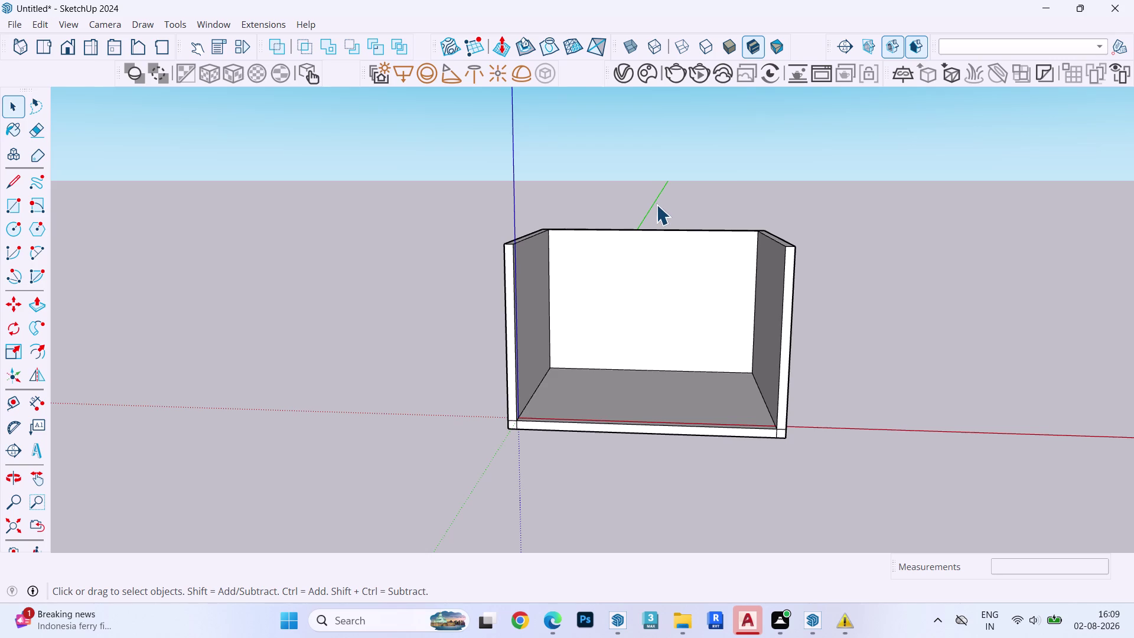
Zoom in and out repeatedly on the room box to frame the area.
scroll(down, 3)
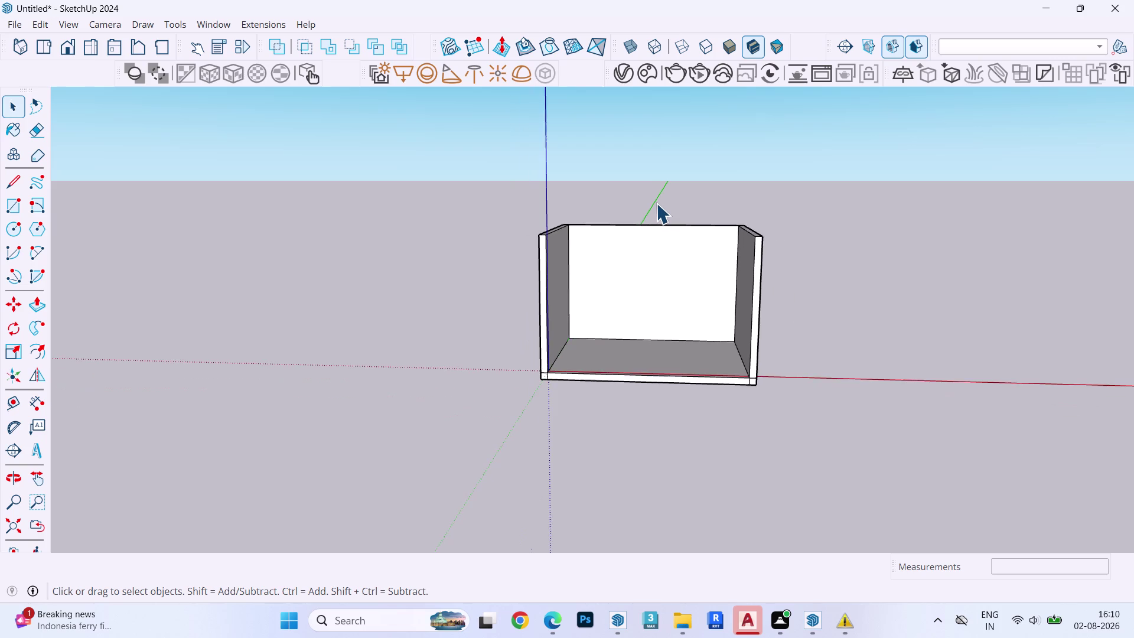
scroll(down, 3)
scroll(up, 3)
scroll(down, 3)
scroll(up, 3)
scroll(up, 3)
scroll(down, 3)
scroll(up, 3)
scroll(down, 3)
scroll(up, 3)
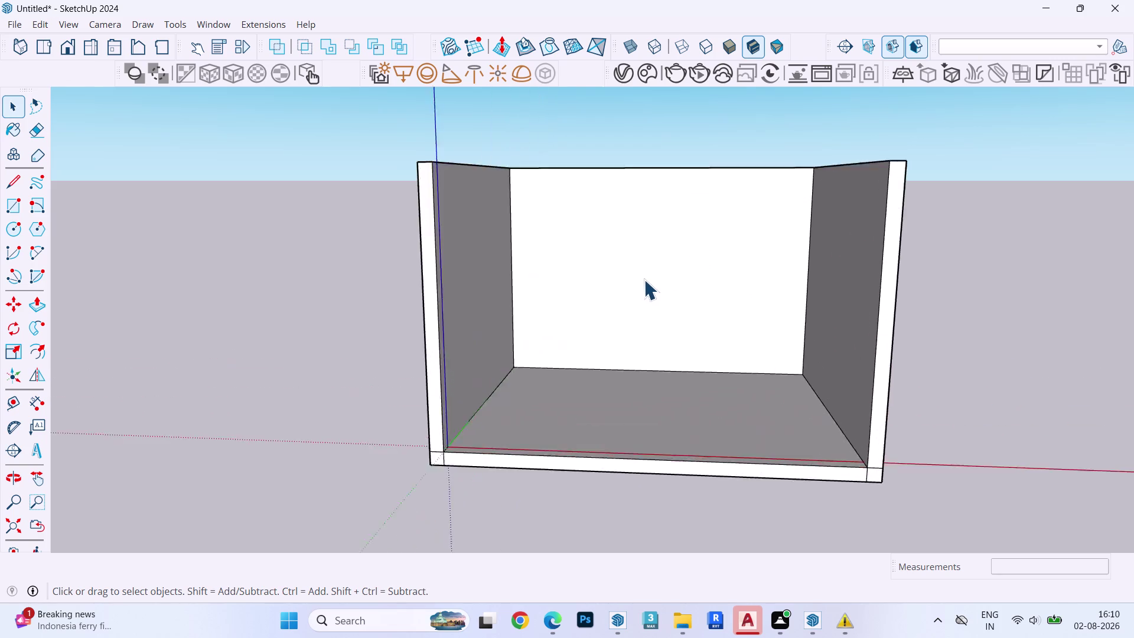
scroll(down, 3)
scroll(up, 3)
scroll(down, 3)
scroll(up, 3)
scroll(up, 3)
scroll(up, 3)
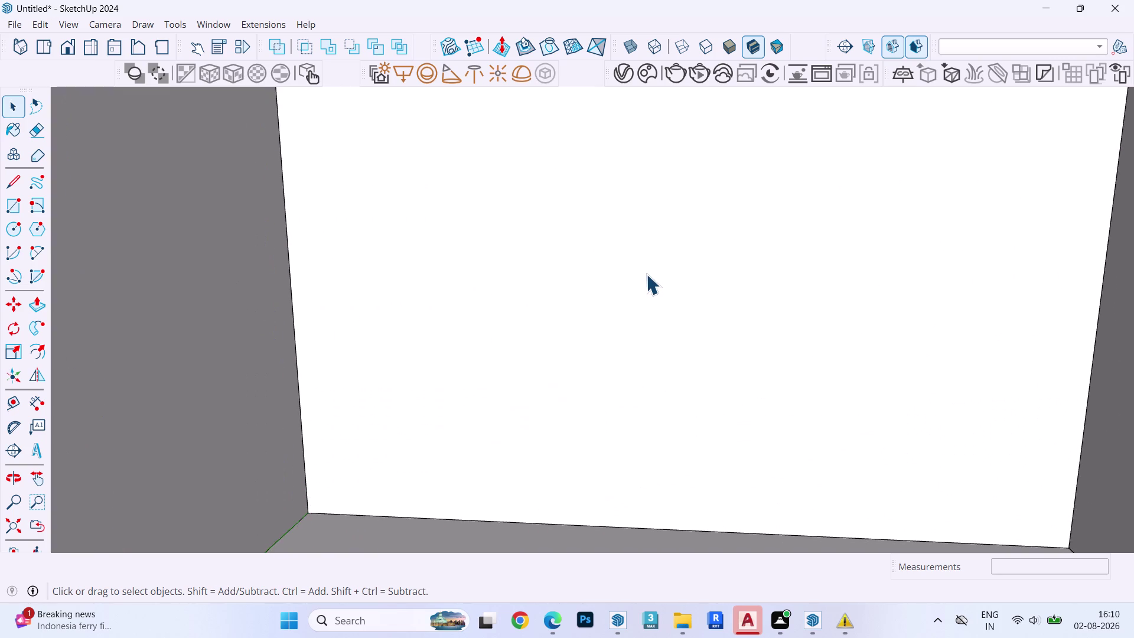
scroll(down, 3)
scroll(down, 3)
scroll(down, 3)
scroll(up, 3)
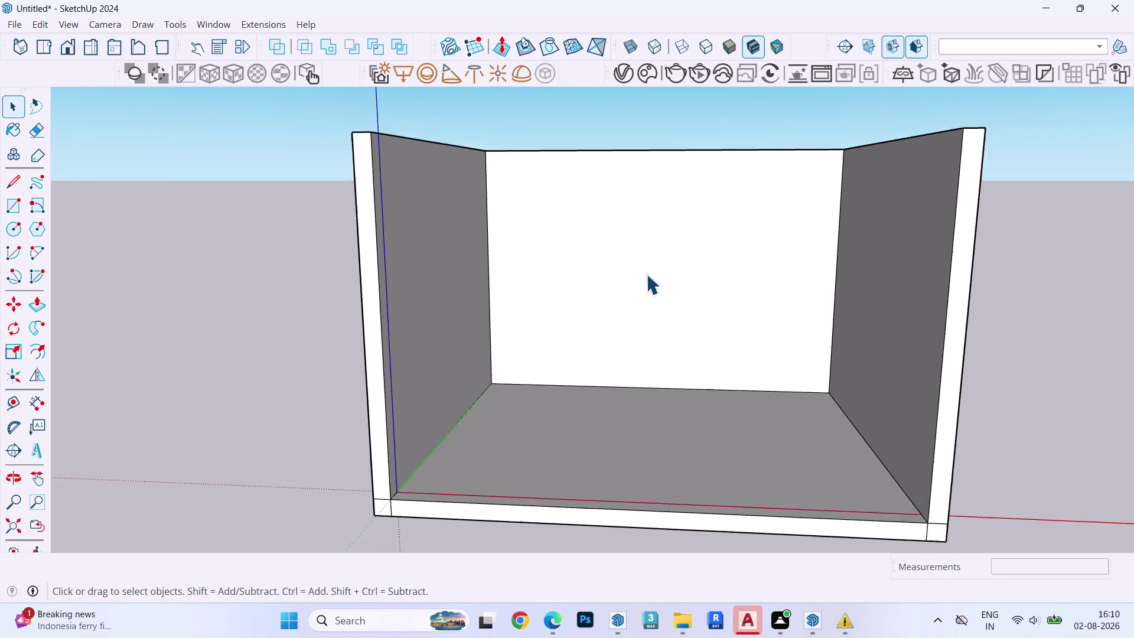
scroll(up, 3)
scroll(up, 3)
scroll(down, 3)
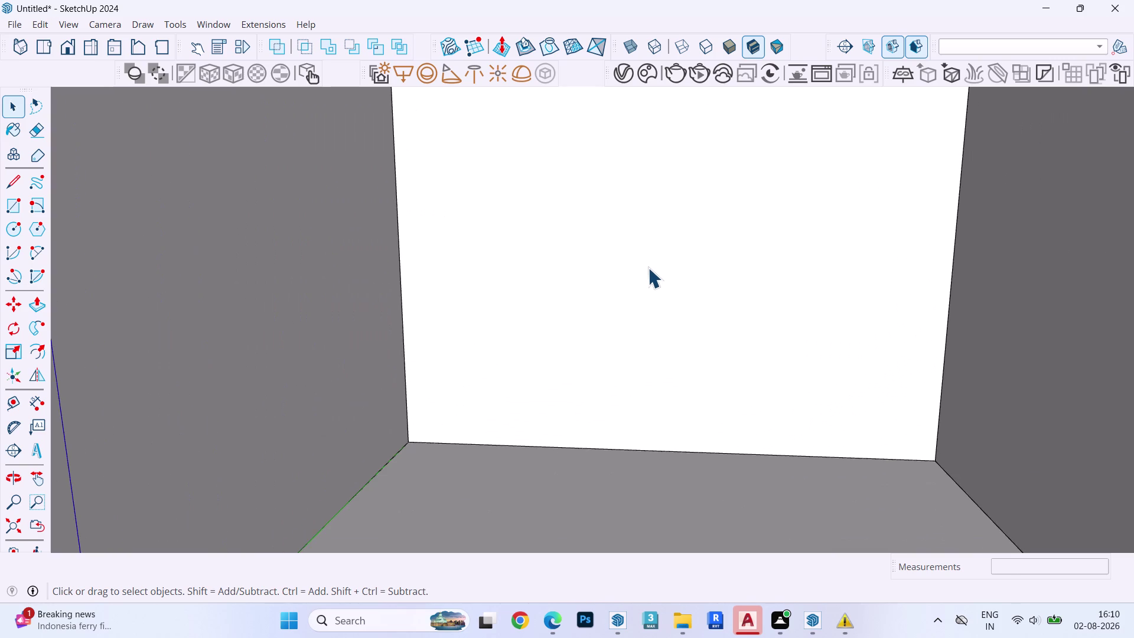
scroll(down, 3)
scroll(down, 3)
scroll(down, 3)
scroll(down, 3)
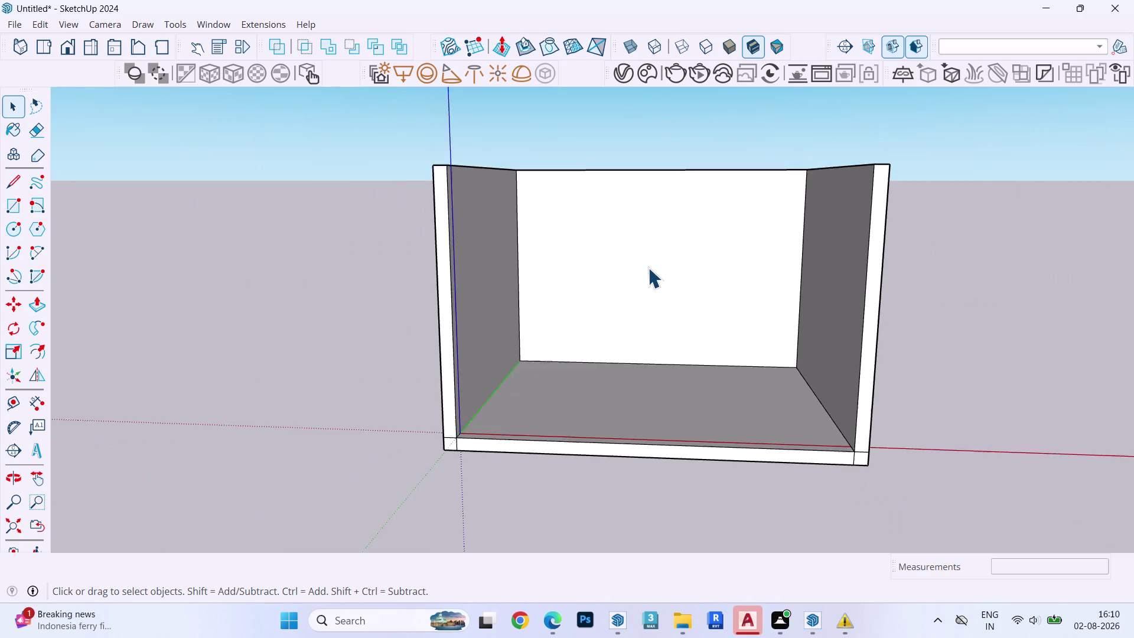
scroll(down, 3)
scroll(down, 3)
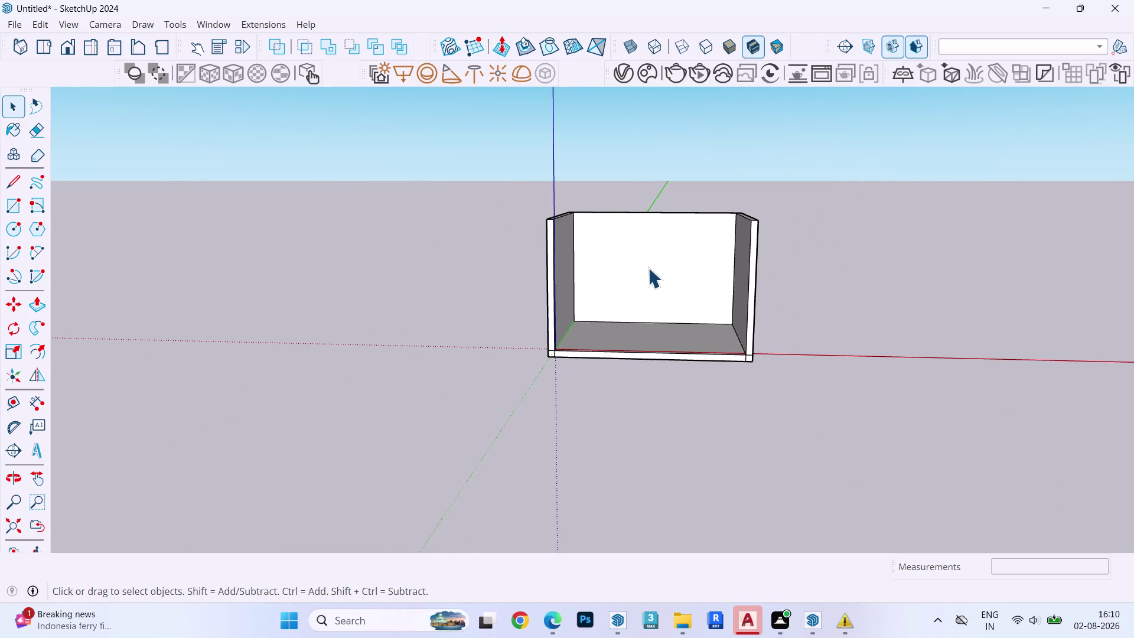
scroll(down, 3)
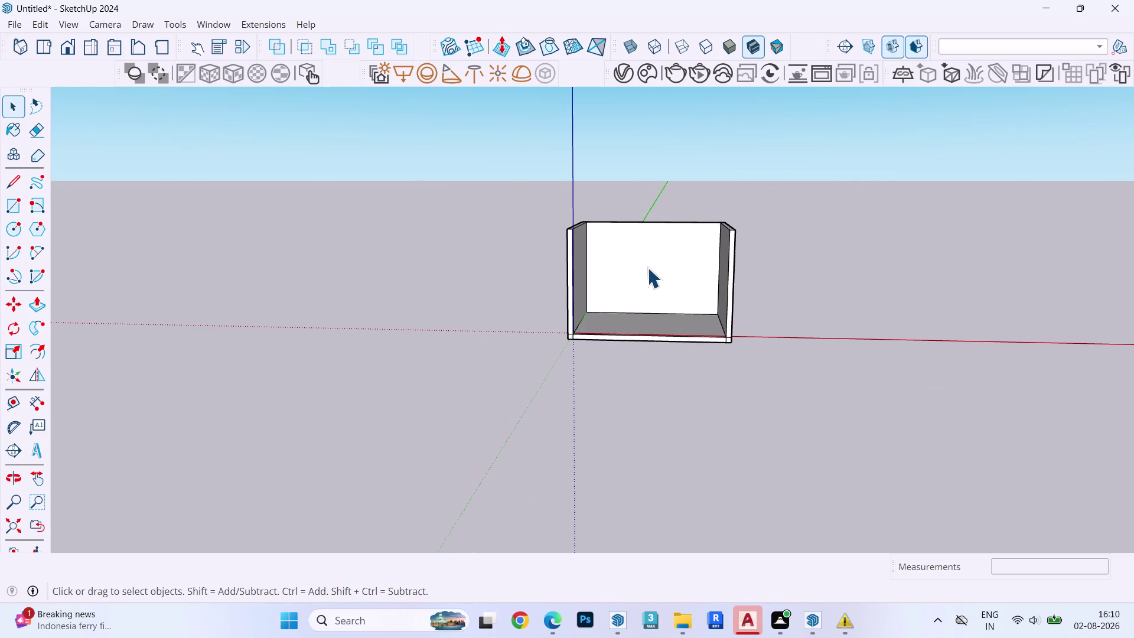
scroll(down, 3)
scroll(down, 3)
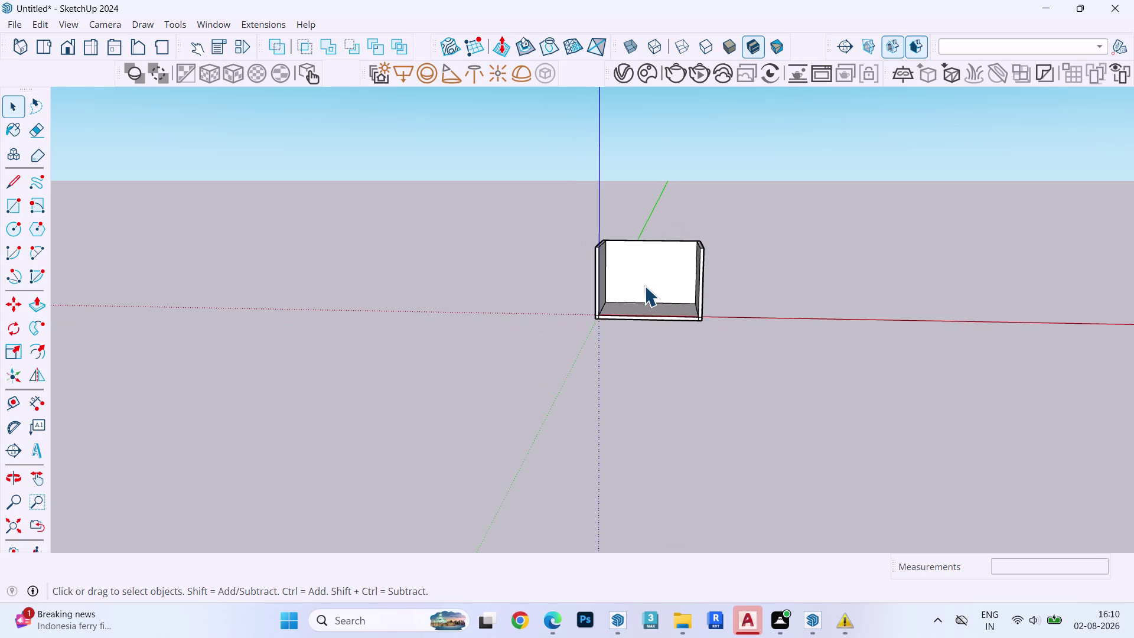
scroll(down, 3)
scroll(down, 3)
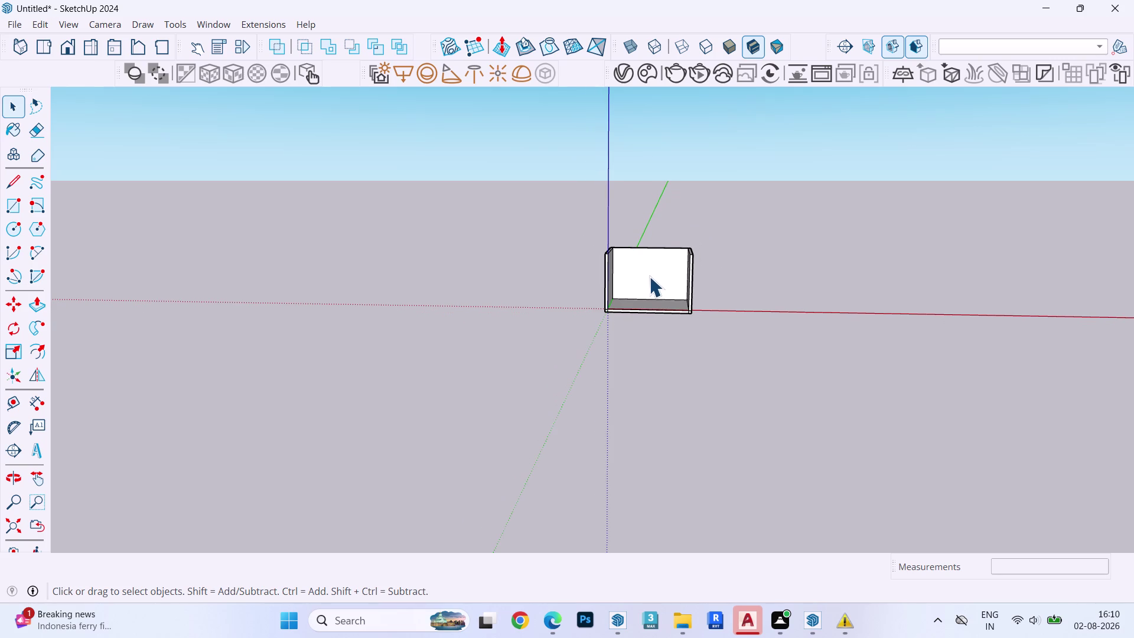
scroll(down, 3)
scroll(up, 3)
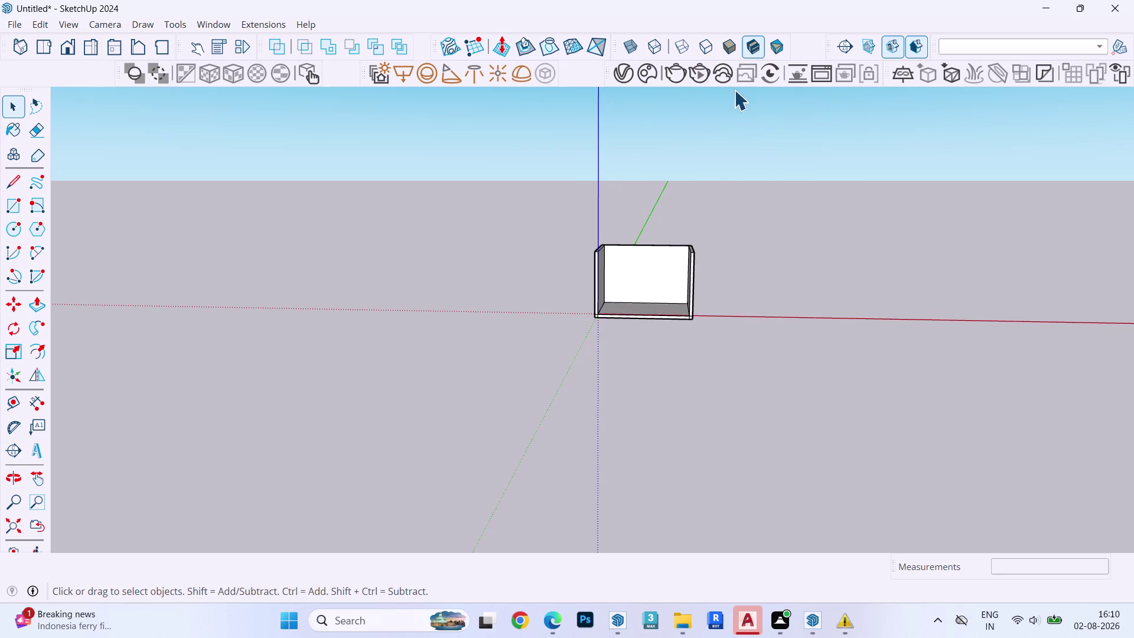
scroll(down, 3)
scroll(up, 3)
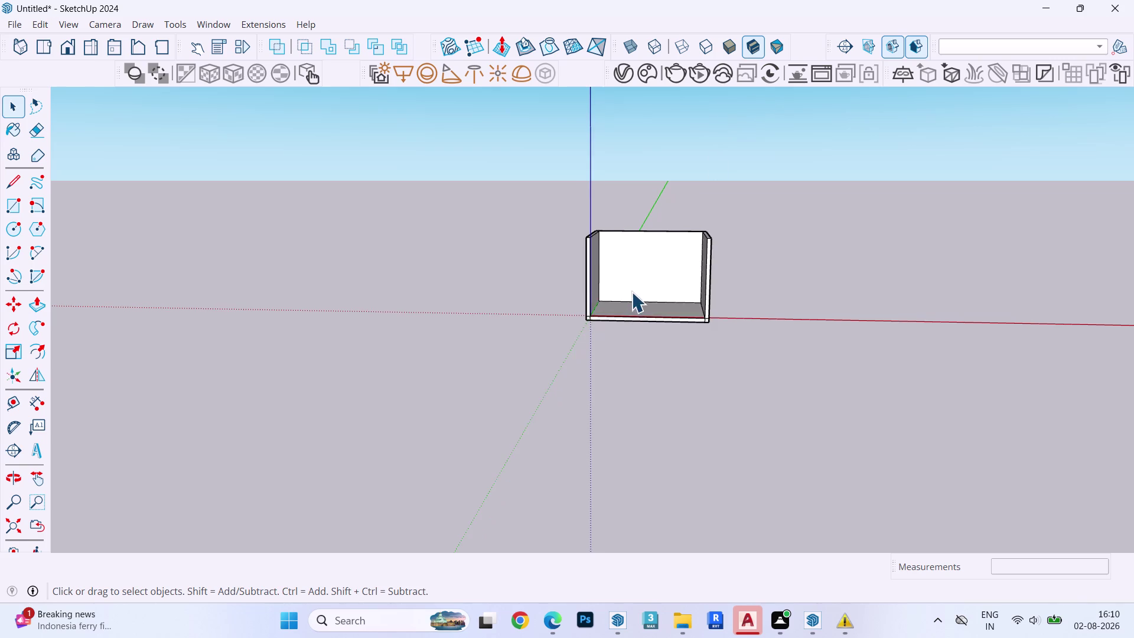
scroll(up, 3)
scroll(down, 3)
scroll(up, 3)
Orbit beneath the room box and line up on the floor slab's bottom corner.
middle_drag(627, 280, 1005, 362)
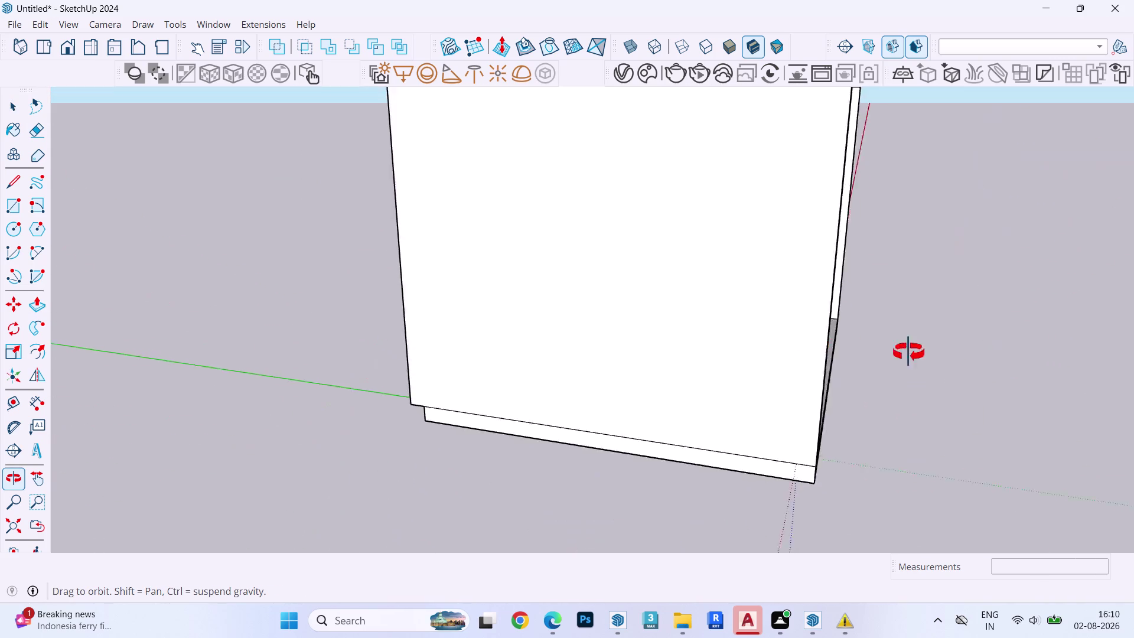
middle_drag(1005, 362, 801, 342)
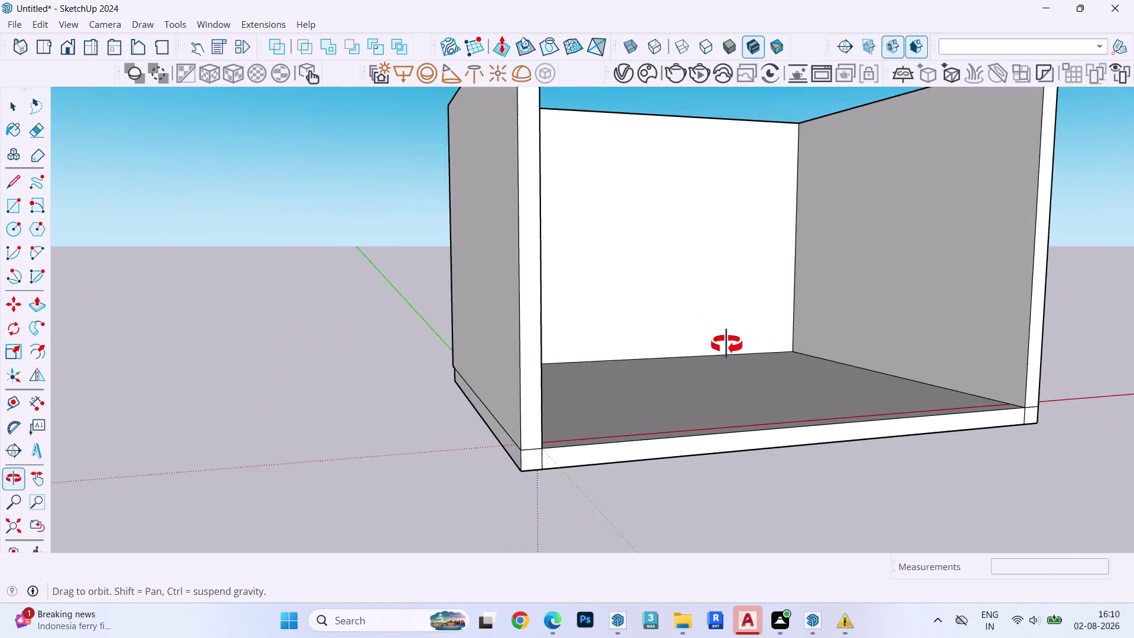
middle_drag(802, 342, 801, 325)
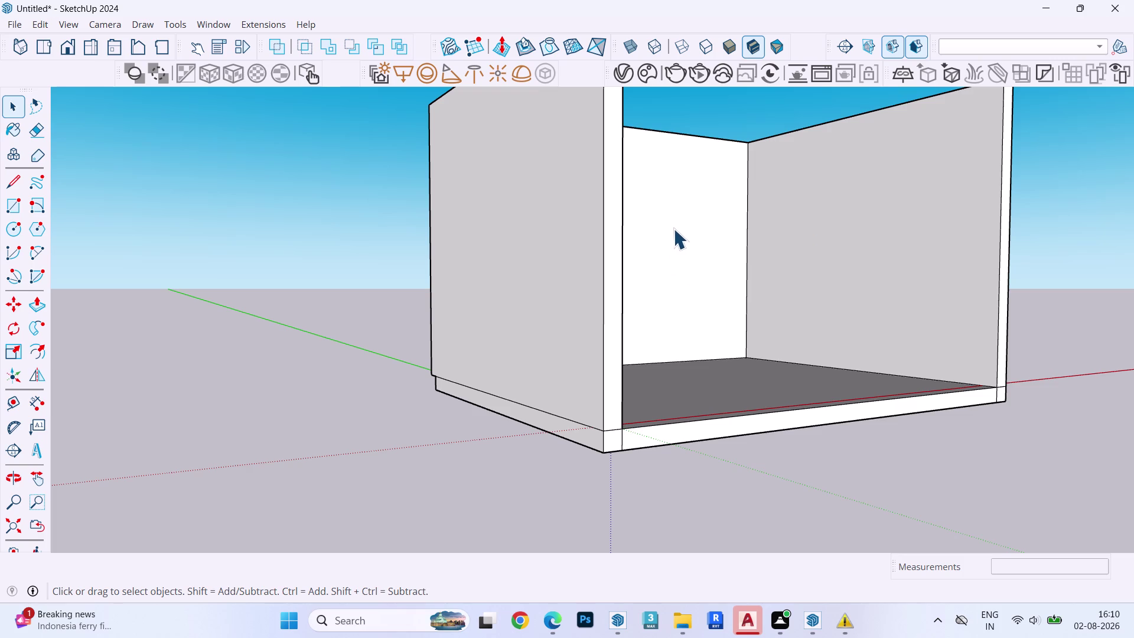
scroll(down, 3)
middle_drag(709, 207, 549, 238)
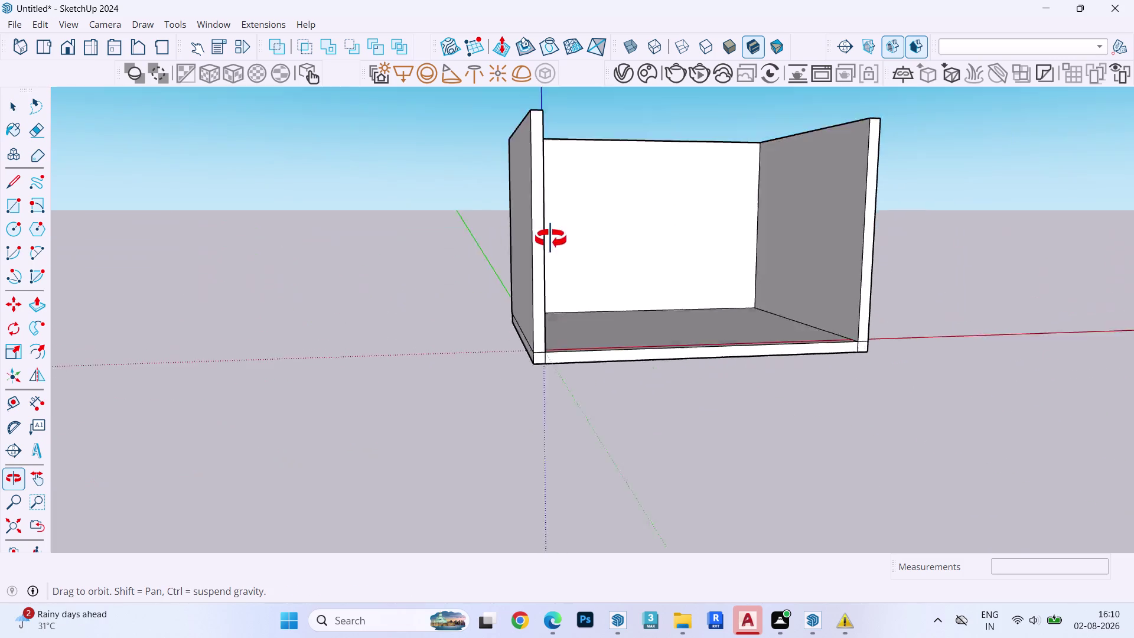
middle_drag(549, 238, 658, 114)
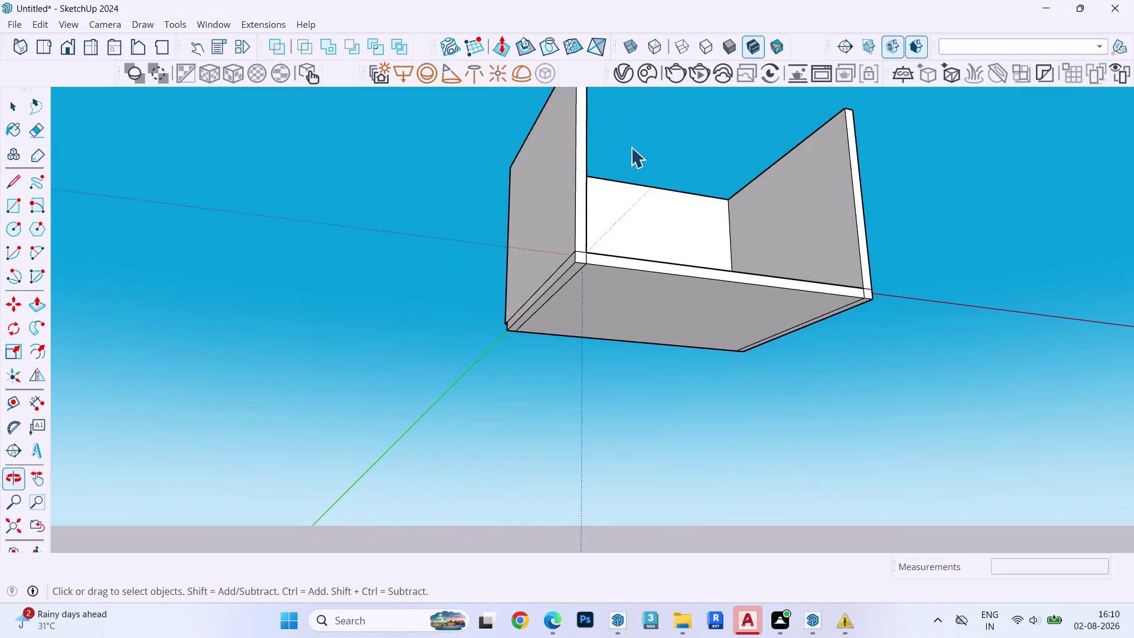
scroll(up, 3)
scroll(up, 3)
scroll(down, 3)
scroll(up, 3)
middle_drag(522, 354, 941, 340)
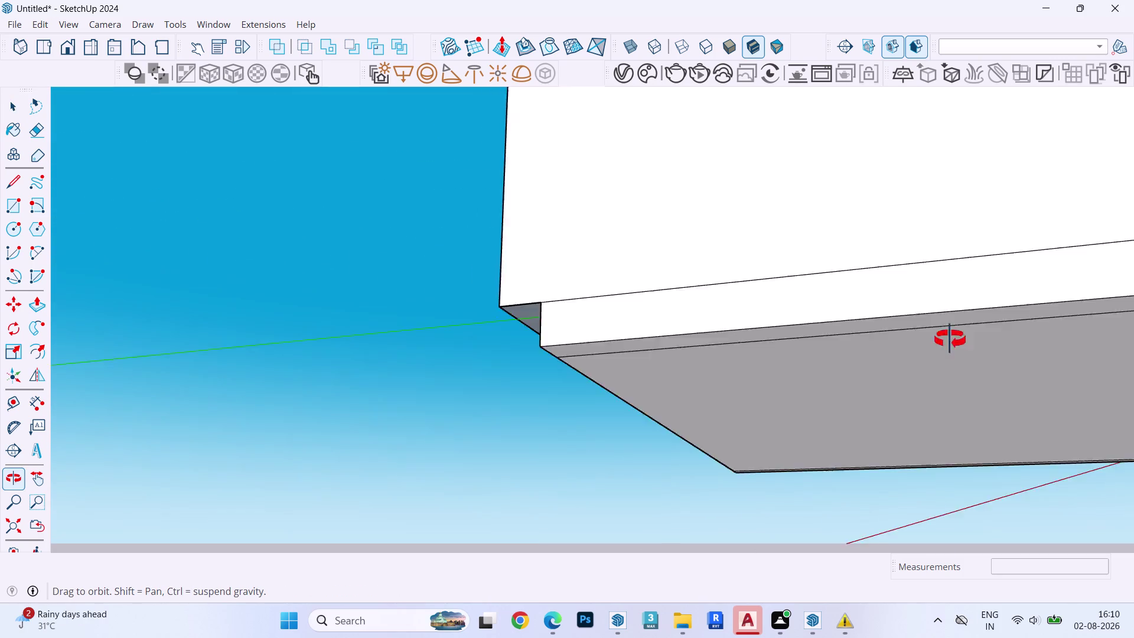
middle_drag(941, 340, 888, 339)
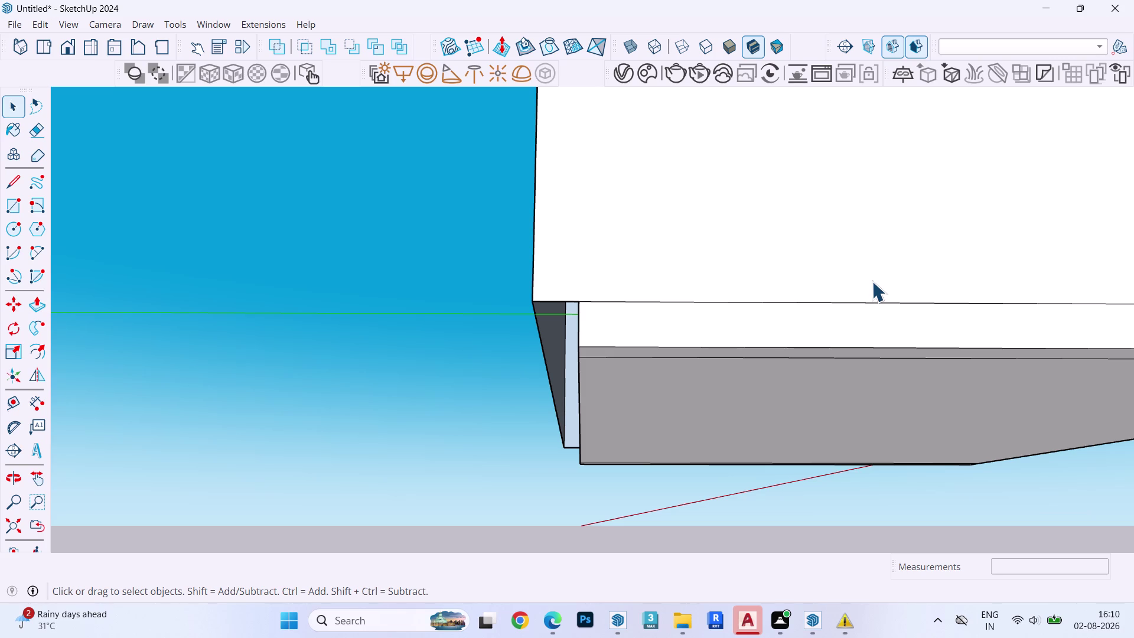
scroll(up, 3)
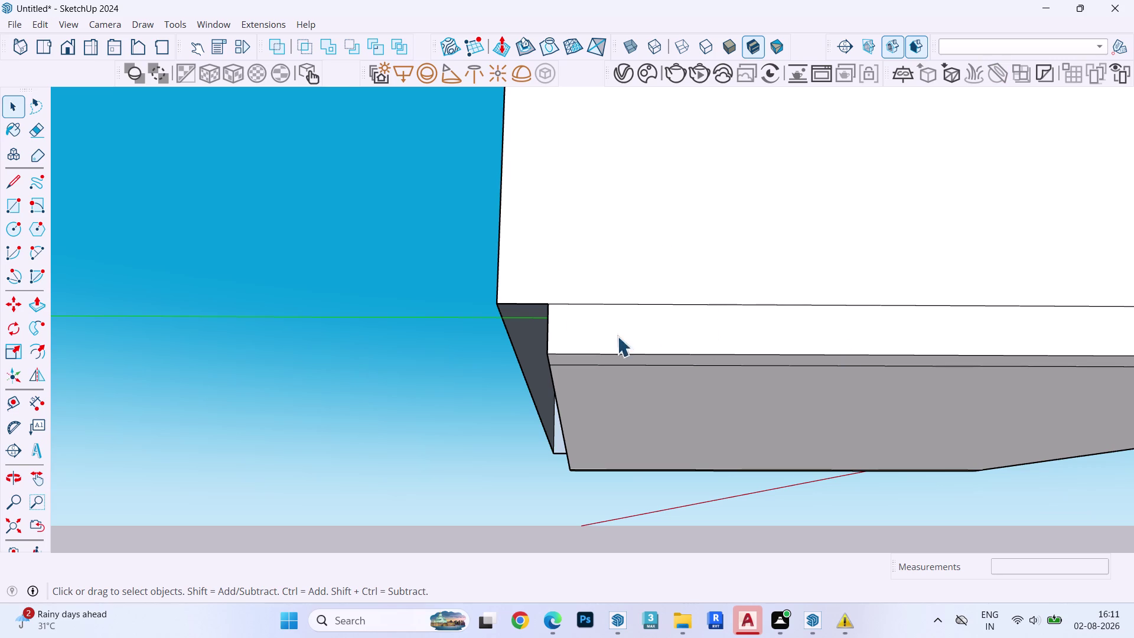
Enter the room box group and select the sloped wall-floor corner face.
middle_drag(565, 311, 645, 310)
double_click(494, 362)
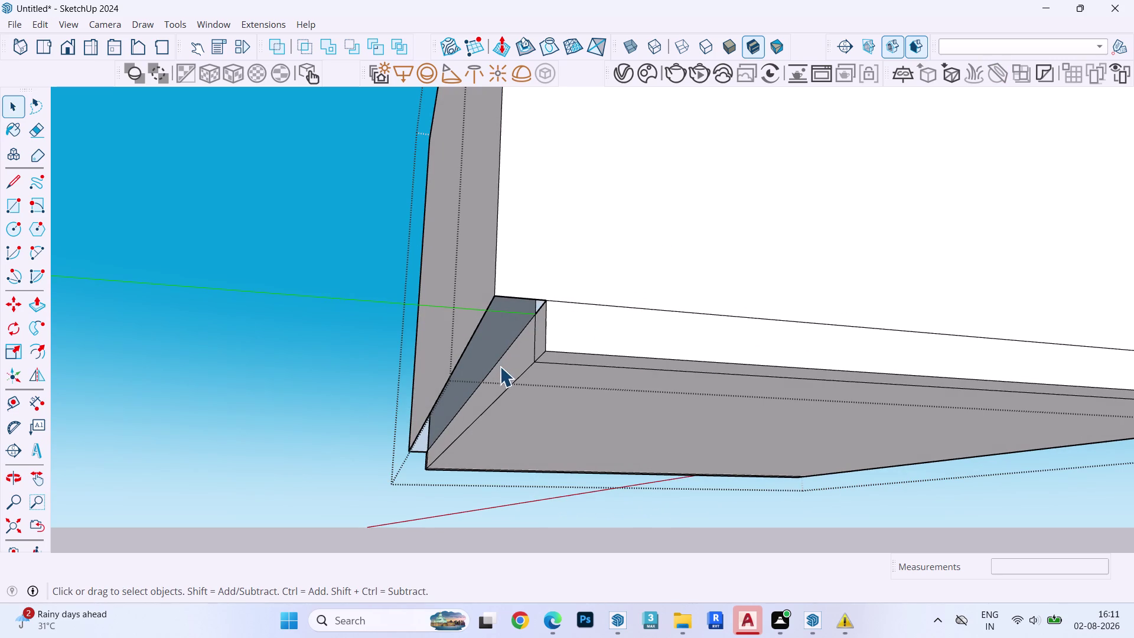
drag(500, 369, 495, 374)
key(p)
click(499, 358)
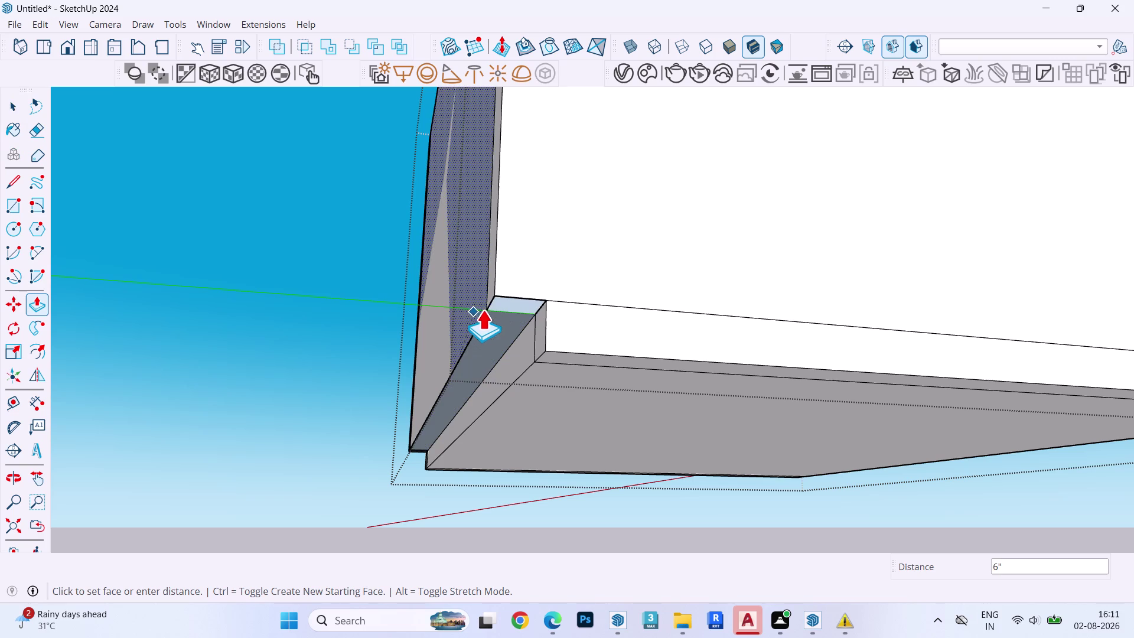
key(space)
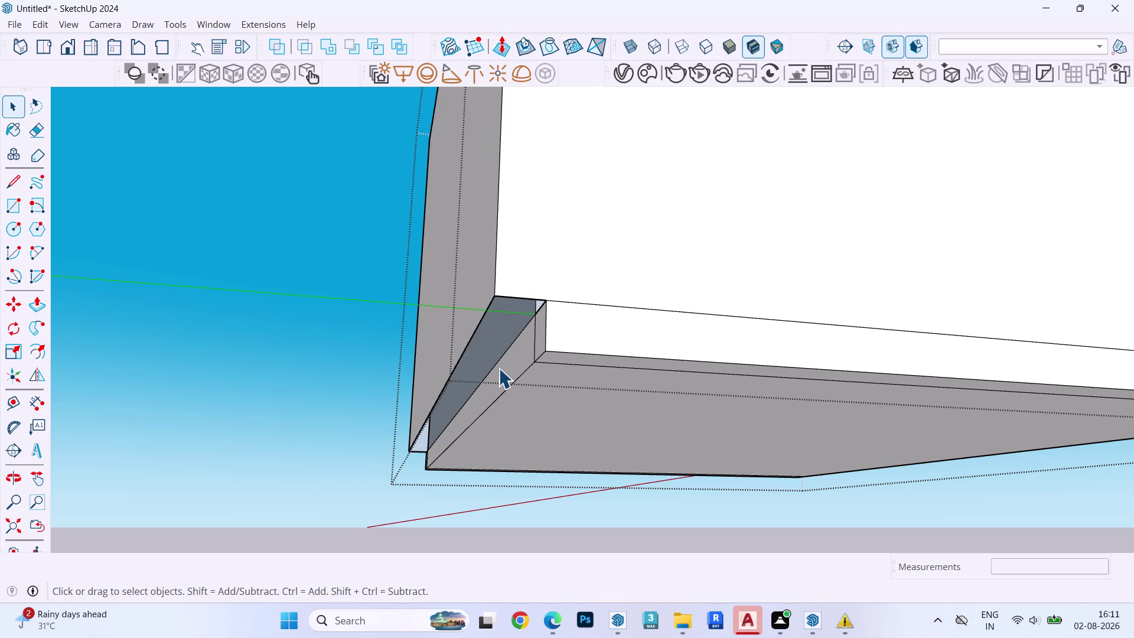
click(499, 367)
Push/Pull the small corner face and the remaining notch face flush with the wall.
key(p)
click(499, 368)
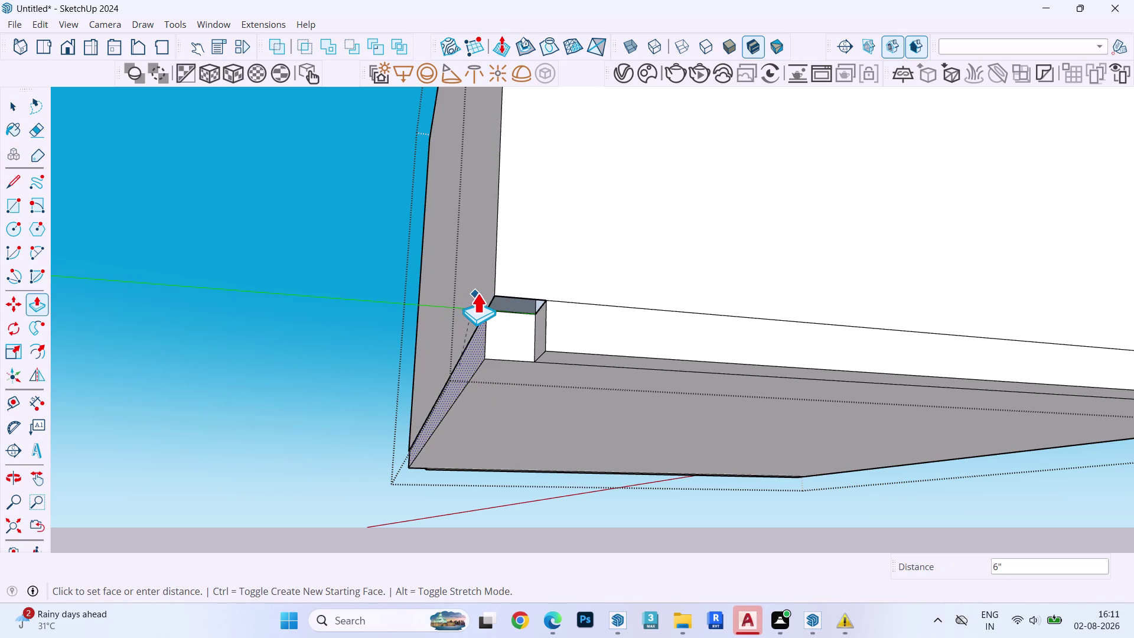
click(478, 293)
key(Escape)
click(516, 329)
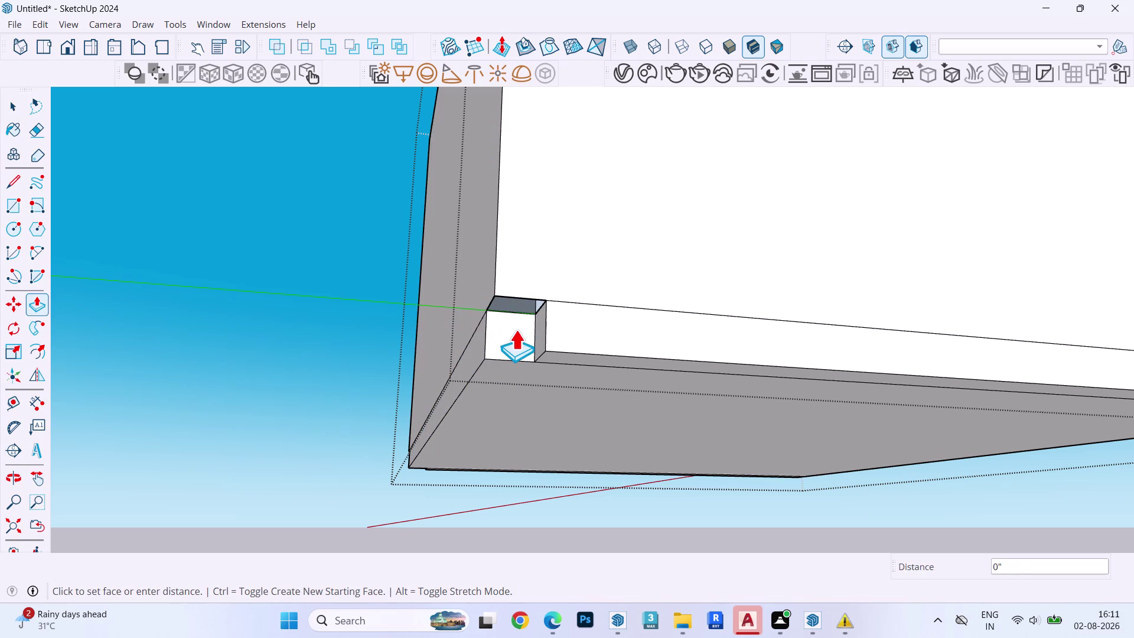
click(542, 331)
Orbit under the room box to bring the opposite lower corner notch into view.
middle_drag(490, 399, 519, 380)
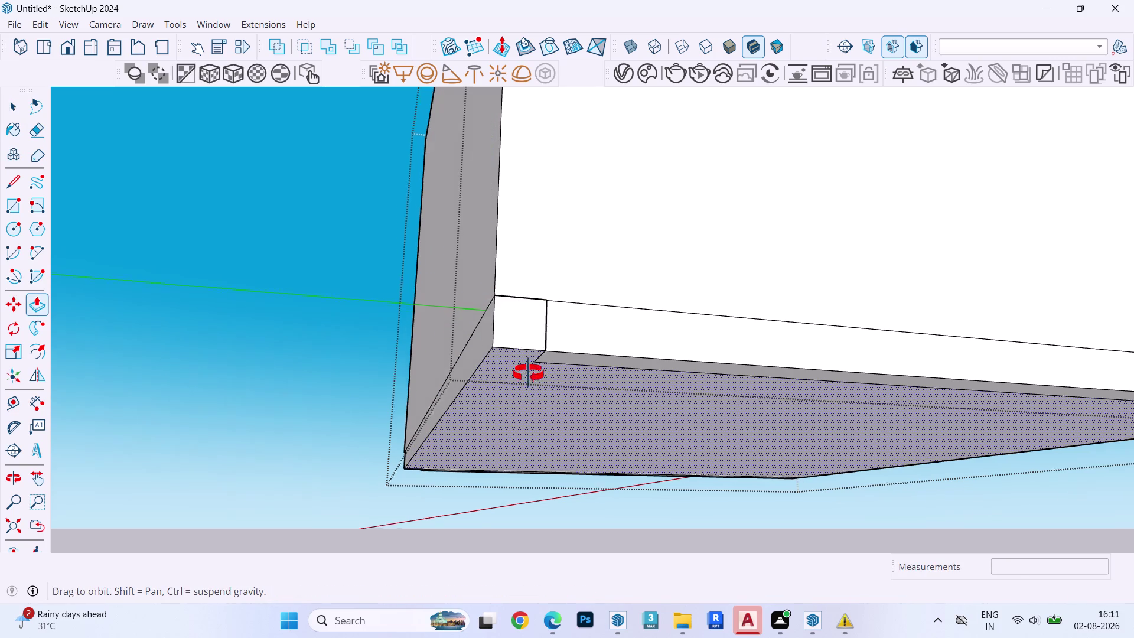
middle_drag(519, 379, 979, 173)
scroll(down, 3)
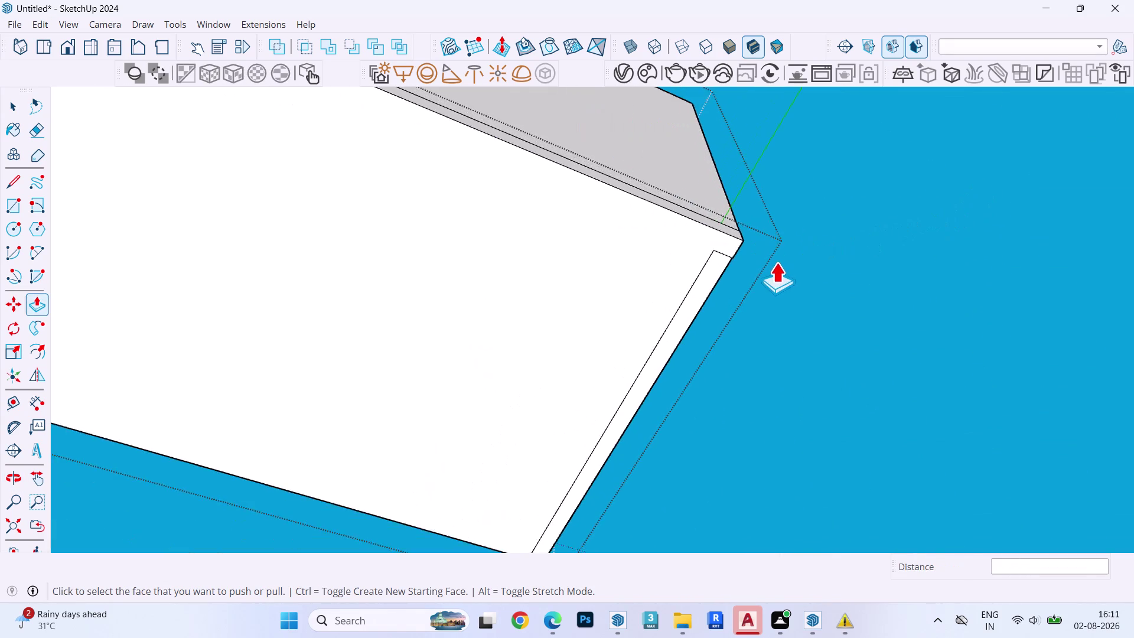
scroll(down, 3)
middle_drag(464, 291, 743, 475)
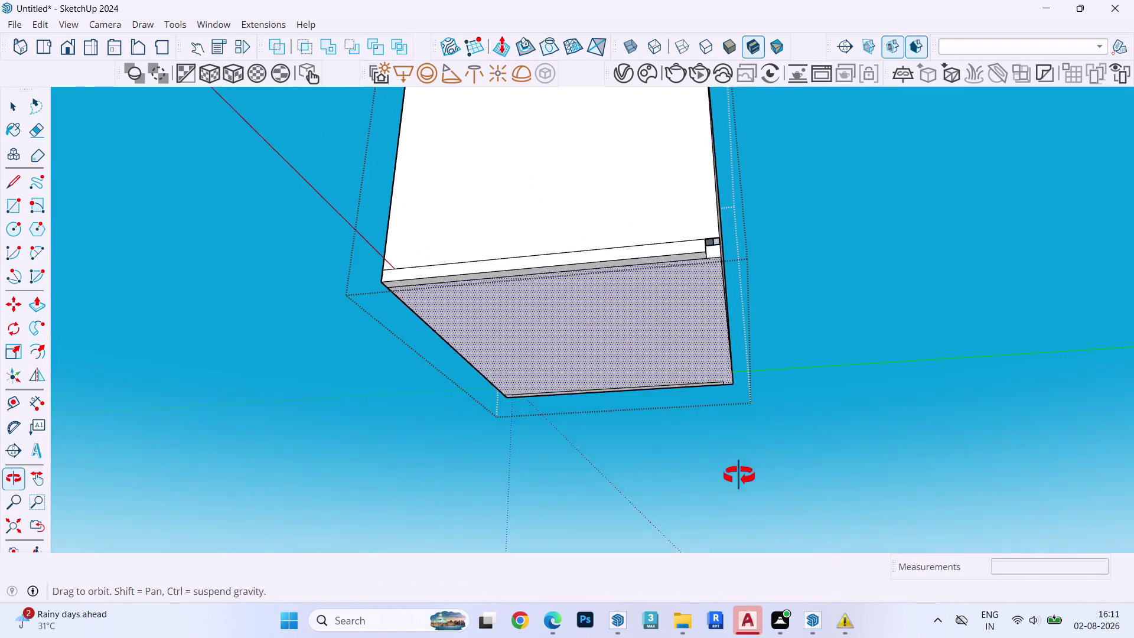
middle_drag(742, 475, 697, 463)
scroll(up, 3)
scroll(up, 3)
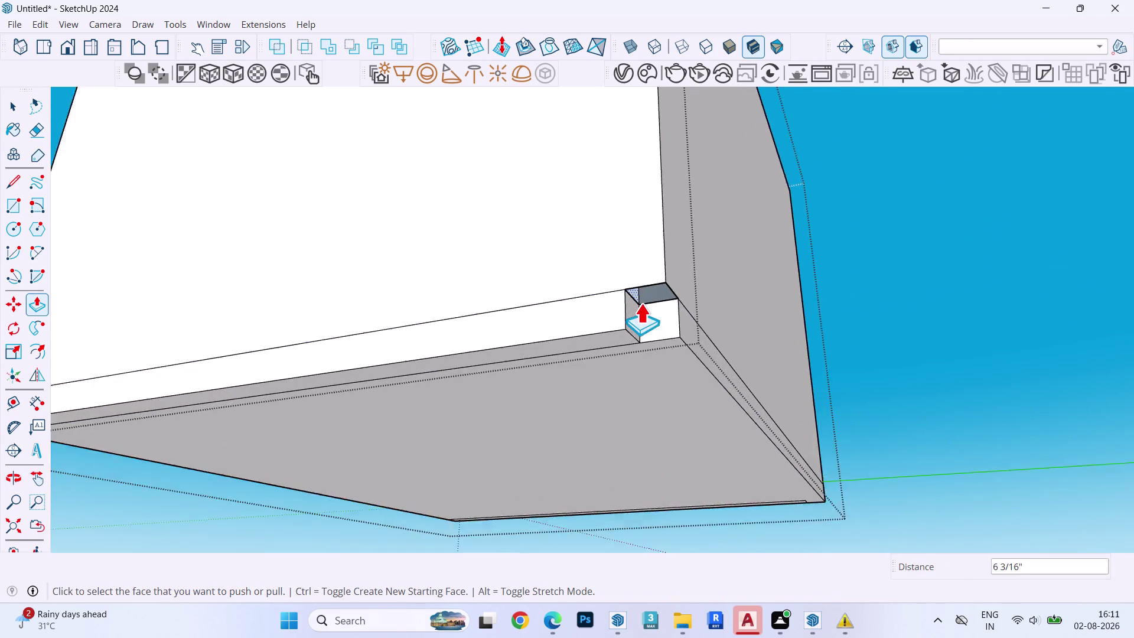
Fill the opposite corner notch flush by repeating the last Push/Pull.
scroll(up, 3)
double_click(655, 328)
key(space)
key(Escape)
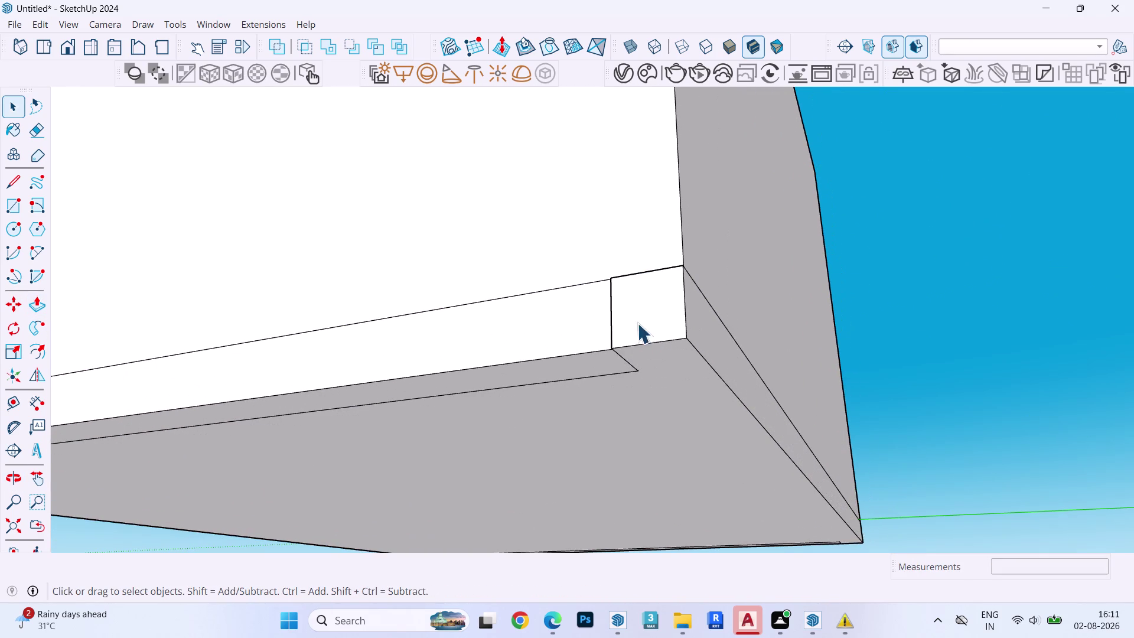
middle_drag(615, 311, 1013, 310)
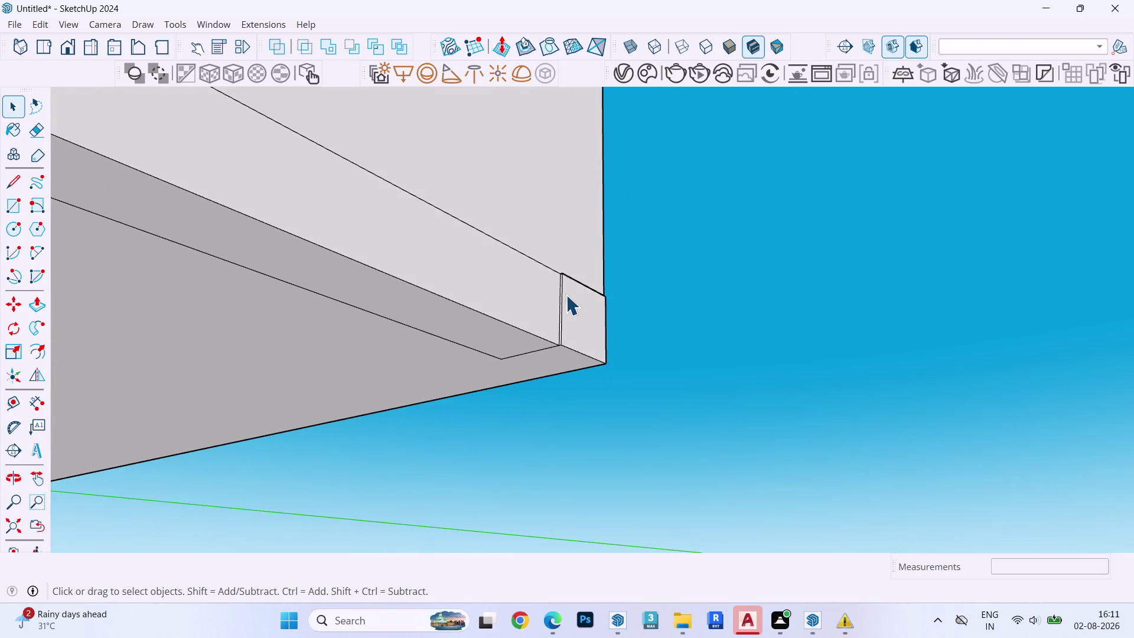
scroll(up, 3)
scroll(down, 3)
scroll(up, 3)
Select the thin strip's end face and Push/Pull it to a new length.
click(569, 303)
double_click(569, 303)
click(570, 306)
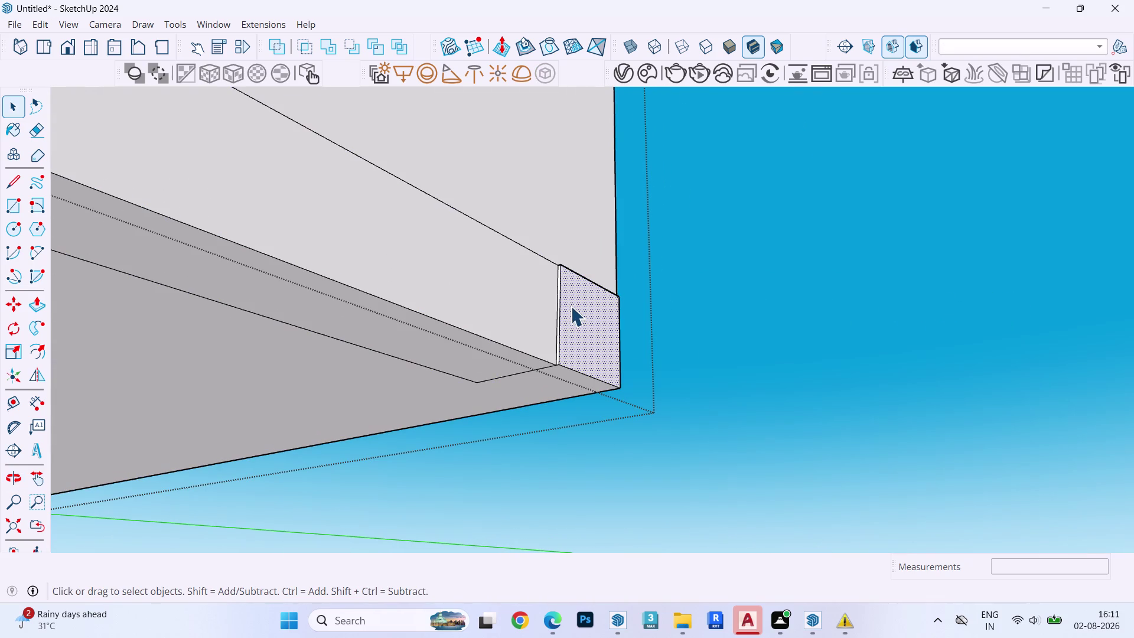
key(p)
click(572, 305)
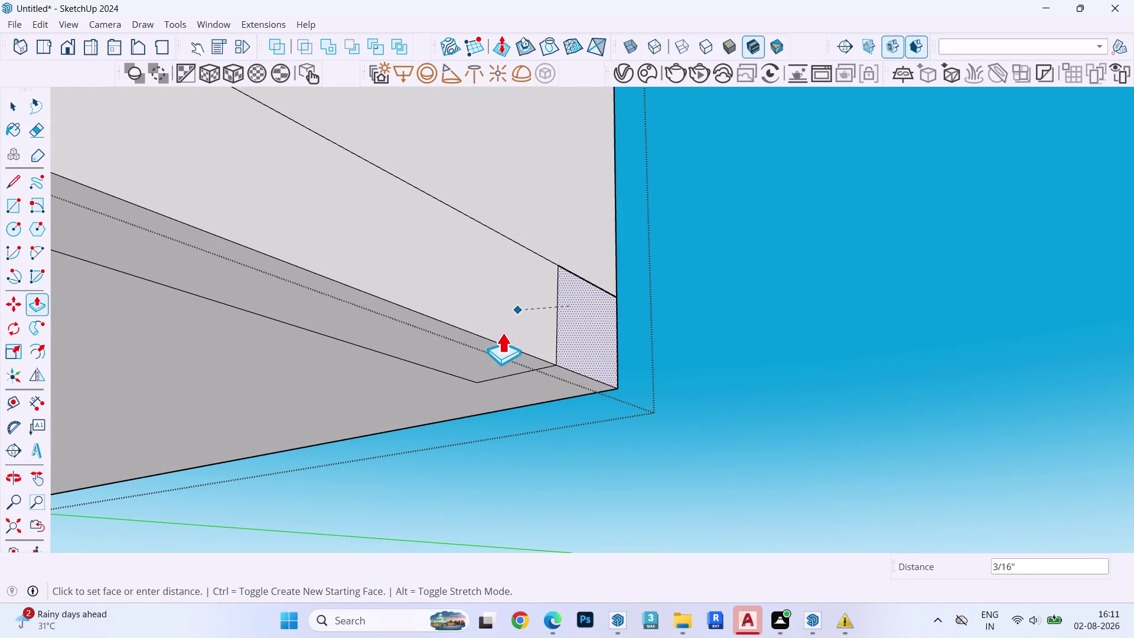
click(493, 343)
scroll(down, 3)
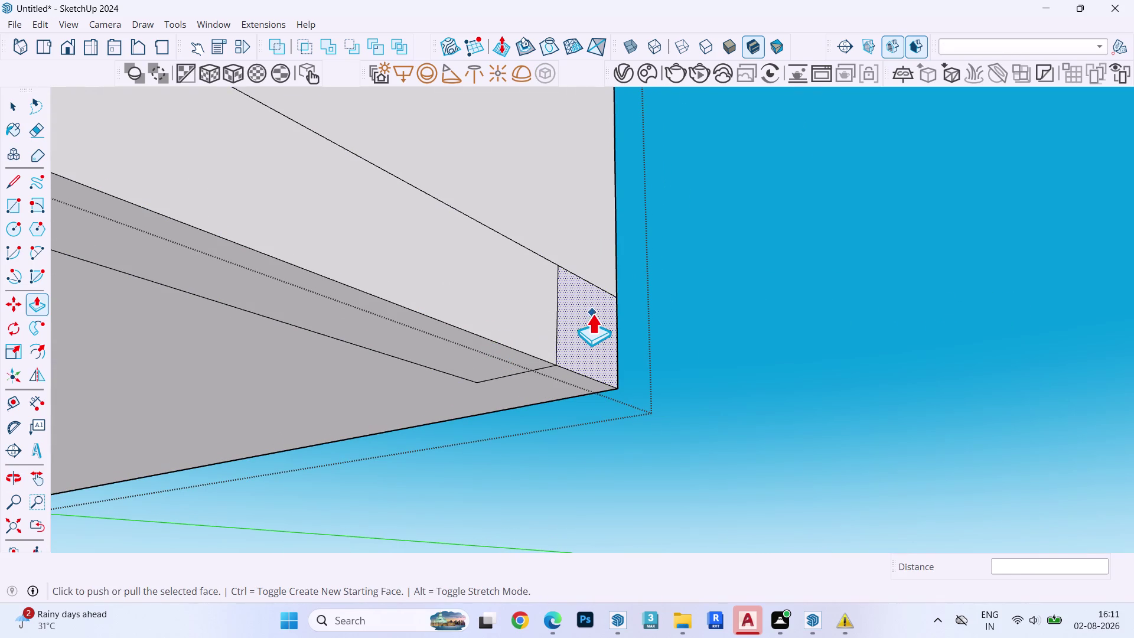
key(space)
scroll(down, 3)
scroll(up, 3)
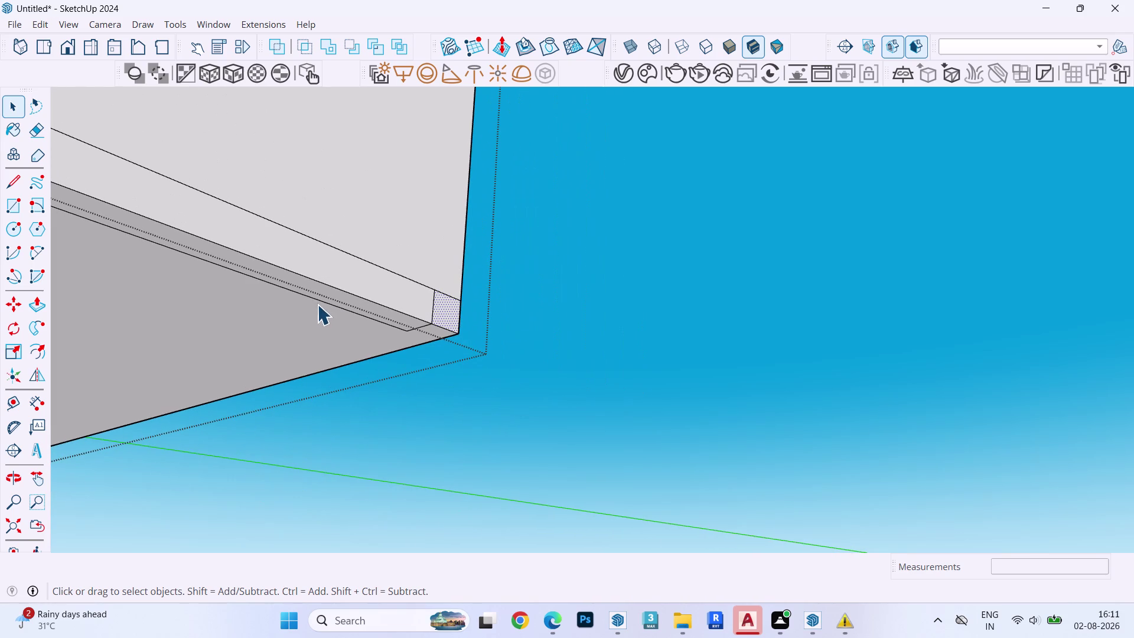
middle_drag(348, 293, 982, 286)
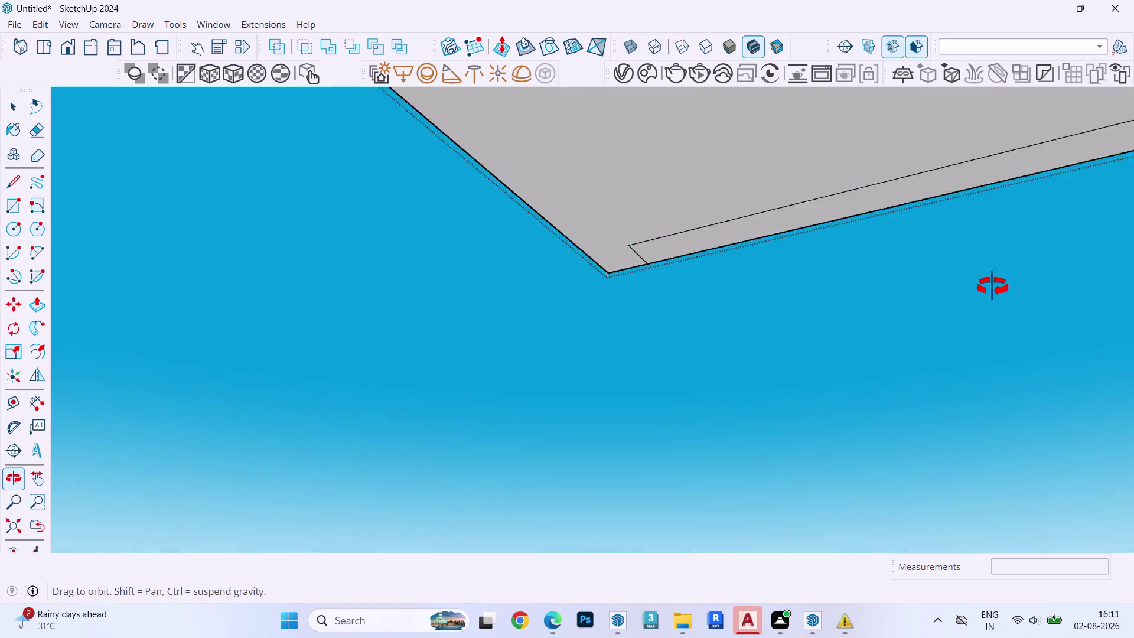
middle_drag(983, 286, 929, 409)
scroll(down, 3)
scroll(up, 3)
scroll(down, 3)
scroll(up, 3)
scroll(down, 3)
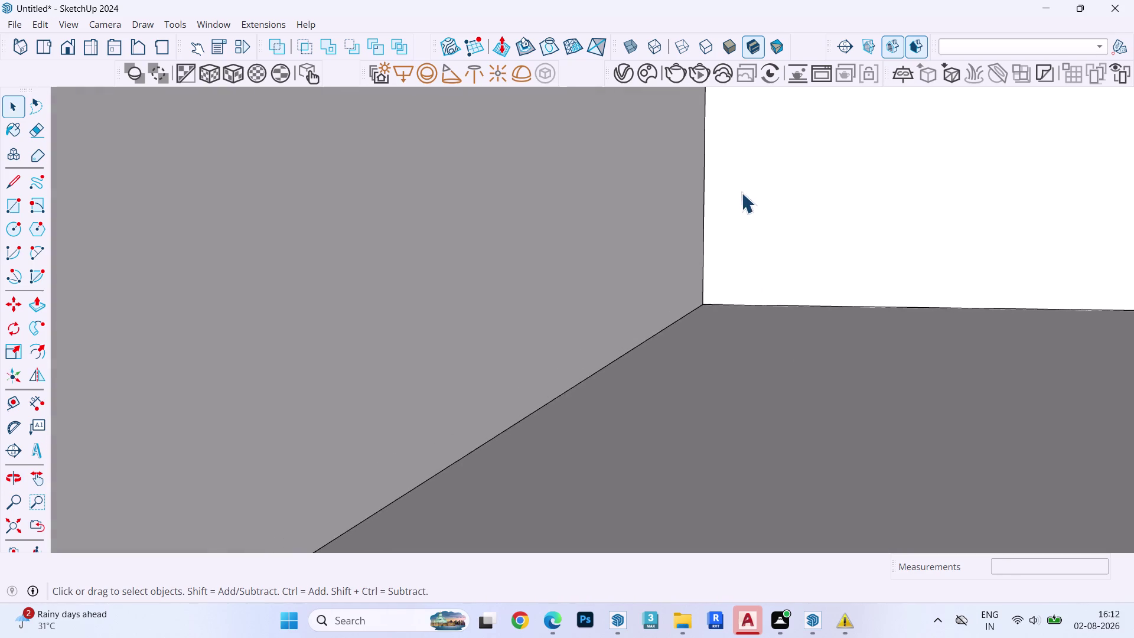
scroll(down, 3)
scroll(up, 3)
scroll(down, 3)
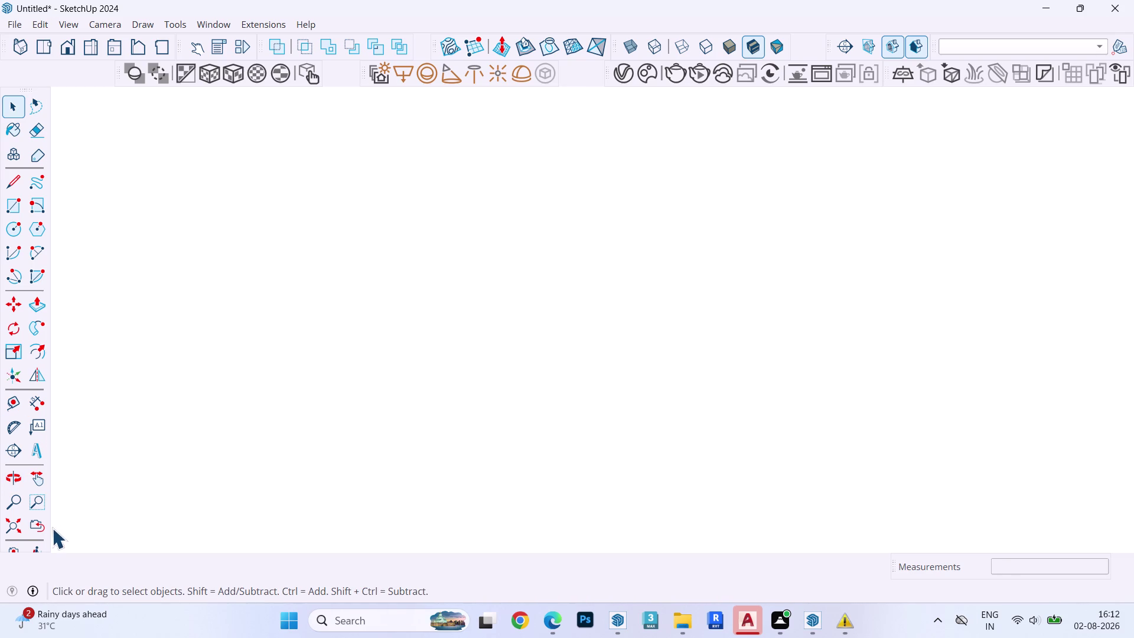
click(38, 520)
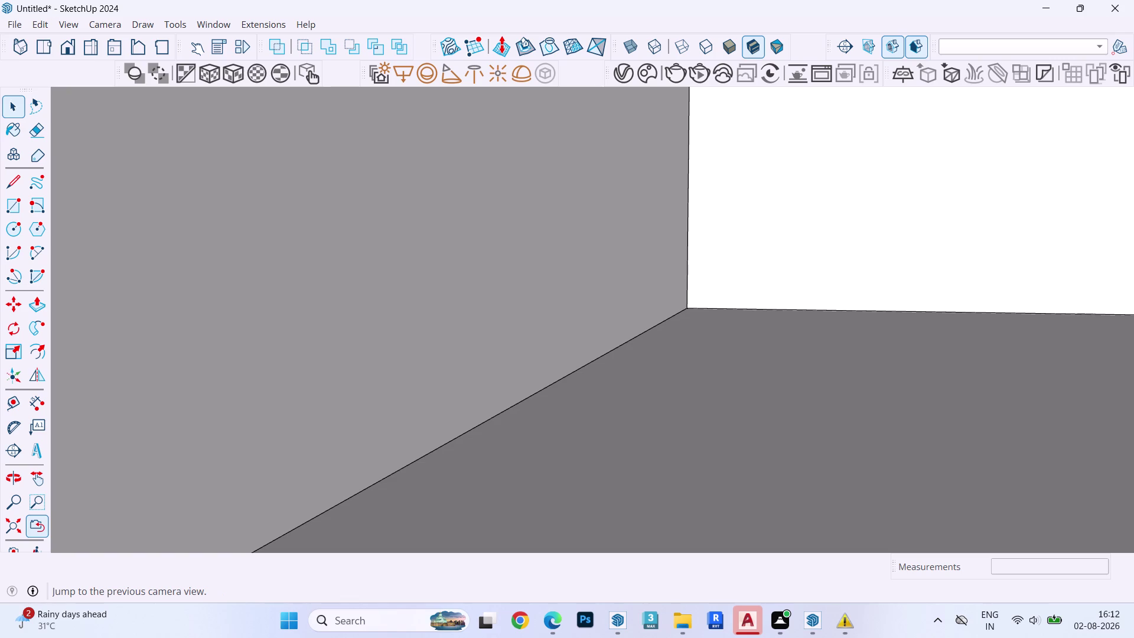
scroll(down, 3)
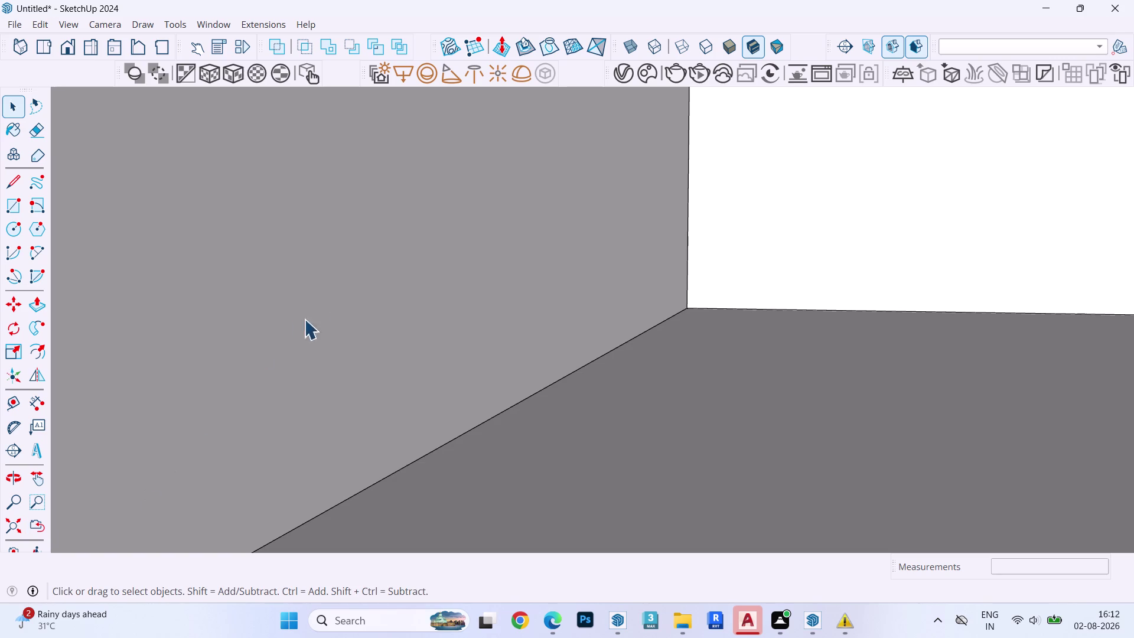
scroll(down, 3)
scroll(up, 3)
scroll(down, 3)
scroll(up, 3)
scroll(down, 3)
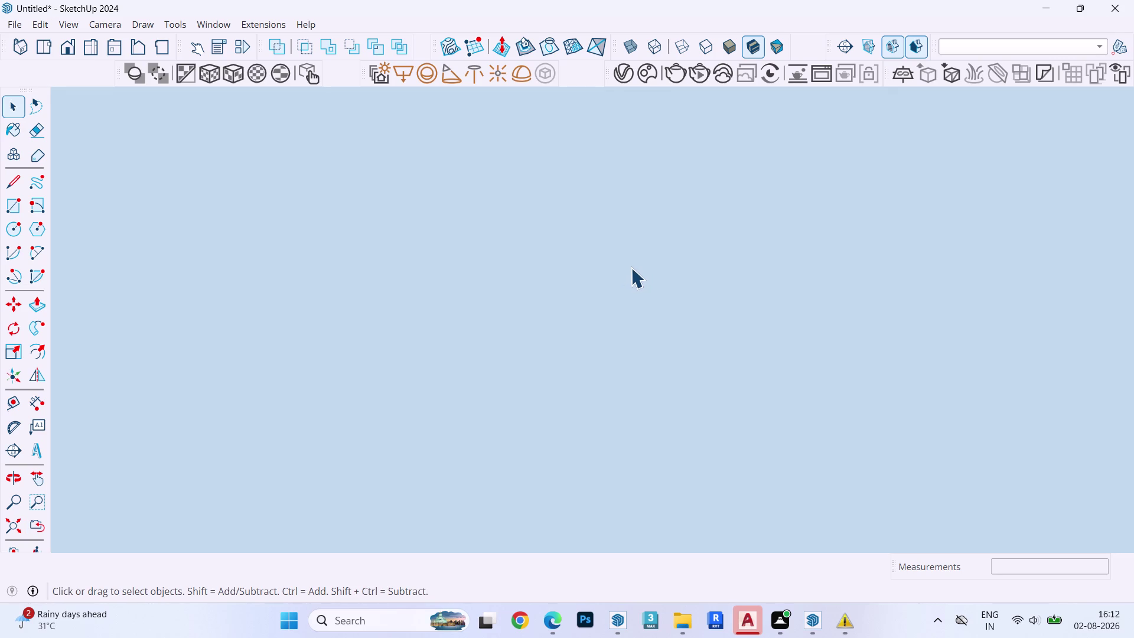
scroll(down, 3)
scroll(up, 3)
scroll(down, 3)
scroll(down, 3)
scroll(up, 3)
scroll(down, 3)
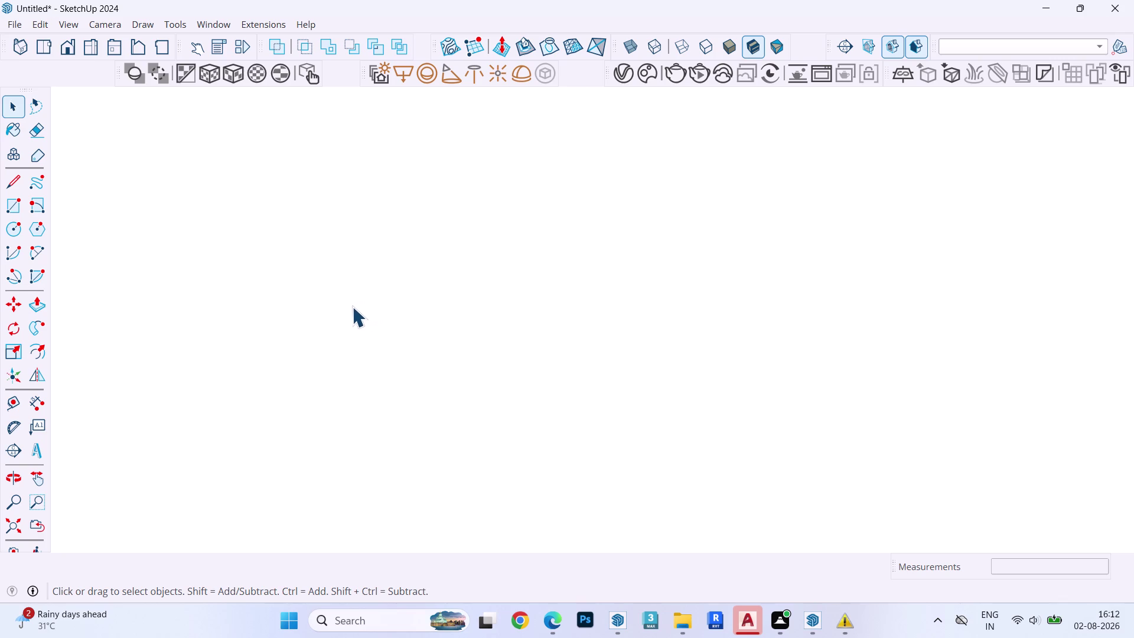
scroll(down, 3)
scroll(up, 3)
scroll(down, 3)
scroll(up, 3)
scroll(down, 3)
scroll(up, 3)
scroll(down, 3)
scroll(down, 3)
scroll(up, 3)
scroll(down, 3)
scroll(up, 3)
scroll(down, 3)
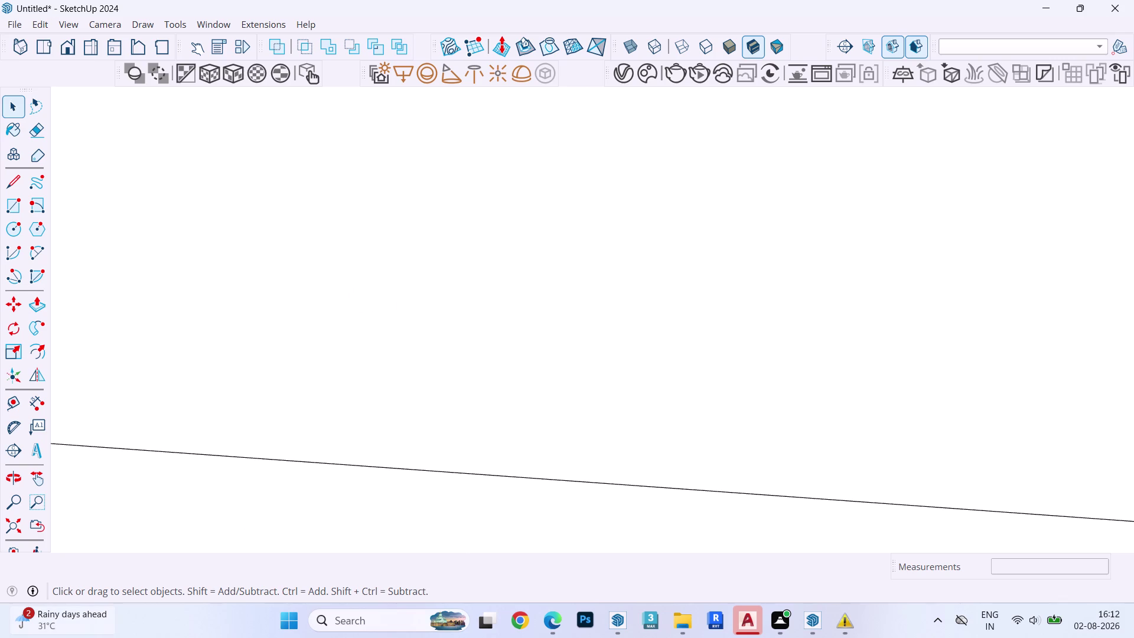
click(33, 524)
scroll(down, 3)
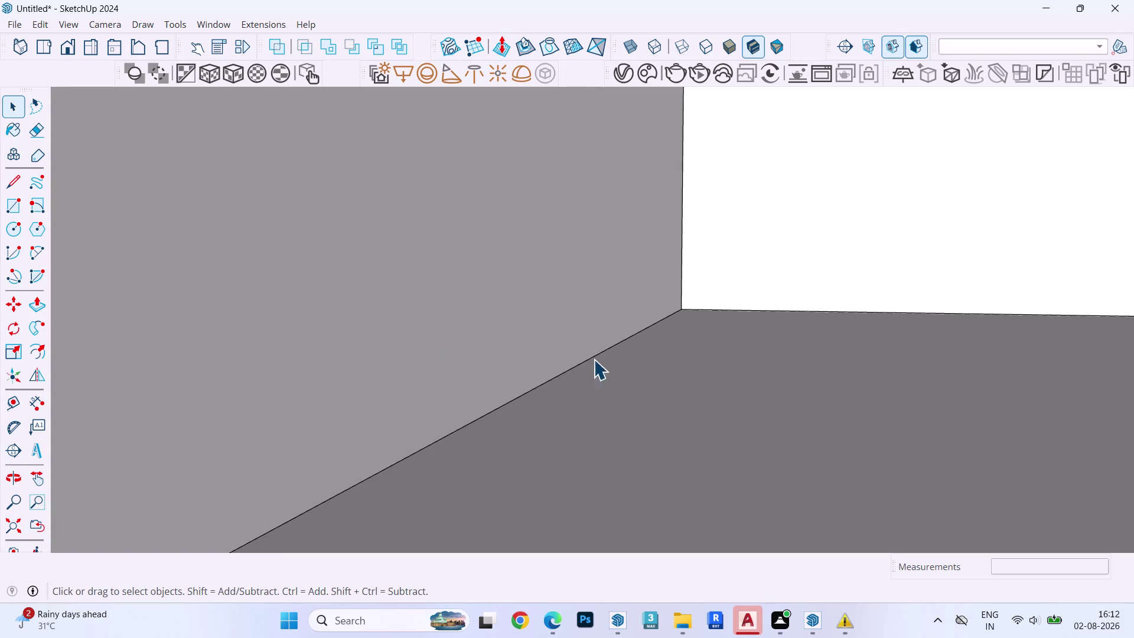
middle_drag(600, 359, 287, 399)
scroll(down, 3)
scroll(up, 3)
scroll(down, 3)
scroll(up, 3)
scroll(down, 3)
scroll(up, 3)
scroll(down, 3)
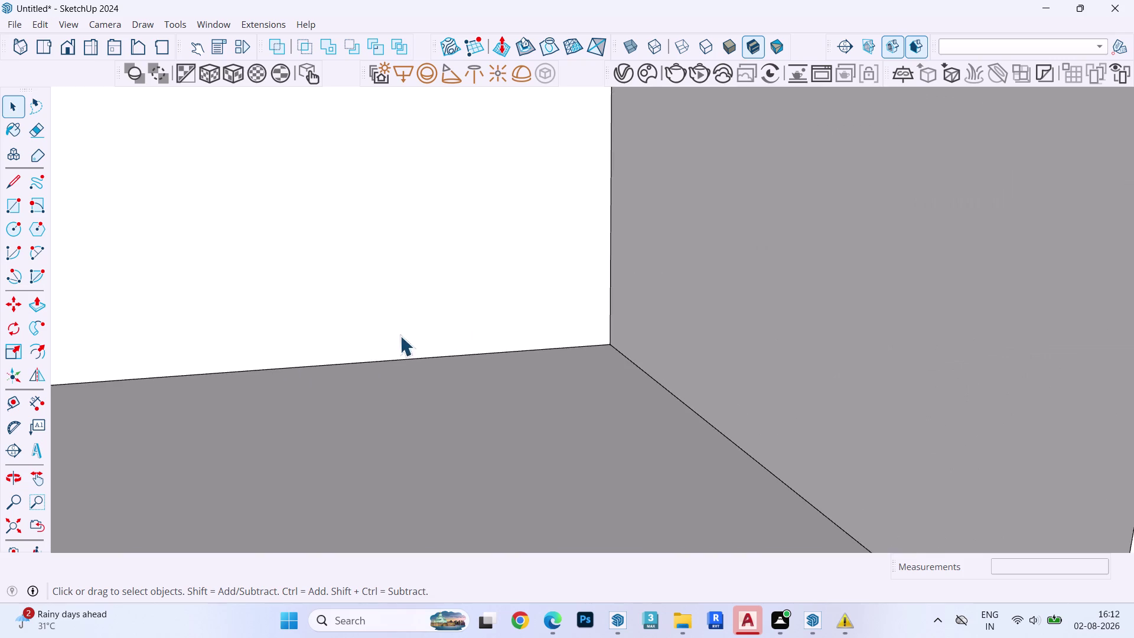
scroll(down, 3)
scroll(up, 3)
scroll(down, 3)
scroll(up, 3)
scroll(down, 3)
scroll(down, 3)
middle_drag(798, 389, 549, 316)
scroll(down, 3)
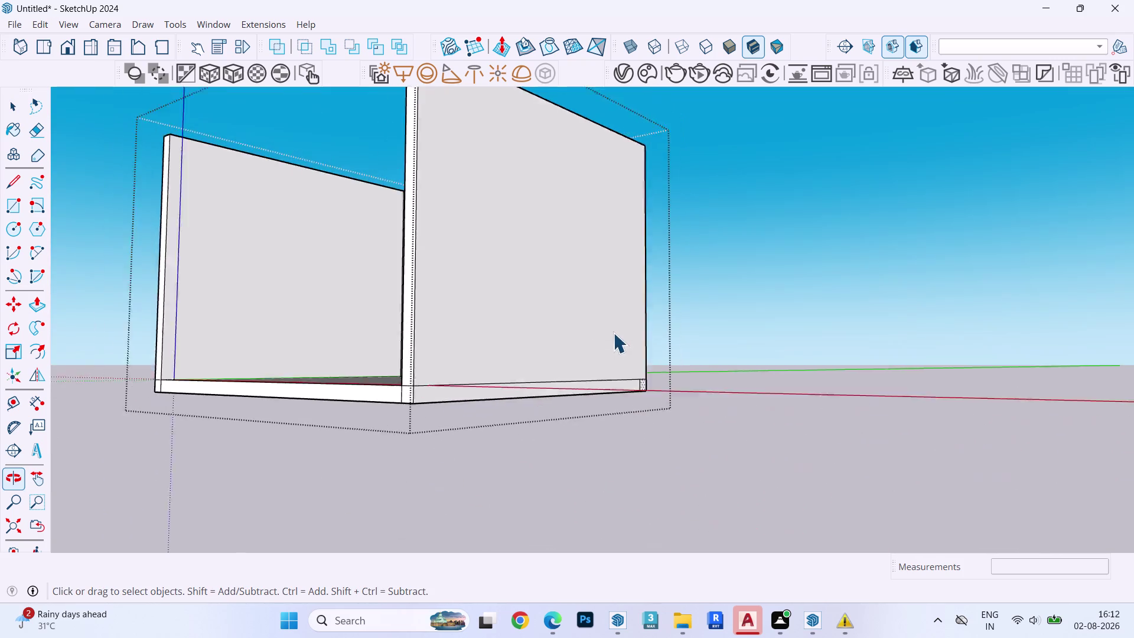
scroll(down, 3)
click(758, 353)
key(Escape)
Draw a rectangle on the room floor and select it with its edges.
middle_drag(557, 352, 733, 415)
scroll(up, 3)
key(r)
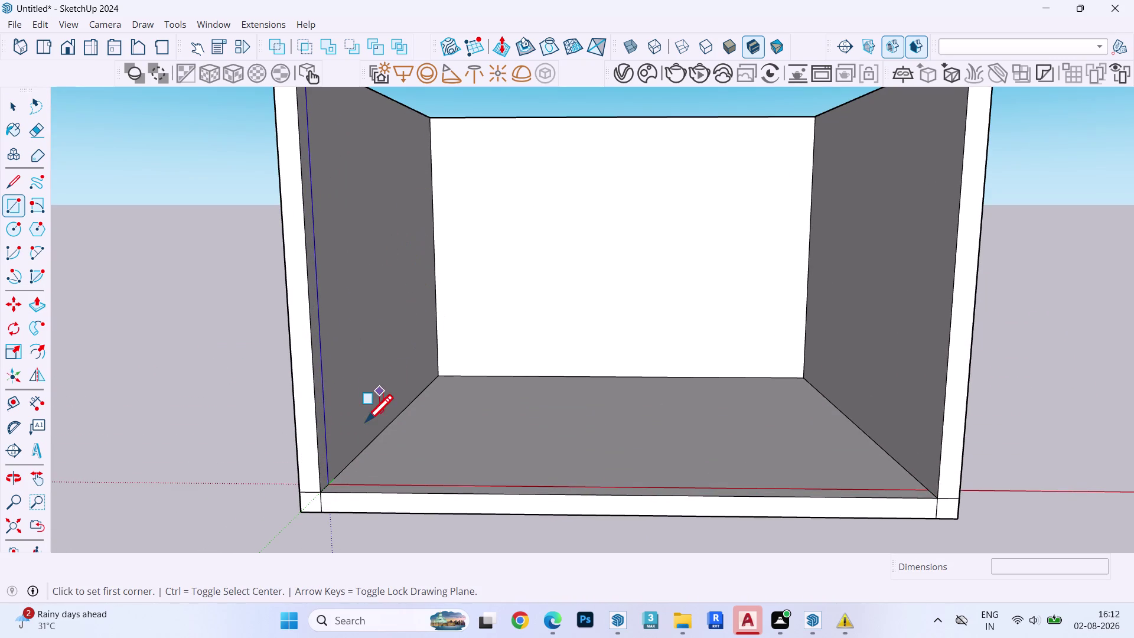
click(367, 447)
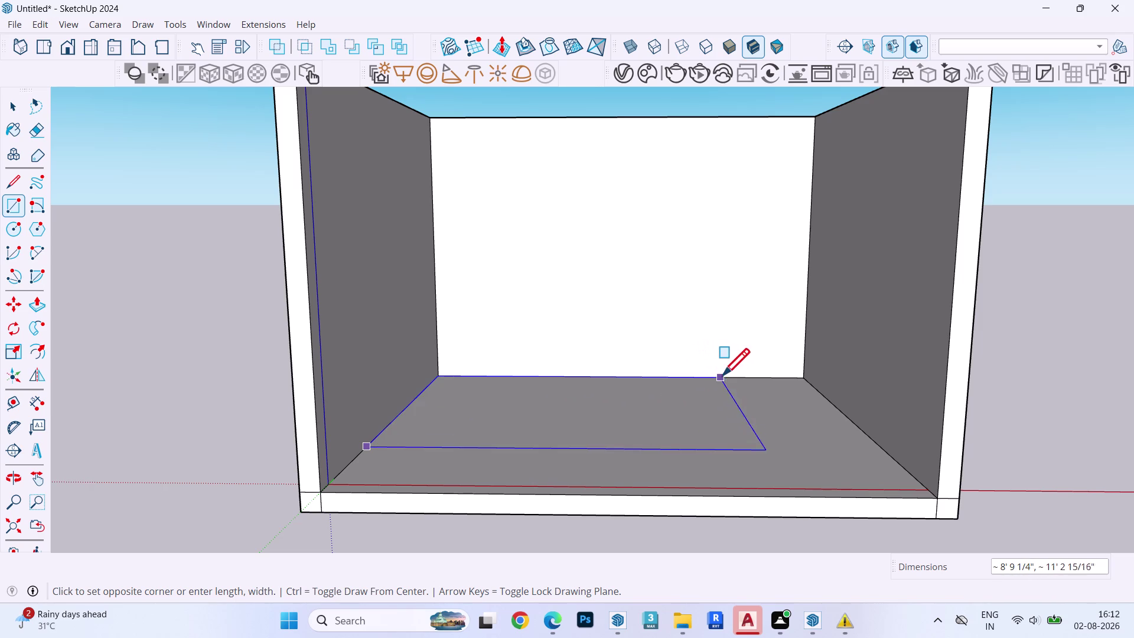
click(727, 378)
key(space)
double_click(725, 407)
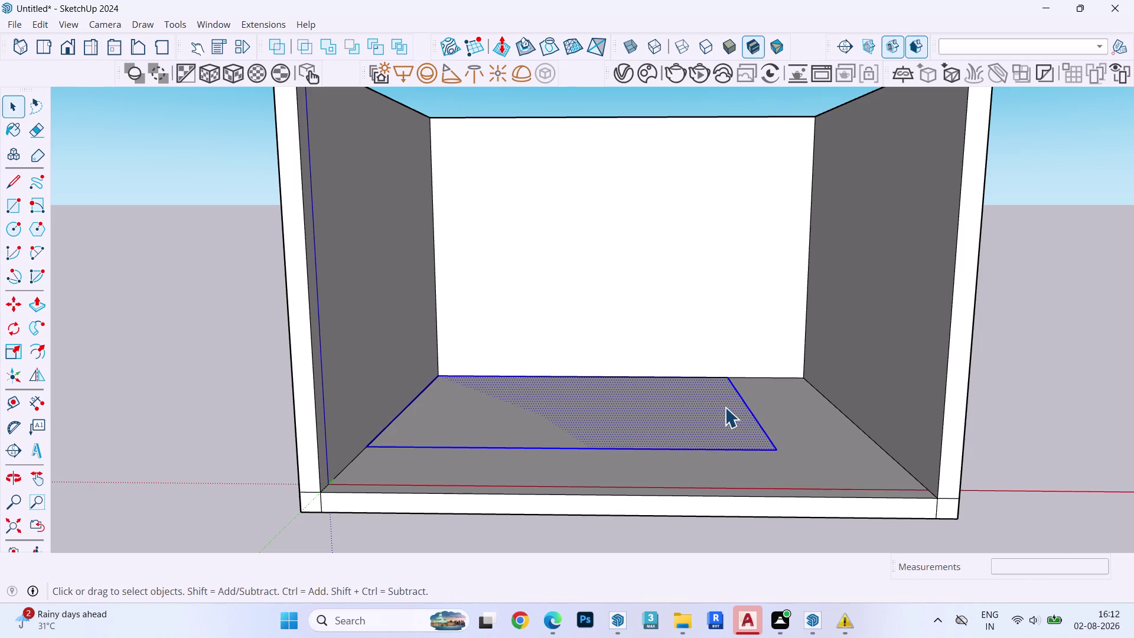
Scale the rectangle down into a thin strip along the base of the left wall.
key(s)
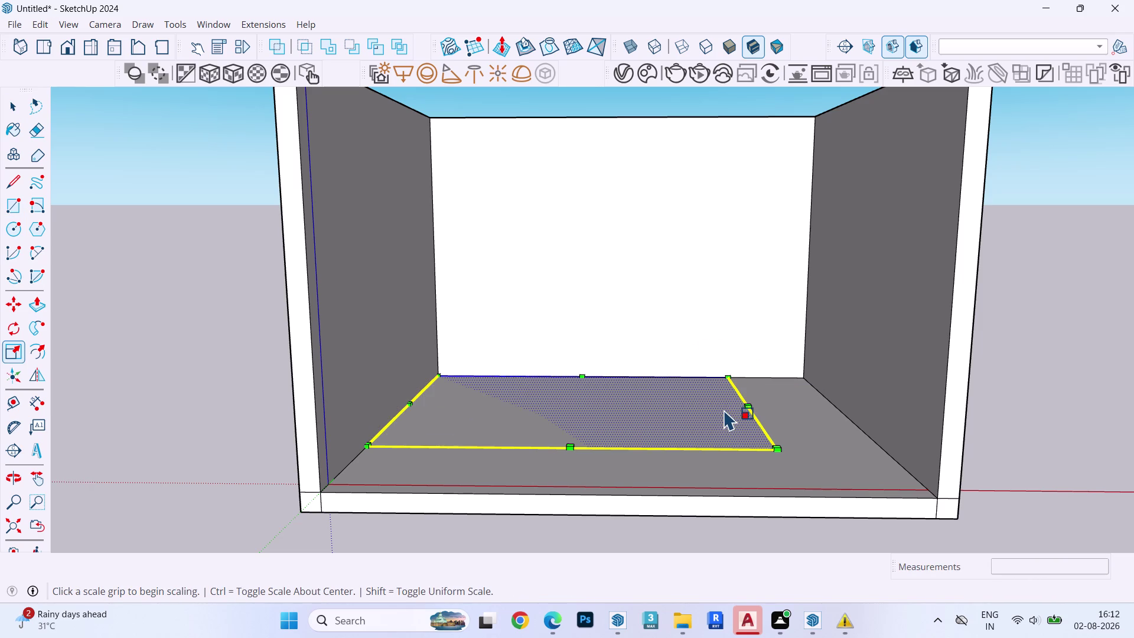
drag(780, 452, 566, 434)
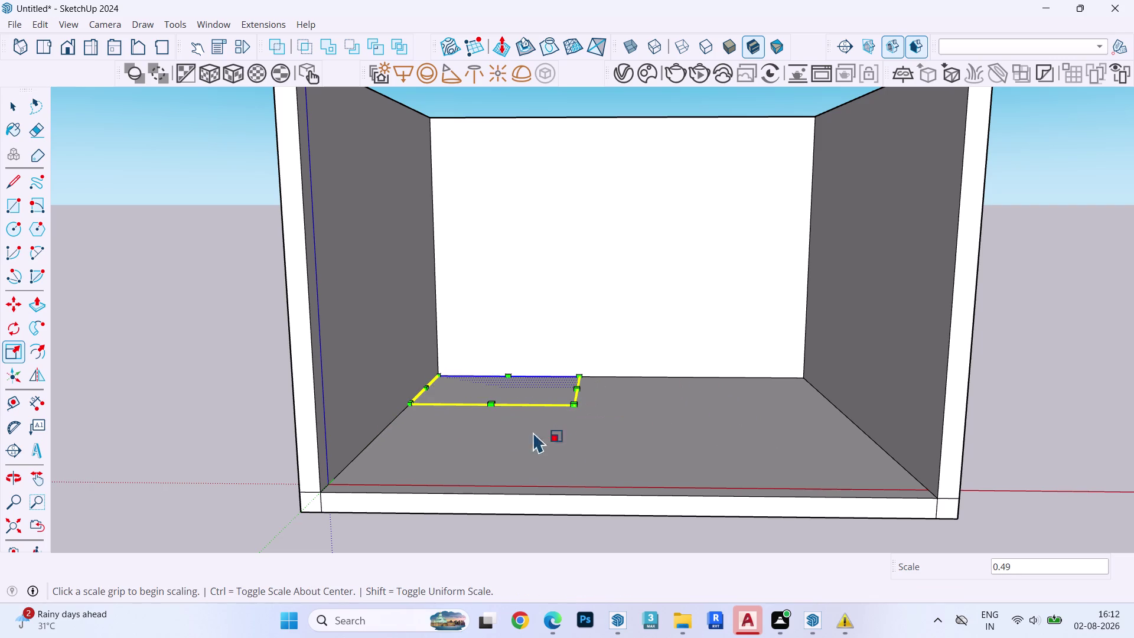
drag(489, 404, 450, 454)
drag(570, 404, 528, 407)
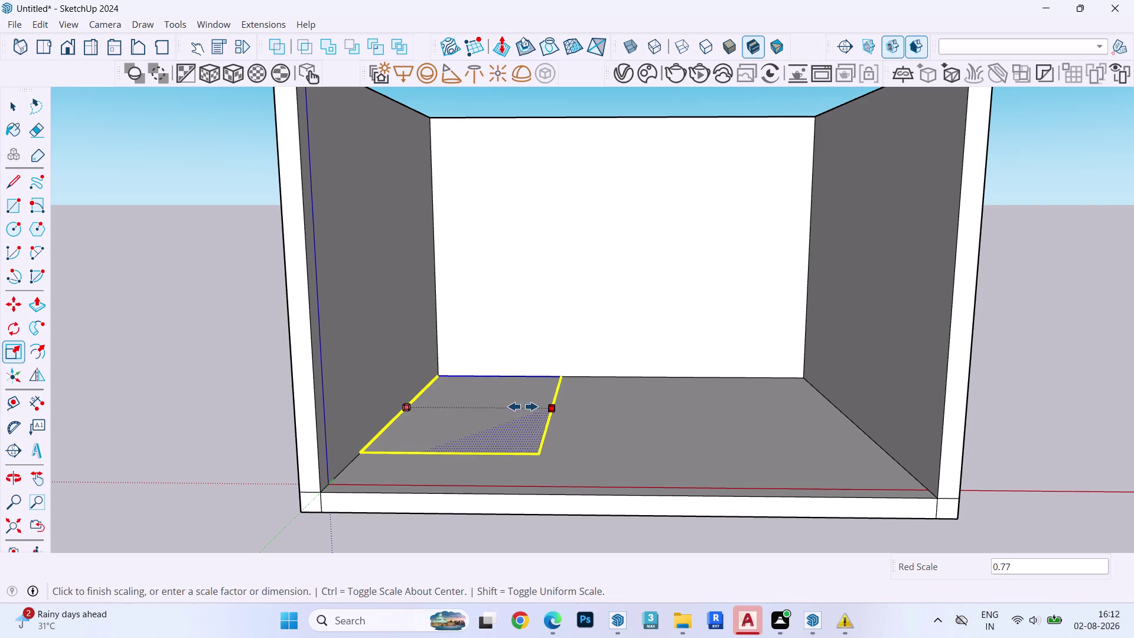
drag(527, 407, 403, 422)
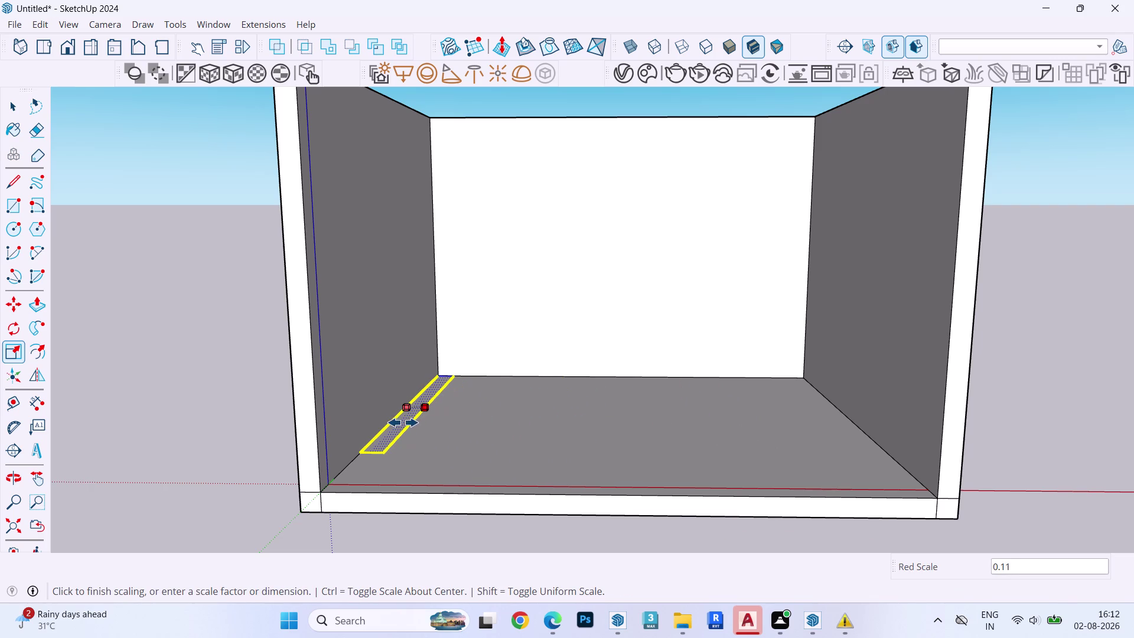
drag(403, 422, 402, 424)
scroll(up, 3)
scroll(down, 3)
scroll(up, 3)
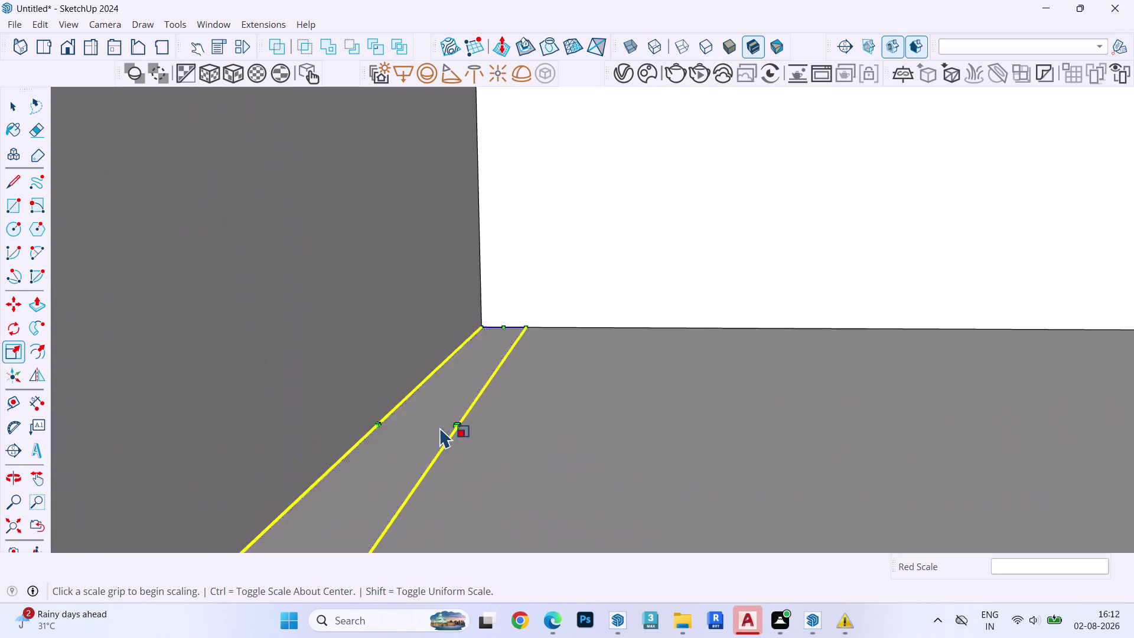
drag(462, 427, 360, 443)
key(space)
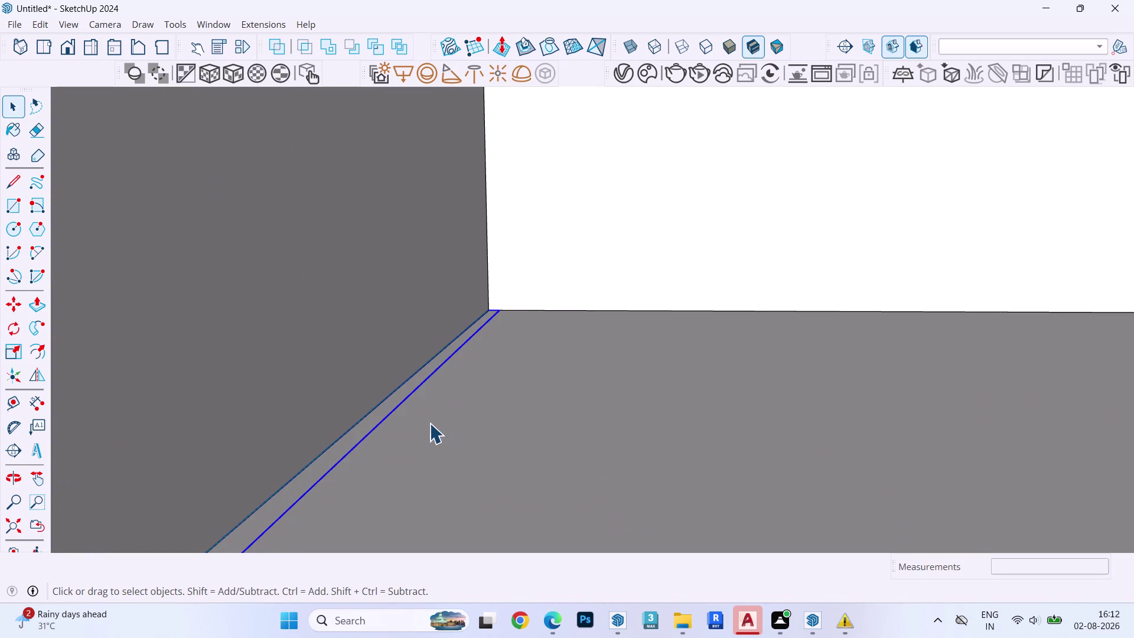
Narrow the strip's width with Scale, checking it against Tape Measure readings.
key(Escape)
key(t)
click(357, 419)
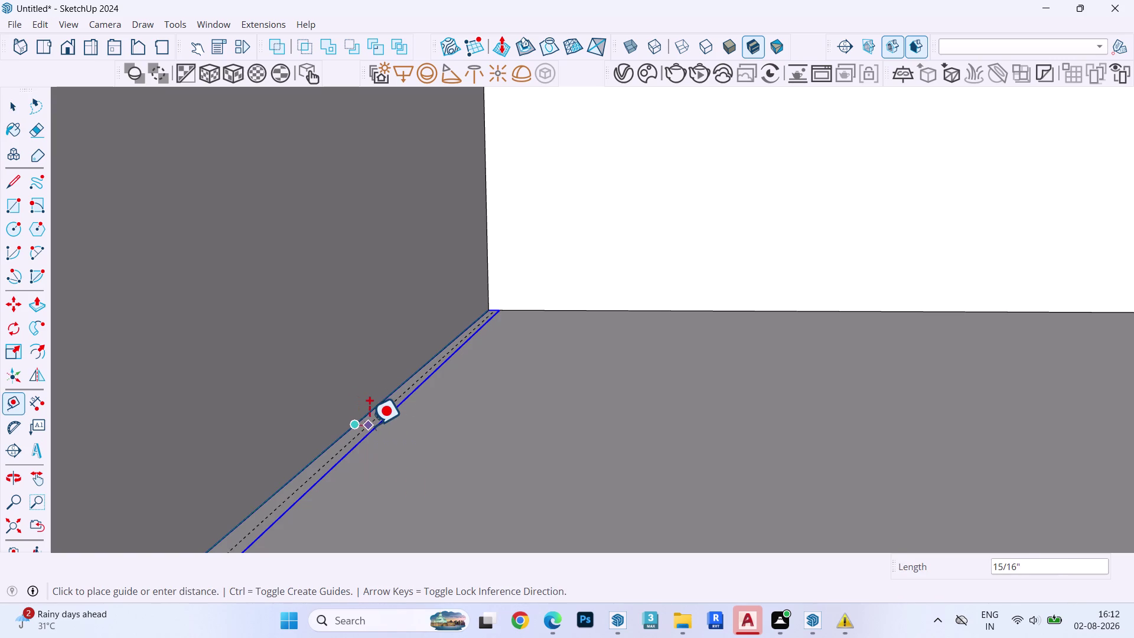
key(space)
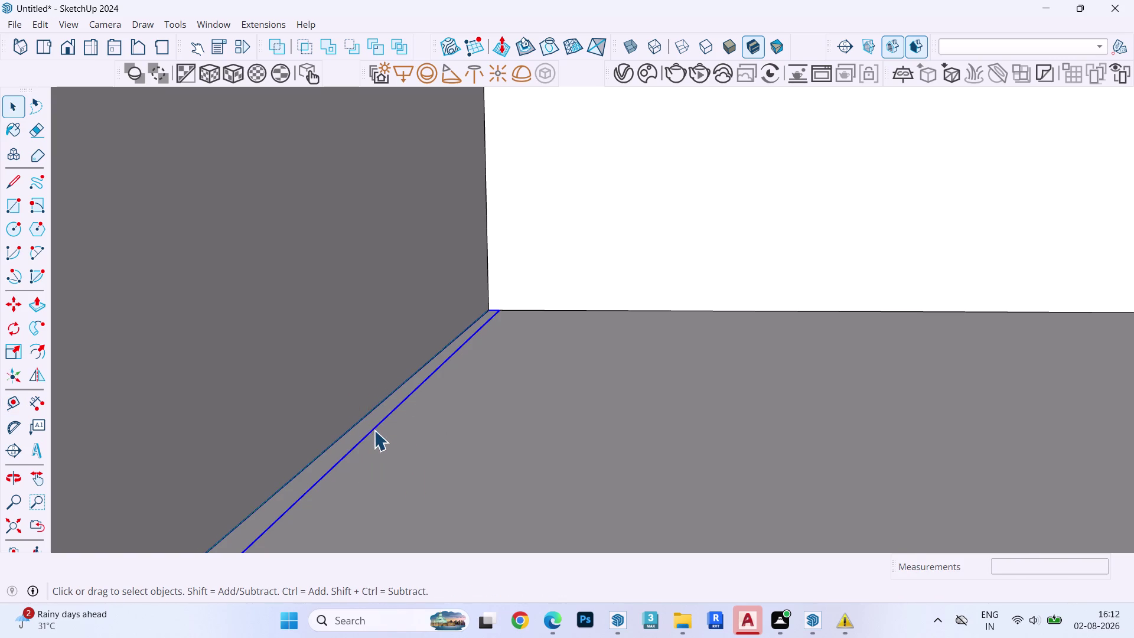
scroll(up, 3)
key(s)
drag(378, 424, 365, 434)
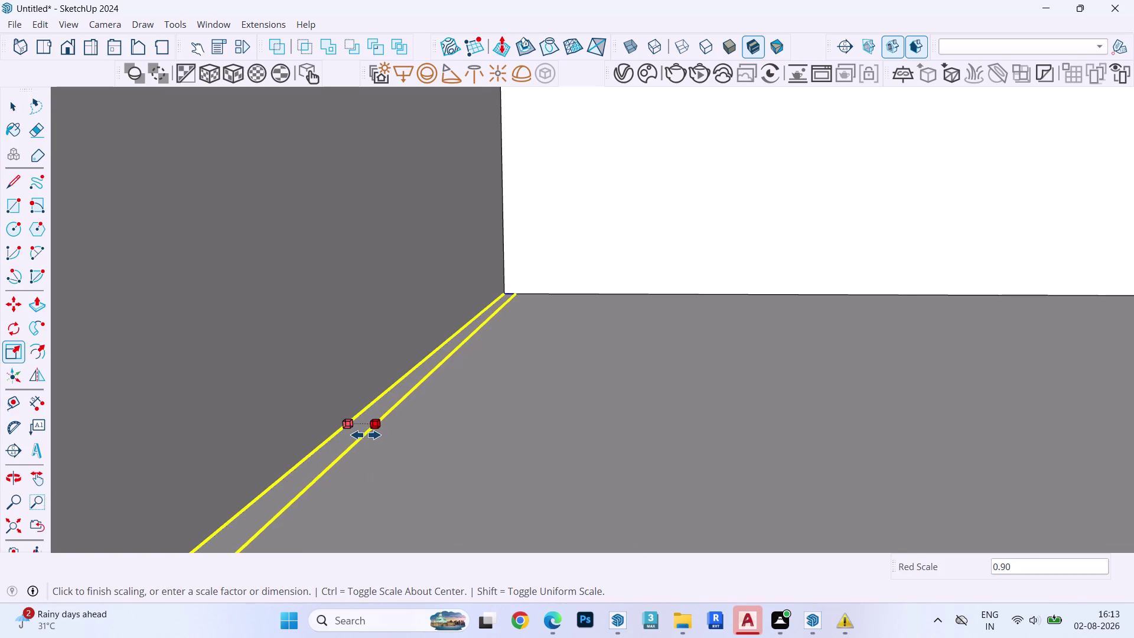
drag(365, 435, 352, 441)
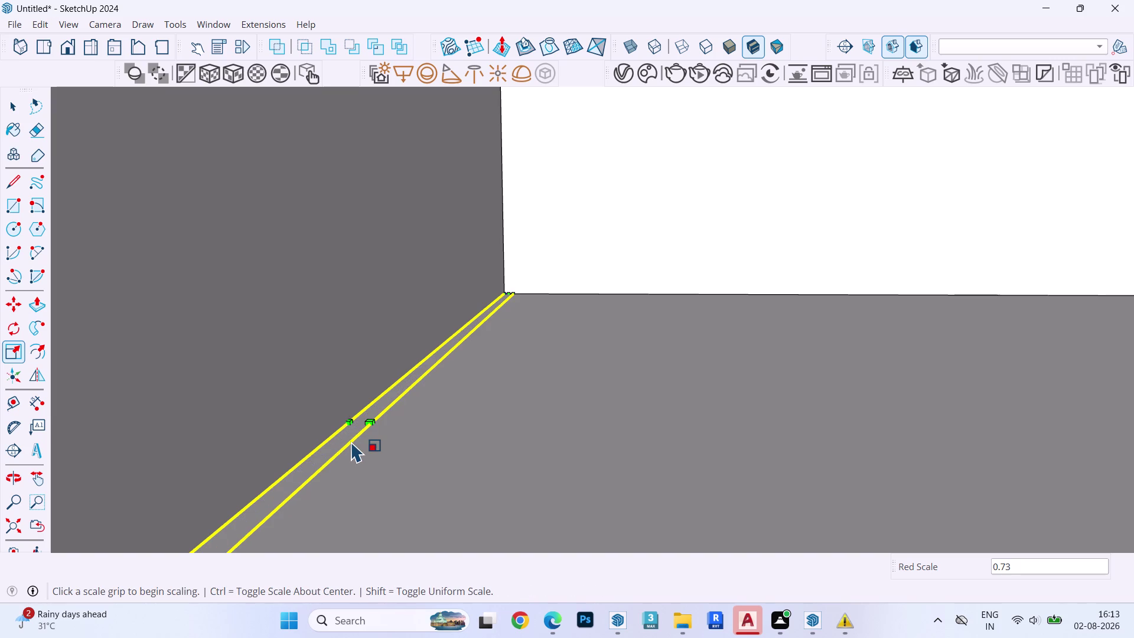
key(space)
key(t)
click(347, 428)
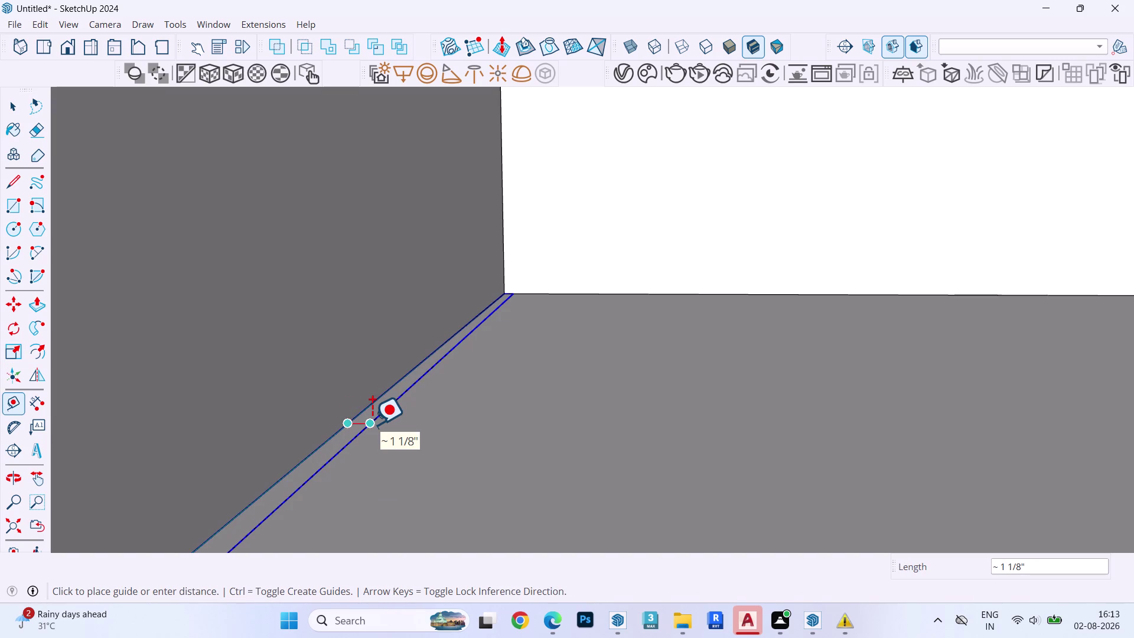
key(space)
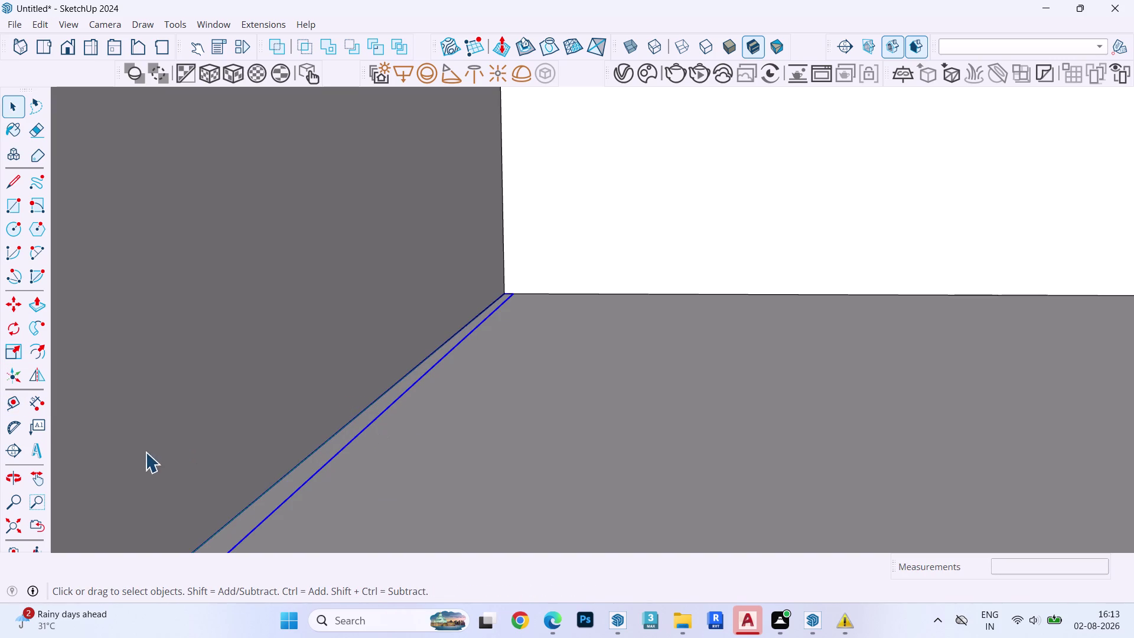
Add a Tape Measure guide 1.6" from the left wall's base edge.
key(t)
click(274, 485)
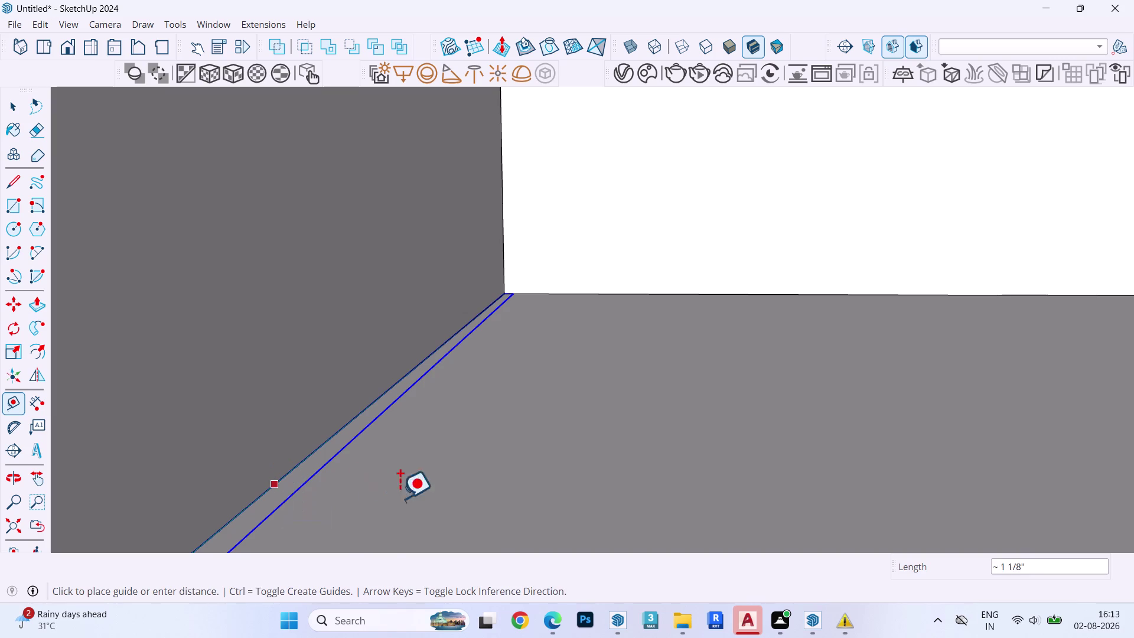
key(1)
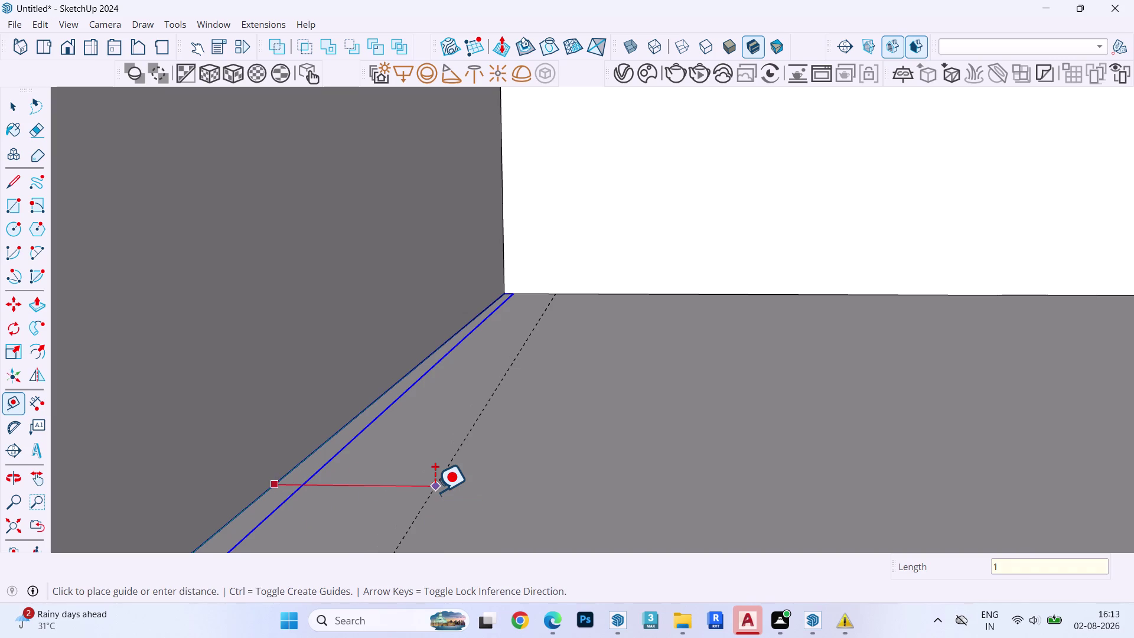
key(period)
text(6)
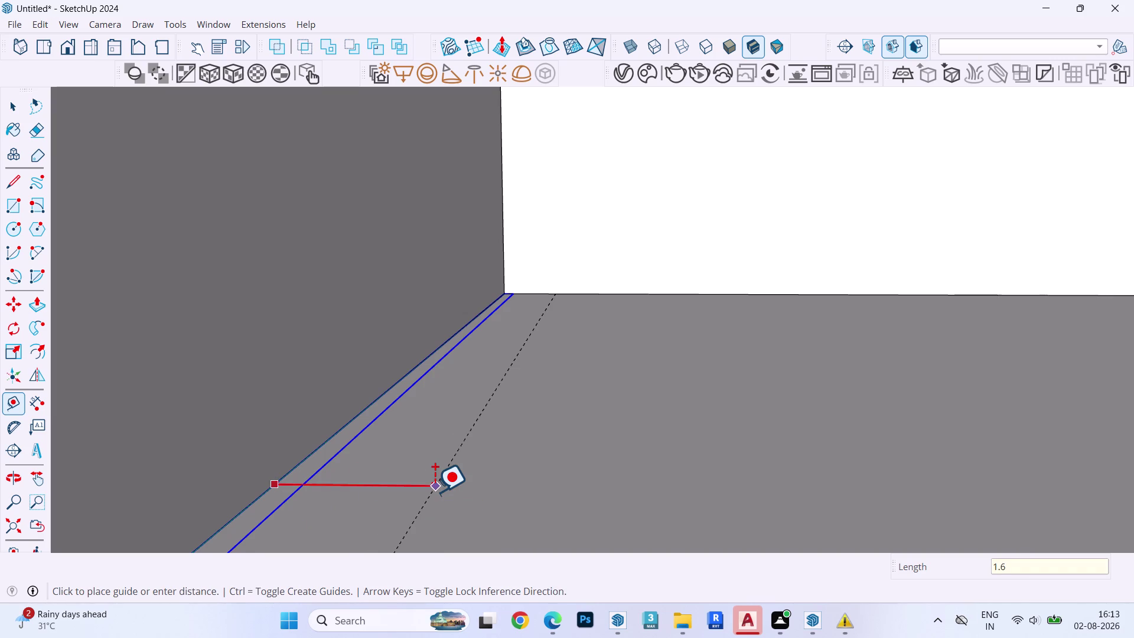
text(")
key(Return)
key(space)
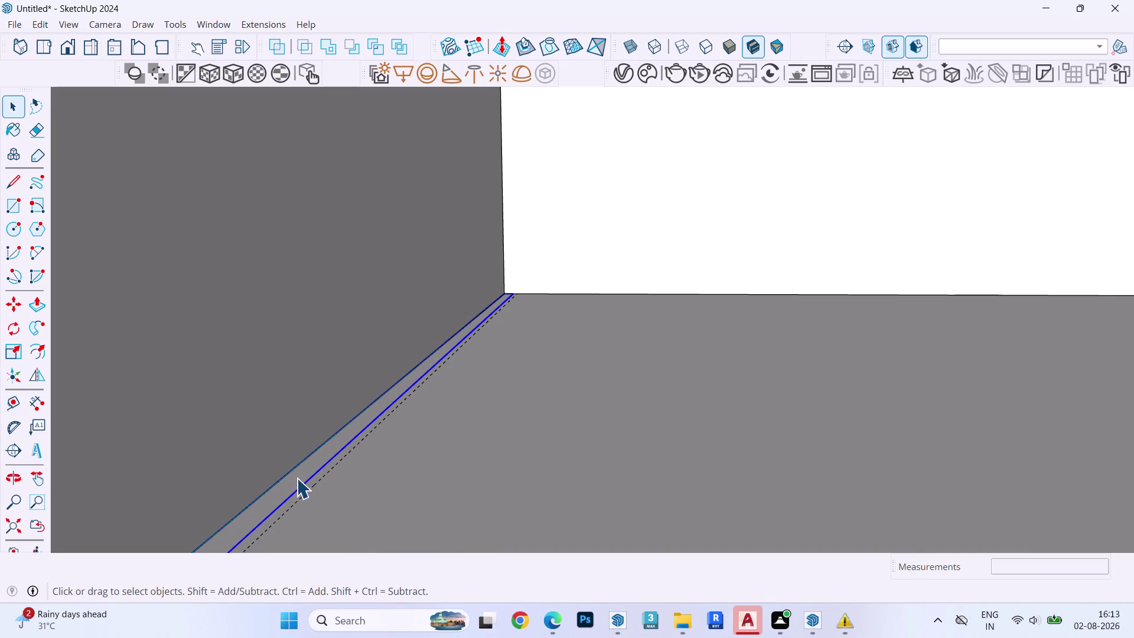
Try moving the strip's line next to the guide, then undo the move.
key(m)
click(304, 485)
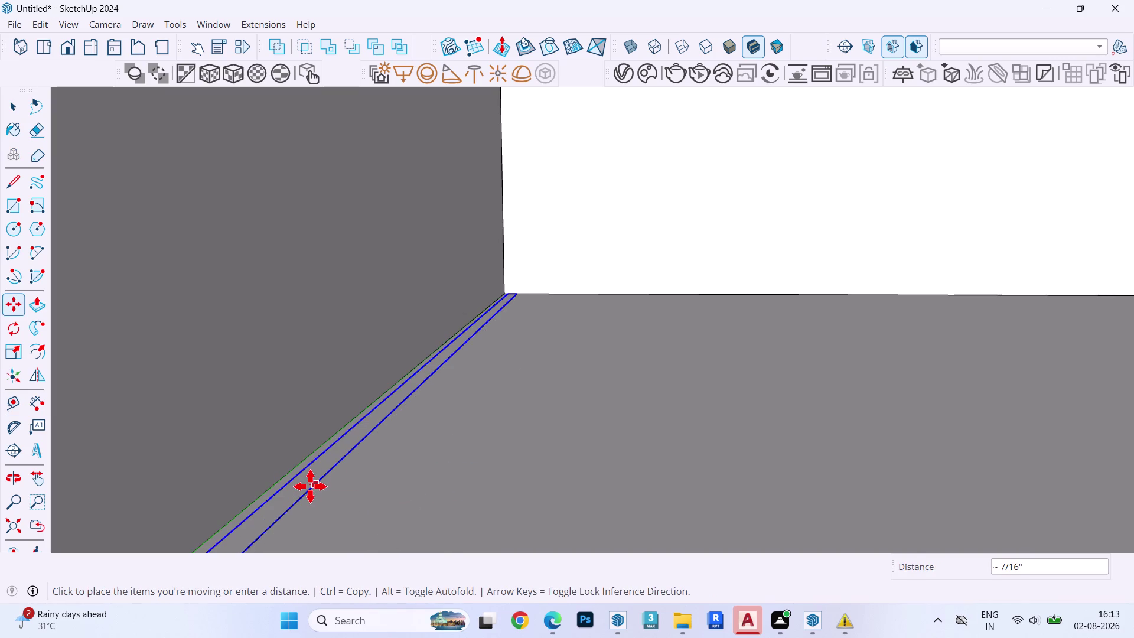
click(311, 486)
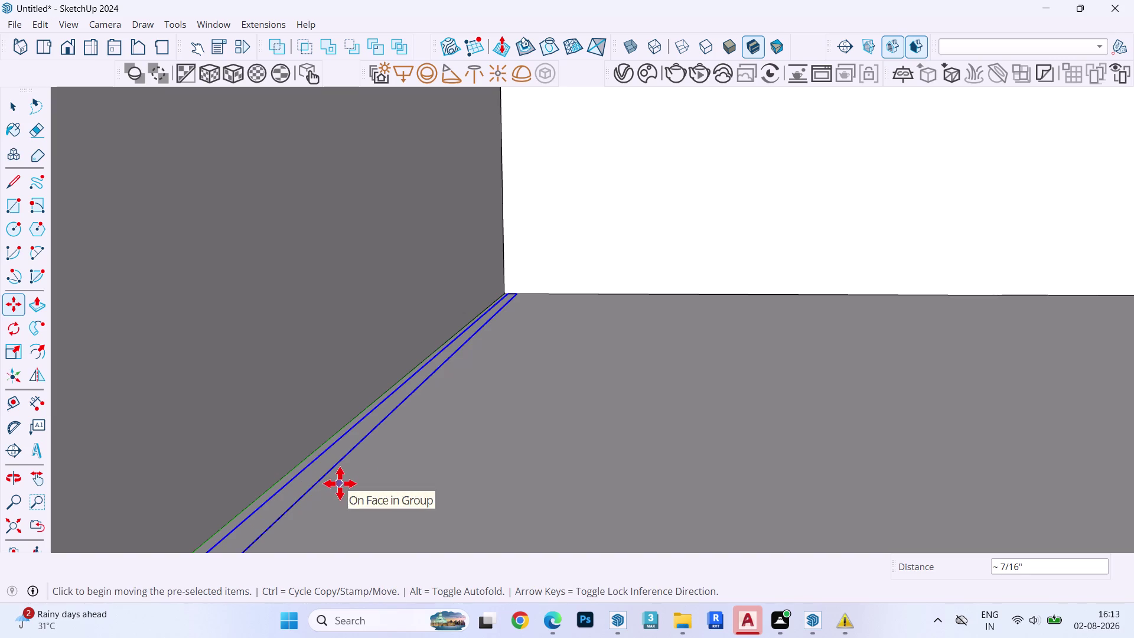
key(ctrl+z)
key(space)
click(315, 478)
click(313, 476)
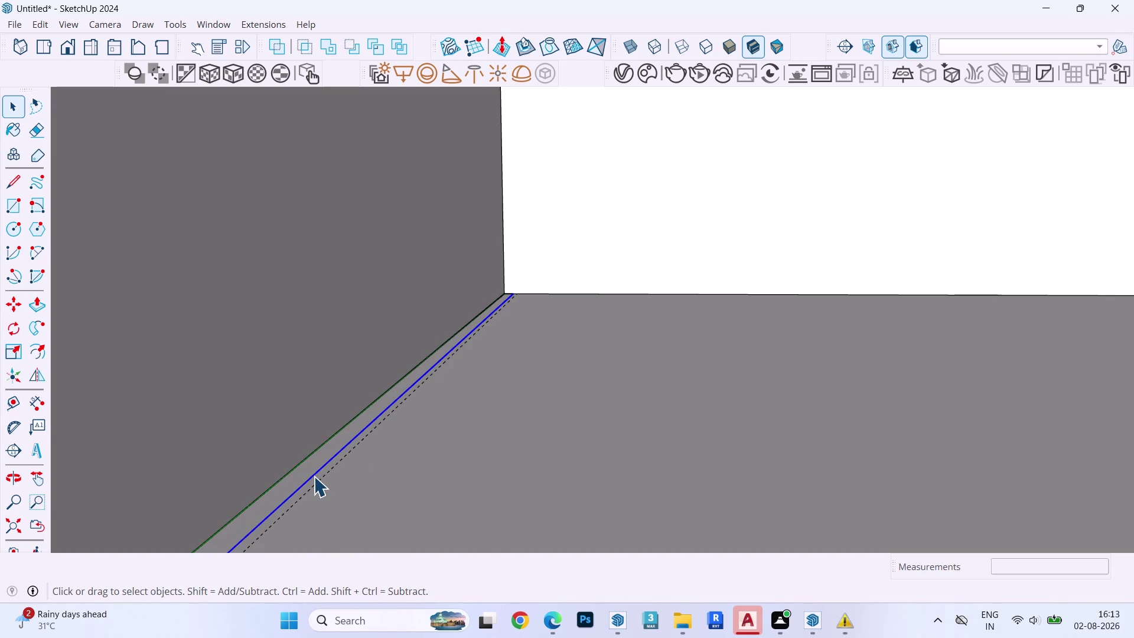
key(m)
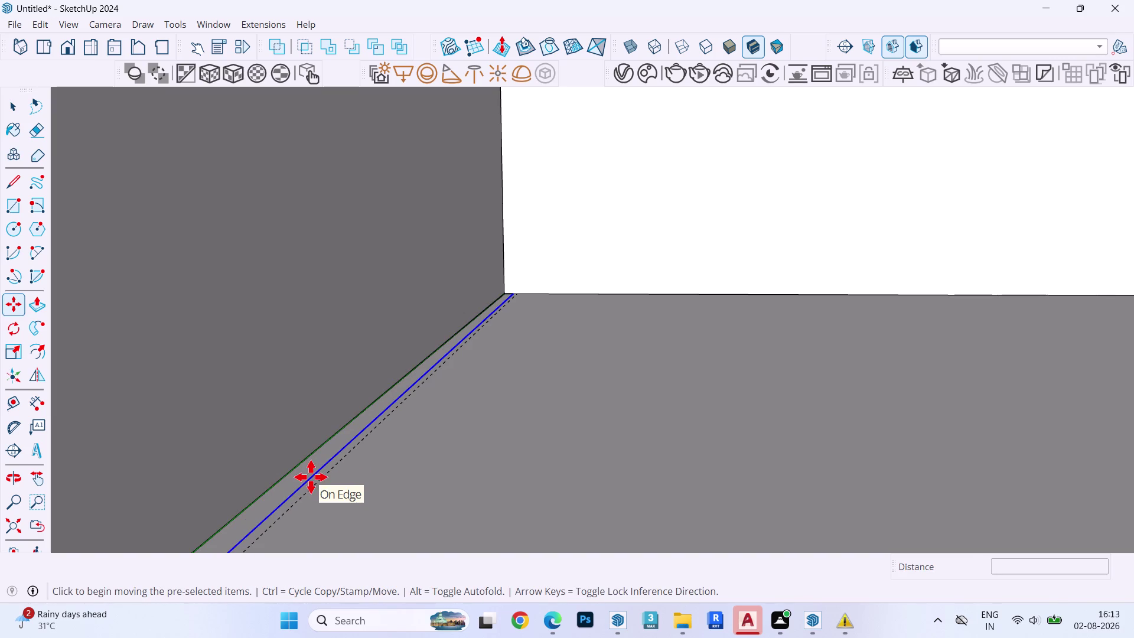
key(space)
Scale the strip along its length so it extends only partway forward from the back corner.
double_click(304, 474)
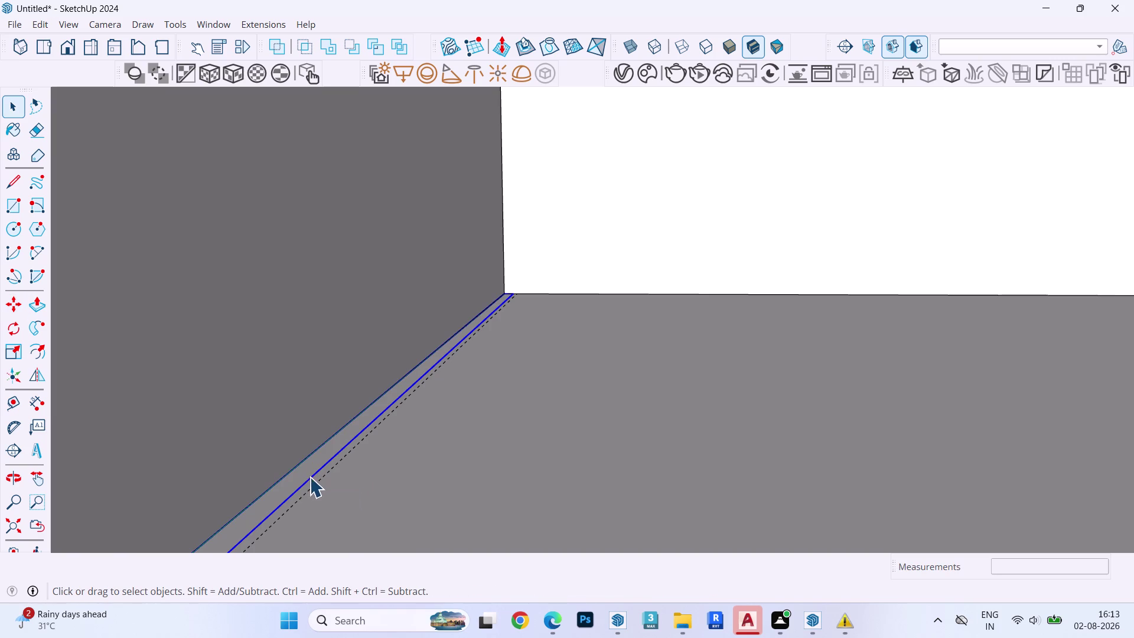
key(s)
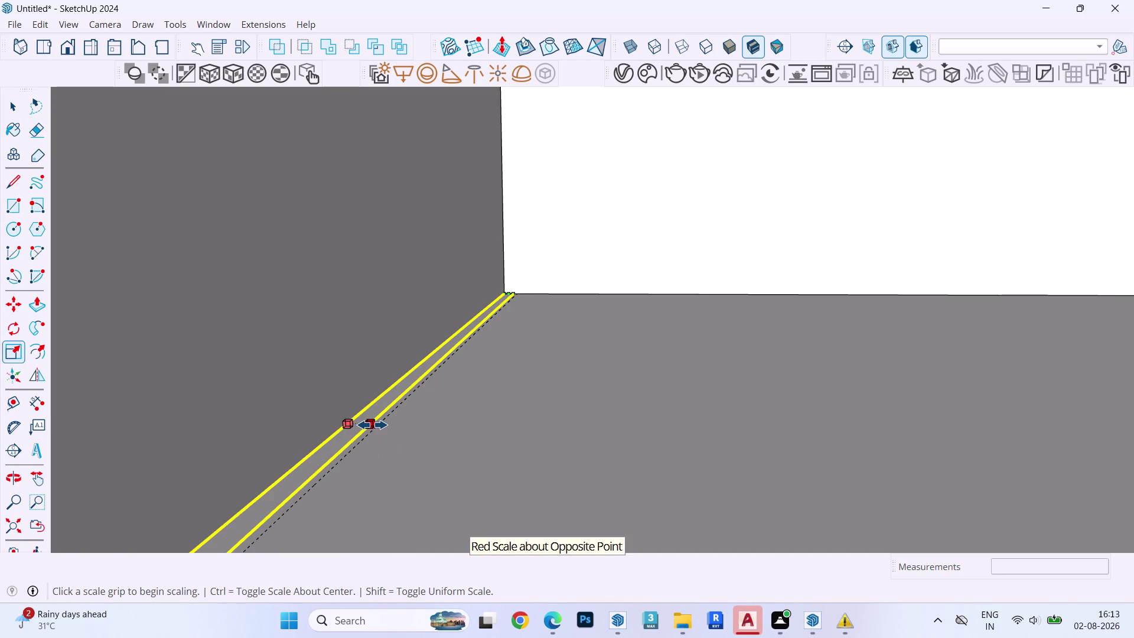
click(372, 424)
scroll(down, 3)
scroll(down, 3)
scroll(up, 3)
scroll(down, 3)
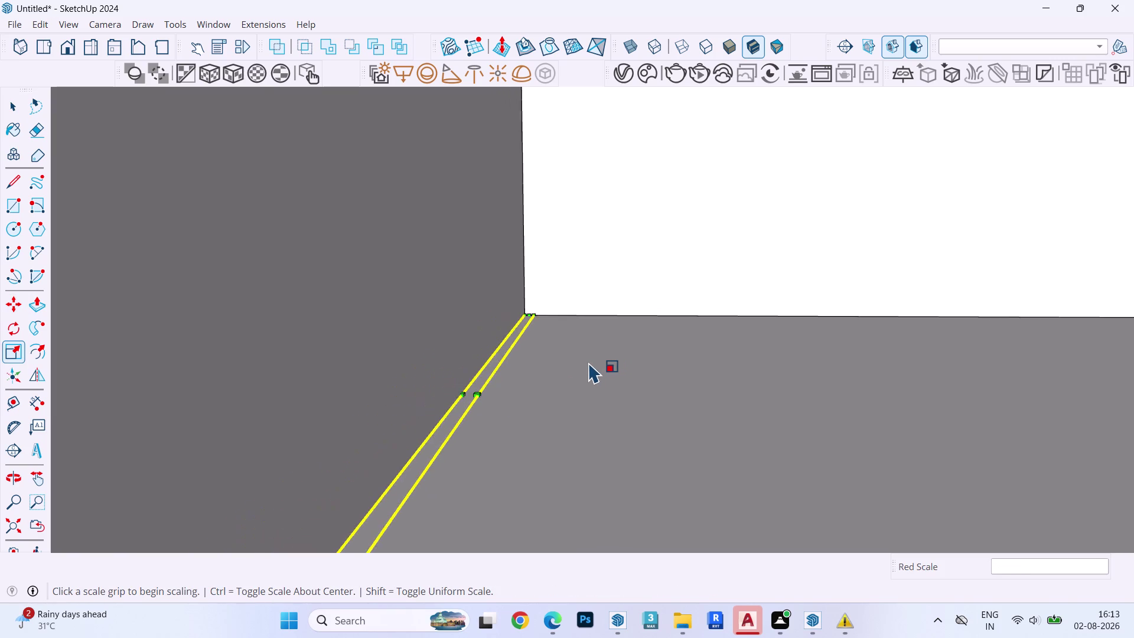
scroll(down, 3)
scroll(up, 3)
scroll(down, 3)
scroll(up, 3)
scroll(down, 3)
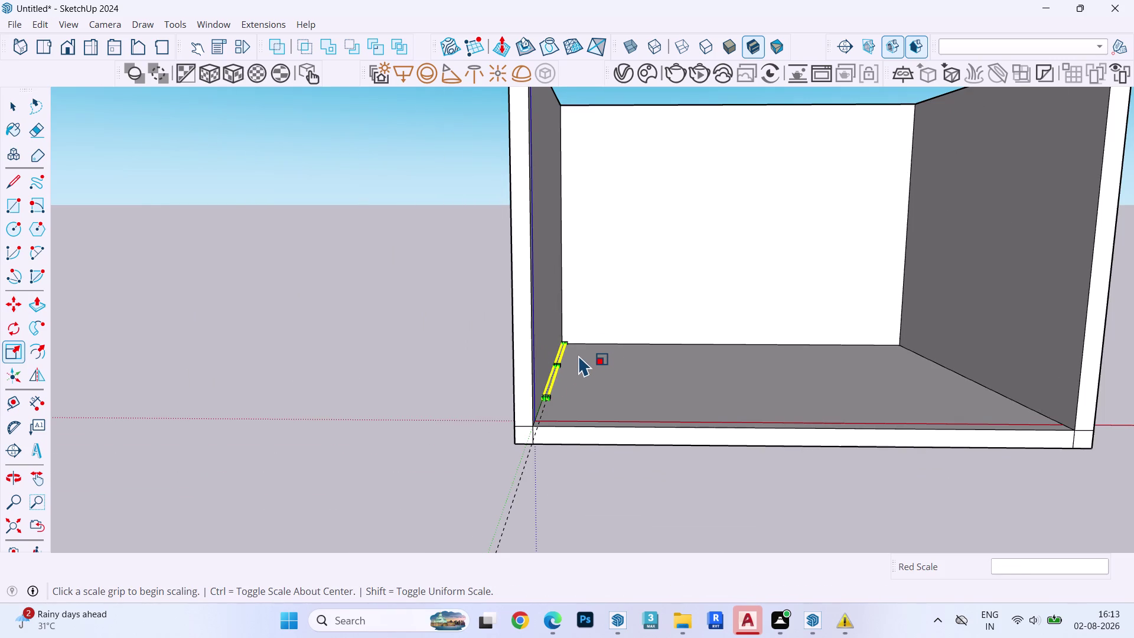
key(Escape)
scroll(up, 3)
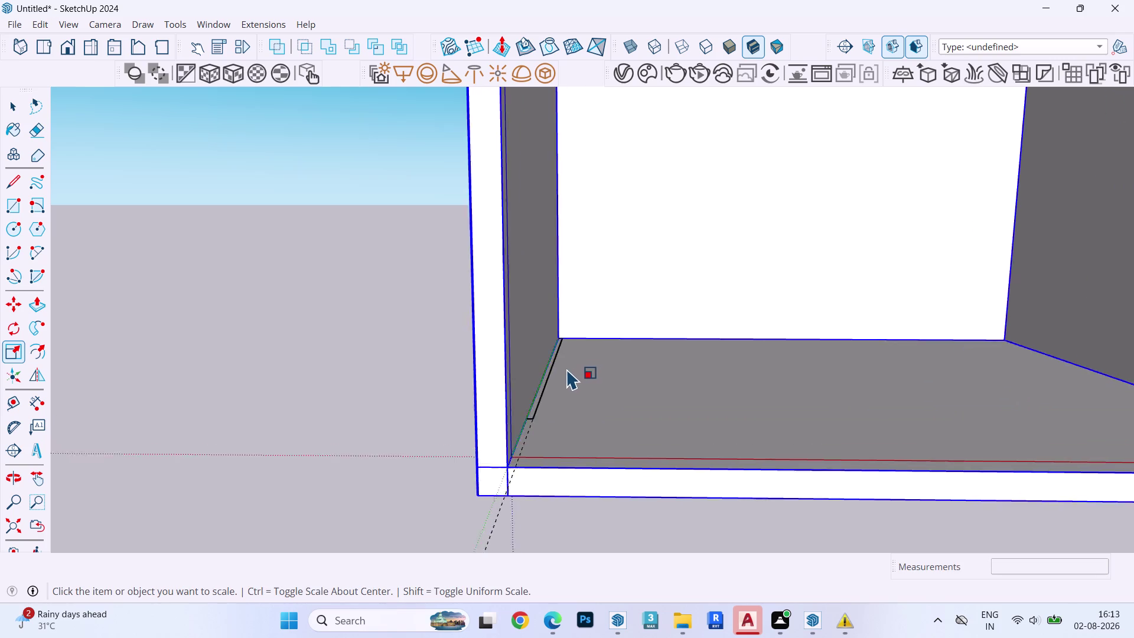
key(space)
scroll(up, 3)
click(529, 394)
scroll(up, 3)
scroll(down, 3)
scroll(up, 3)
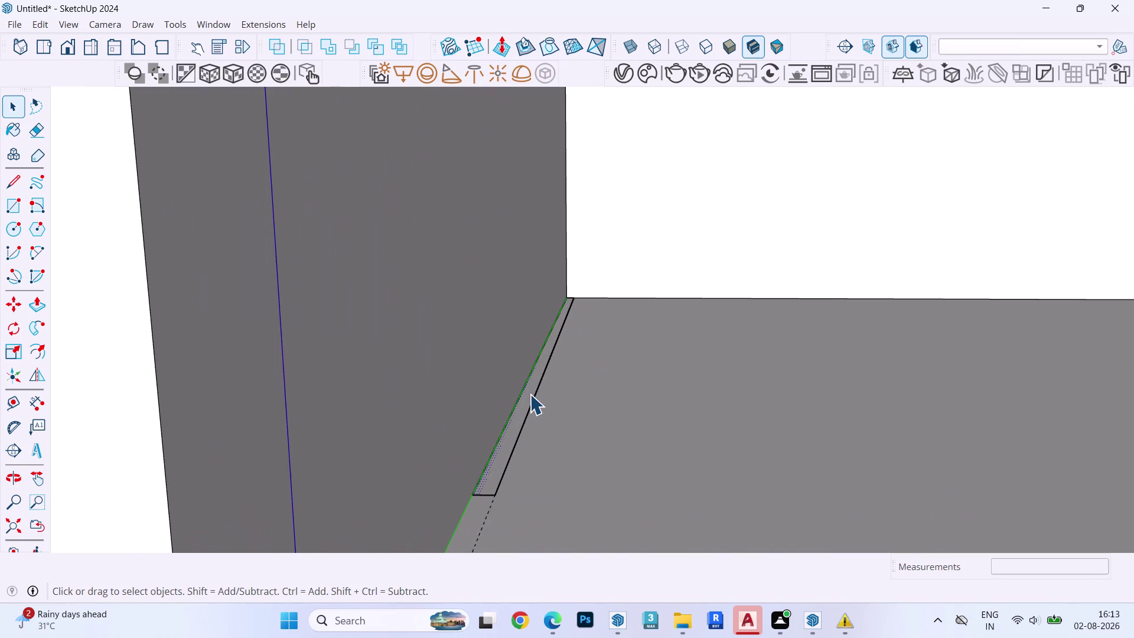
Rotate a copy of the strip 90° about the room corner onto the back wall.
scroll(up, 3)
triple_click(534, 394)
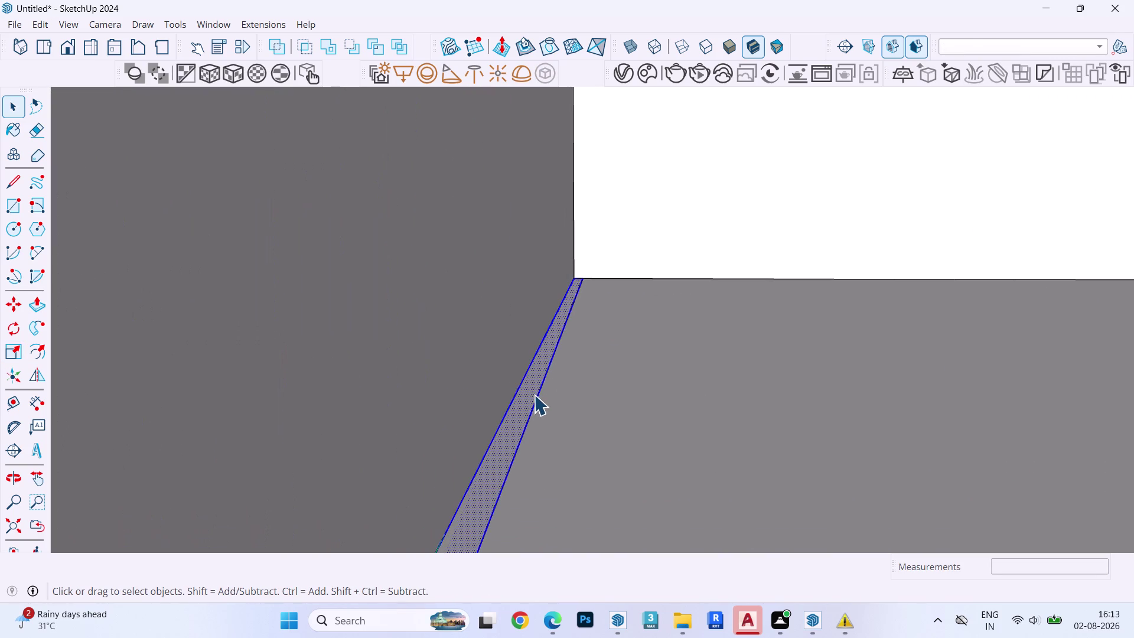
key(n)
click(534, 398)
key(q)
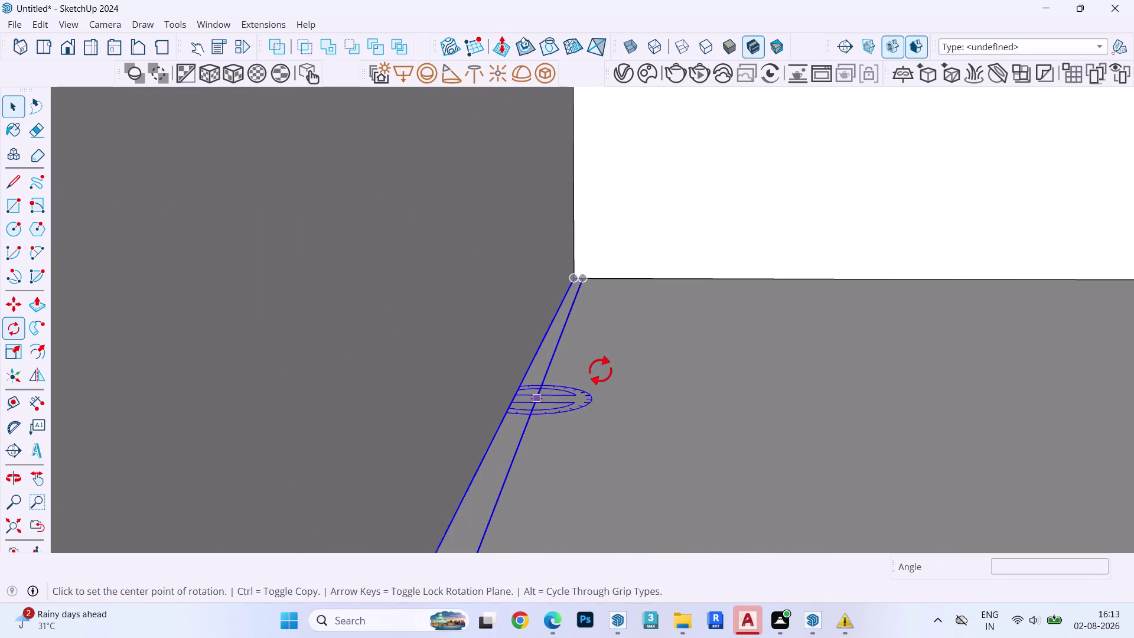
click(586, 282)
scroll(down, 3)
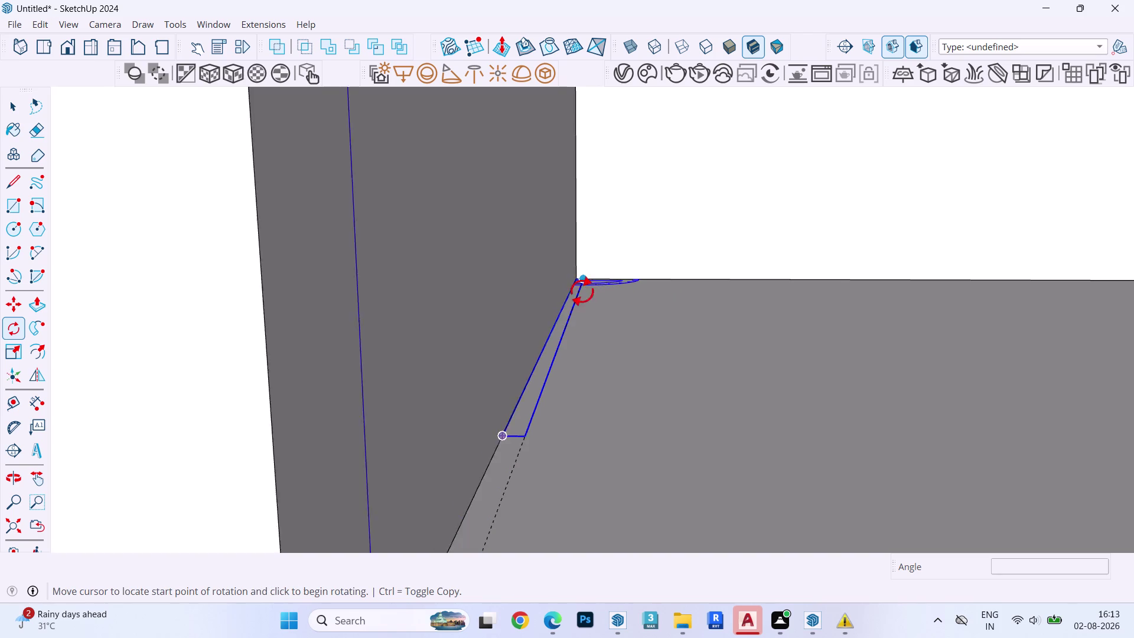
click(571, 319)
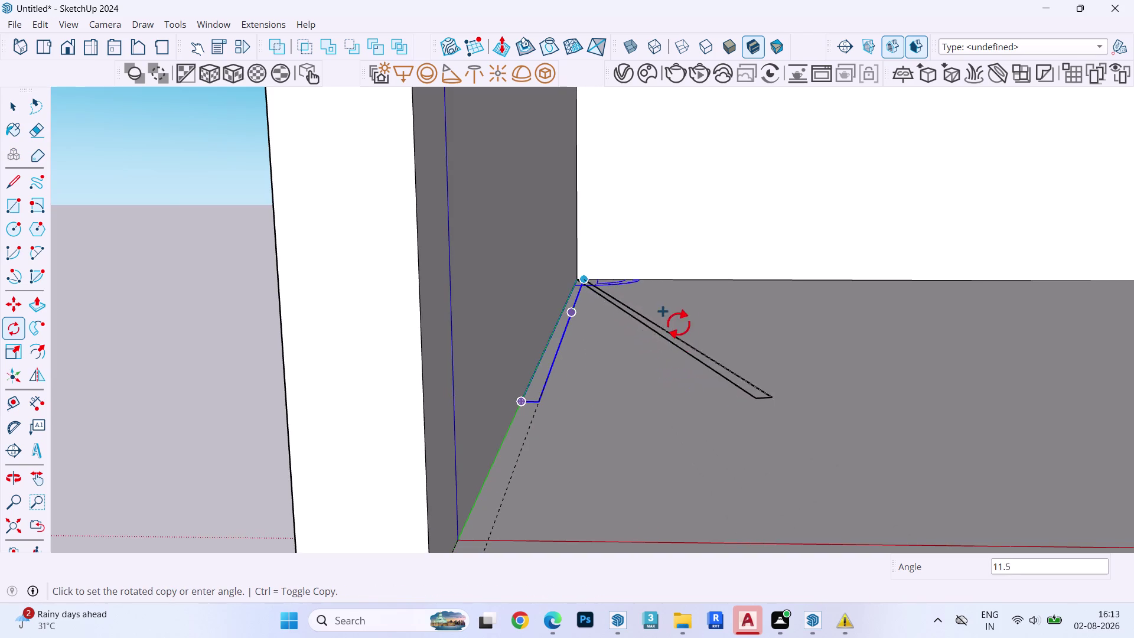
click(886, 277)
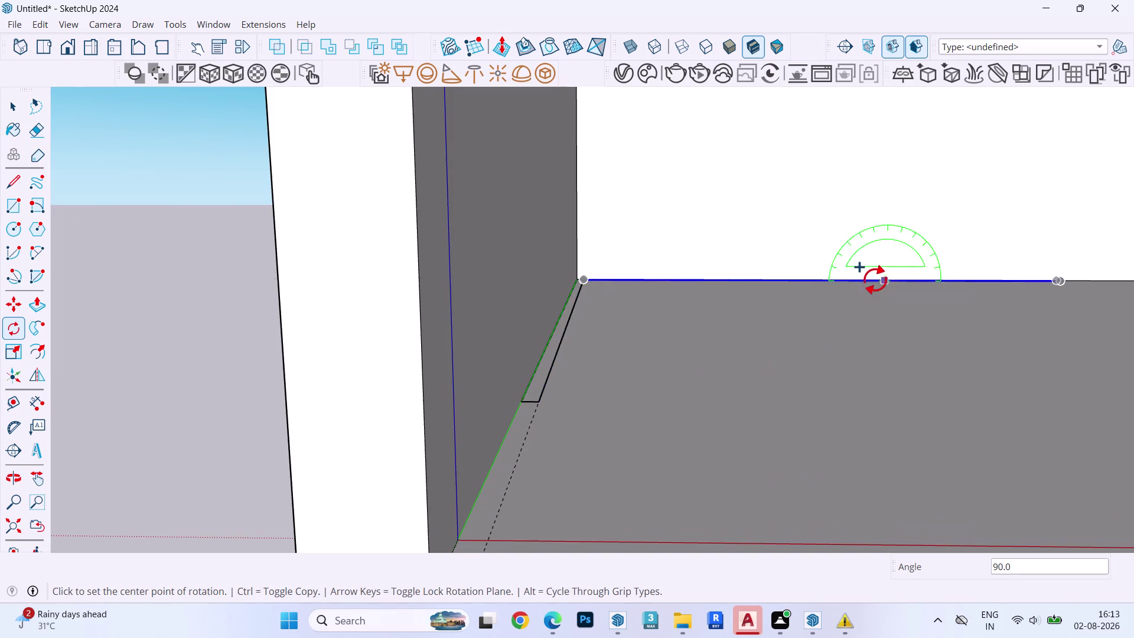
Orbit to look along the back wall and select the copied strip.
middle_drag(753, 297, 742, 421)
scroll(up, 3)
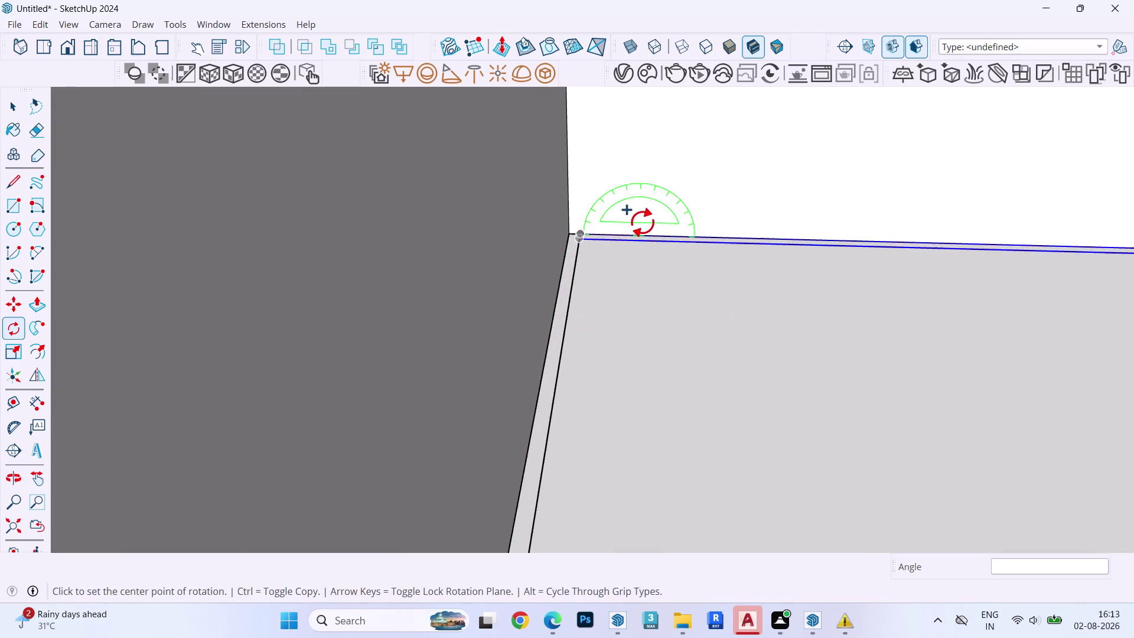
scroll(up, 3)
middle_drag(621, 235, 484, 289)
key(space)
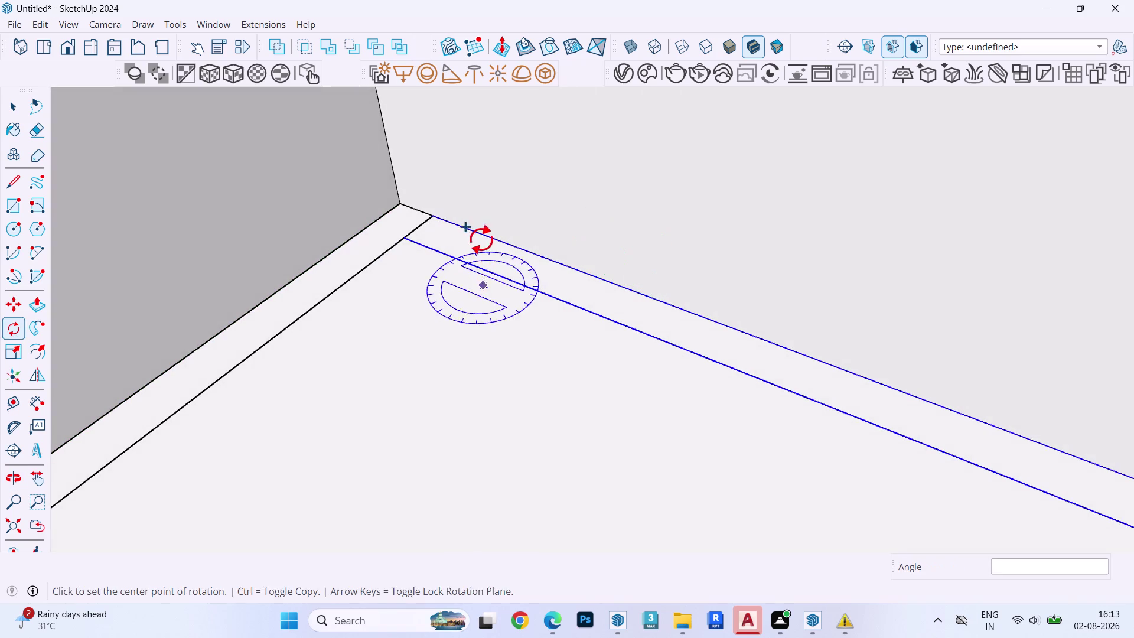
triple_click(467, 263)
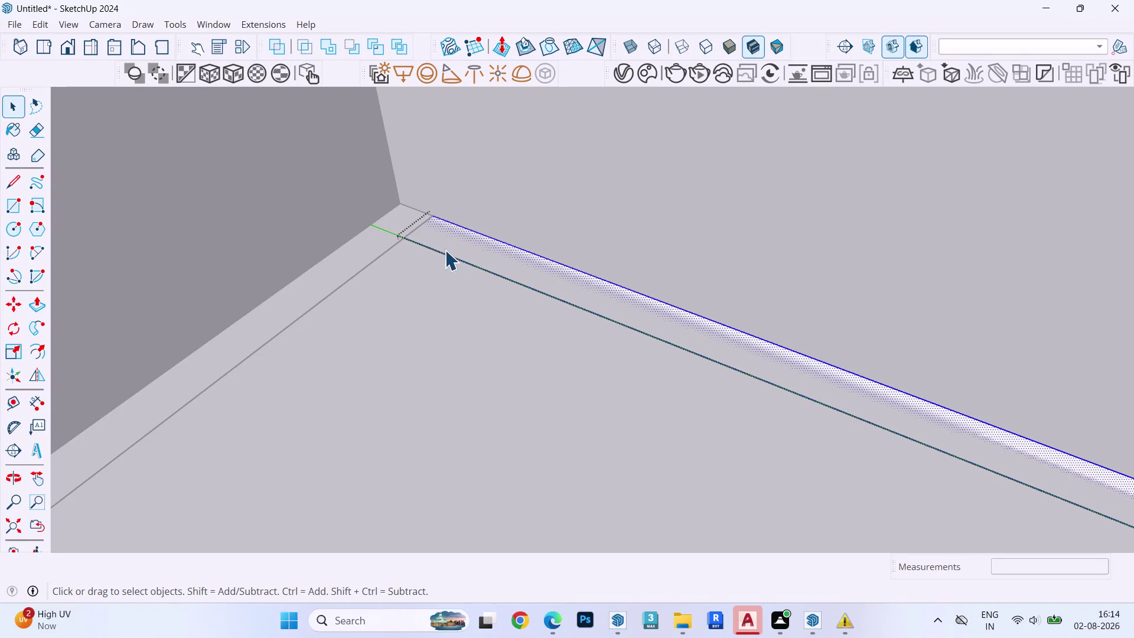
Select the copied strip along the back wall and delete it.
scroll(down, 3)
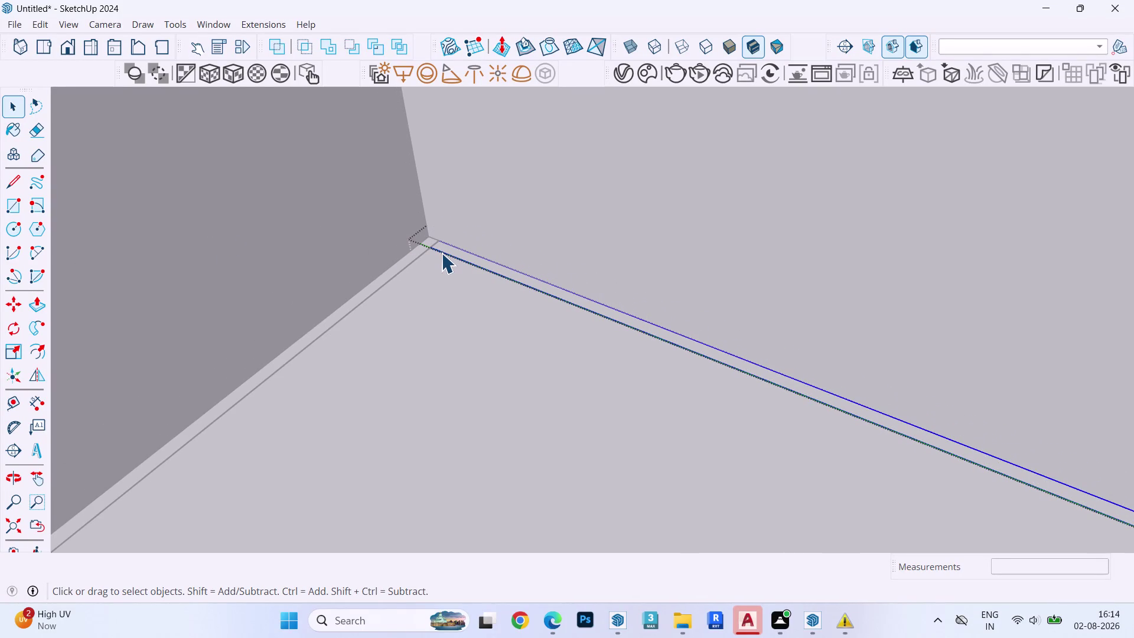
key(Escape)
click(439, 254)
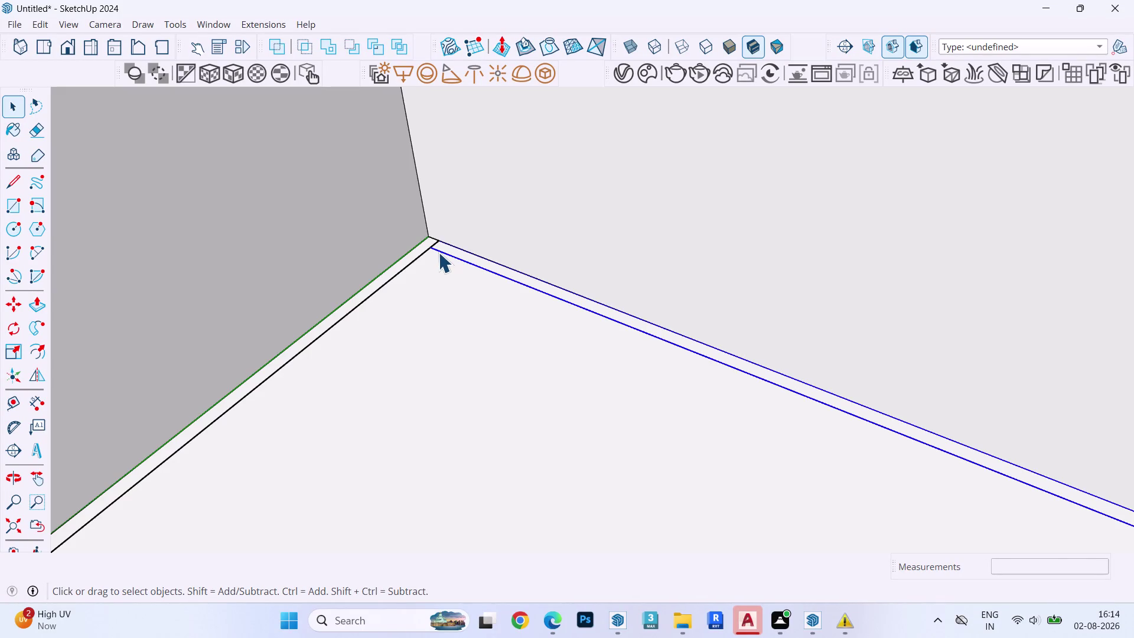
key(Delete)
click(390, 272)
key(Delete)
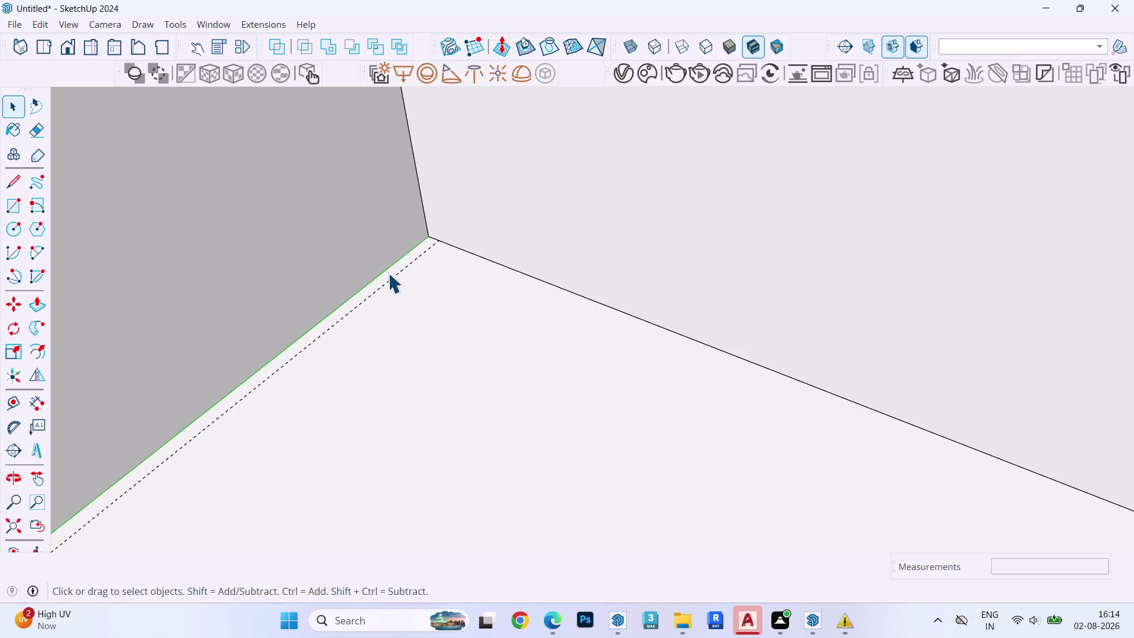
scroll(down, 3)
scroll(down, 3)
scroll(down, 3)
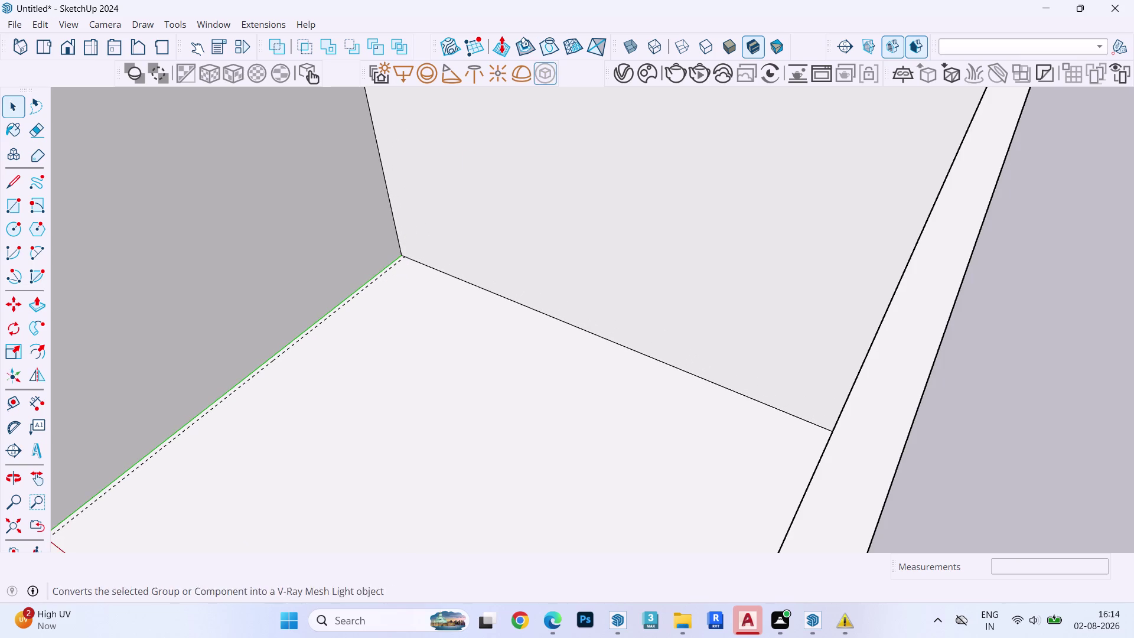
Open the Chaos Cosmos library and browse the Downloaded assets.
click(640, 70)
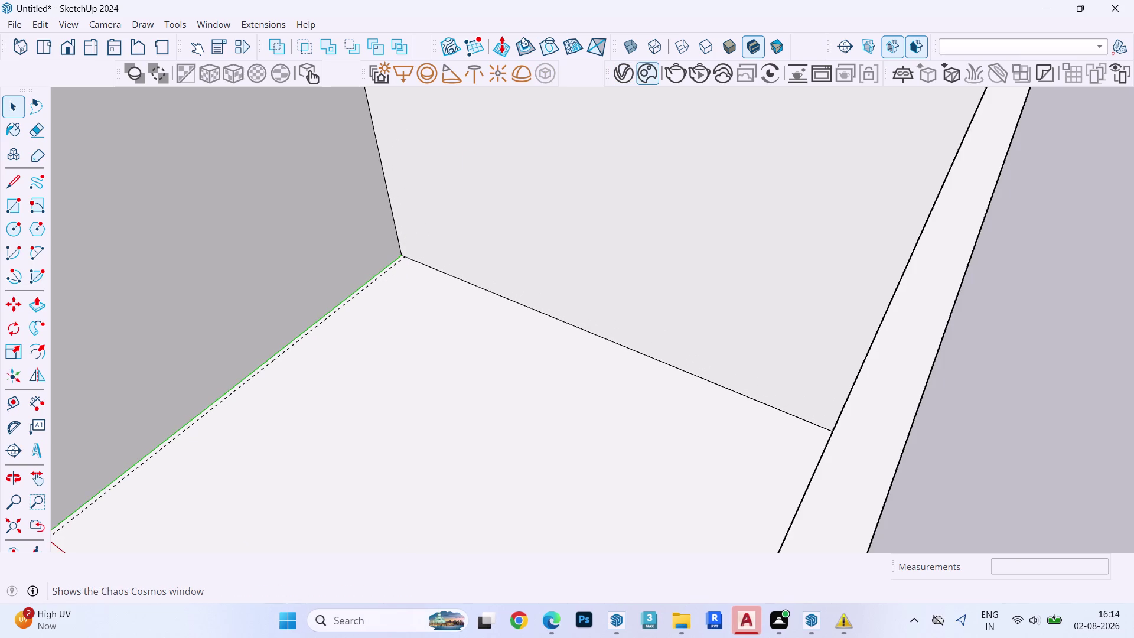
click(642, 80)
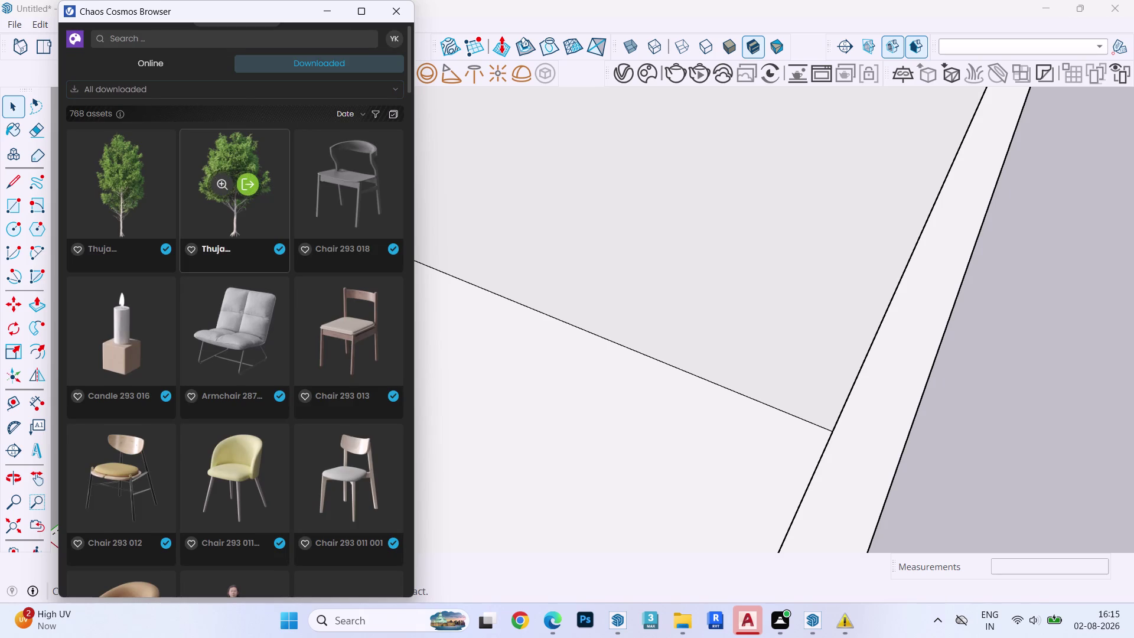
scroll(down, 3)
scroll(down, 3)
scroll(down, 3)
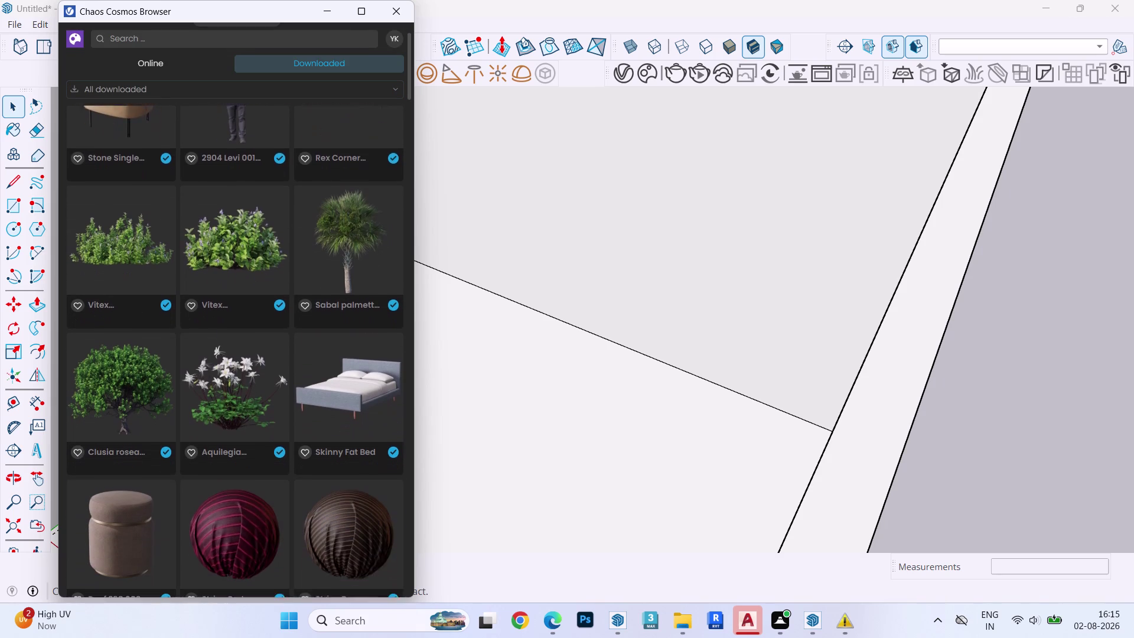
scroll(down, 3)
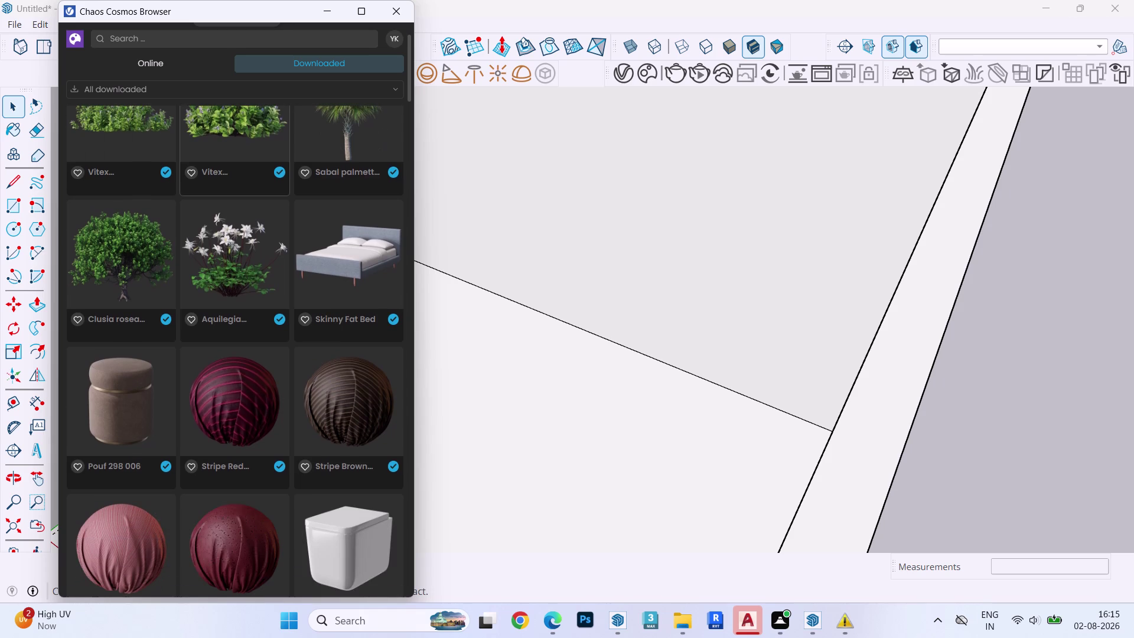
scroll(down, 3)
scroll(down, 3)
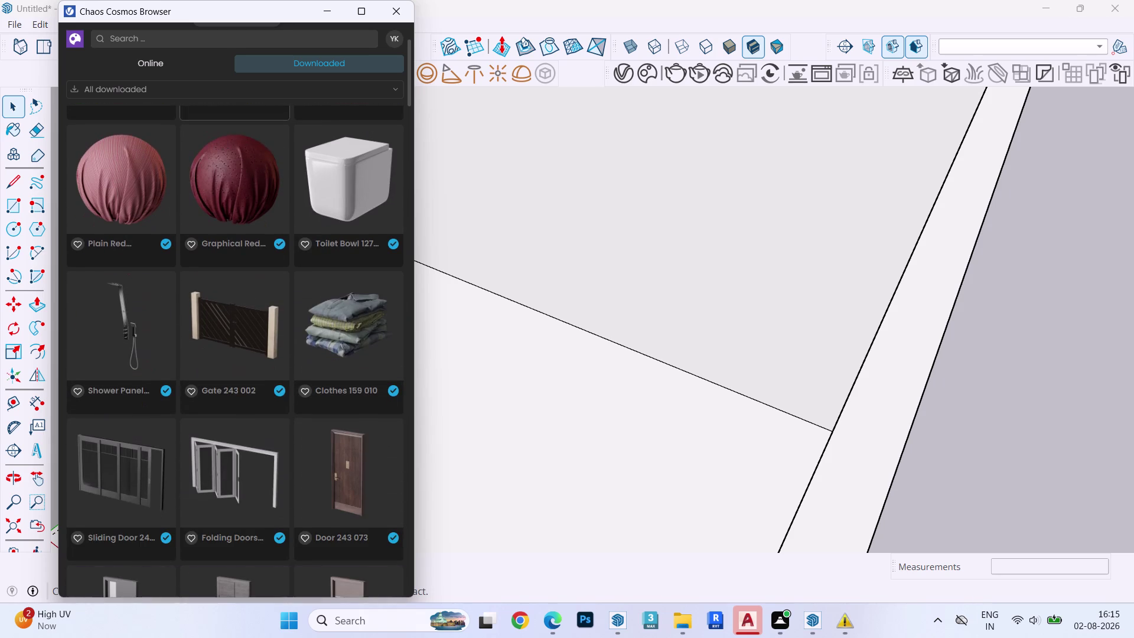
scroll(down, 3)
scroll(down, 3)
scroll(down, 3)
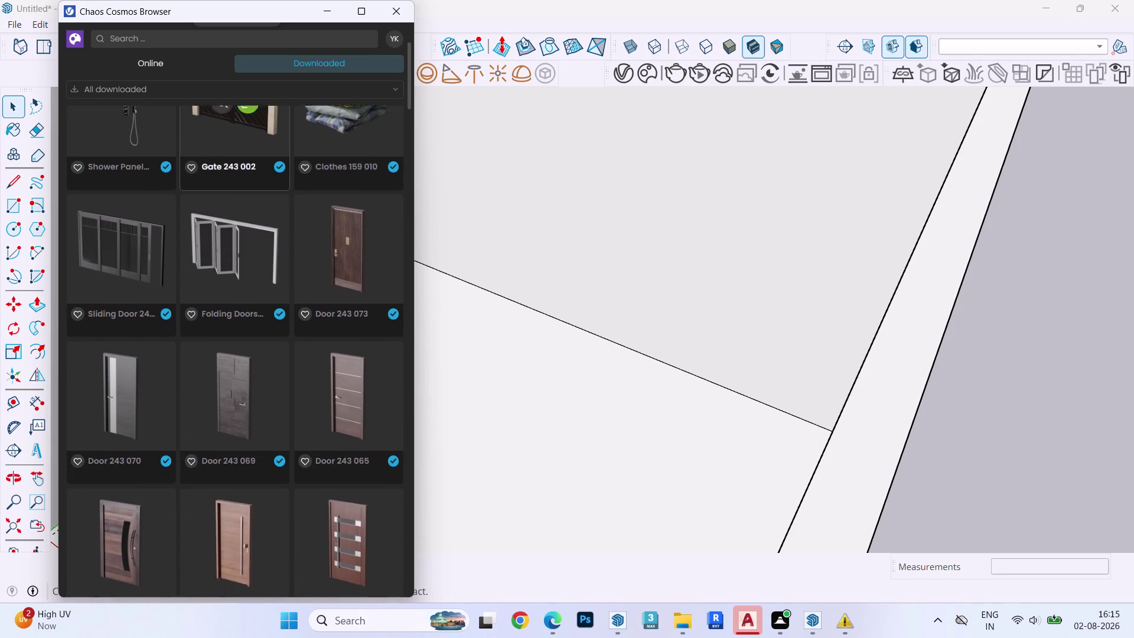
scroll(down, 3)
scroll(down, 3)
scroll(down, 3)
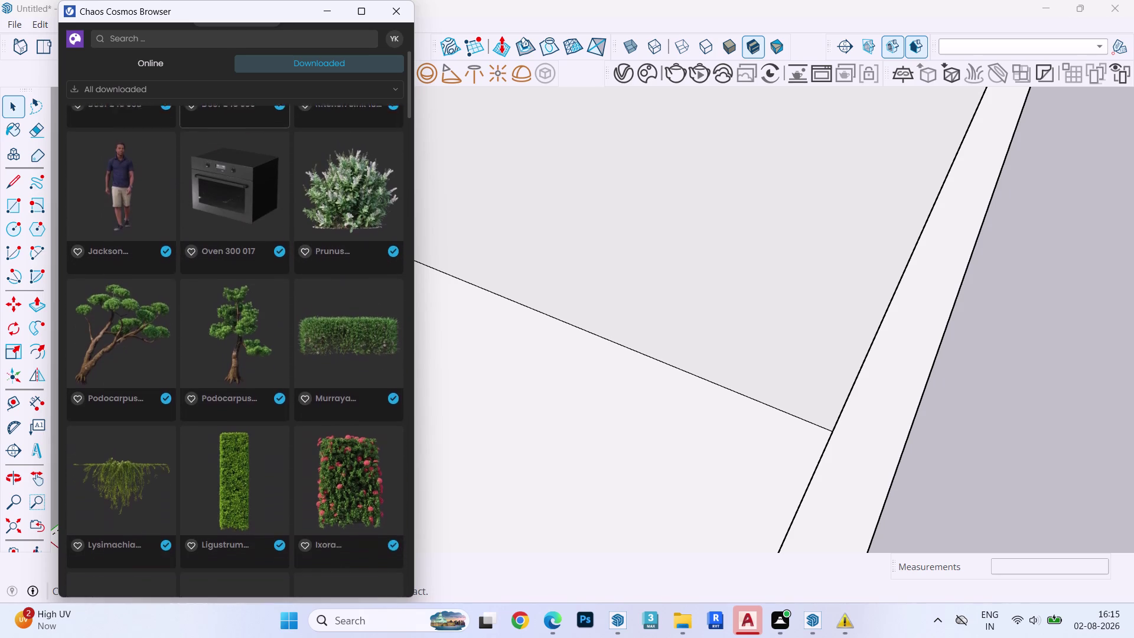
scroll(down, 3)
scroll(down, 3)
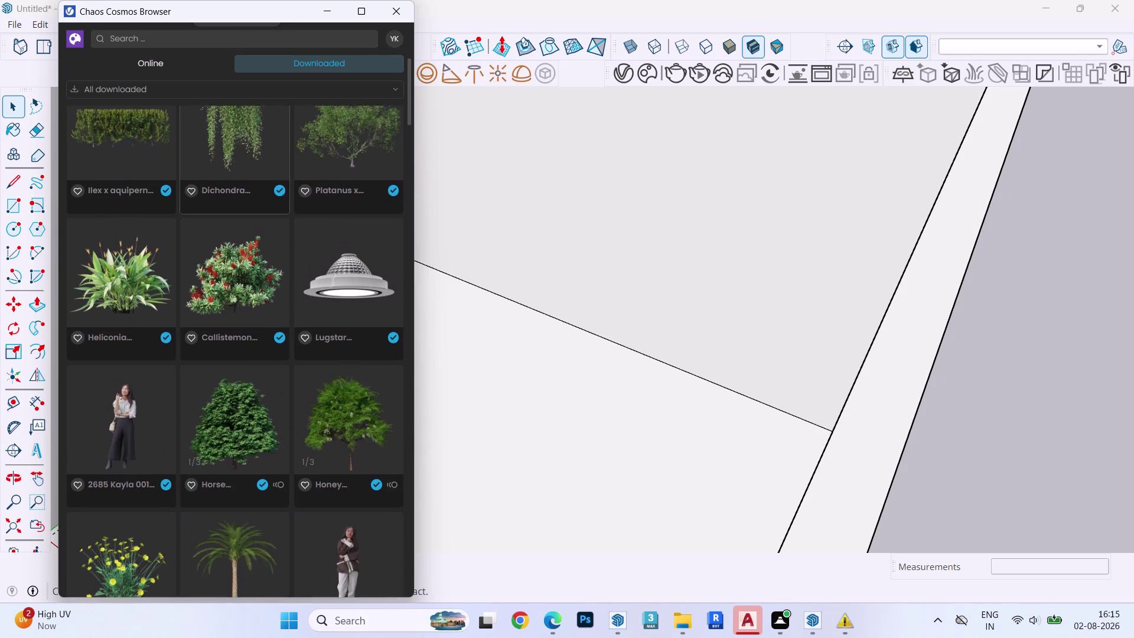
scroll(down, 3)
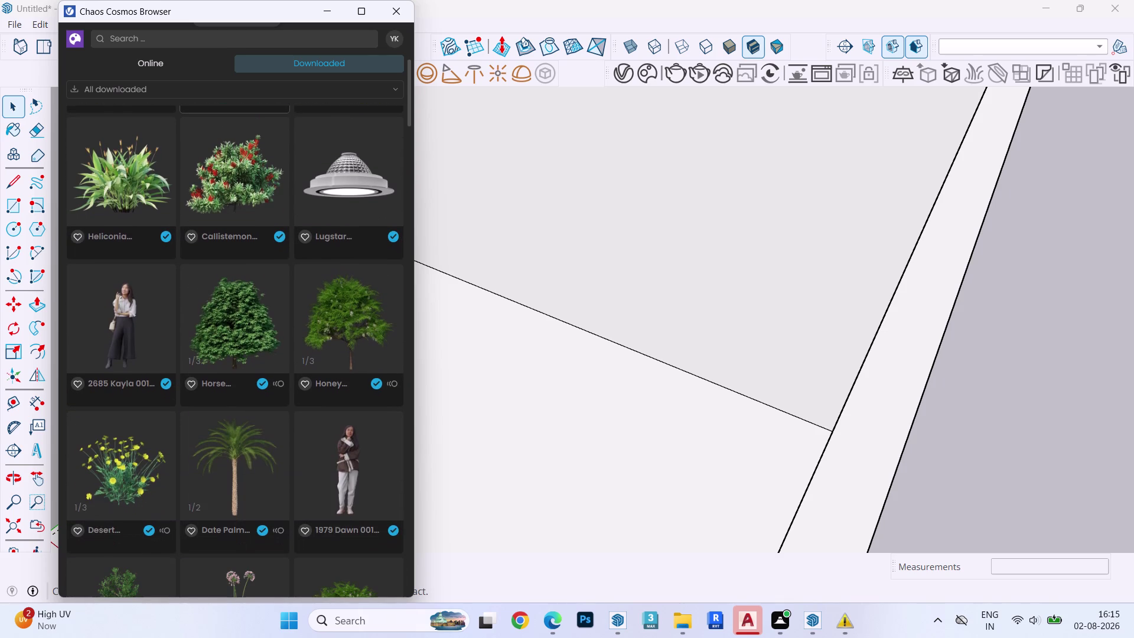
scroll(down, 3)
scroll(down, 3)
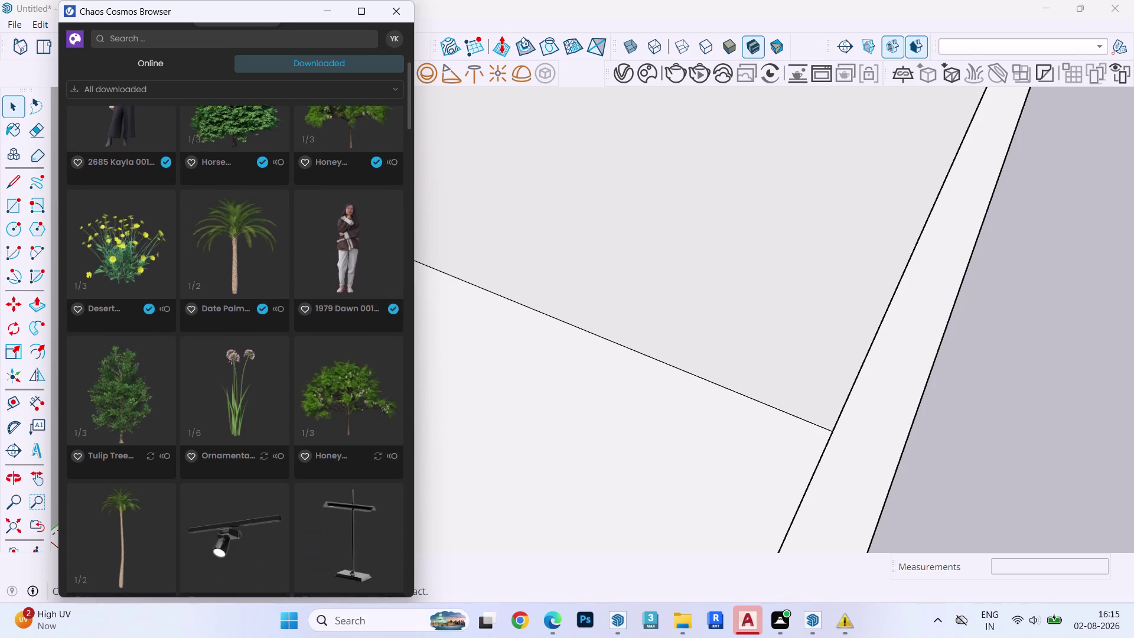
scroll(down, 3)
scroll(down, 3)
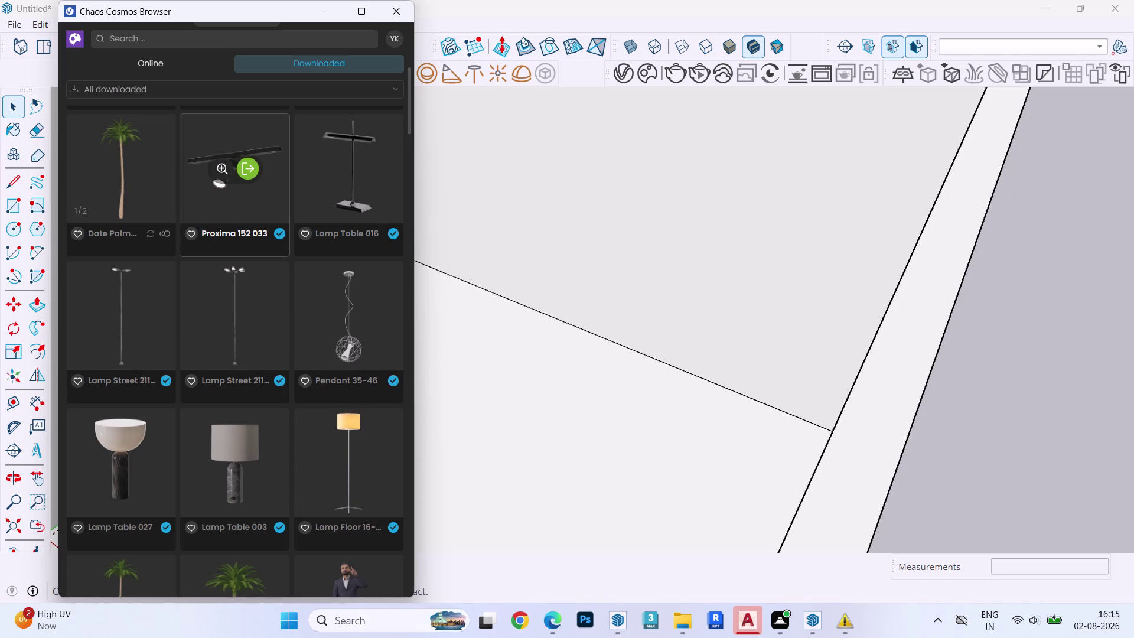
scroll(up, 3)
scroll(up, 3)
scroll(up, 3)
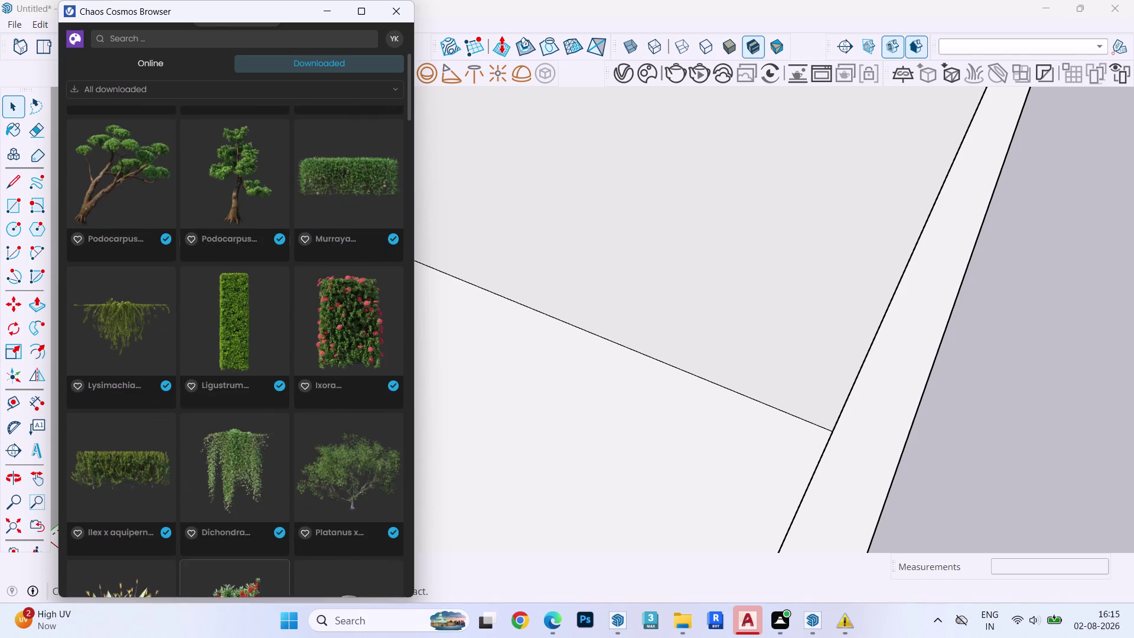
scroll(up, 3)
scroll(down, 3)
scroll(up, 3)
scroll(up, 3)
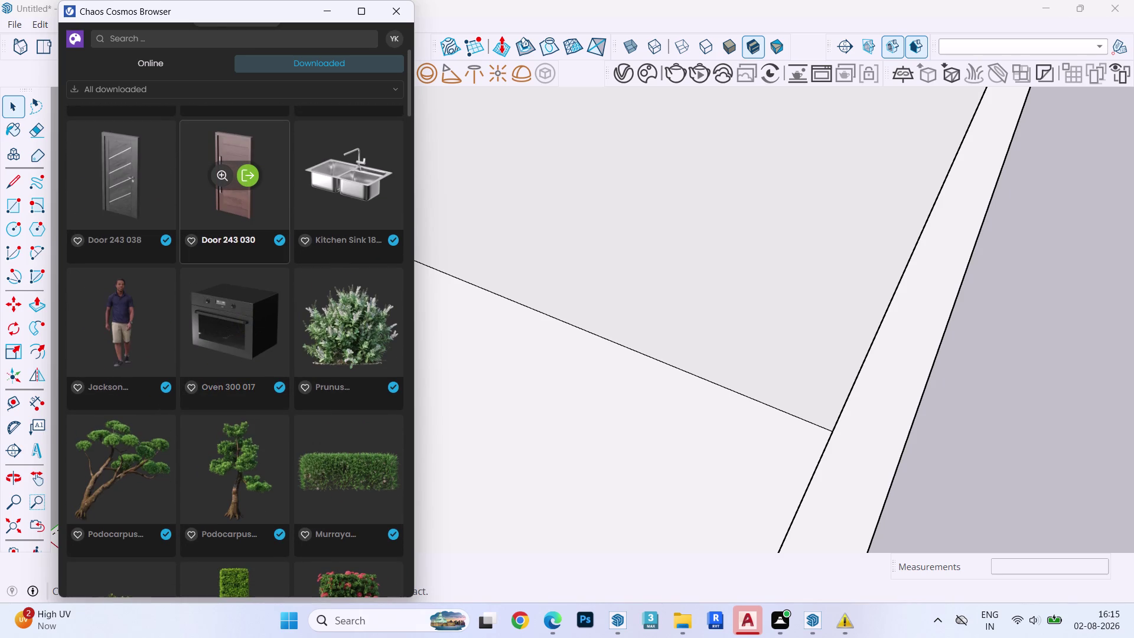
scroll(up, 3)
scroll(up, 3)
scroll(up, 3)
scroll(up, 3)
scroll(up, 3)
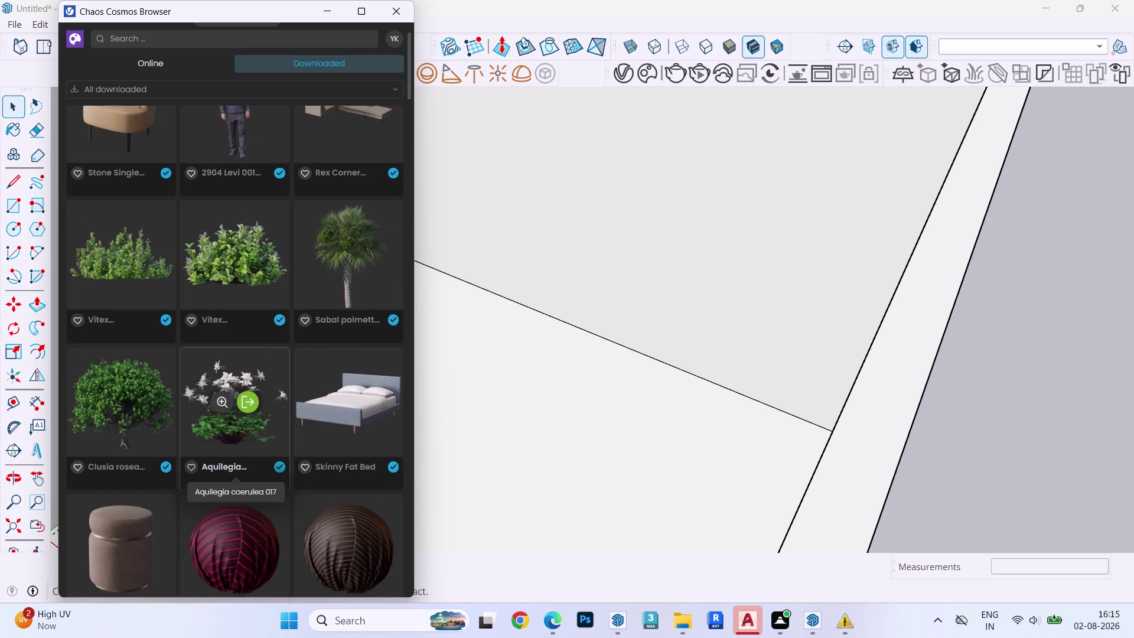
scroll(up, 3)
scroll(up, 3)
scroll(up, 3)
scroll(up, 3)
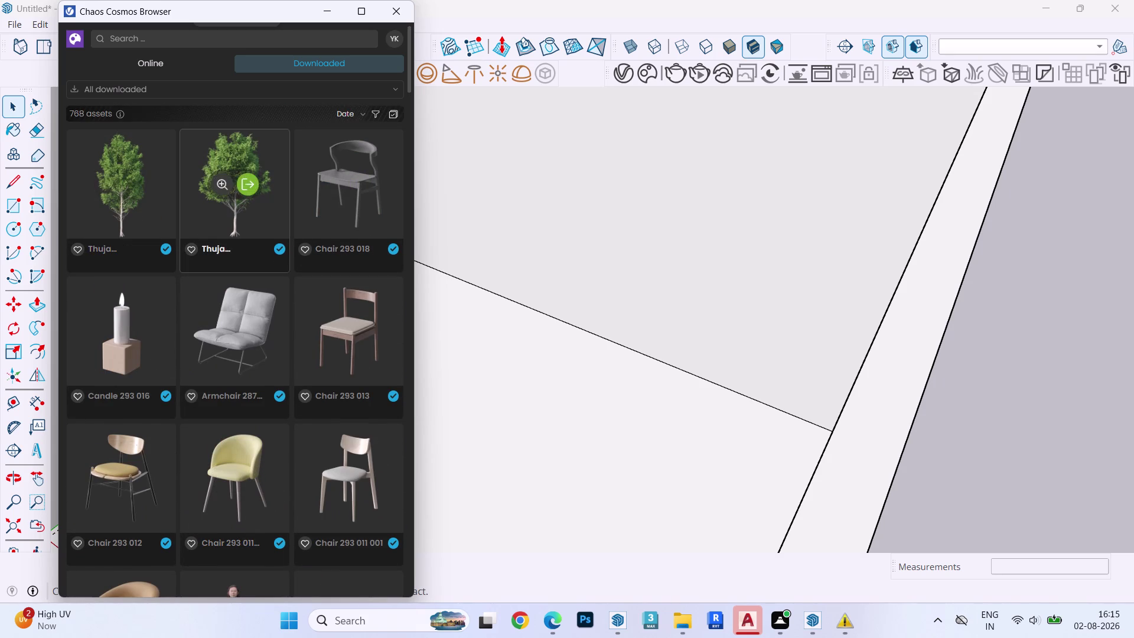
Filter downloads to 3D Models > Furniture > Beds and import the rumpled bed.
click(136, 89)
click(128, 110)
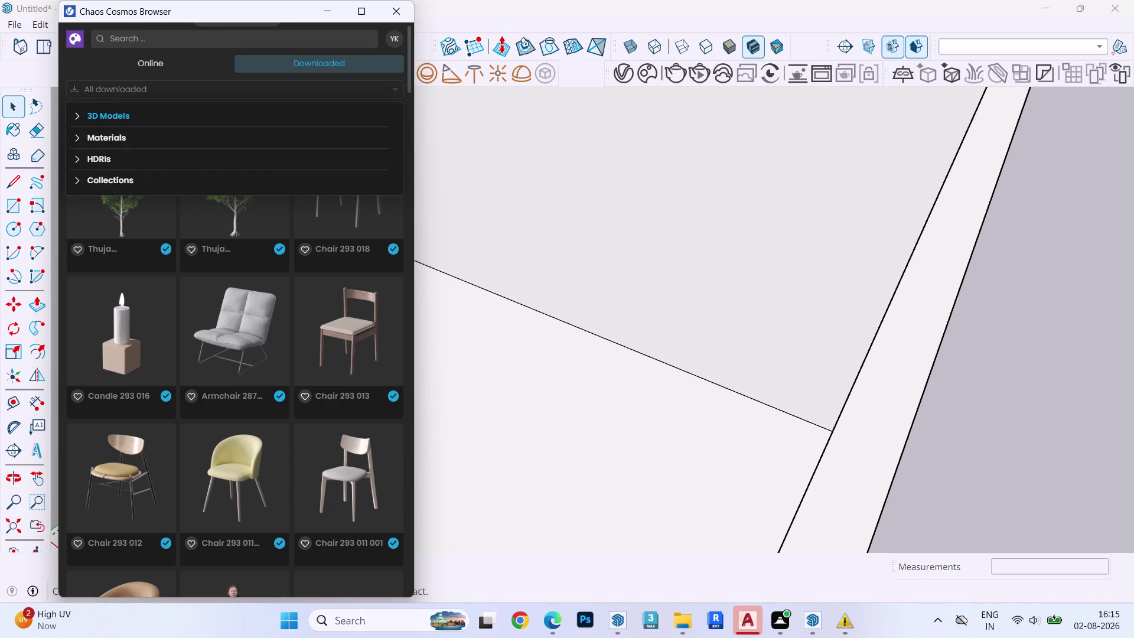
click(135, 135)
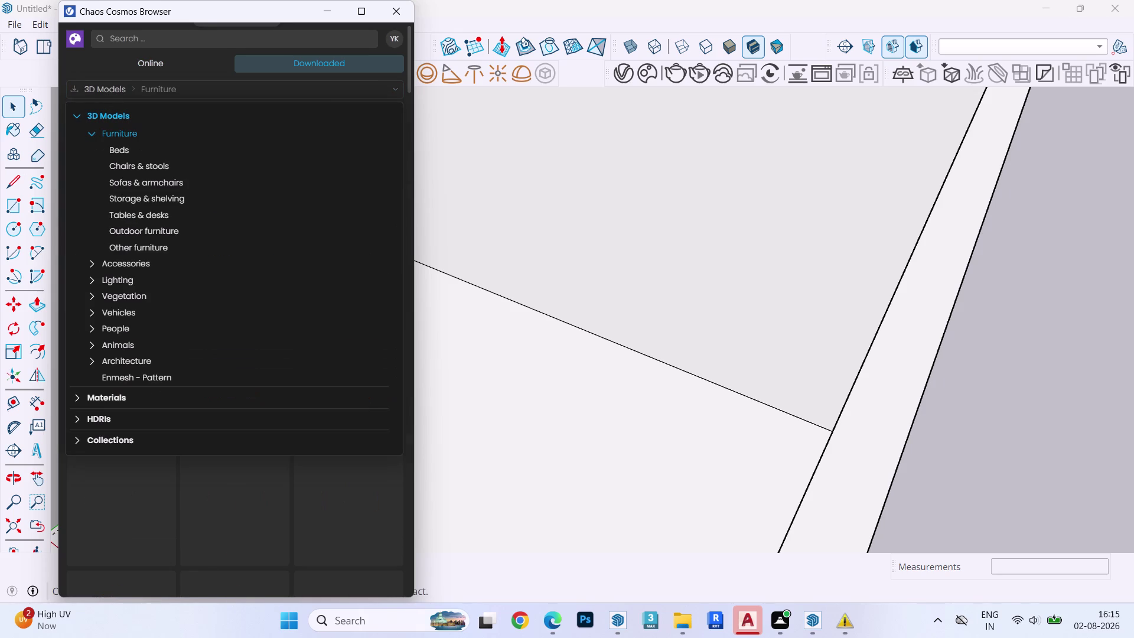
click(135, 147)
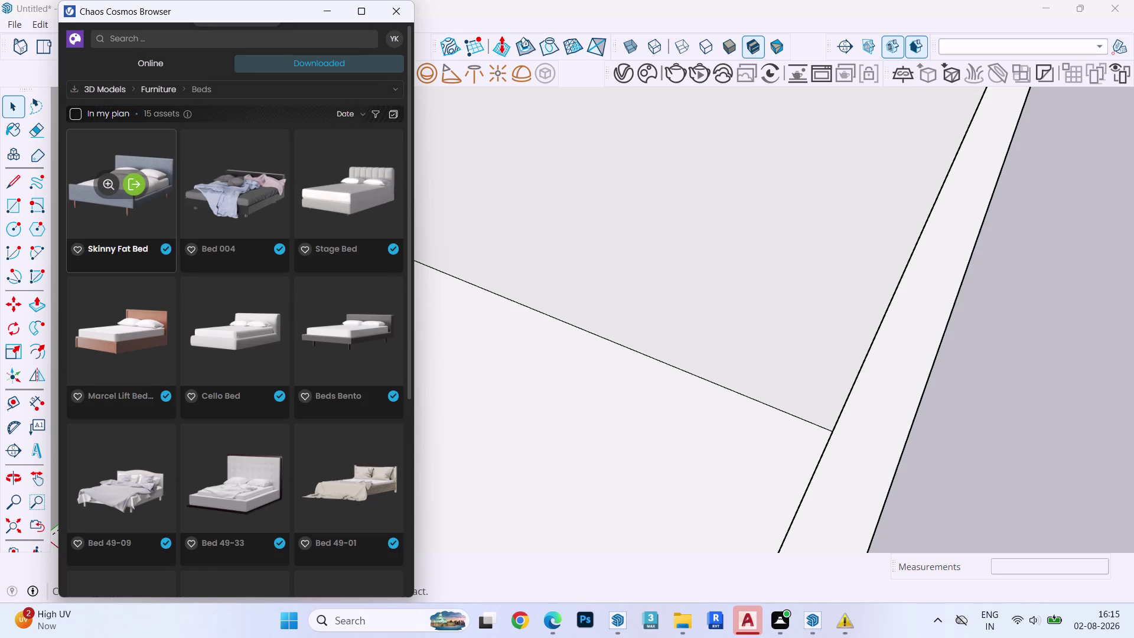
click(256, 192)
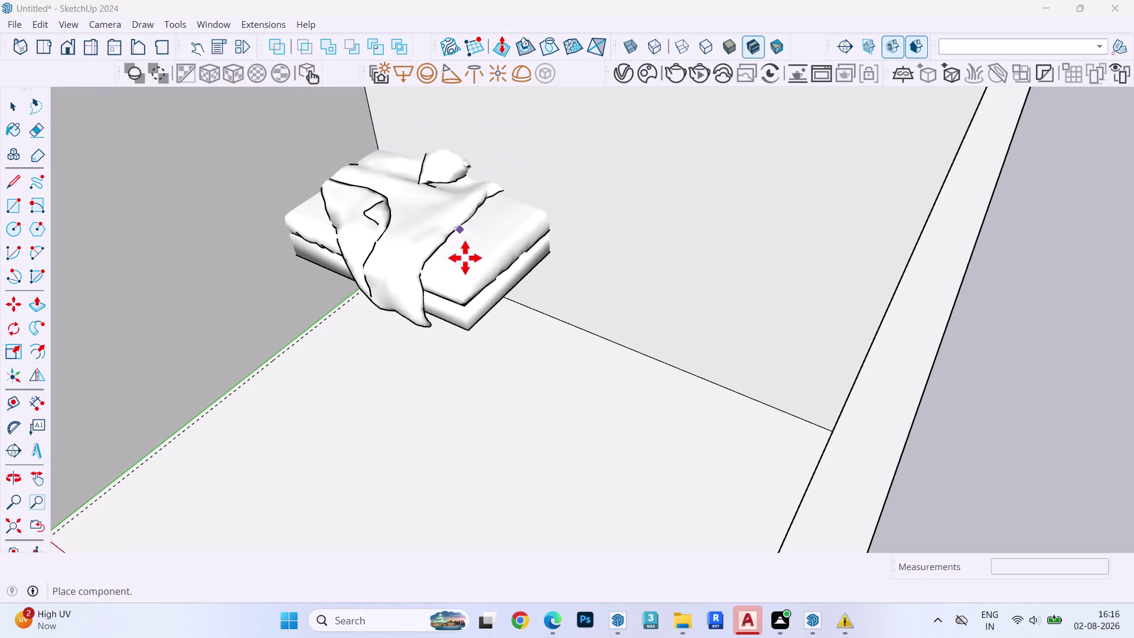
Place the rumpled bed on the room floor and select it.
scroll(down, 3)
scroll(down, 3)
middle_drag(467, 258, 624, 226)
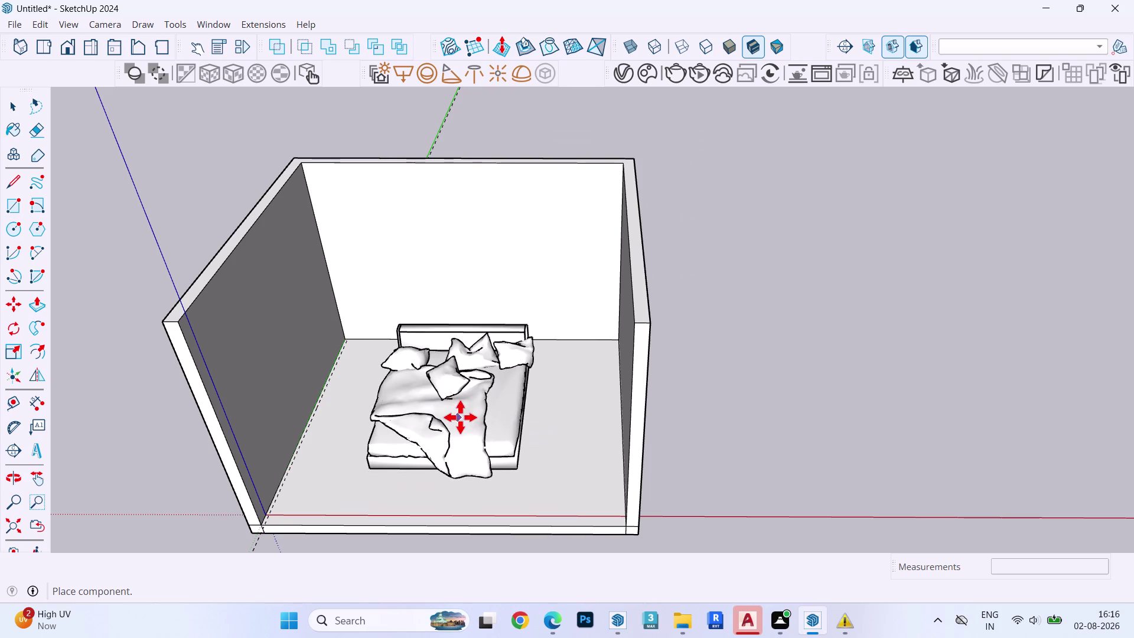
click(460, 417)
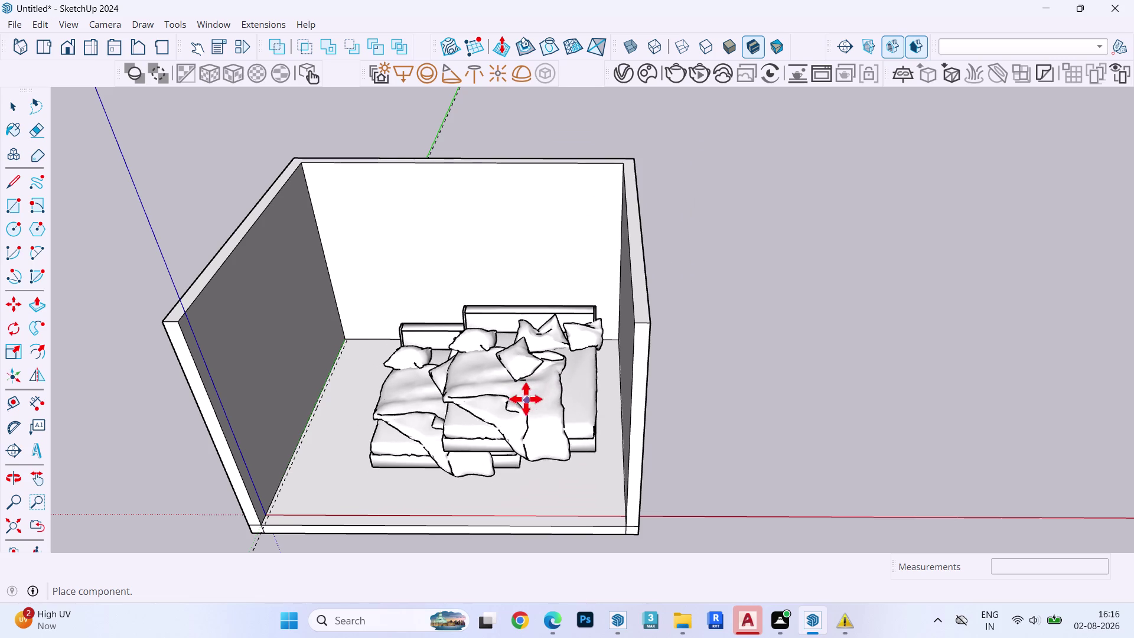
click(13, 107)
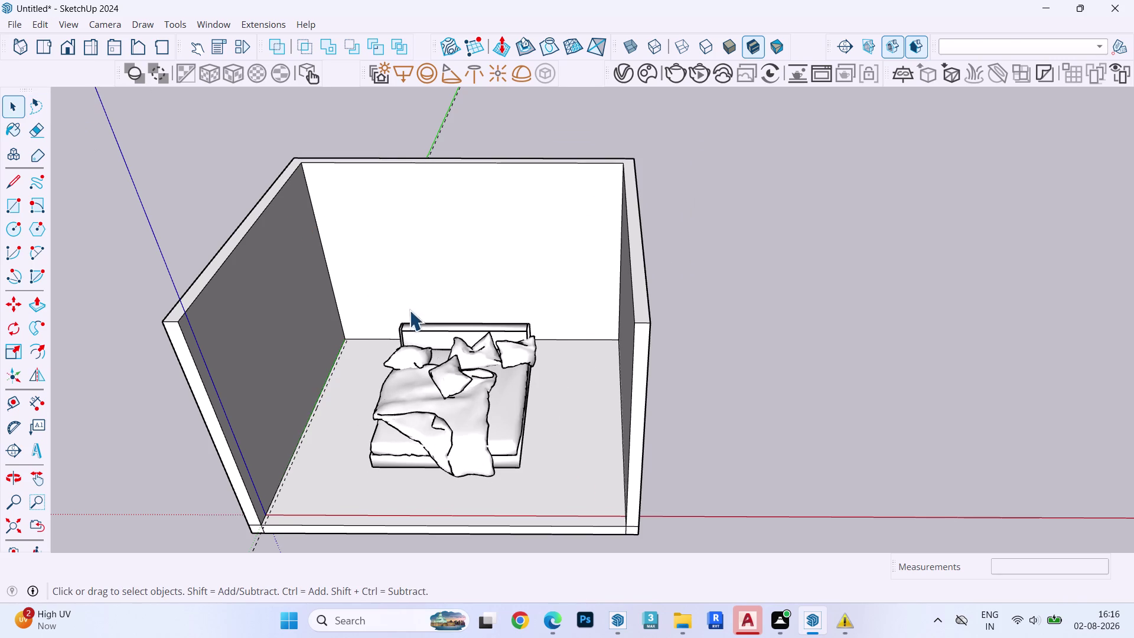
click(445, 373)
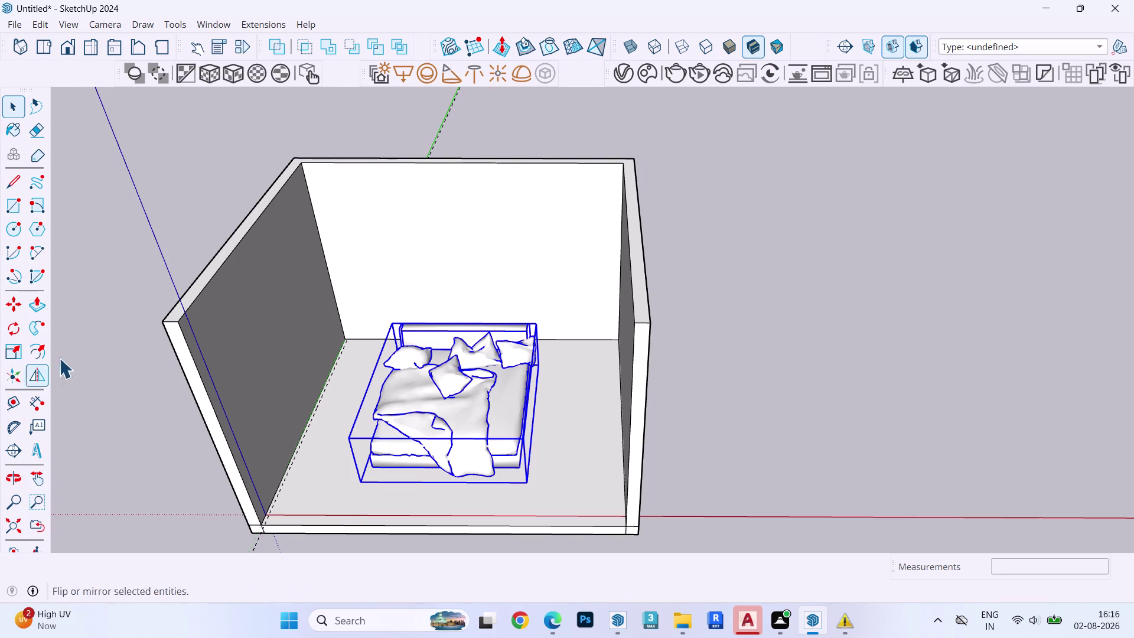
Move the bed back until it sits against the headboard wall.
click(12, 303)
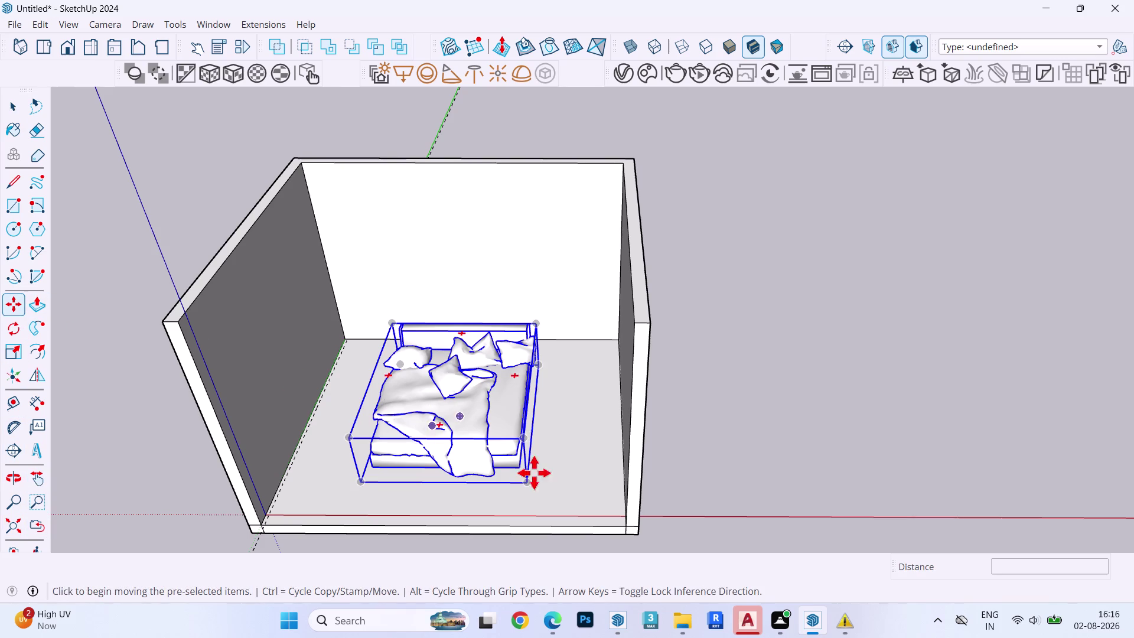
click(556, 480)
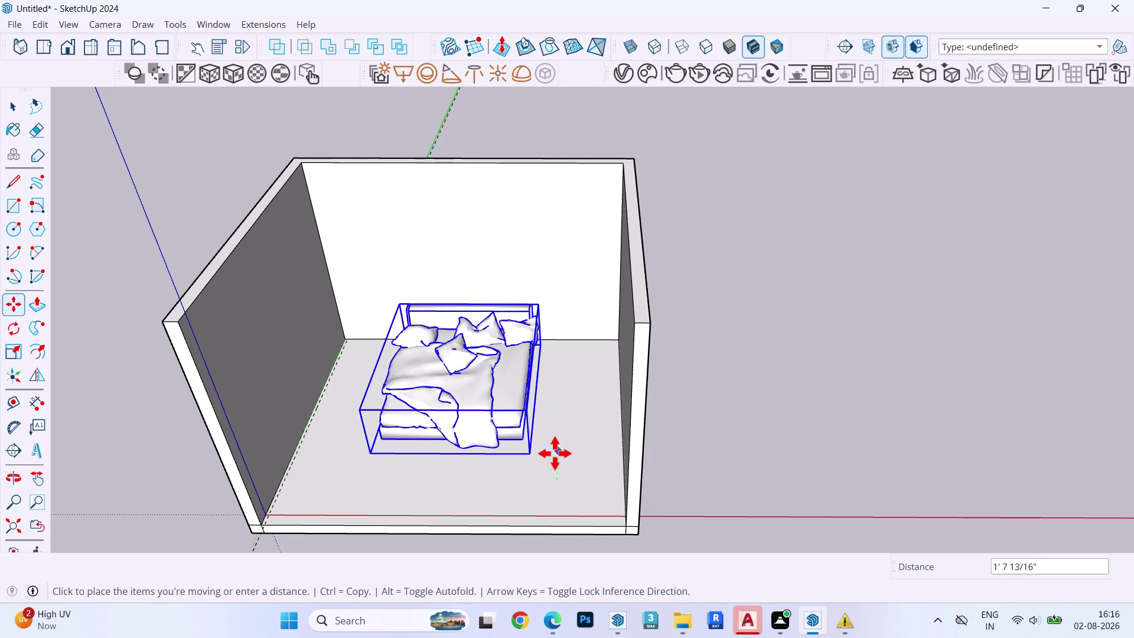
click(554, 453)
middle_drag(547, 321, 253, 472)
scroll(up, 3)
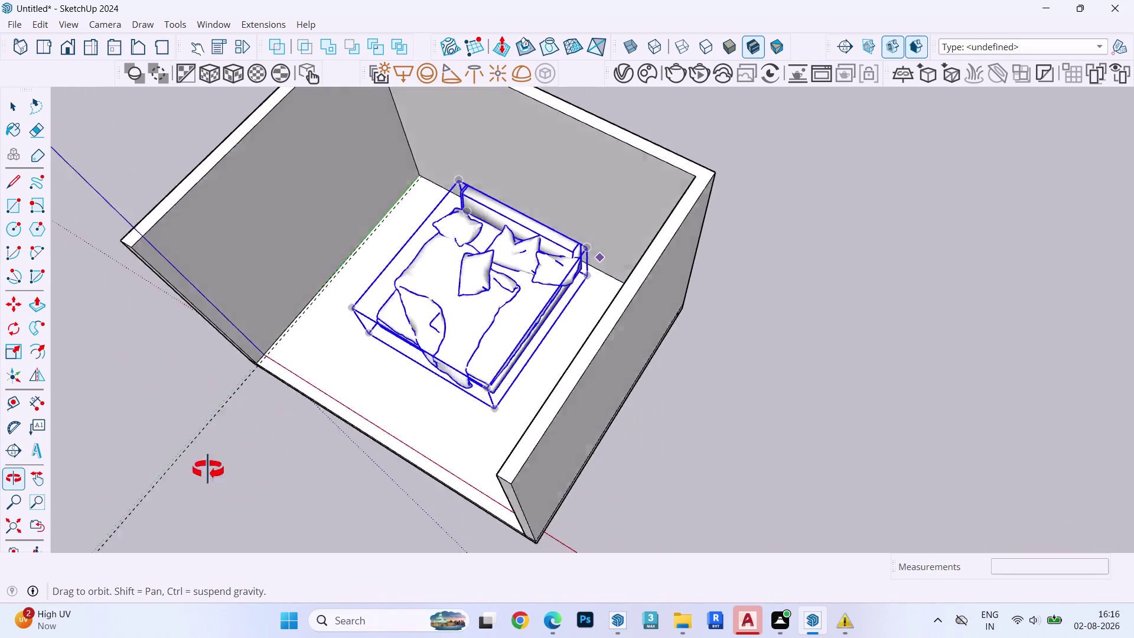
middle_drag(254, 472, 115, 464)
scroll(up, 3)
scroll(up, 3)
middle_drag(649, 254, 604, 314)
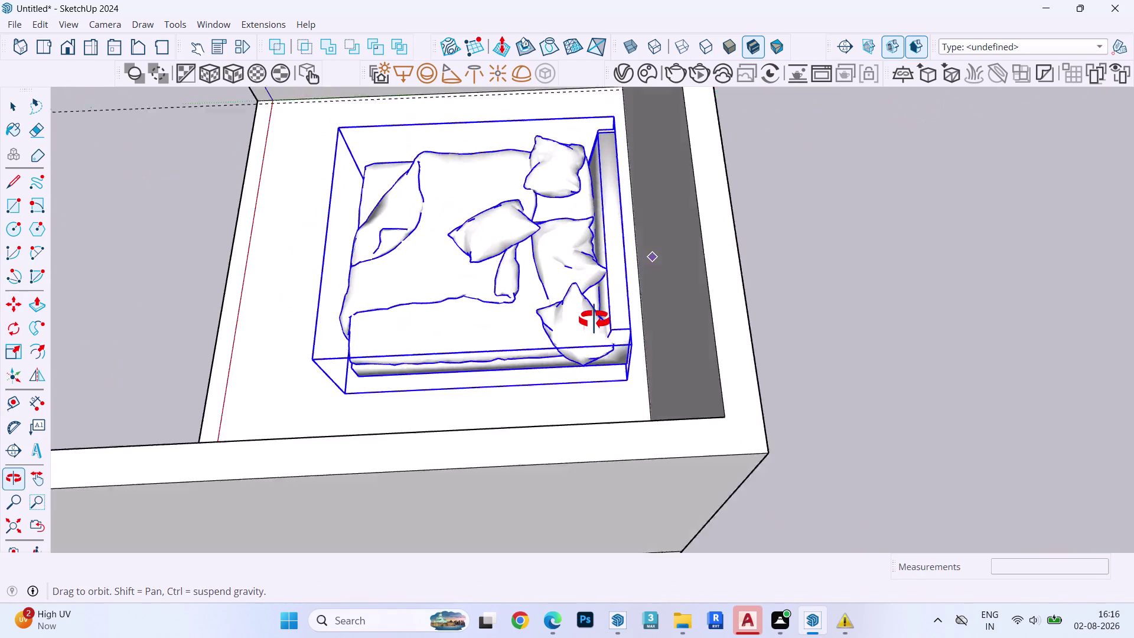
middle_drag(604, 314, 574, 327)
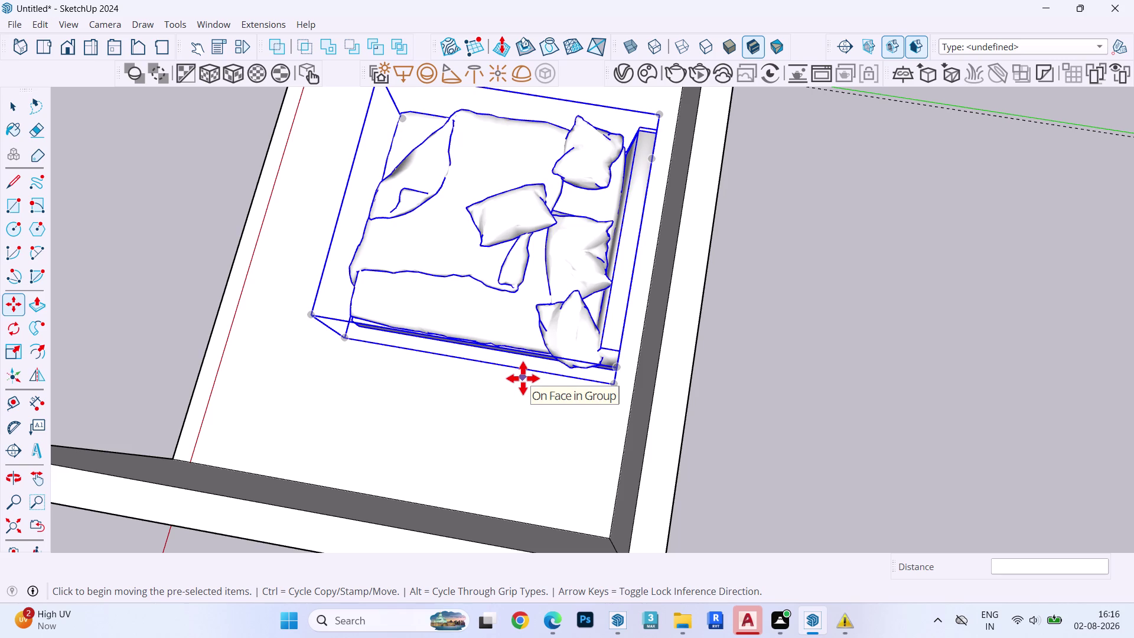
click(522, 378)
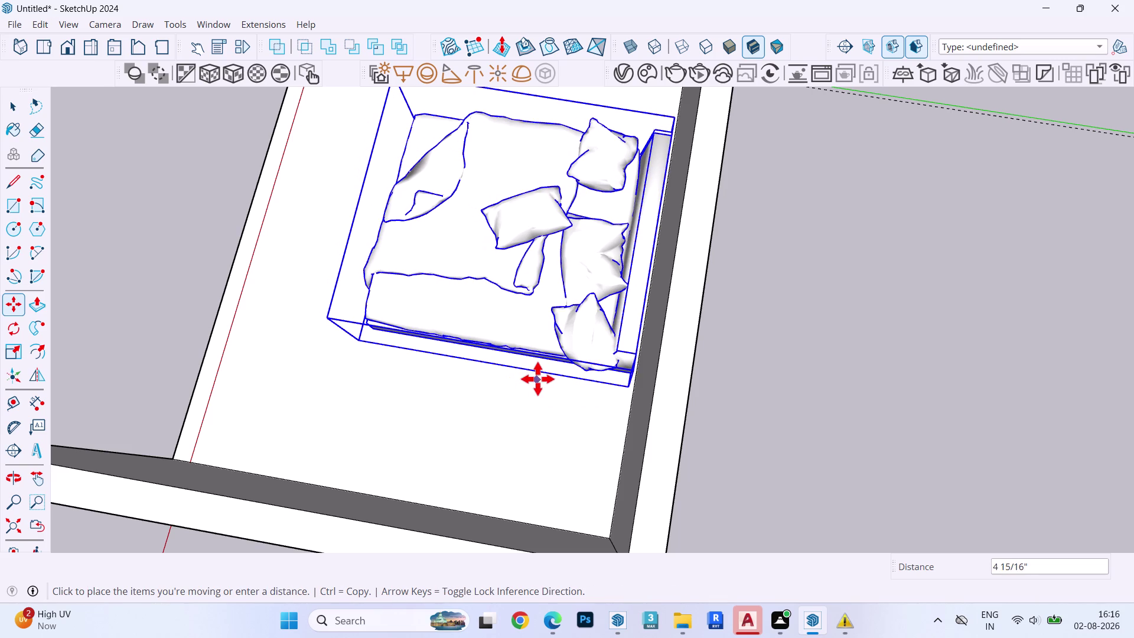
click(543, 378)
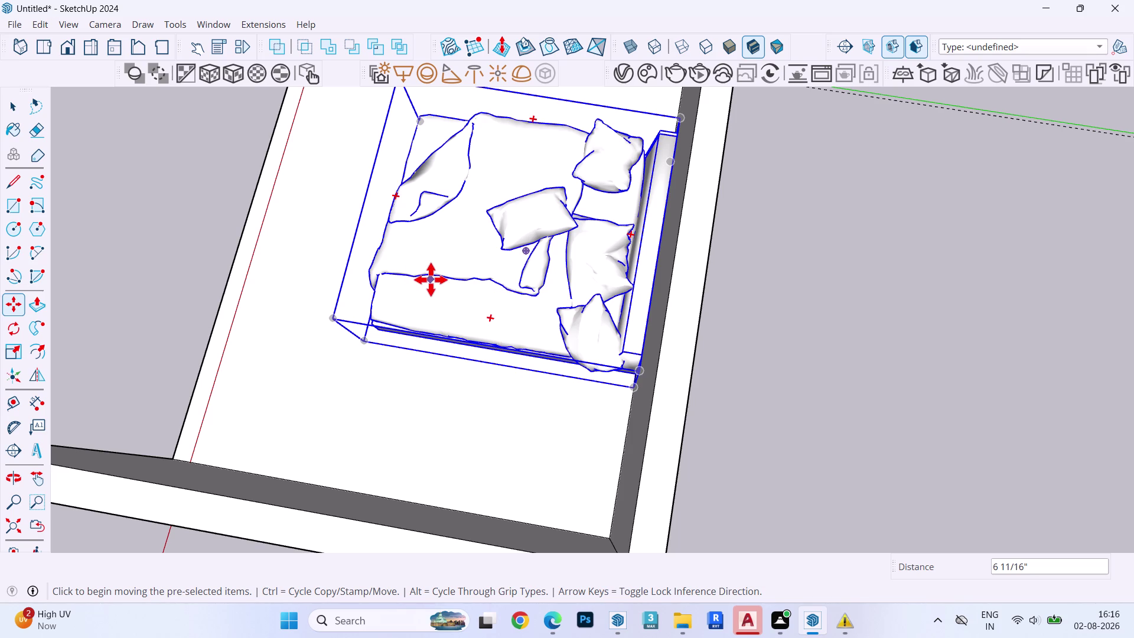
Orbit to face the bed from the front of the room and reopen the Cosmos library.
middle_drag(536, 226, 578, 228)
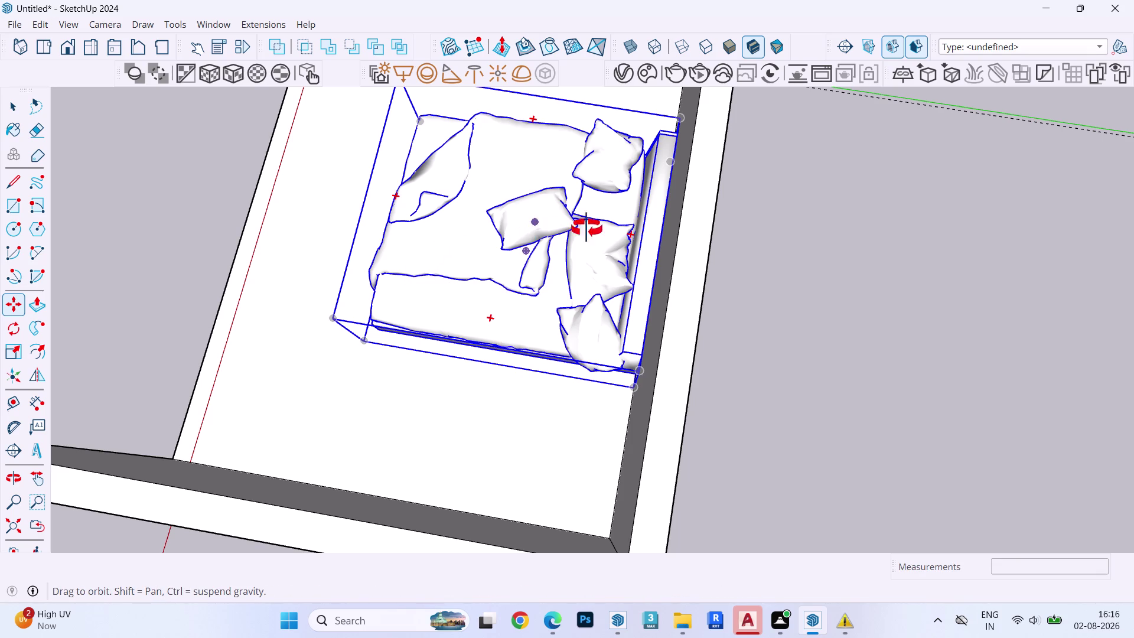
middle_drag(578, 228, 924, 186)
scroll(down, 3)
middle_drag(729, 194, 994, 35)
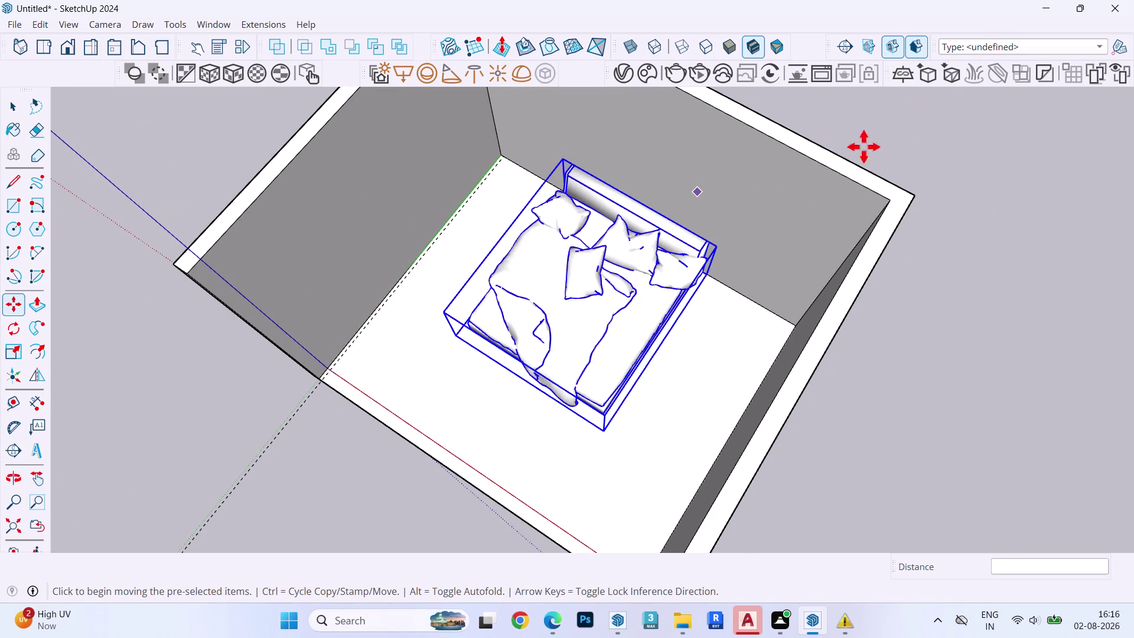
middle_drag(602, 270, 832, 170)
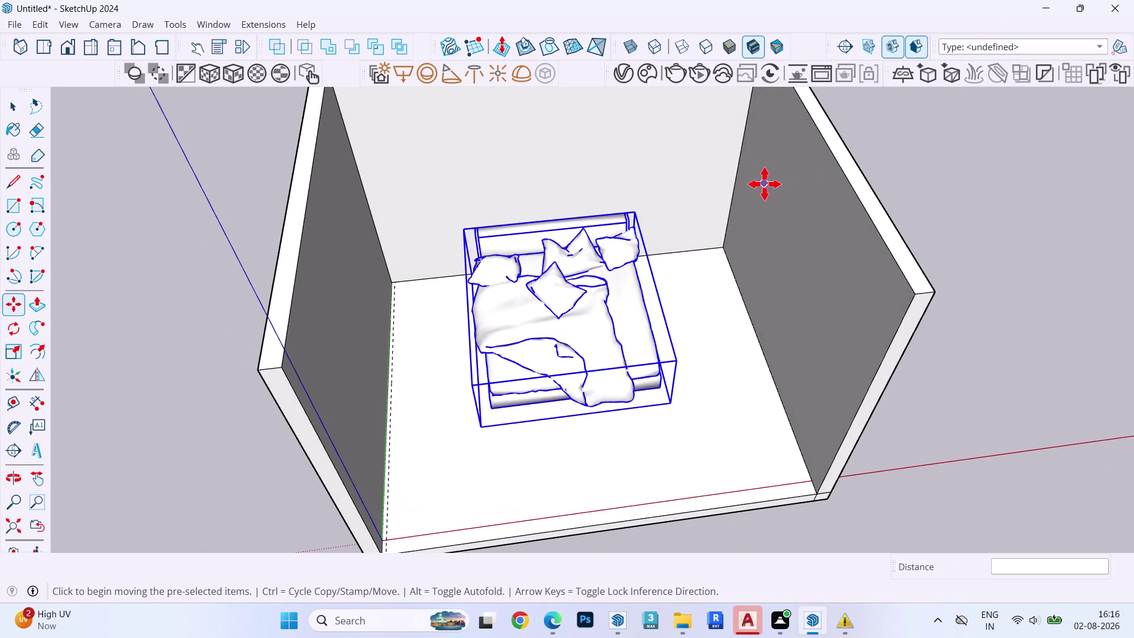
click(652, 80)
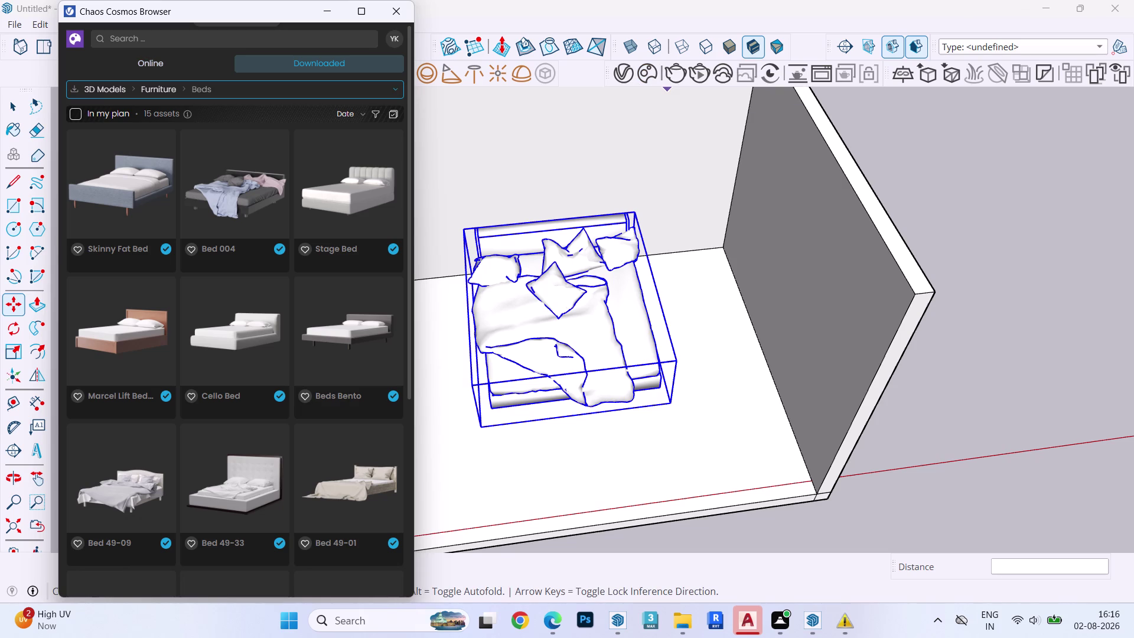
Switch the downloaded Cosmos library to Materials, listing Bricks, Fabric and Wood categories.
click(78, 88)
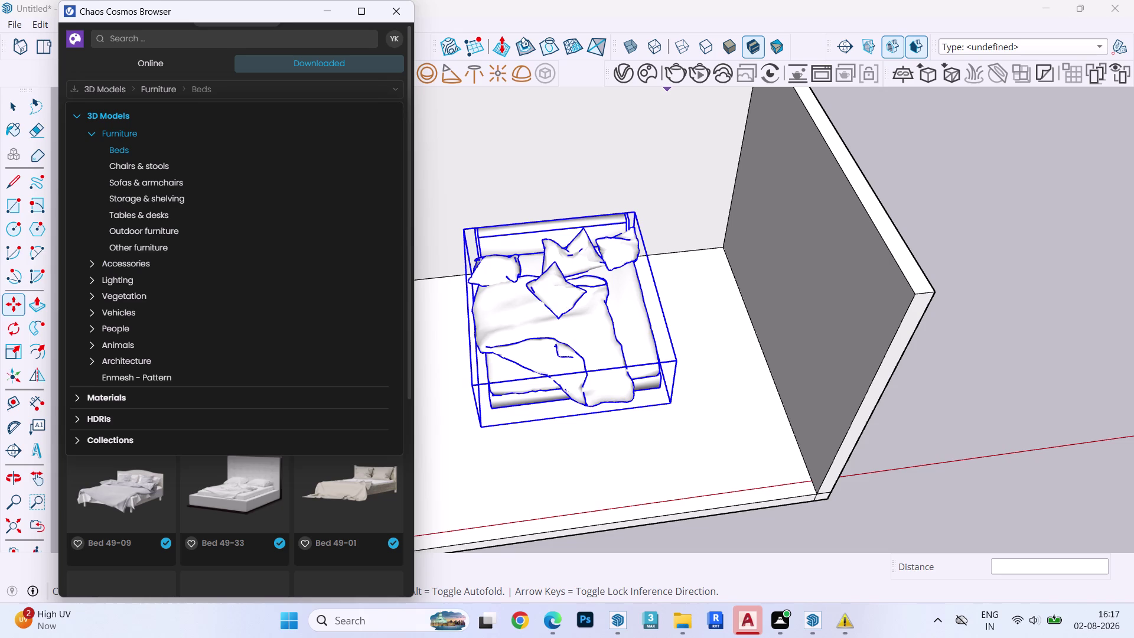
click(101, 393)
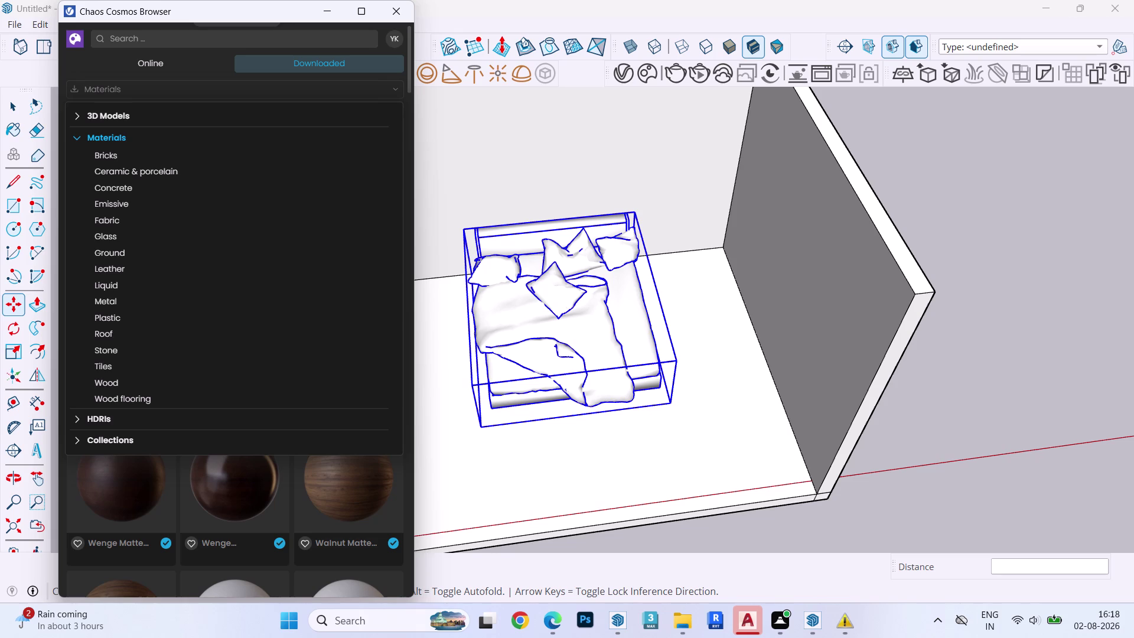
click(385, 22)
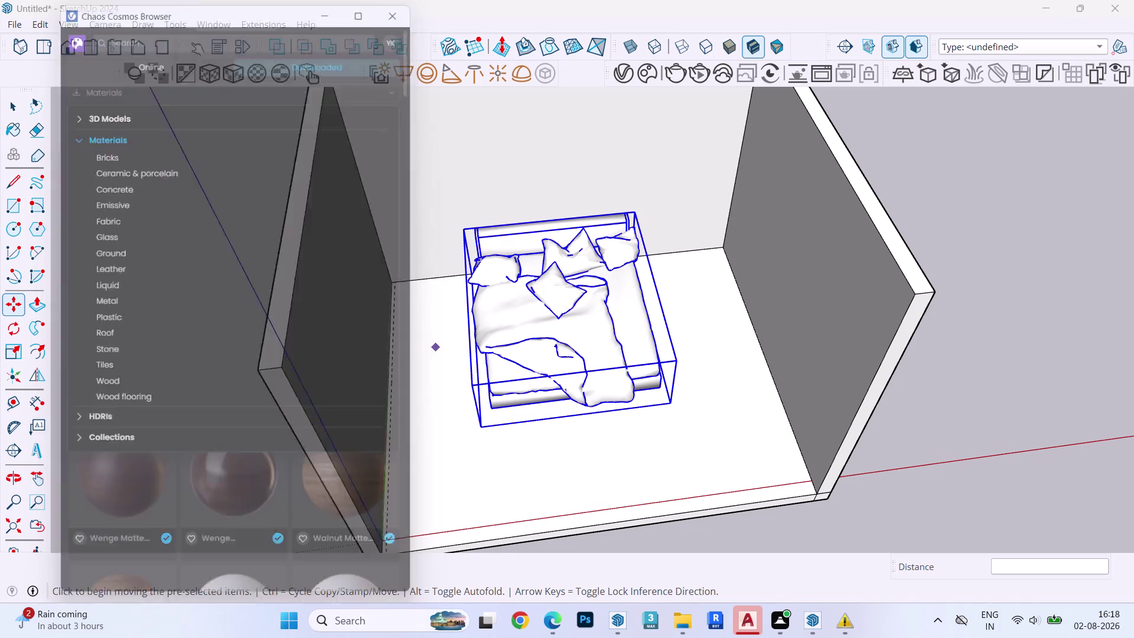
Zoom out and orbit to look down into the whole room.
scroll(down, 3)
scroll(down, 3)
scroll(up, 3)
scroll(down, 3)
middle_drag(459, 326, 75, 226)
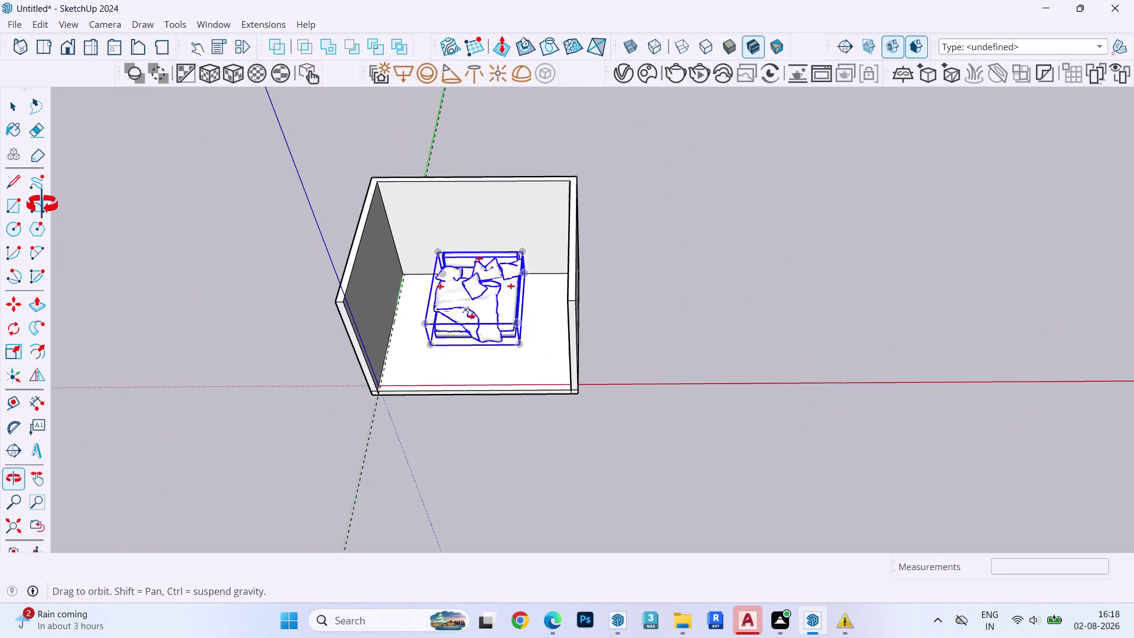
middle_drag(75, 226, 487, 637)
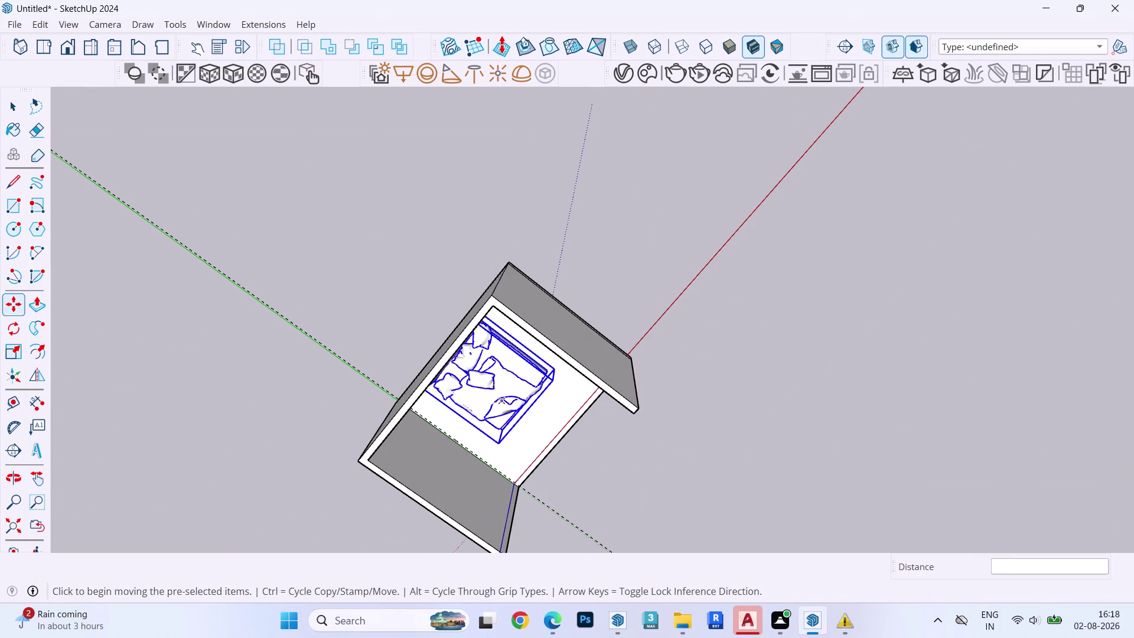
scroll(up, 3)
middle_drag(480, 402, 476, 114)
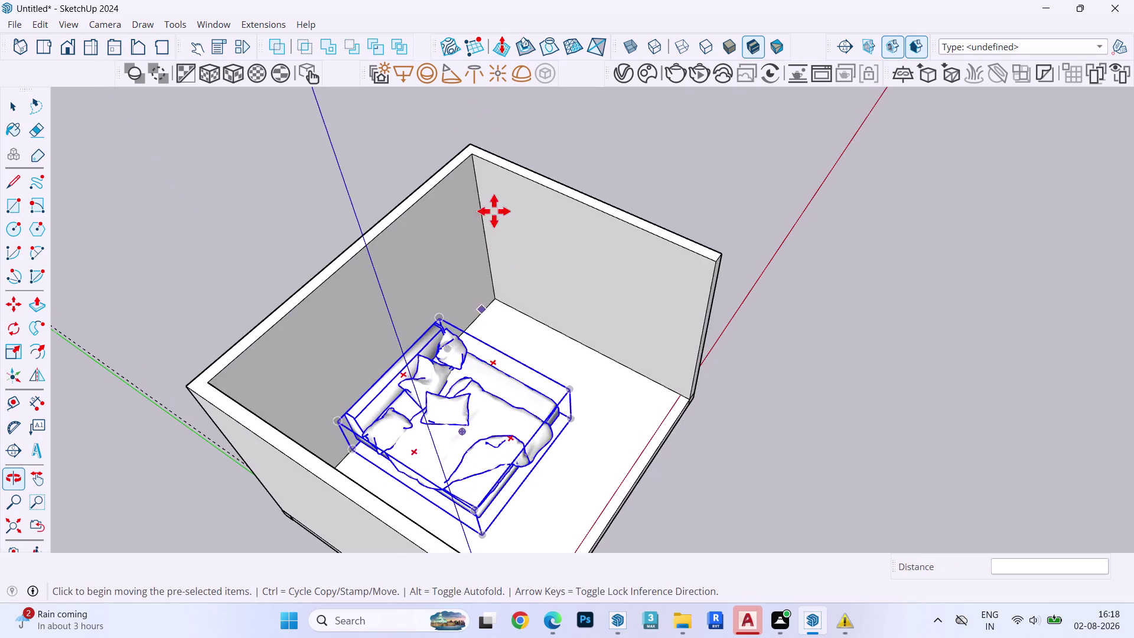
Orbit to face the bed wall, closing in on the floor left of the bed.
middle_drag(503, 375, 61, 112)
middle_drag(375, 201, 636, 272)
key(space)
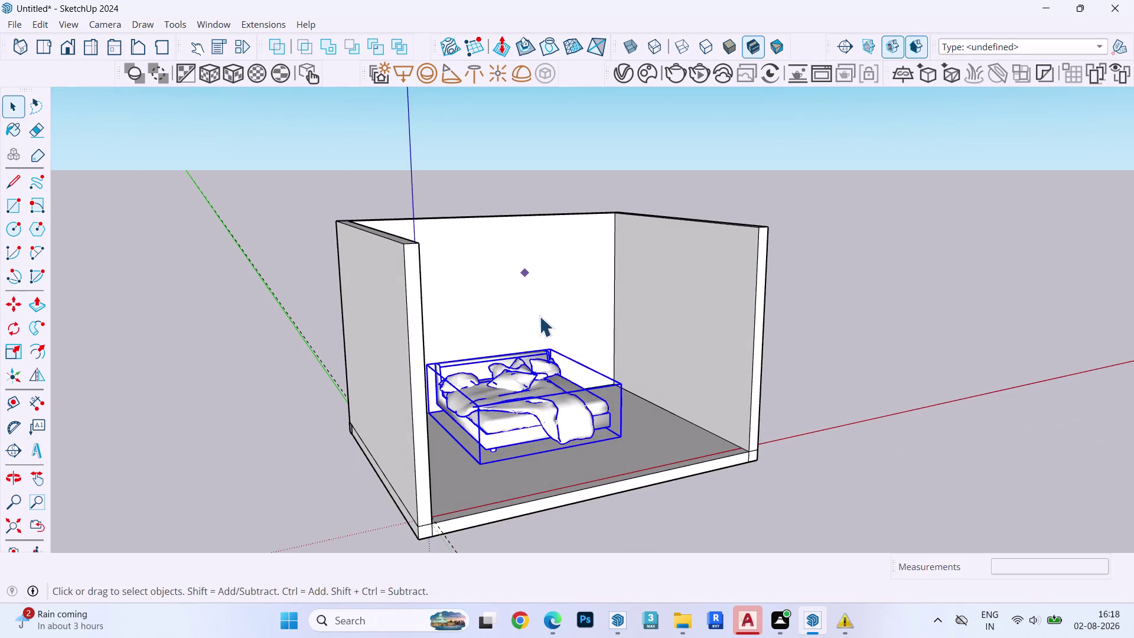
middle_drag(540, 316, 414, 299)
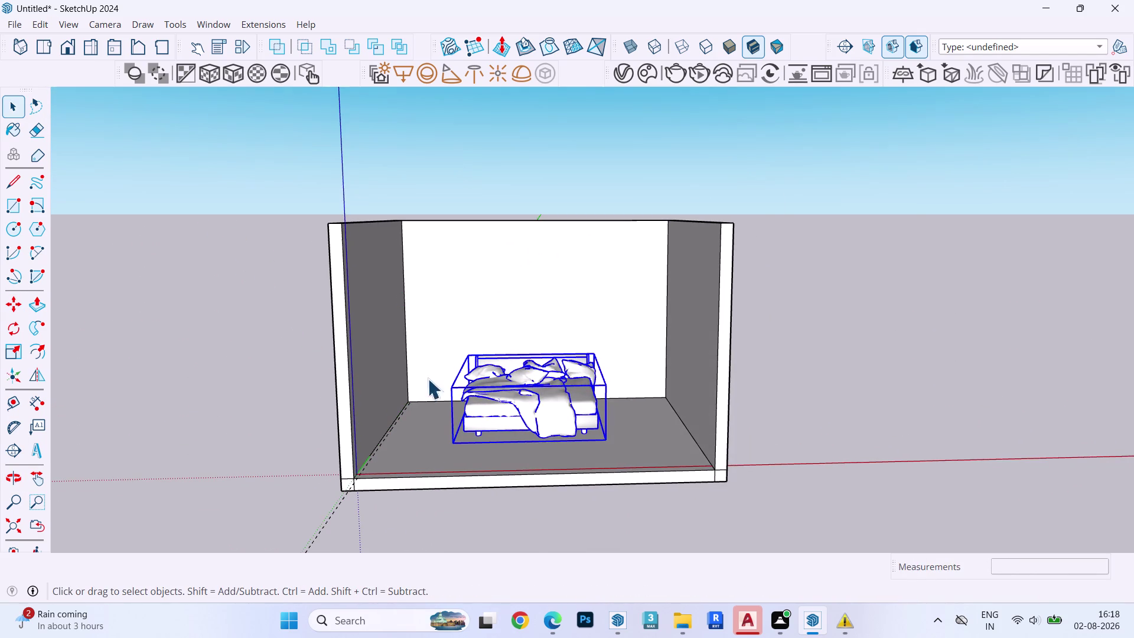
scroll(up, 3)
middle_drag(418, 399, 433, 456)
key(r)
scroll(up, 3)
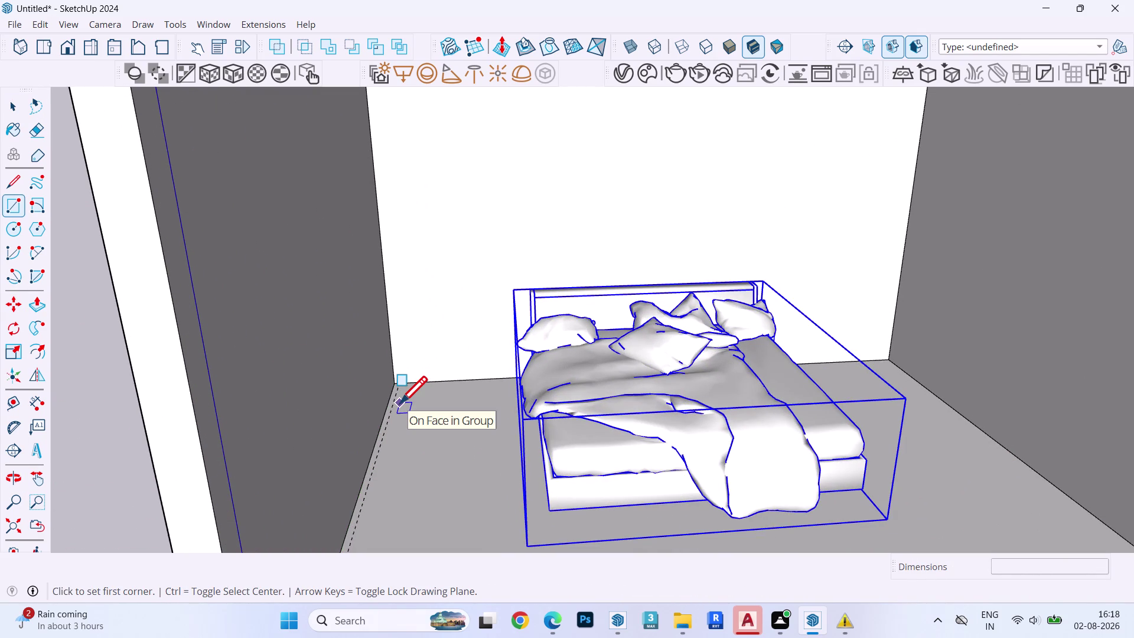
Draw a small rectangle on the floor left of the bed and make it a component.
click(400, 402)
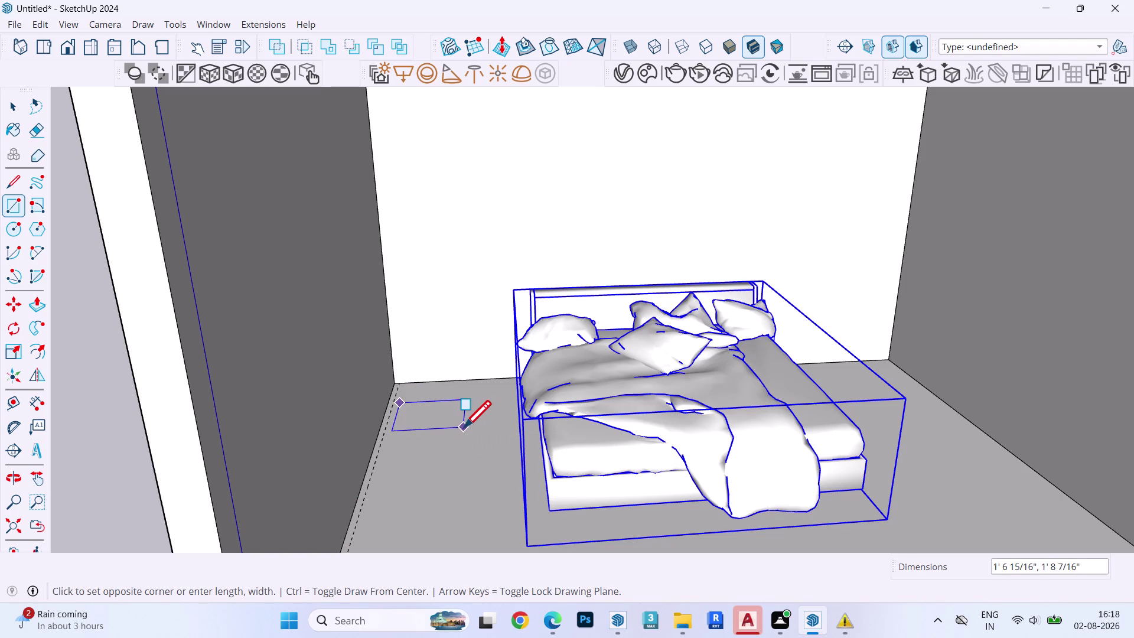
click(464, 427)
key(space)
double_click(413, 407)
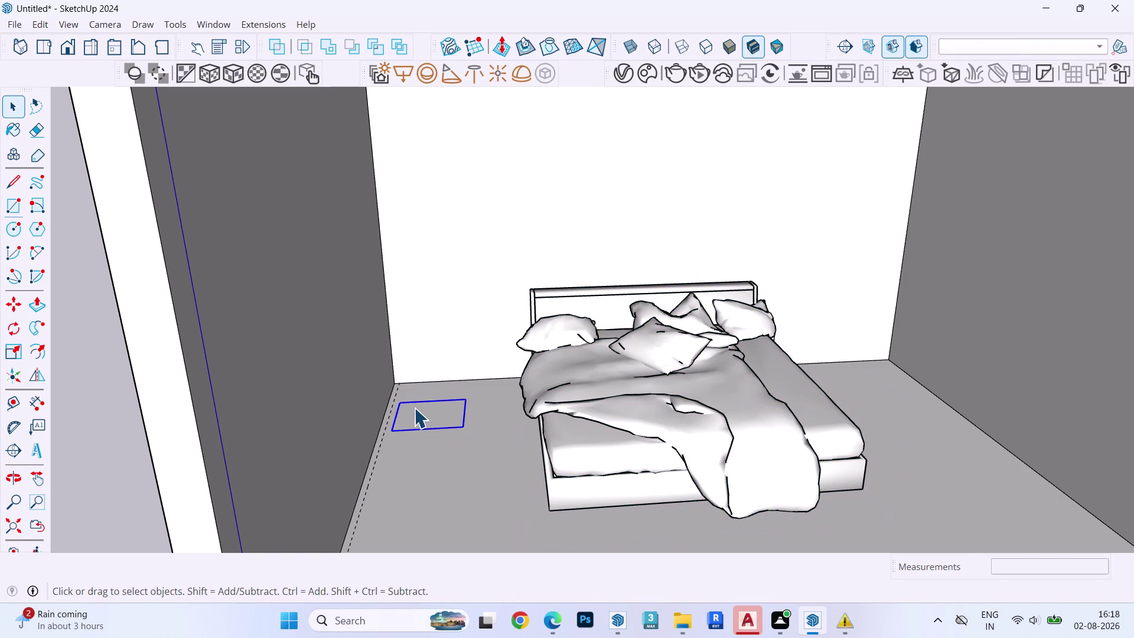
key(g)
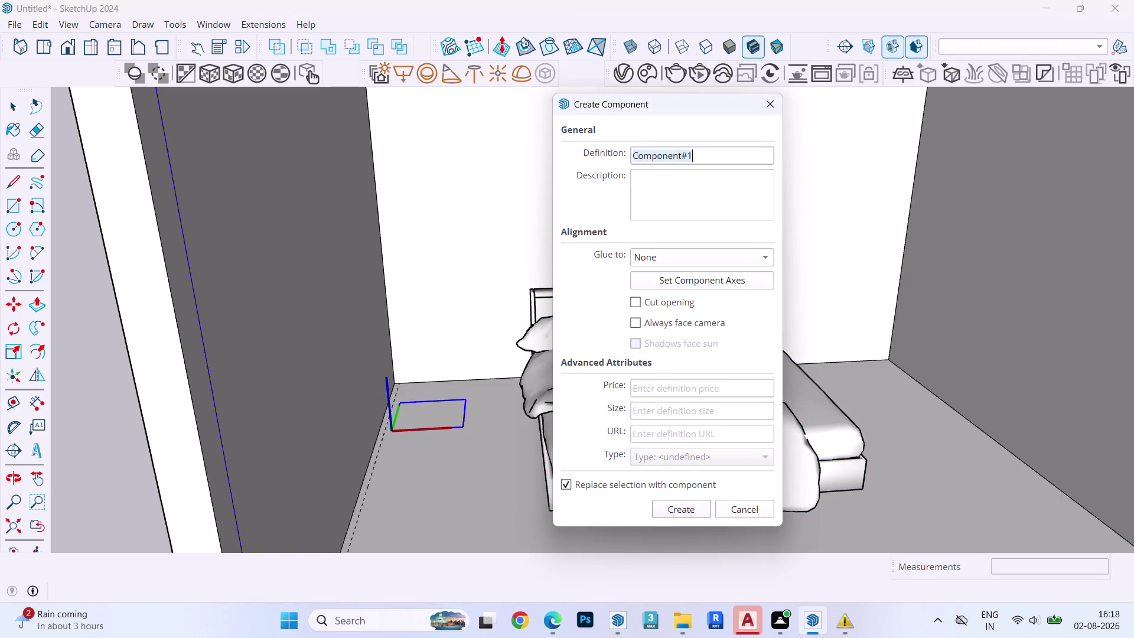
click(678, 508)
Push/Pull the component's rectangle up into a box.
double_click(417, 414)
click(423, 413)
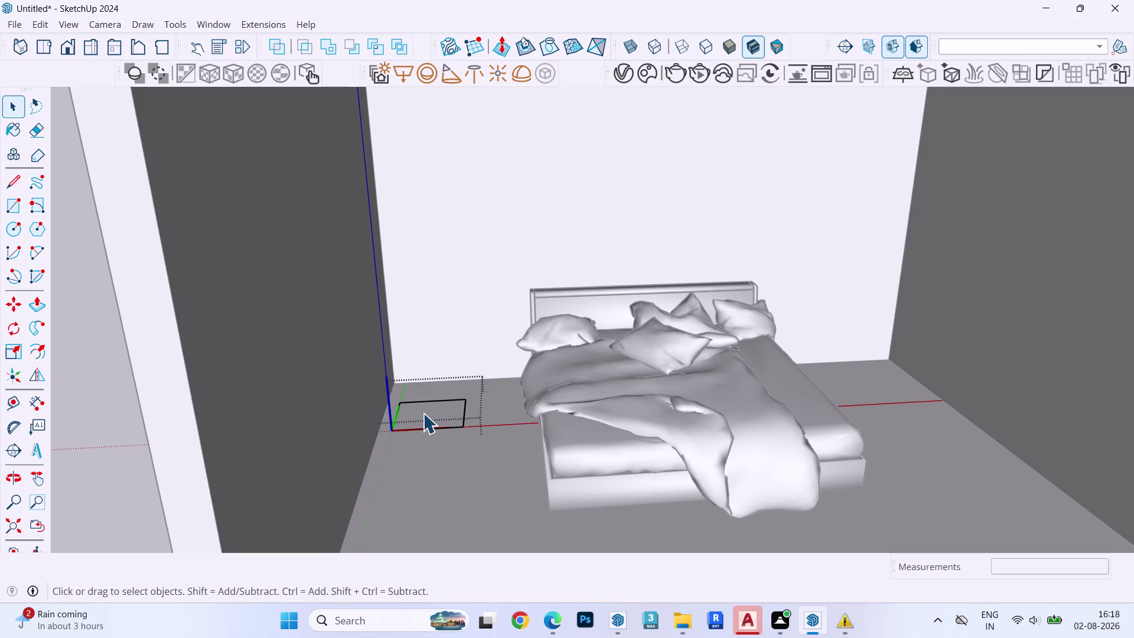
key(p)
click(423, 412)
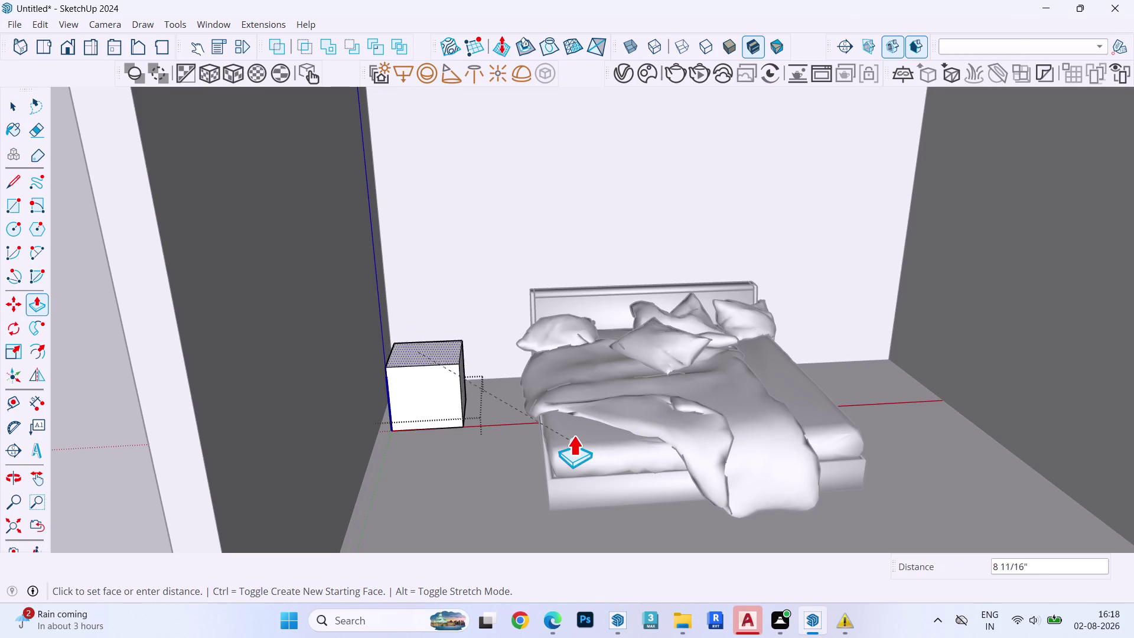
click(573, 435)
key(space)
key(grave)
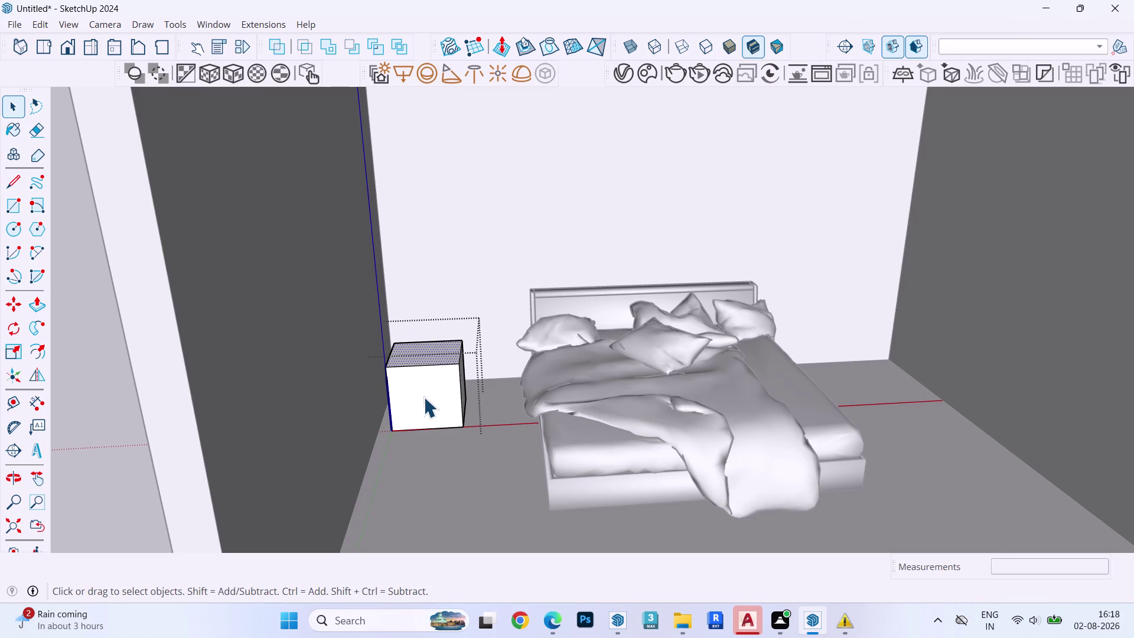
key(Escape)
Move the box nightstand slightly away from the wall.
click(430, 389)
key(m)
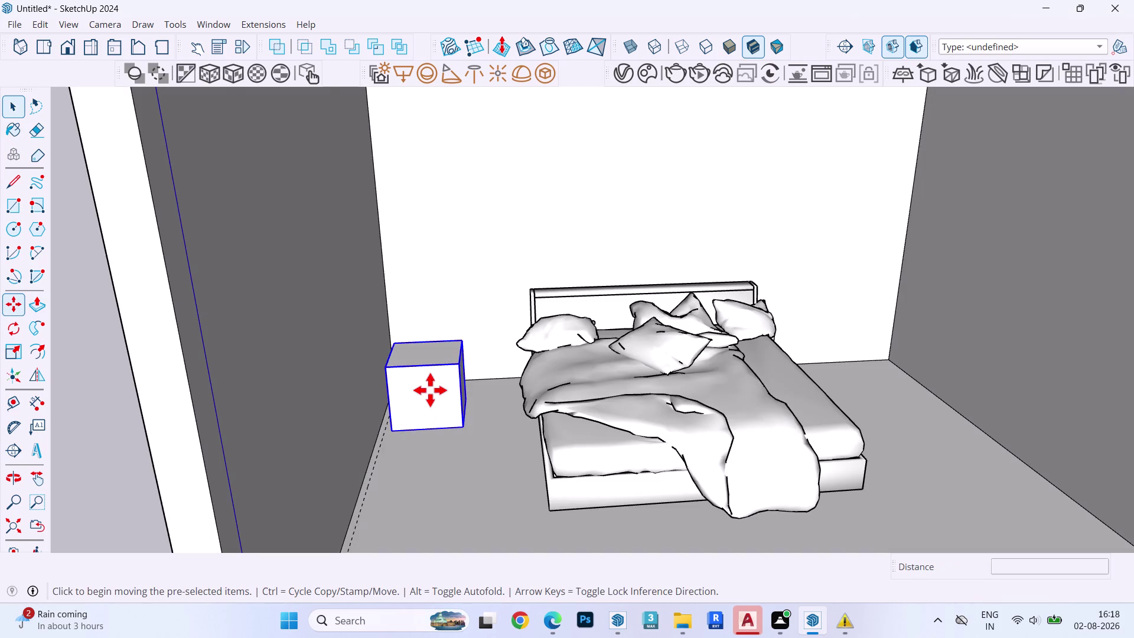
click(419, 444)
click(456, 443)
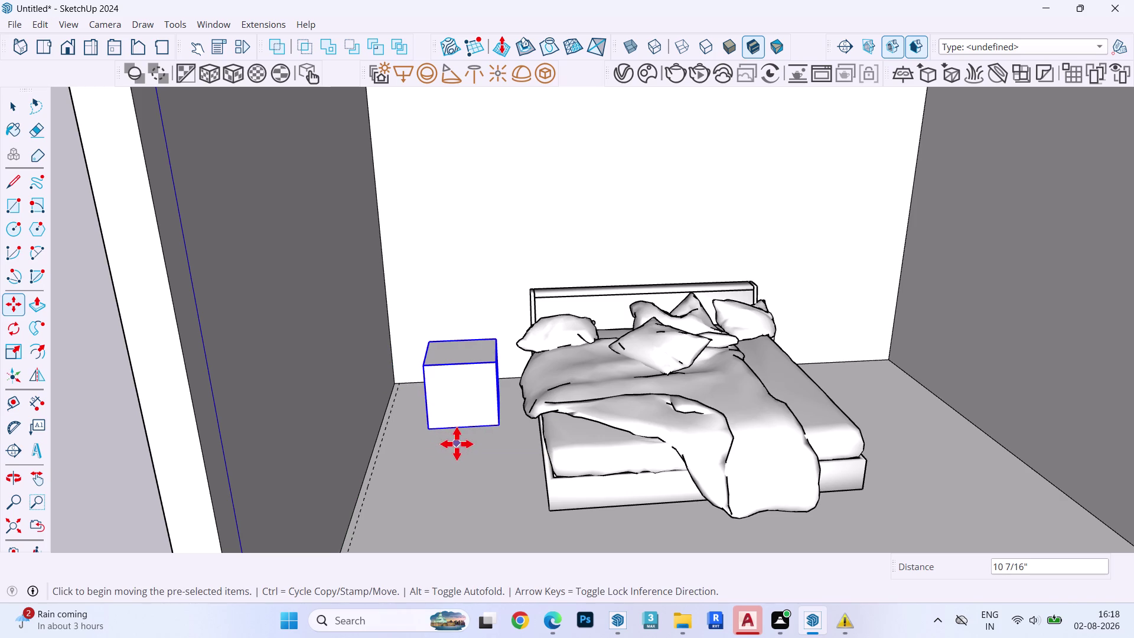
click(456, 444)
Copy the nightstand to the bed's right side.
middle_drag(821, 422, 462, 426)
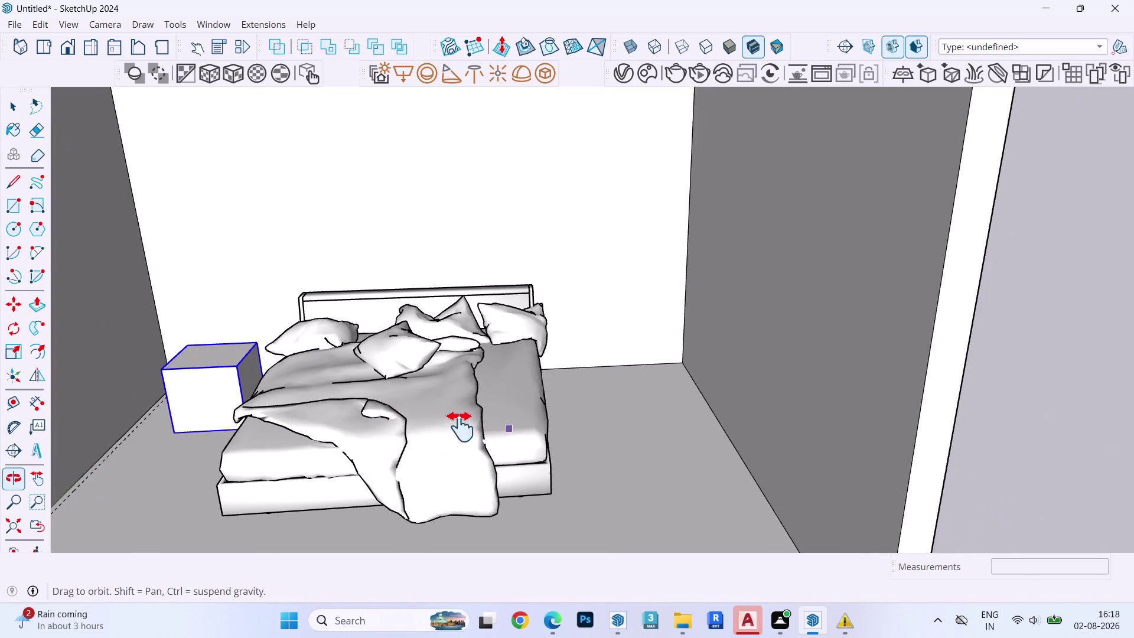
middle_drag(462, 426, 460, 427)
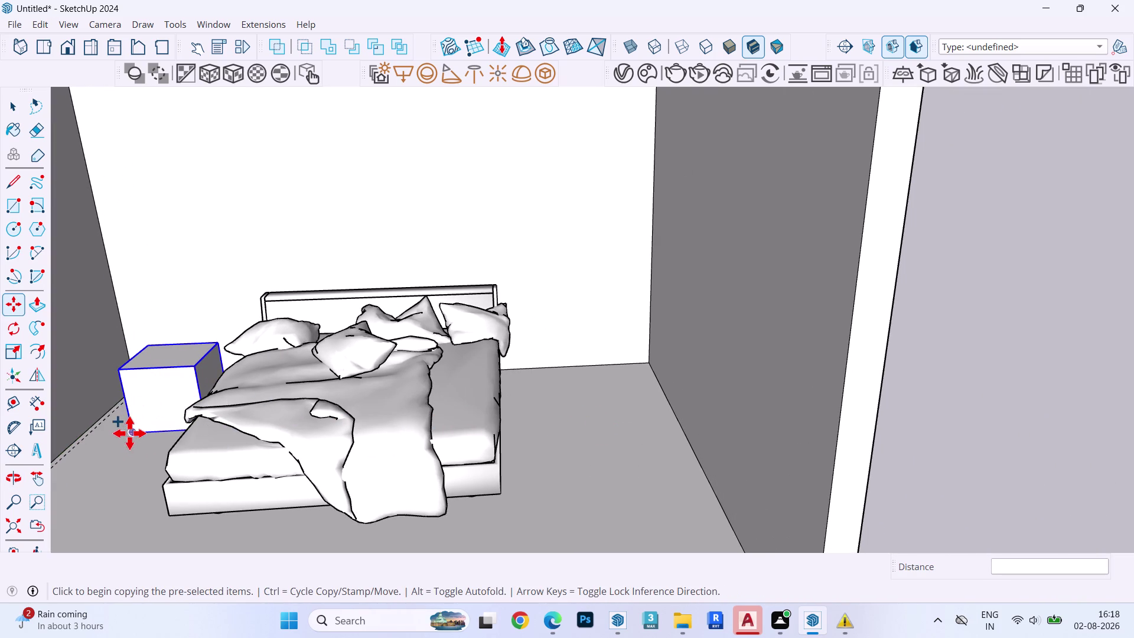
click(130, 433)
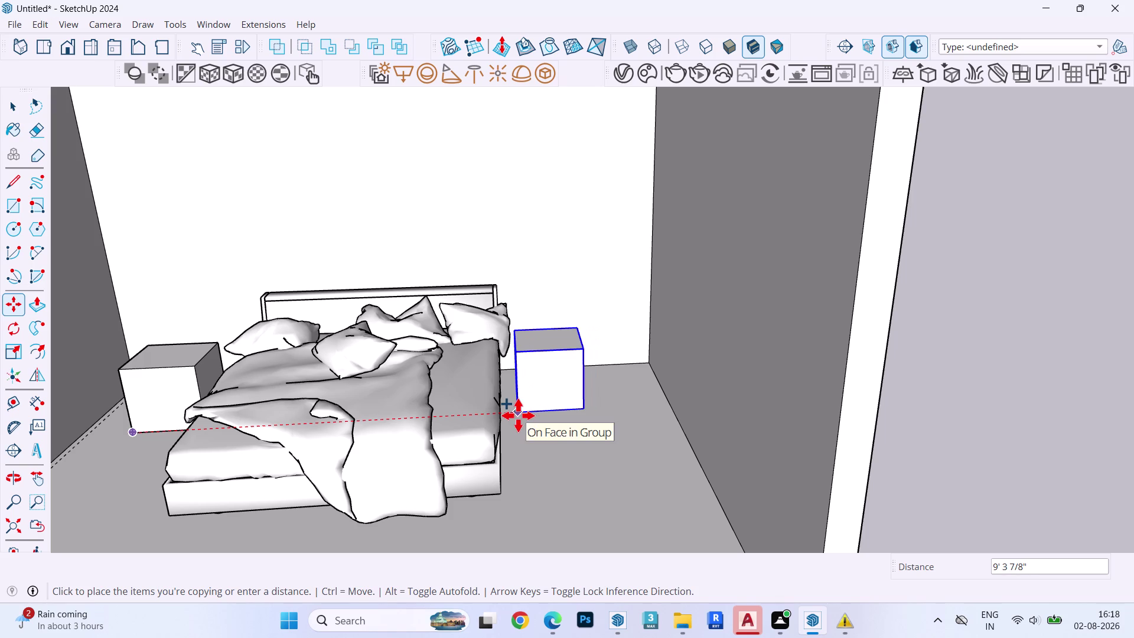
click(522, 418)
scroll(up, 3)
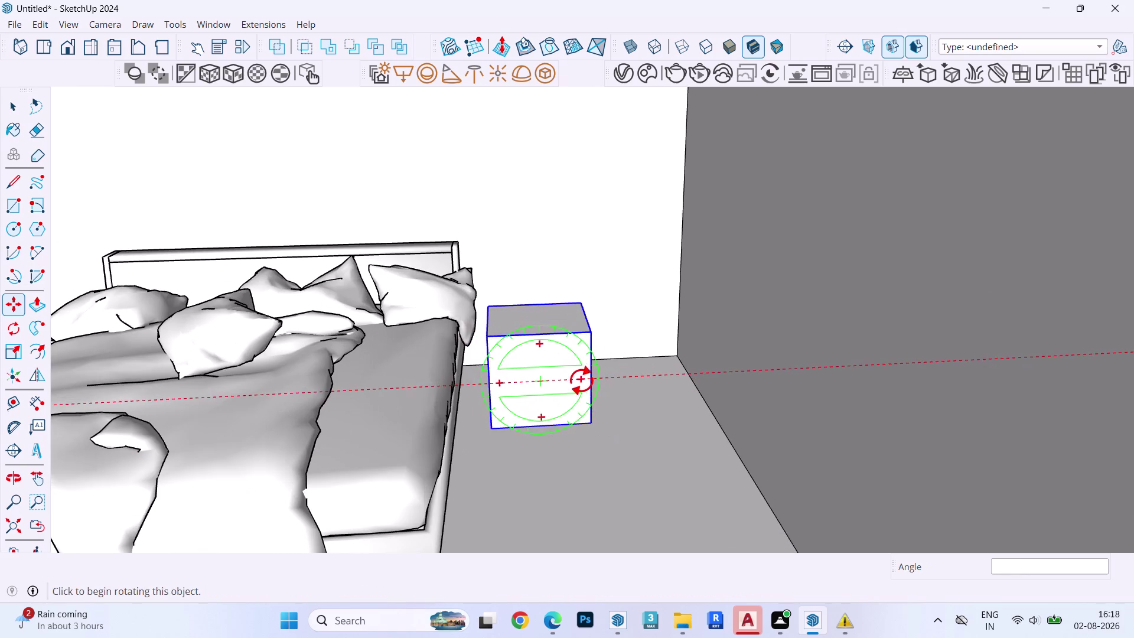
key(space)
double_click(544, 375)
click(527, 367)
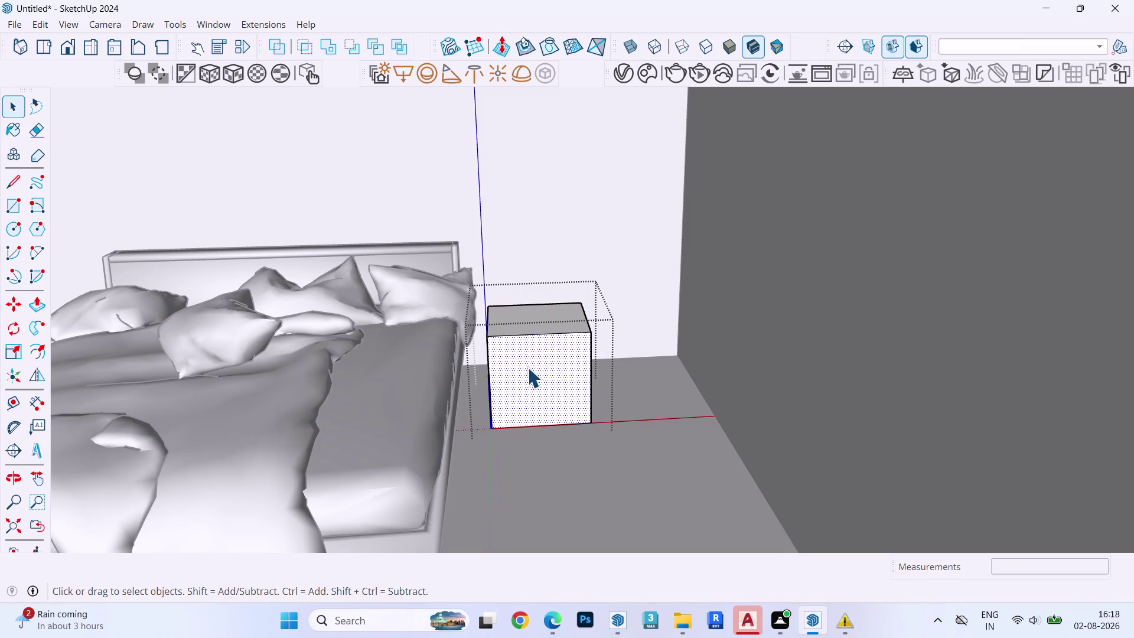
Draw two tangent 2-point arcs across the right nightstand's front face.
key(a)
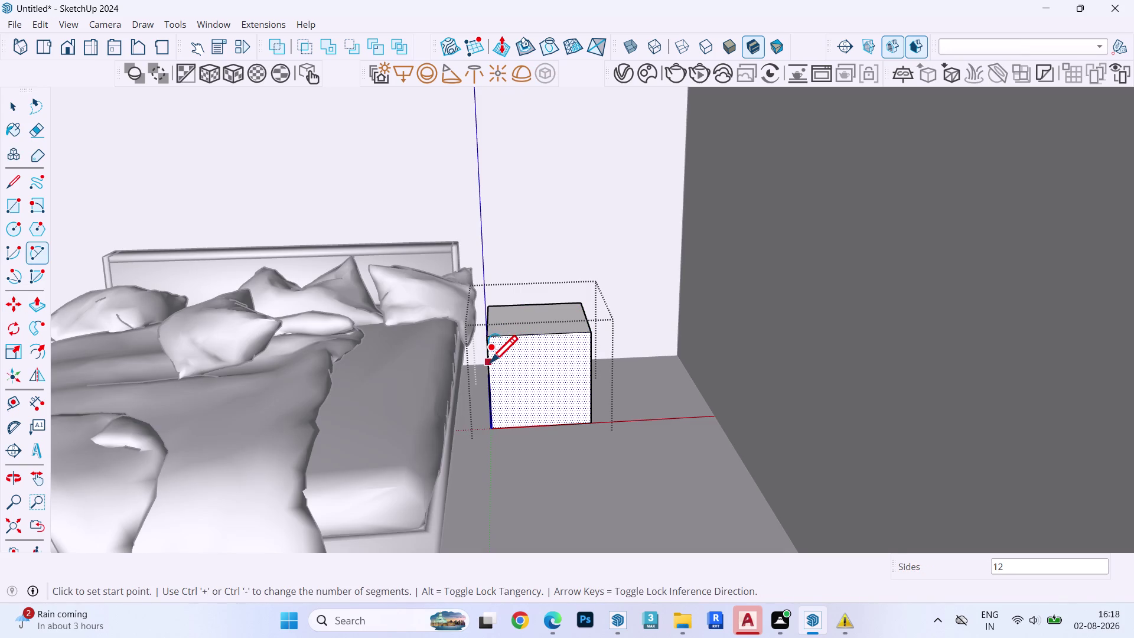
click(491, 365)
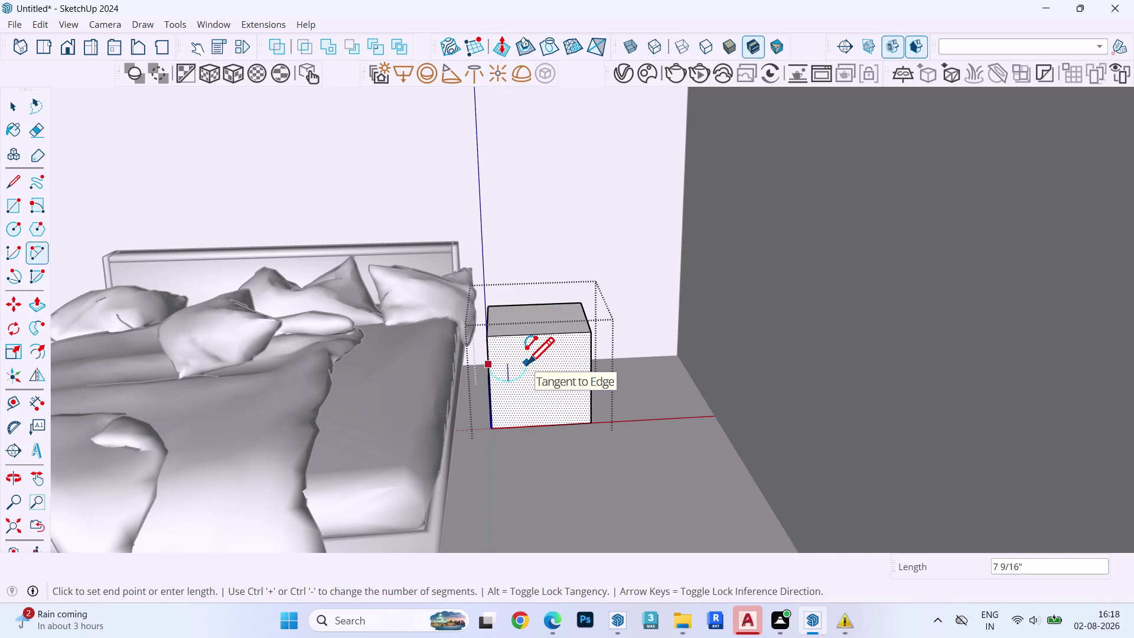
click(526, 364)
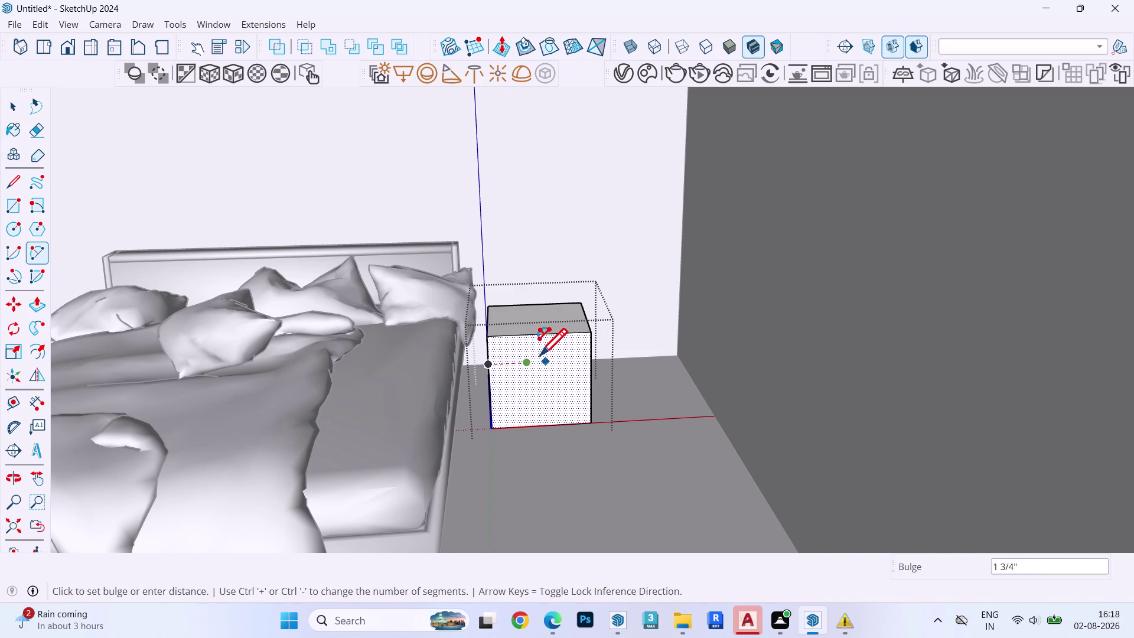
scroll(up, 3)
click(523, 352)
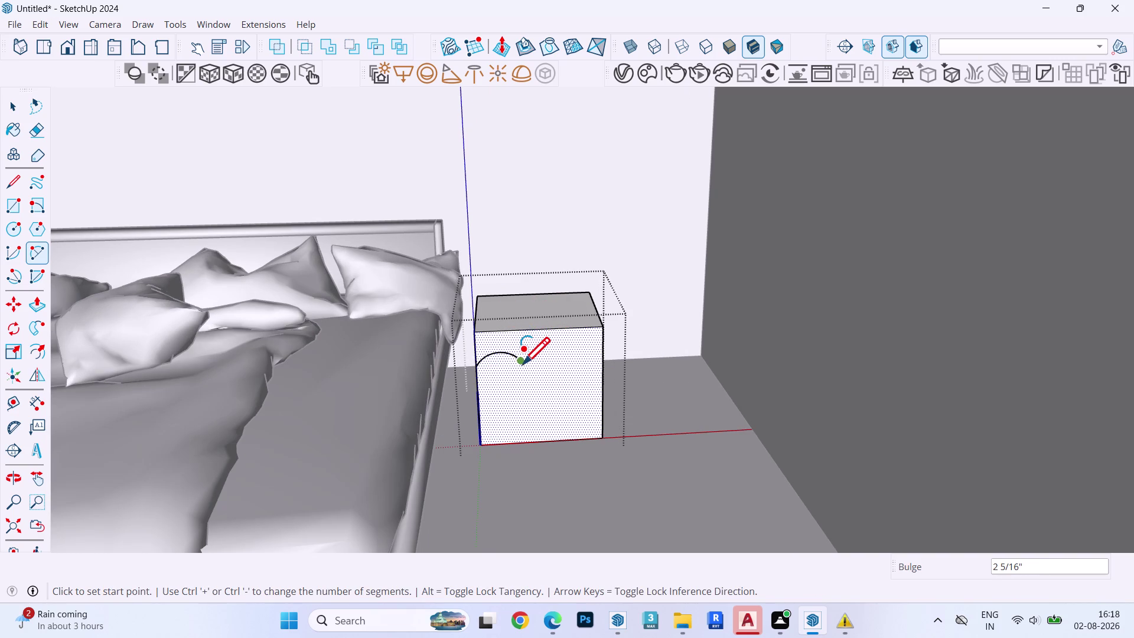
click(523, 363)
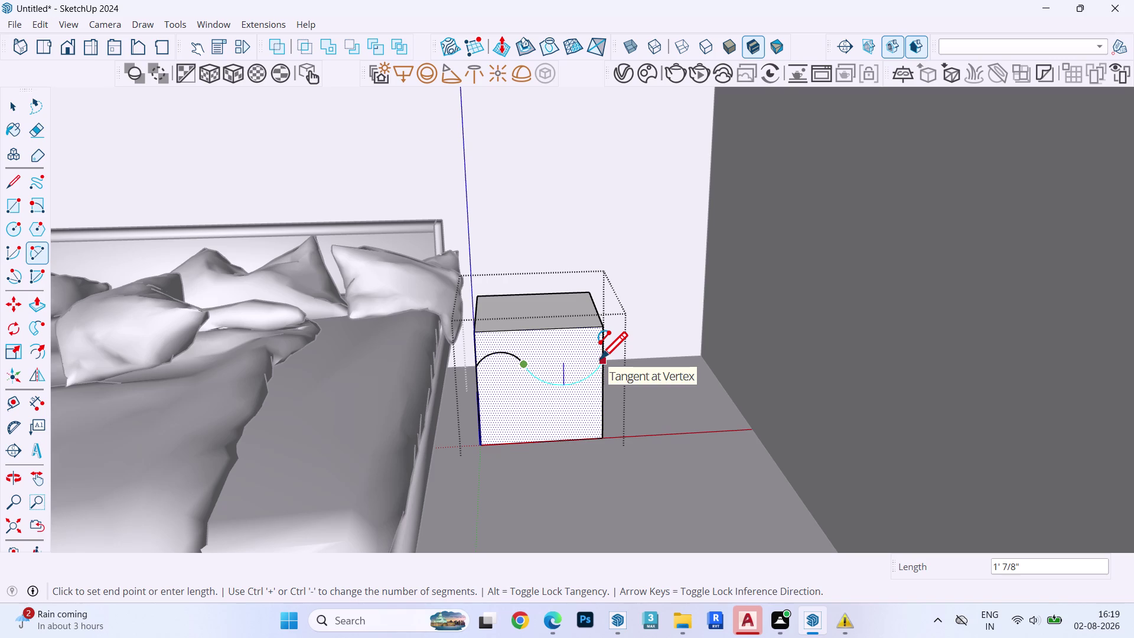
double_click(600, 354)
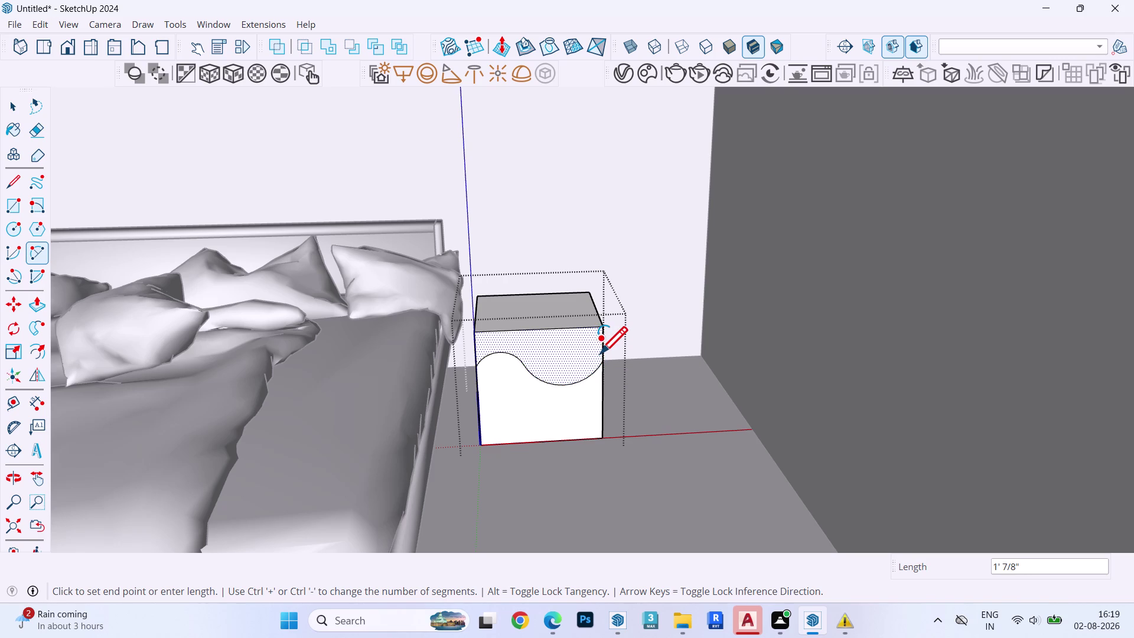
Reopen the nightstand and select the lower front face beneath the curve.
key(space)
double_click(498, 381)
middle_drag(543, 386, 543, 384)
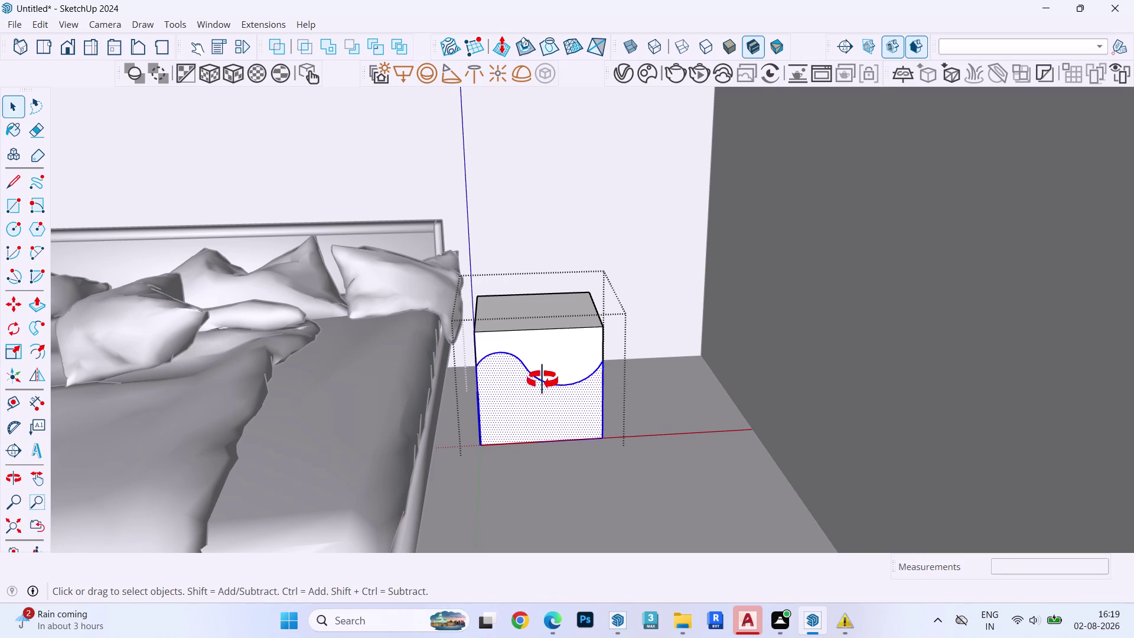
middle_drag(543, 384, 504, 300)
key(Escape)
click(511, 367)
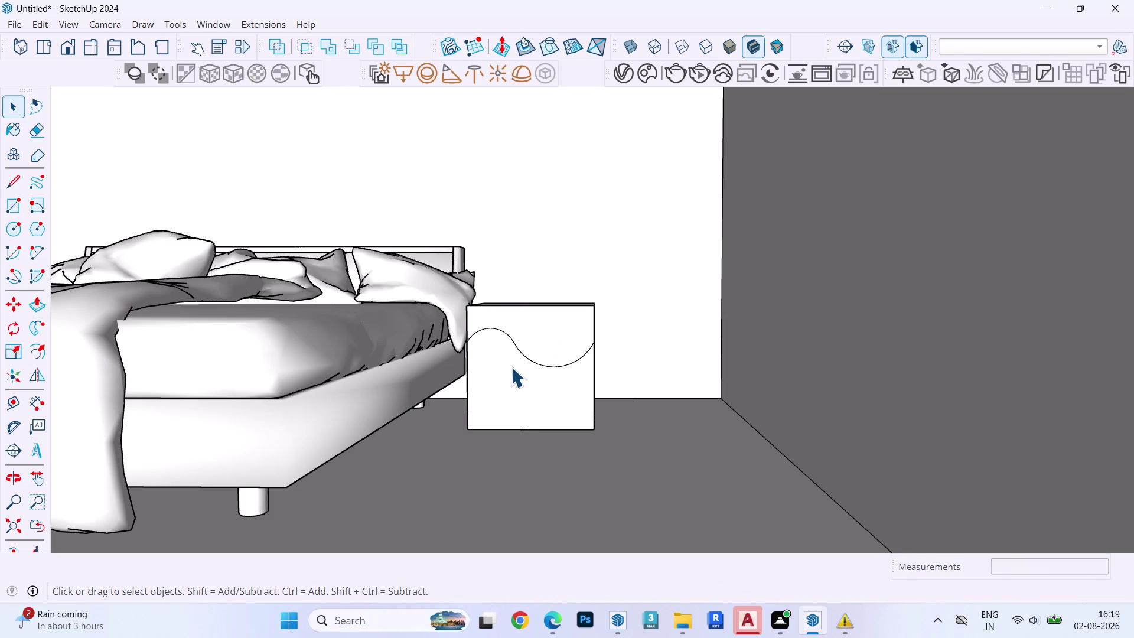
middle_drag(510, 364, 521, 430)
scroll(up, 3)
double_click(506, 347)
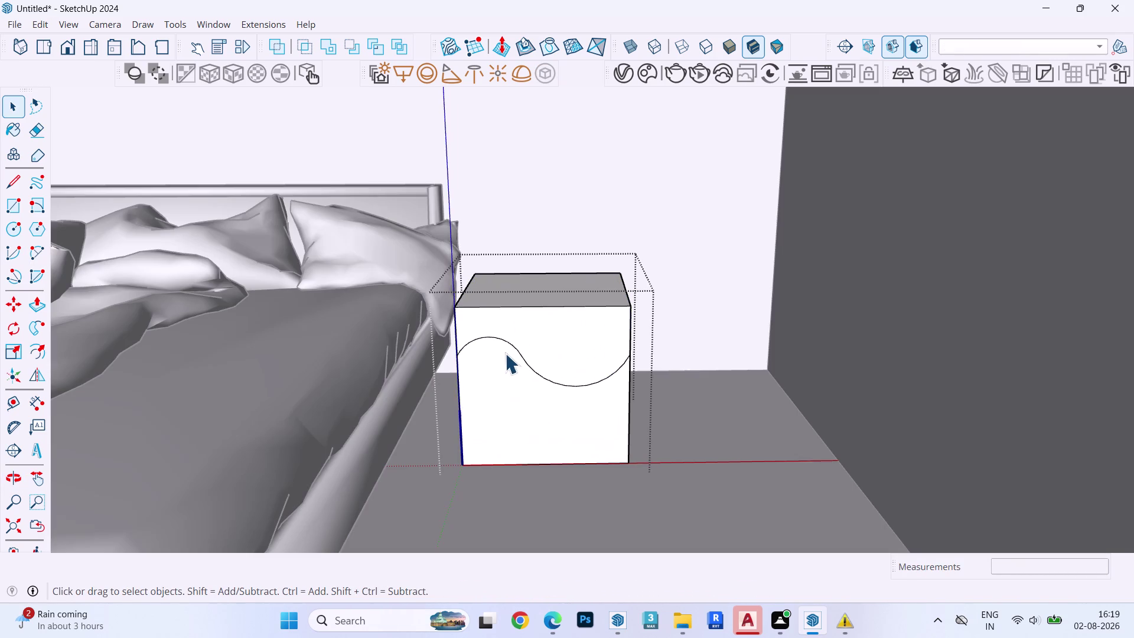
click(502, 361)
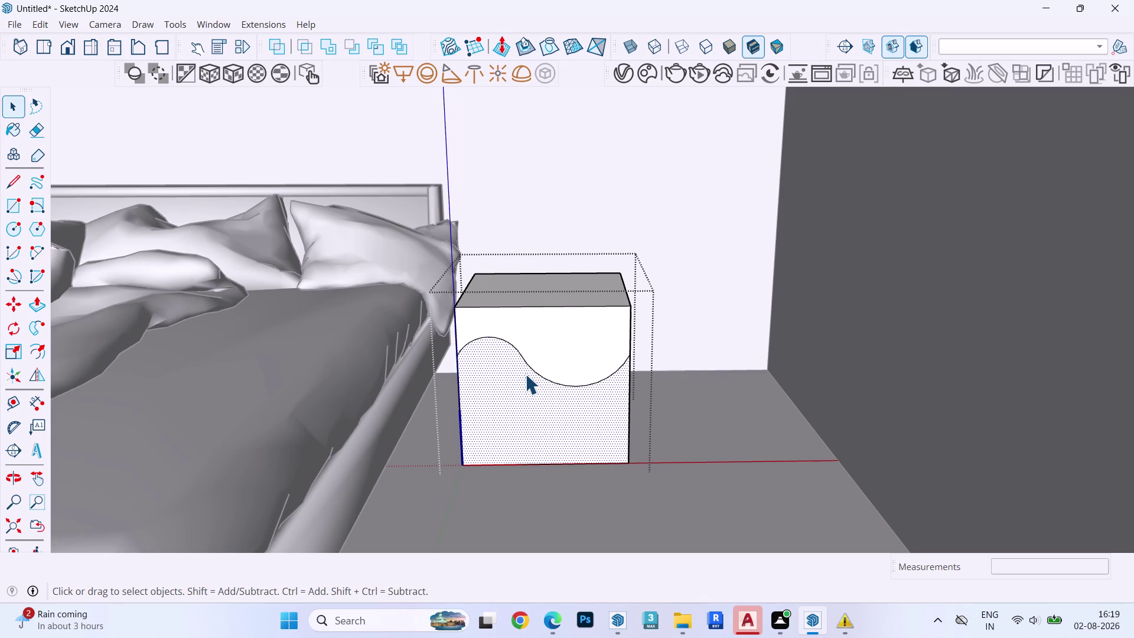
Push the lower front face below the wavy curve inward into a recess.
key(p)
click(525, 375)
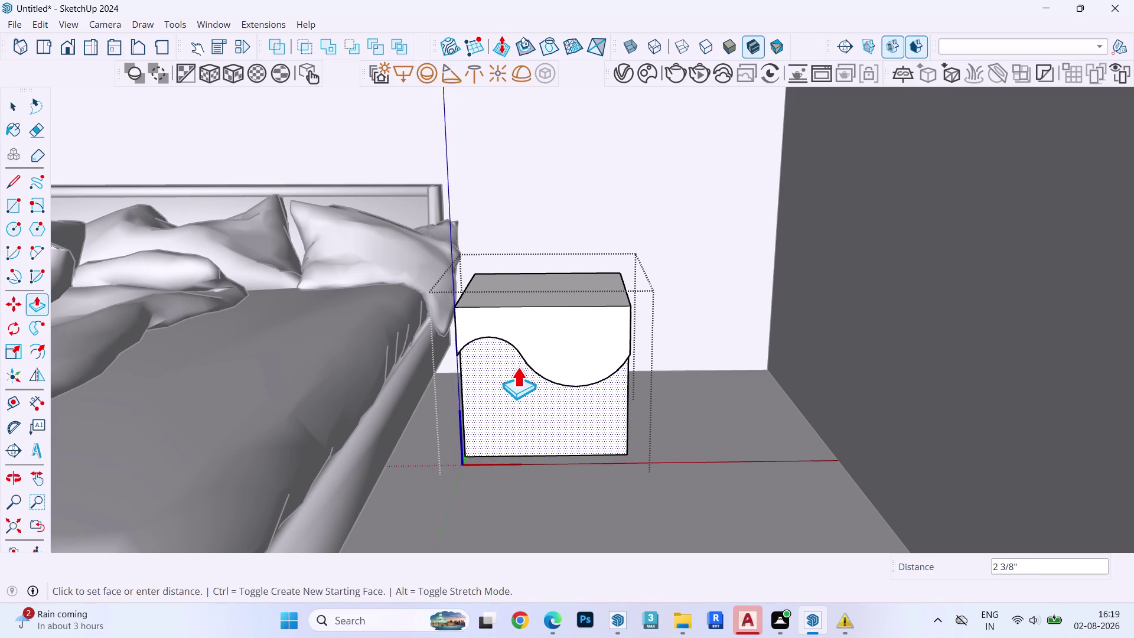
middle_drag(516, 370, 499, 272)
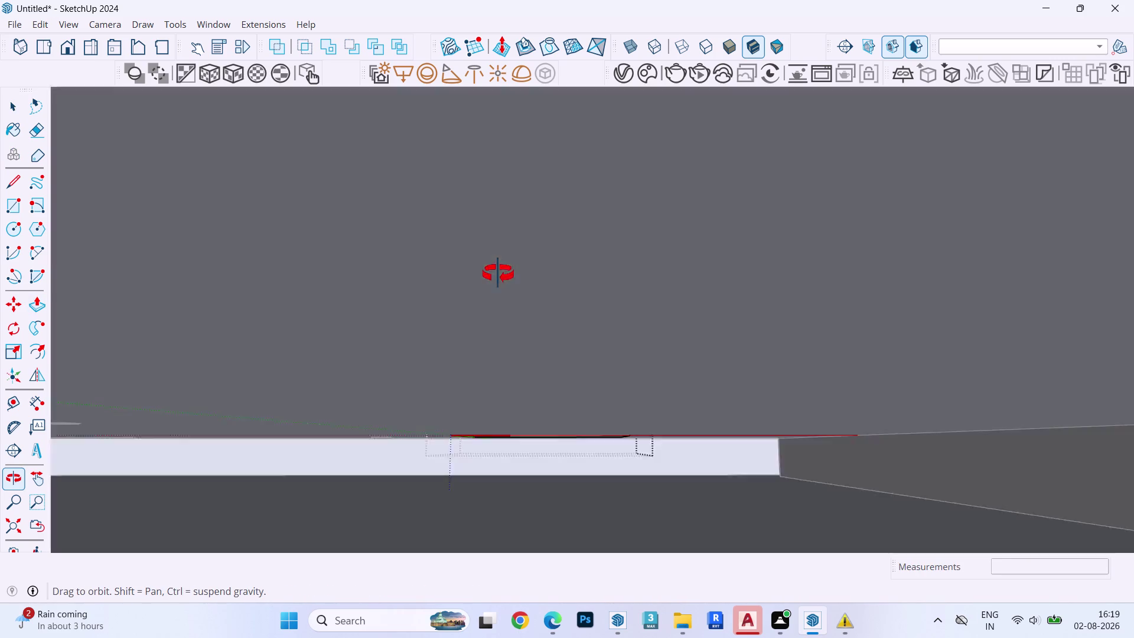
middle_drag(498, 272, 495, 281)
scroll(up, 3)
middle_drag(534, 307, 237, 493)
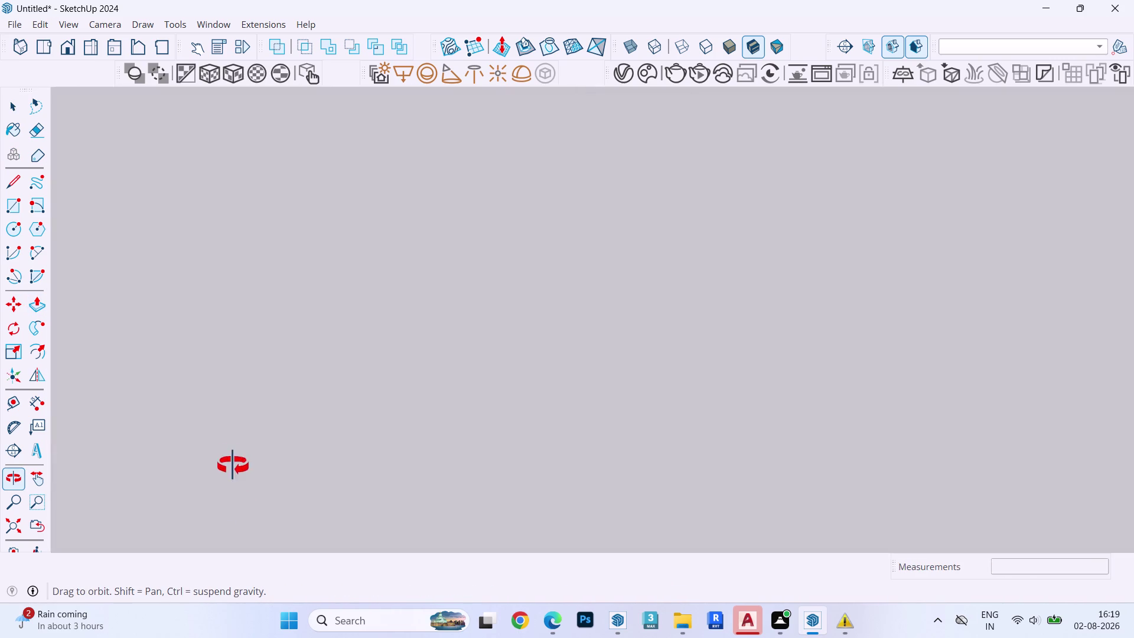
middle_drag(237, 493, 398, 420)
scroll(up, 3)
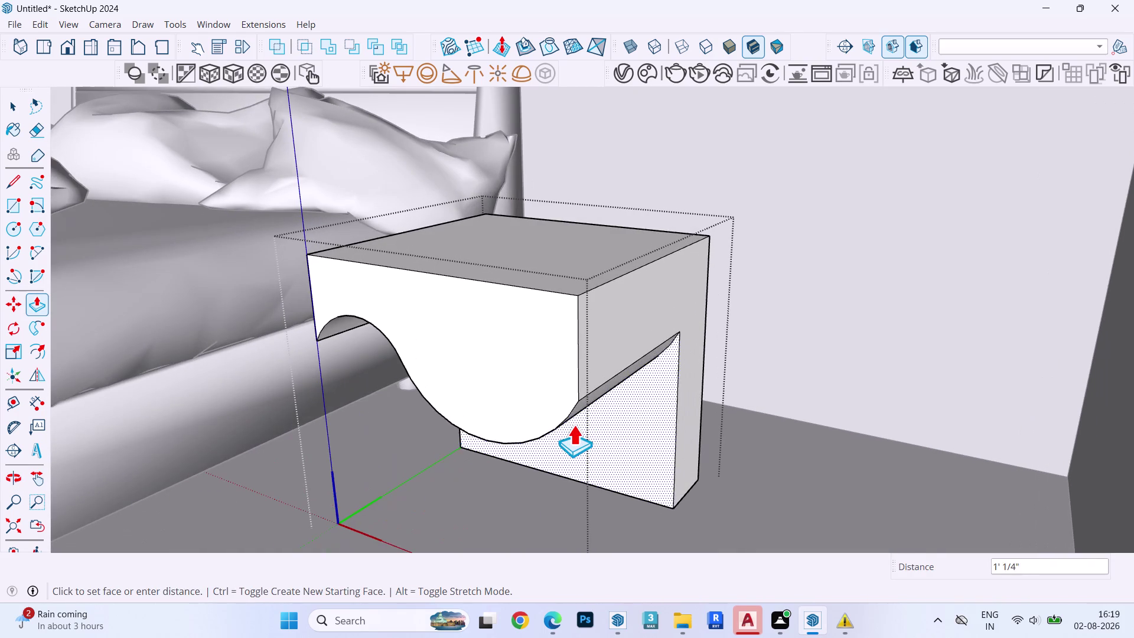
scroll(up, 3)
middle_drag(576, 406, 468, 321)
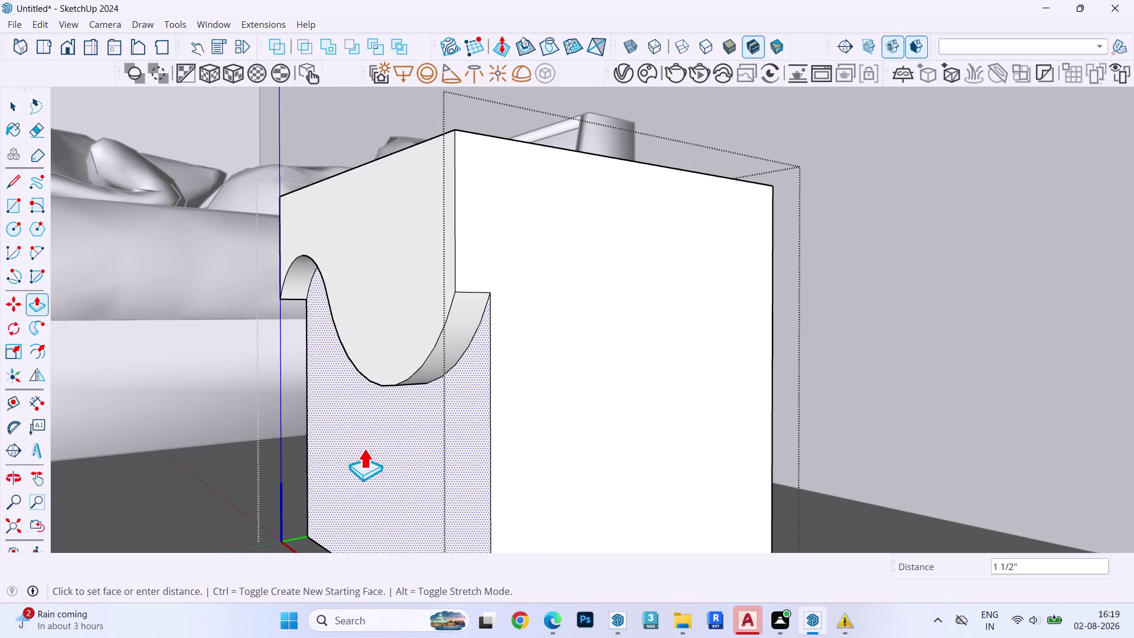
click(349, 476)
key(space)
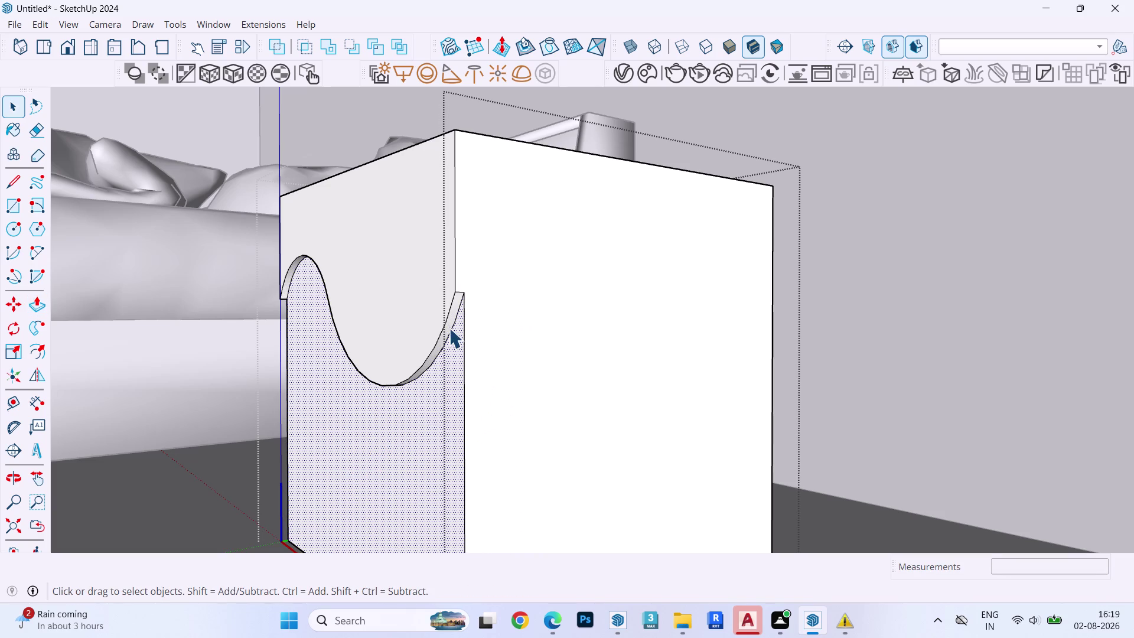
Delete the stray curved sliver face along the nightstand front.
double_click(449, 325)
scroll(up, 3)
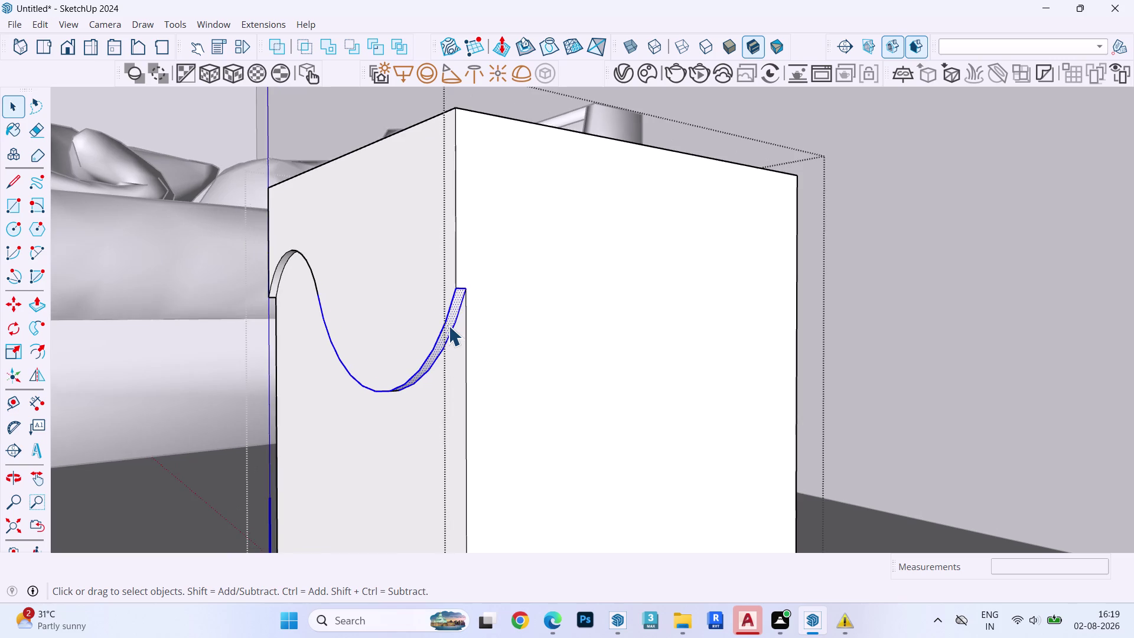
middle_drag(448, 325, 828, 237)
scroll(up, 3)
scroll(up, 3)
double_click(441, 151)
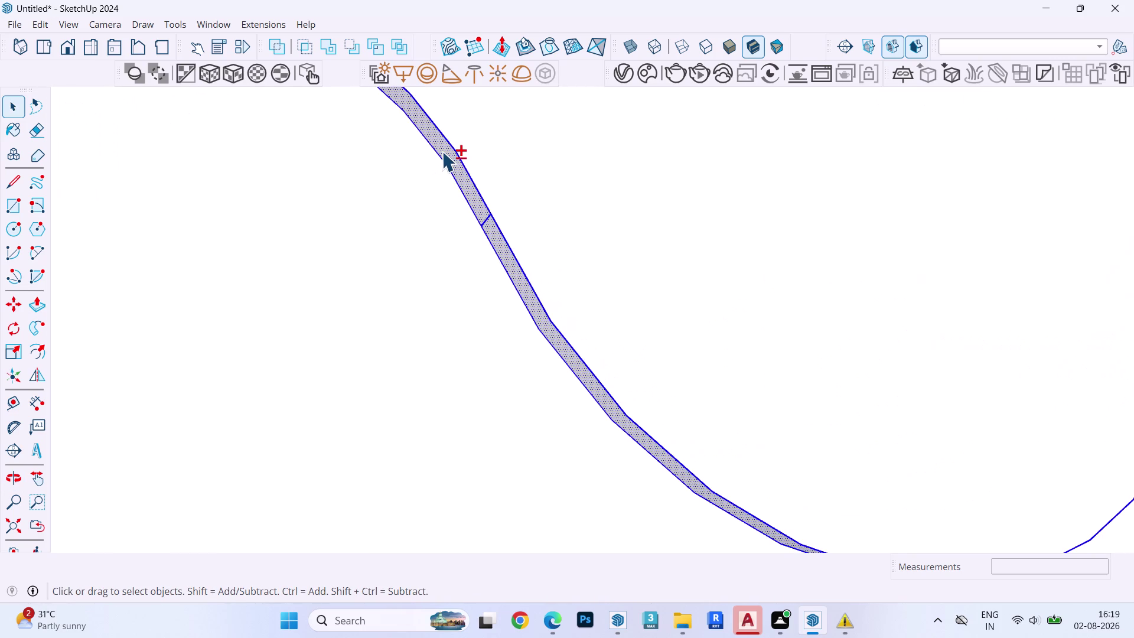
scroll(down, 3)
middle_drag(464, 261, 449, 300)
click(448, 301)
key(n)
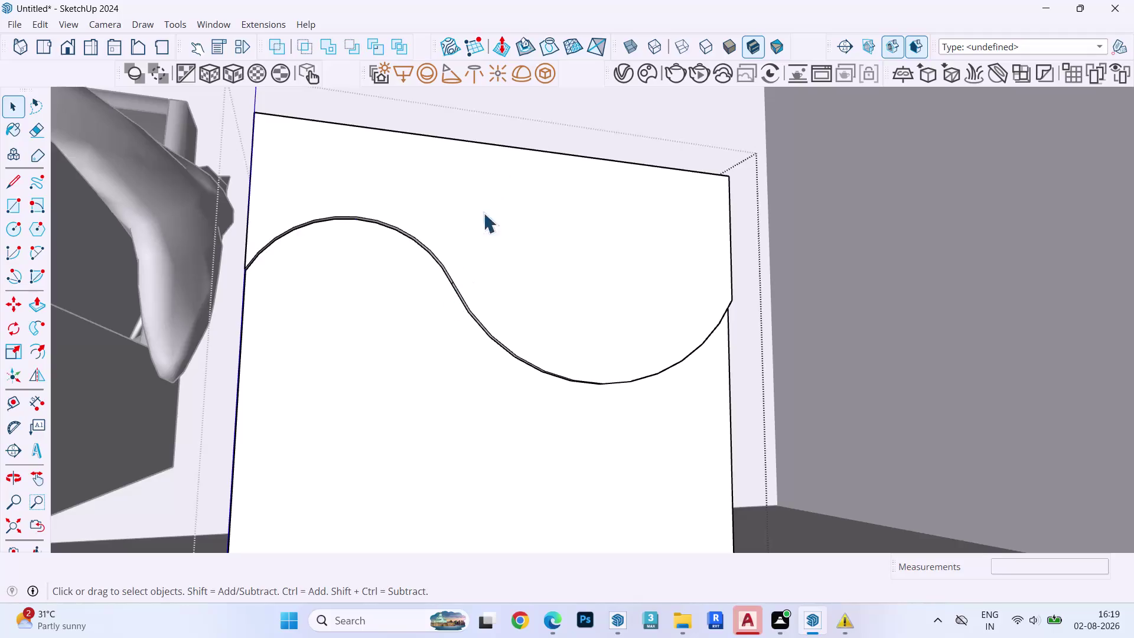
Pull the view back and leave the nightstand editing context.
click(540, 73)
scroll(down, 3)
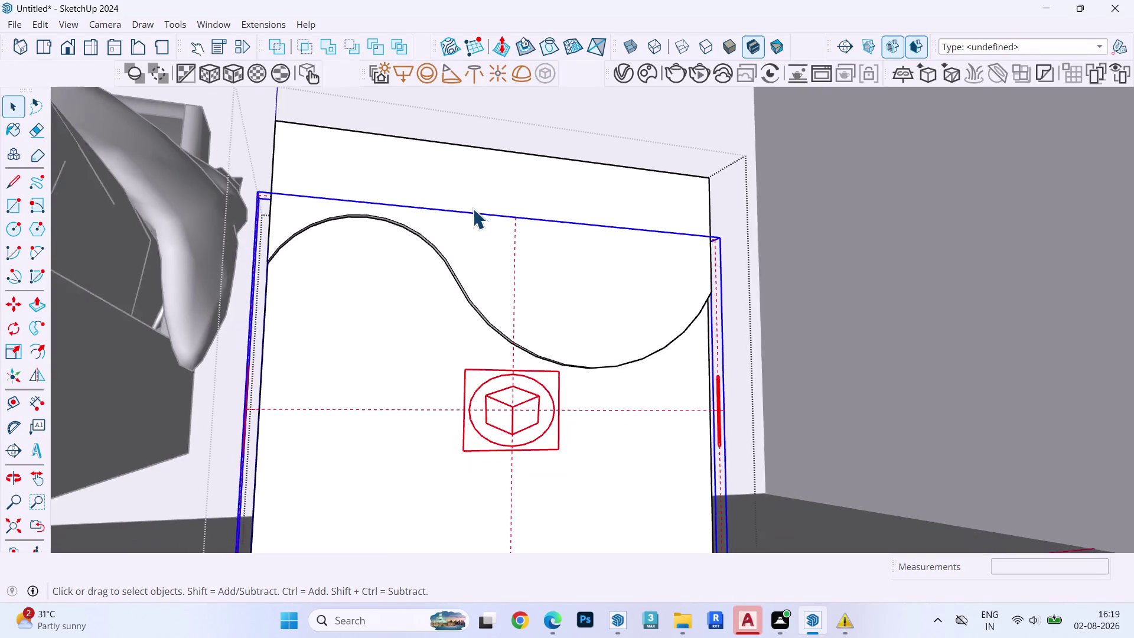
scroll(down, 3)
middle_drag(411, 235, 411, 301)
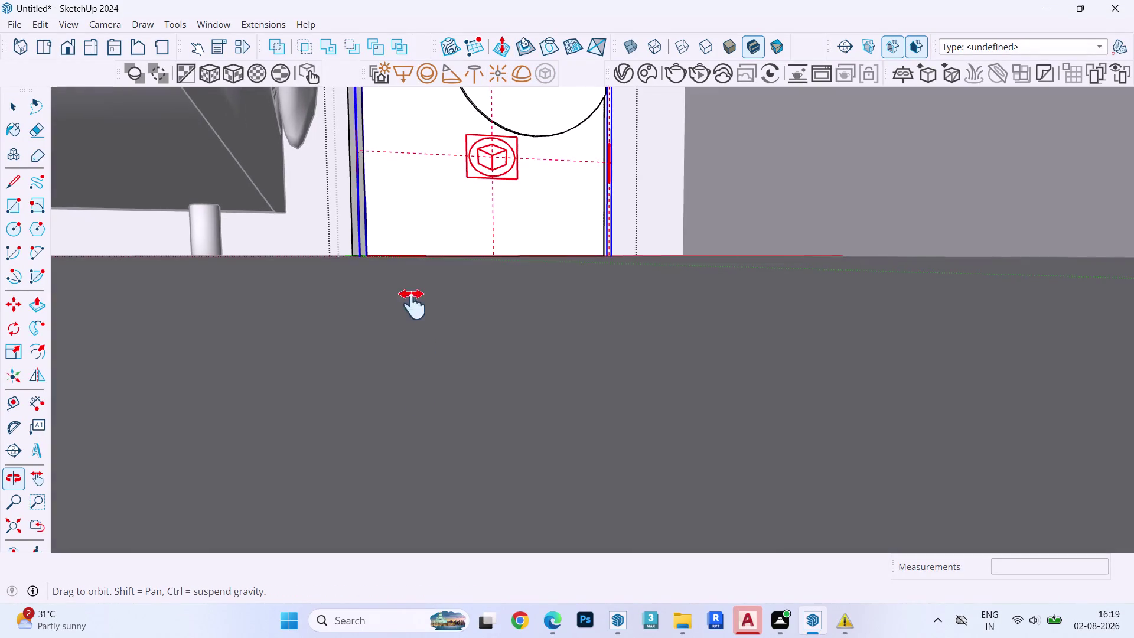
middle_drag(411, 301, 421, 453)
middle_drag(496, 246, 492, 346)
middle_drag(509, 269, 506, 323)
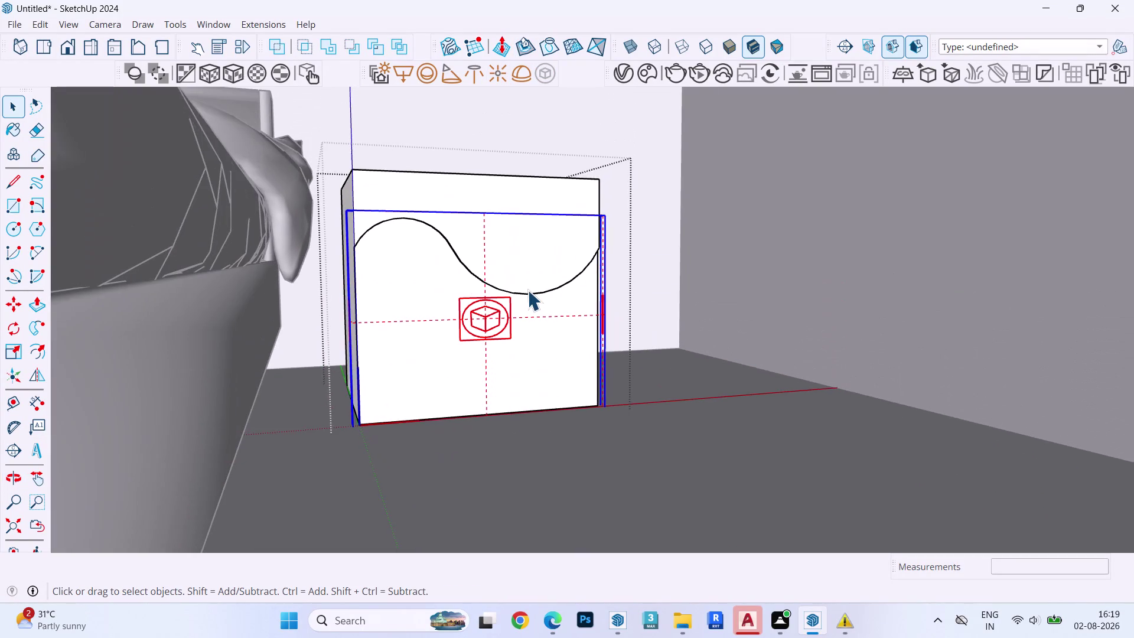
key(Escape)
key(space)
key(Escape)
Frame the bed with both nightstands and open the Chaos Cosmos library.
scroll(down, 3)
scroll(up, 3)
scroll(down, 3)
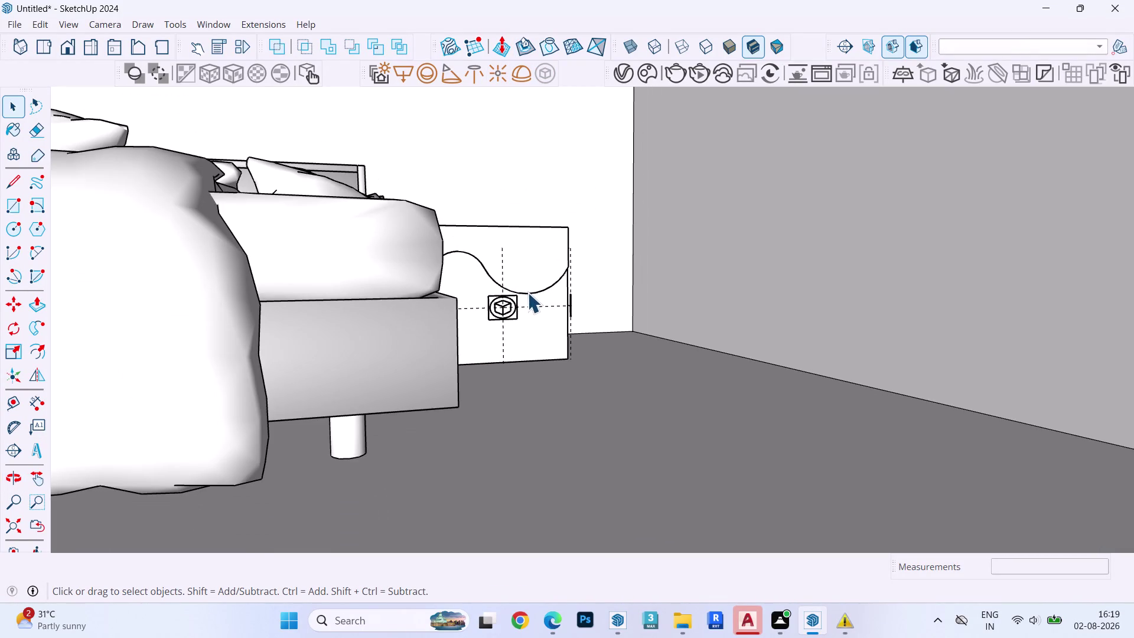
middle_drag(527, 293, 434, 302)
scroll(down, 3)
middle_drag(386, 297, 608, 300)
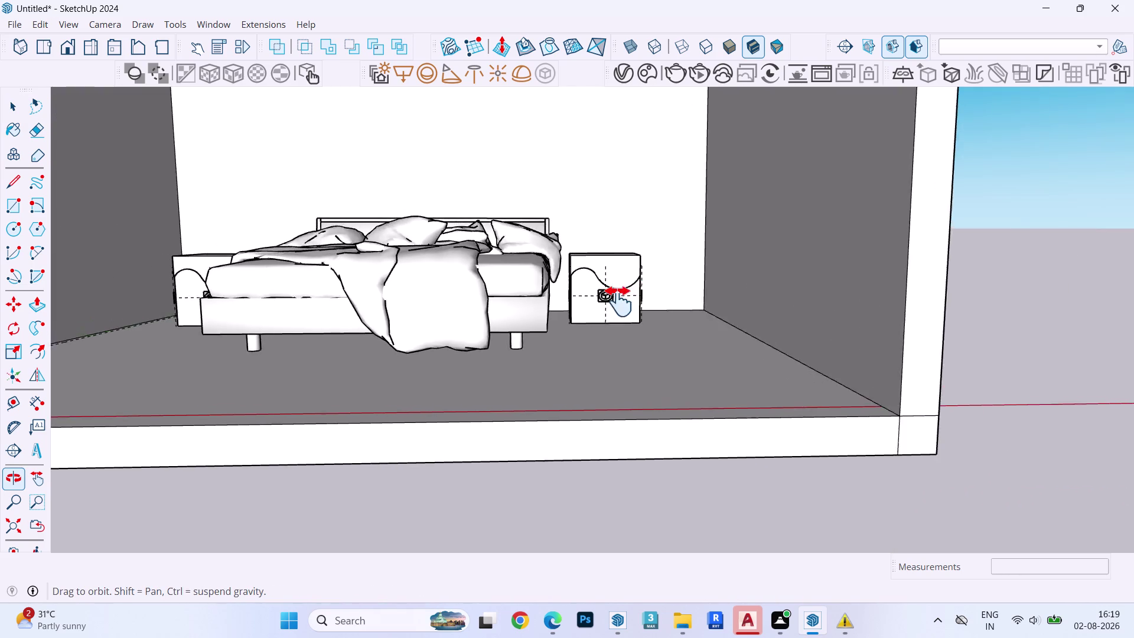
middle_drag(609, 300, 650, 333)
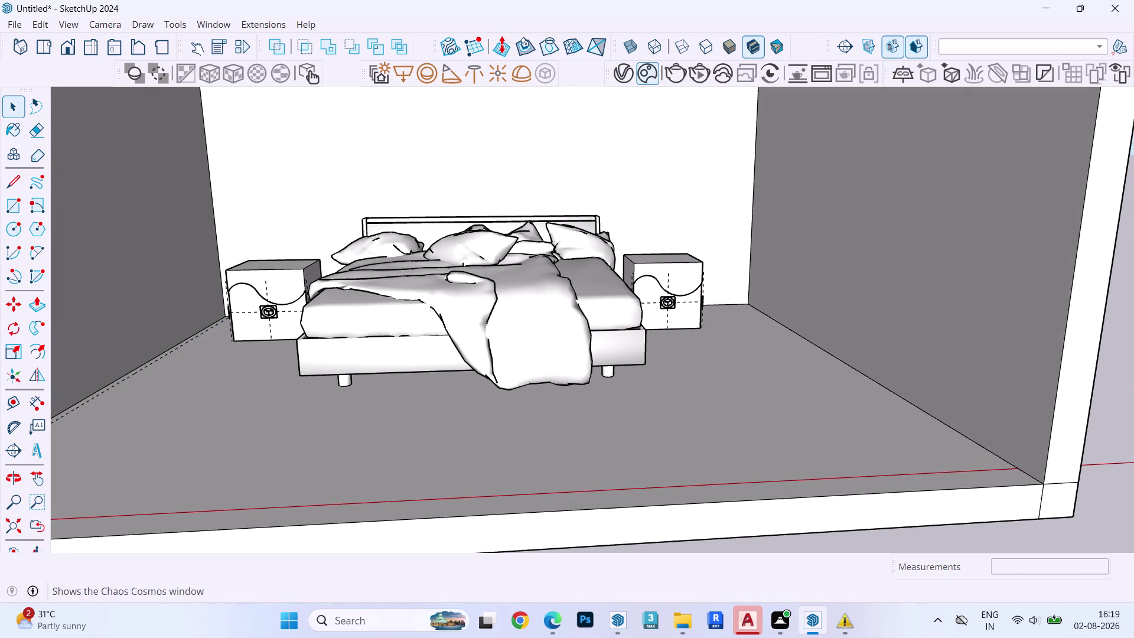
click(645, 74)
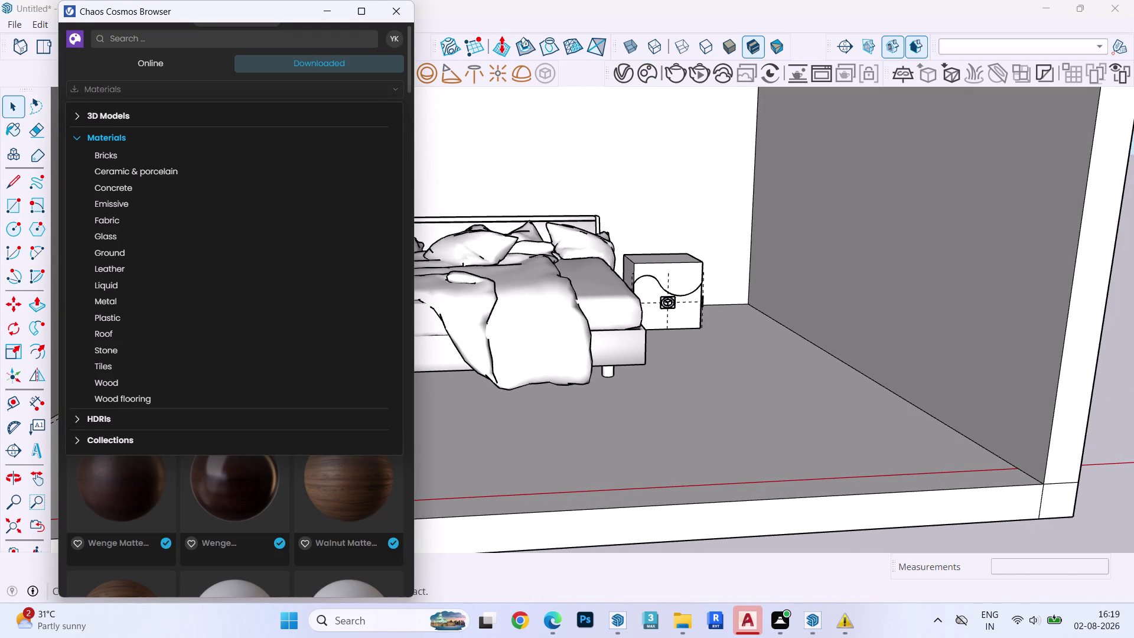
Import the tripod lamp from Downloaded 3D Models > Lighting > Table lamps.
click(109, 111)
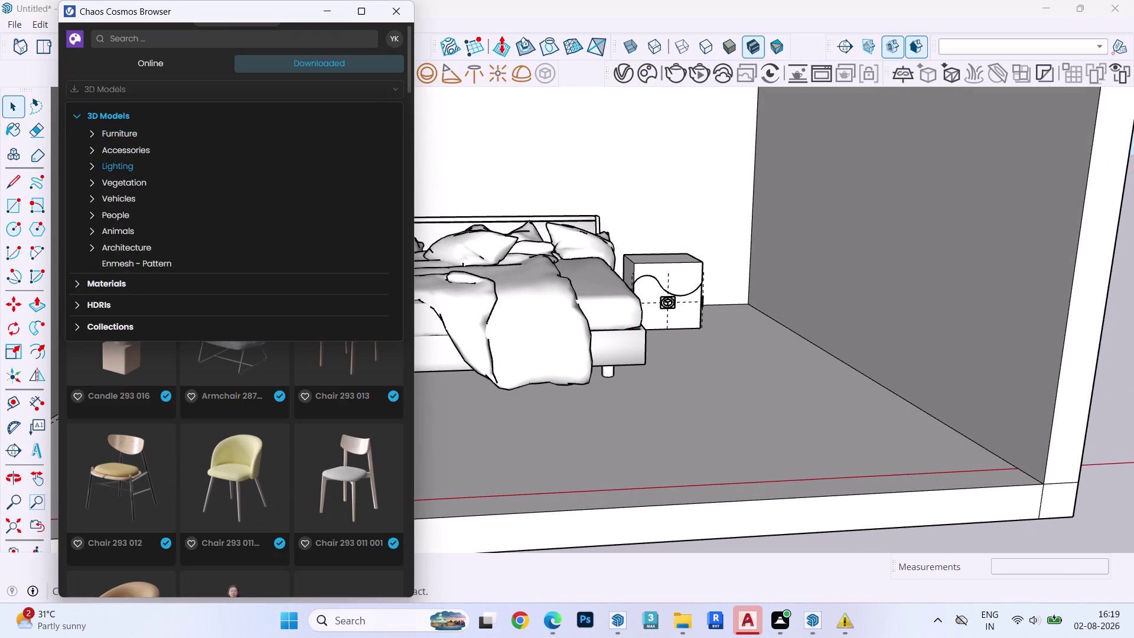
click(122, 161)
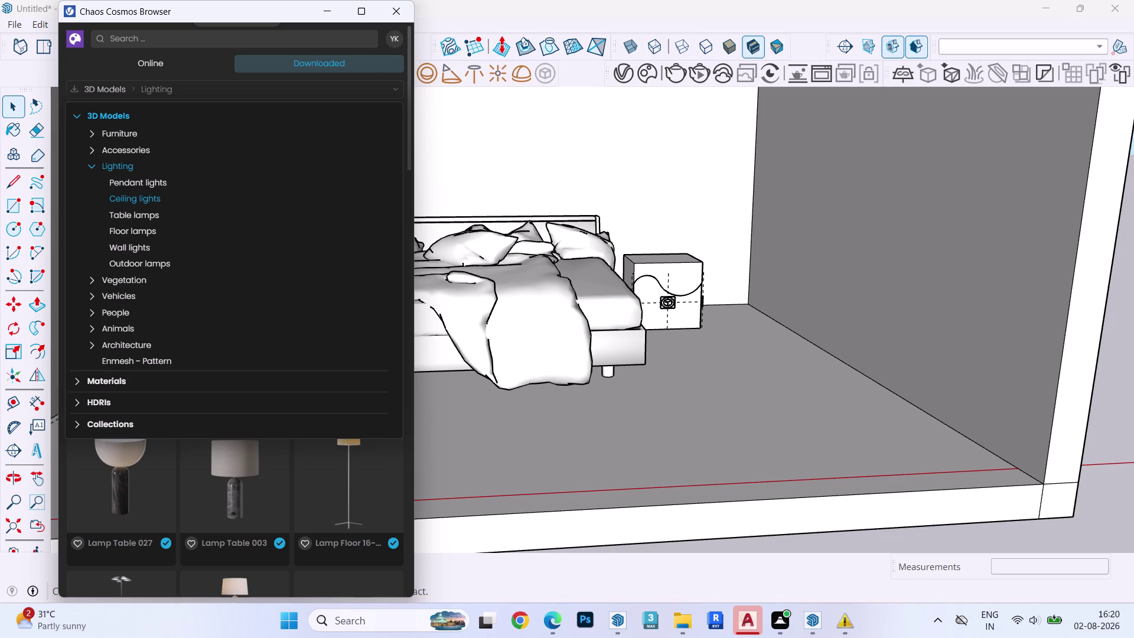
click(126, 207)
click(128, 213)
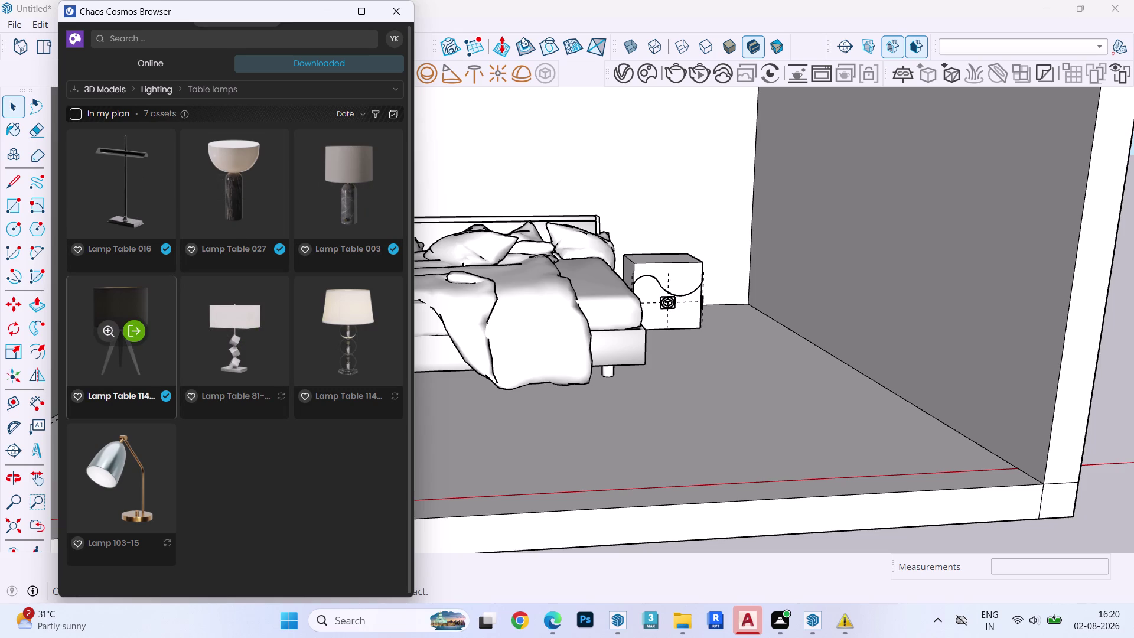
click(137, 336)
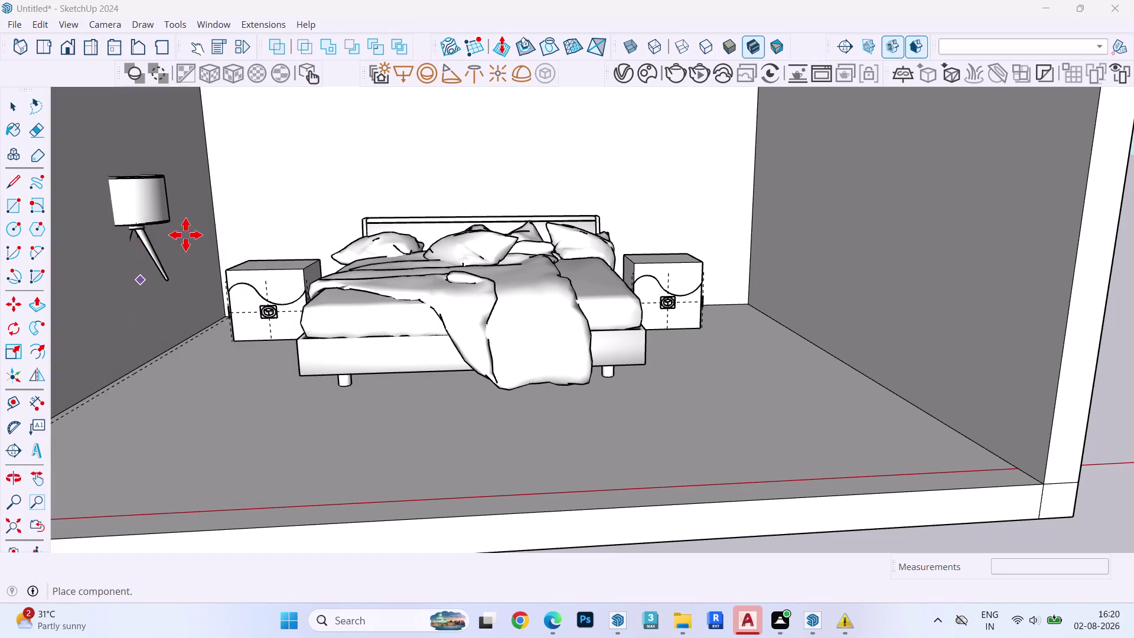
Place the tripod lamp on top of the right nightstand.
scroll(up, 3)
scroll(up, 3)
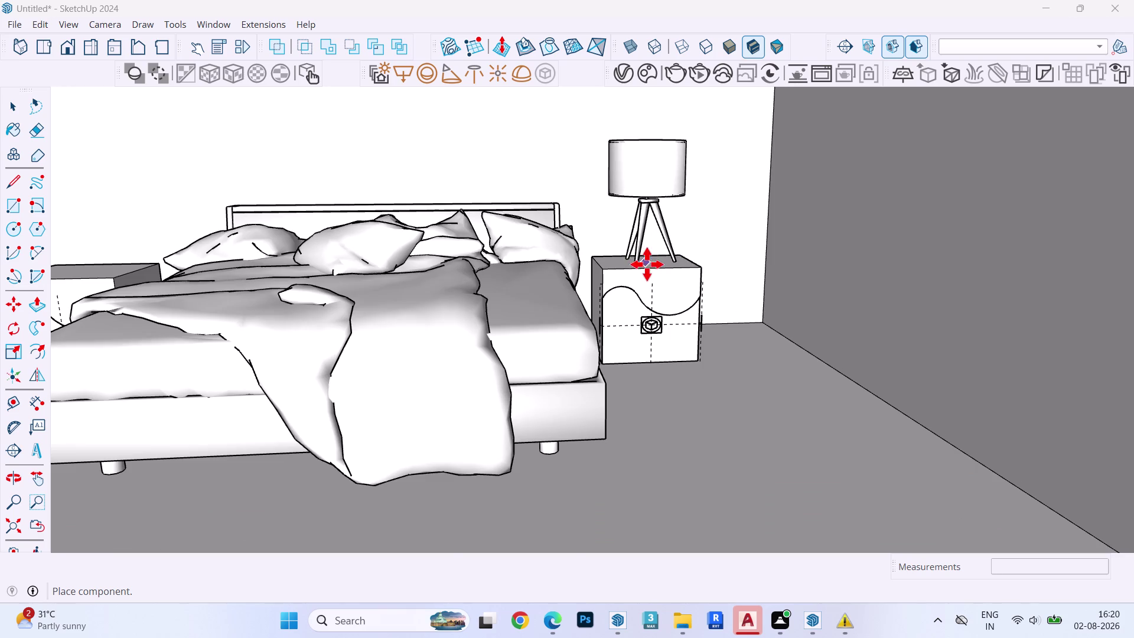
scroll(up, 3)
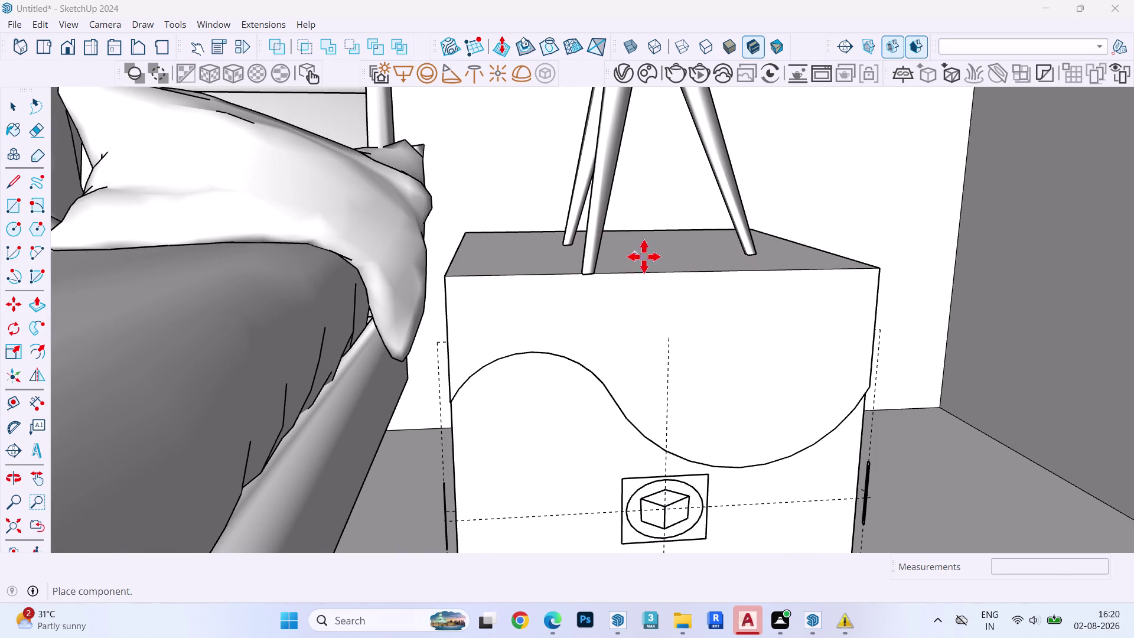
middle_drag(645, 261, 602, 409)
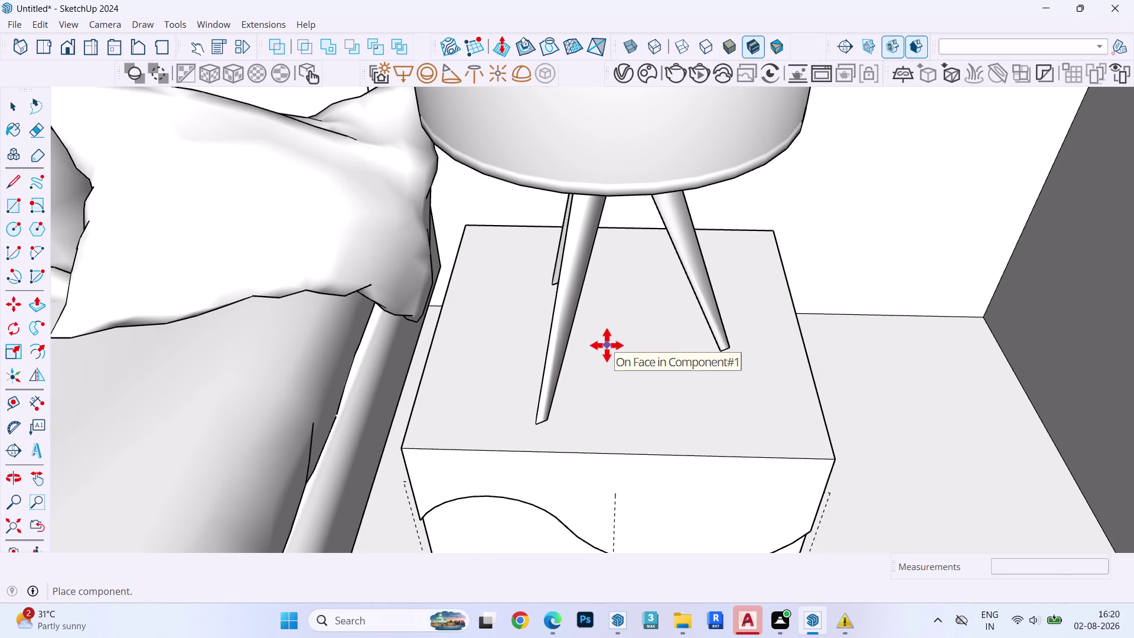
click(606, 345)
scroll(down, 3)
scroll(up, 3)
scroll(down, 3)
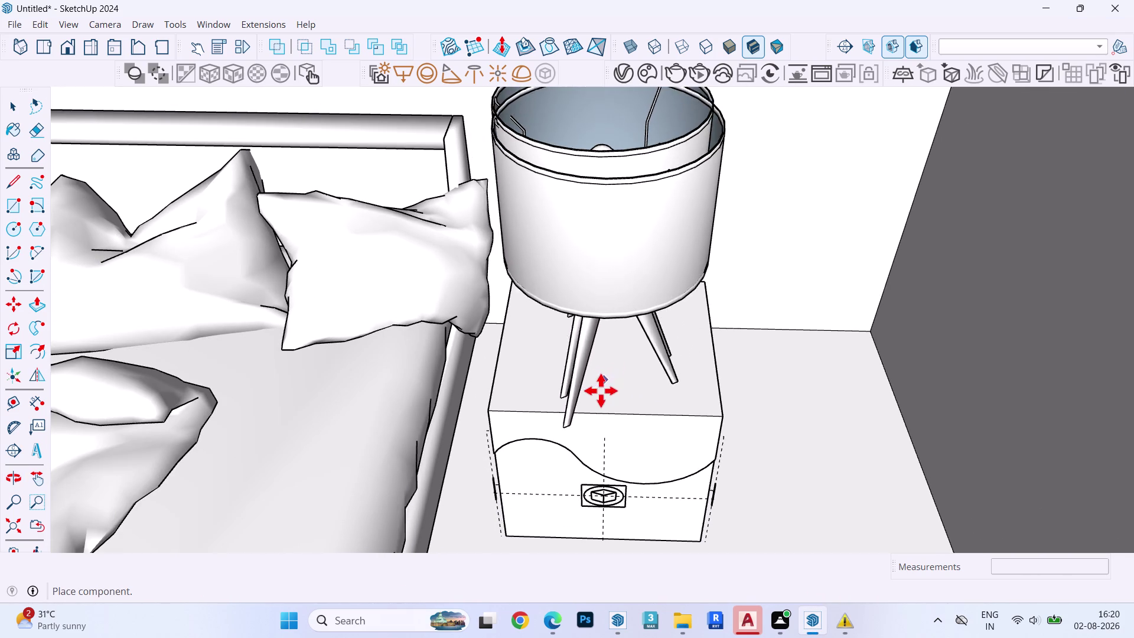
key(space)
scroll(down, 3)
click(620, 291)
Scale the lamp uniformly from a top corner to about 0.74.
middle_drag(620, 291, 630, 148)
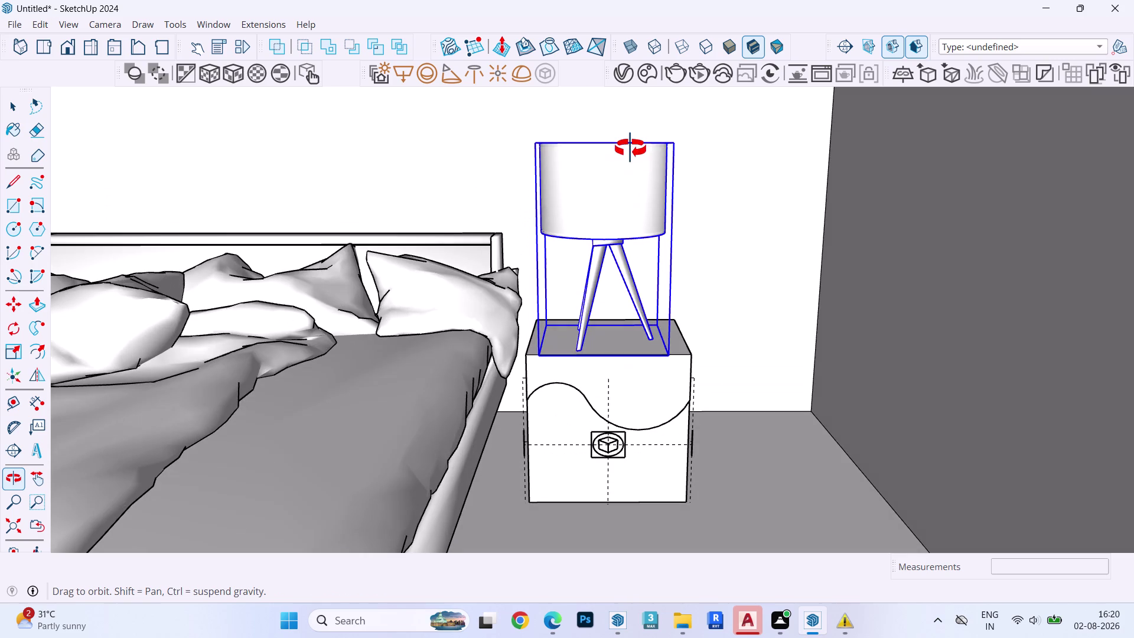
middle_drag(630, 148, 620, 178)
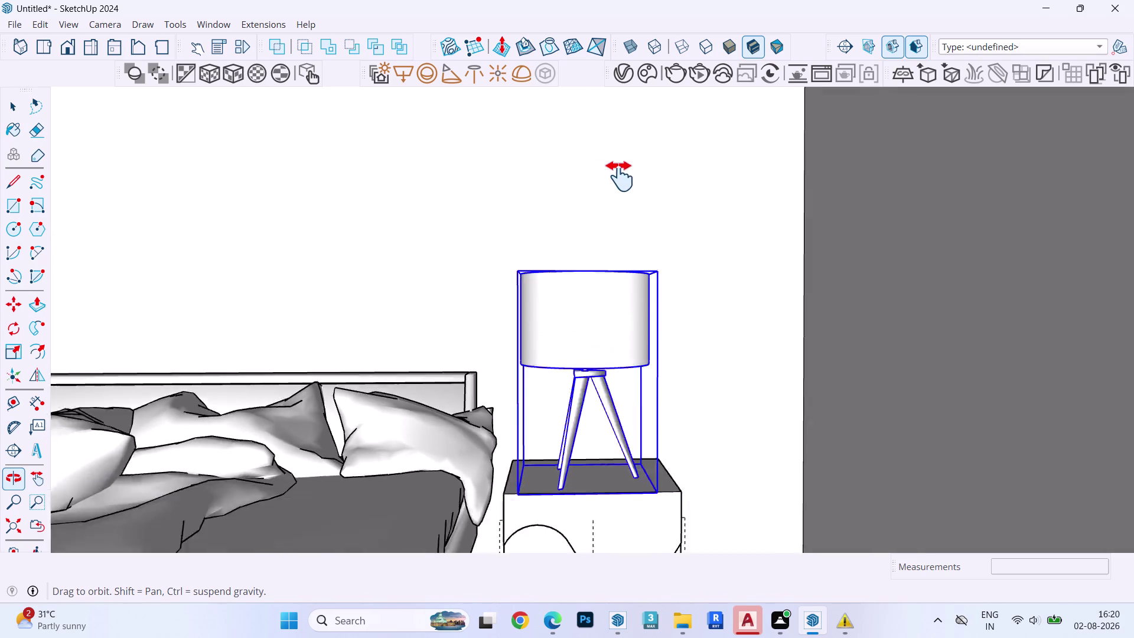
middle_drag(619, 177, 620, 177)
key(s)
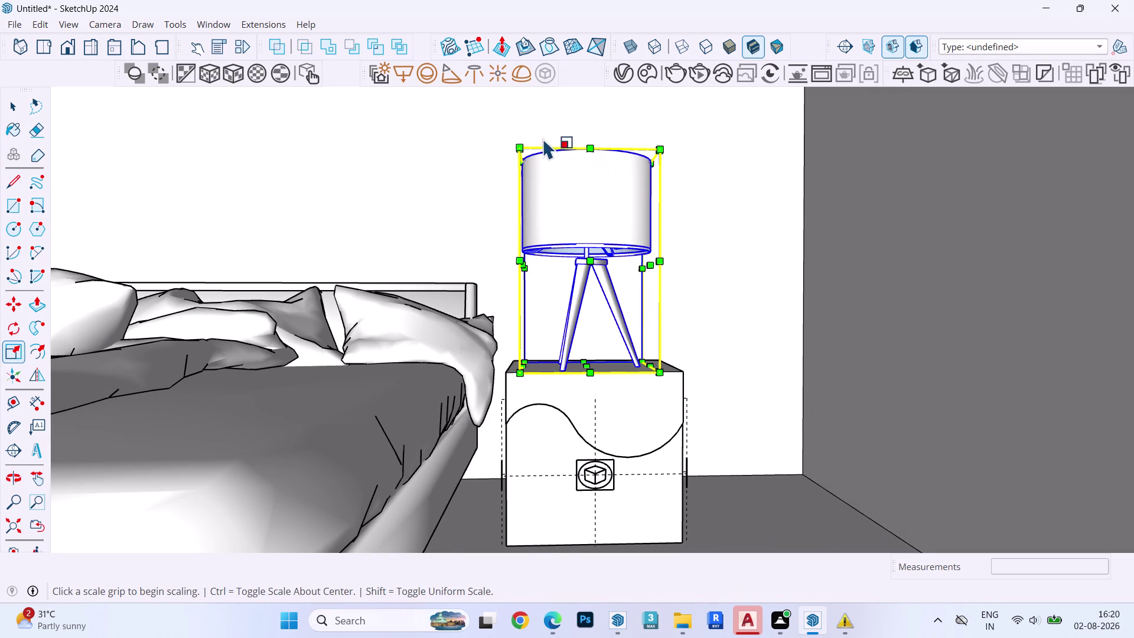
drag(516, 153, 525, 166)
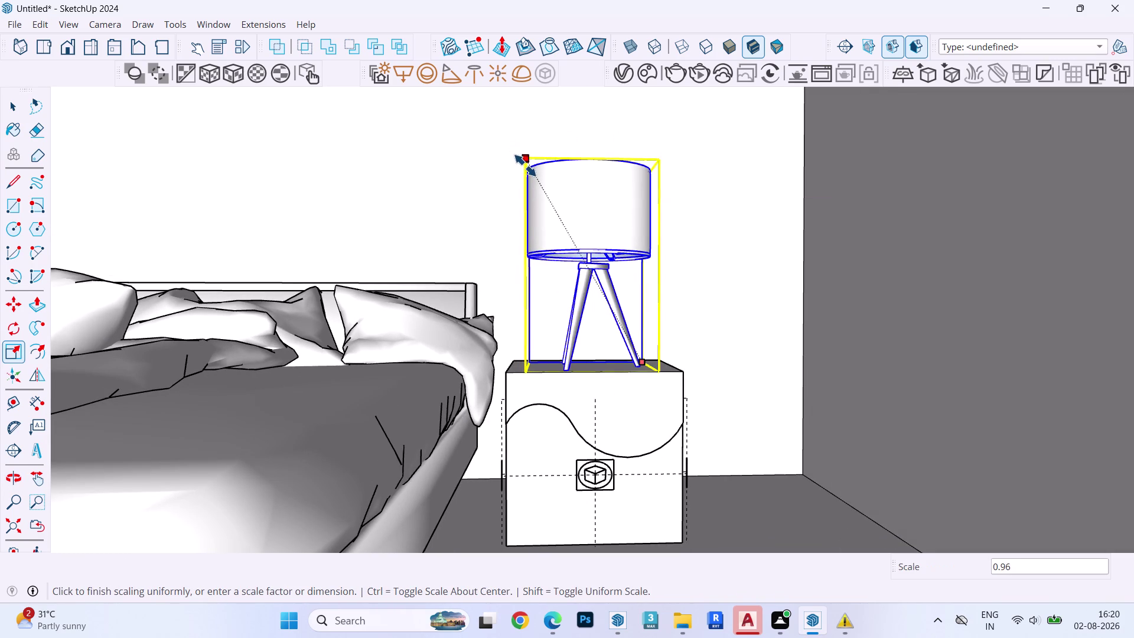
drag(525, 165, 541, 227)
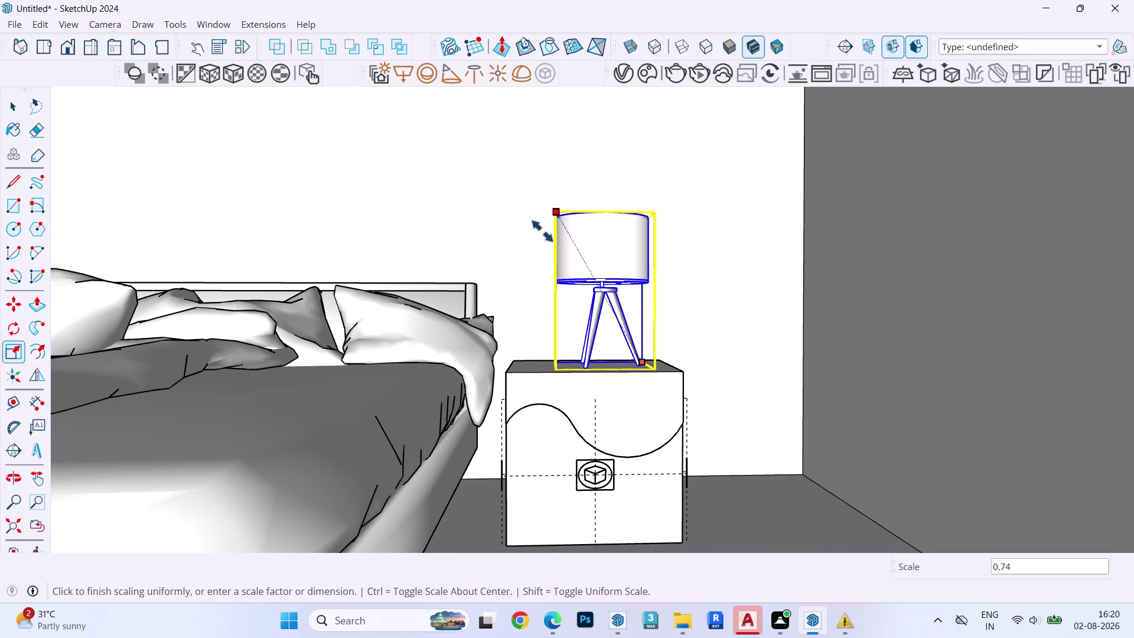
drag(541, 228, 542, 234)
key(space)
Move the resized lamp nearer the centre of the nightstand top.
middle_drag(594, 329, 588, 409)
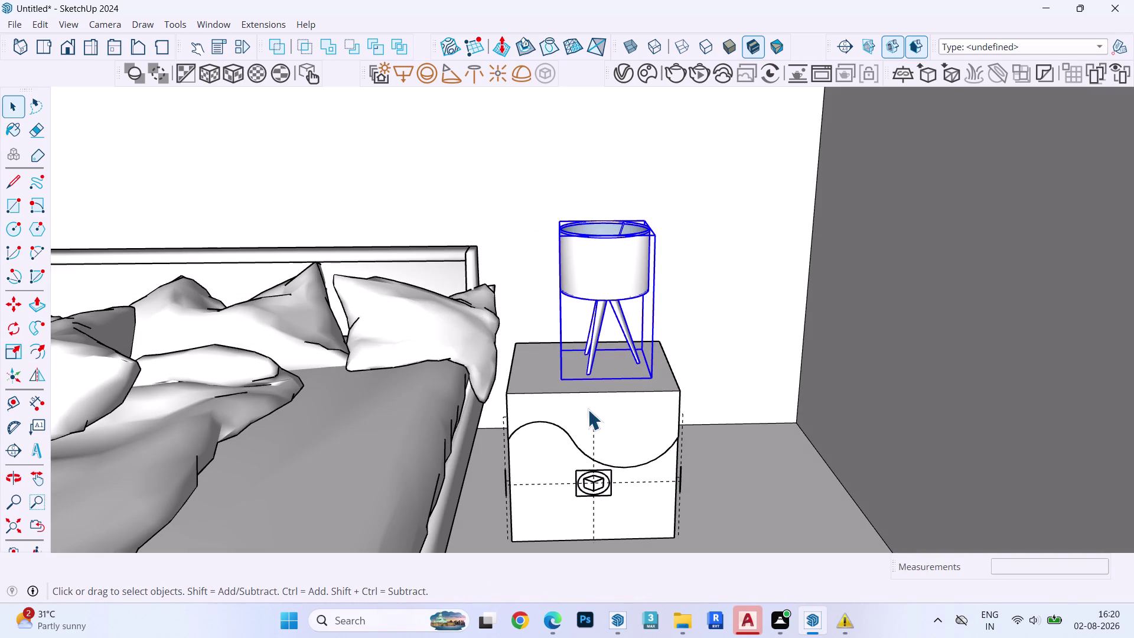
scroll(up, 3)
key(m)
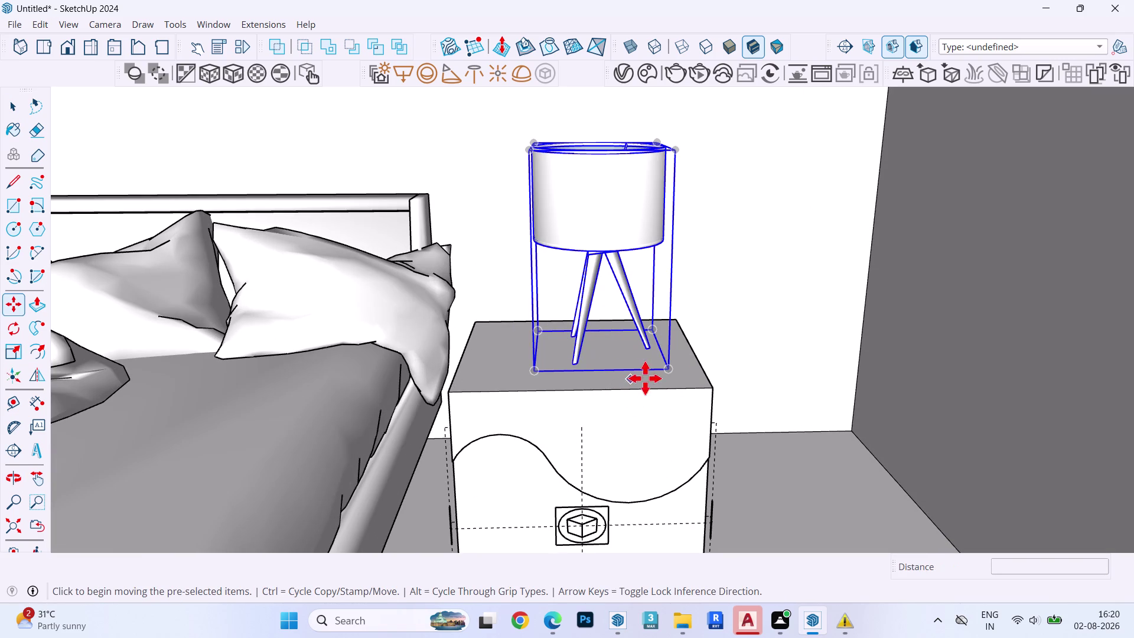
click(713, 391)
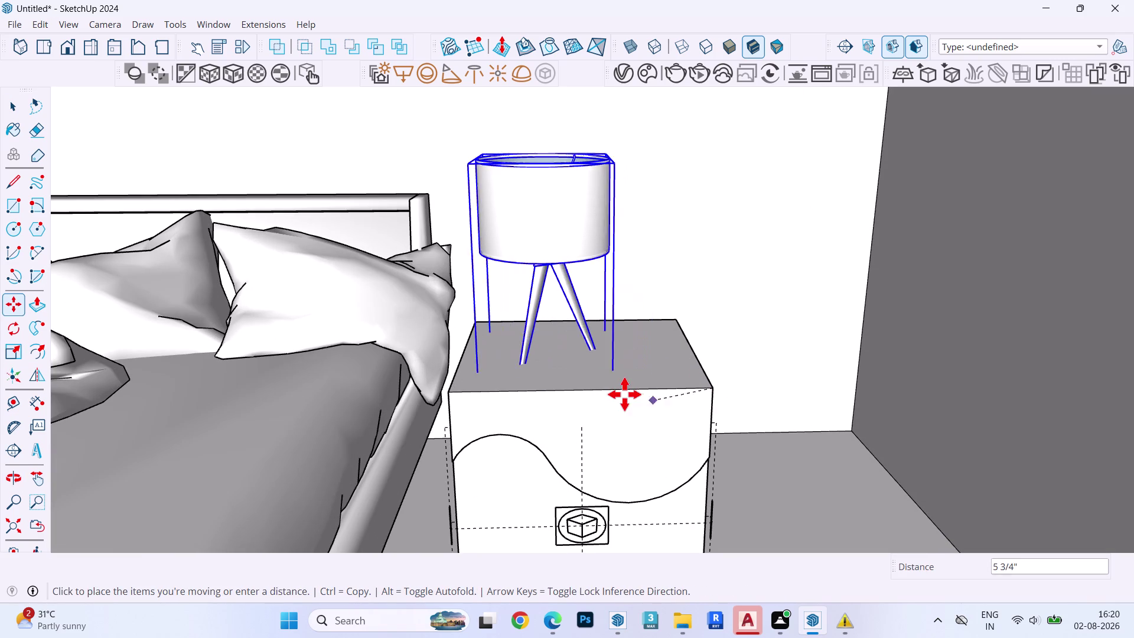
click(681, 388)
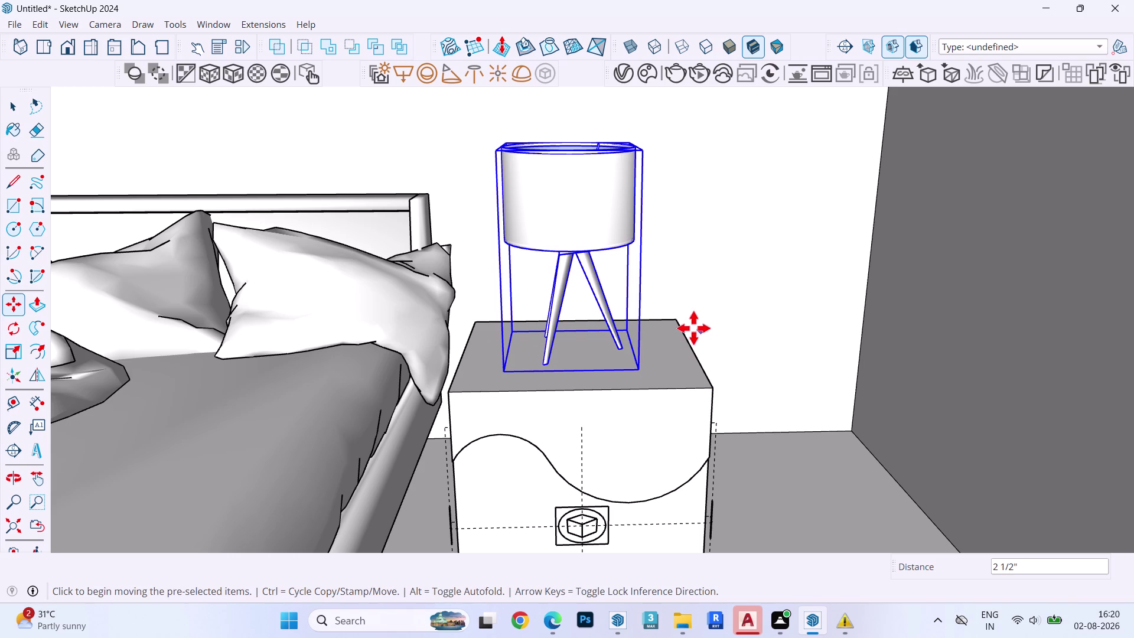
click(682, 335)
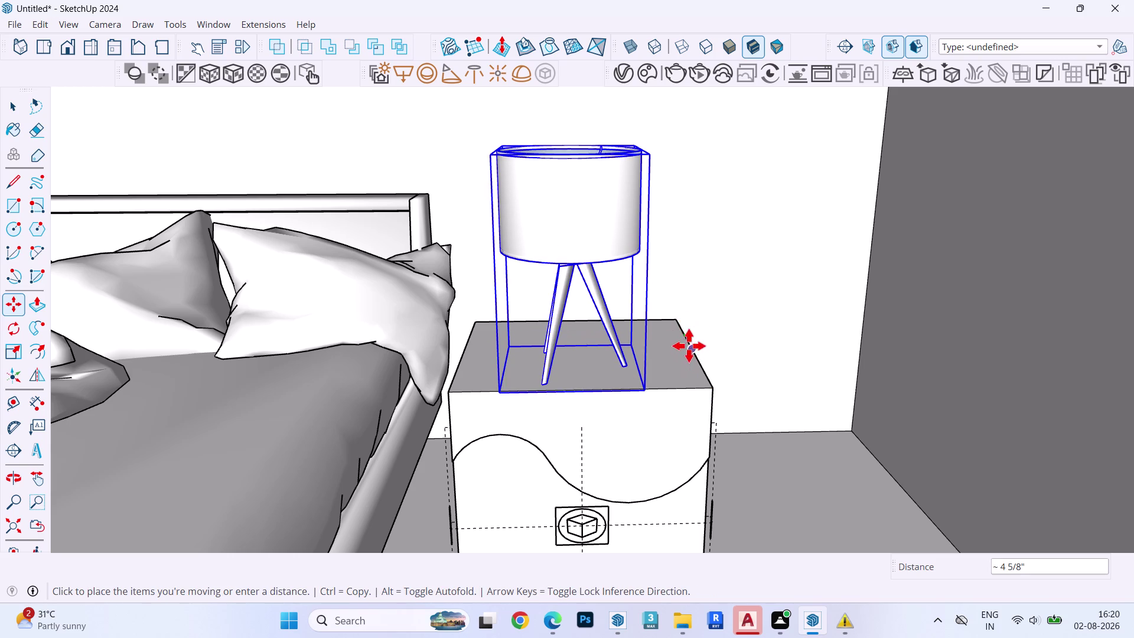
click(686, 338)
key(space)
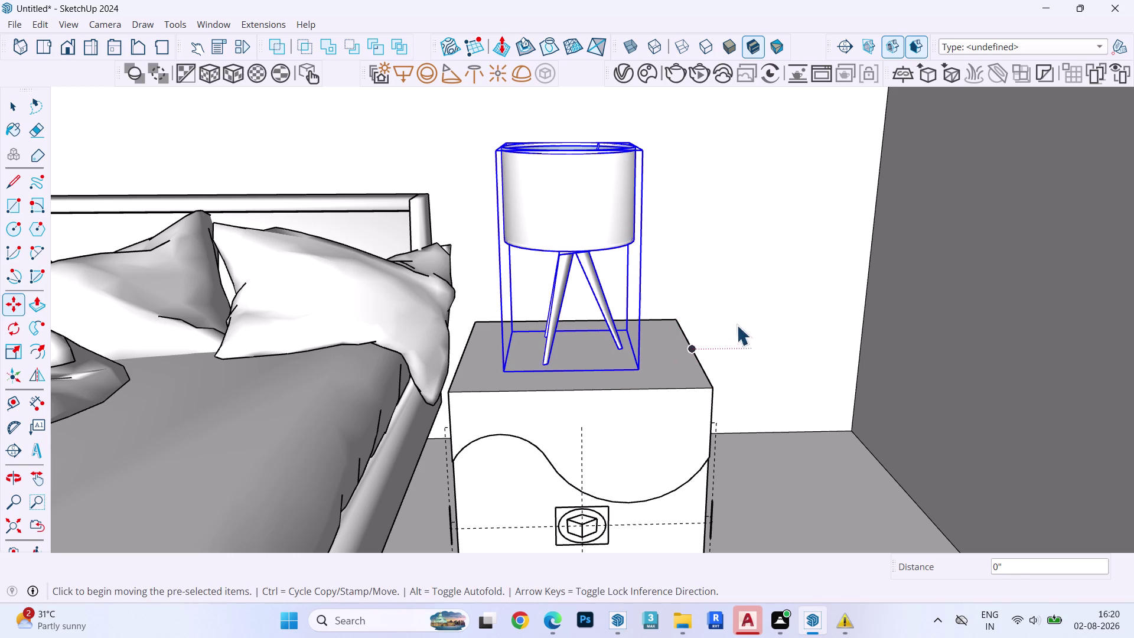
Cut the lamp and paste it in place inside the nightstand component.
key(ctrl+x)
double_click(600, 349)
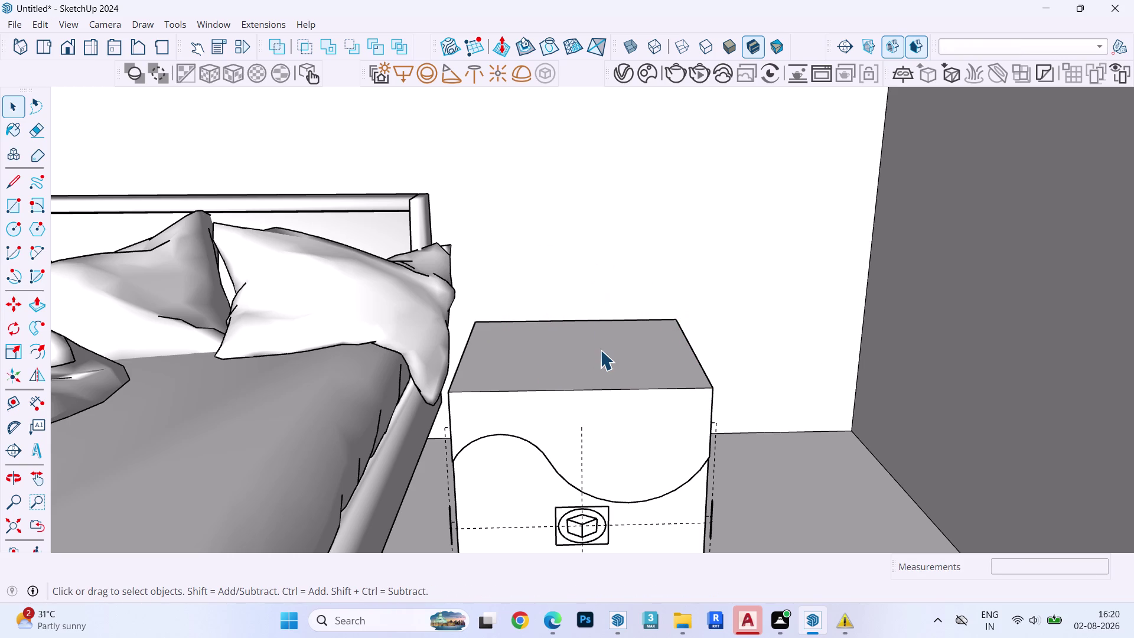
click(600, 350)
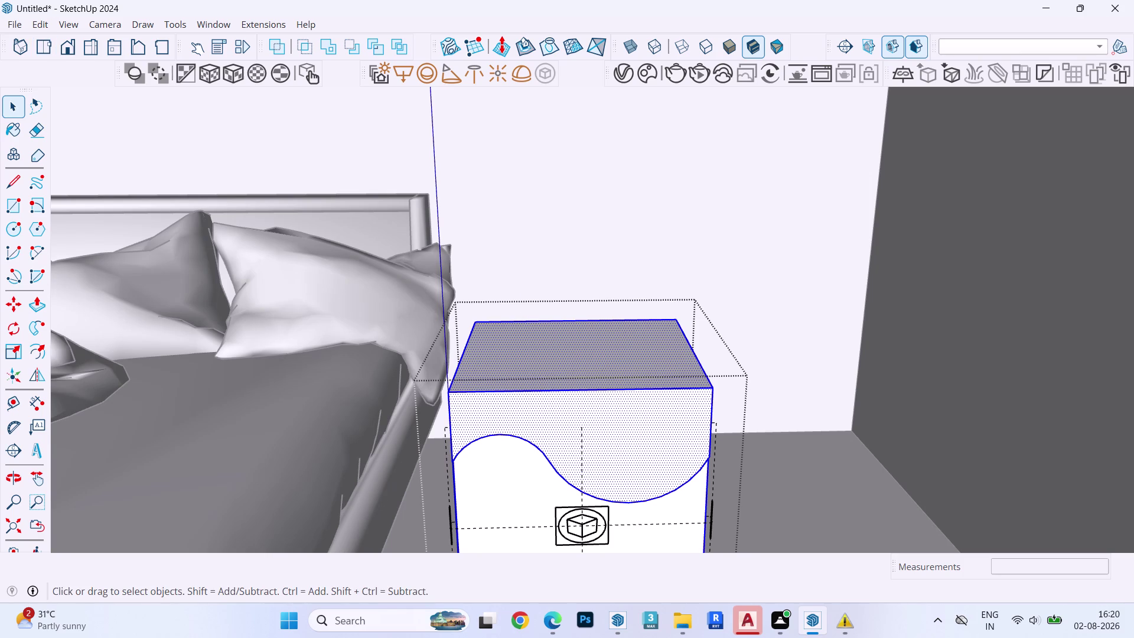
click(38, 27)
click(76, 130)
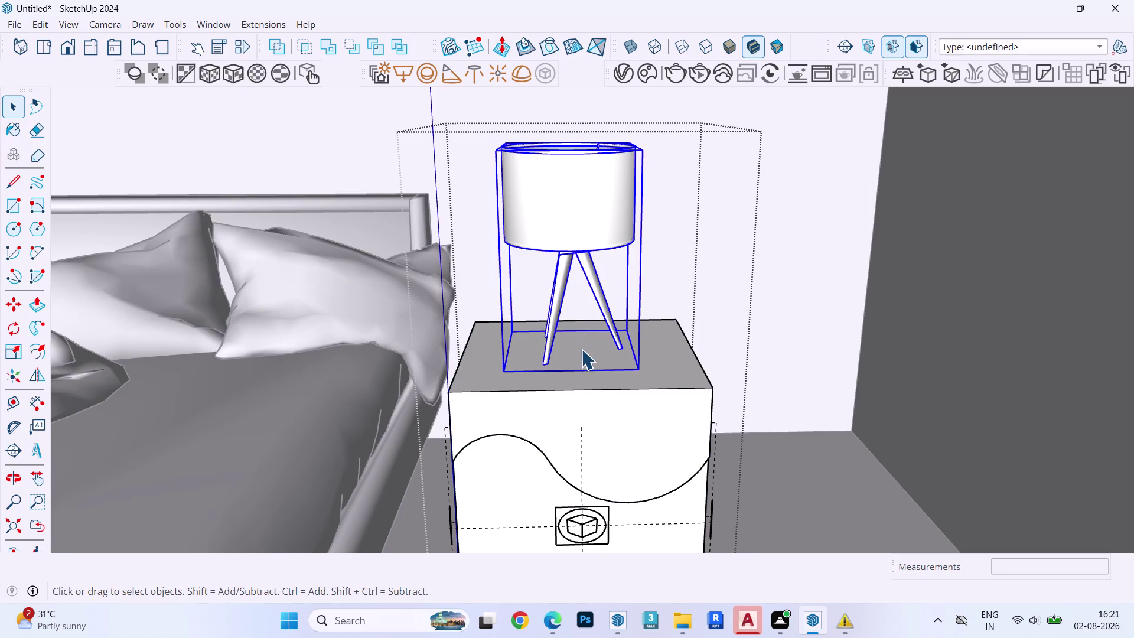
key(Escape)
key(space)
key(Escape)
scroll(down, 3)
scroll(up, 3)
scroll(down, 3)
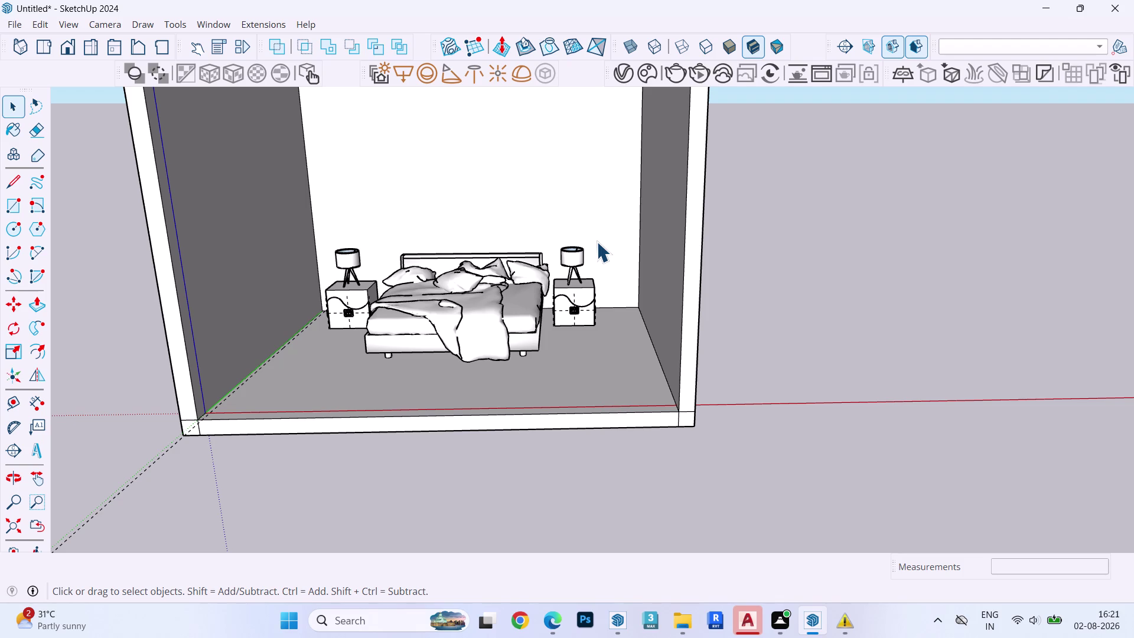
From a top-down view, draw a rectangle covering the room from corner to corner.
scroll(up, 3)
scroll(down, 3)
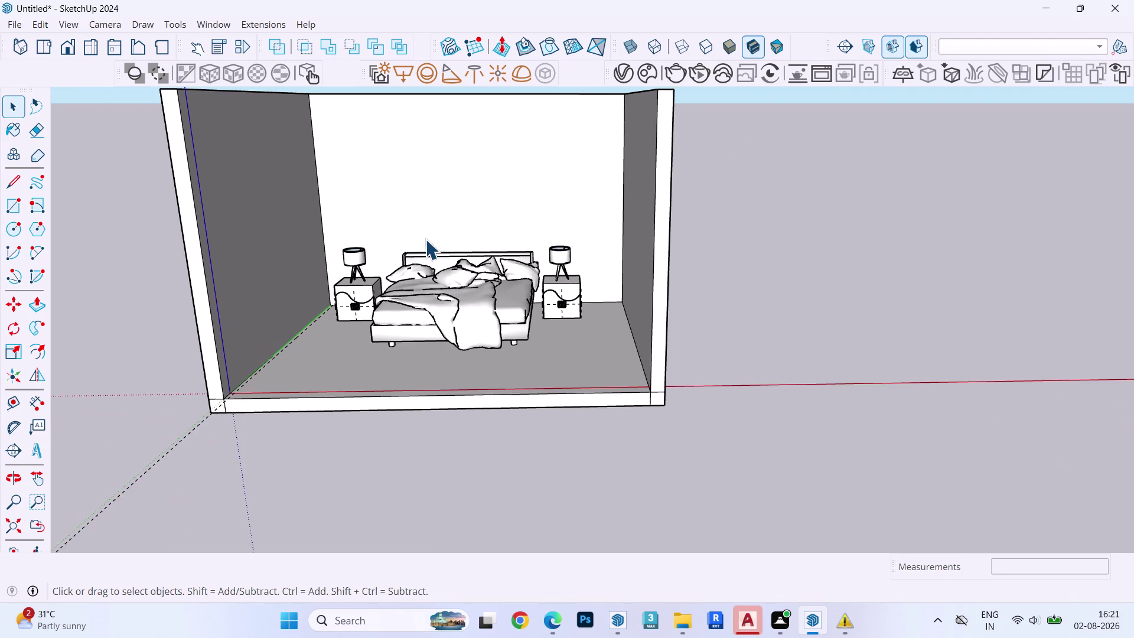
middle_drag(426, 240, 411, 401)
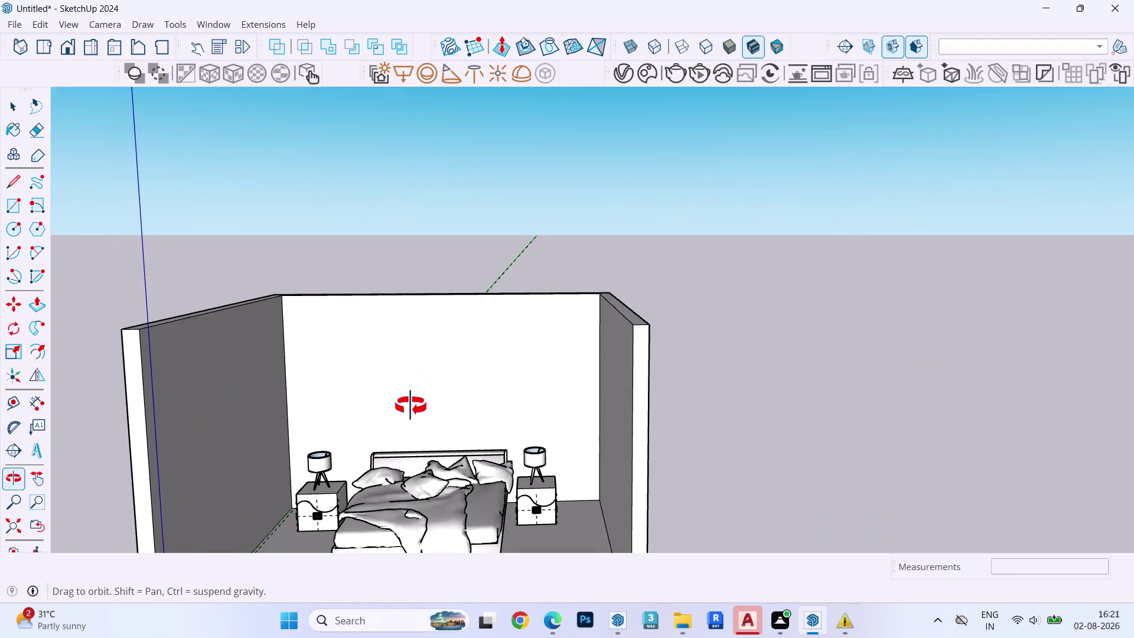
middle_drag(411, 401, 405, 419)
middle_drag(346, 395, 364, 457)
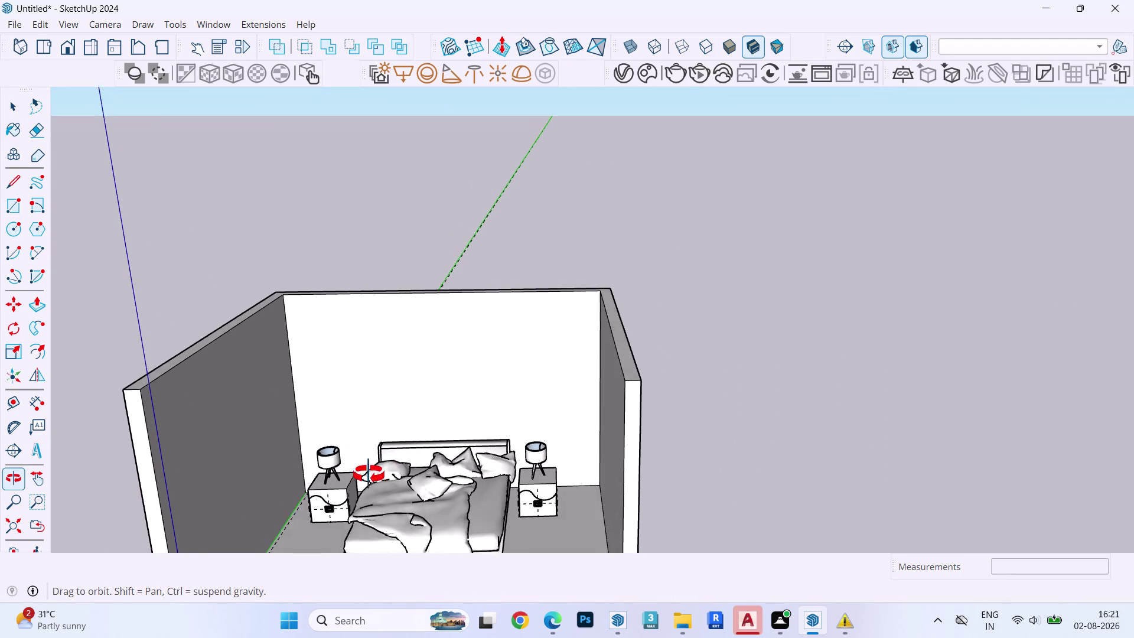
middle_drag(365, 457, 384, 550)
key(r)
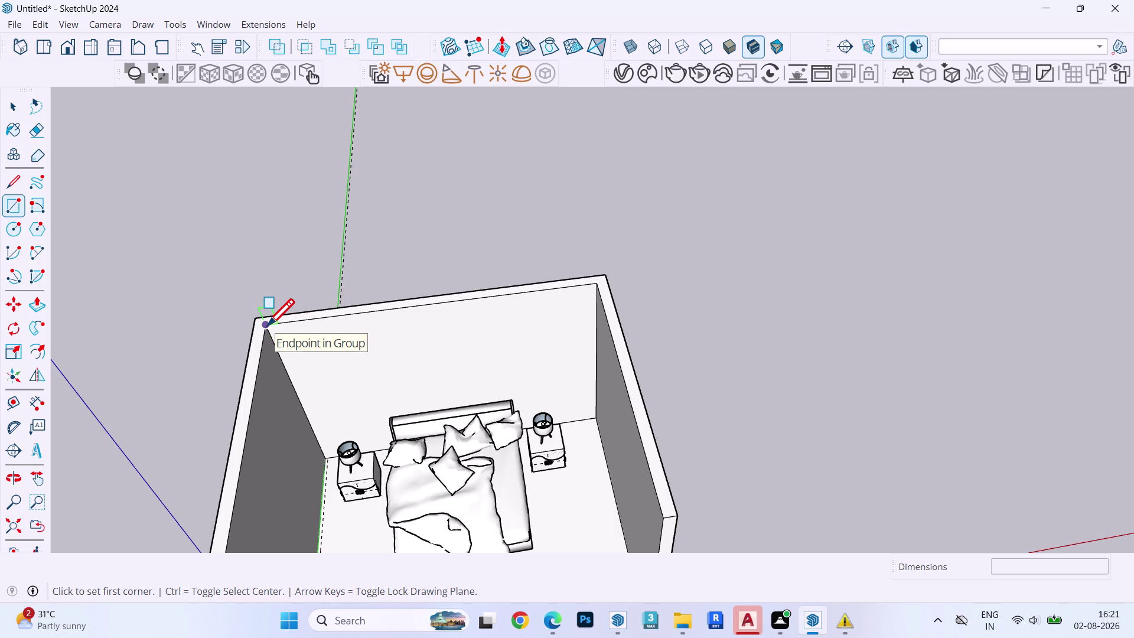
click(267, 326)
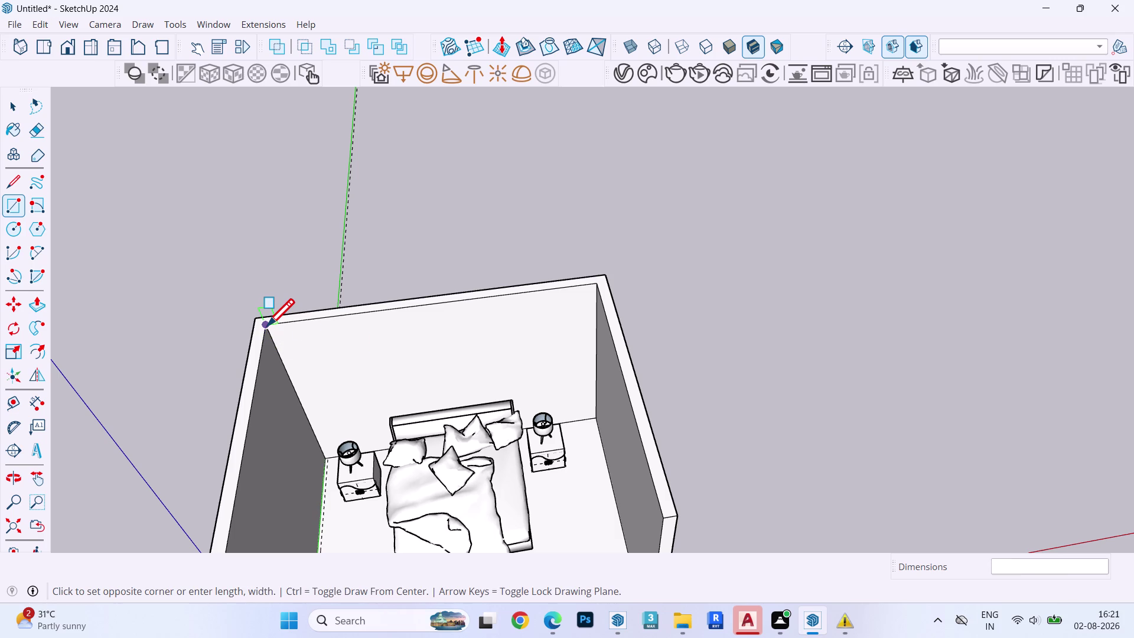
key(Up)
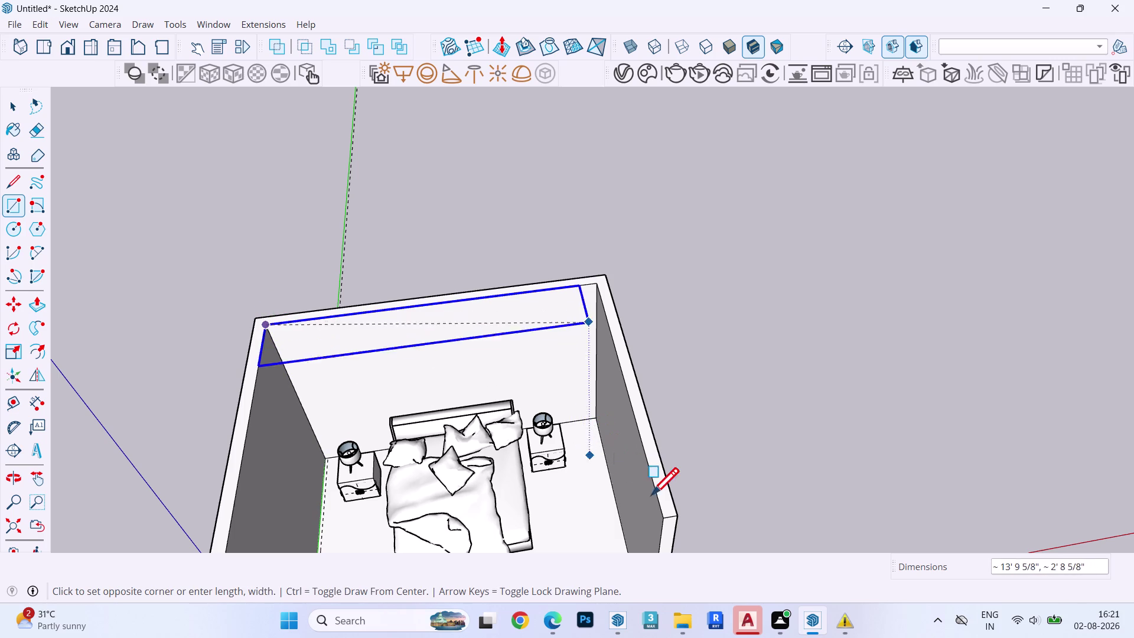
click(664, 520)
key(space)
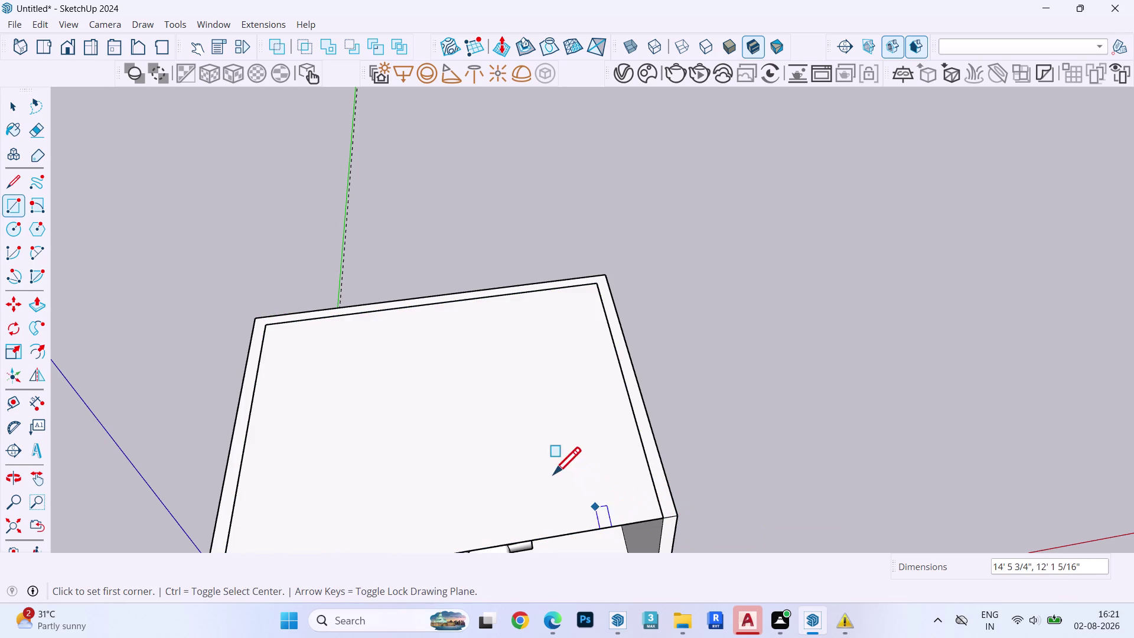
Push/pull the ceiling rectangle into a 12 mm thick slab.
double_click(552, 465)
middle_drag(557, 461, 482, 299)
key(n)
double_click(460, 323)
click(460, 323)
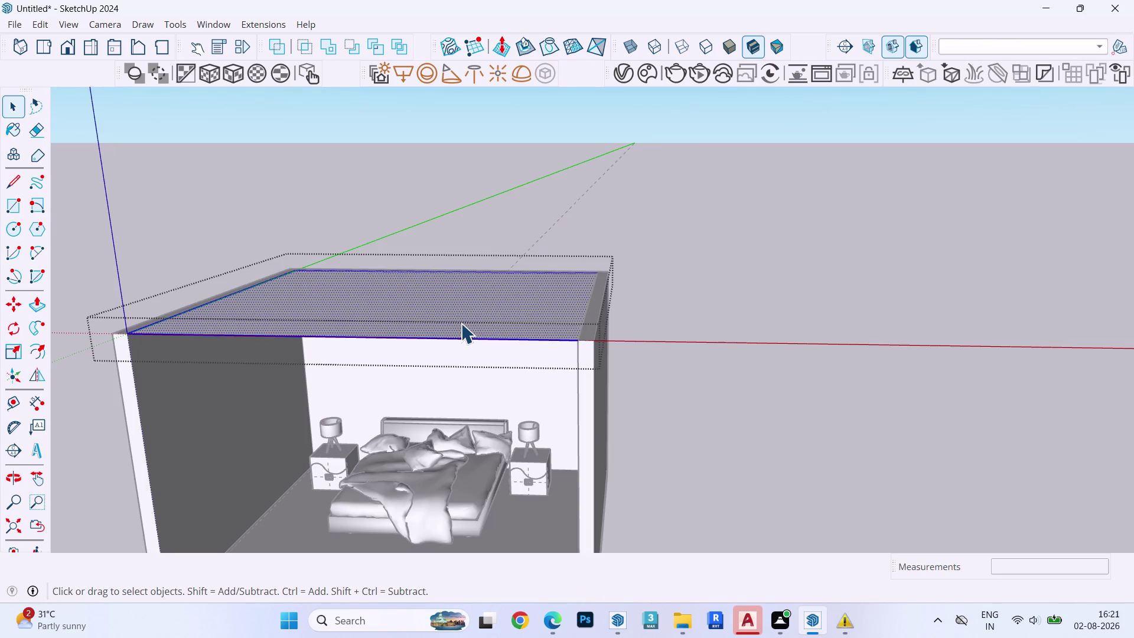
key(p)
click(461, 324)
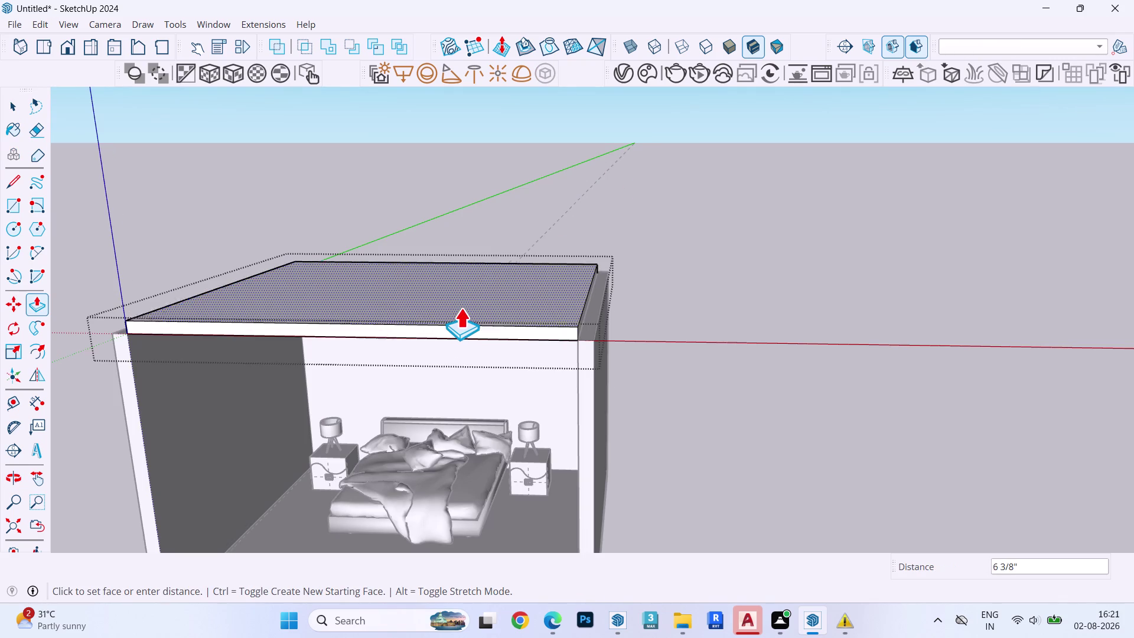
text(12)
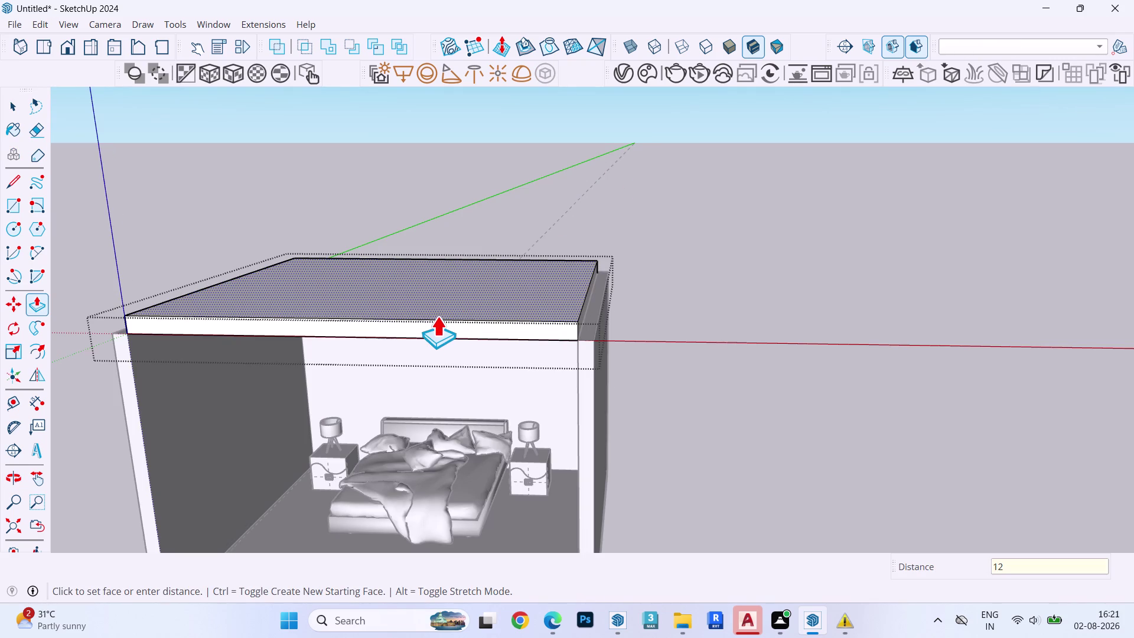
text(mm)
key(Return)
key(space)
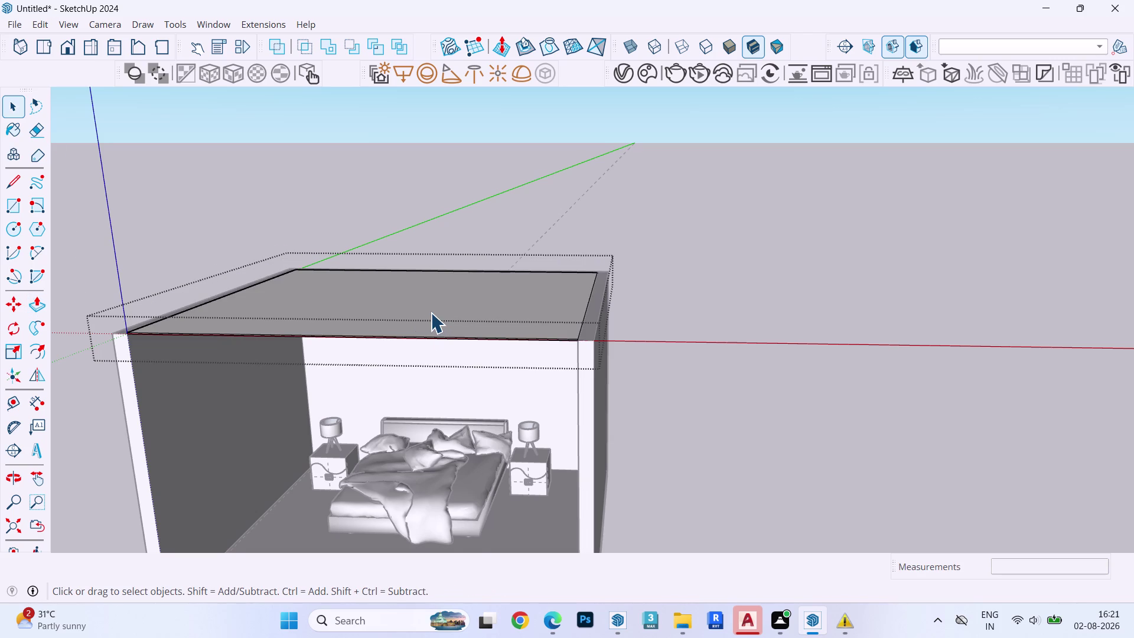
Lower the ceiling slab 1' along the blue axis.
scroll(up, 3)
scroll(up, 3)
click(486, 336)
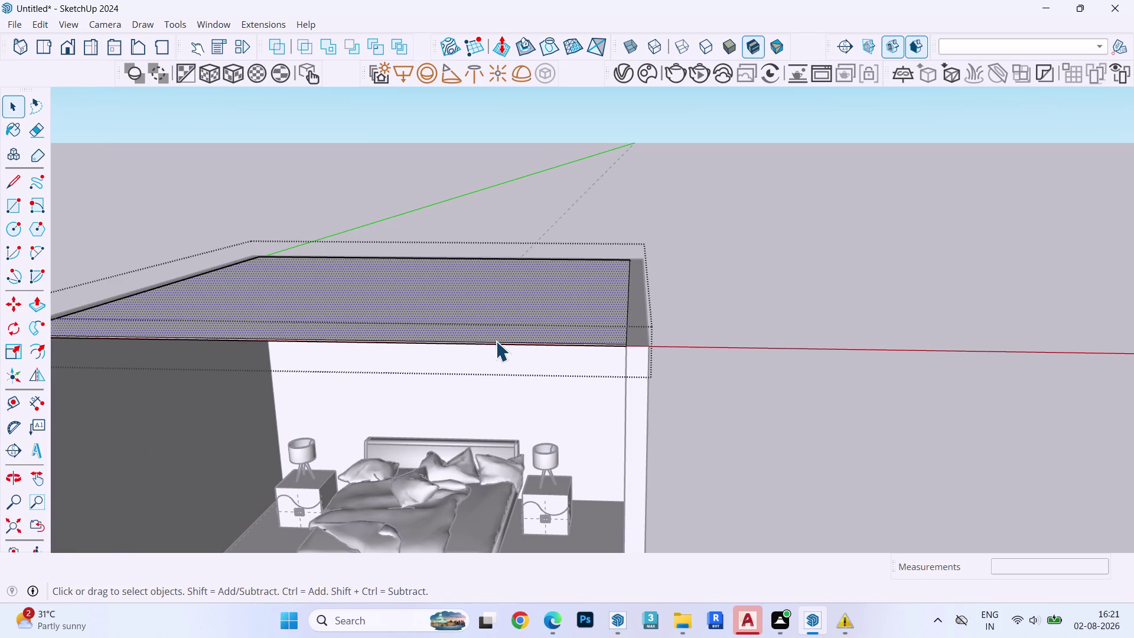
key(Escape)
click(499, 319)
scroll(up, 3)
key(m)
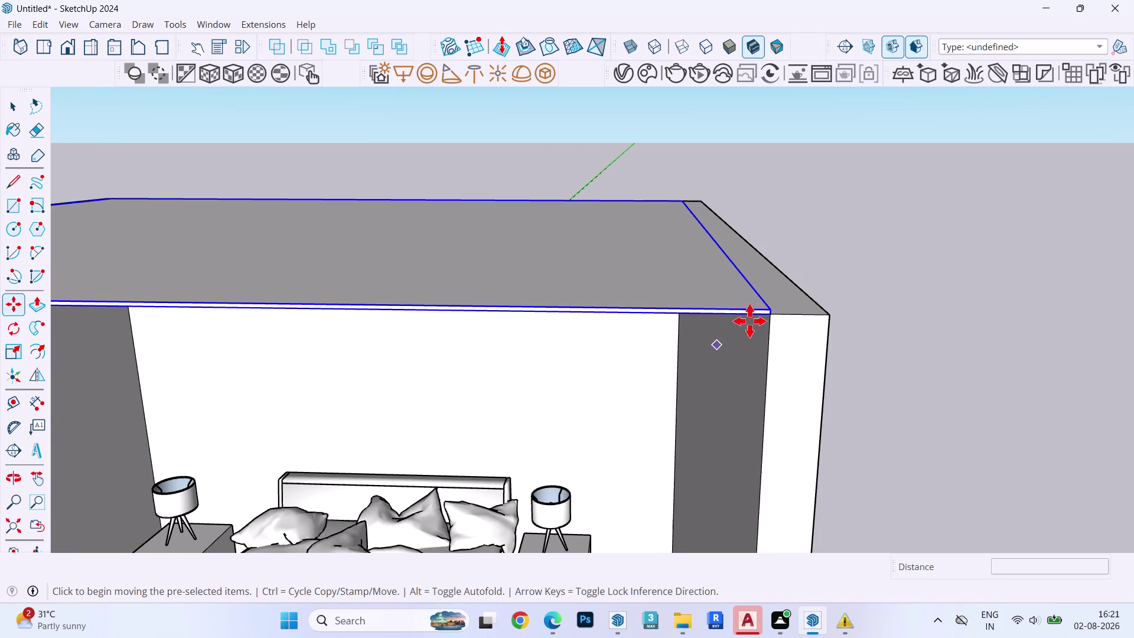
click(770, 307)
key(Up)
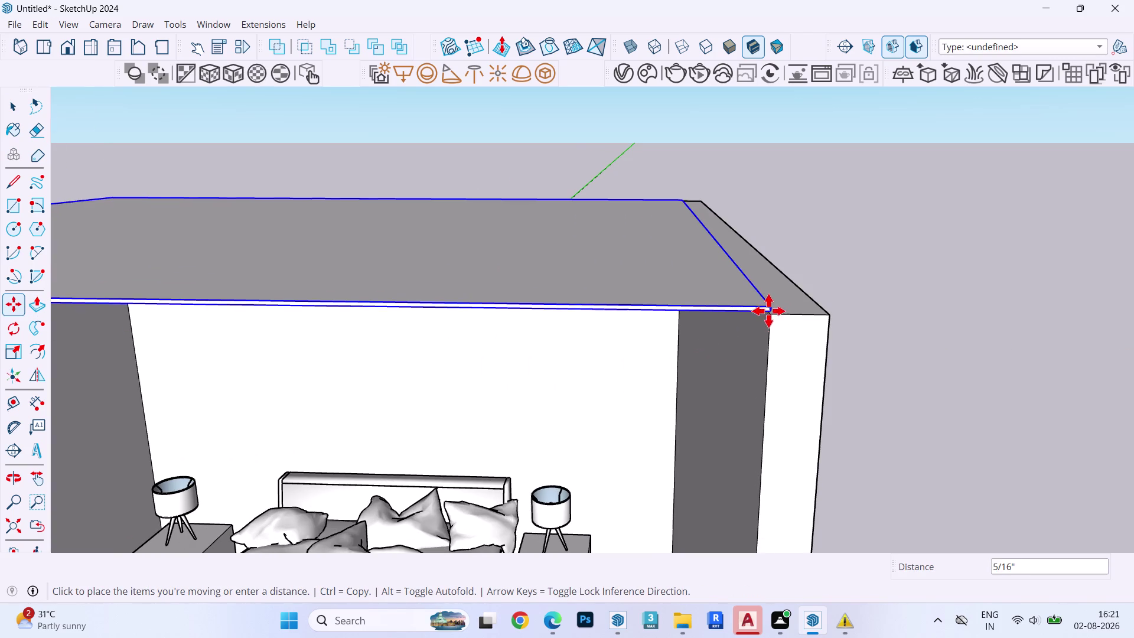
click(826, 321)
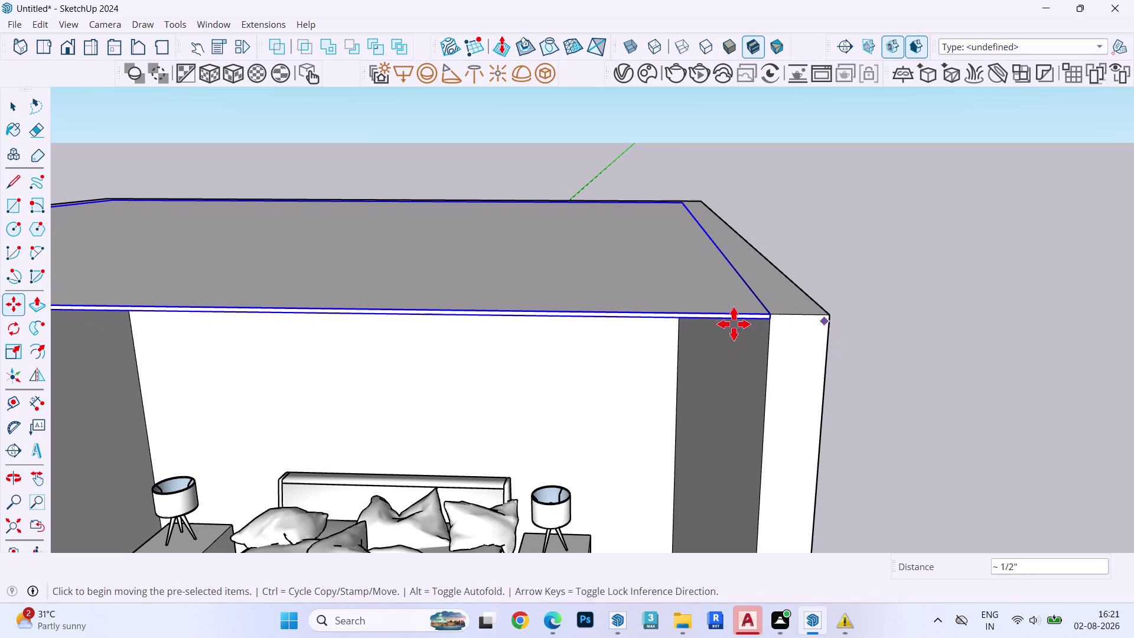
click(771, 308)
key(Up)
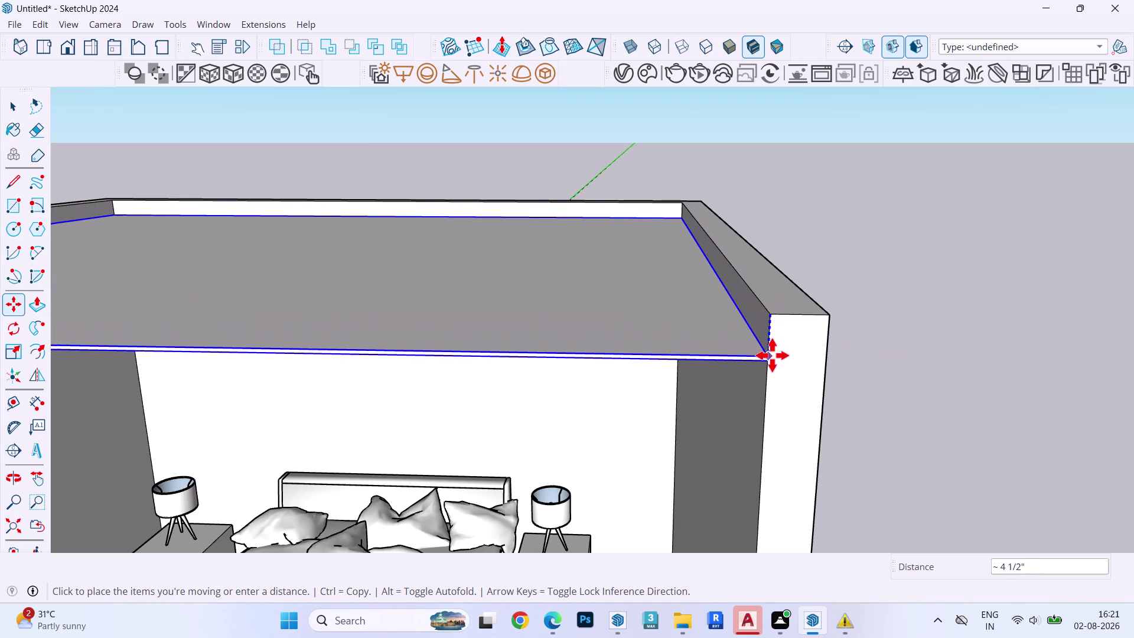
text(1')
key(Return)
key(space)
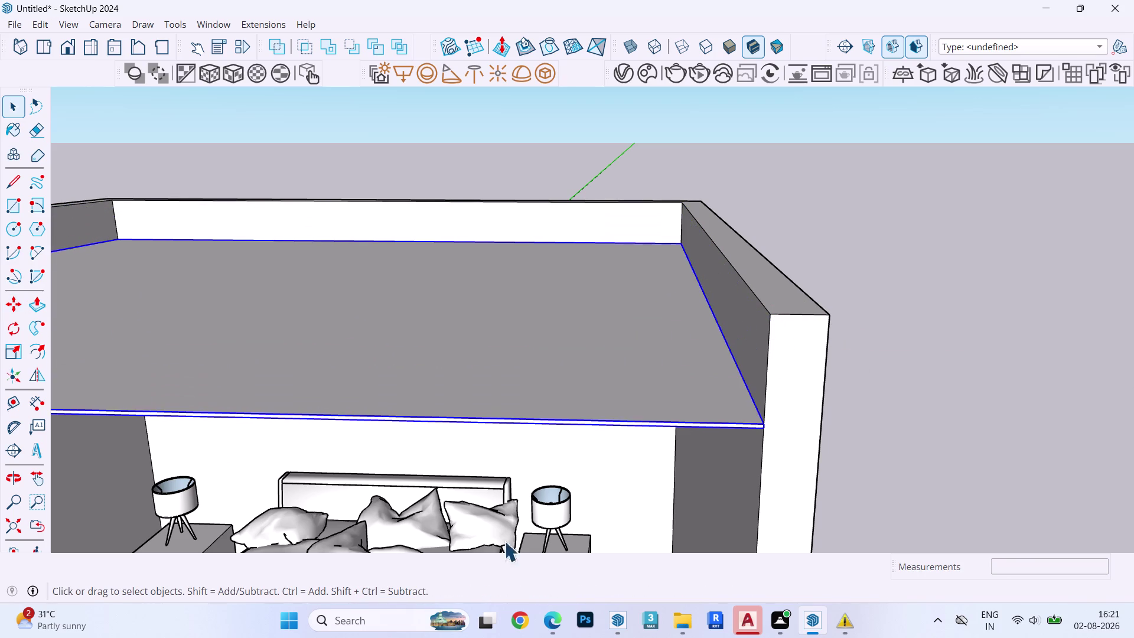
scroll(down, 3)
scroll(down, 3)
scroll(up, 3)
scroll(down, 3)
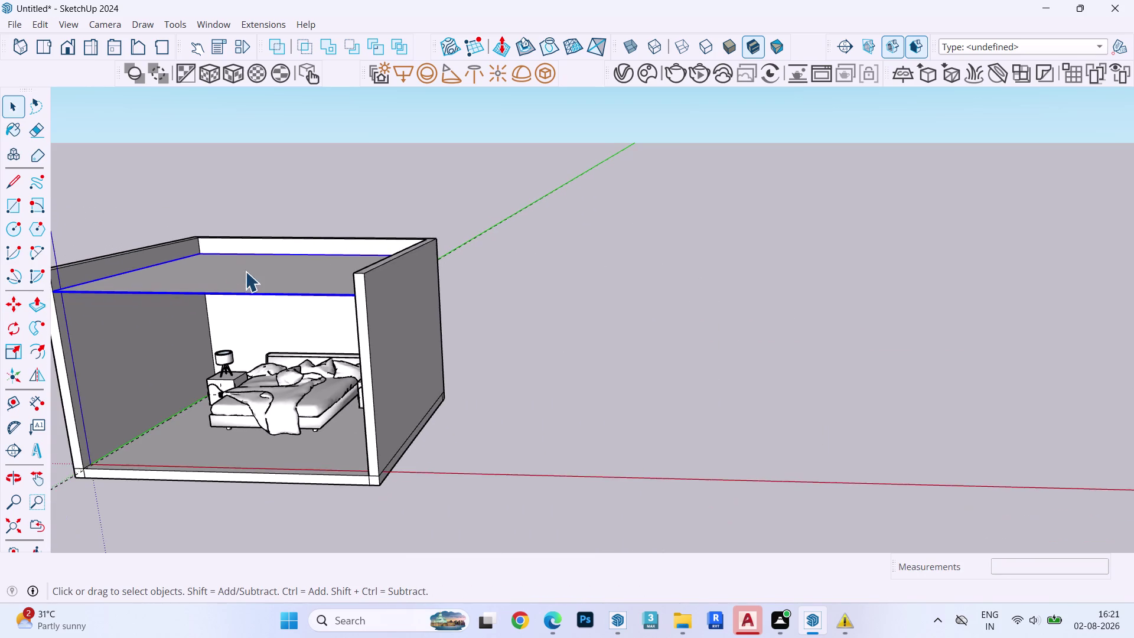
Isolate the ceiling, enter its group and view its underside.
middle_drag(251, 271, 465, 165)
scroll(up, 3)
double_click(394, 239)
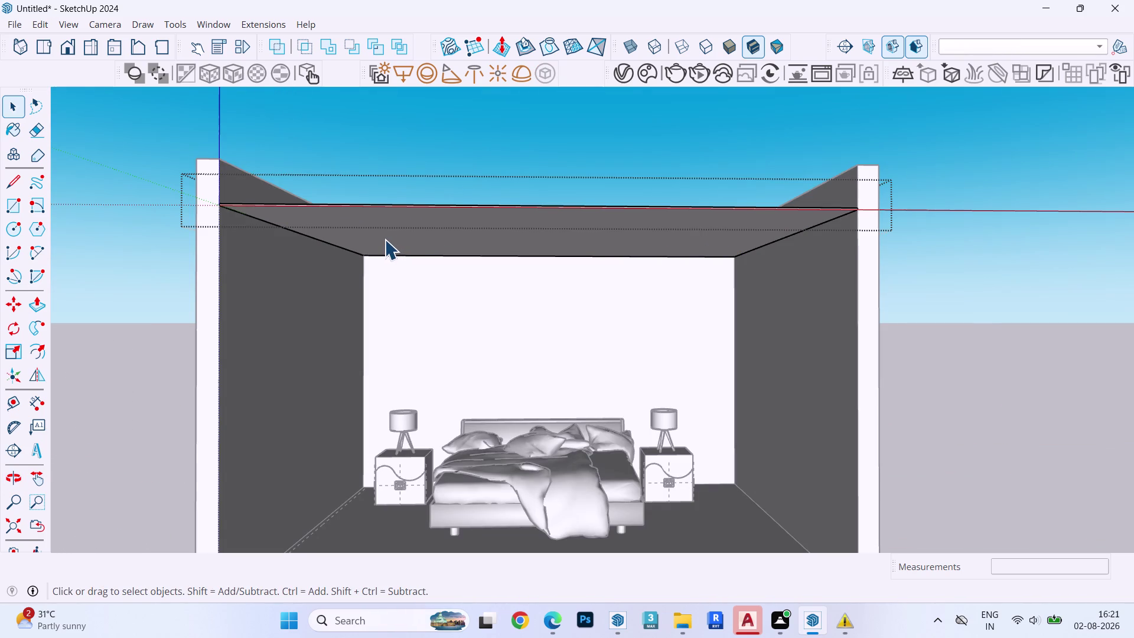
key(Escape)
click(382, 239)
right_click(381, 238)
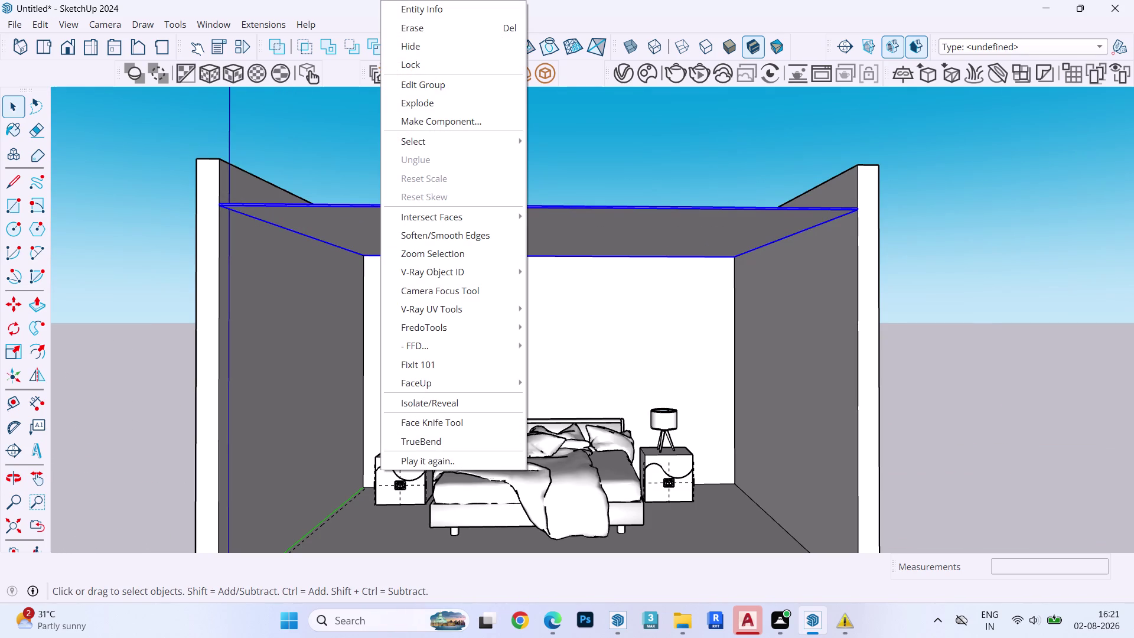
click(424, 401)
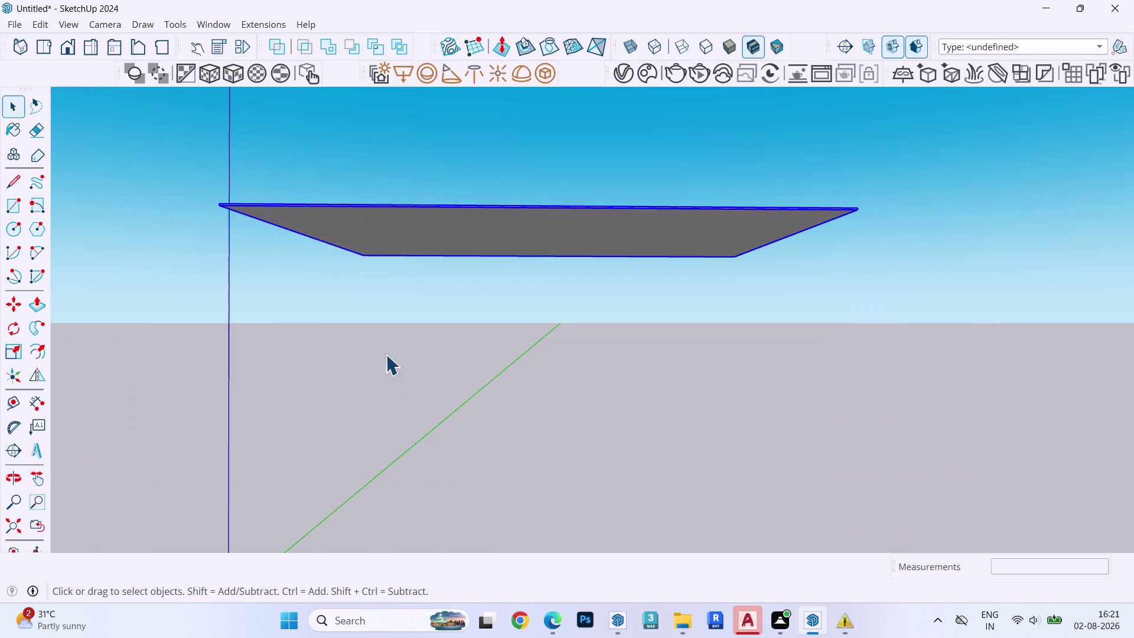
double_click(393, 231)
middle_drag(393, 239, 388, 91)
scroll(down, 3)
scroll(up, 3)
scroll(down, 3)
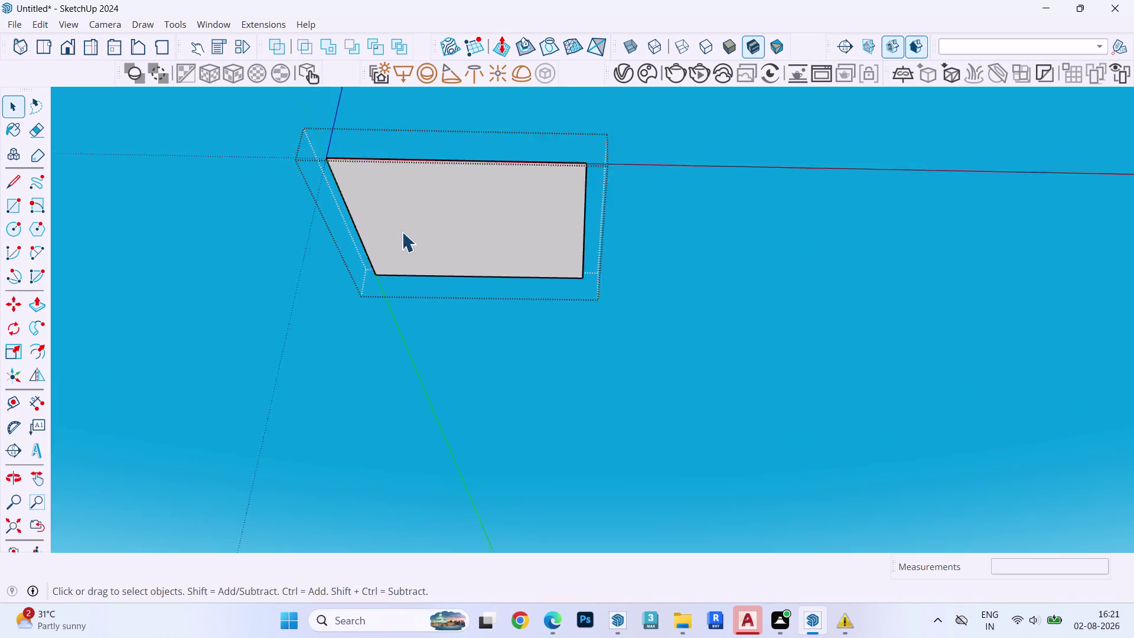
scroll(down, 3)
middle_drag(463, 262, 483, 102)
scroll(up, 3)
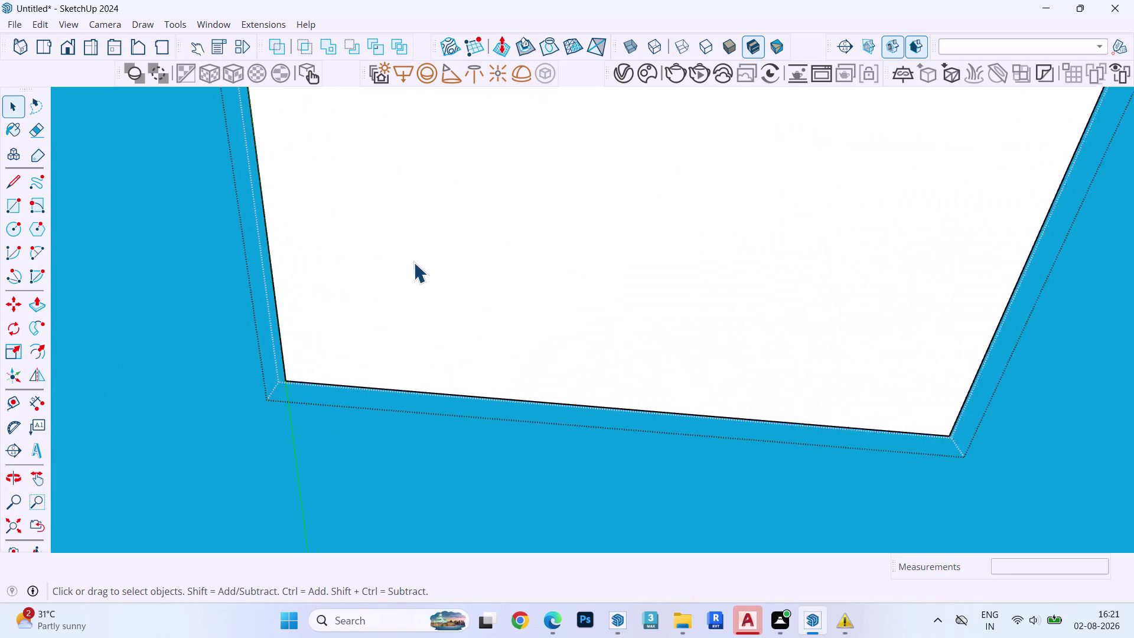
Draw a 1.6-inch radius circle near the ceiling corner.
key(c)
click(330, 351)
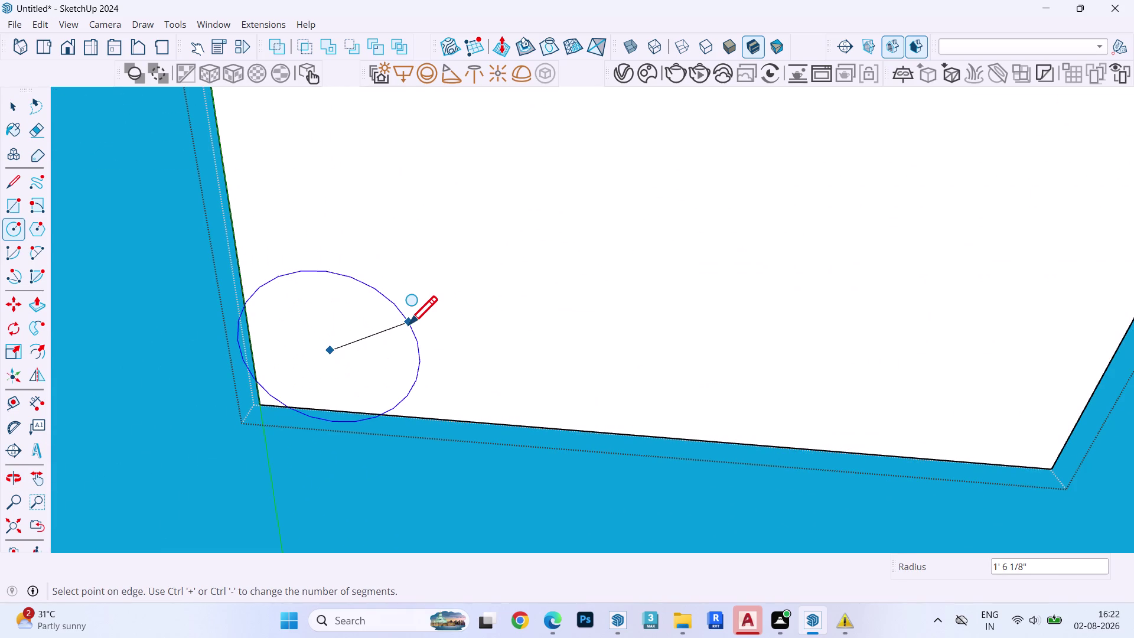
text(1.6)
text(")
key(Return)
key(space)
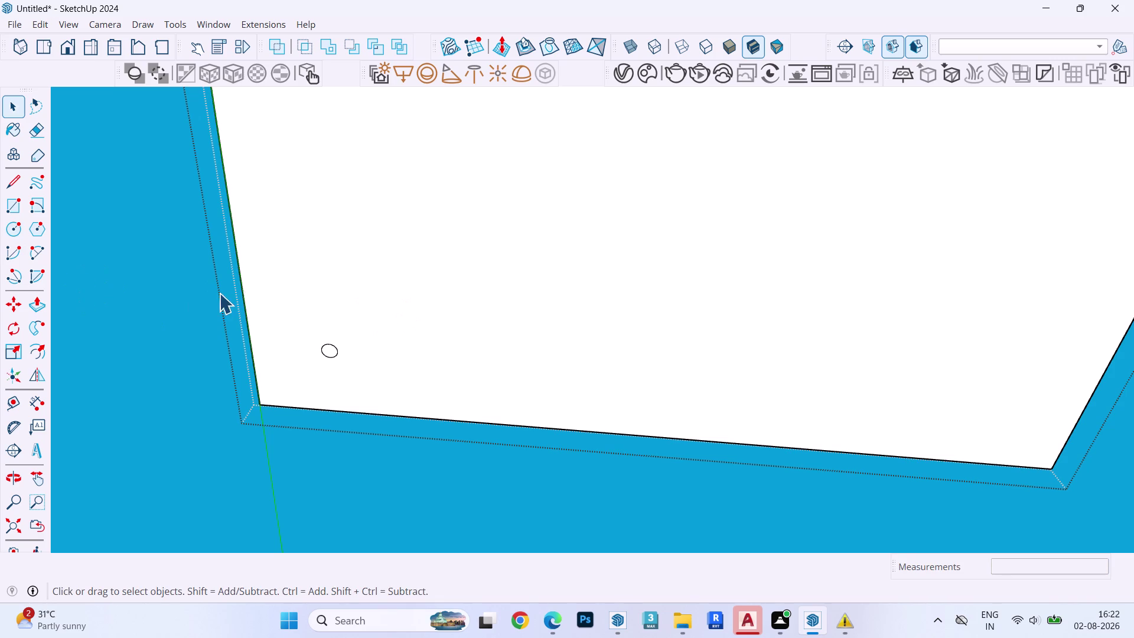
Select the small circle, then undo an accidental grouping.
scroll(up, 3)
scroll(up, 3)
double_click(335, 359)
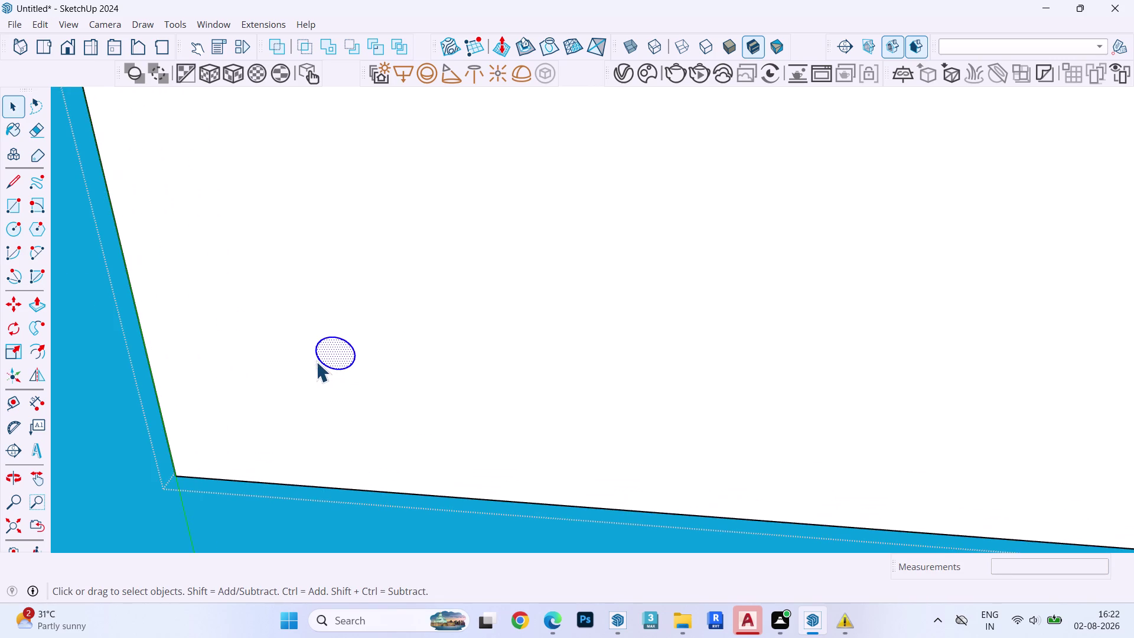
key(ctrl+g)
key(ctrl+z)
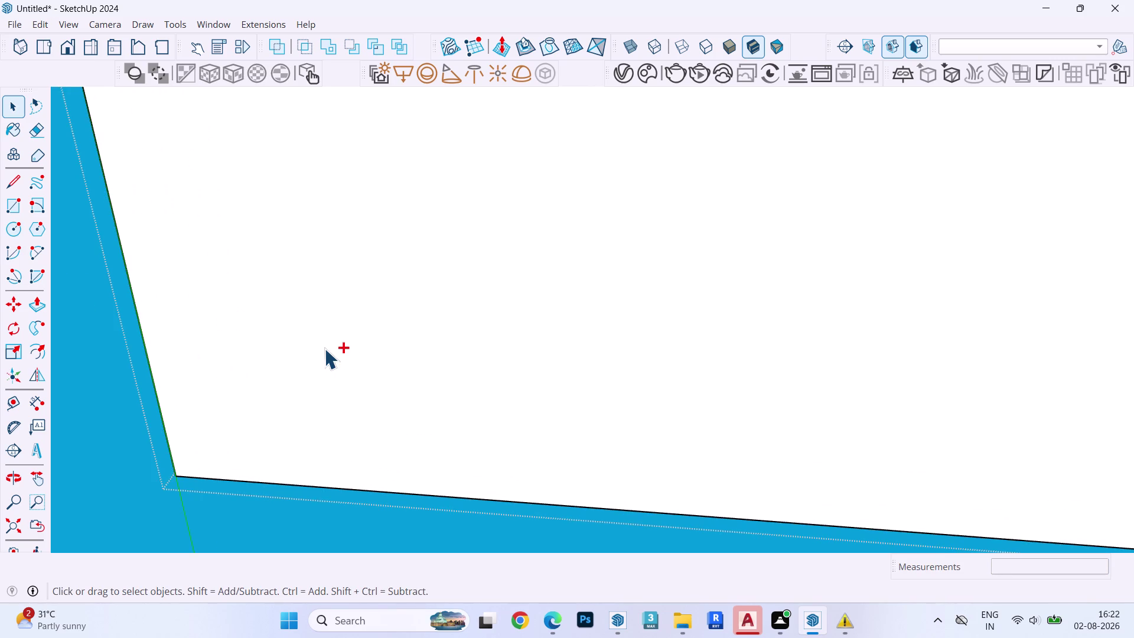
key(Escape)
key(Escape)
double_click(322, 349)
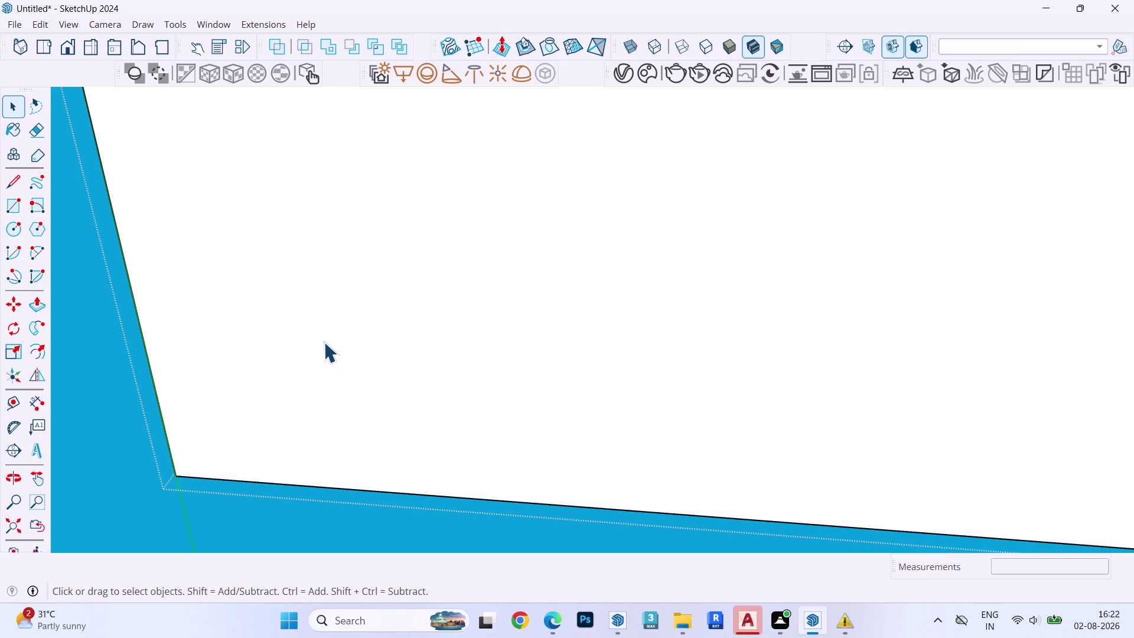
Redraw the ceiling light circle with a 1.6-inch radius.
key(Escape)
click(324, 342)
key(c)
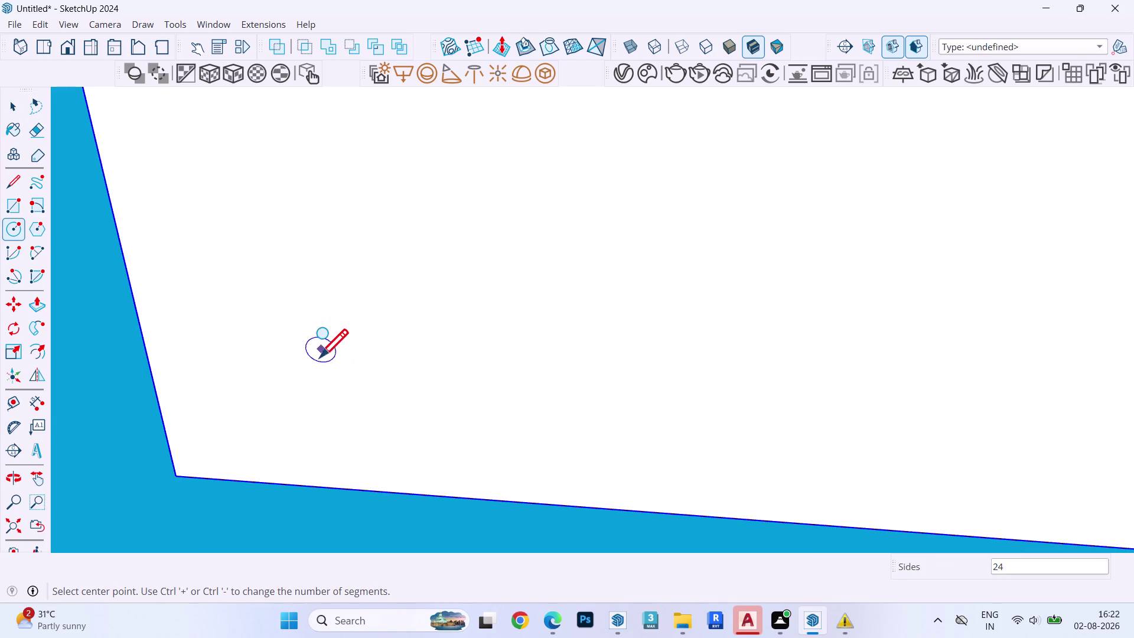
click(319, 356)
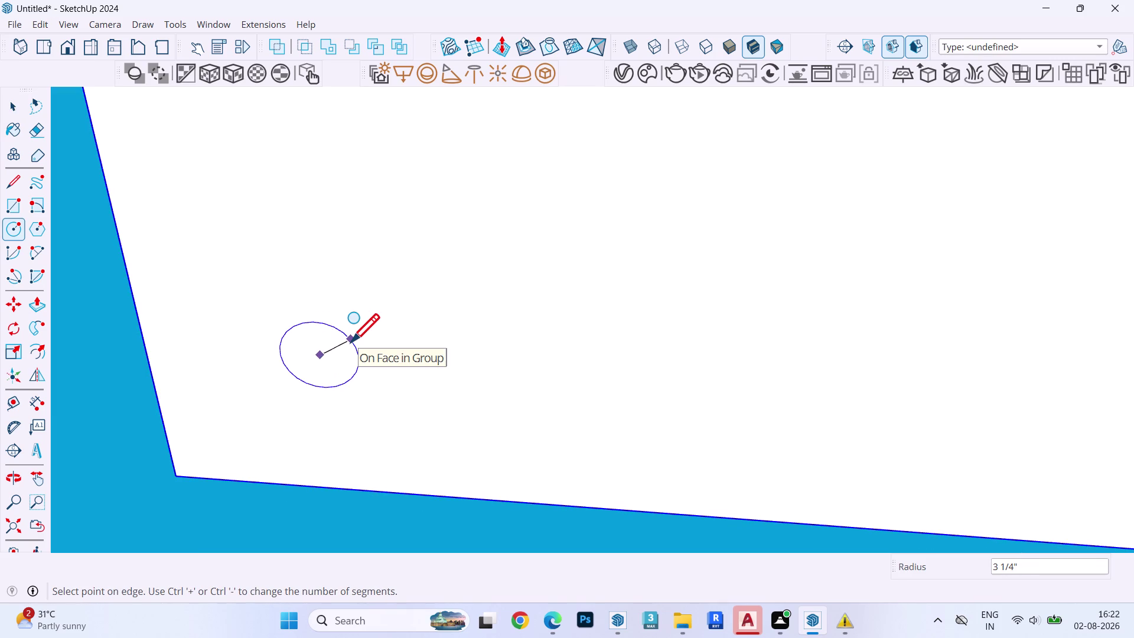
text(1)
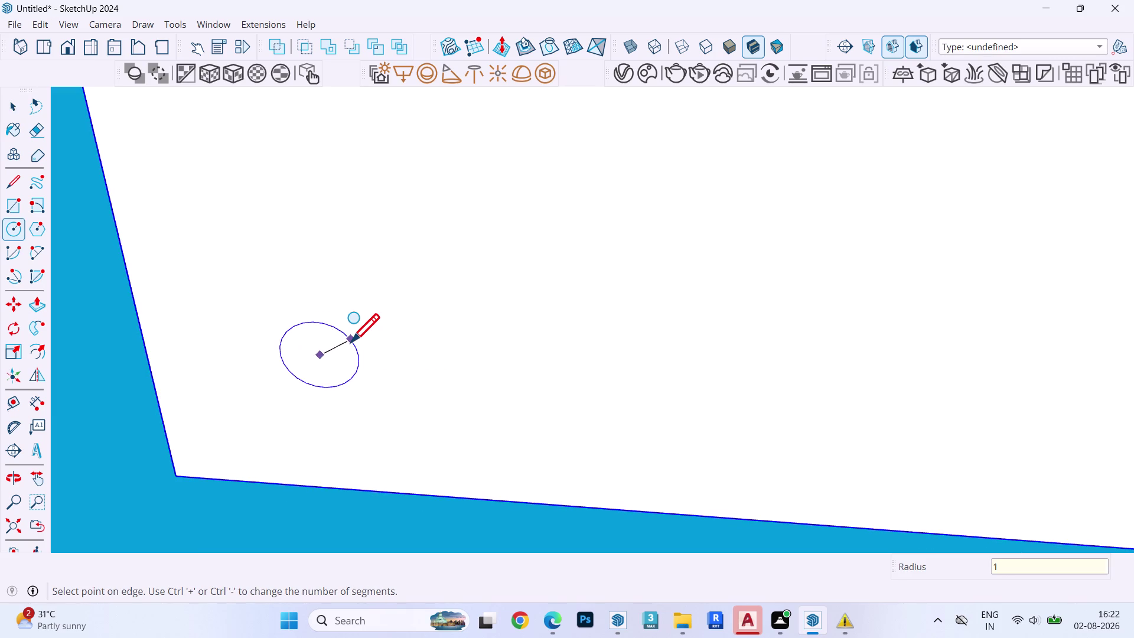
text(.6")
key(Return)
key(space)
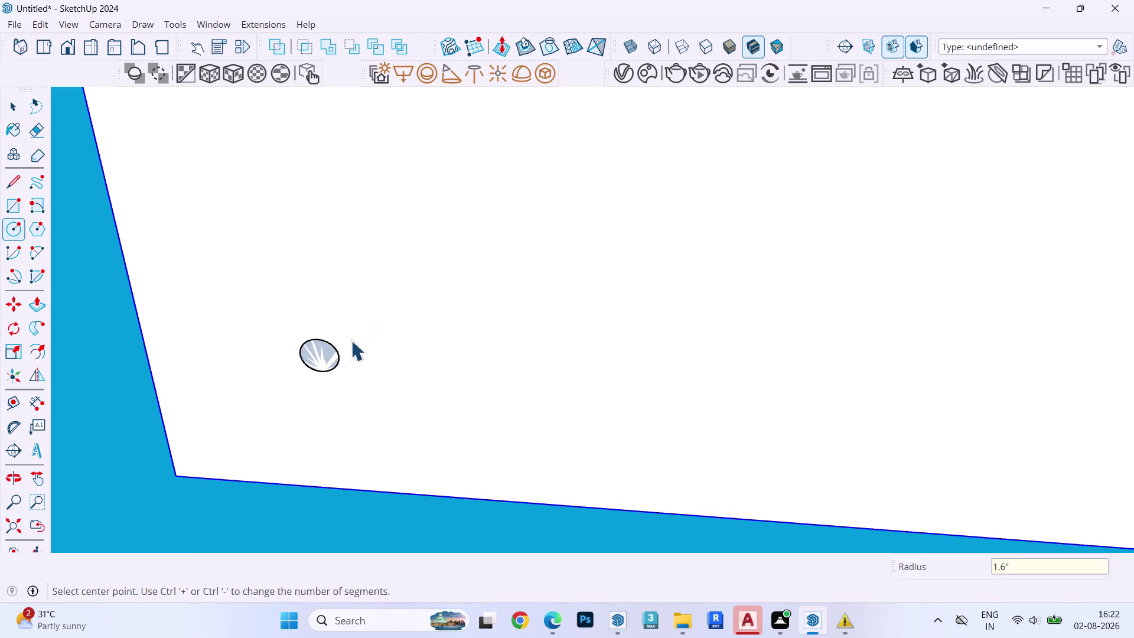
Select the whole 1.6-inch circle after undoing an accidental hide.
scroll(up, 3)
double_click(298, 353)
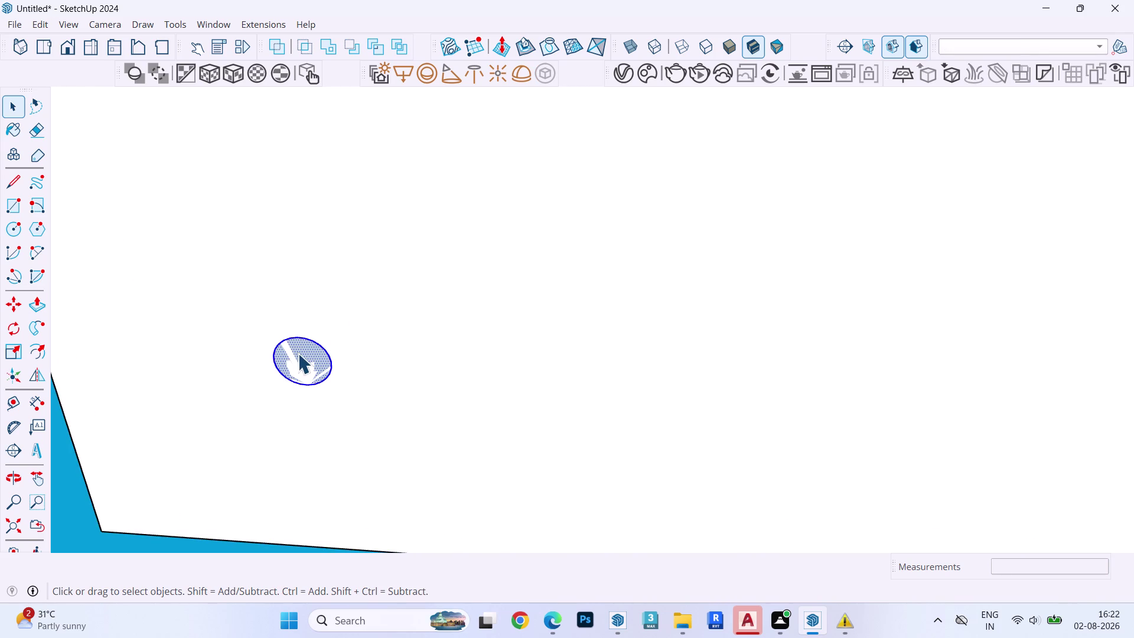
key(h)
key(ctrl+z)
triple_click(297, 354)
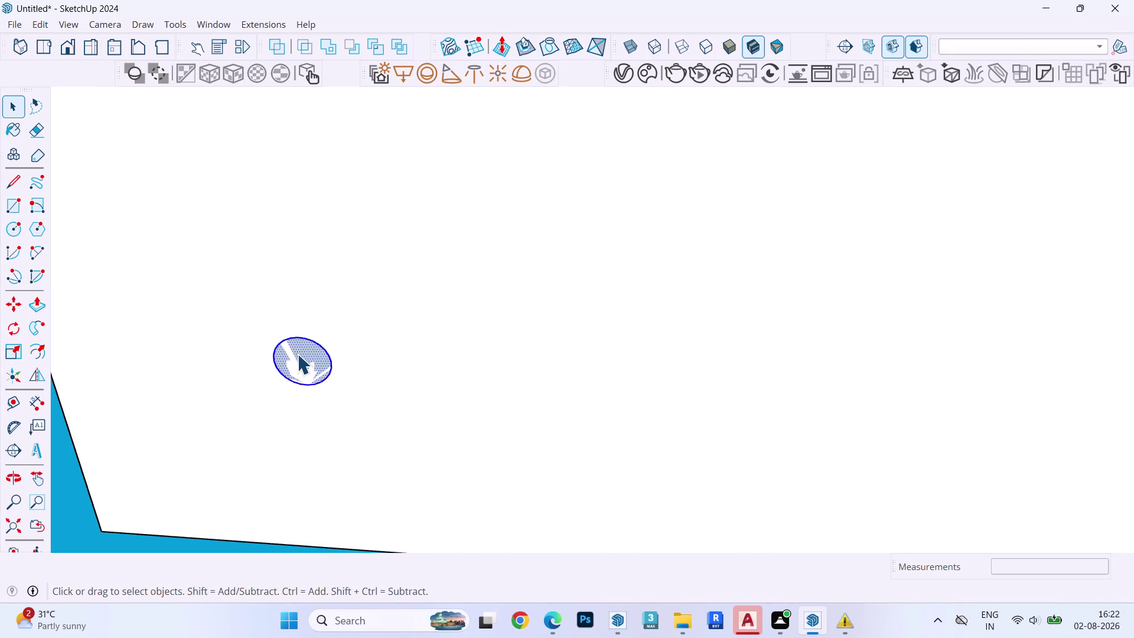
Make the circle a light component and select the circle inside it.
key(g)
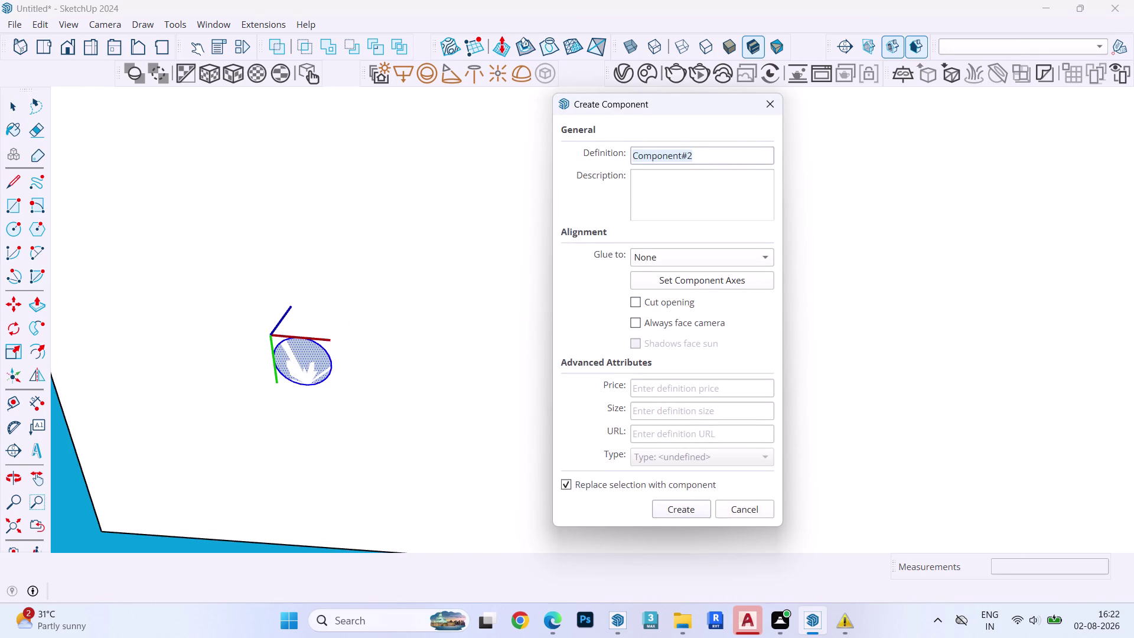
key(period)
key(Return)
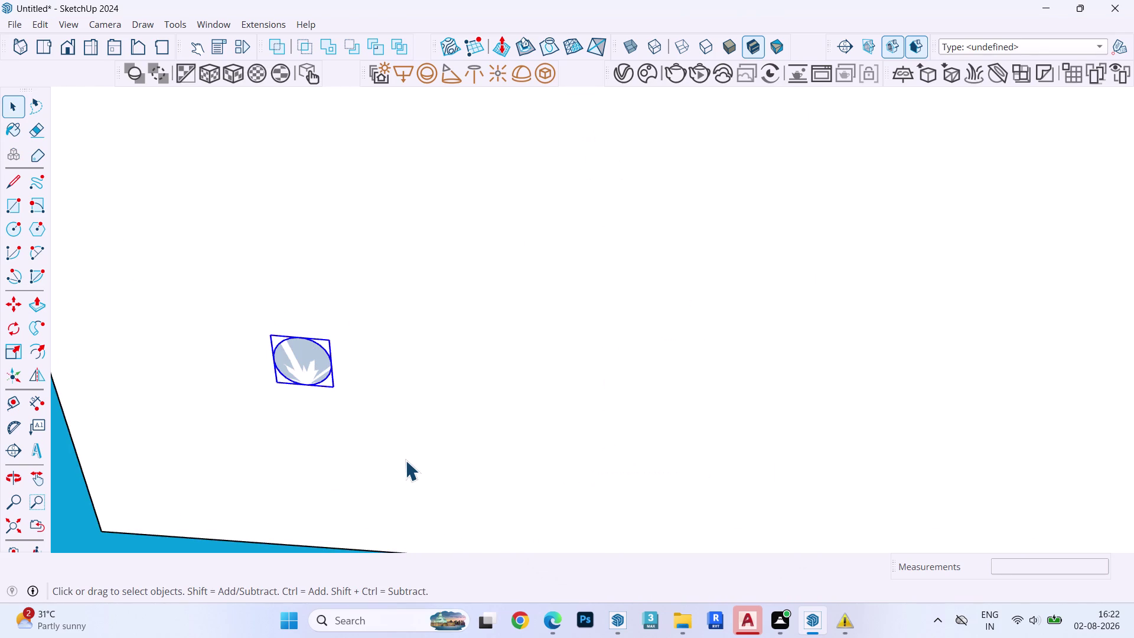
double_click(301, 365)
click(300, 346)
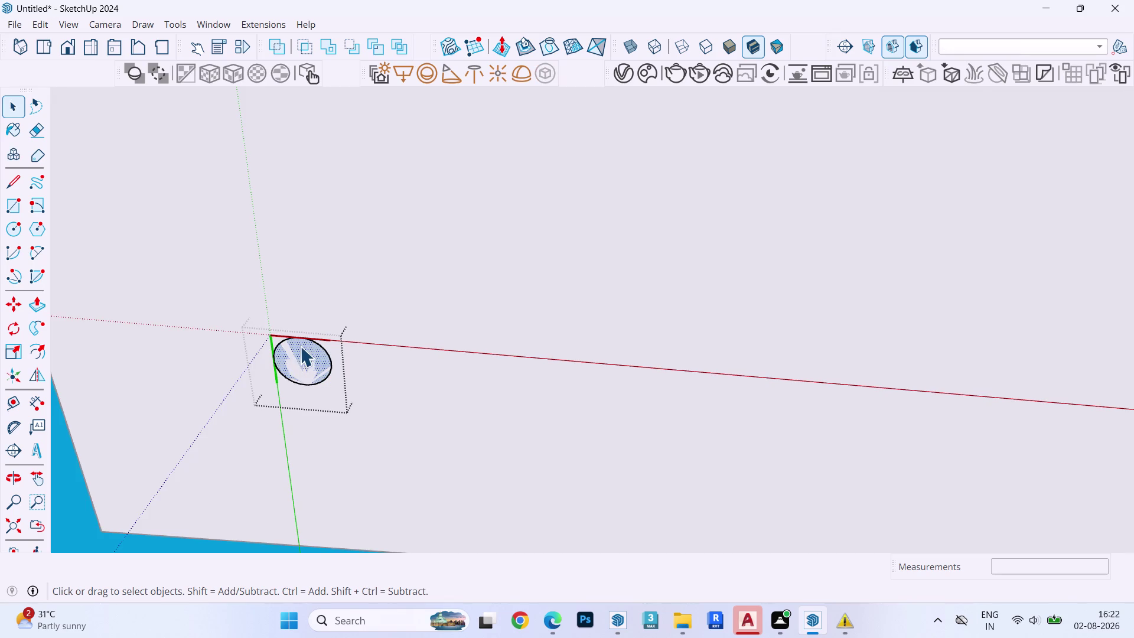
click(305, 340)
Set the circle's segment count to 60 in Entity Info.
key(b)
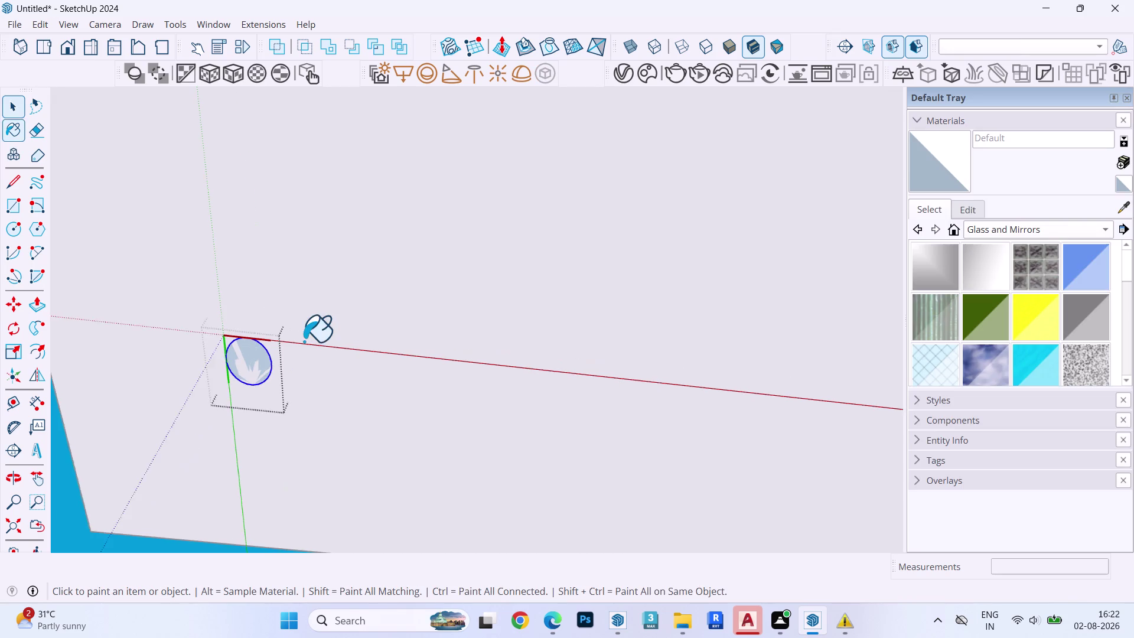
click(962, 460)
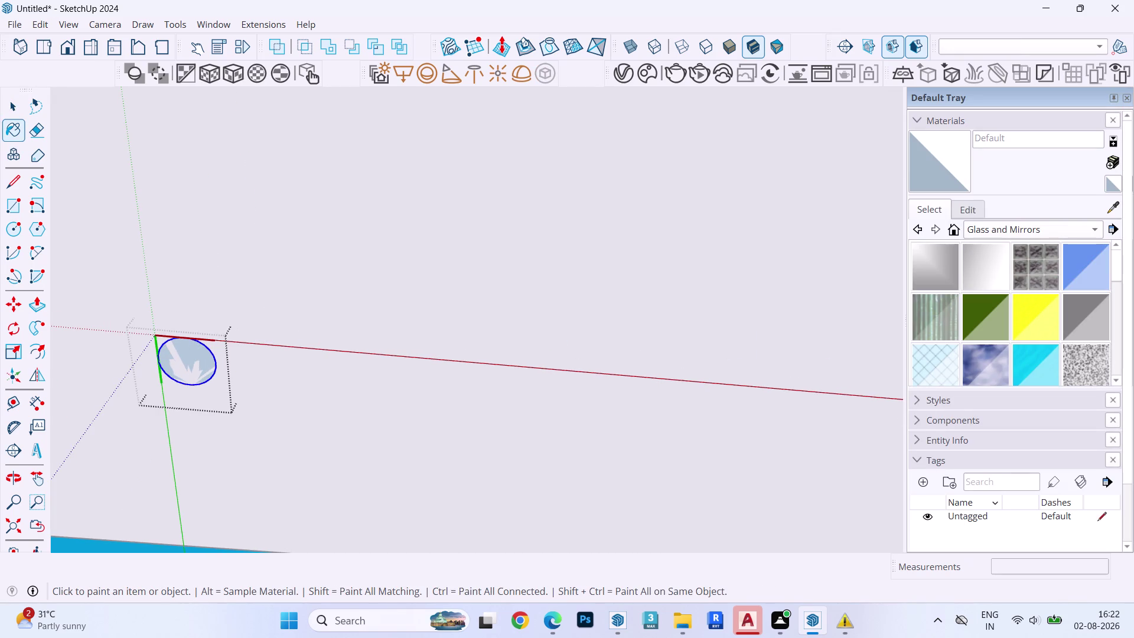
scroll(down, 3)
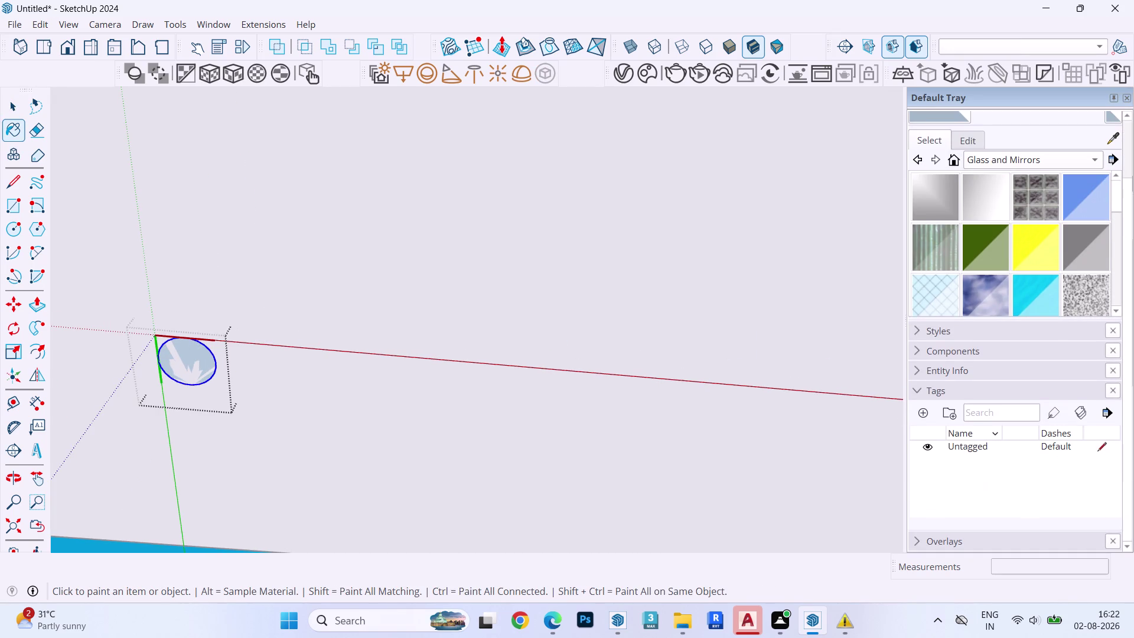
click(944, 366)
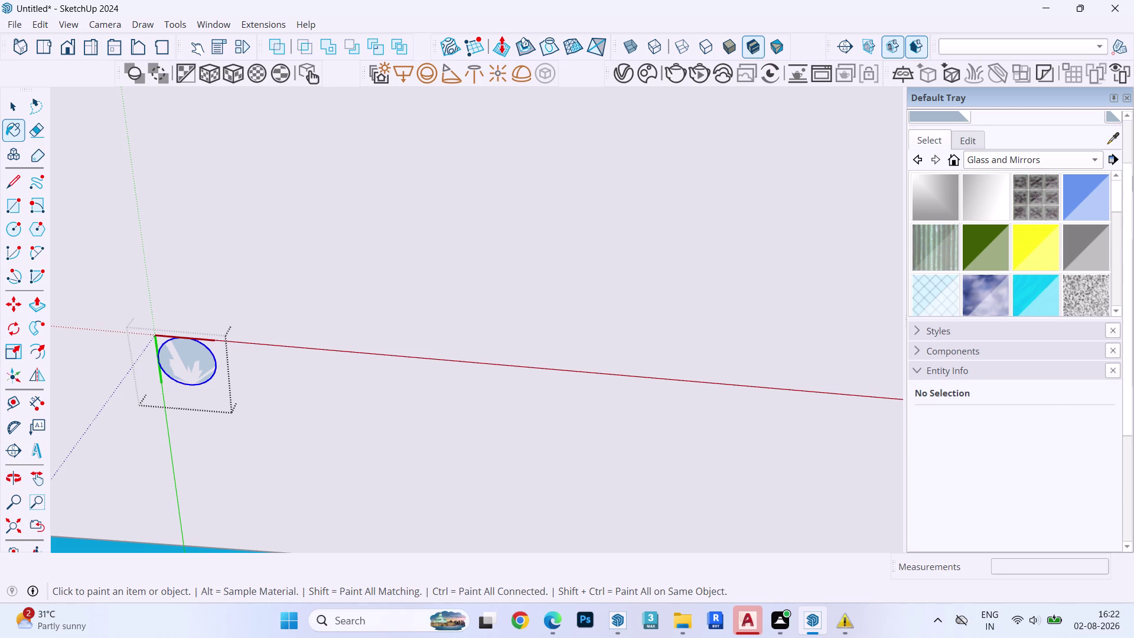
click(943, 349)
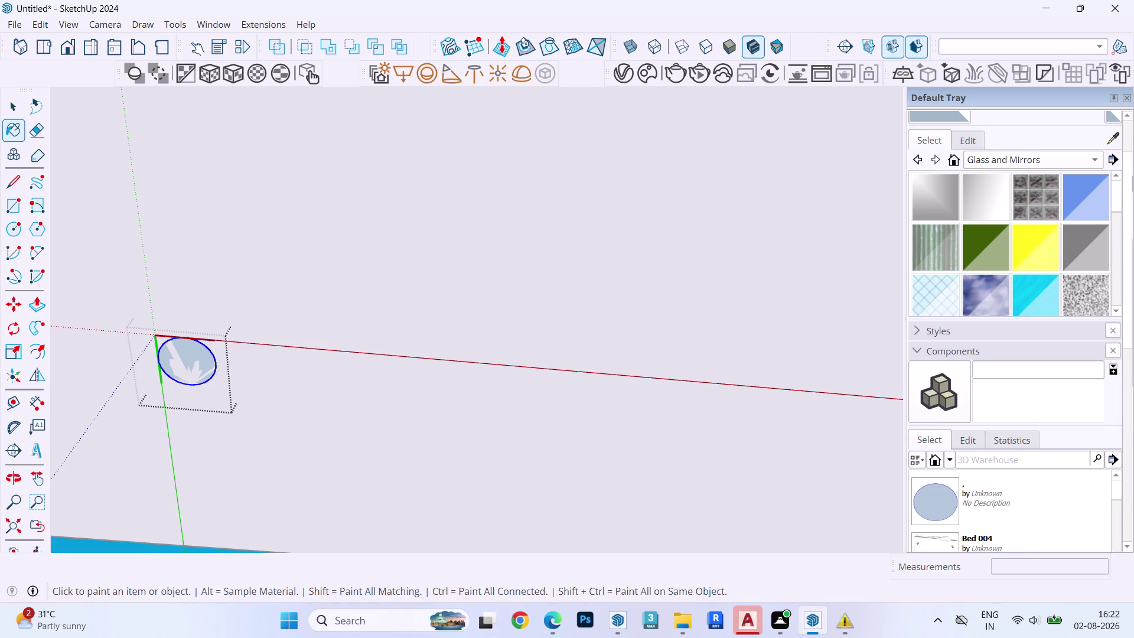
click(942, 356)
triple_click(1056, 464)
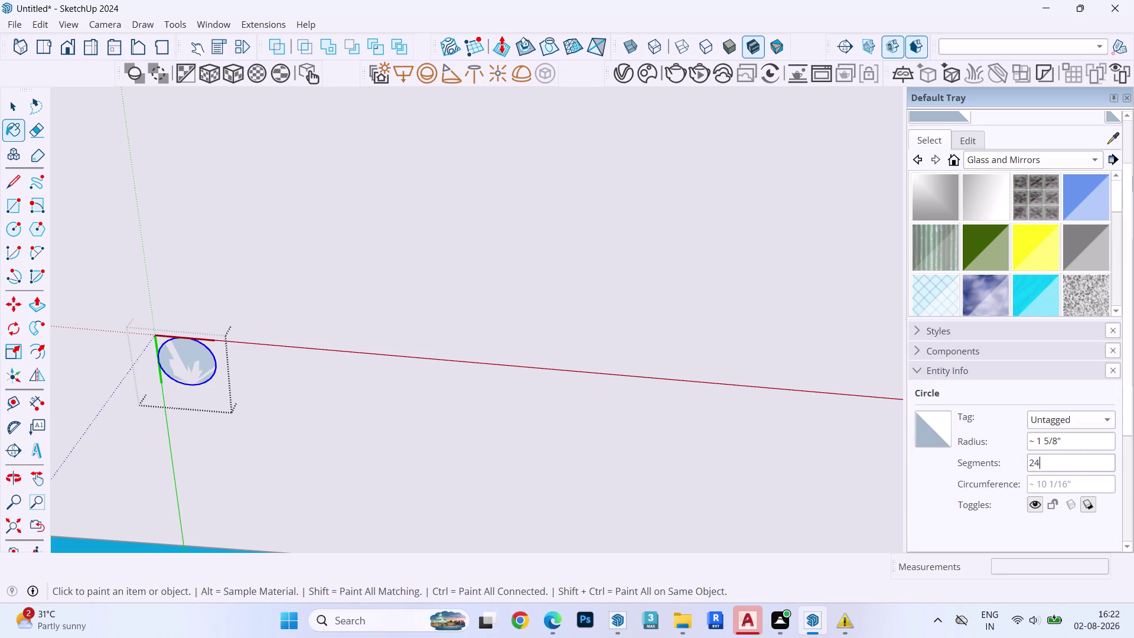
text(60)
key(Return)
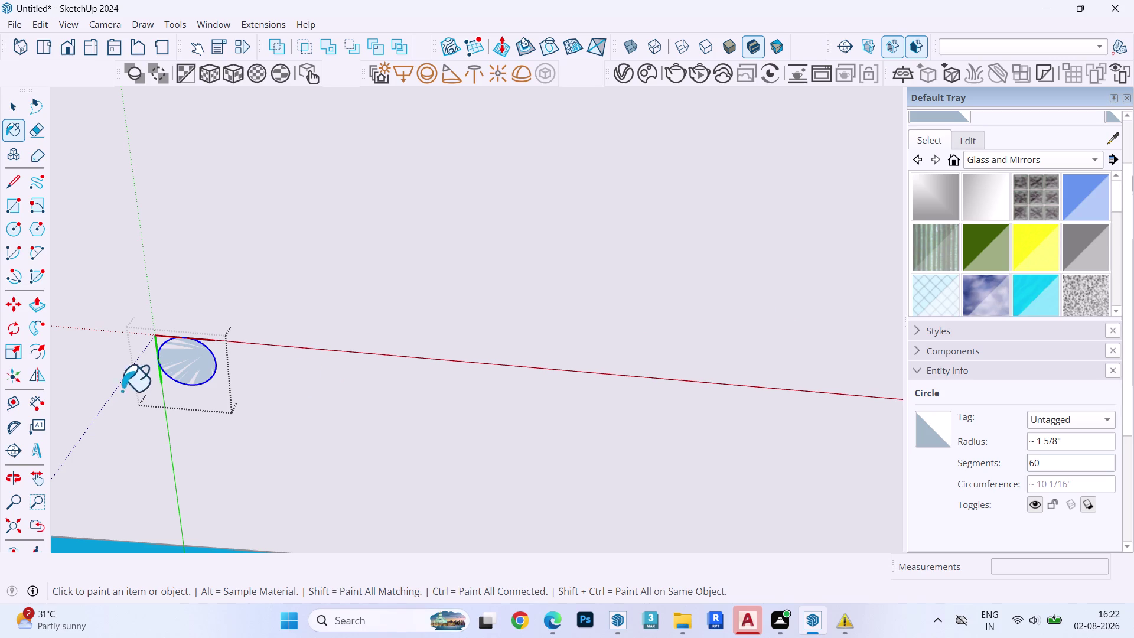
Close the light component and return to the model.
key(Escape)
key(space)
key(Escape)
key(space)
key(Escape)
key(Escape)
key(Escape)
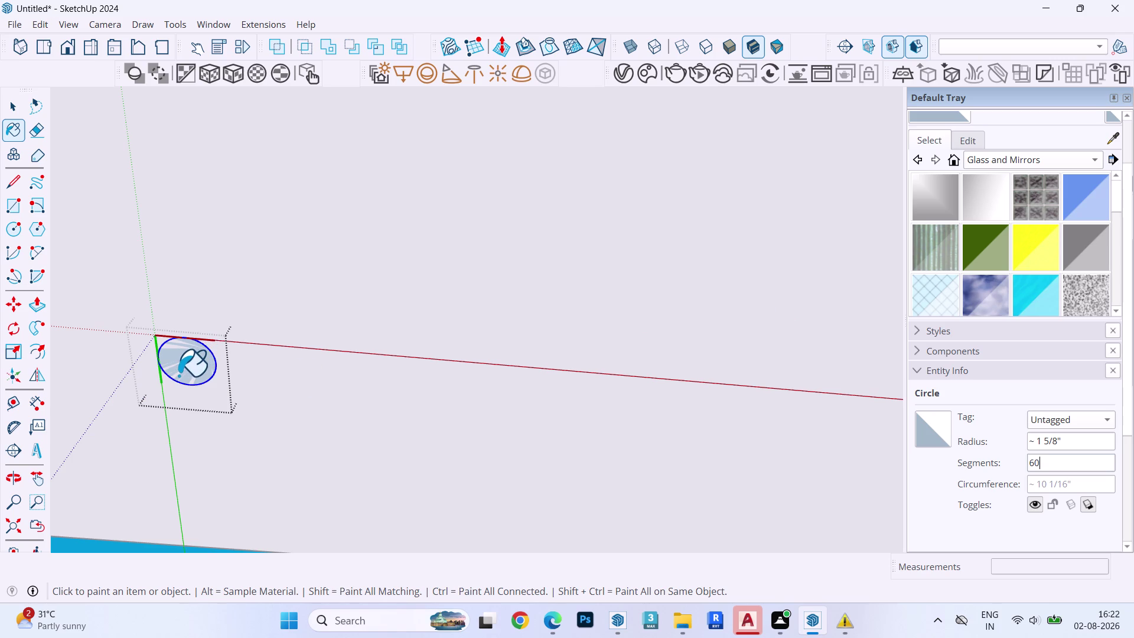
key(Escape)
key(Escape)
key(c)
key(space)
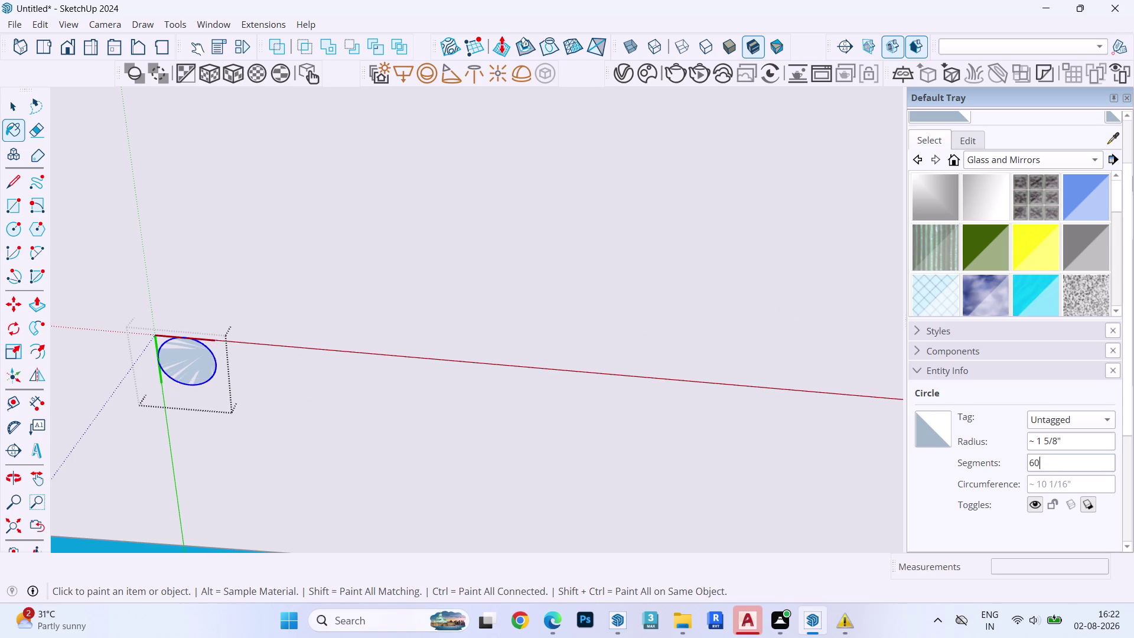
click(11, 109)
click(275, 386)
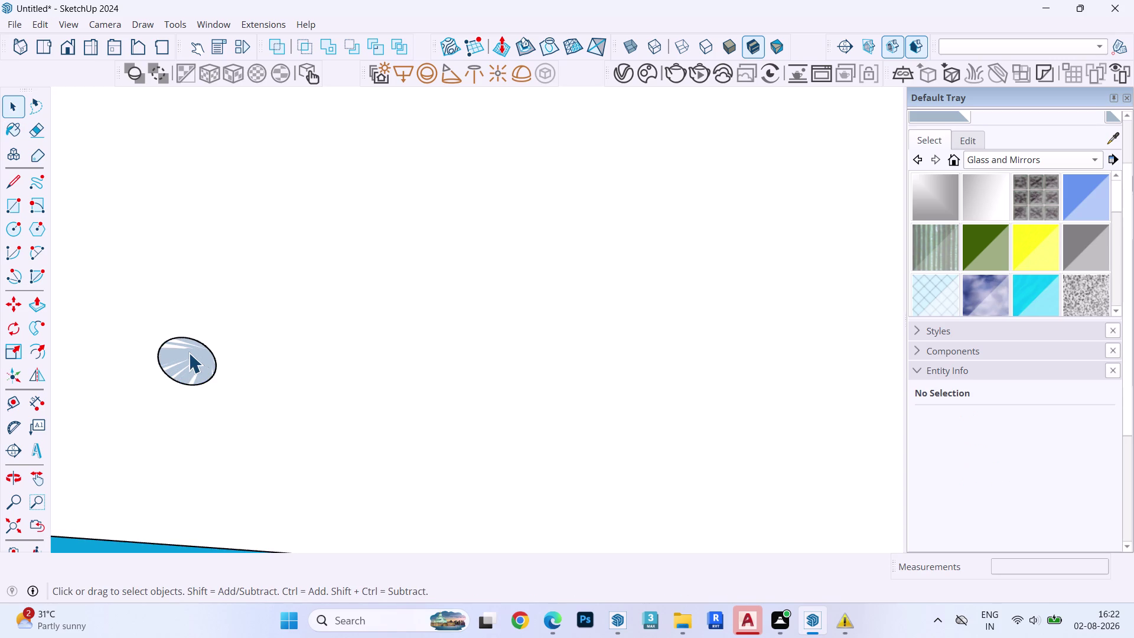
double_click(189, 352)
key(Escape)
Copy the round light component 6' along the red axis.
click(188, 352)
key(m)
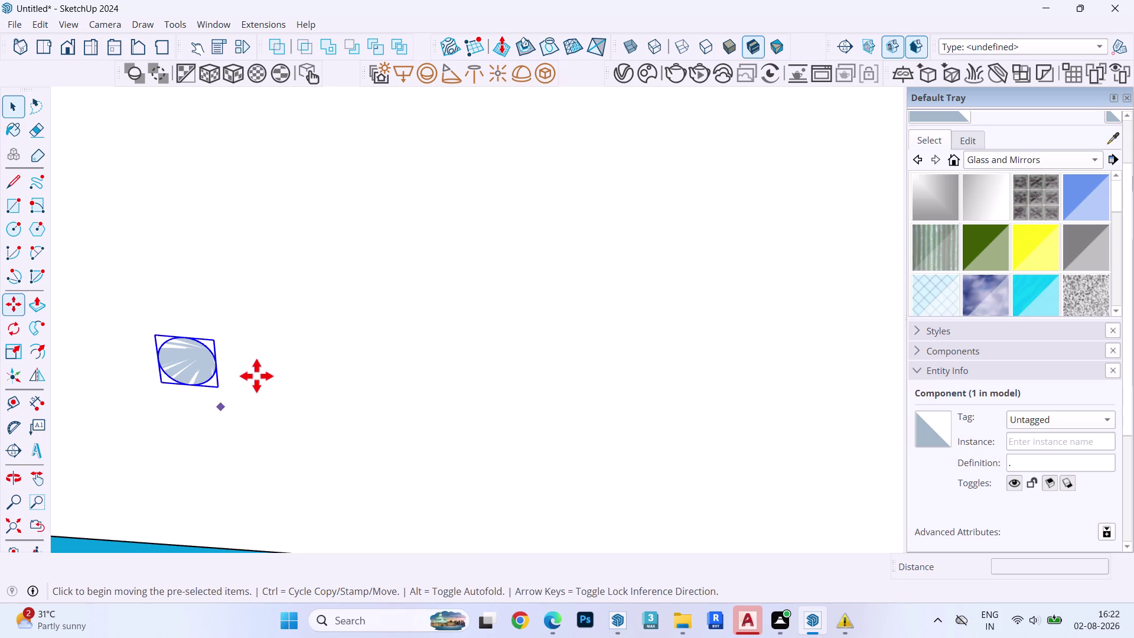
scroll(down, 3)
scroll(up, 3)
scroll(down, 3)
scroll(up, 3)
scroll(down, 3)
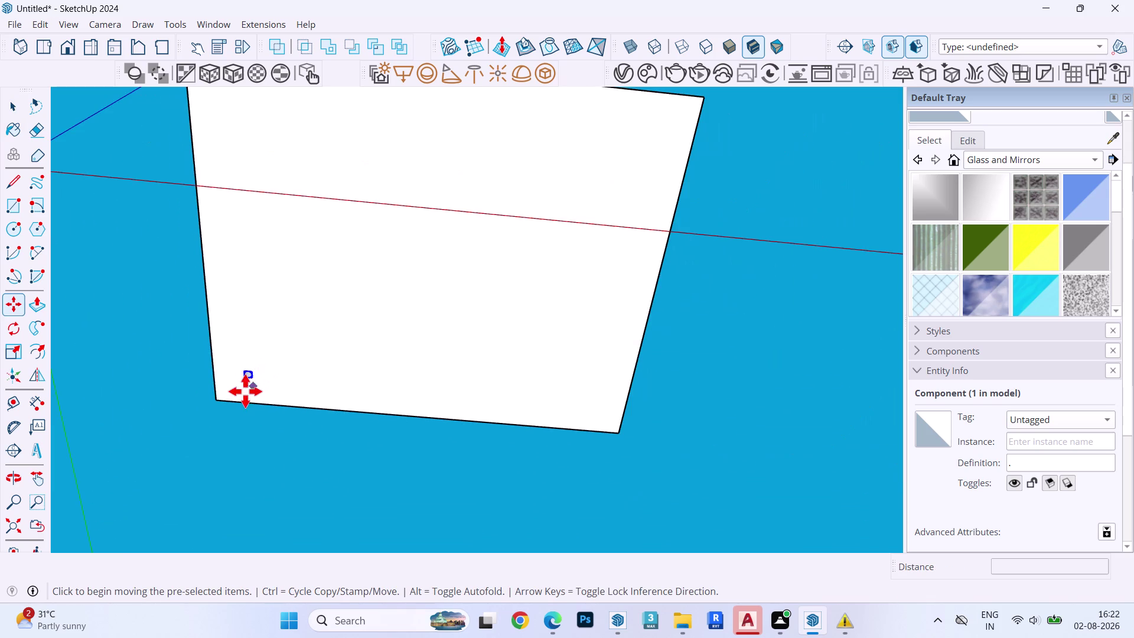
scroll(up, 3)
scroll(up, 3)
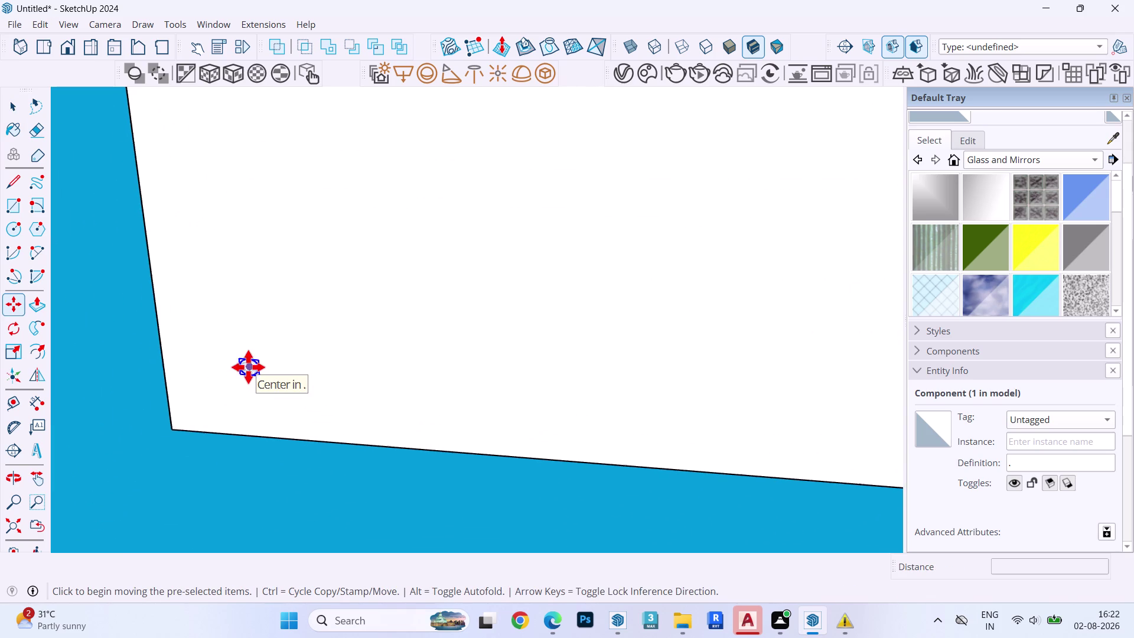
click(248, 367)
scroll(down, 3)
scroll(up, 3)
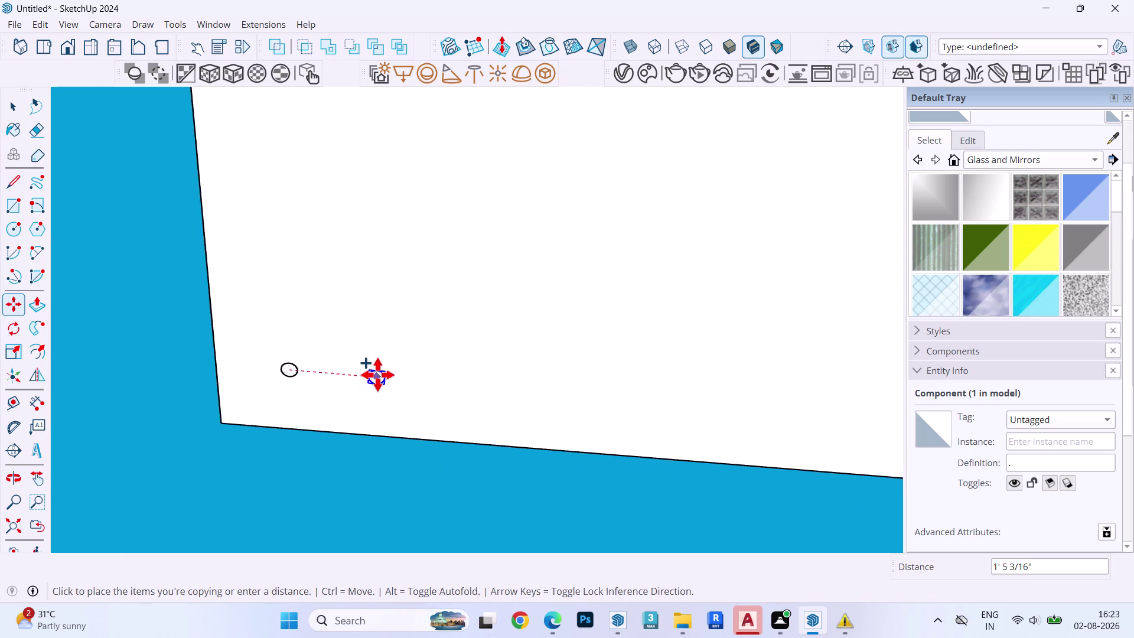
scroll(down, 3)
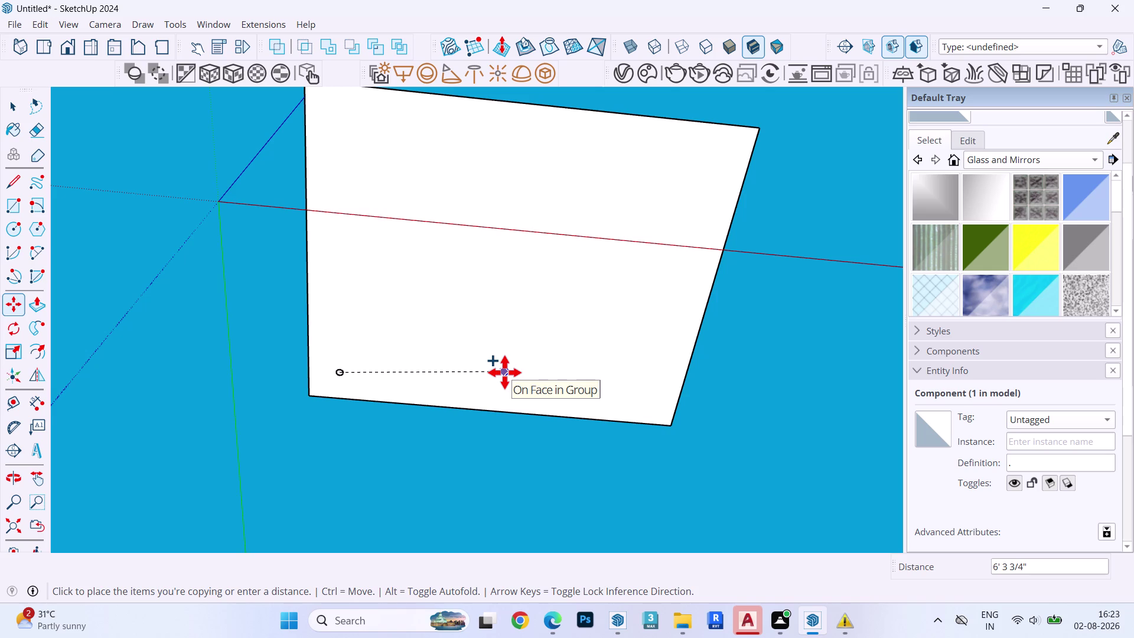
key(Right)
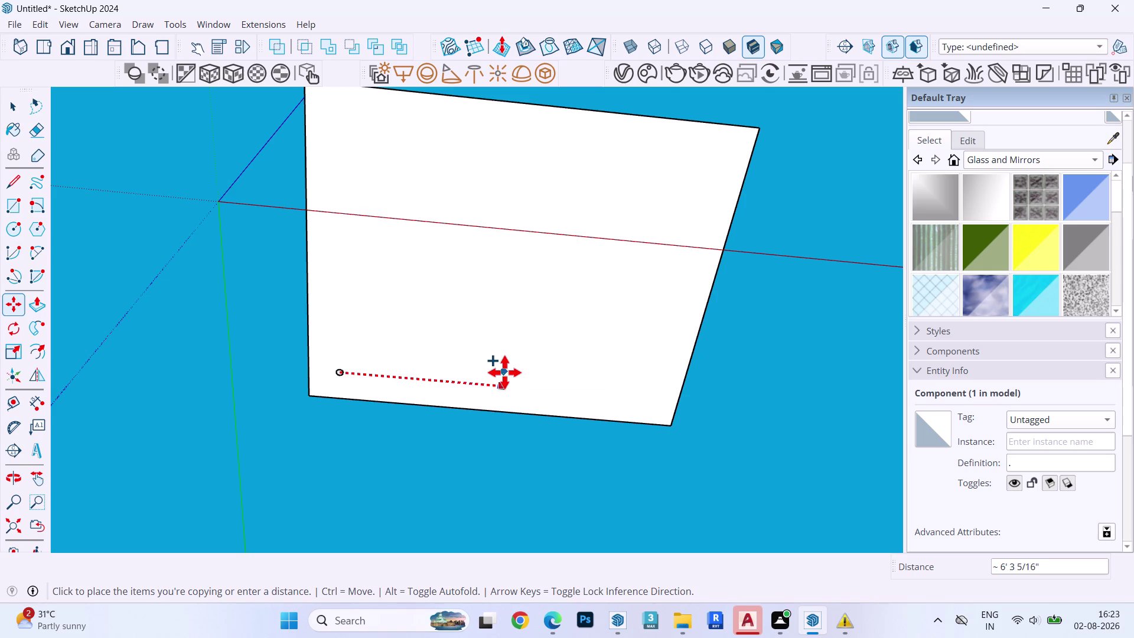
key(6)
key(apostrophe)
key(Return)
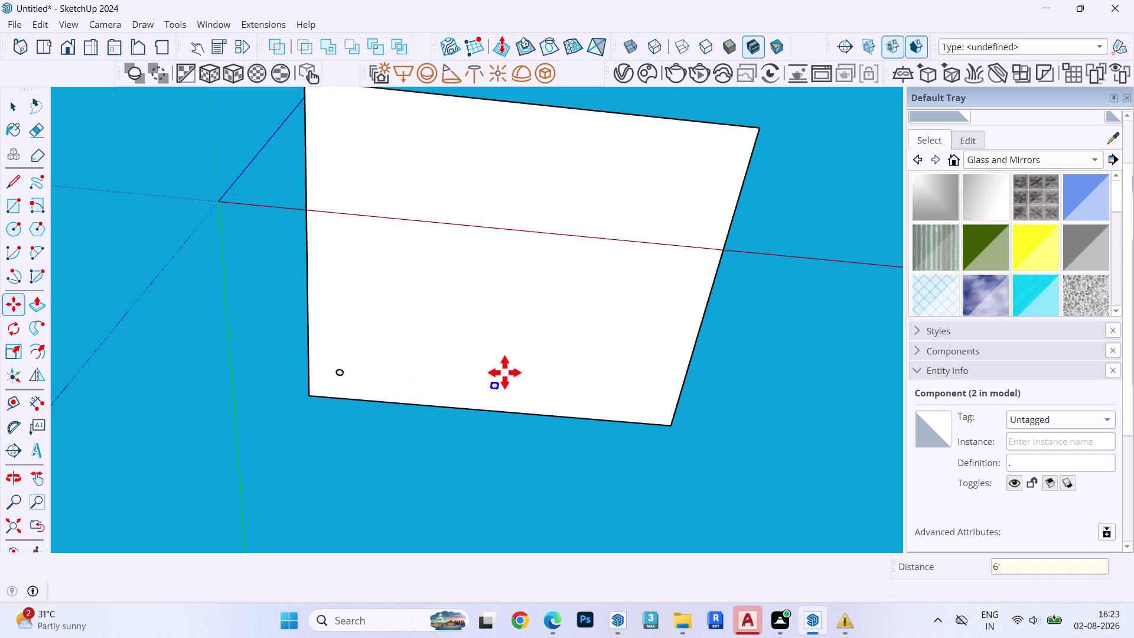
Array the copy with *3, then *2, leaving three lights spaced 6' apart.
text(*)
text(3)
key(Return)
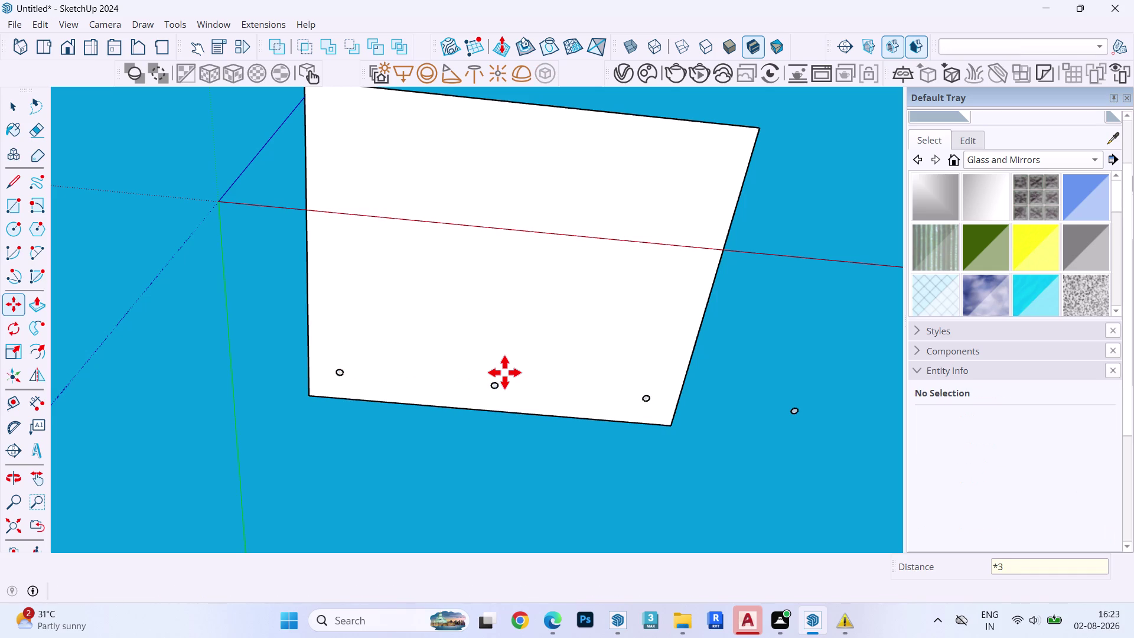
text(*2)
key(Return)
key(space)
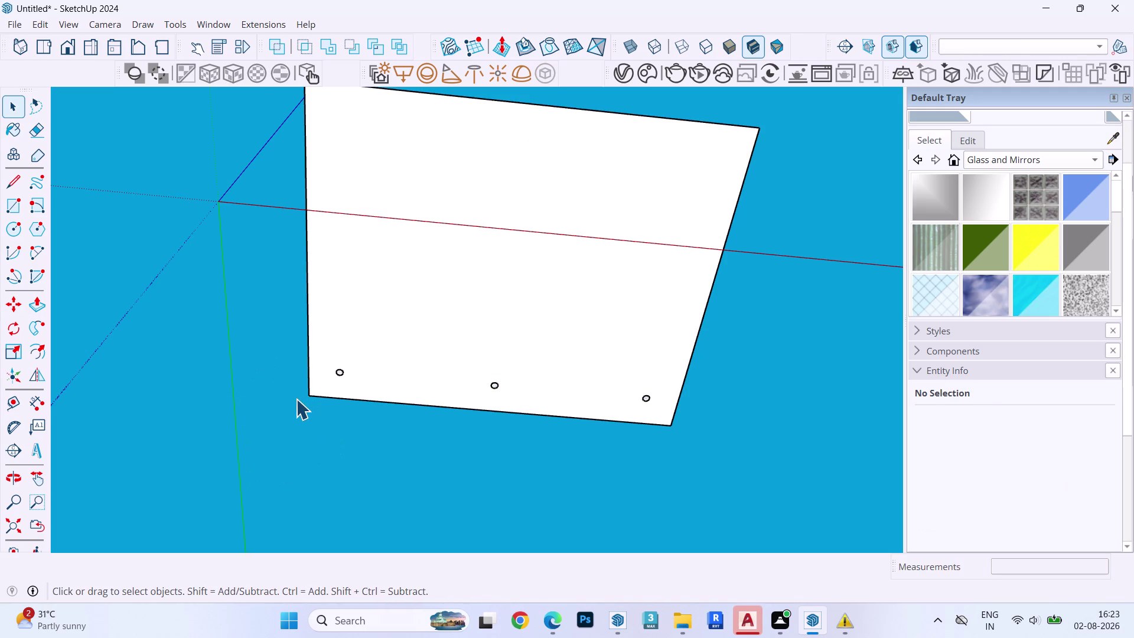
click(336, 369)
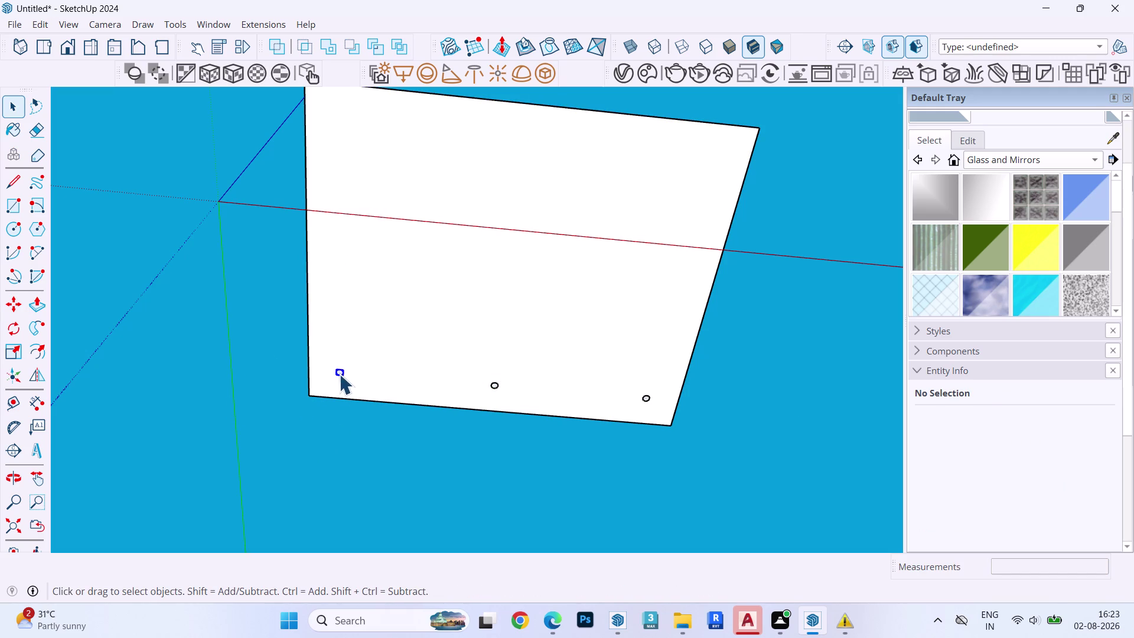
click(491, 385)
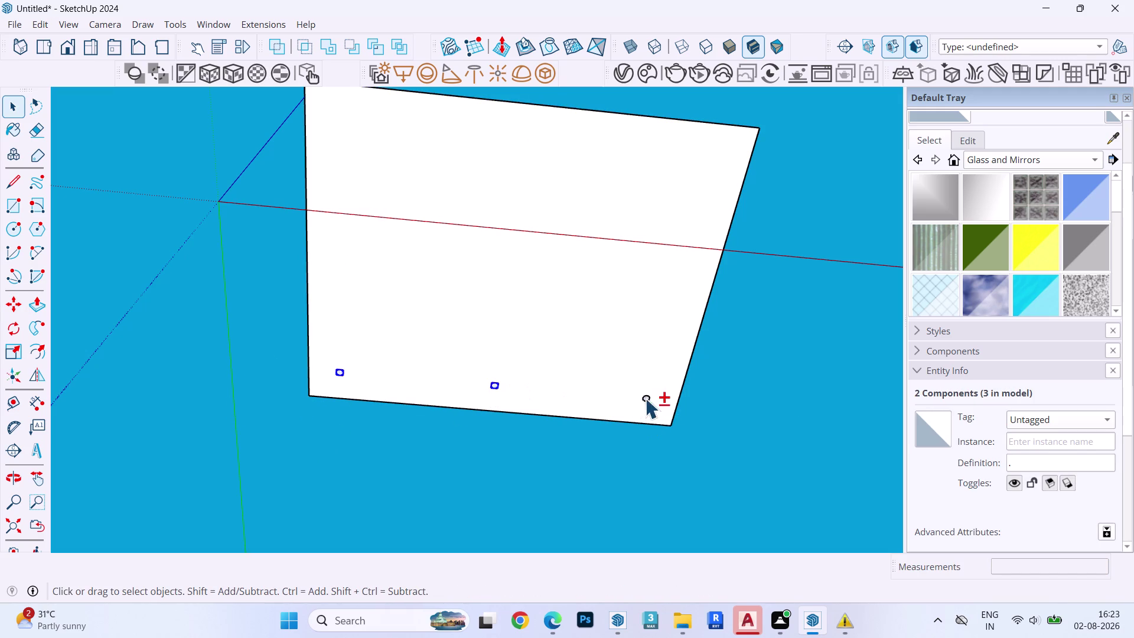
click(647, 397)
key(m)
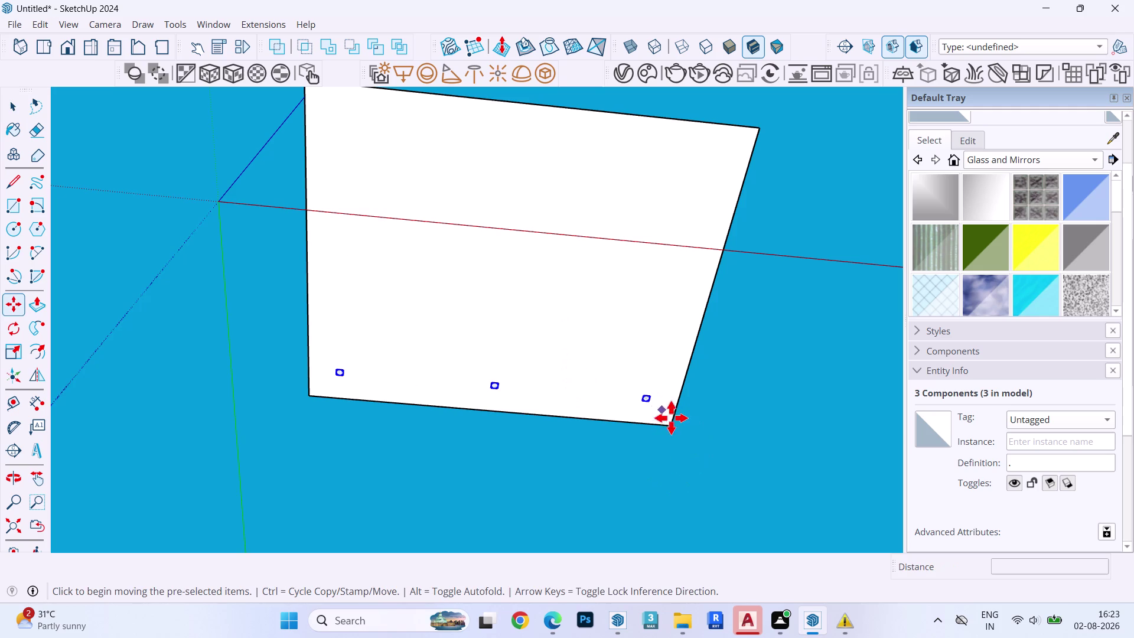
scroll(up, 3)
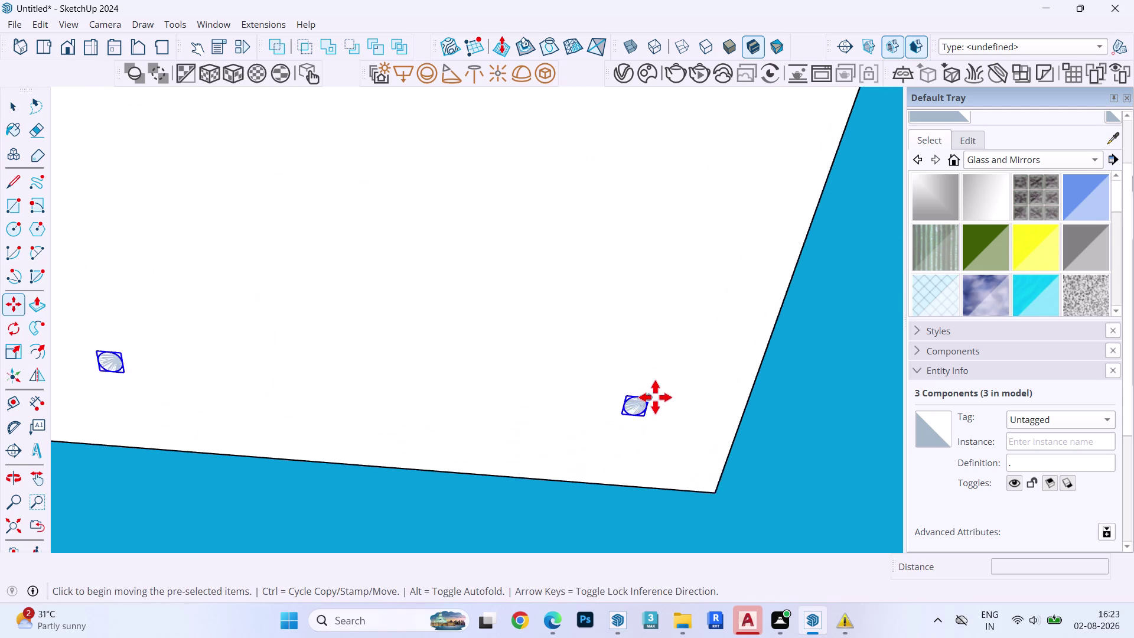
scroll(up, 3)
click(615, 415)
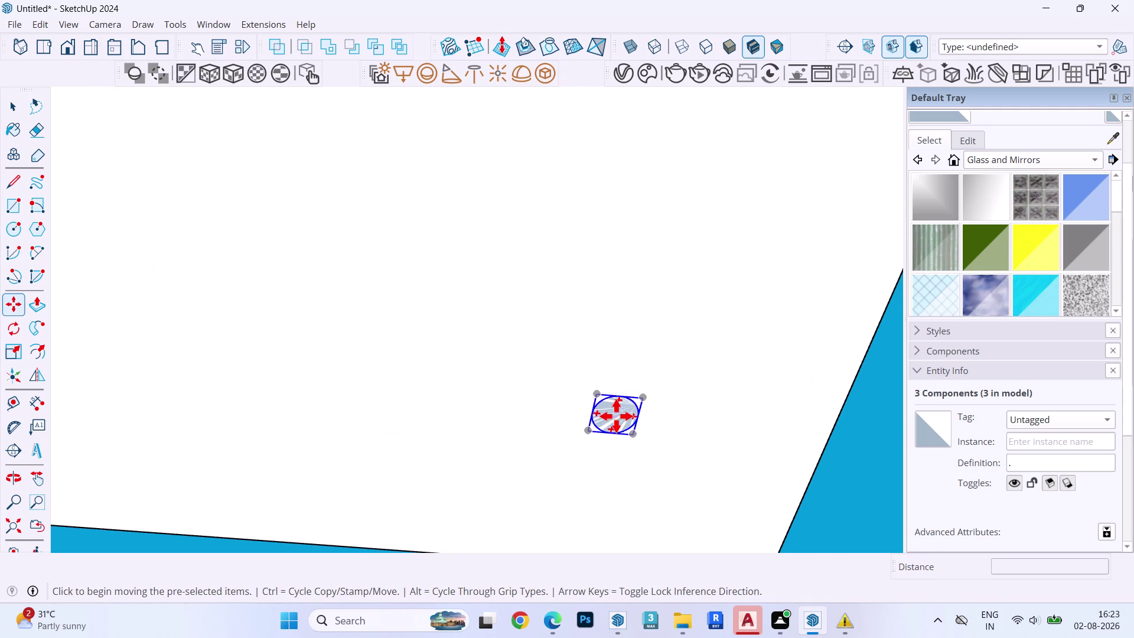
scroll(down, 3)
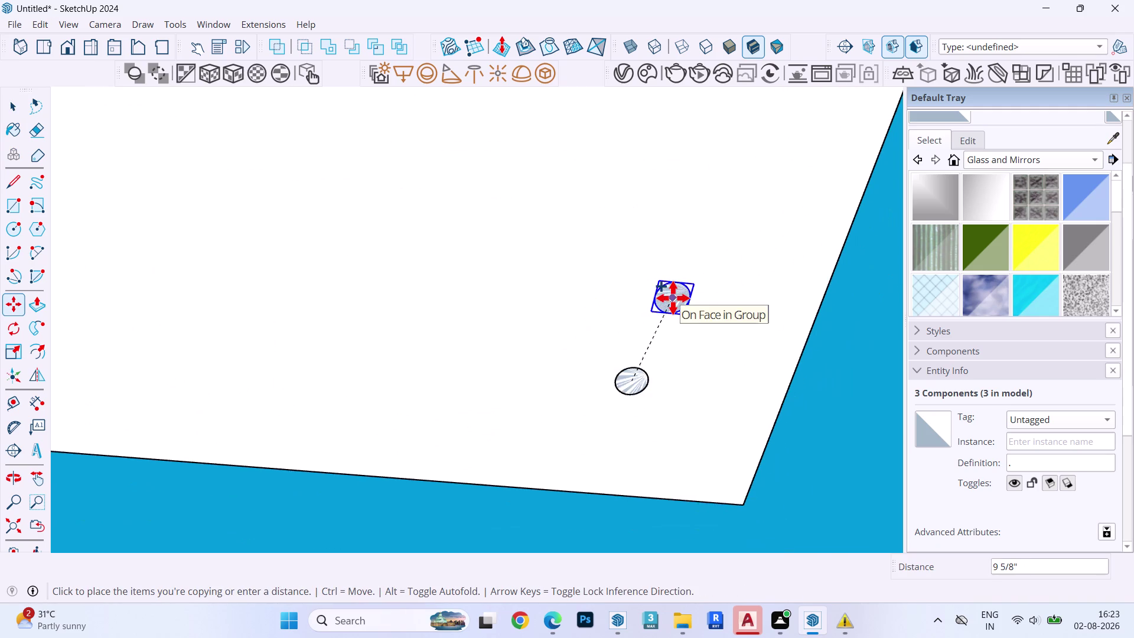
scroll(down, 3)
scroll(up, 3)
scroll(down, 3)
scroll(up, 3)
scroll(down, 3)
scroll(up, 3)
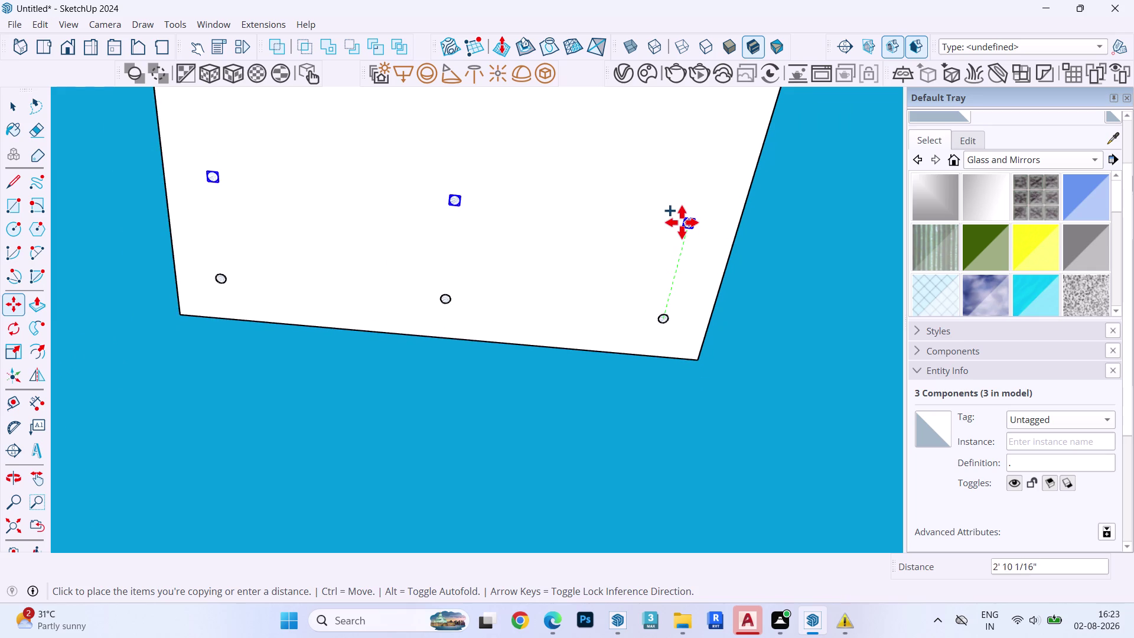
key(Left)
text(6')
key(Return)
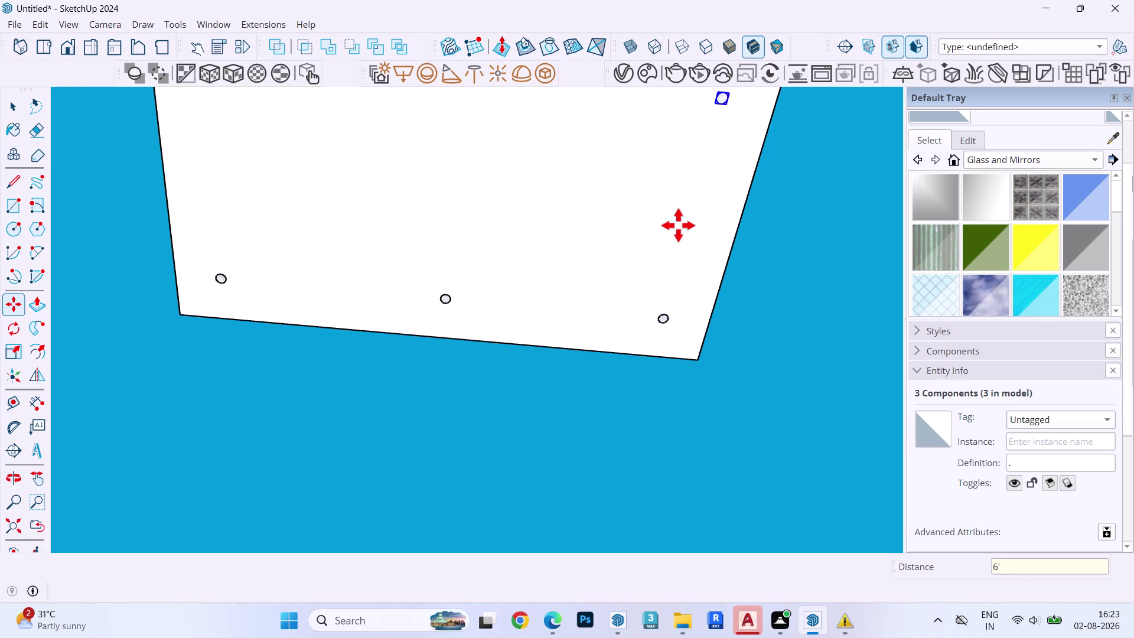
scroll(down, 3)
scroll(up, 3)
scroll(down, 3)
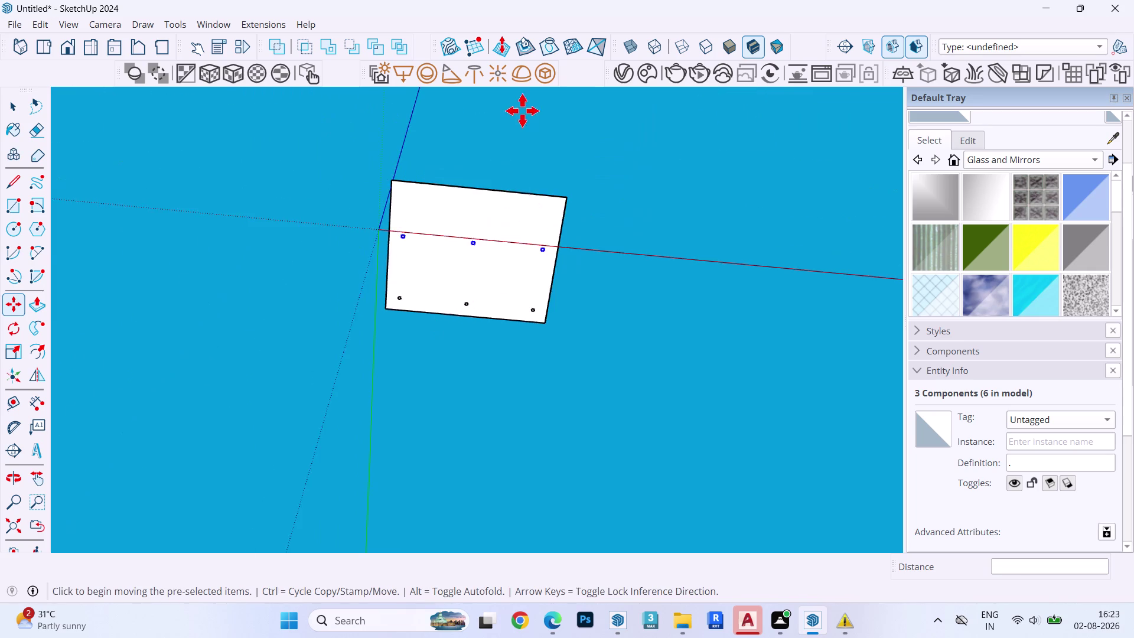
scroll(up, 3)
text(*)
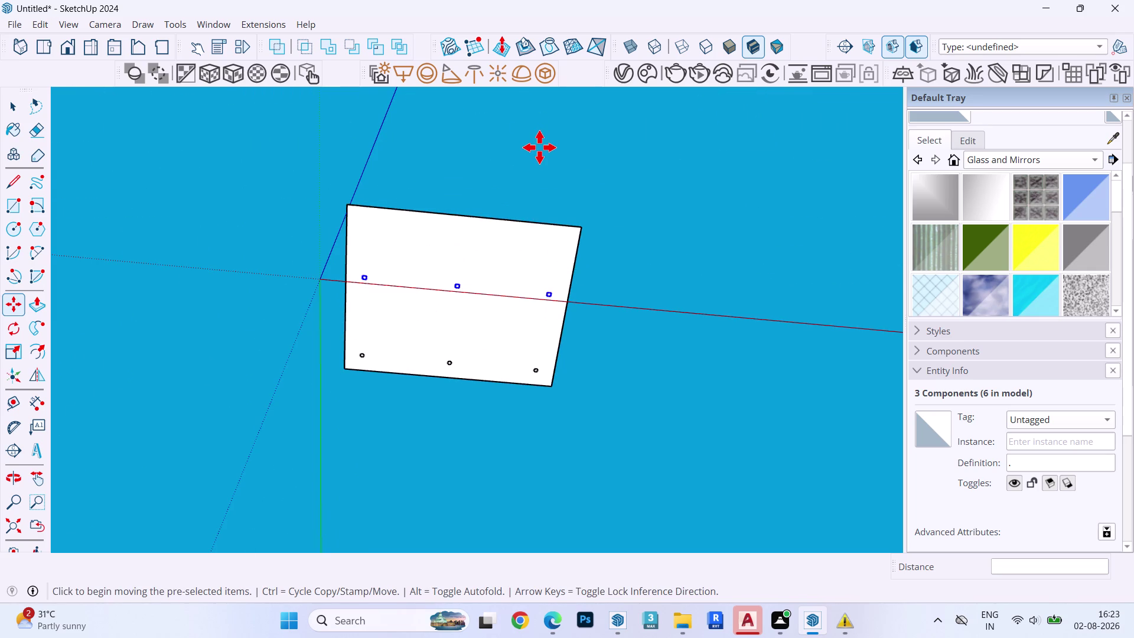
text(3)
key(Return)
text(*2)
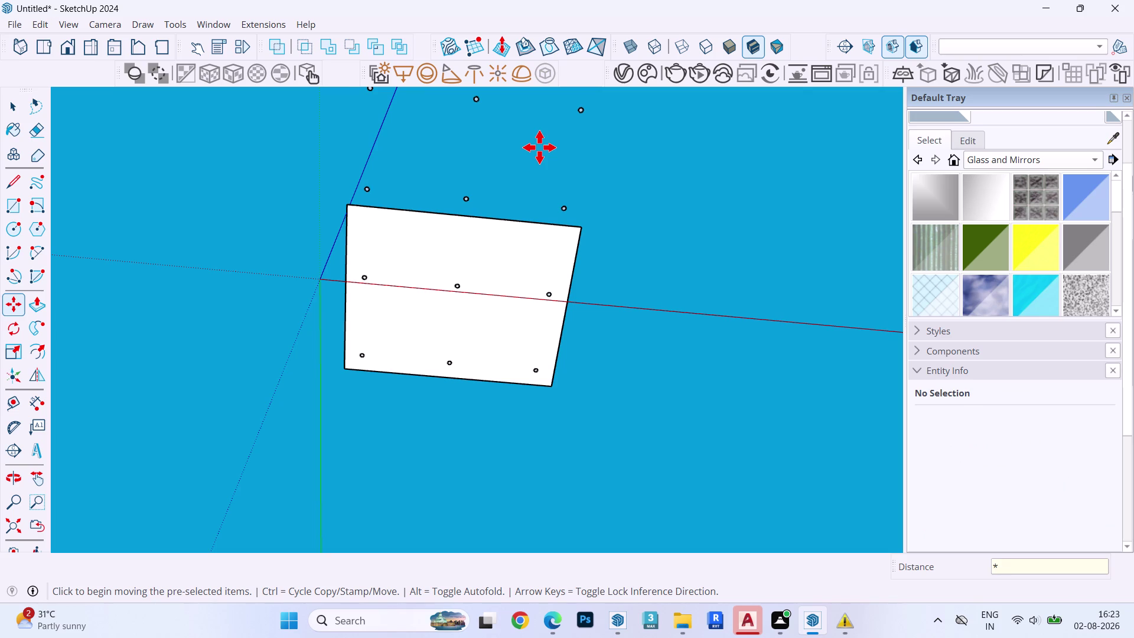
key(Return)
key(Escape)
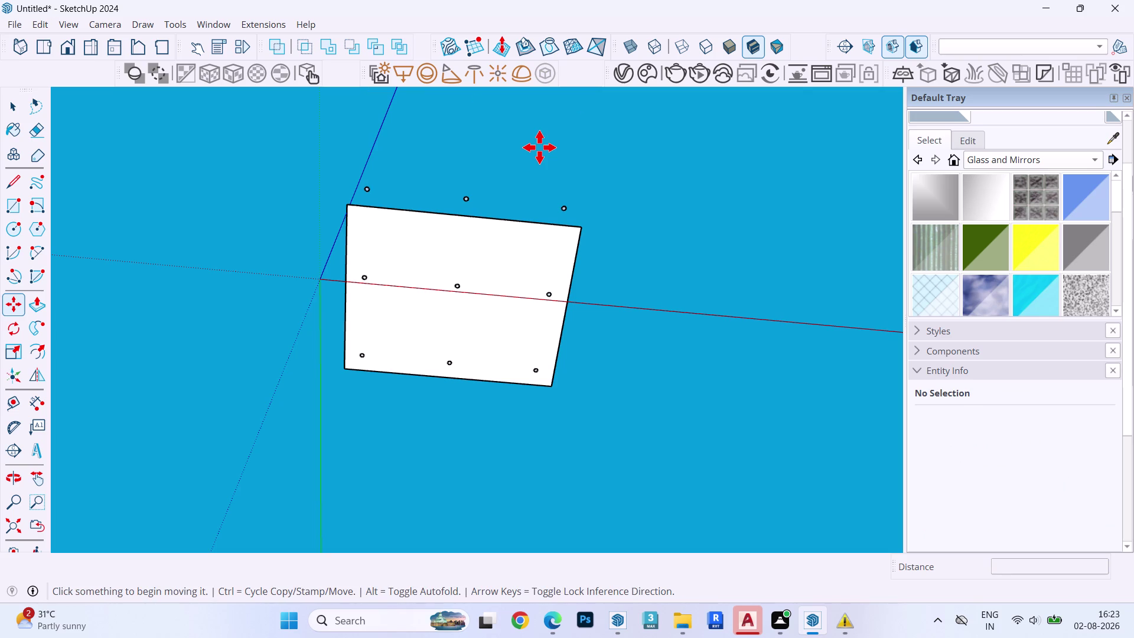
key(ctrl+z)
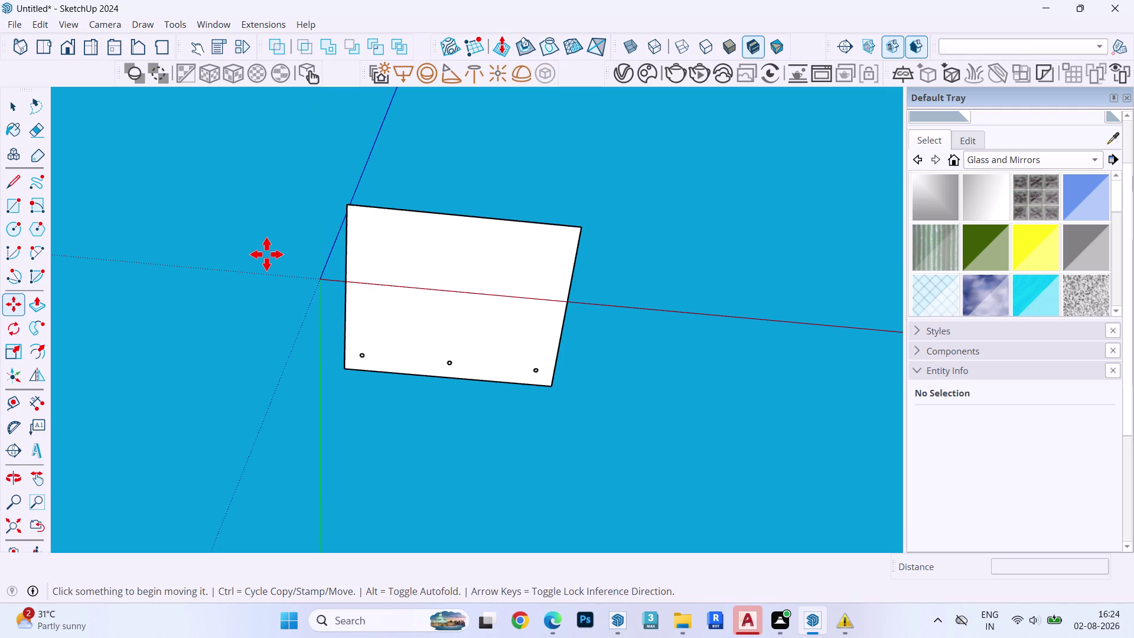
scroll(up, 3)
key(space)
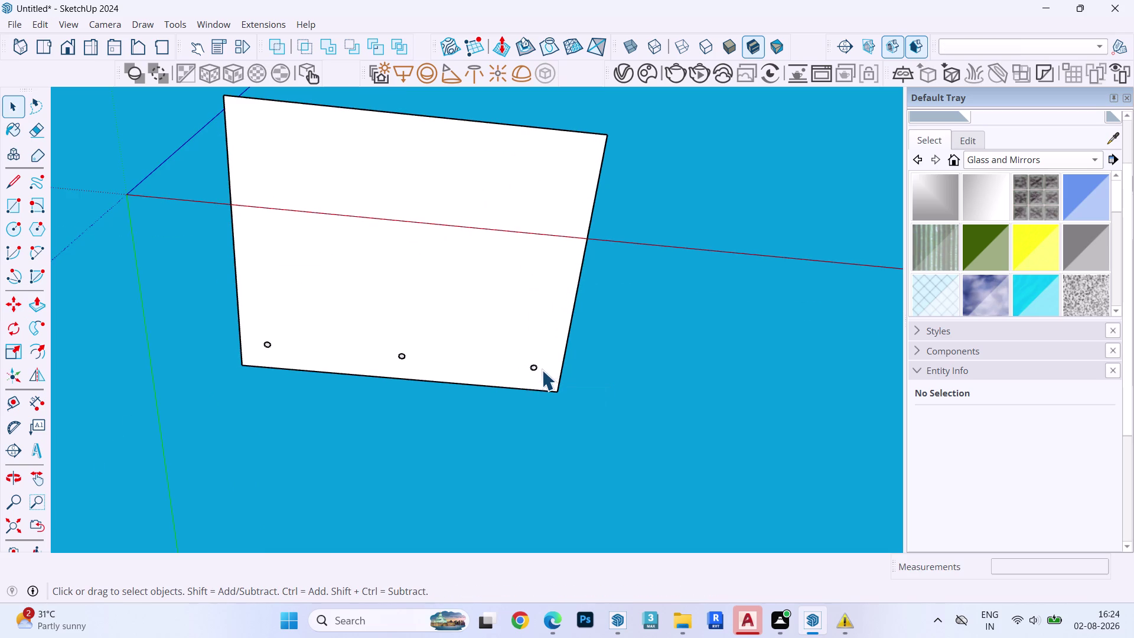
Select all instances of the round light component.
click(534, 365)
right_click(533, 365)
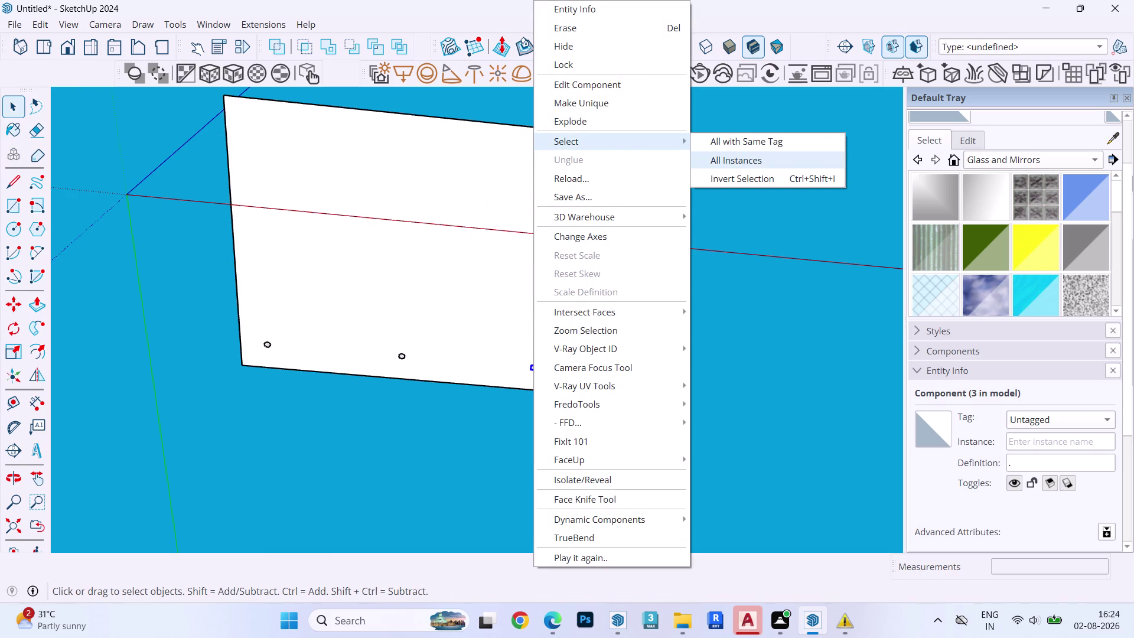
click(725, 164)
scroll(up, 3)
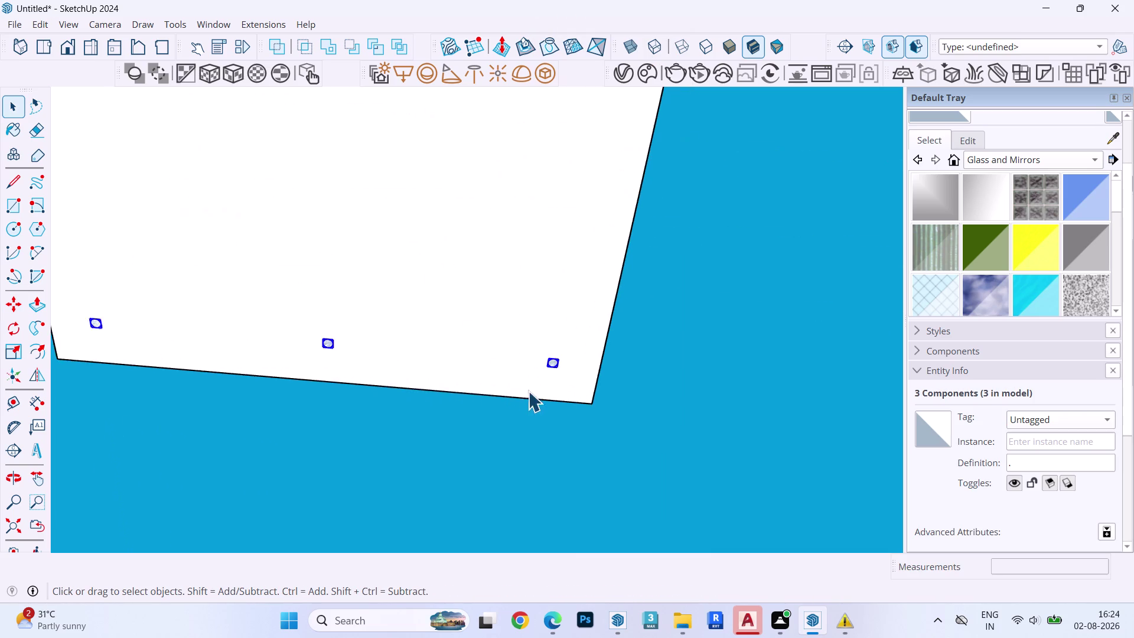
scroll(up, 3)
Copy the row of three lights 5' along the green axis.
key(m)
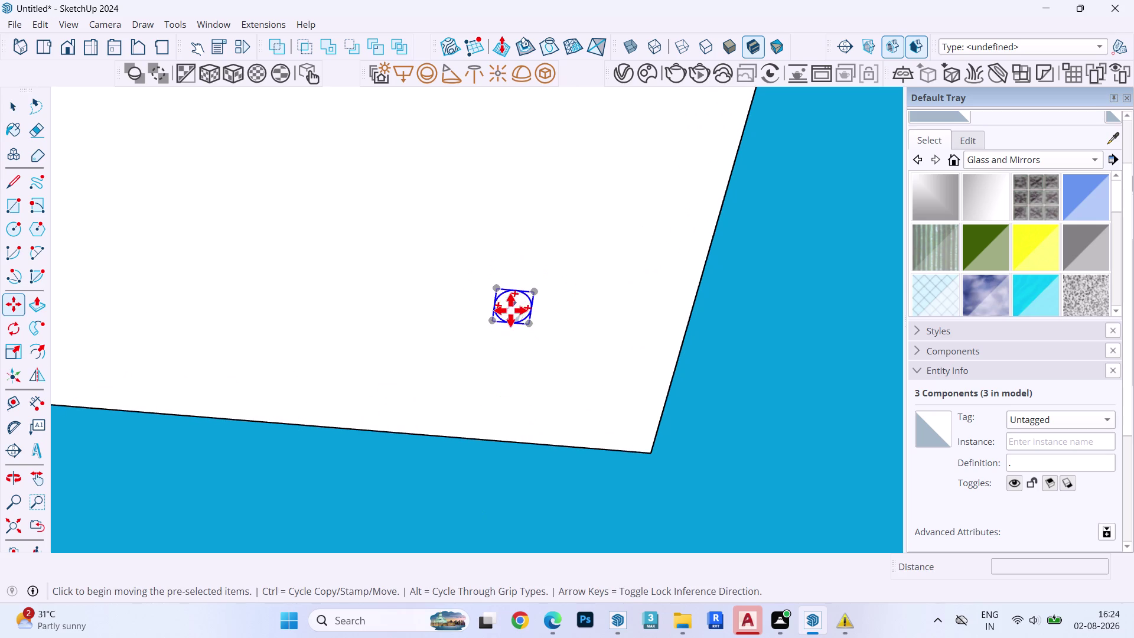
click(511, 307)
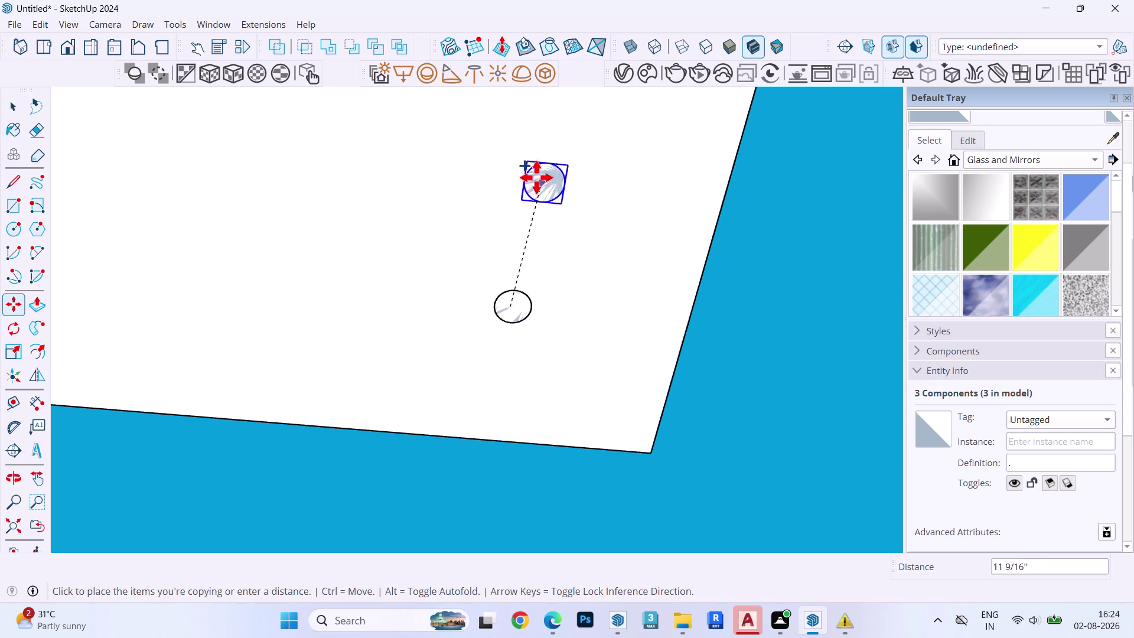
key(Left)
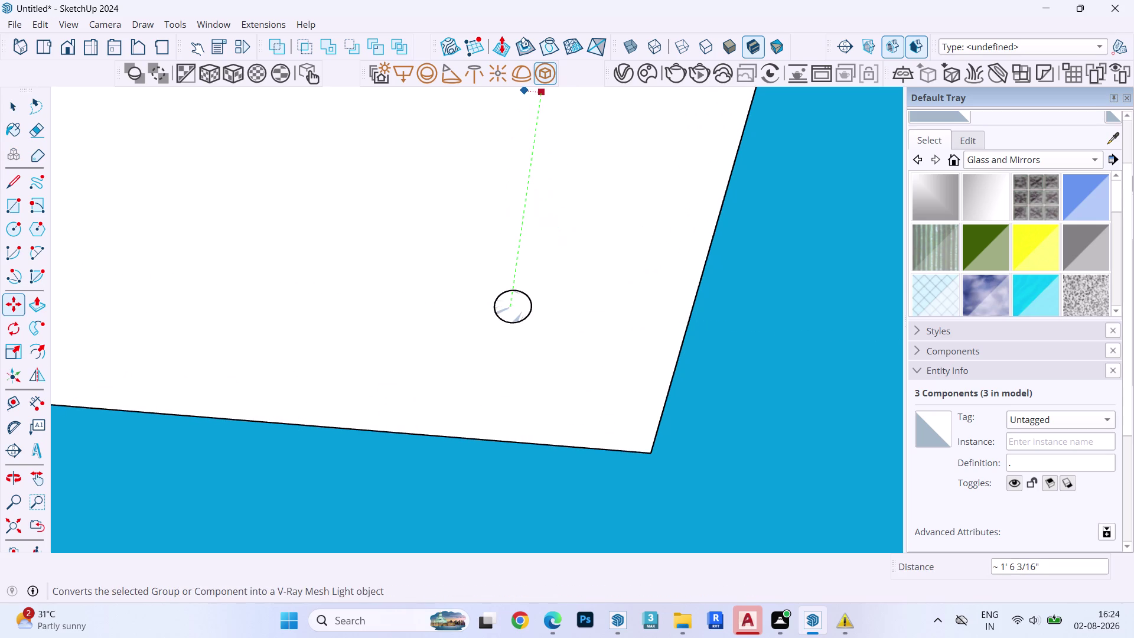
key(5)
key(apostrophe)
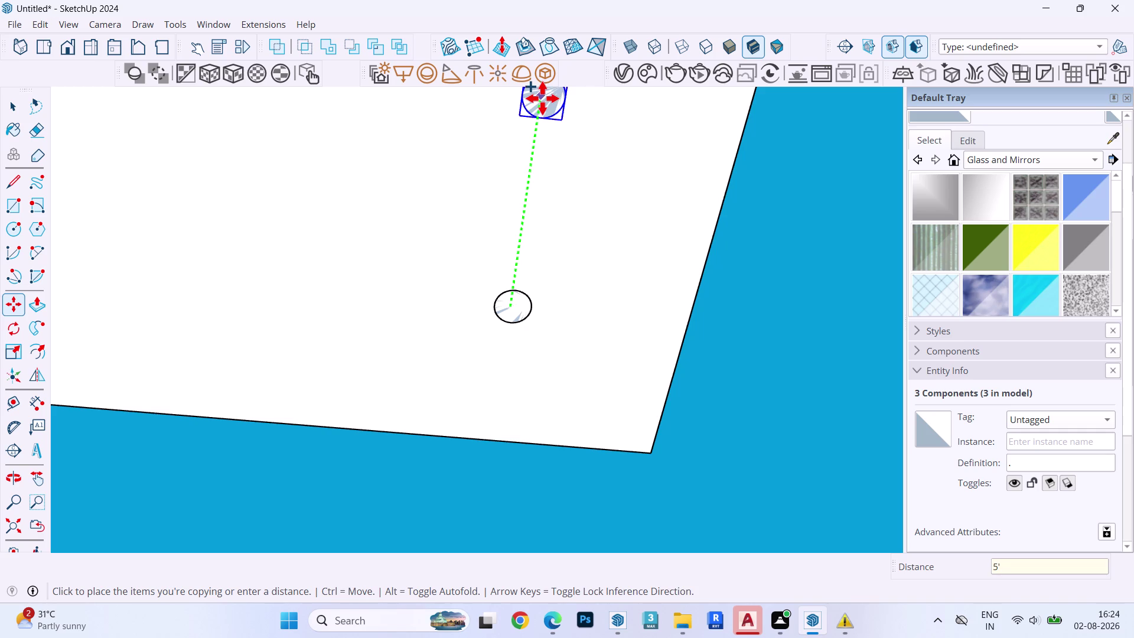
key(Return)
scroll(down, 3)
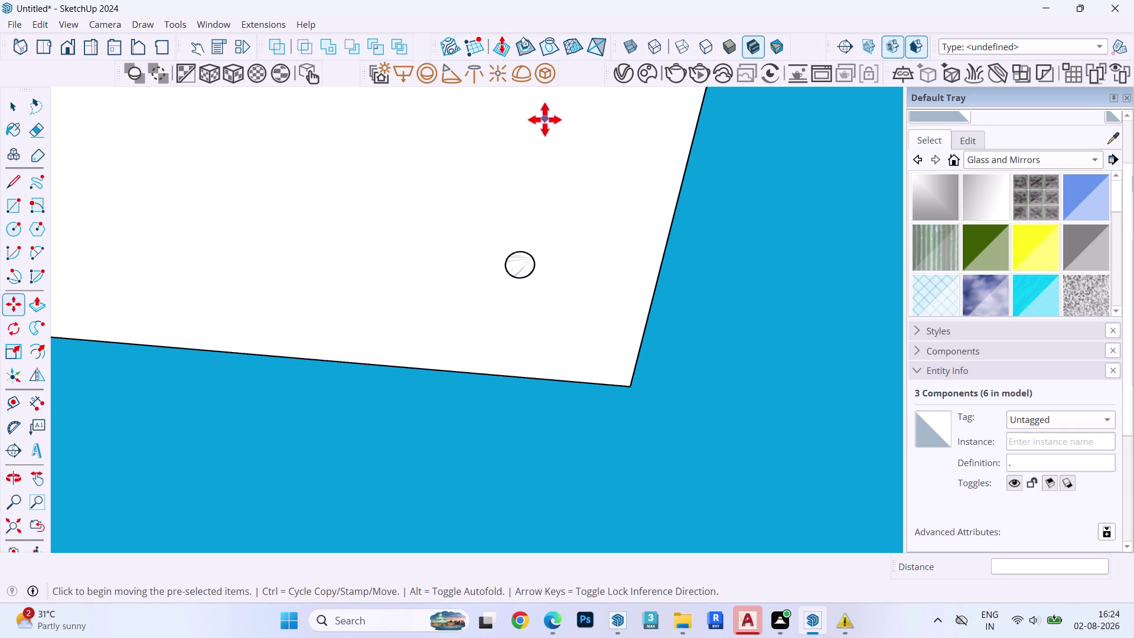
scroll(down, 3)
scroll(up, 3)
scroll(down, 3)
scroll(up, 3)
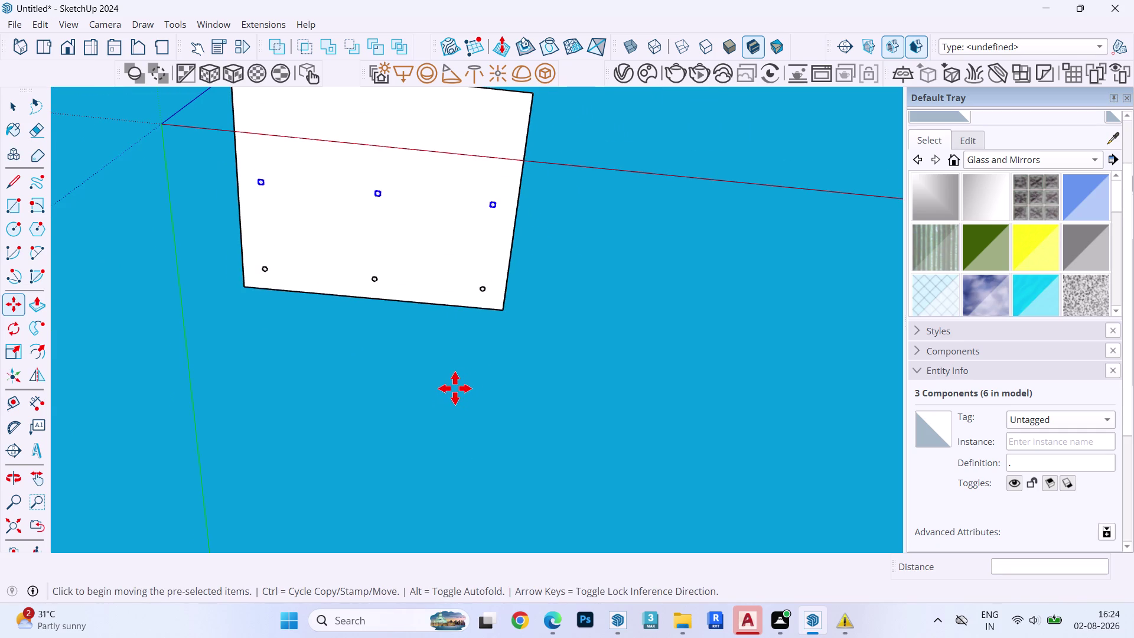
scroll(down, 3)
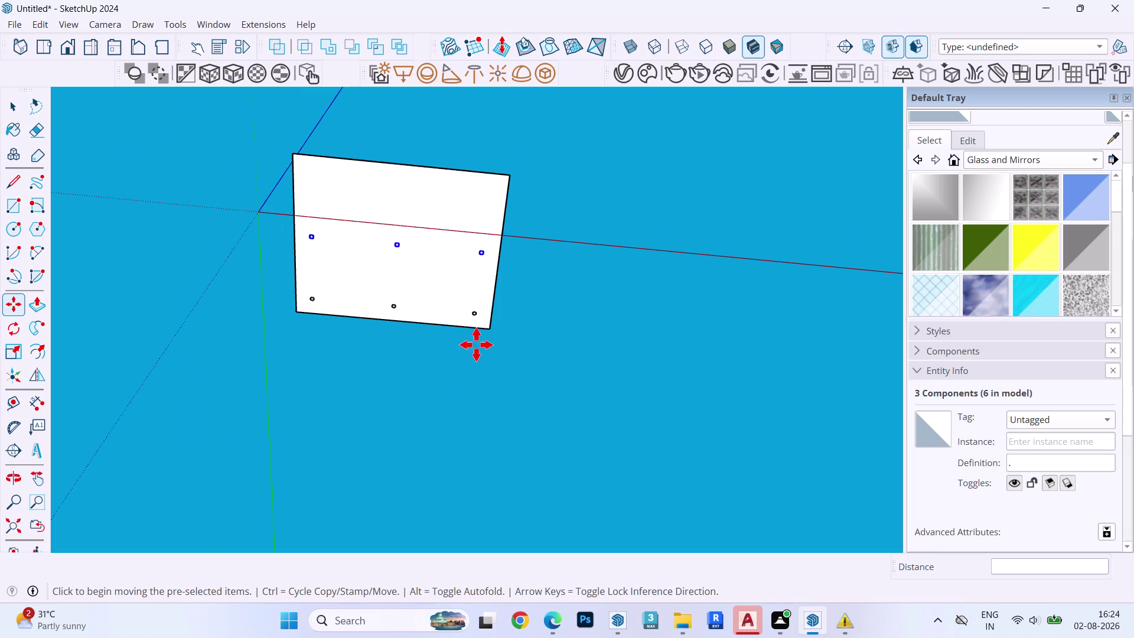
Array the copied row with *2 to add a third row of lights.
text(*)
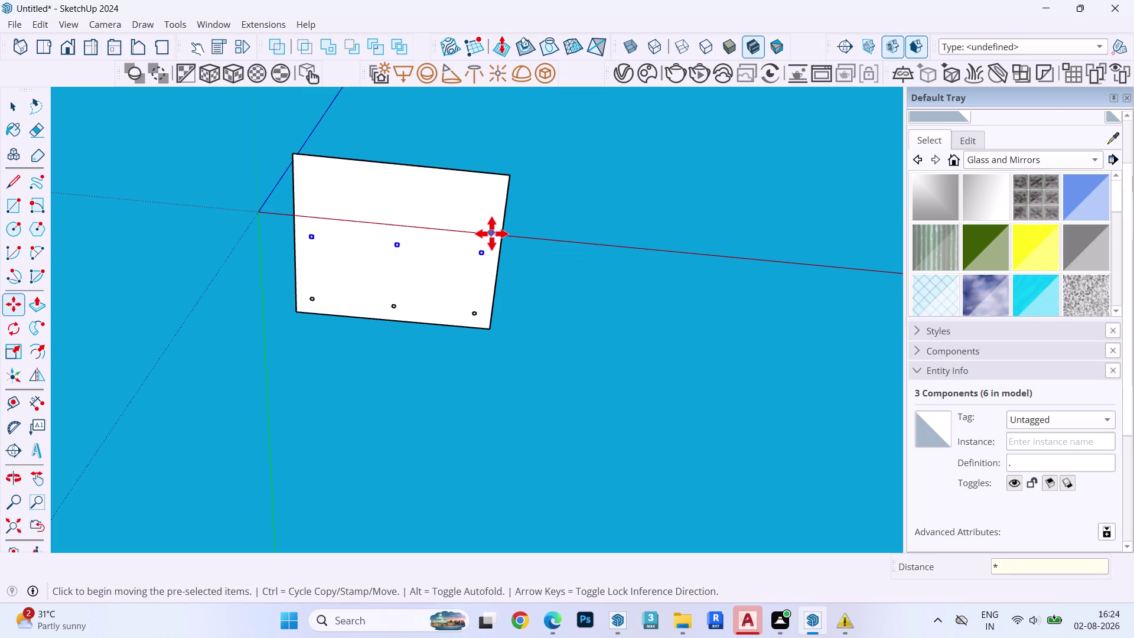
text(2)
key(Return)
key(b)
key(space)
key(Escape)
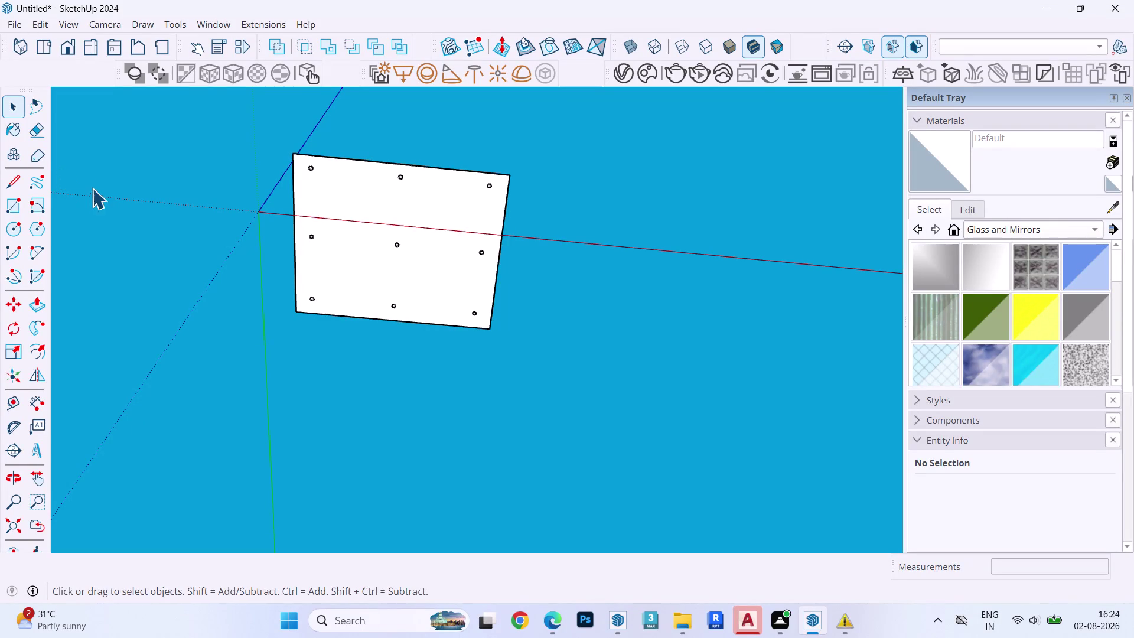
Open a ceiling light component for editing and align the view to its face.
scroll(up, 3)
scroll(up, 3)
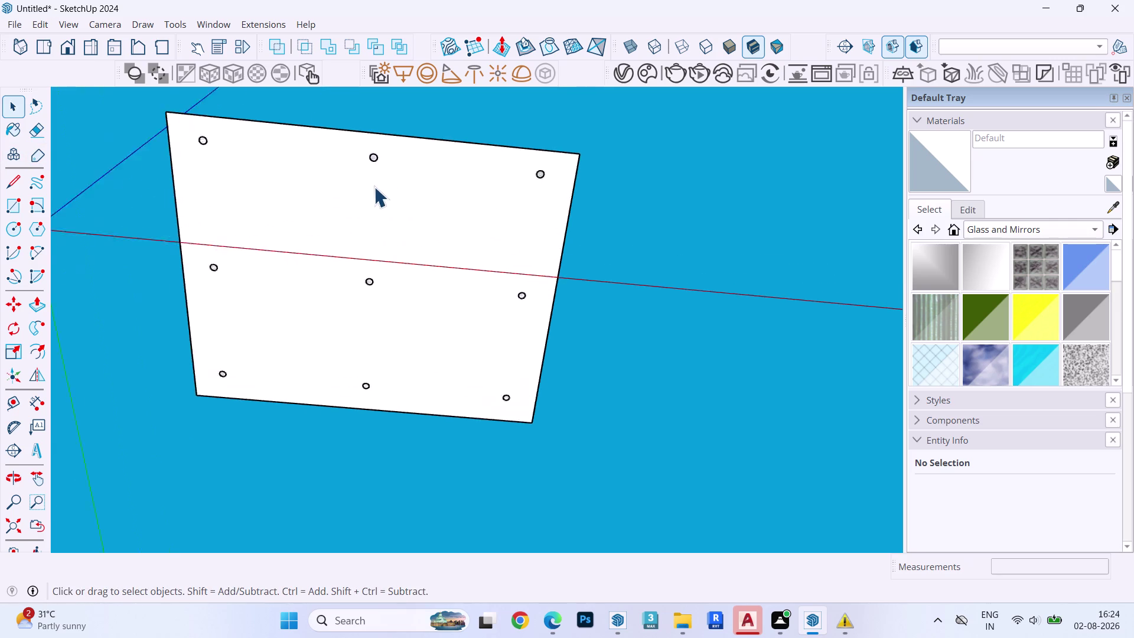
scroll(up, 3)
scroll(down, 3)
scroll(up, 3)
click(368, 168)
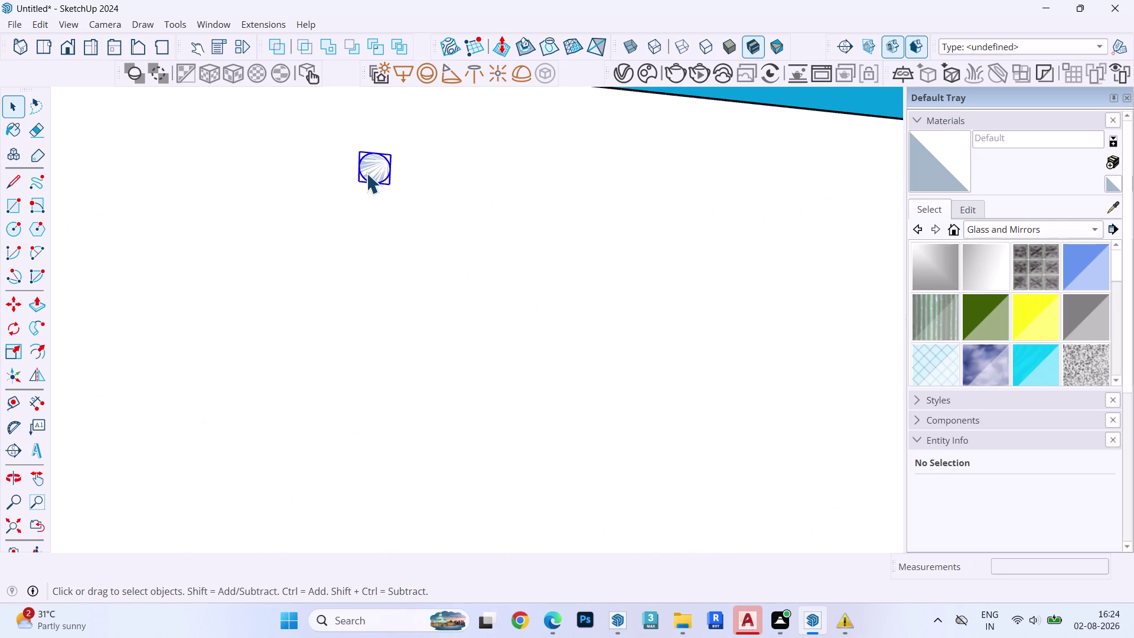
click(366, 173)
double_click(364, 161)
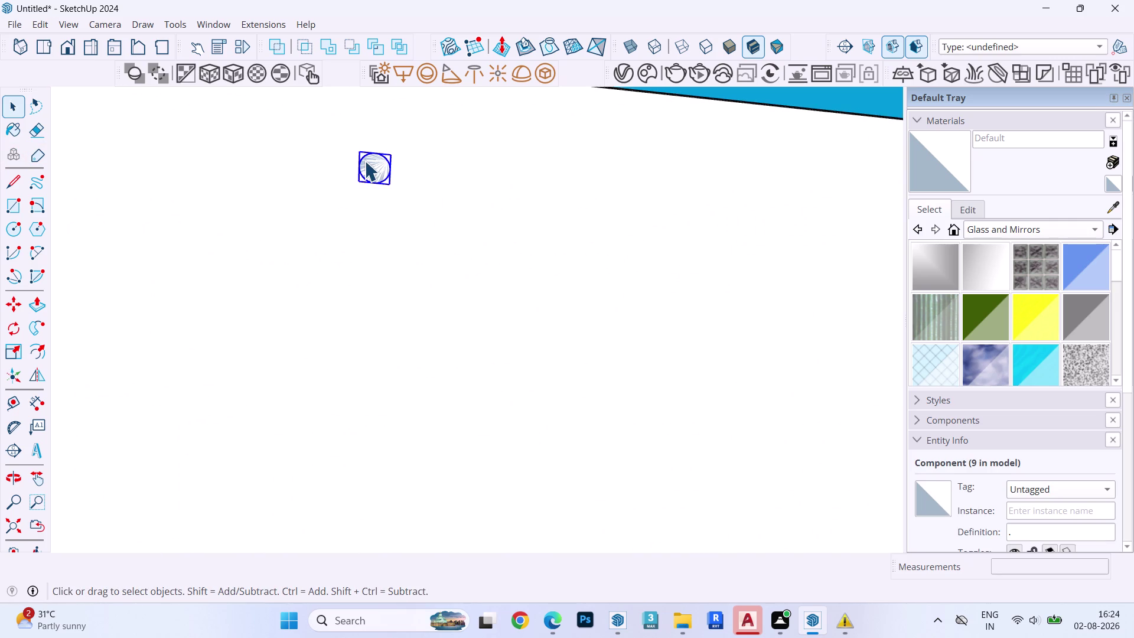
click(368, 163)
right_click(369, 165)
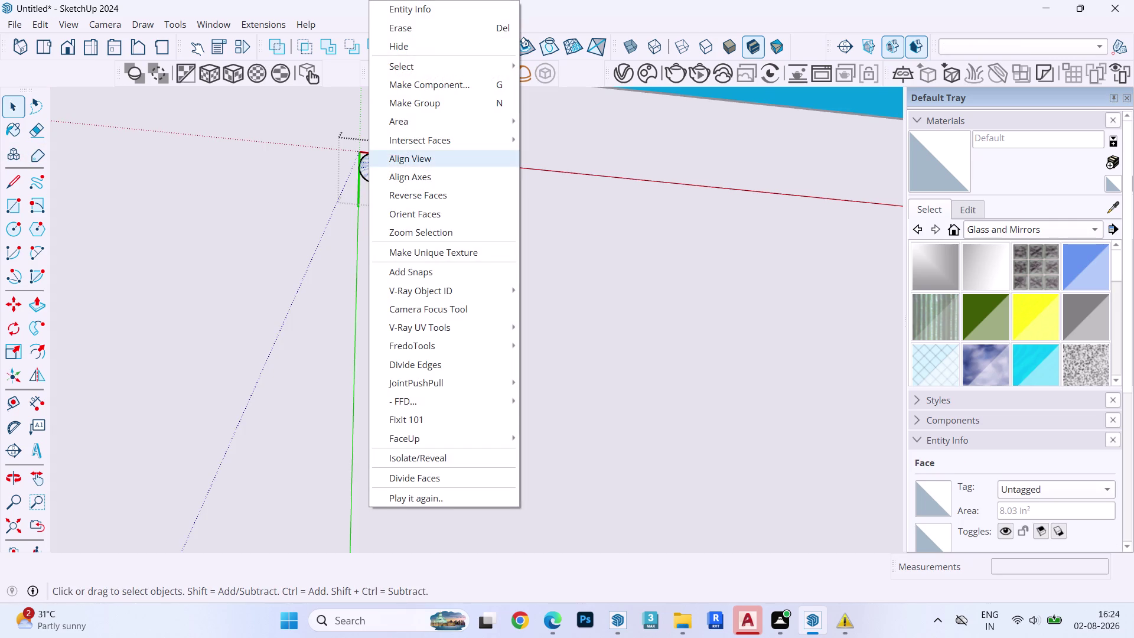
click(312, 164)
Offset the light's circle outward to form a ring.
double_click(377, 164)
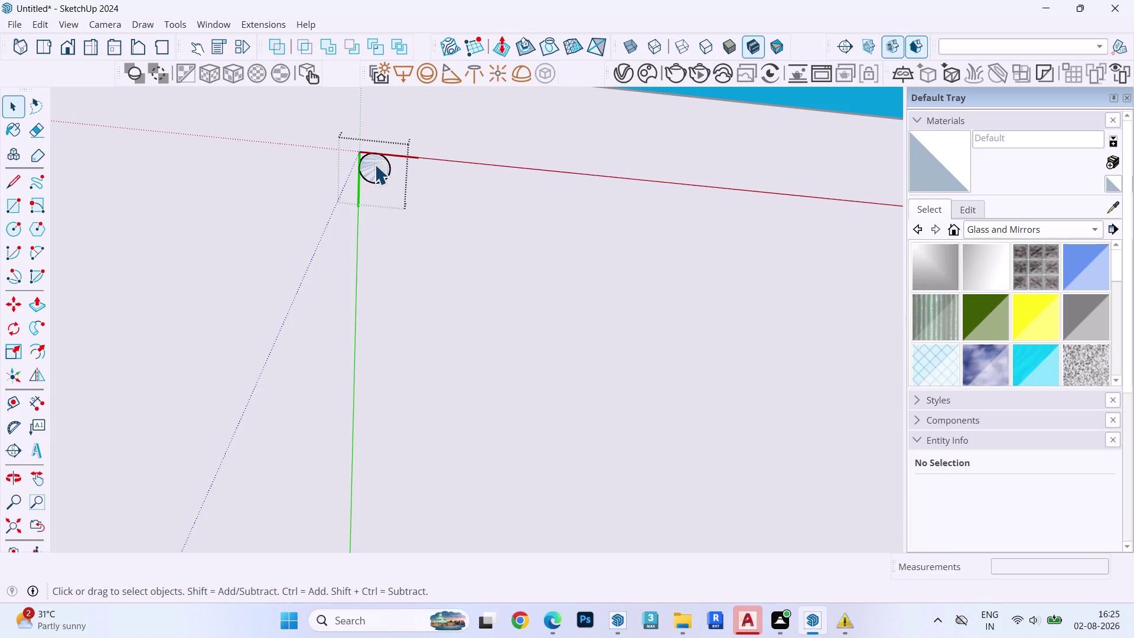
click(373, 164)
key(f)
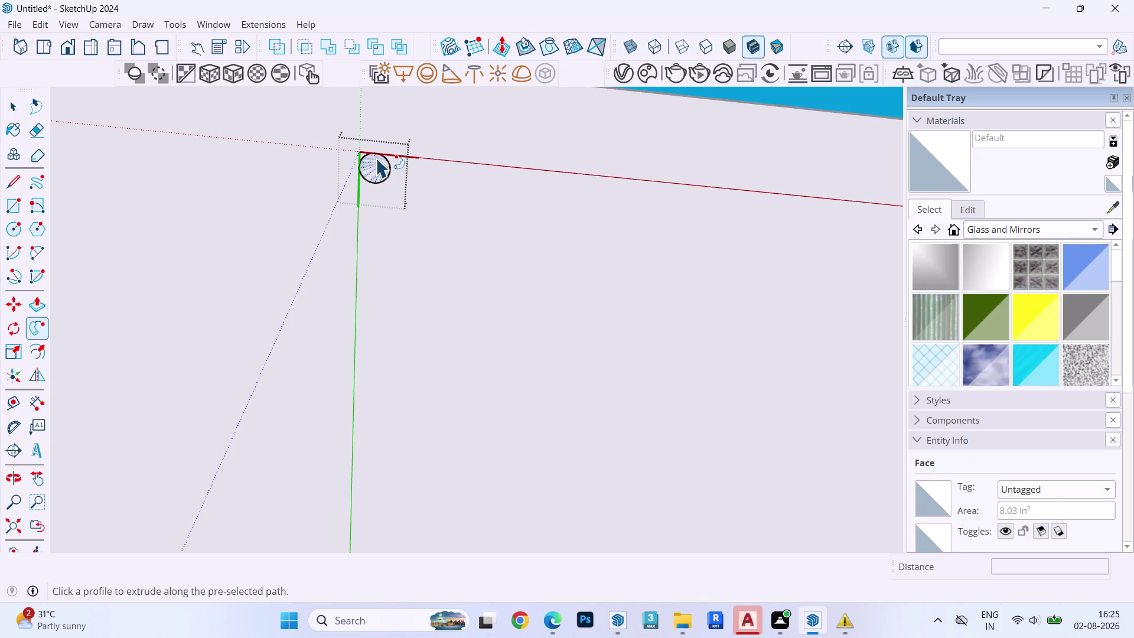
key(o)
click(384, 160)
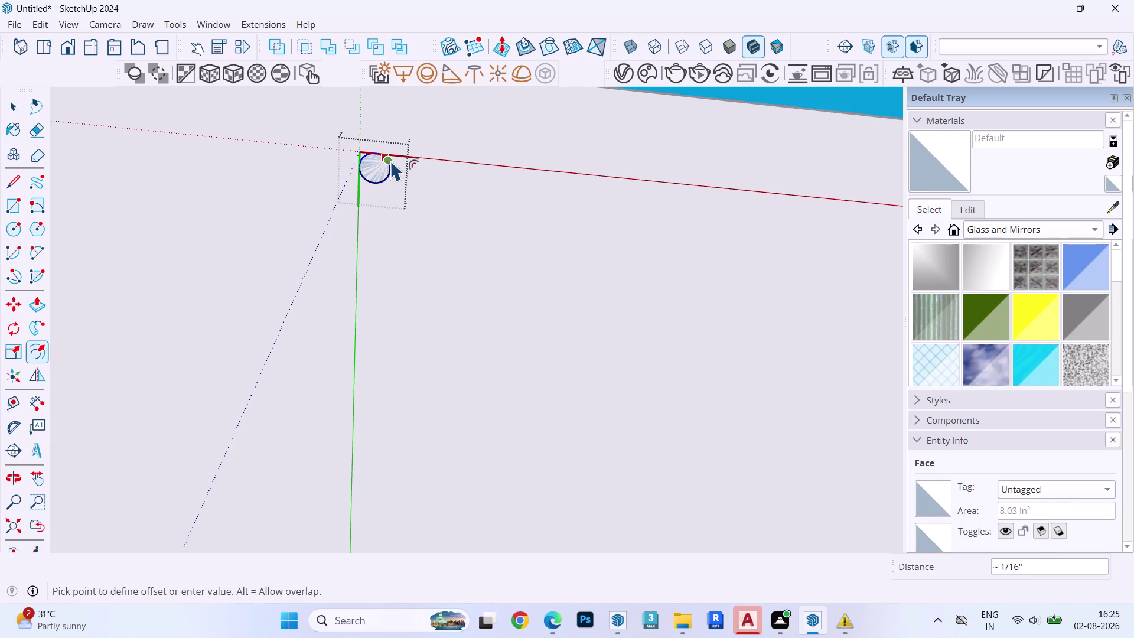
click(394, 158)
key(space)
Push/Pull the ring up 5/16" into a raised rim.
scroll(up, 3)
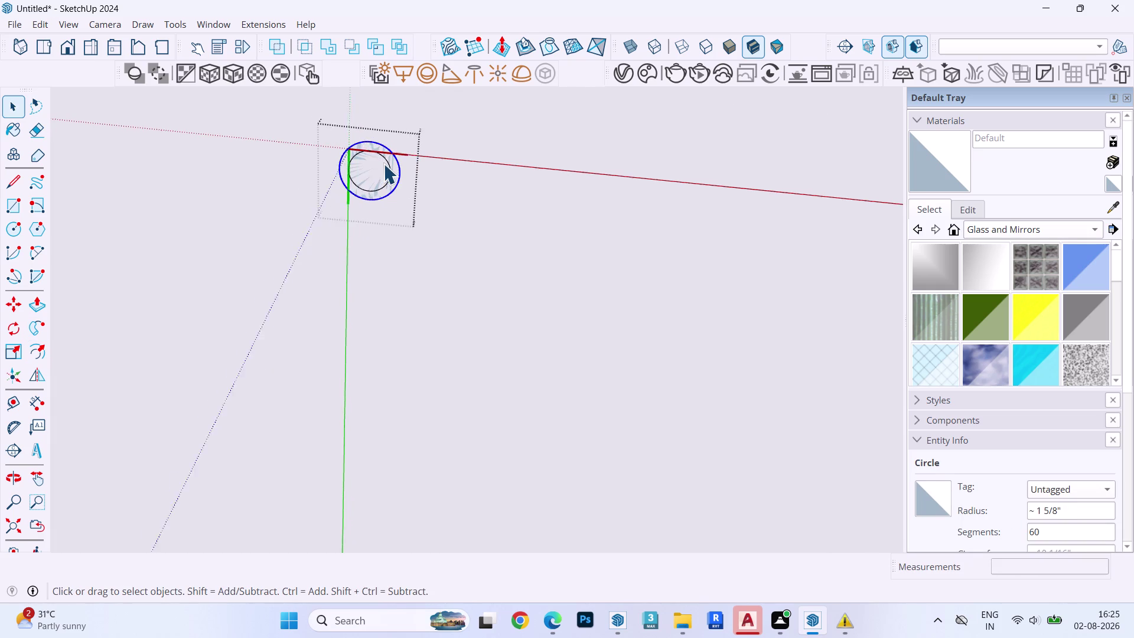
middle_drag(382, 165, 383, 297)
scroll(up, 3)
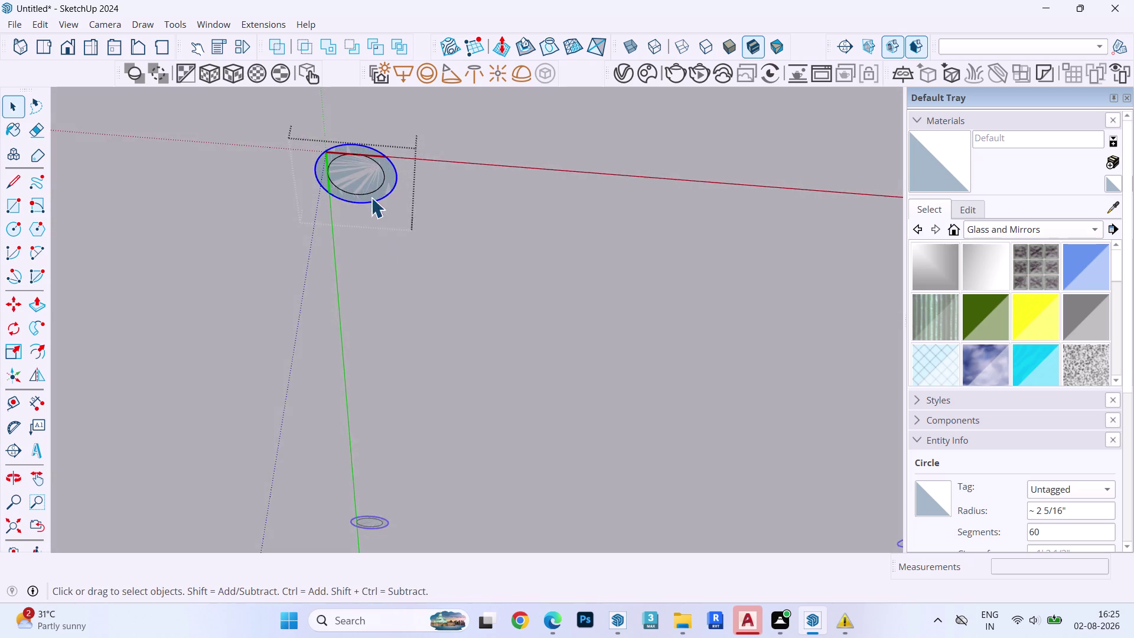
scroll(up, 3)
click(349, 169)
key(p)
click(349, 169)
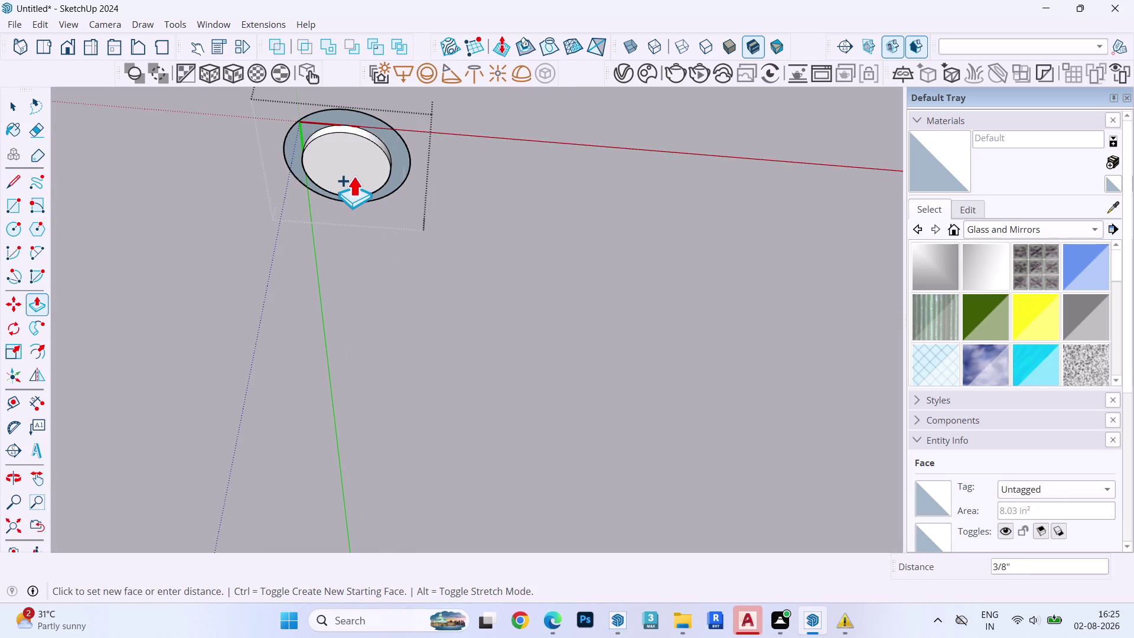
click(355, 175)
double_click(395, 136)
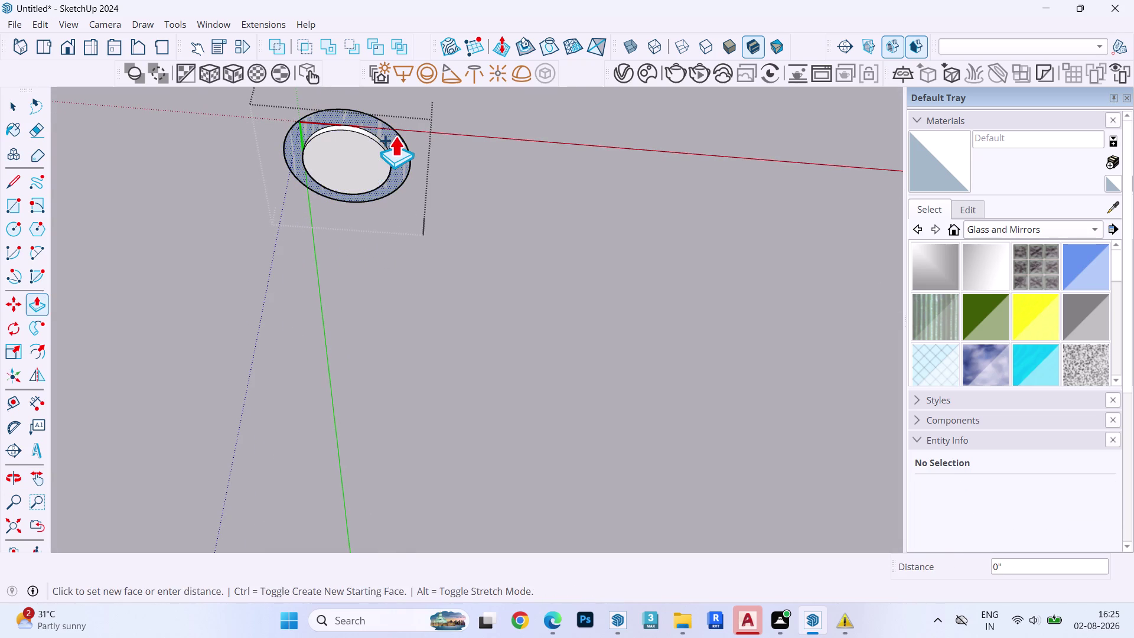
double_click(390, 137)
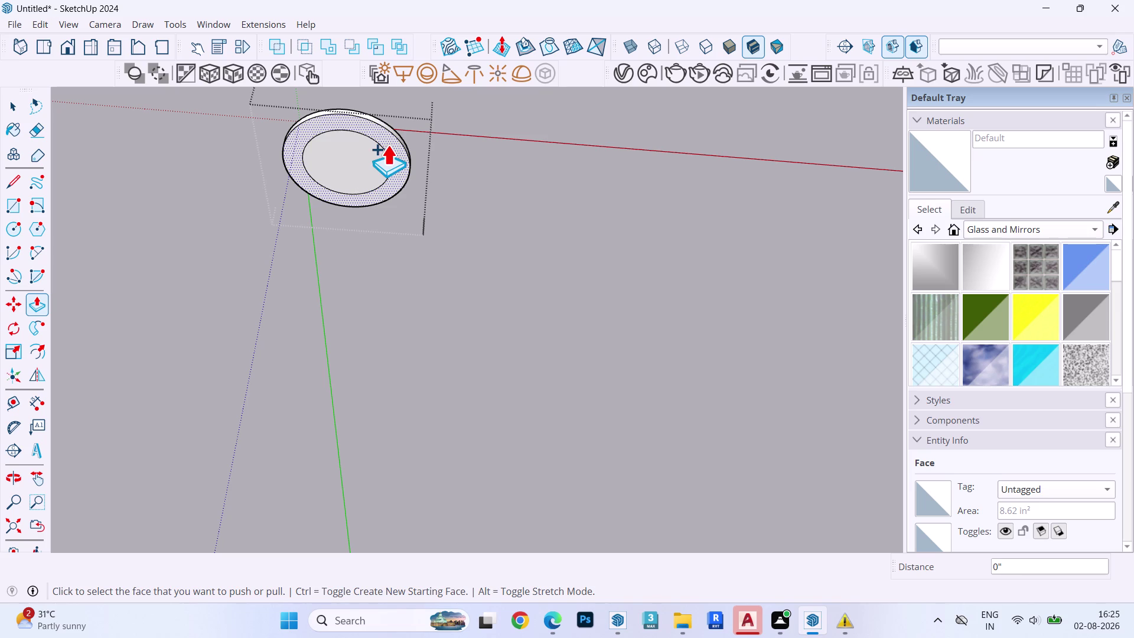
click(387, 145)
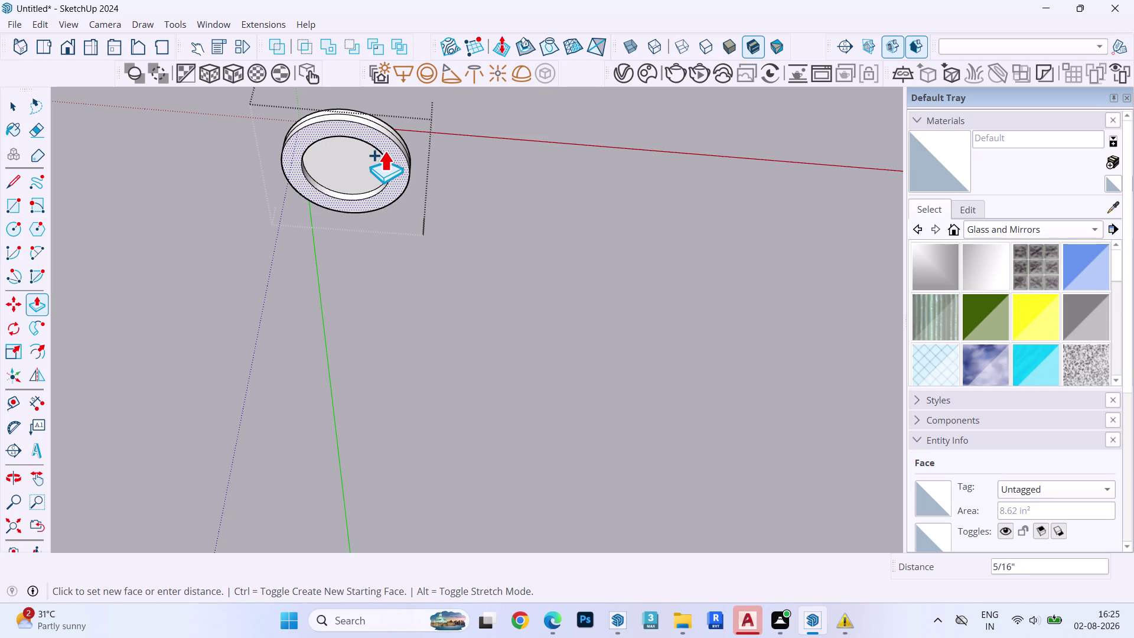
click(384, 151)
scroll(down, 3)
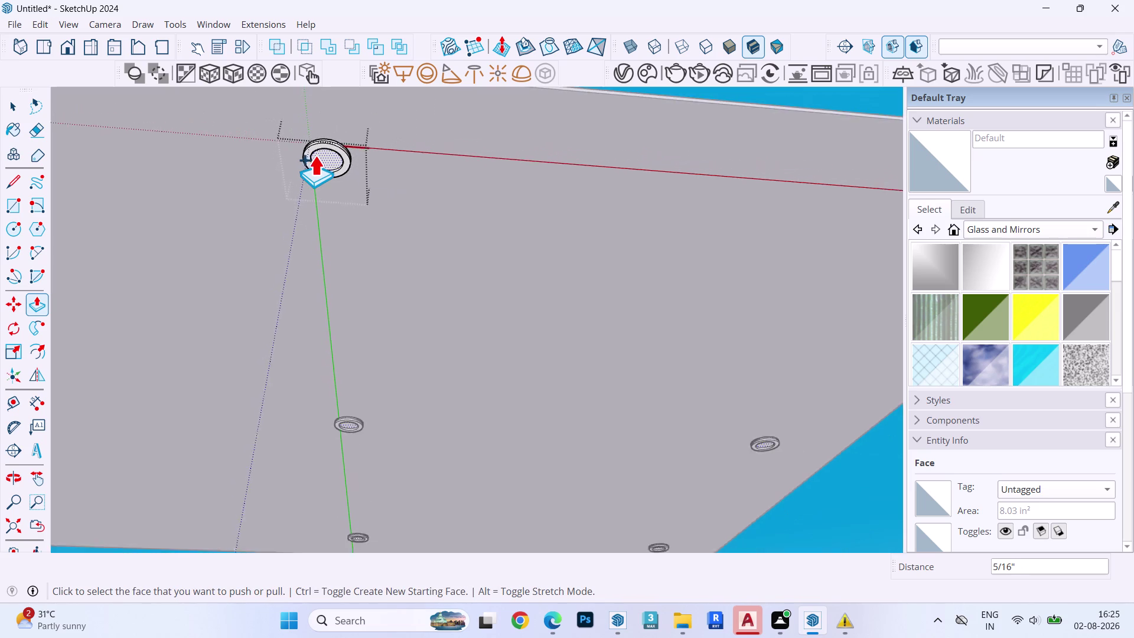
scroll(down, 3)
scroll(up, 3)
scroll(down, 3)
key(space)
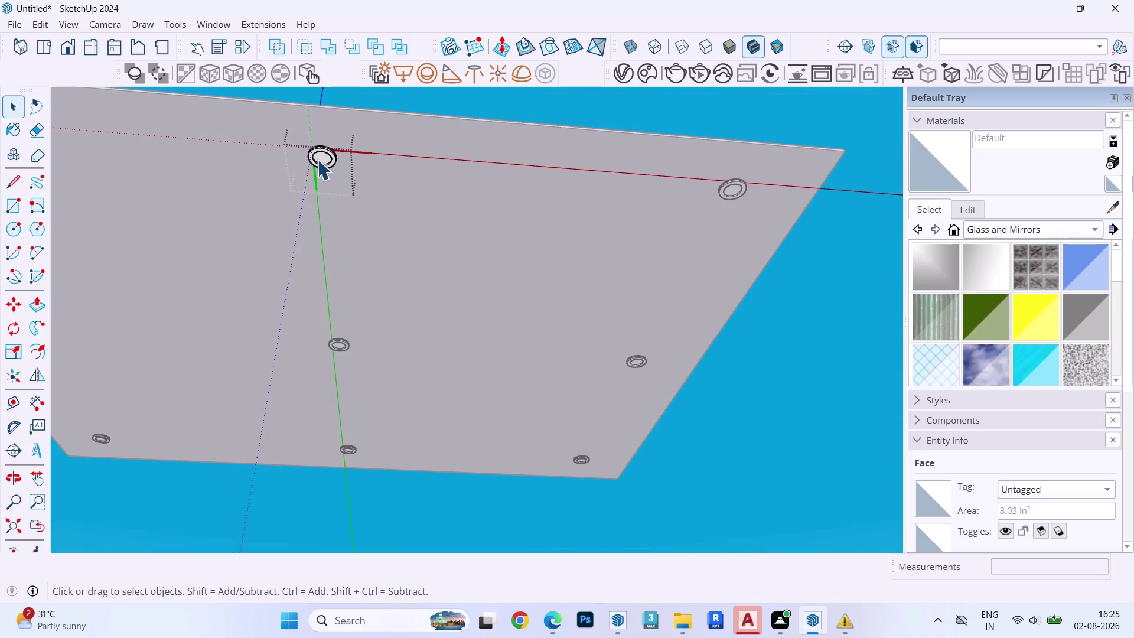
key(Escape)
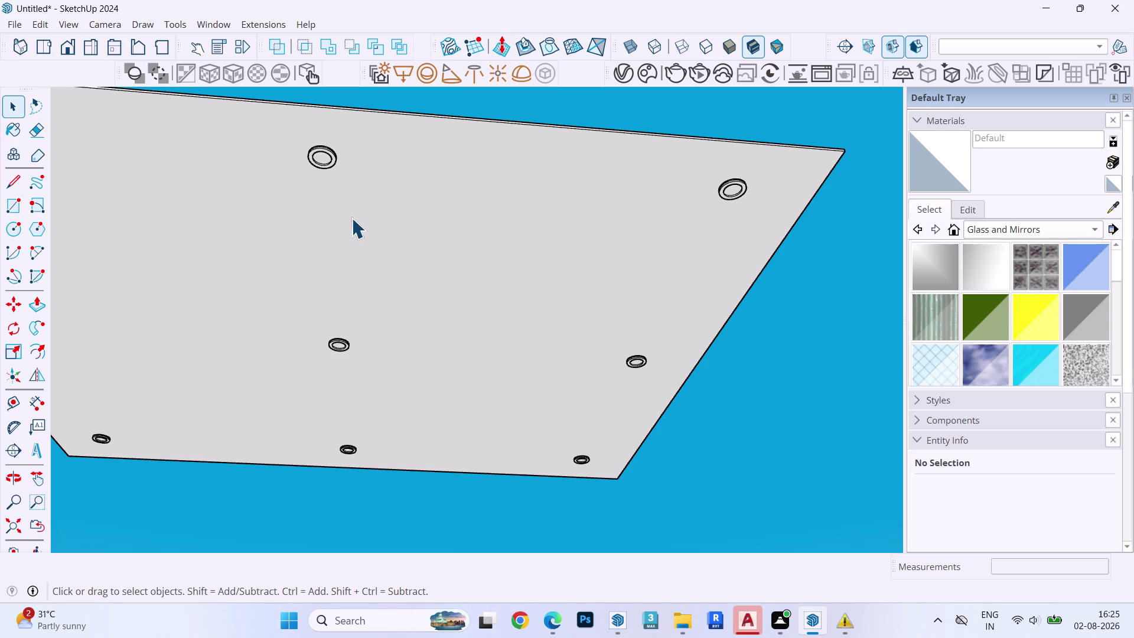
key(Escape)
key(Escape)
key(Escape)
key(Escape)
key(Escape)
click(356, 214)
right_click(356, 209)
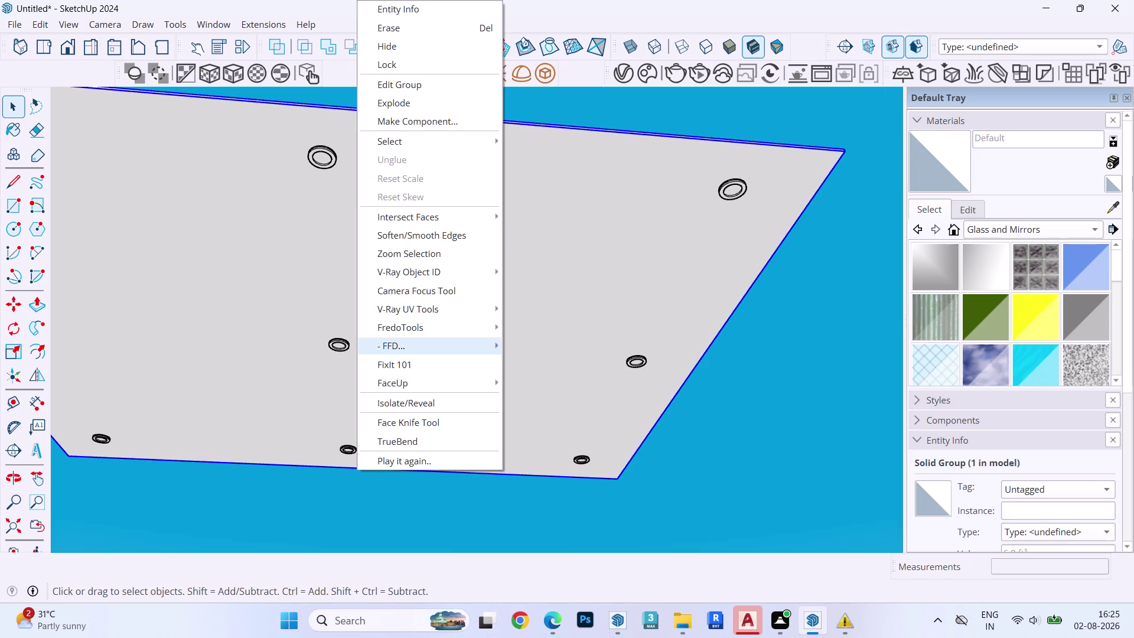
click(419, 401)
scroll(down, 3)
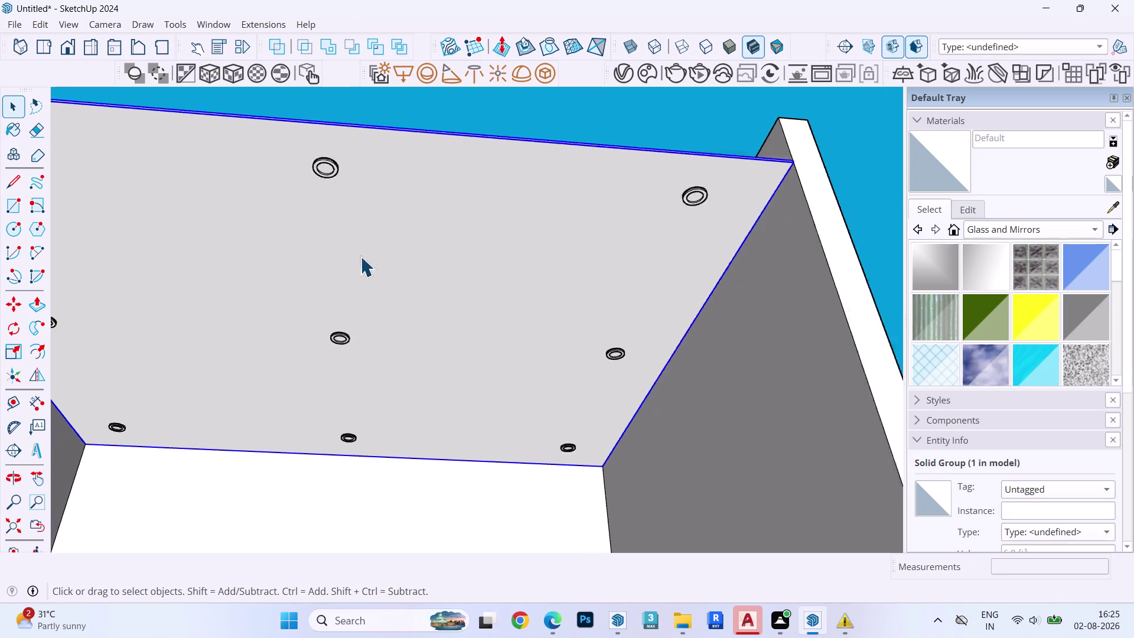
scroll(down, 3)
middle_drag(401, 262, 390, 554)
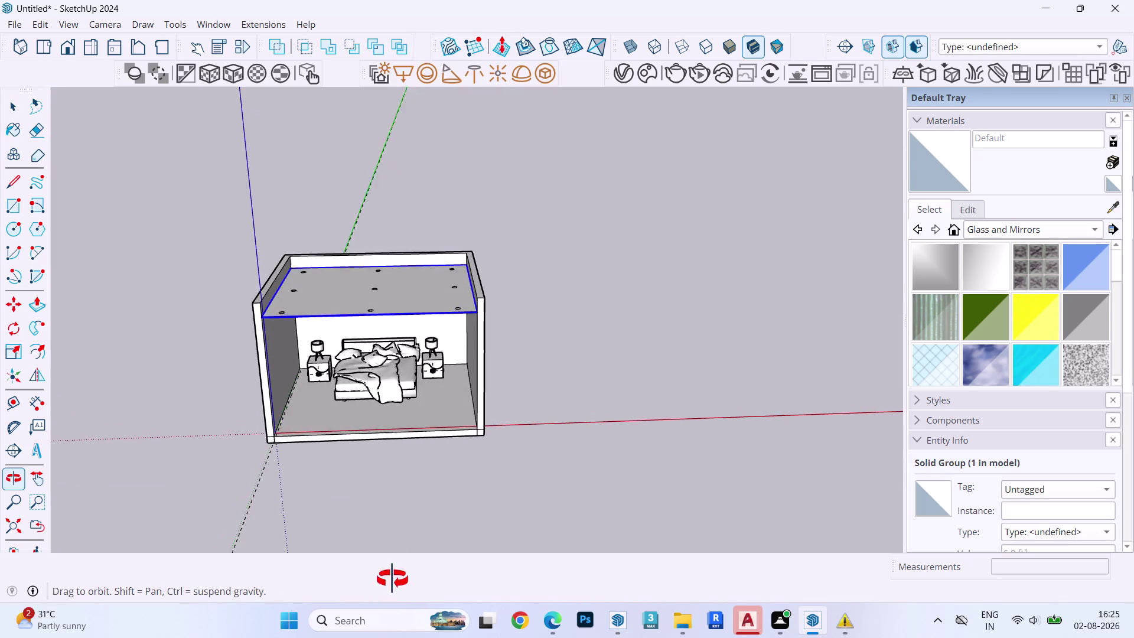
middle_drag(391, 554, 381, 378)
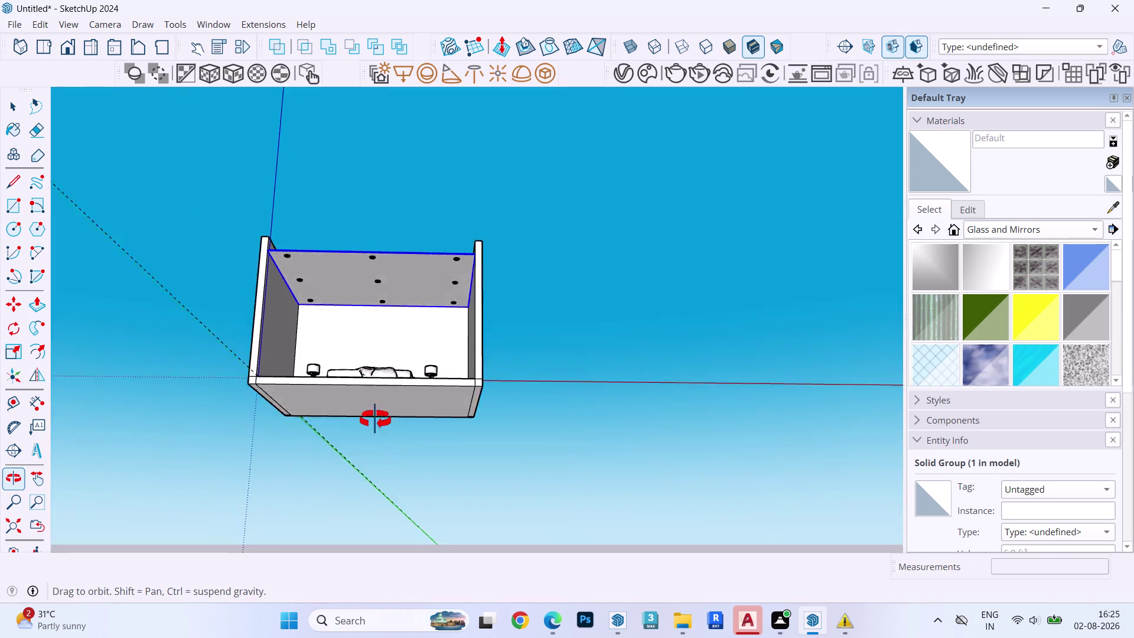
middle_drag(381, 379, 375, 525)
key(r)
Draw a rectangle across the top of the room's walls.
scroll(up, 3)
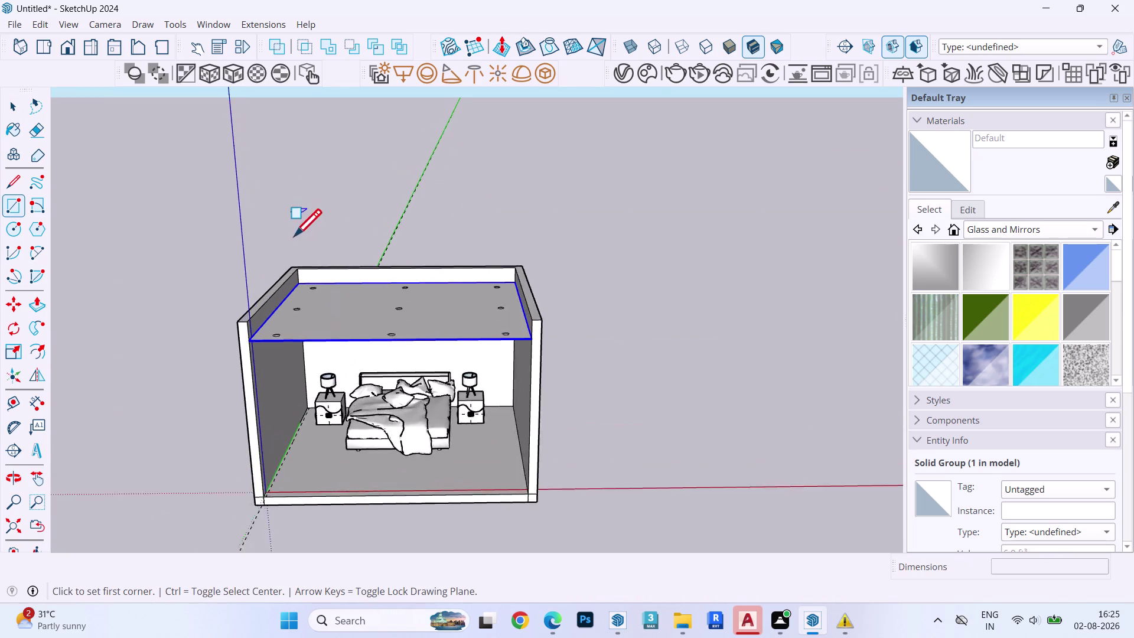
scroll(up, 3)
click(291, 273)
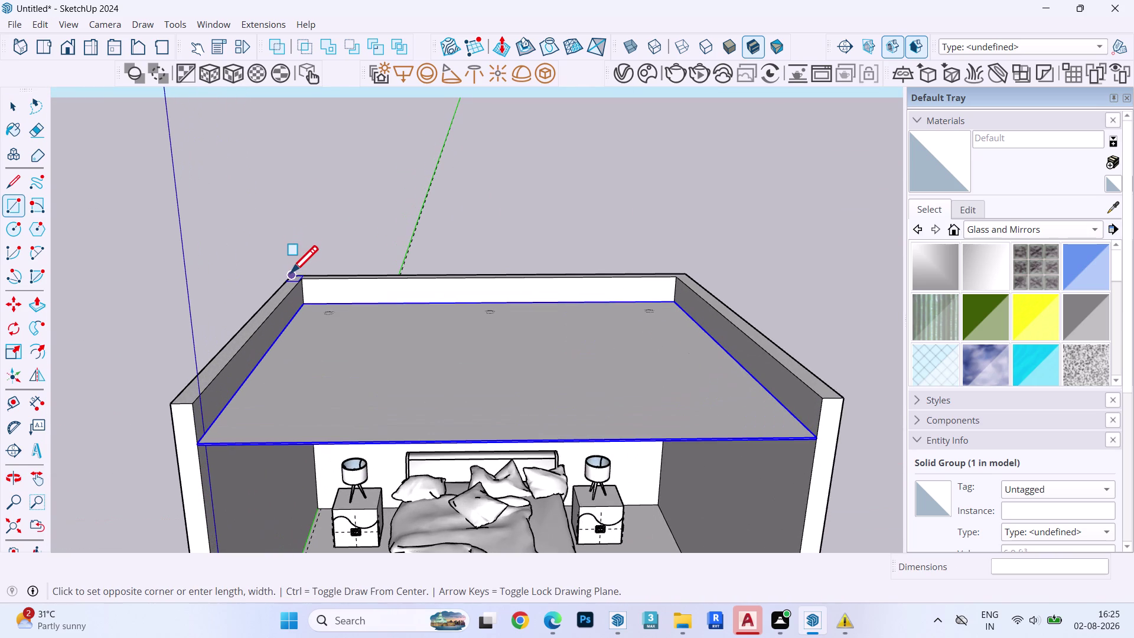
click(845, 399)
key(space)
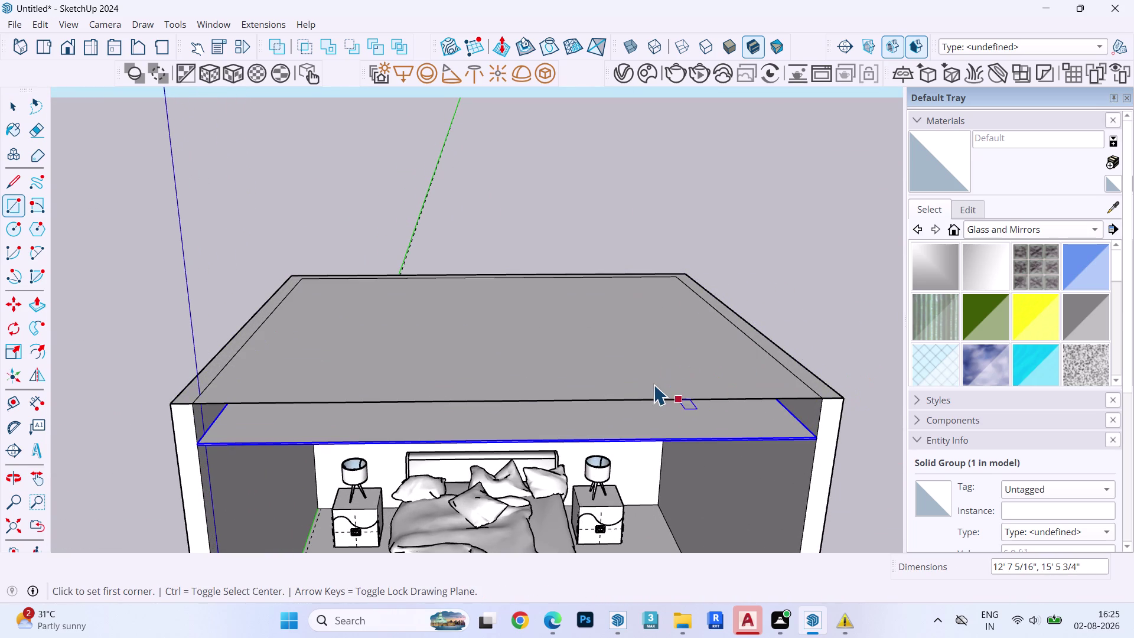
Push/Pull the rectangle up 6" into a roof slab.
double_click(652, 382)
key(n)
double_click(652, 390)
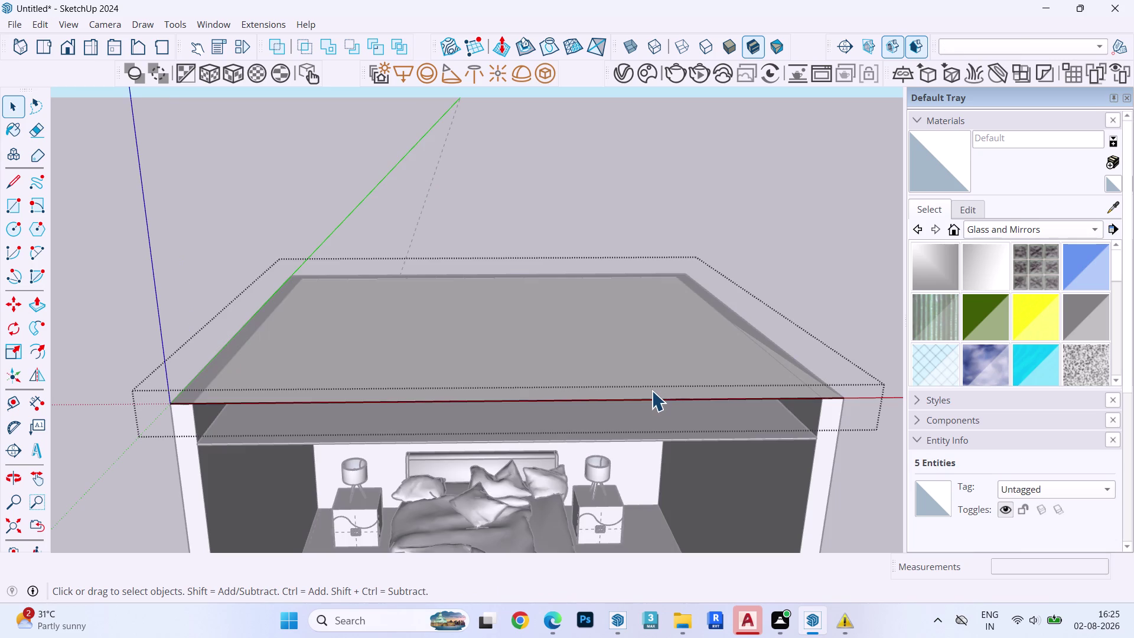
key(p)
click(652, 390)
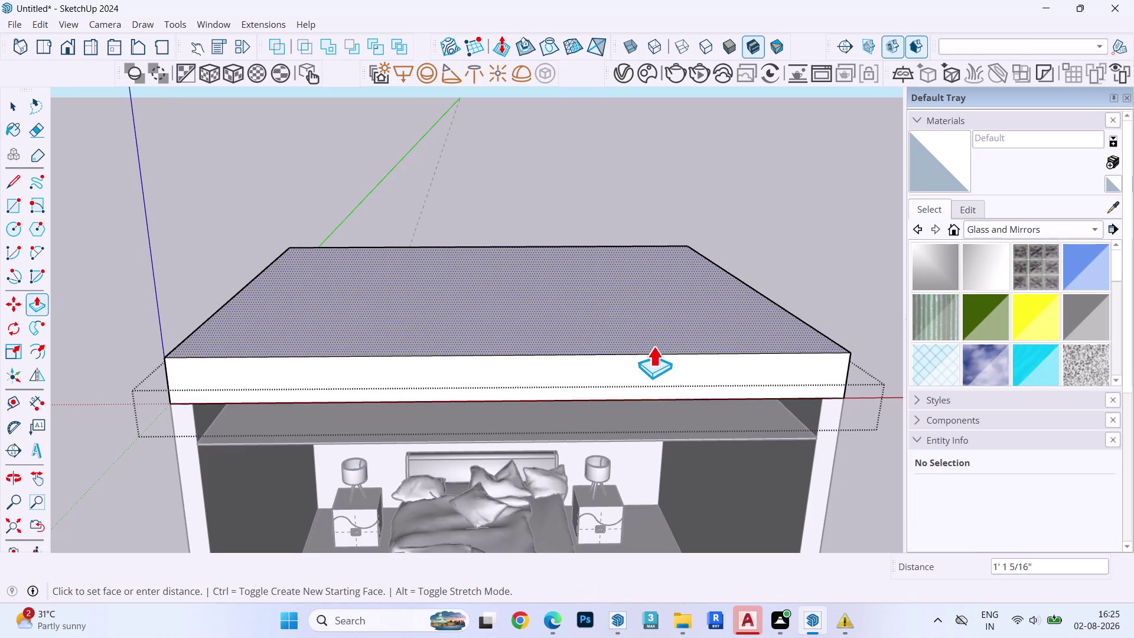
key(6)
click(653, 344)
key(shift+quotedbl)
key(Return)
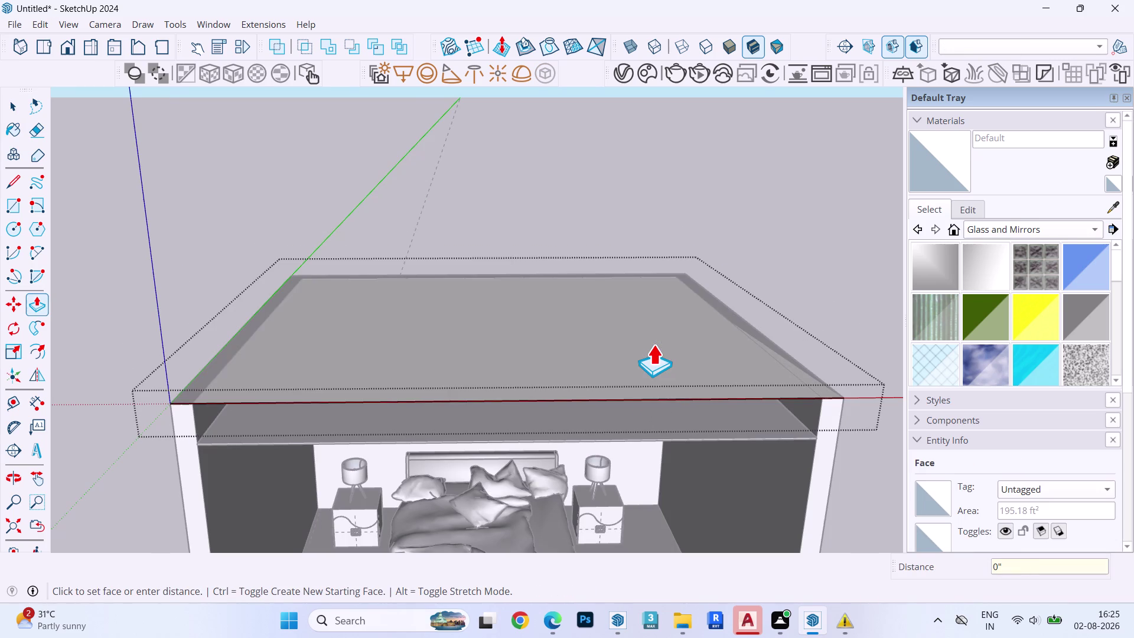
key(6)
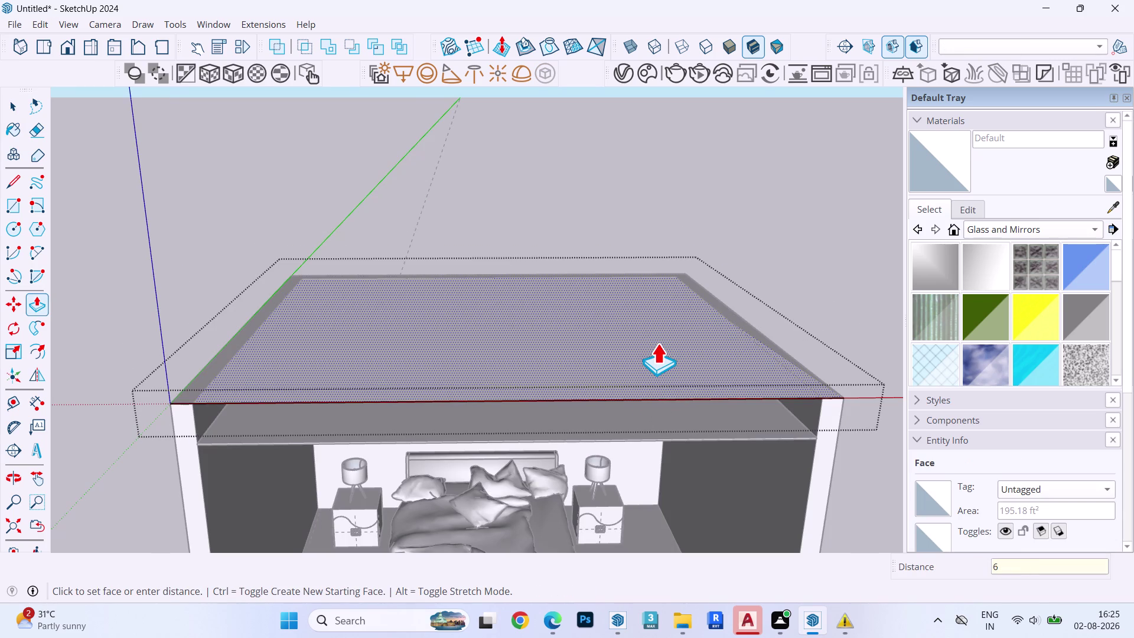
key(shift+quotedbl)
key(Return)
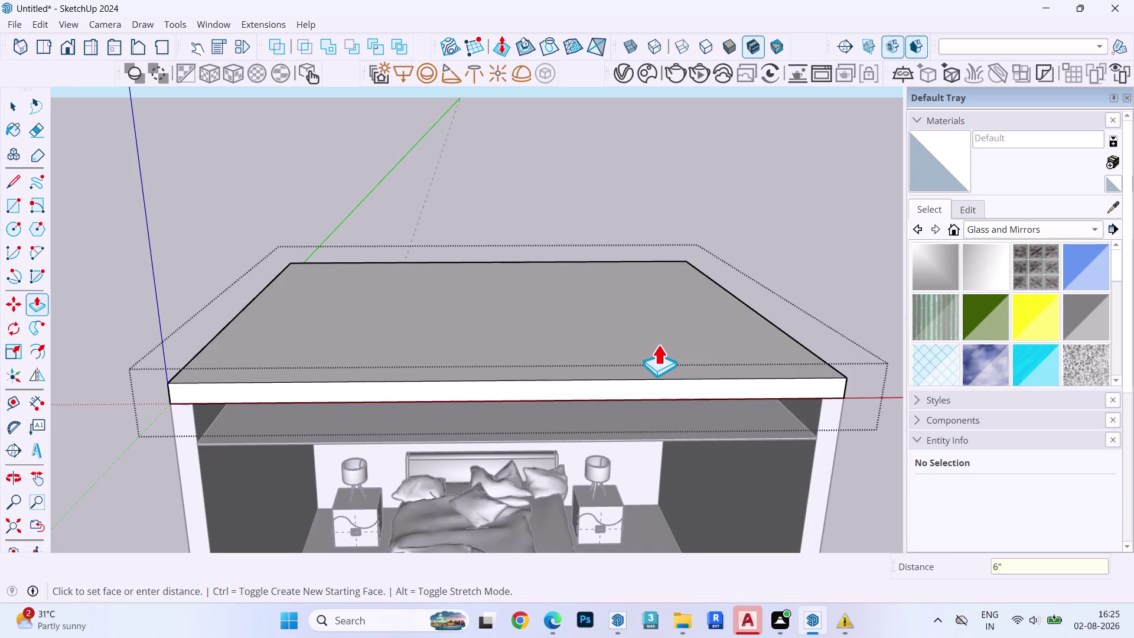
key(space)
Exit the active tools and orbit toward the room's open front.
key(Escape)
key(Escape)
key(Escape)
key(Escape)
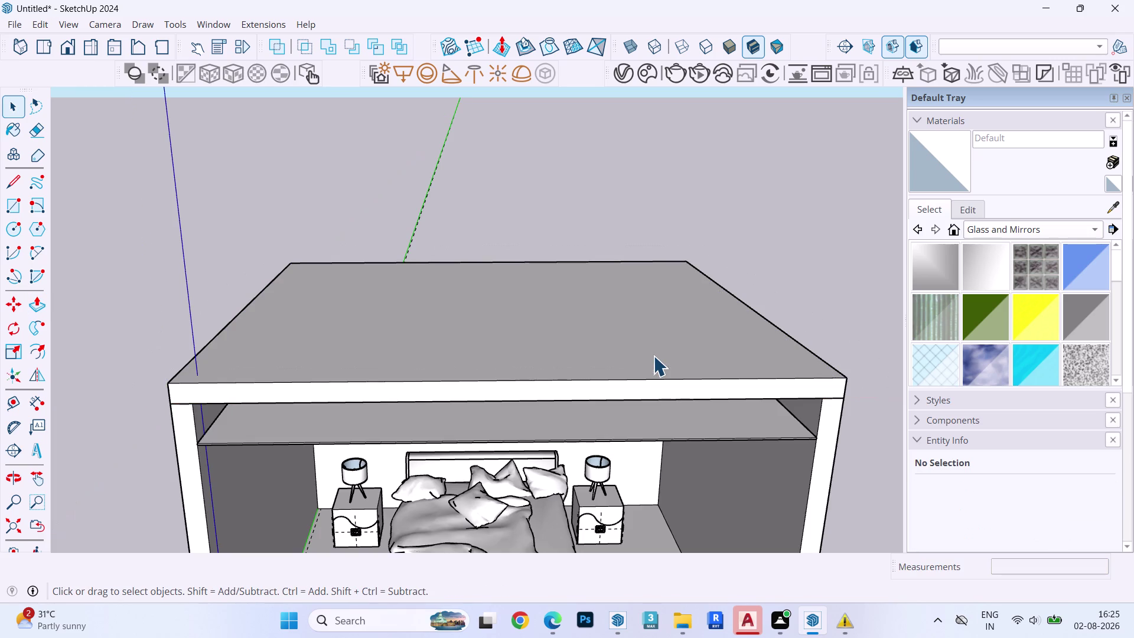
key(Escape)
key(Escape)
key(space)
key(Escape)
scroll(down, 3)
middle_drag(610, 305, 594, 250)
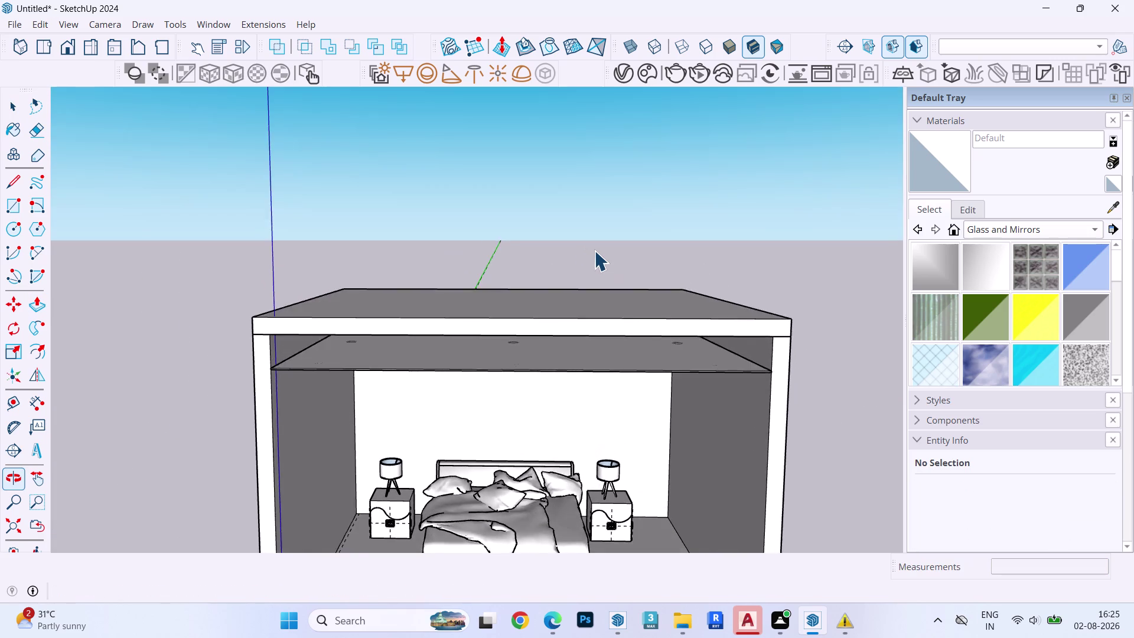
Orbit to a straight front view looking into the bedroom.
scroll(down, 3)
scroll(down, 3)
scroll(up, 3)
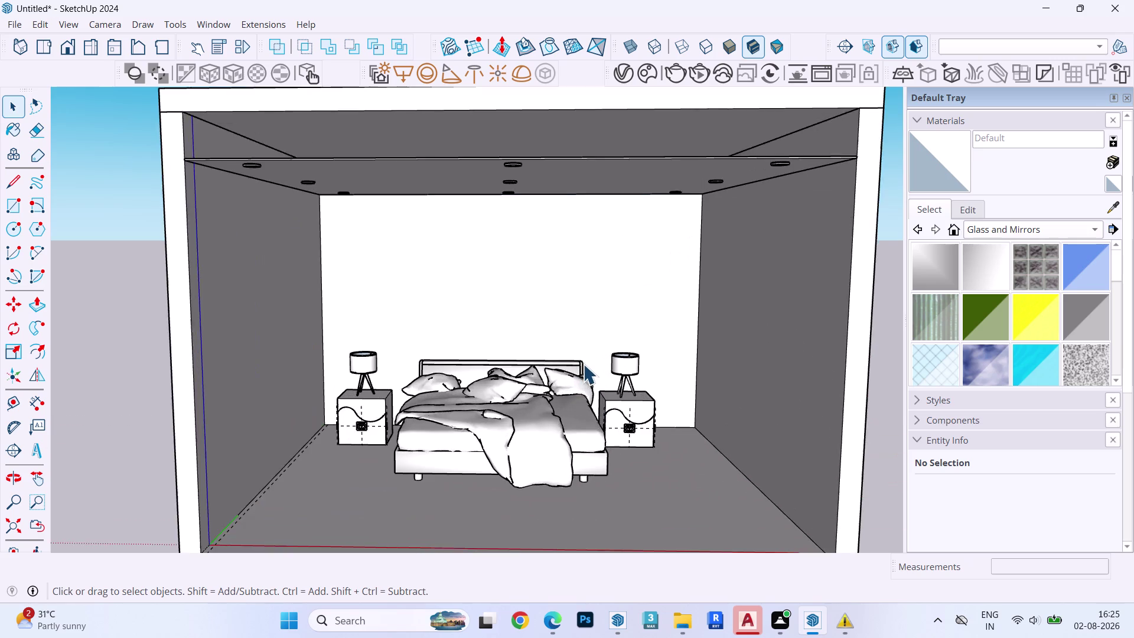
middle_drag(583, 364, 580, 321)
scroll(down, 3)
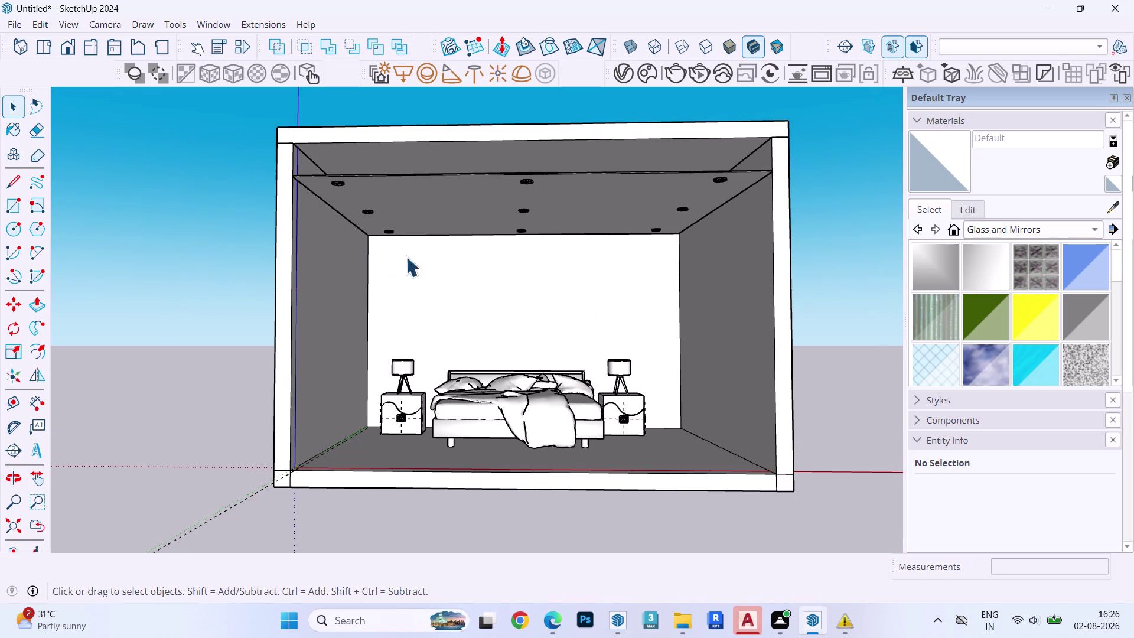
middle_drag(500, 265, 488, 350)
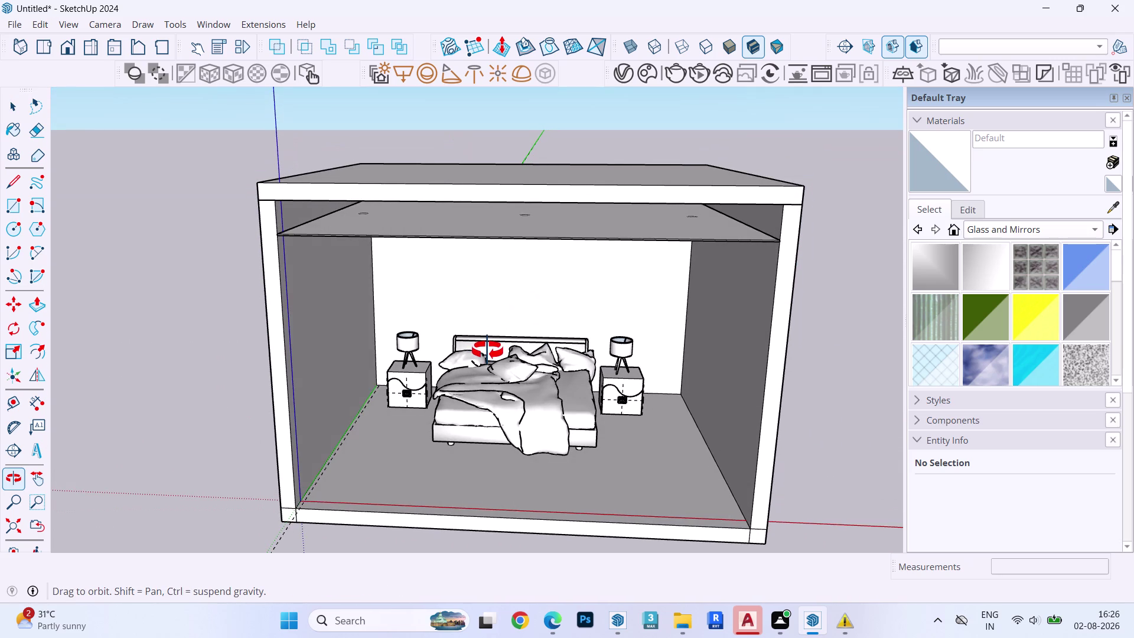
middle_drag(487, 350, 485, 308)
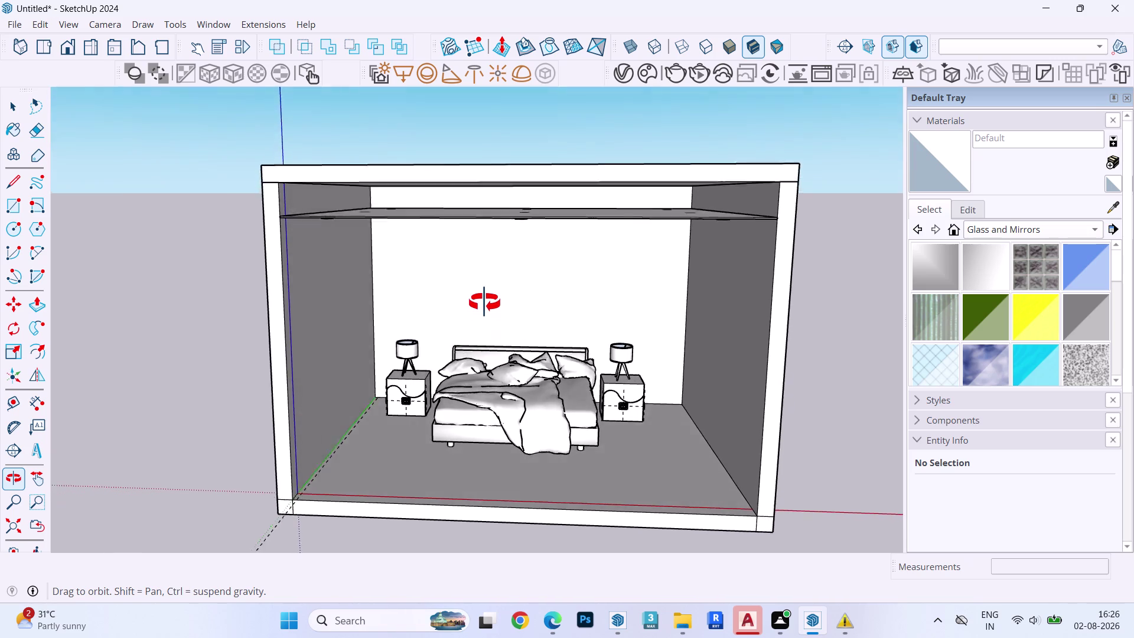
middle_drag(485, 307, 486, 299)
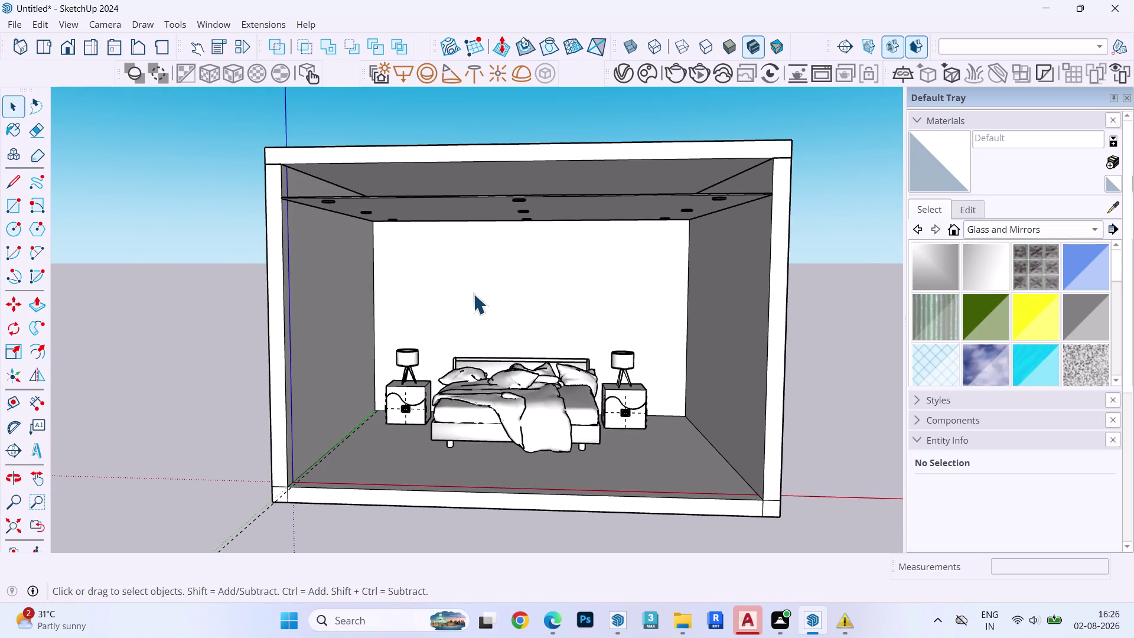
Open the room group, select the back wall, and start a rectangle above the left nightstand.
double_click(483, 278)
click(486, 278)
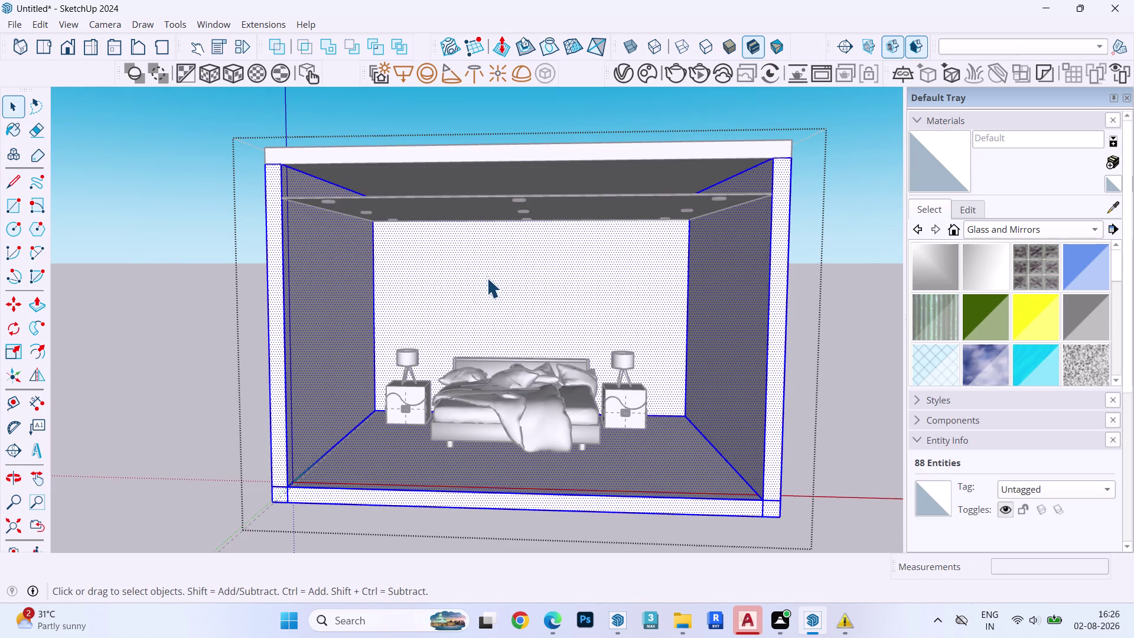
click(484, 273)
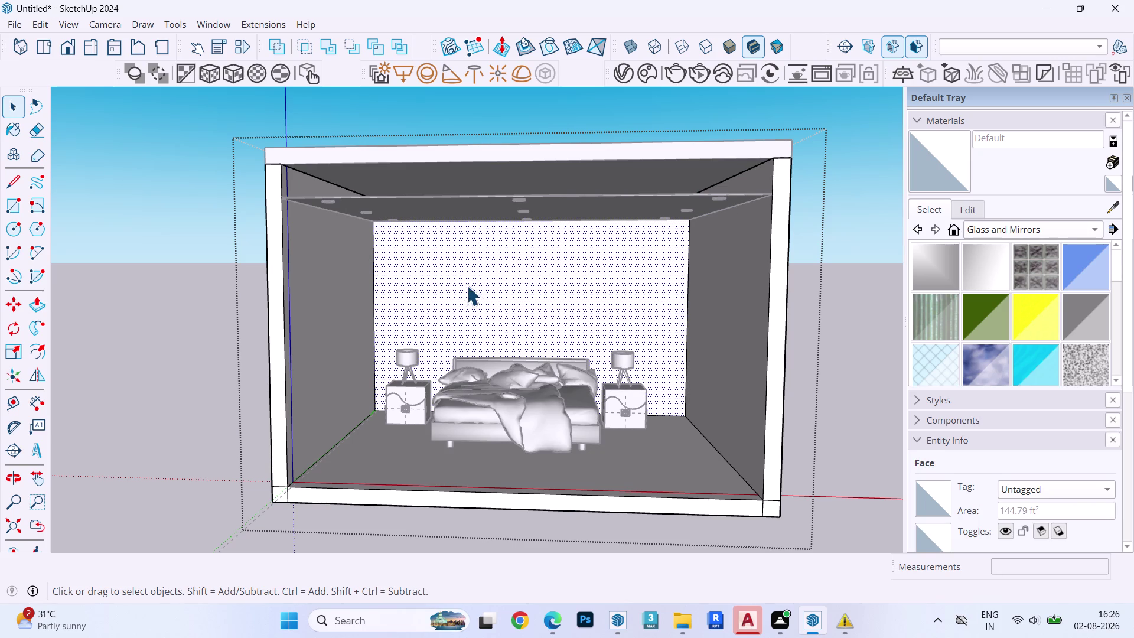
key(r)
click(386, 237)
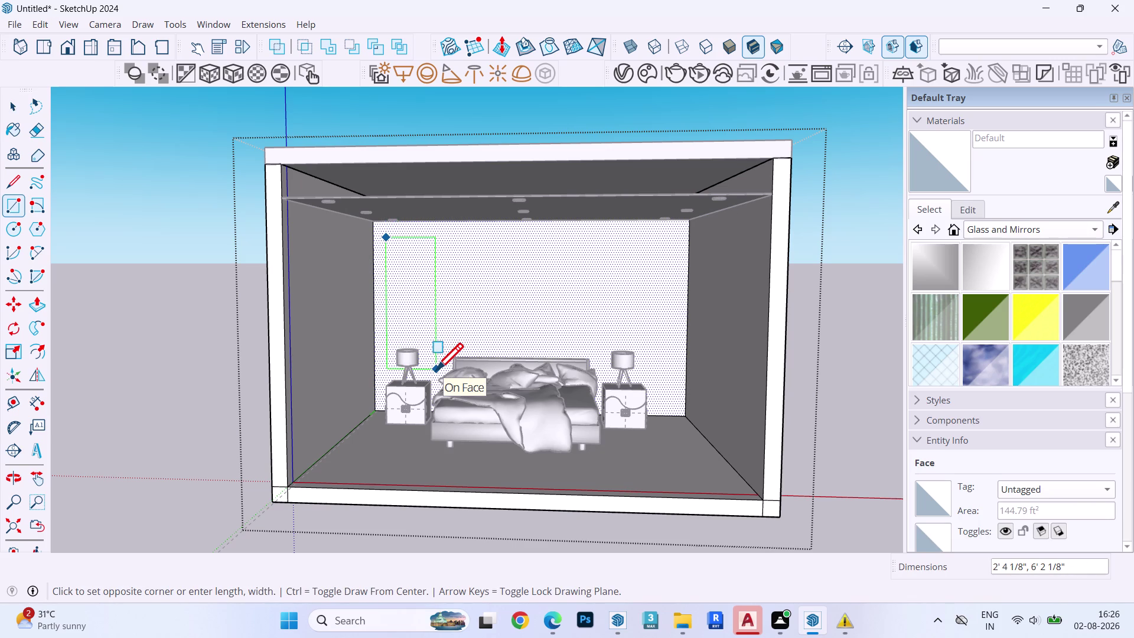
Finish the tall panel above the left nightstand and copy it twice: above the right nightstand and beside the first.
click(436, 370)
key(space)
double_click(409, 308)
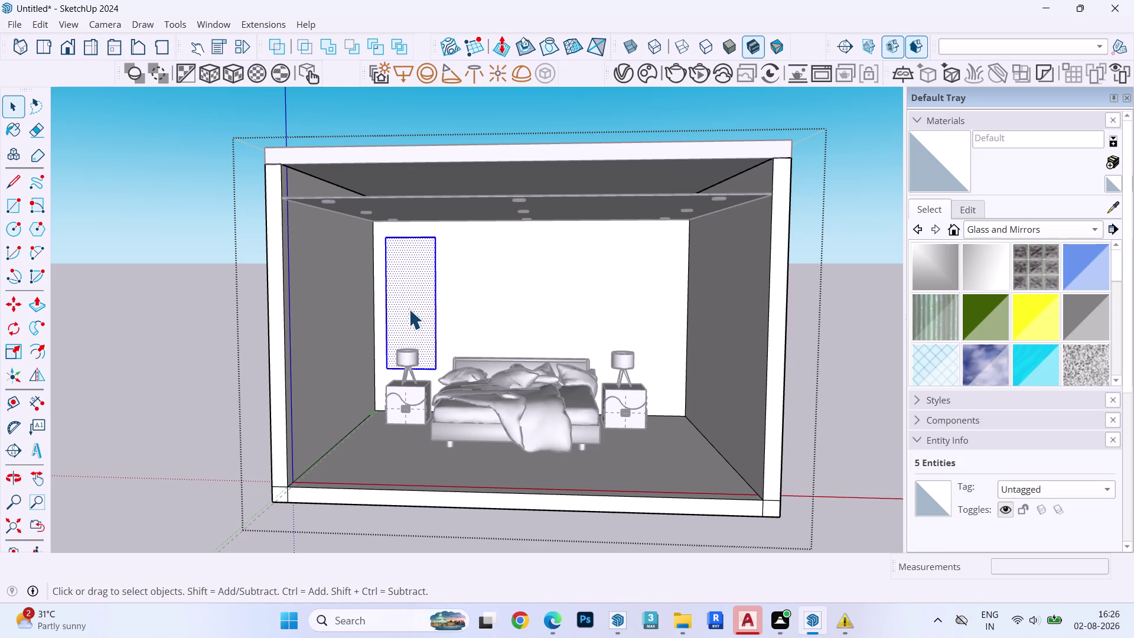
key(m)
click(409, 309)
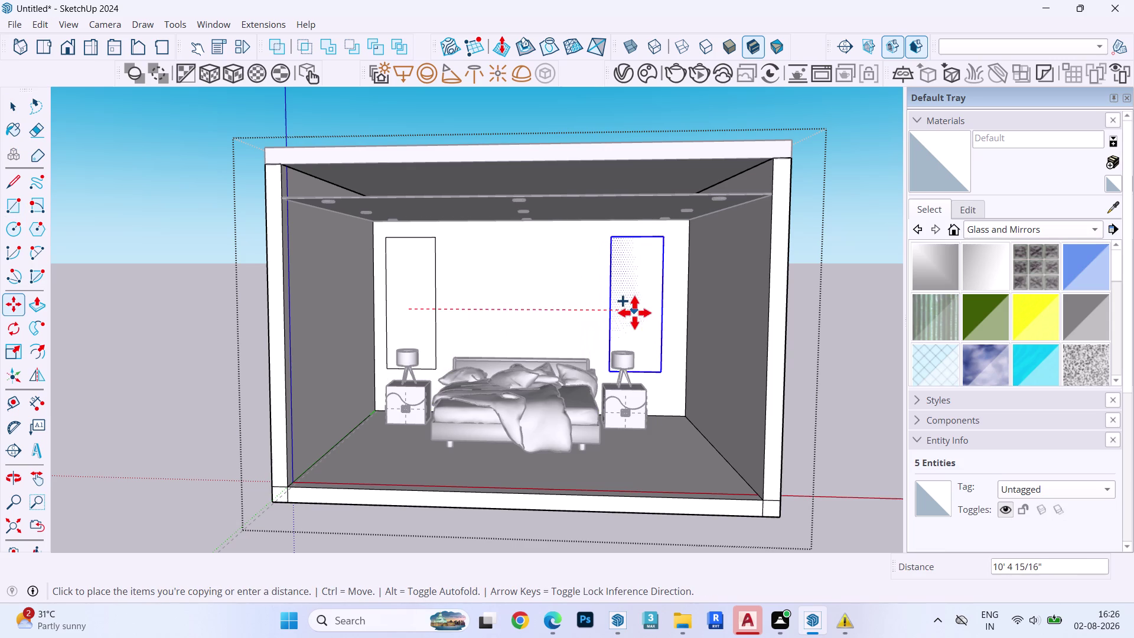
click(634, 313)
key(space)
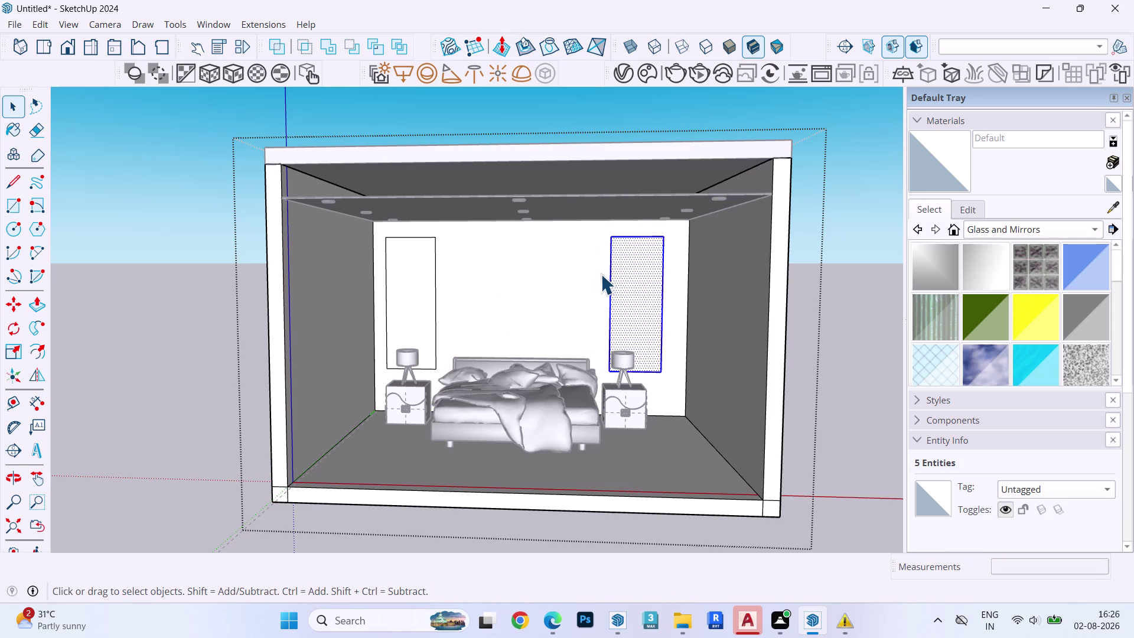
key(m)
click(640, 299)
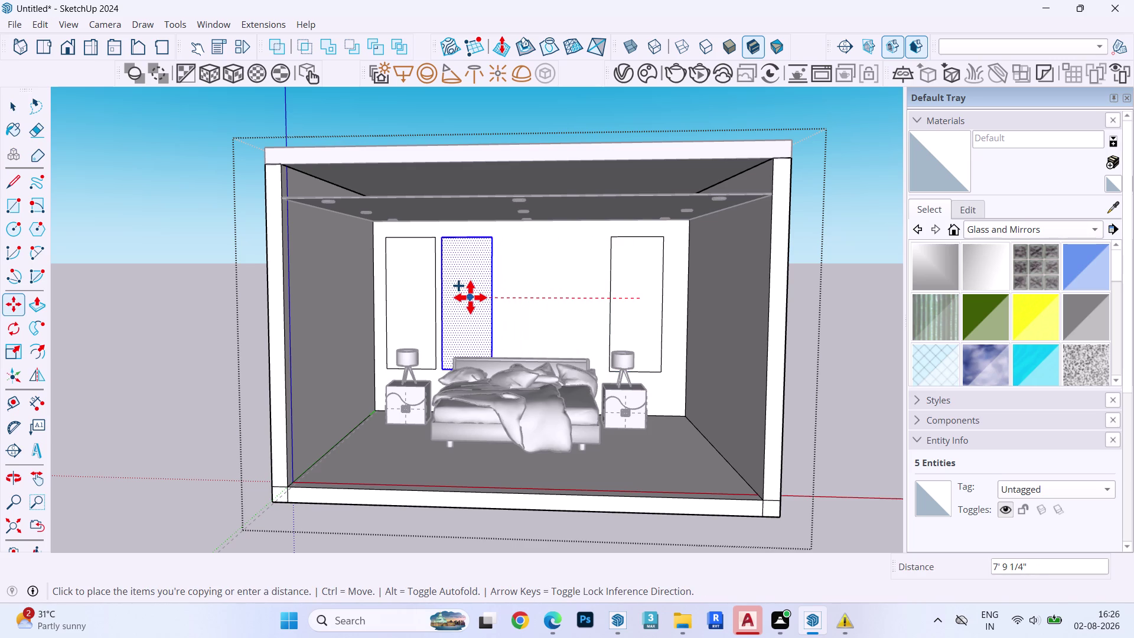
click(472, 297)
Group the three wall panels and cut the group from the room.
key(space)
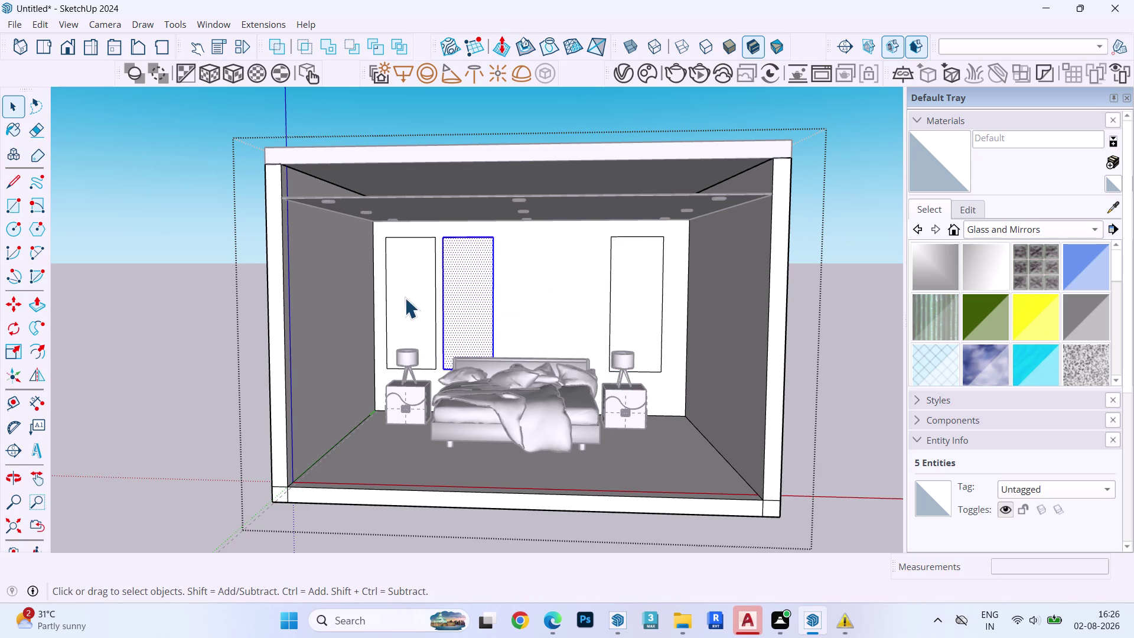
double_click(399, 293)
double_click(633, 305)
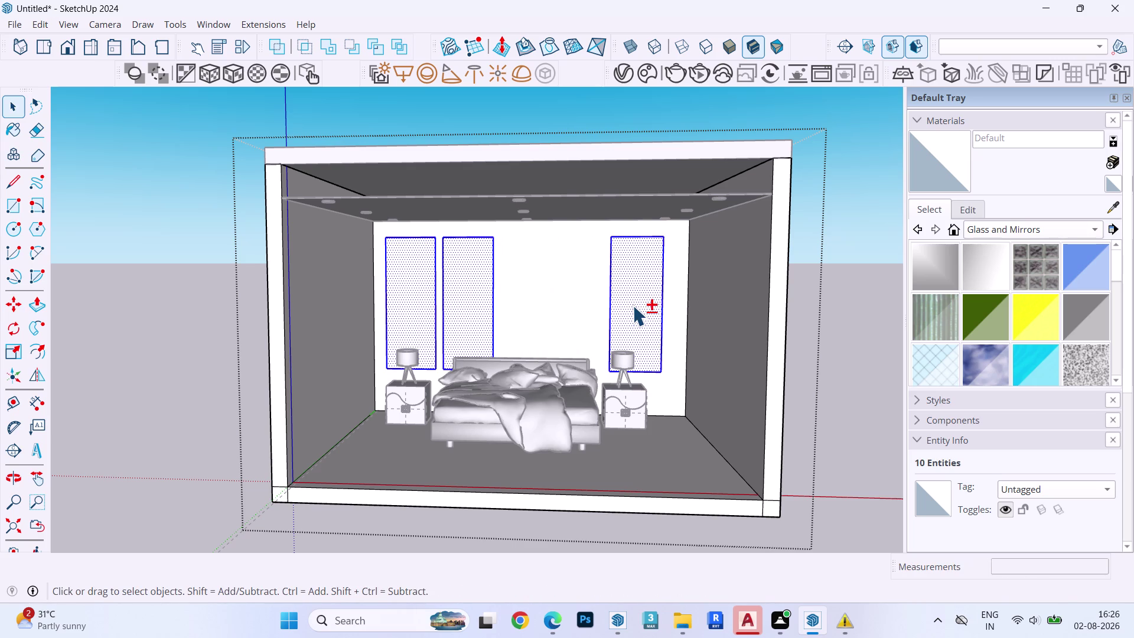
key(n)
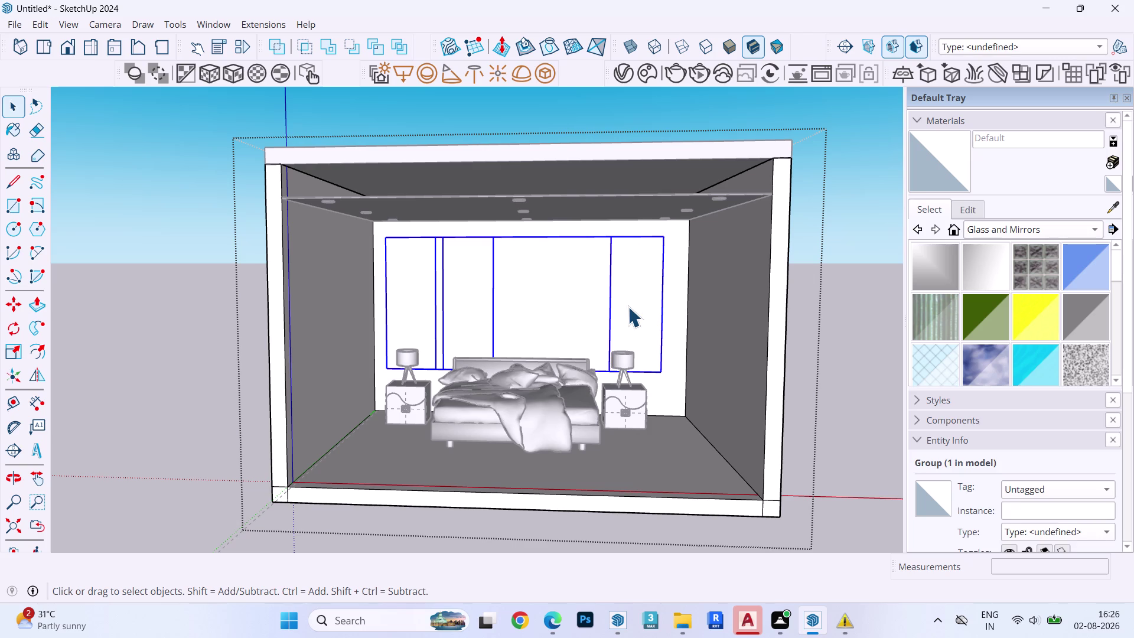
key(ctrl+x)
key(Escape)
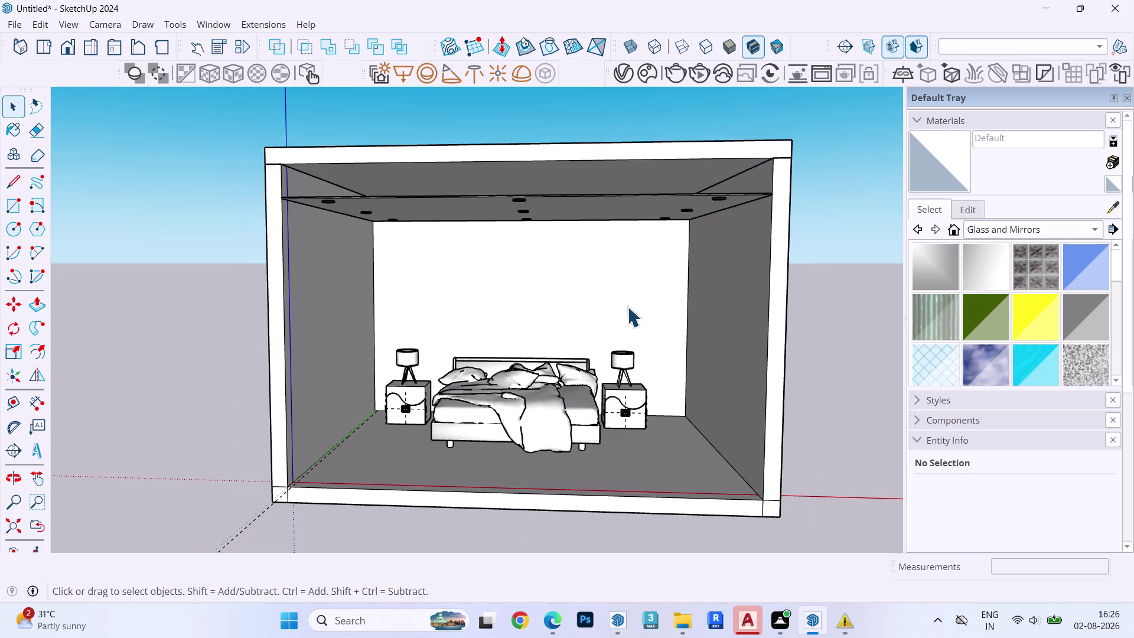
key(Escape)
key(space)
key(Escape)
key(space)
key(Escape)
key(Escape)
click(39, 21)
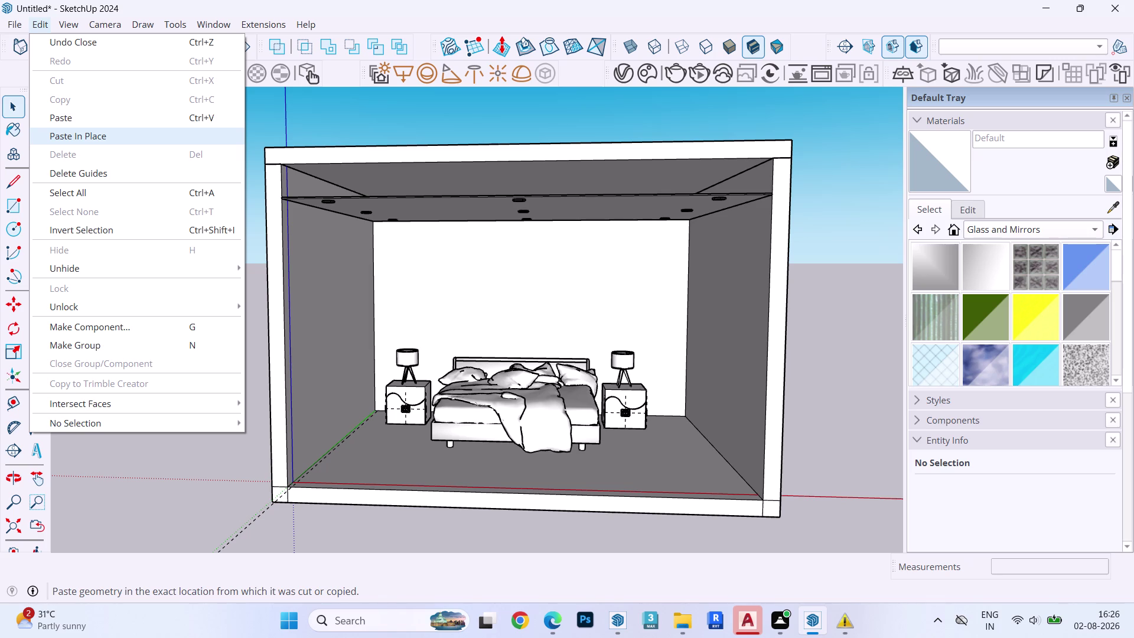
Paste the panel outlines back in place and open their group for editing.
click(65, 141)
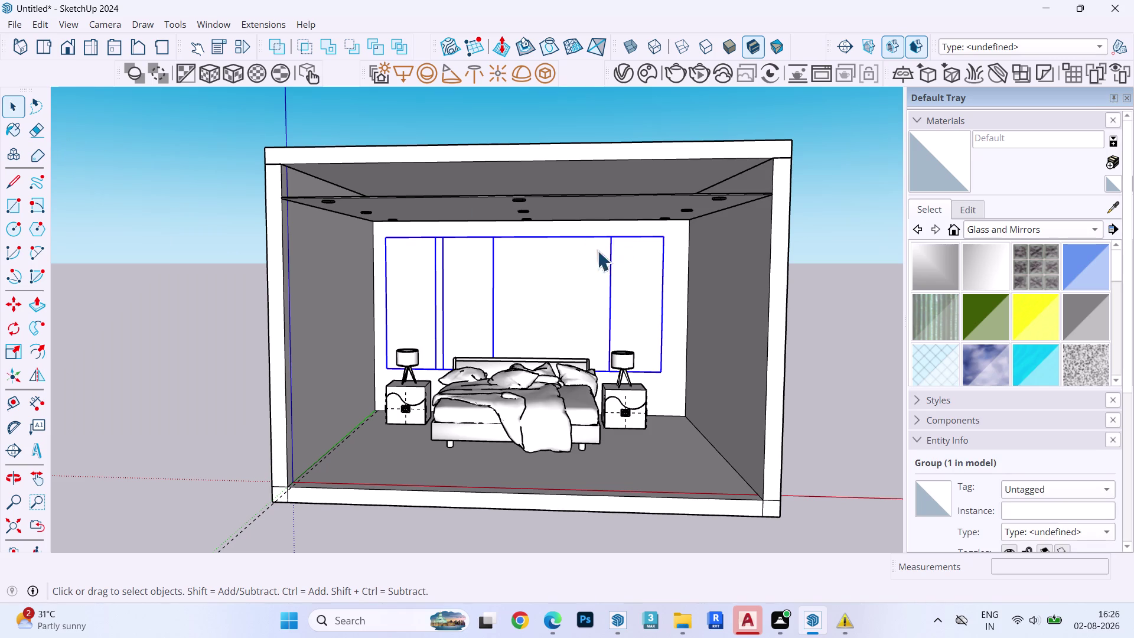
triple_click(477, 271)
double_click(485, 277)
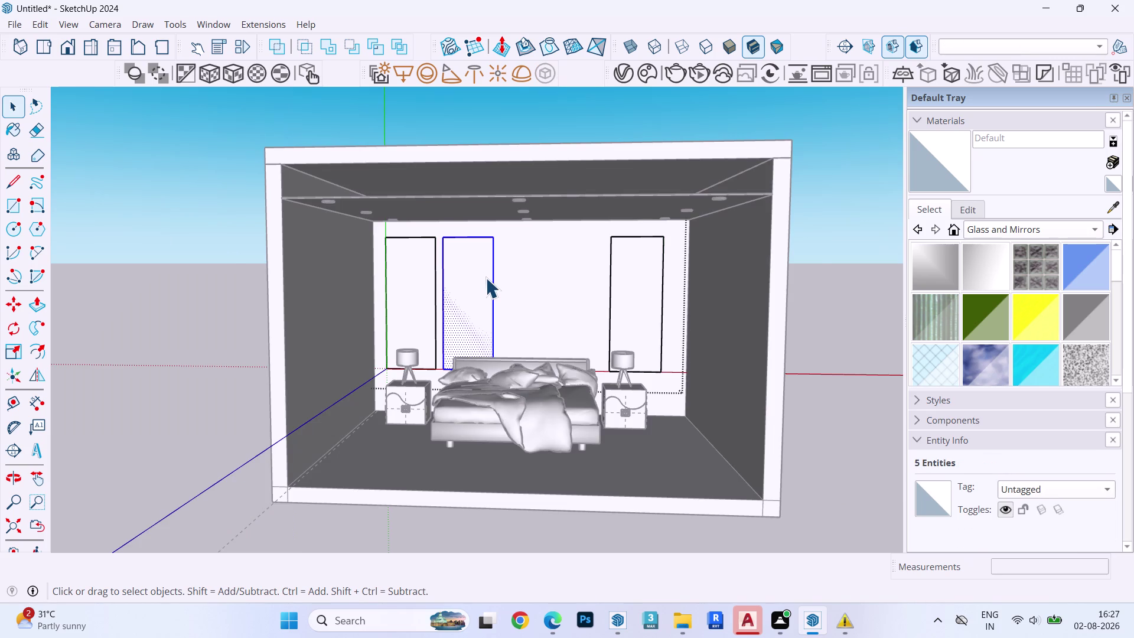
double_click(487, 282)
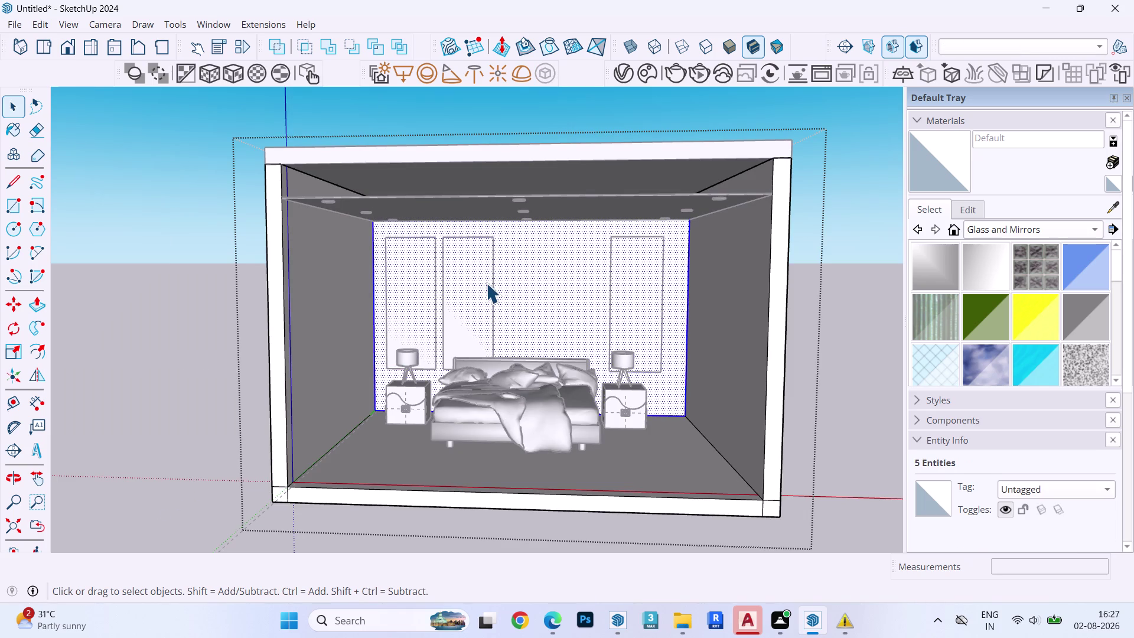
key(Escape)
click(495, 280)
double_click(493, 281)
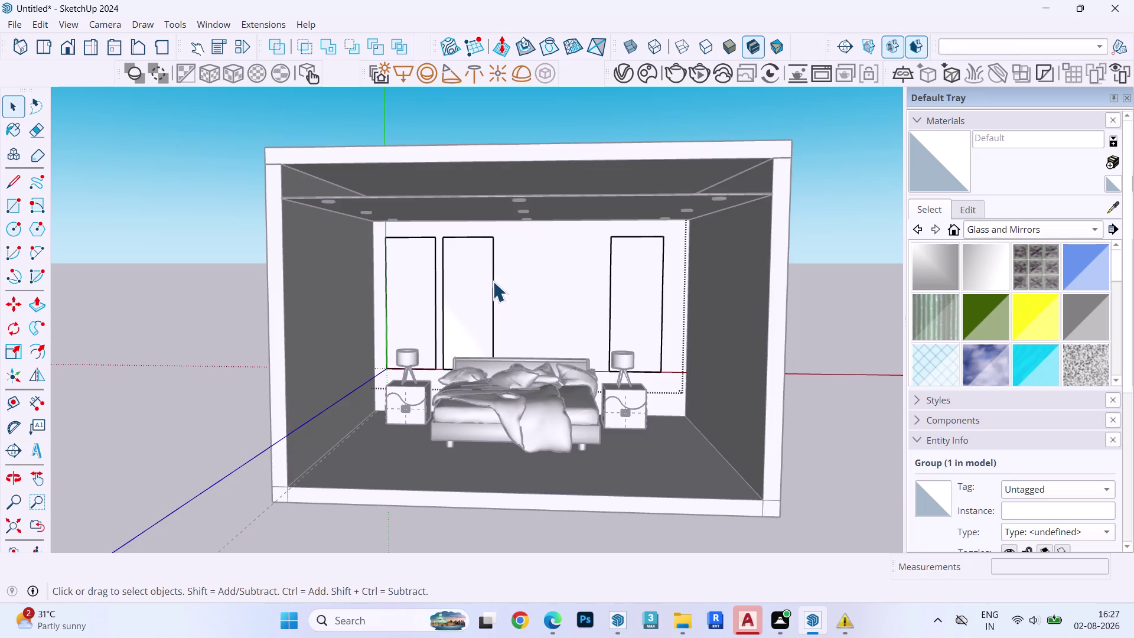
Widen the middle panel by moving its right edge 5' to the right.
click(492, 281)
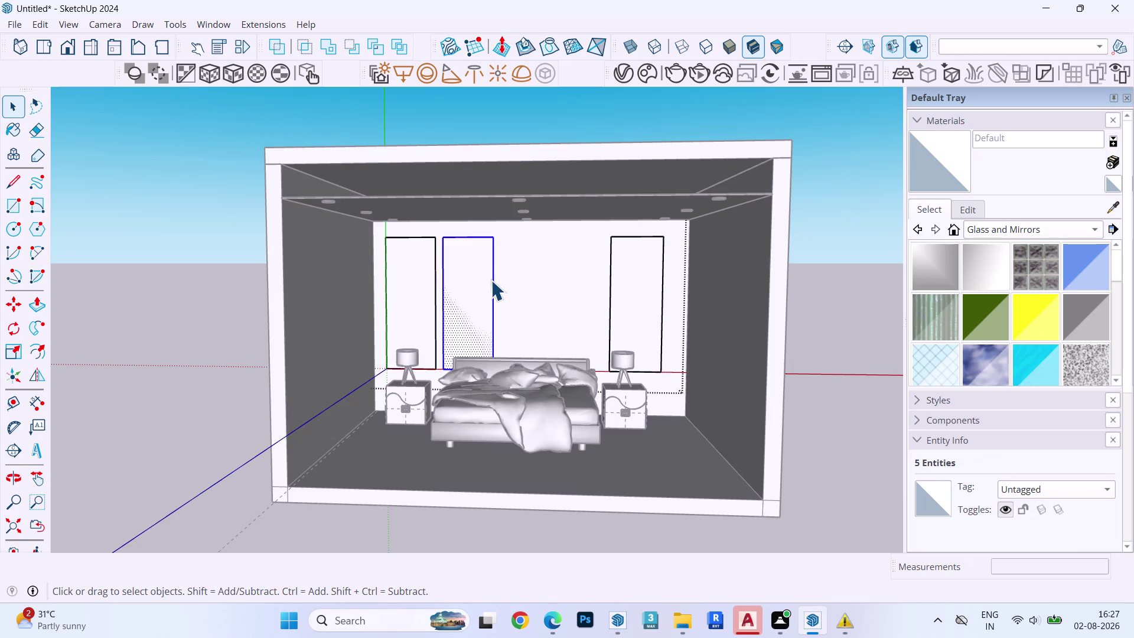
click(491, 280)
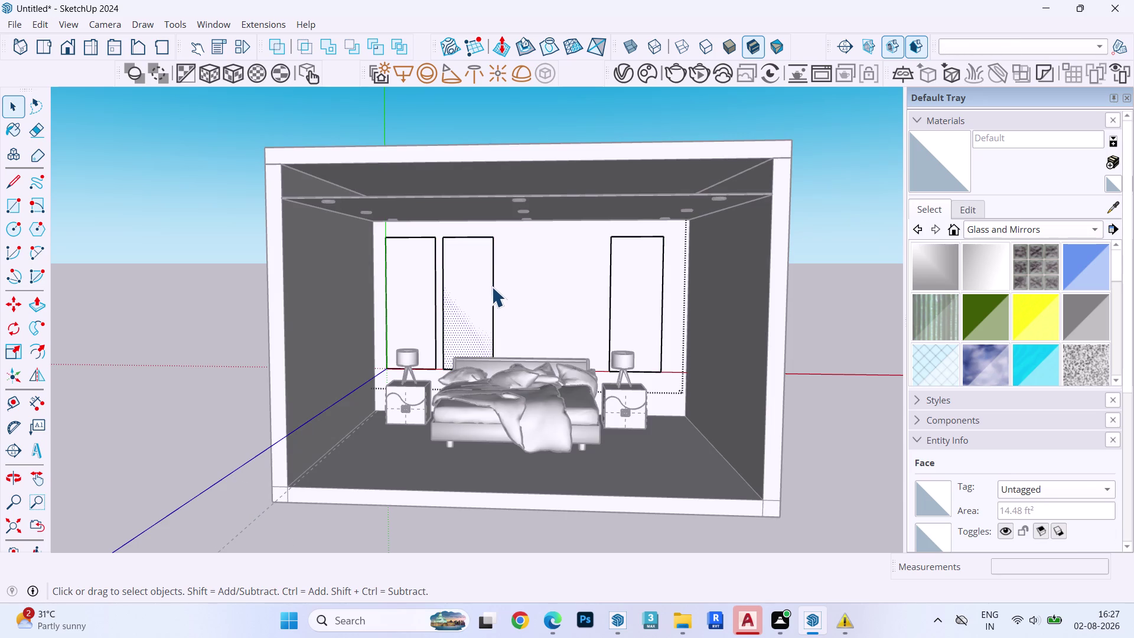
key(m)
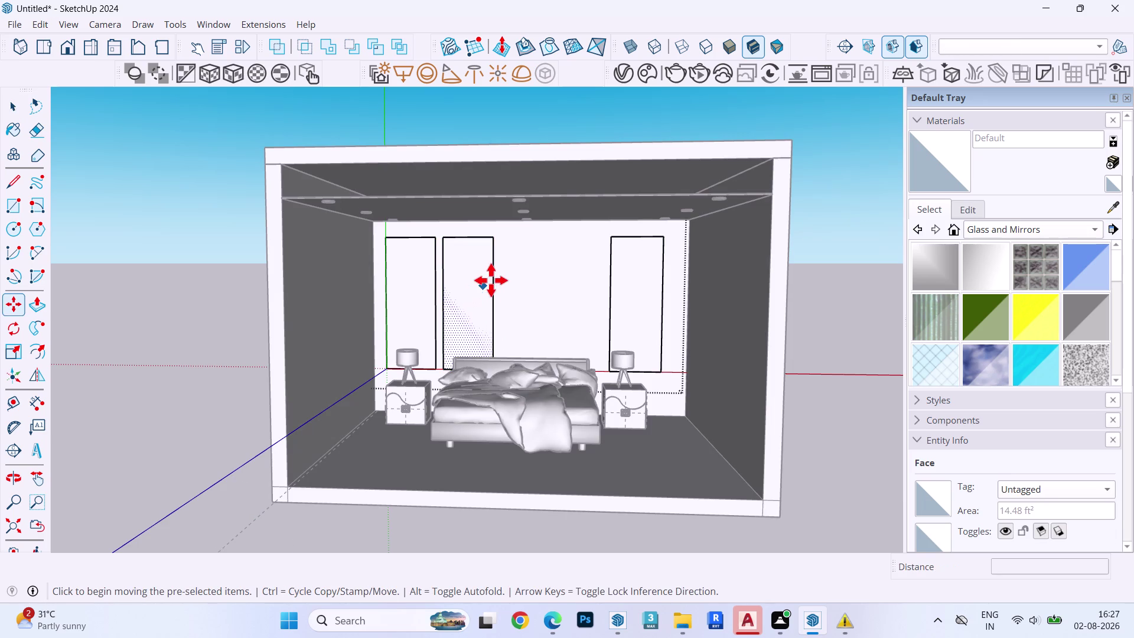
key(space)
click(479, 268)
click(491, 274)
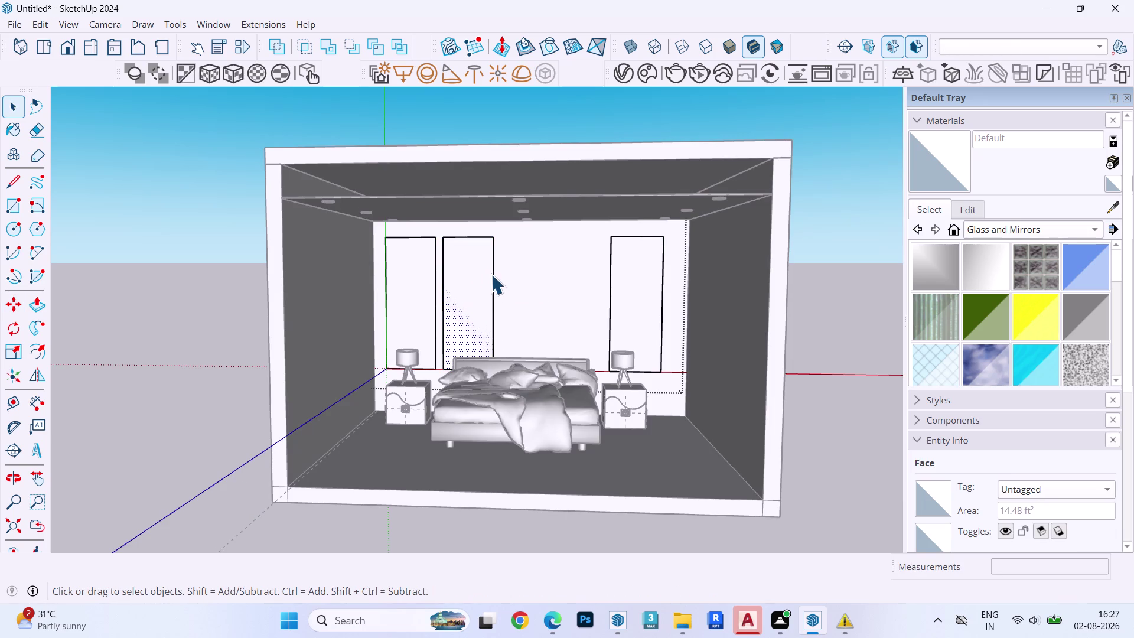
click(493, 280)
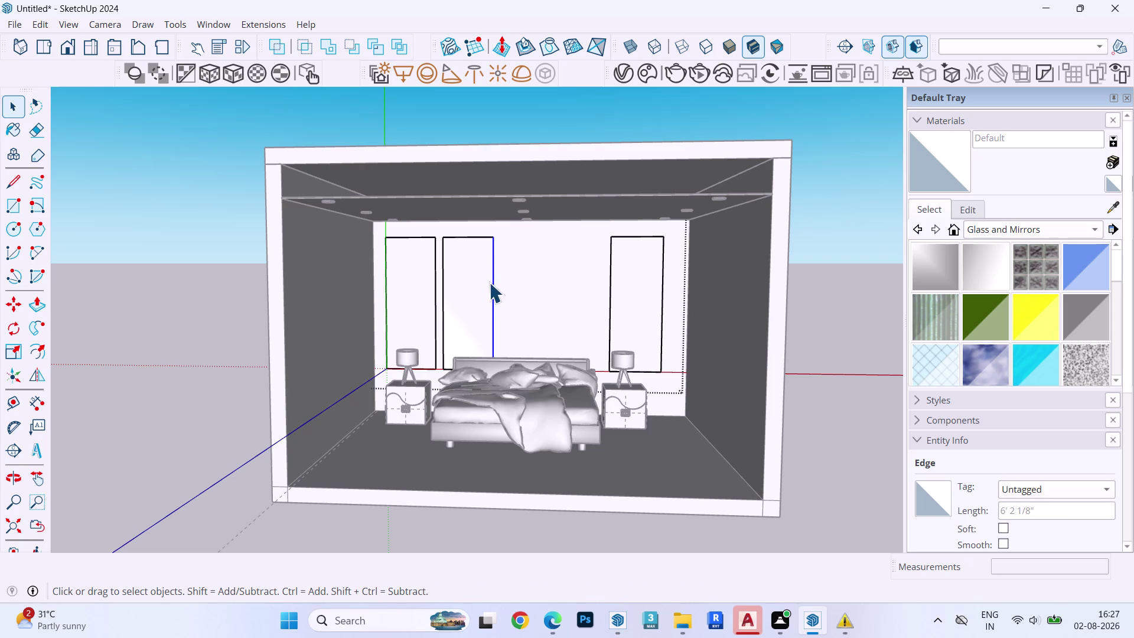
key(m)
click(492, 284)
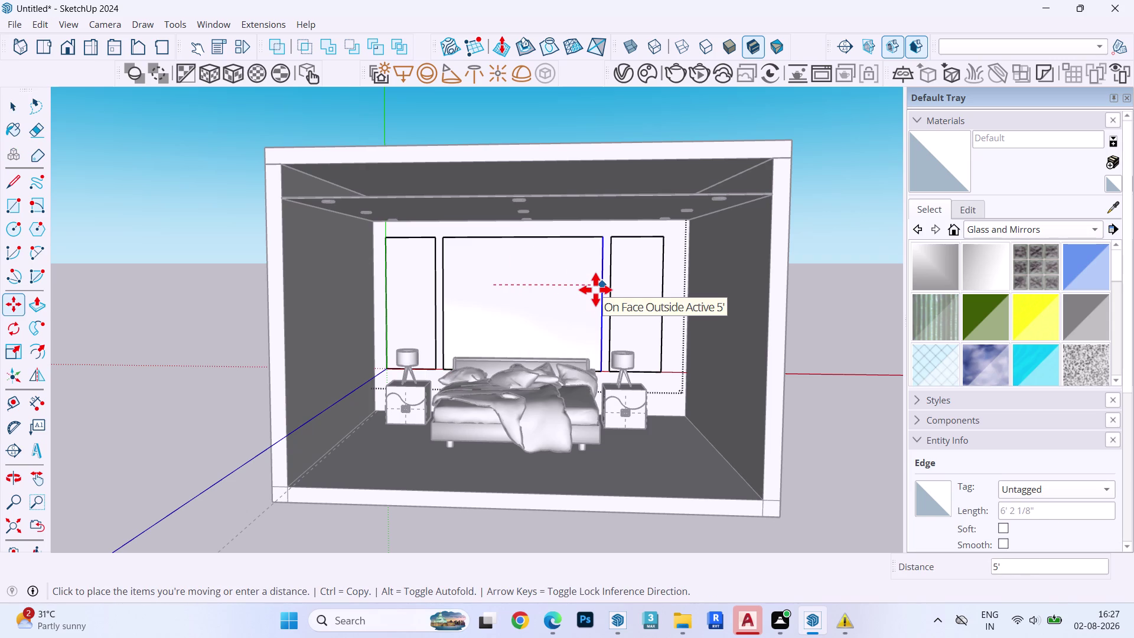
click(595, 289)
key(space)
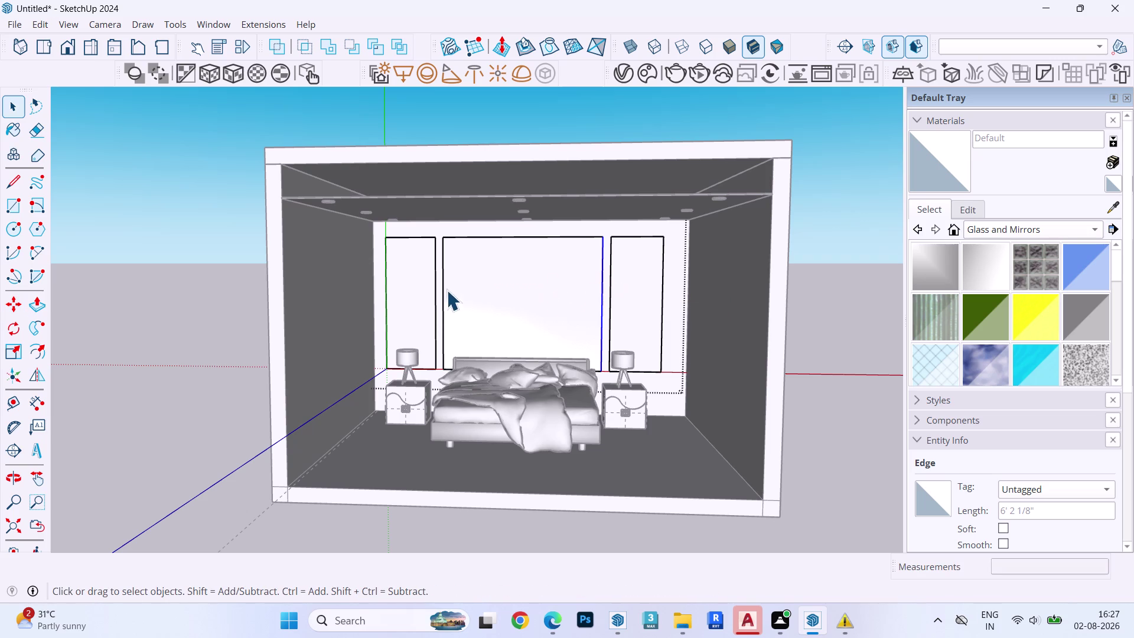
click(415, 279)
scroll(up, 3)
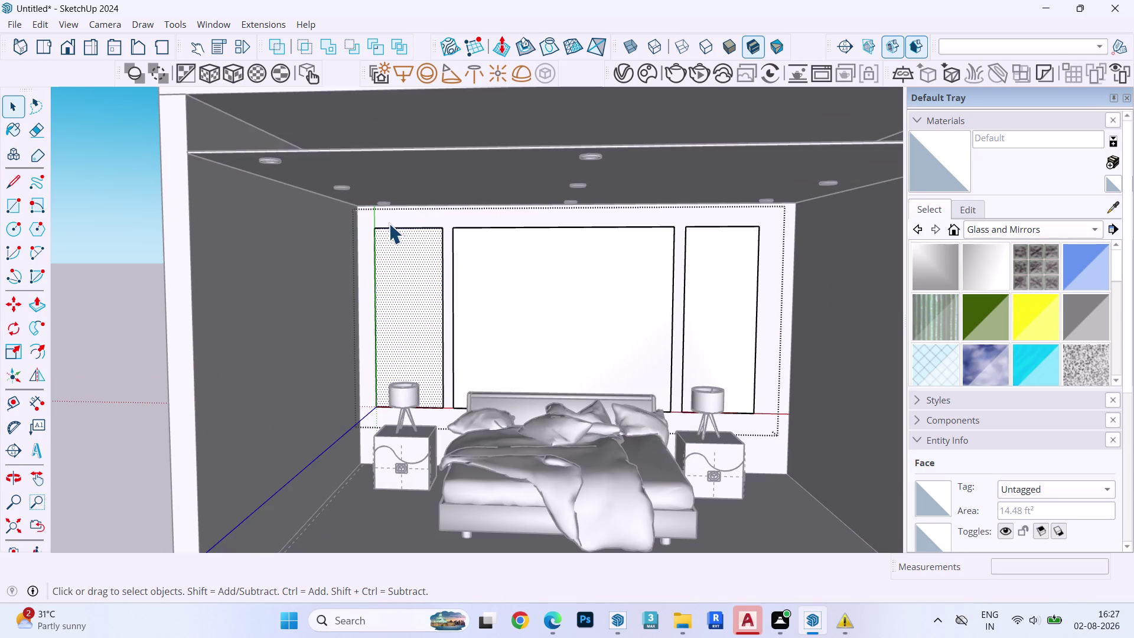
Offset the left, centre and right panel faces 1" inward to form inner borders.
key(o)
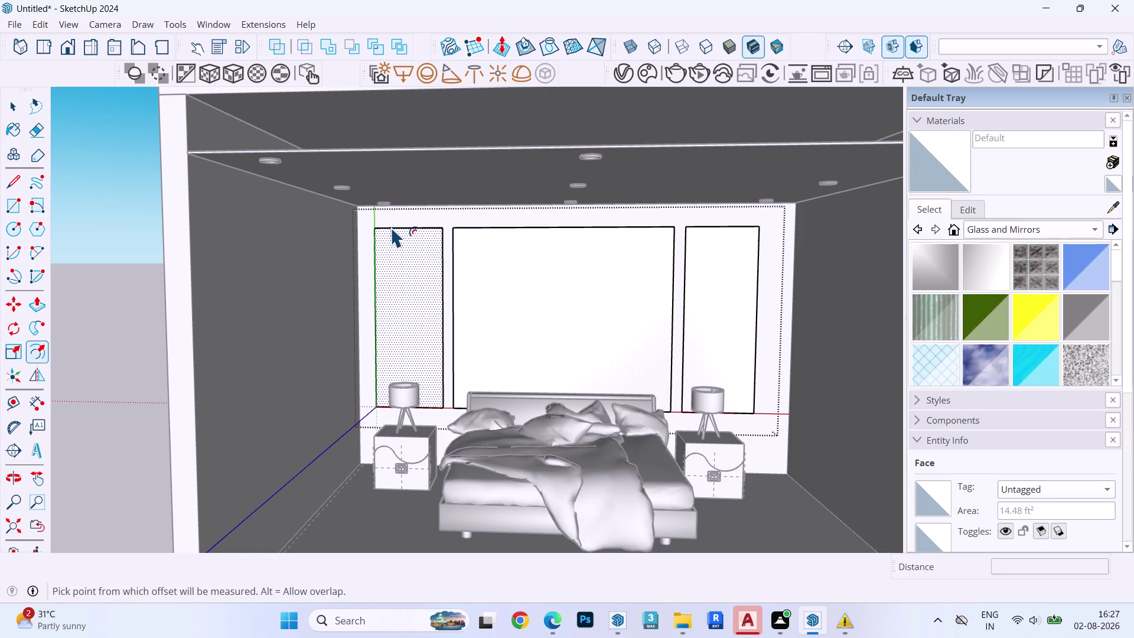
click(402, 233)
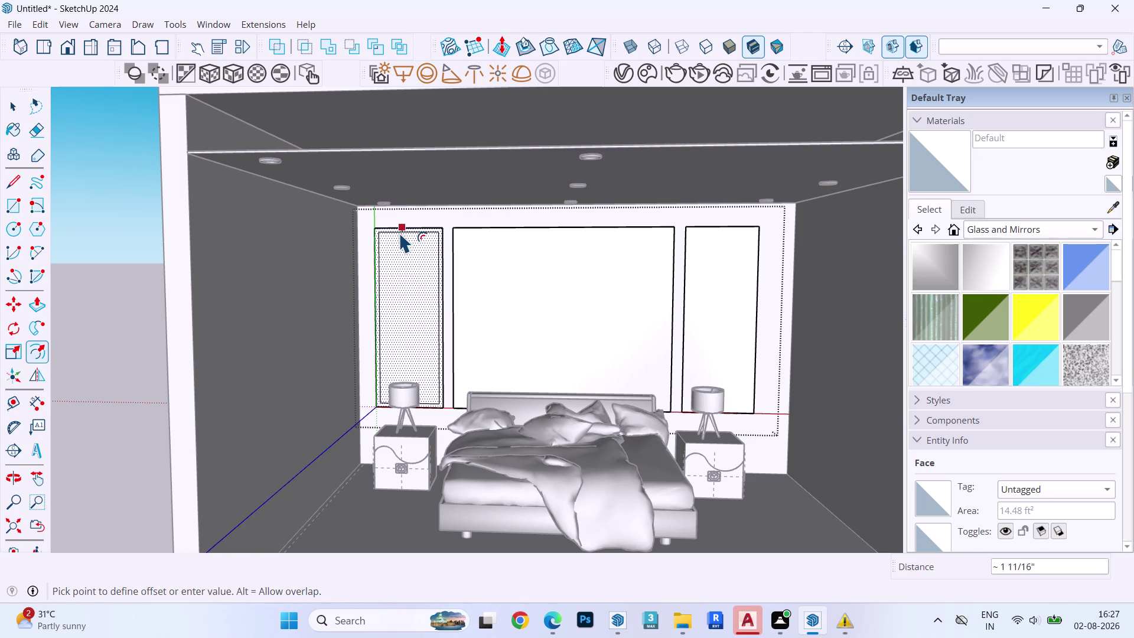
key(1)
key(shift+quotedbl)
key(Return)
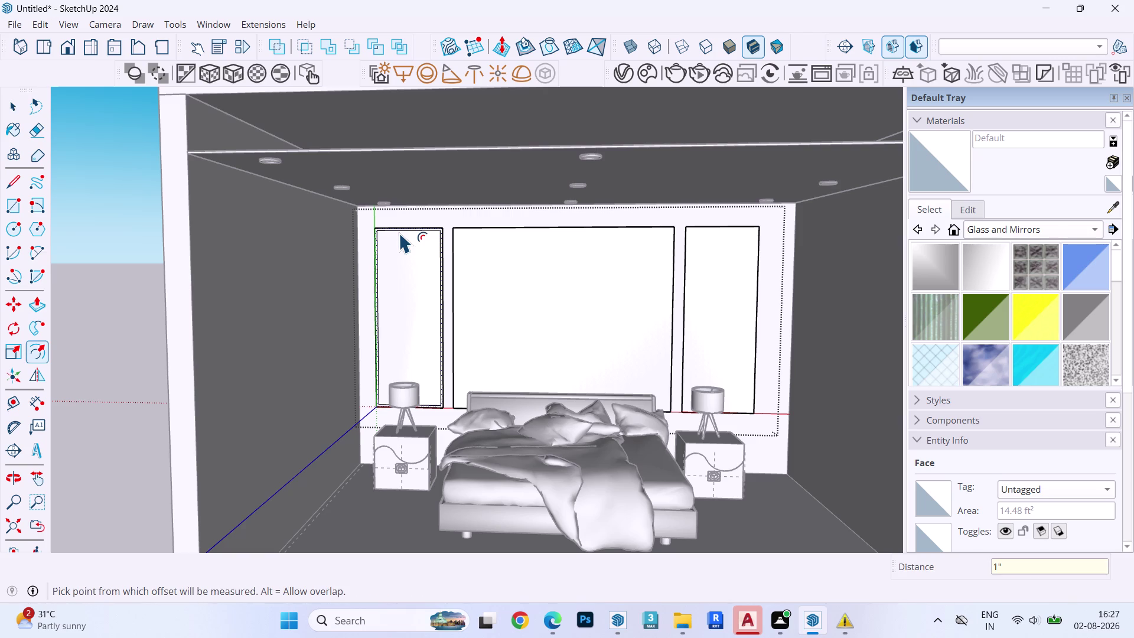
key(Escape)
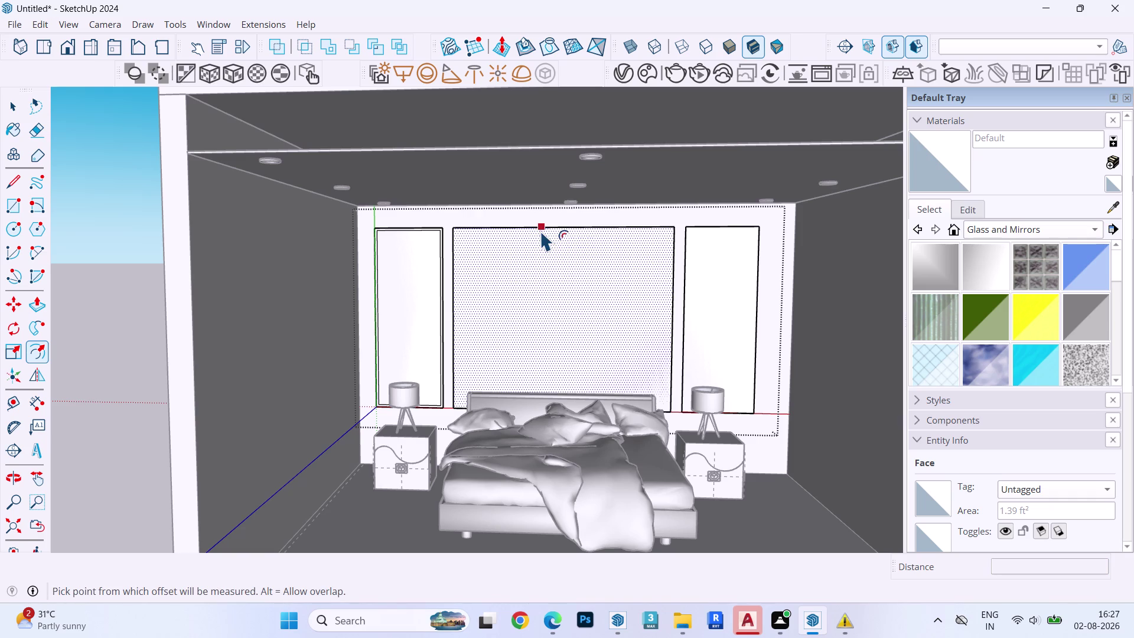
double_click(541, 230)
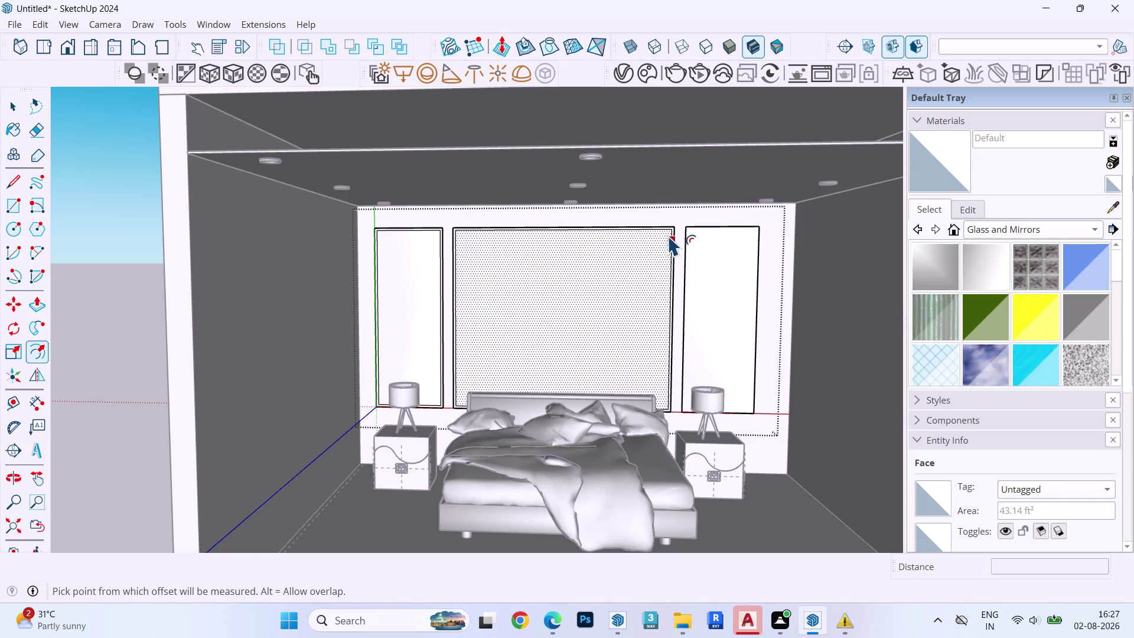
key(Escape)
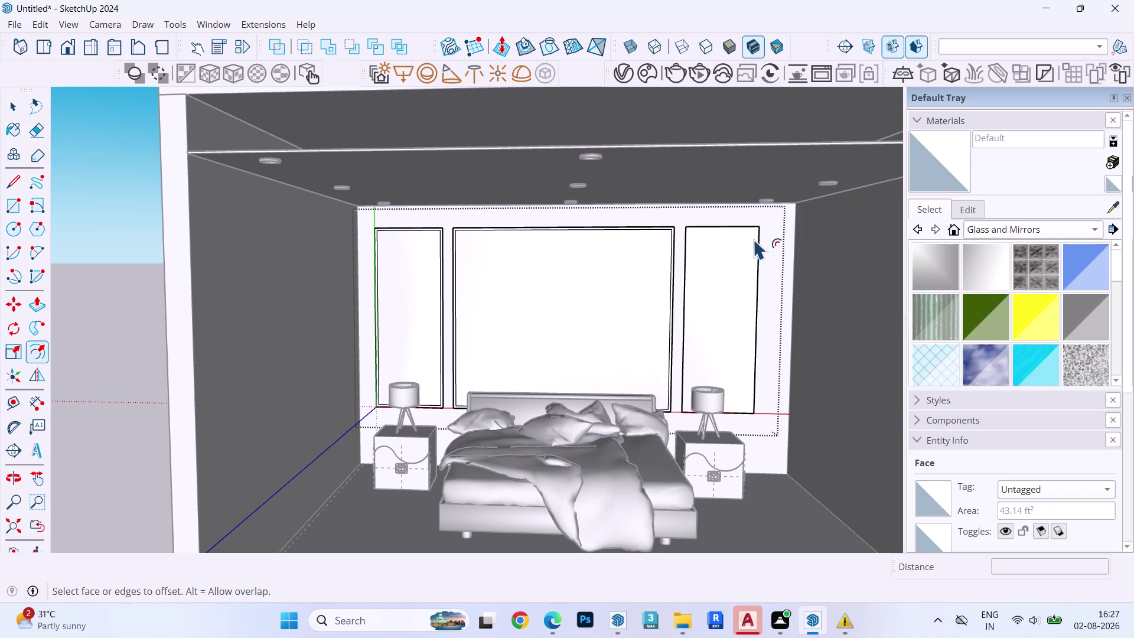
double_click(725, 236)
key(space)
scroll(up, 3)
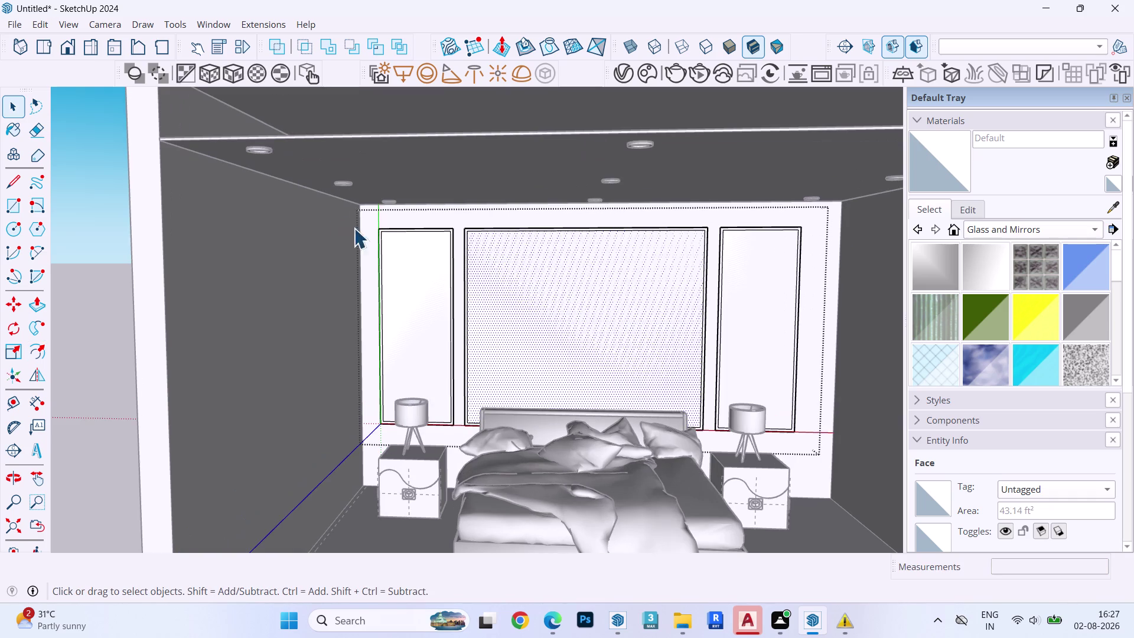
Zoom in and isolate the wall panel group, hiding the rest of the room.
scroll(up, 3)
scroll(up, 3)
scroll(down, 3)
scroll(up, 3)
scroll(up, 3)
scroll(down, 3)
scroll(up, 3)
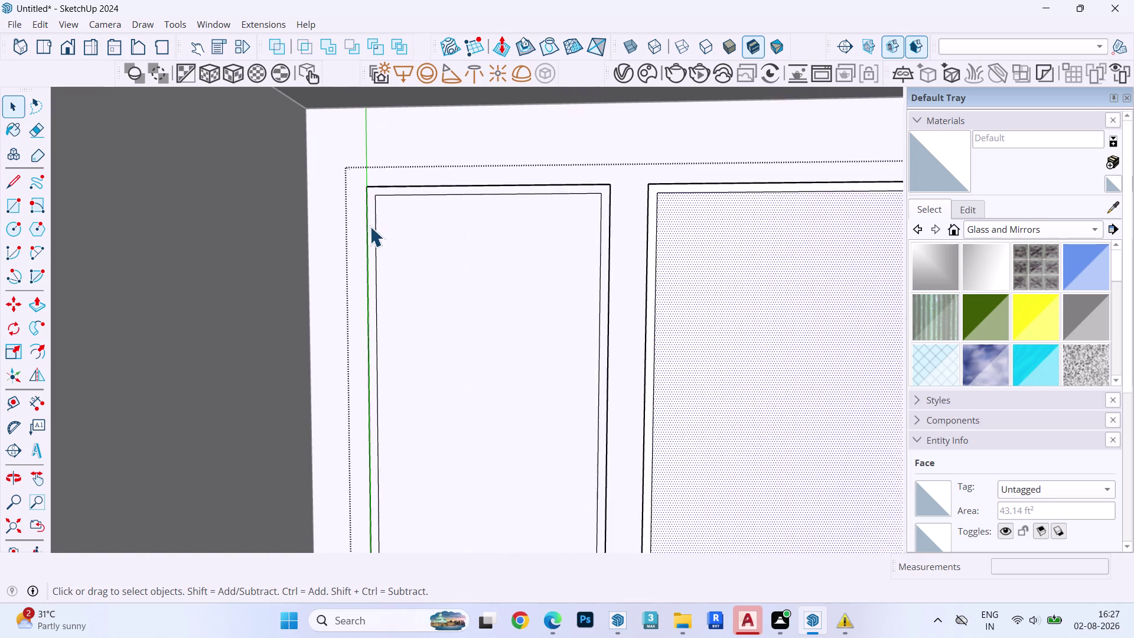
scroll(up, 3)
scroll(up, 3)
key(space)
key(Escape)
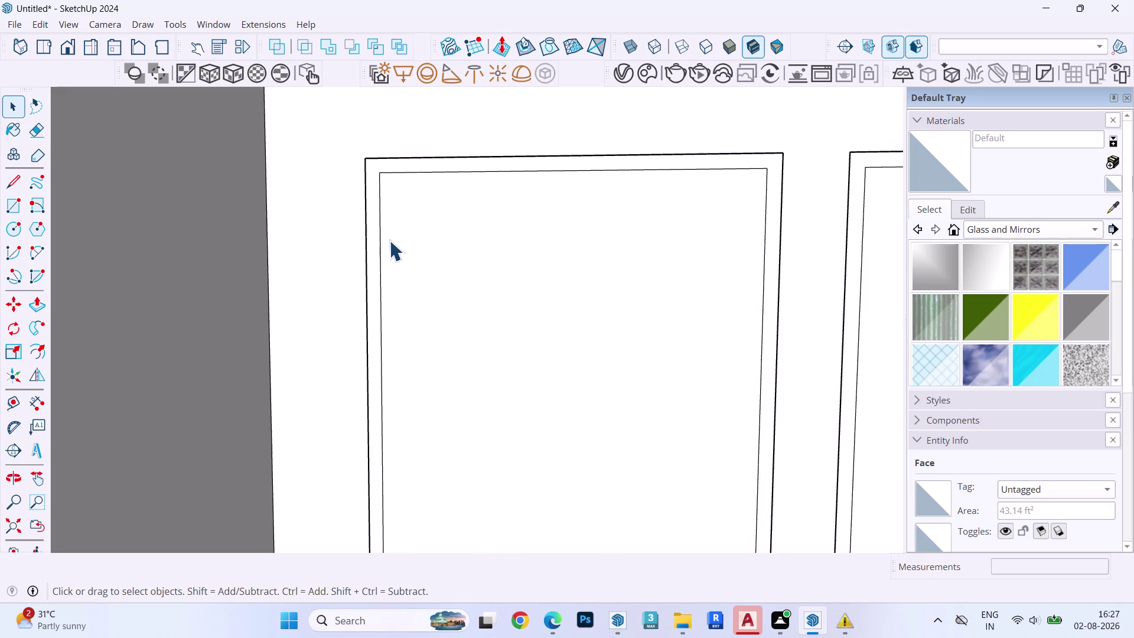
click(365, 173)
right_click(365, 173)
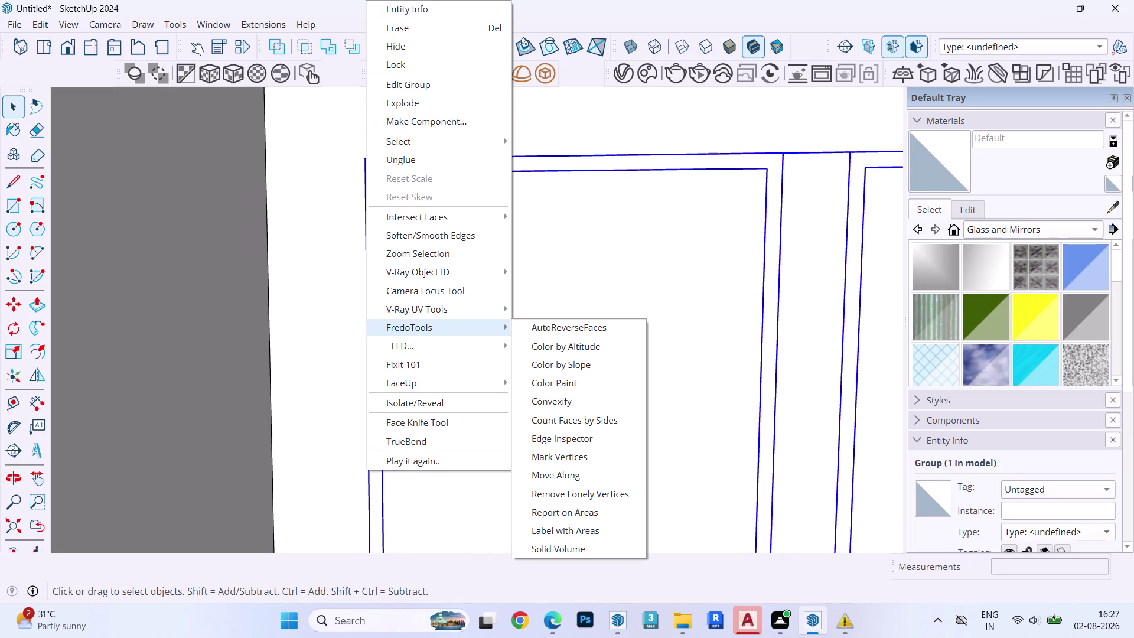
click(439, 401)
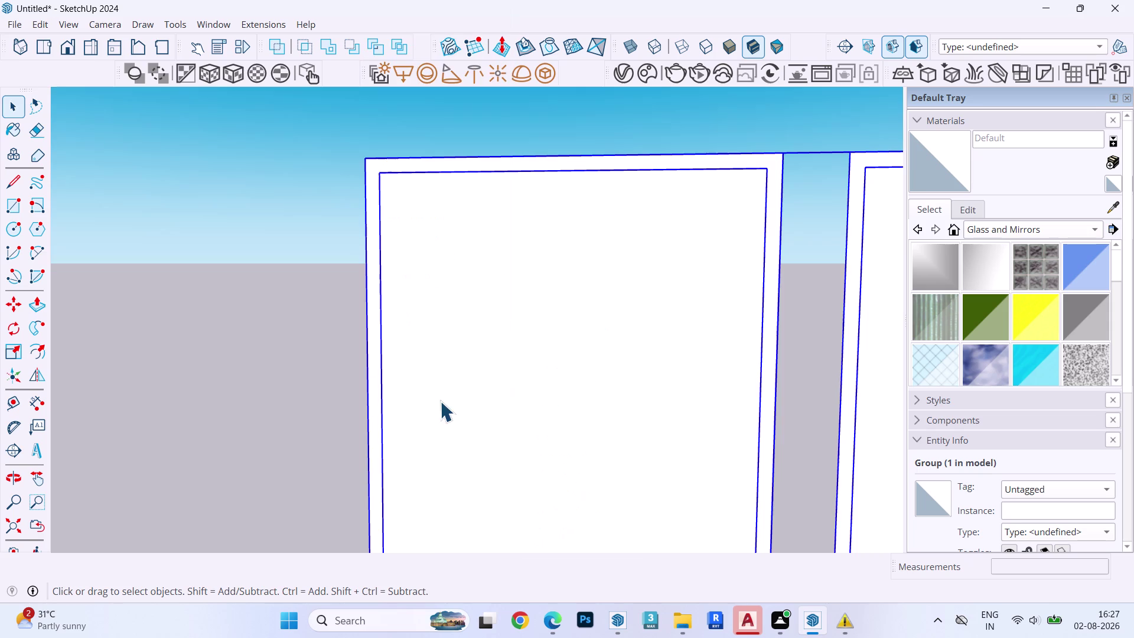
Enter the isolated panel group to edit it.
scroll(down, 3)
scroll(down, 3)
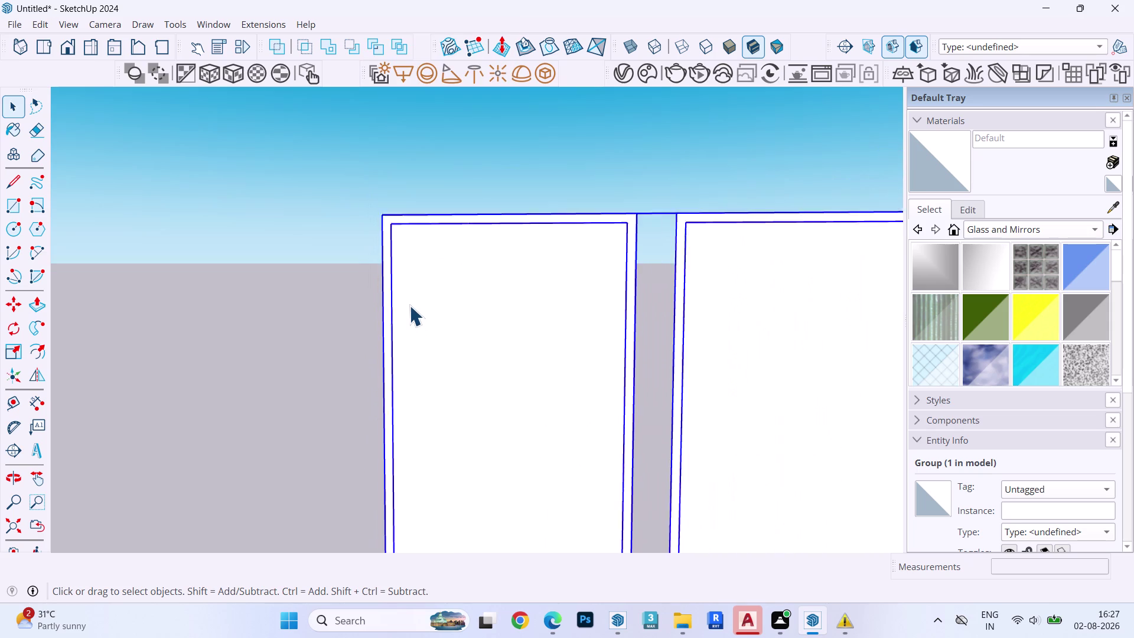
scroll(down, 3)
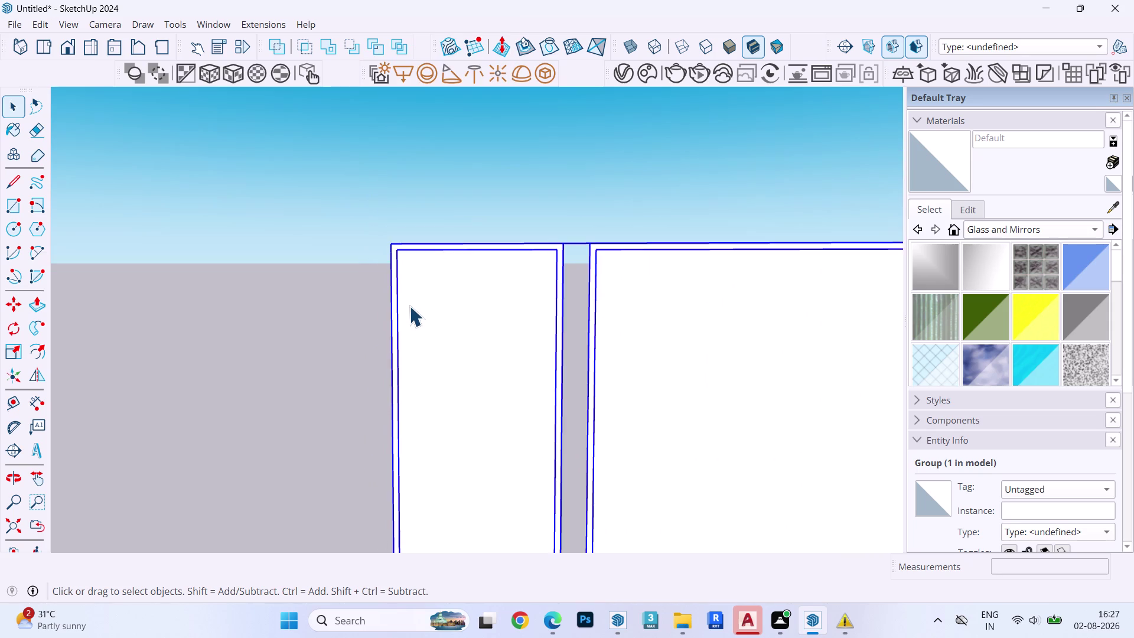
scroll(down, 3)
double_click(410, 307)
scroll(up, 3)
scroll(down, 3)
scroll(up, 3)
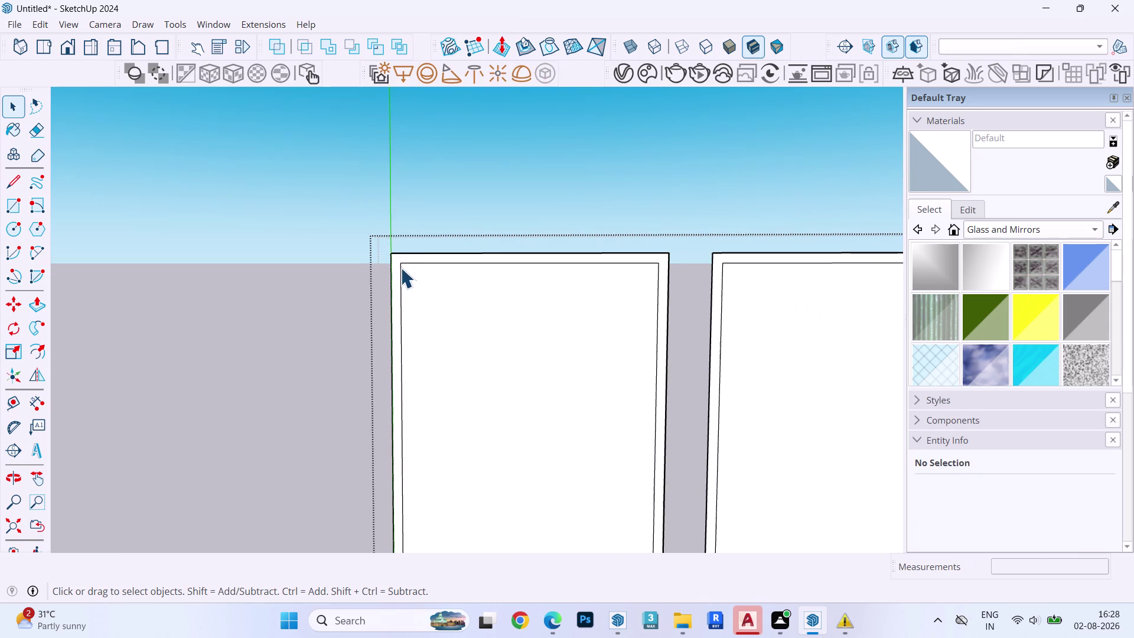
key(t)
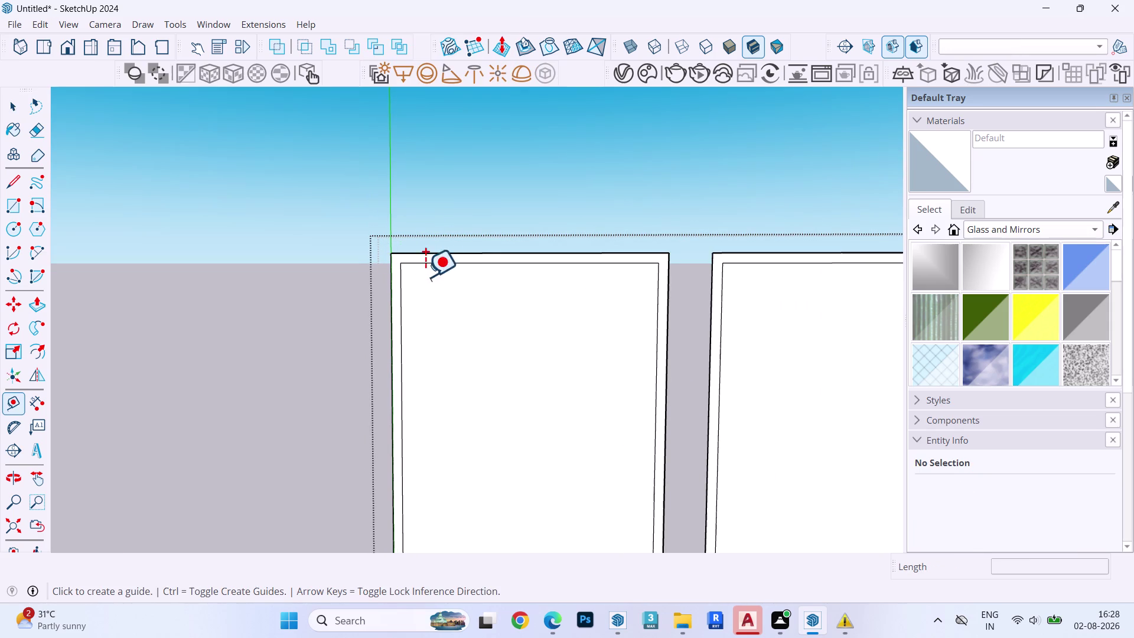
click(398, 332)
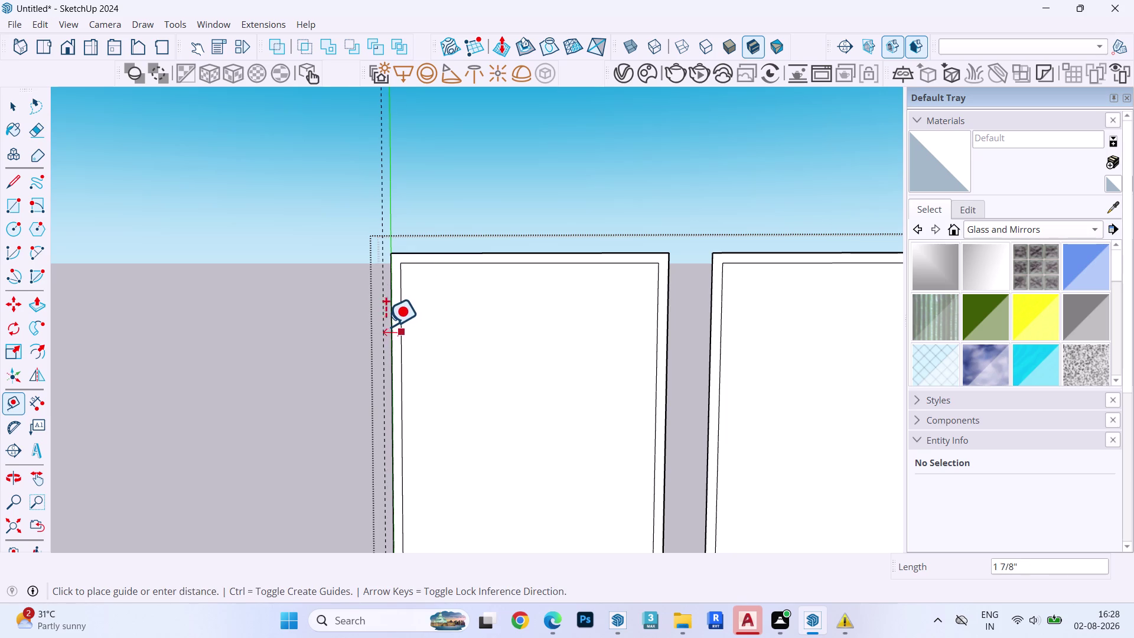
key(space)
key(t)
click(390, 332)
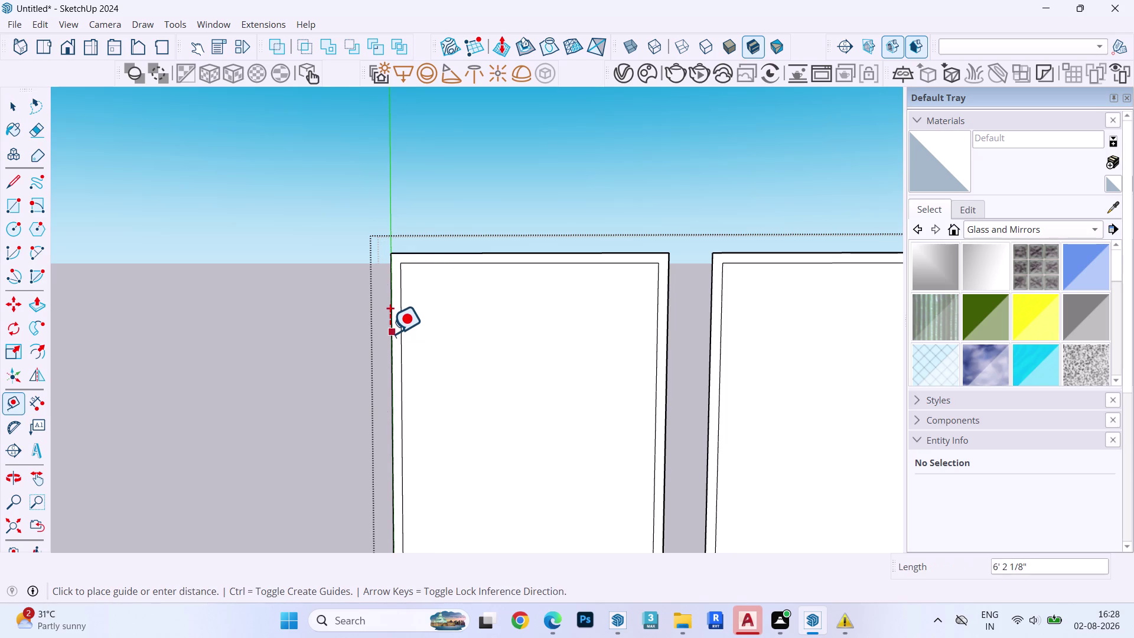
click(400, 323)
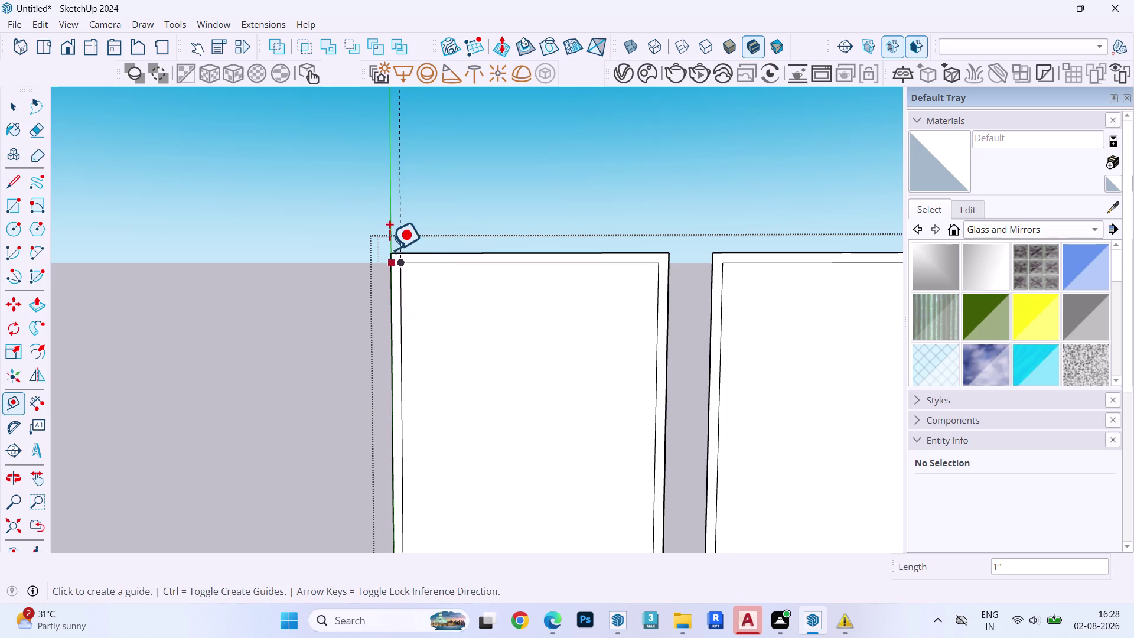
key(a)
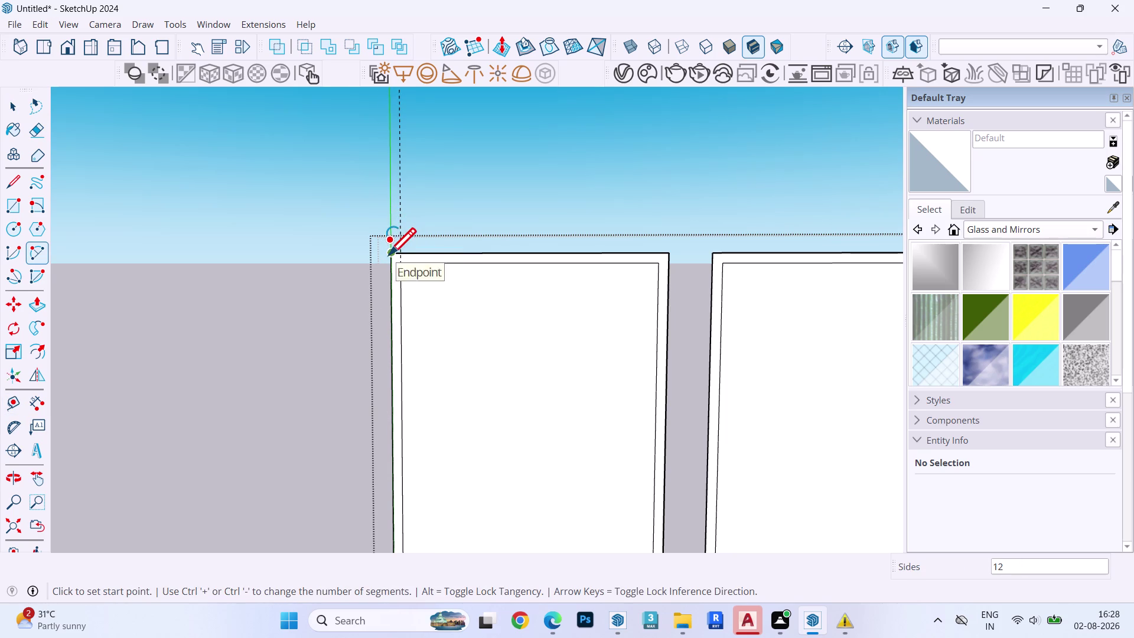
click(389, 255)
middle_drag(403, 251, 401, 260)
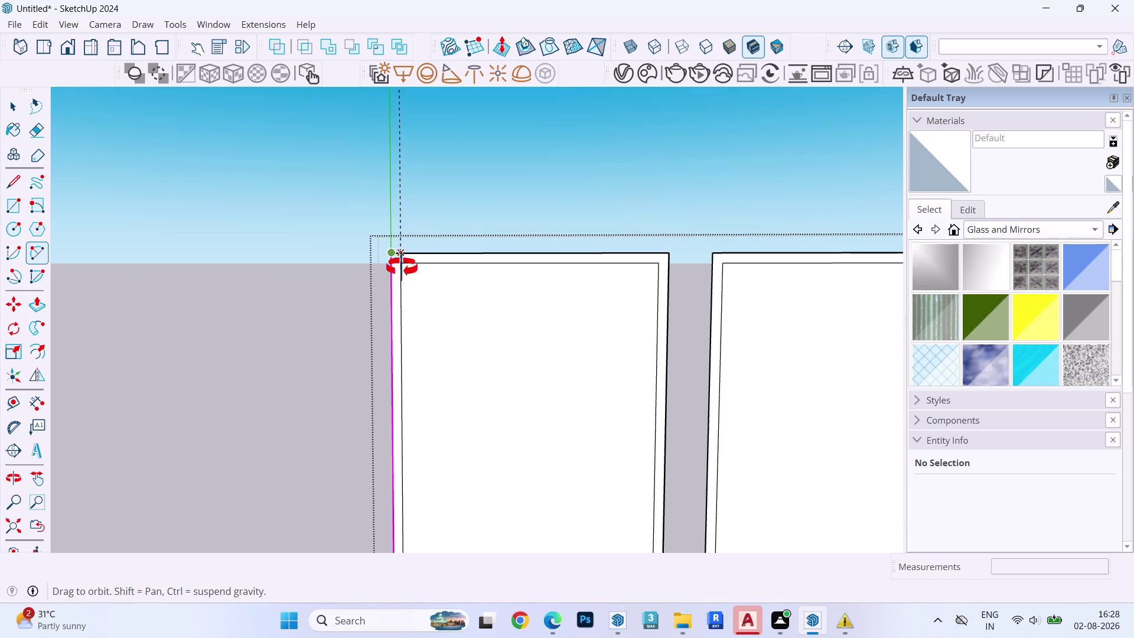
middle_drag(401, 261, 414, 481)
scroll(up, 3)
scroll(up, 3)
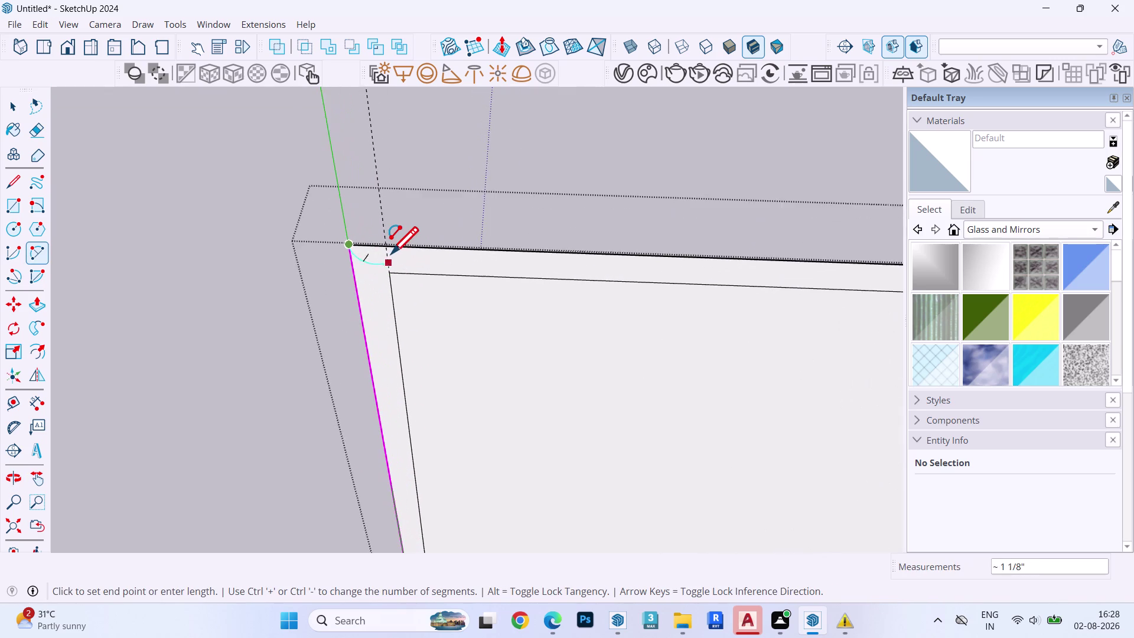
scroll(up, 3)
click(386, 242)
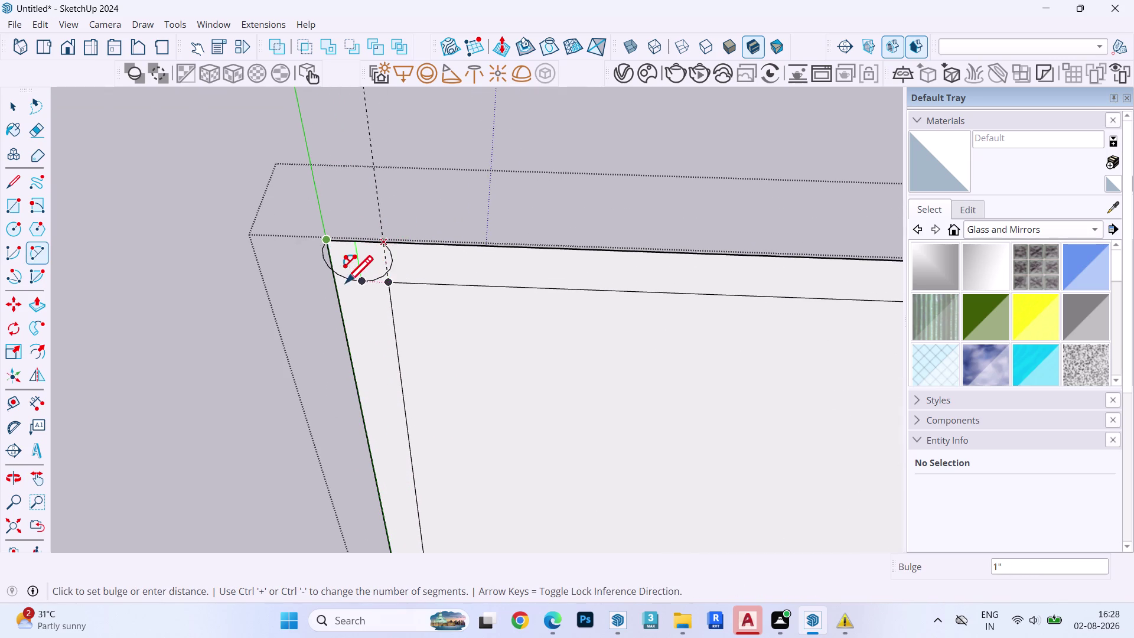
middle_drag(335, 275, 173, 190)
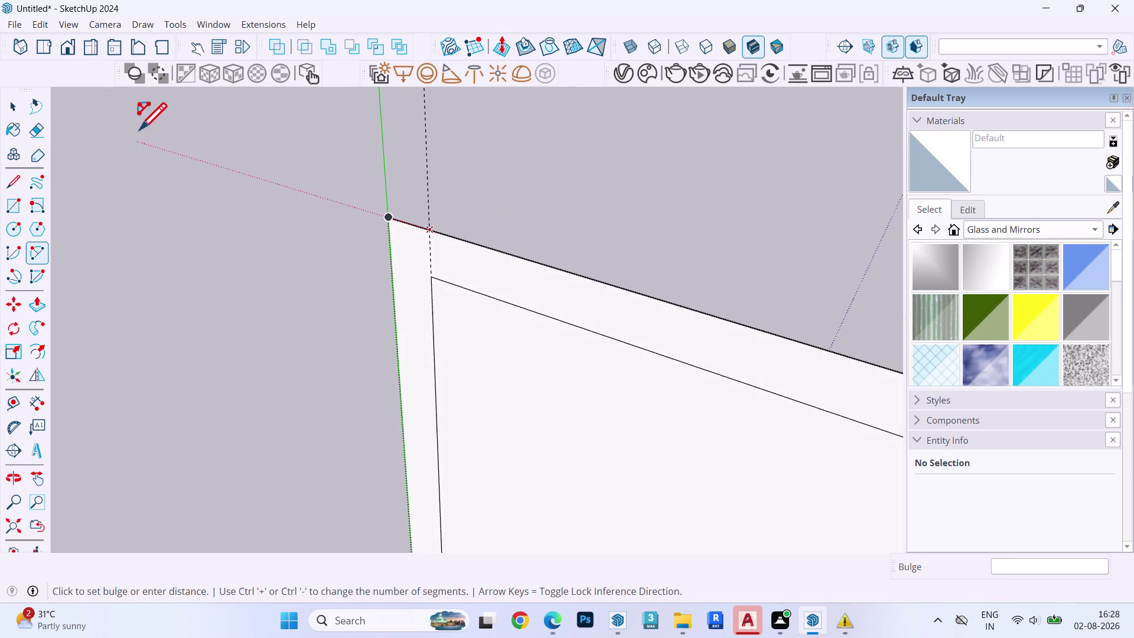
key(space)
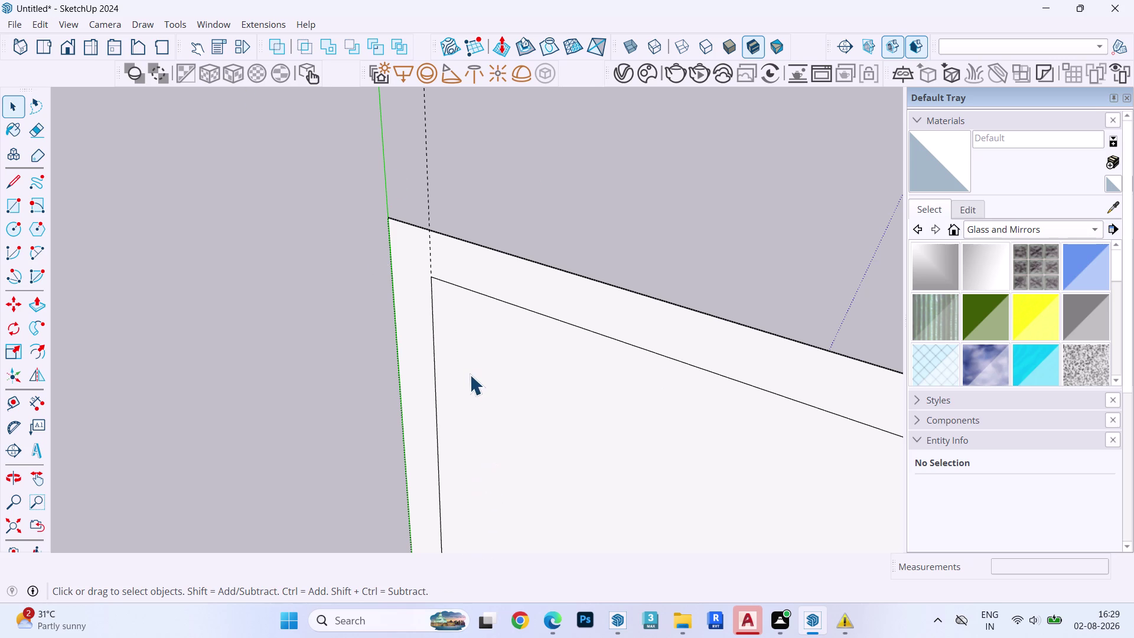
key(a)
Draw a 60-segment arc from the frame's outer corner to its top edge, bulging 0.5".
text(6)
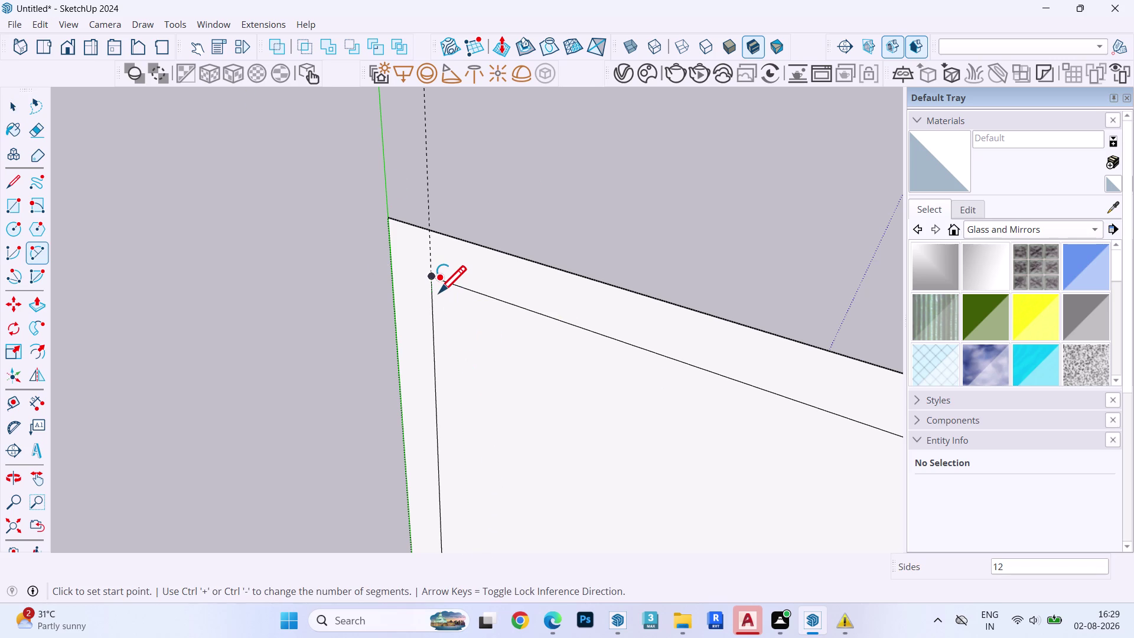
text(0)
key(Return)
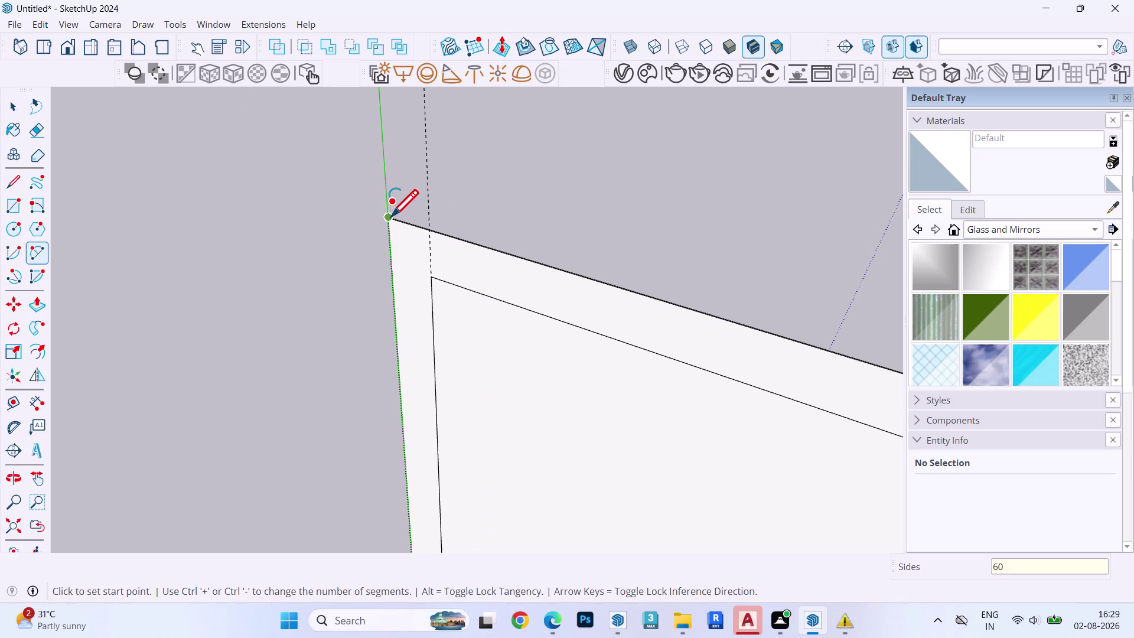
click(391, 216)
click(433, 233)
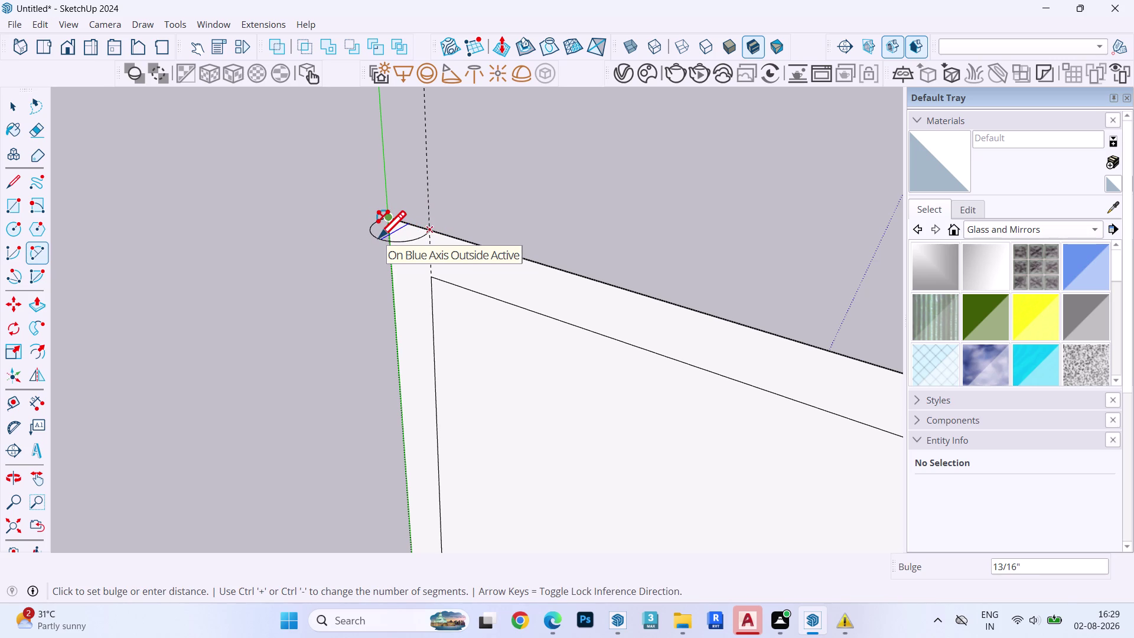
text(.5")
key(Return)
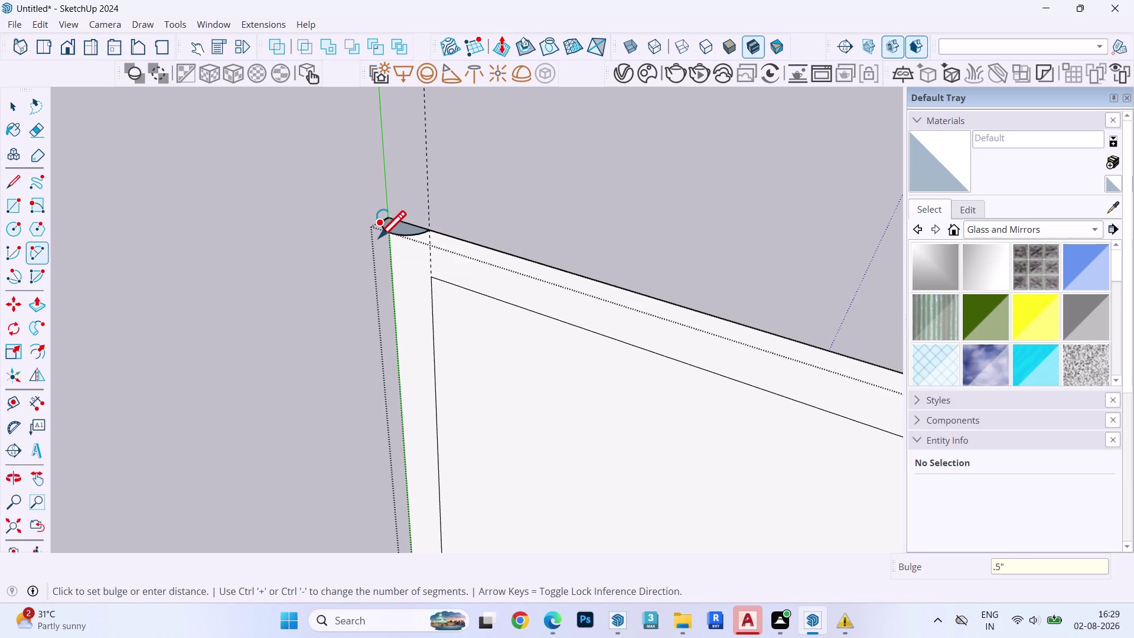
key(space)
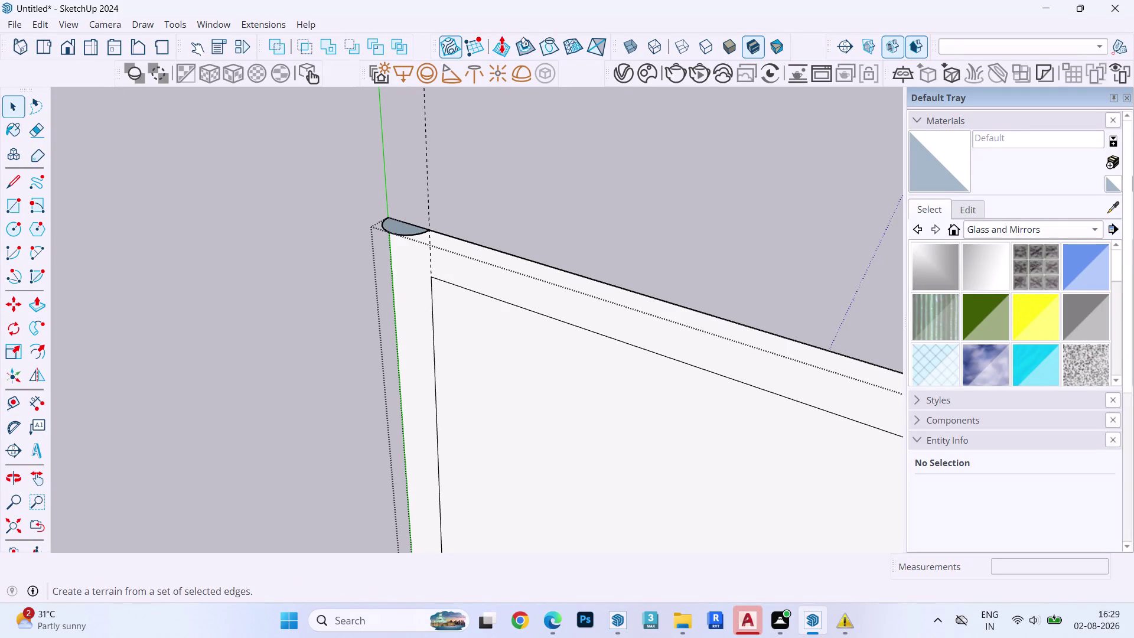
scroll(up, 3)
Group the rounded profile and copy it onto the second frame's corner.
double_click(400, 210)
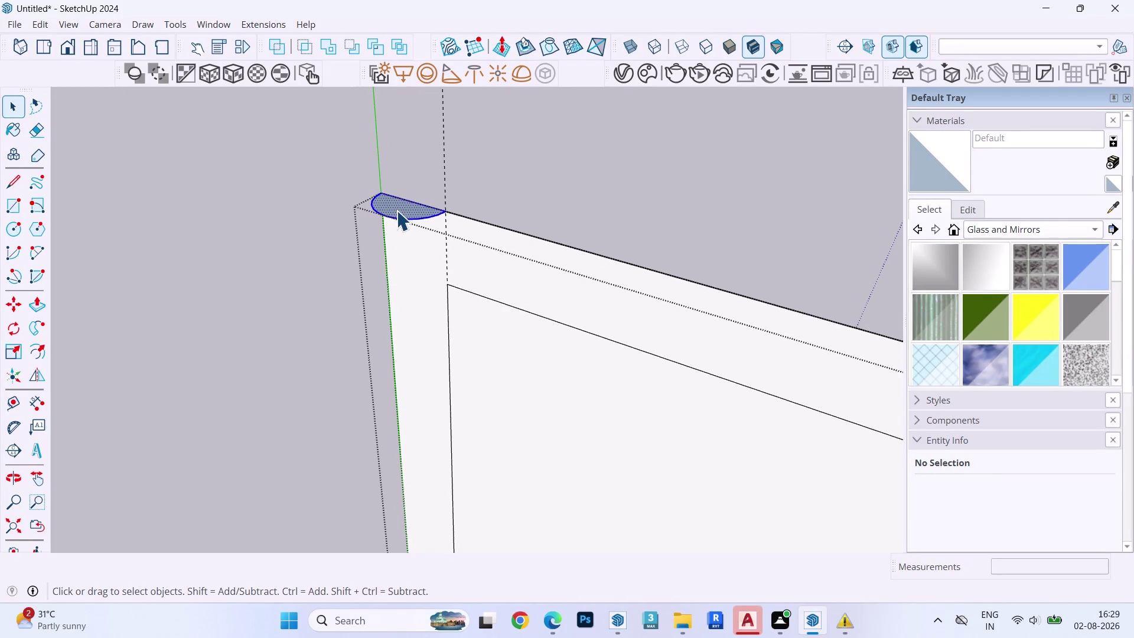
key(n)
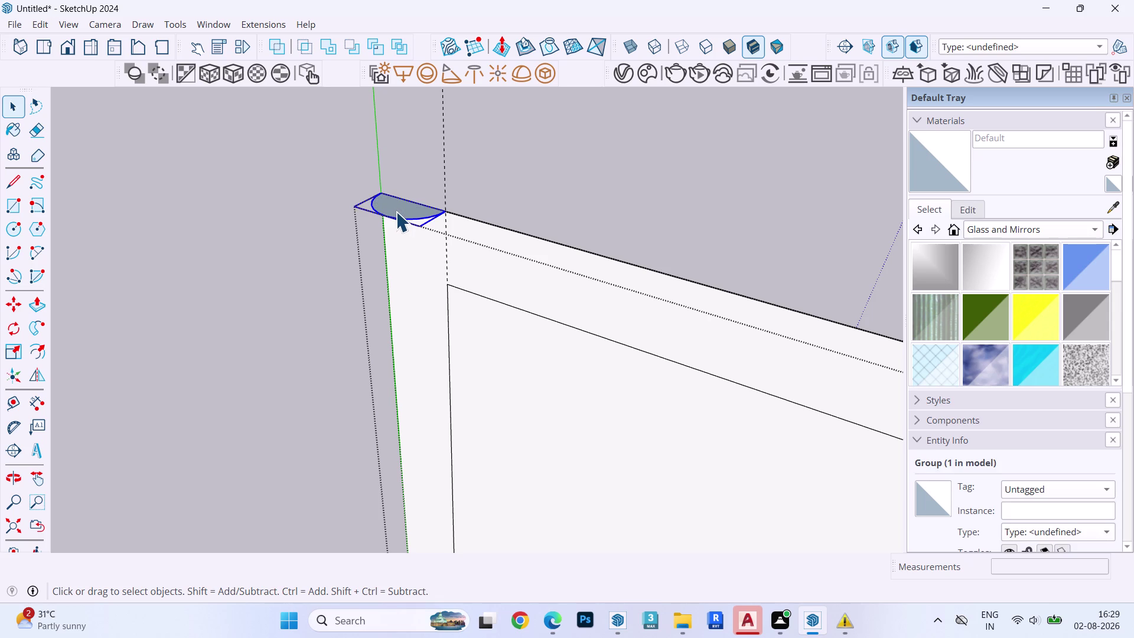
key(m)
click(382, 190)
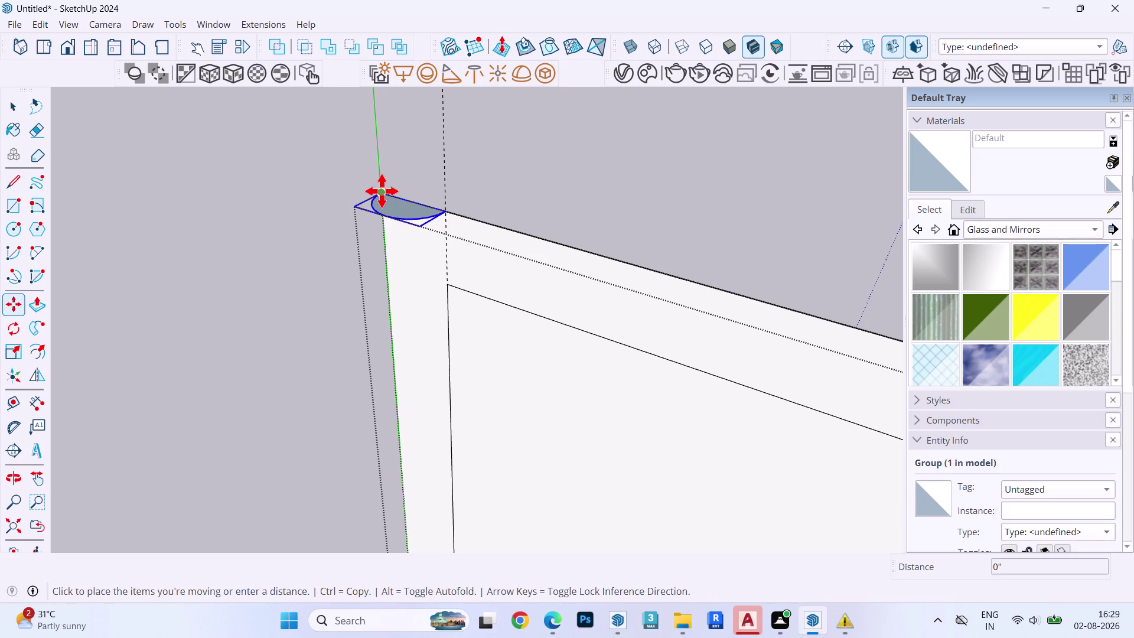
scroll(down, 3)
scroll(up, 3)
scroll(down, 3)
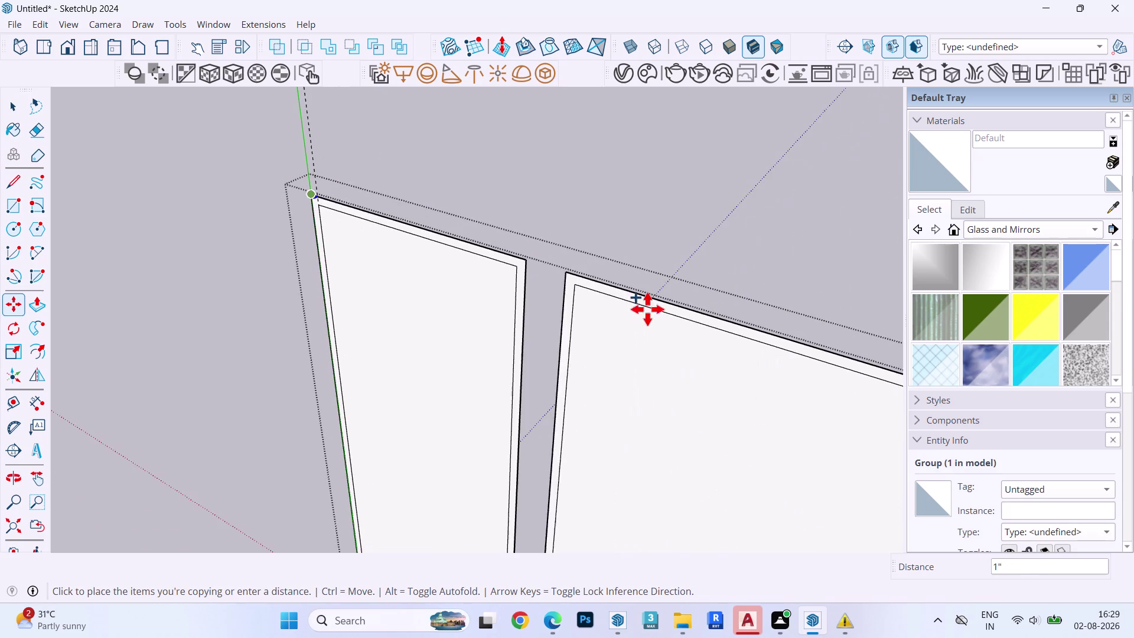
scroll(up, 3)
scroll(up, 3)
scroll(up, 3)
scroll(up, 3)
scroll(down, 3)
scroll(up, 3)
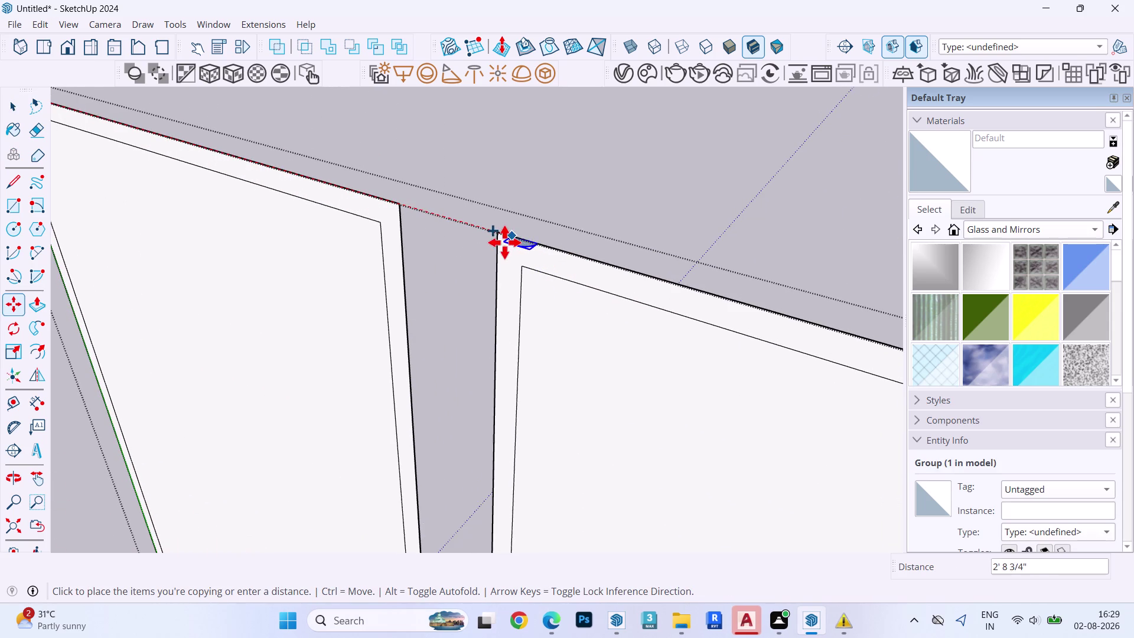
click(501, 236)
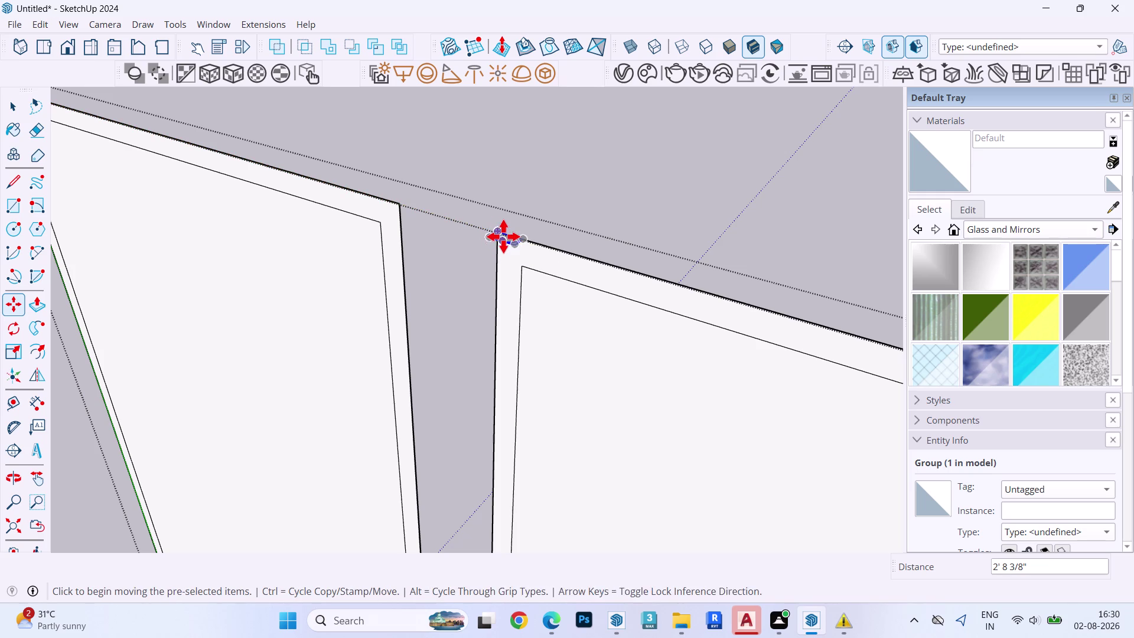
Reposition the copied profile on the second frame's corner and explode its group.
click(499, 232)
scroll(down, 3)
scroll(up, 3)
scroll(down, 3)
scroll(up, 3)
scroll(down, 3)
scroll(up, 3)
scroll(down, 3)
scroll(up, 3)
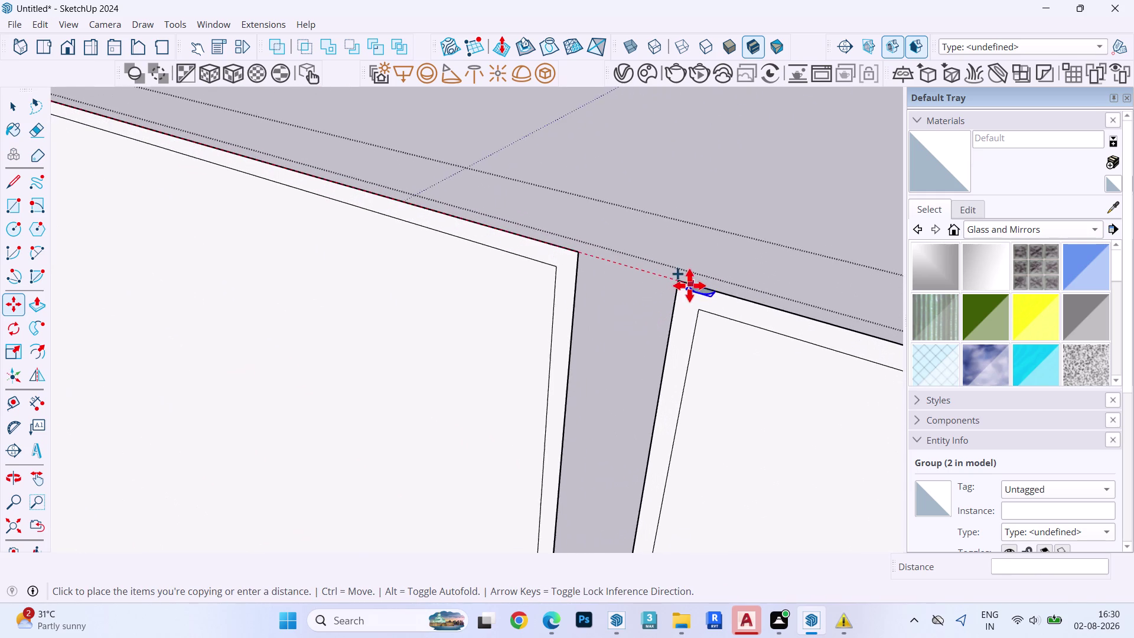
click(674, 284)
key(space)
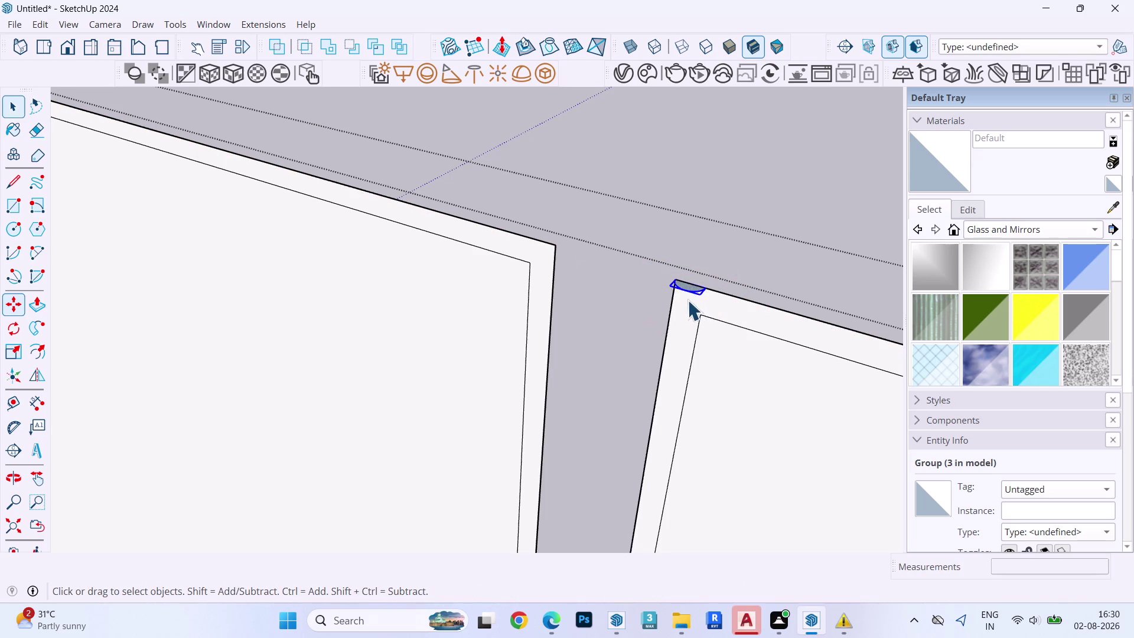
scroll(up, 3)
right_click(679, 287)
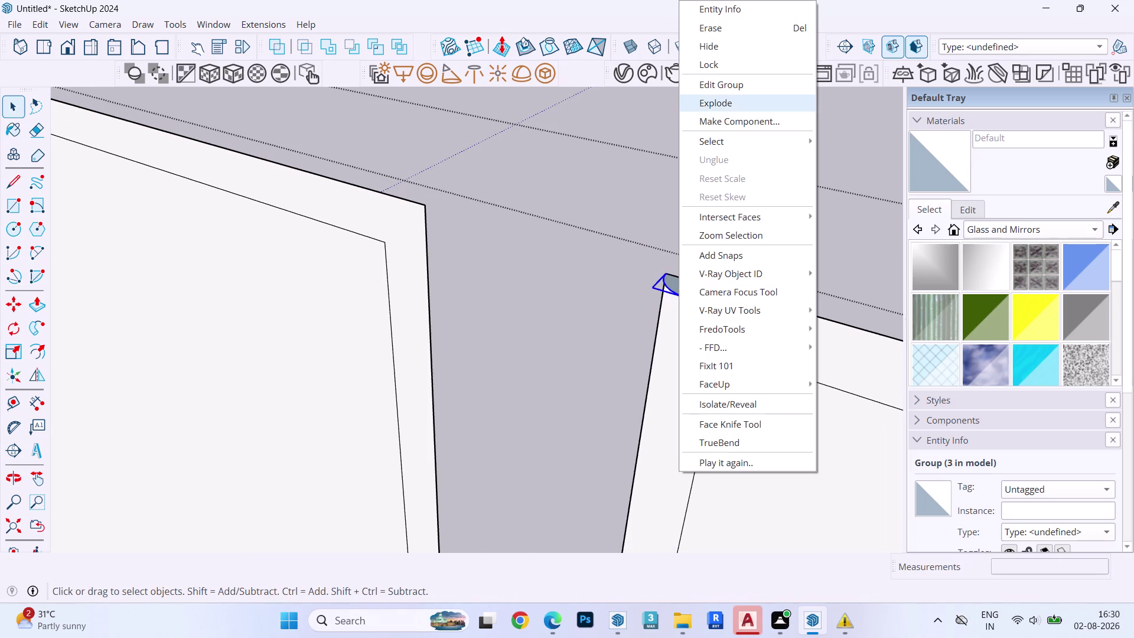
click(716, 99)
Sweep the rounded moulding profile around the second panel frame with Follow Me.
click(684, 353)
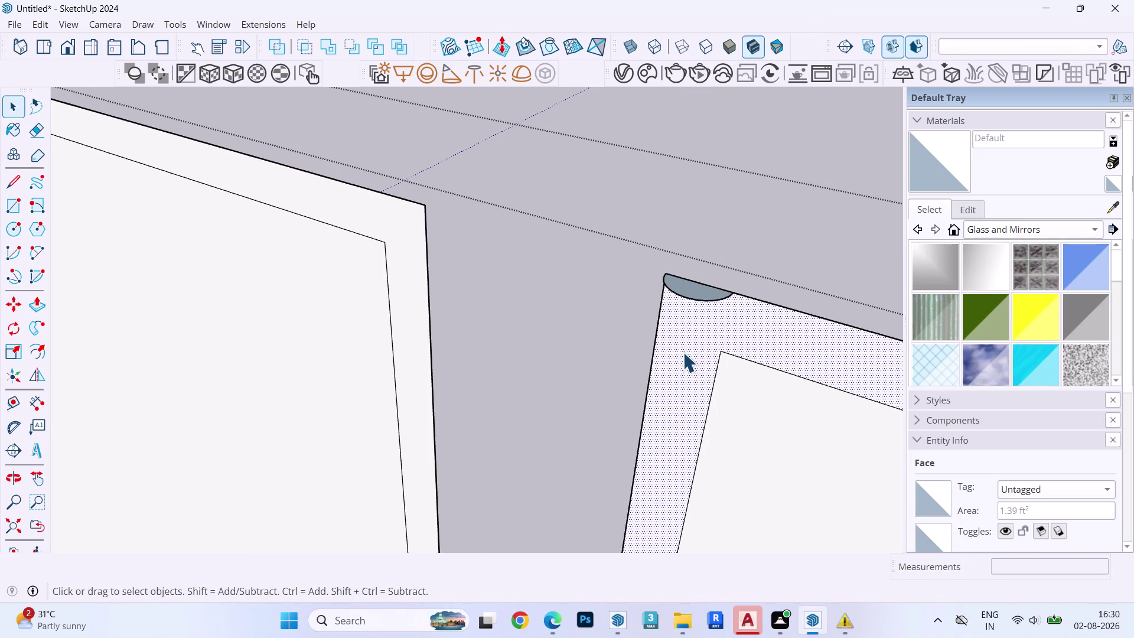
click(37, 330)
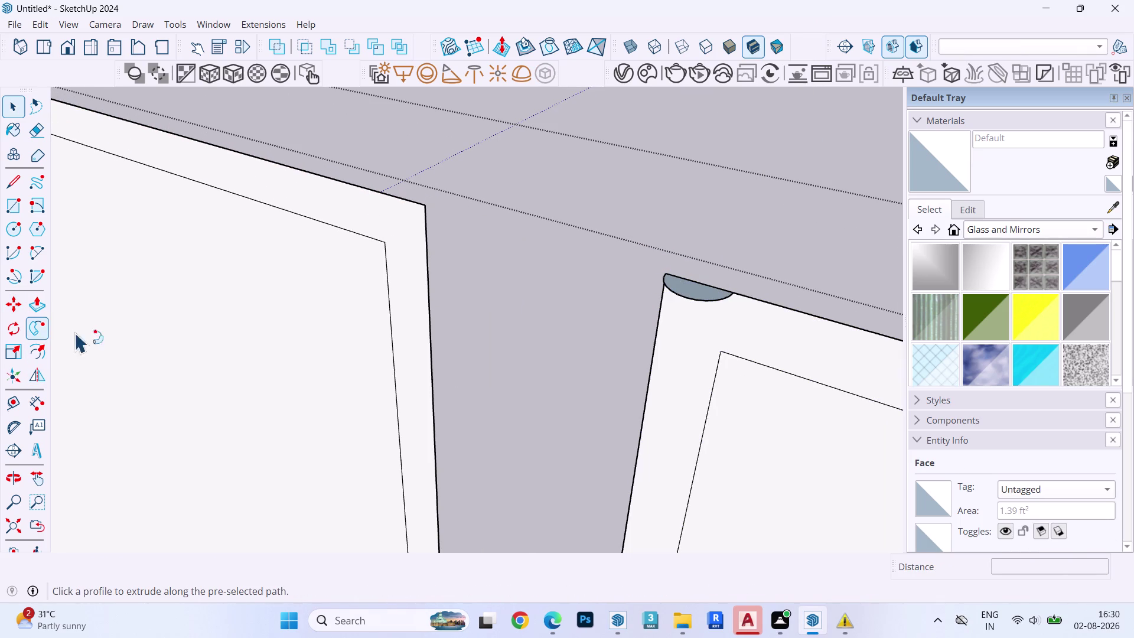
click(704, 292)
scroll(down, 3)
scroll(up, 3)
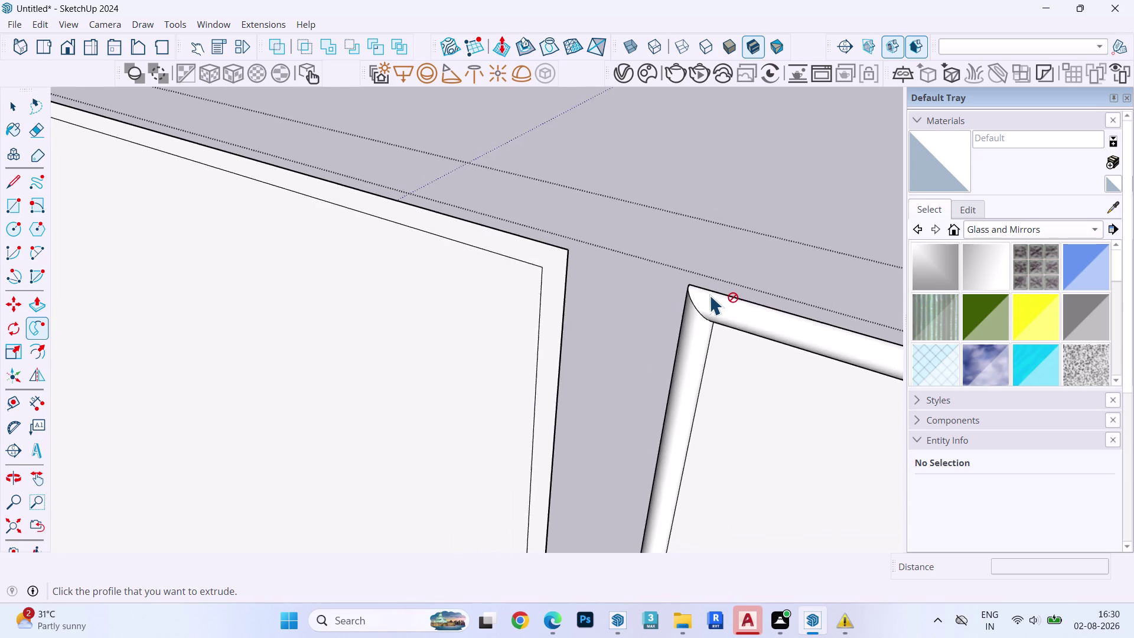
scroll(down, 3)
scroll(up, 3)
scroll(down, 3)
scroll(up, 3)
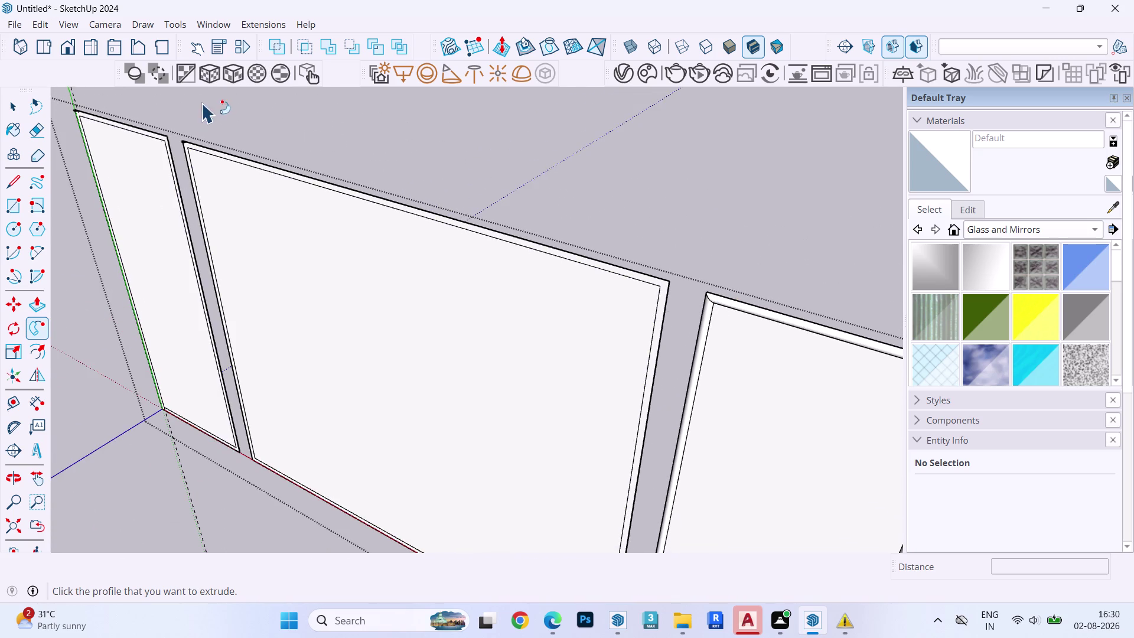
scroll(up, 3)
key(space)
scroll(up, 3)
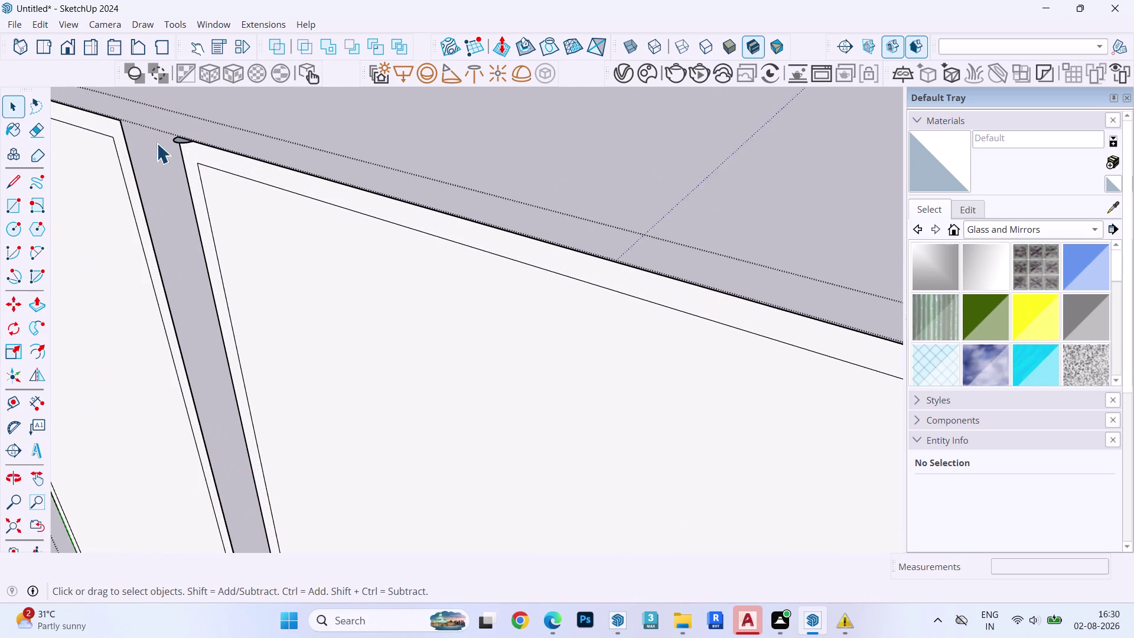
Ungroup the first frame's profile and sweep the rounded moulding around that frame.
click(170, 137)
right_click(173, 137)
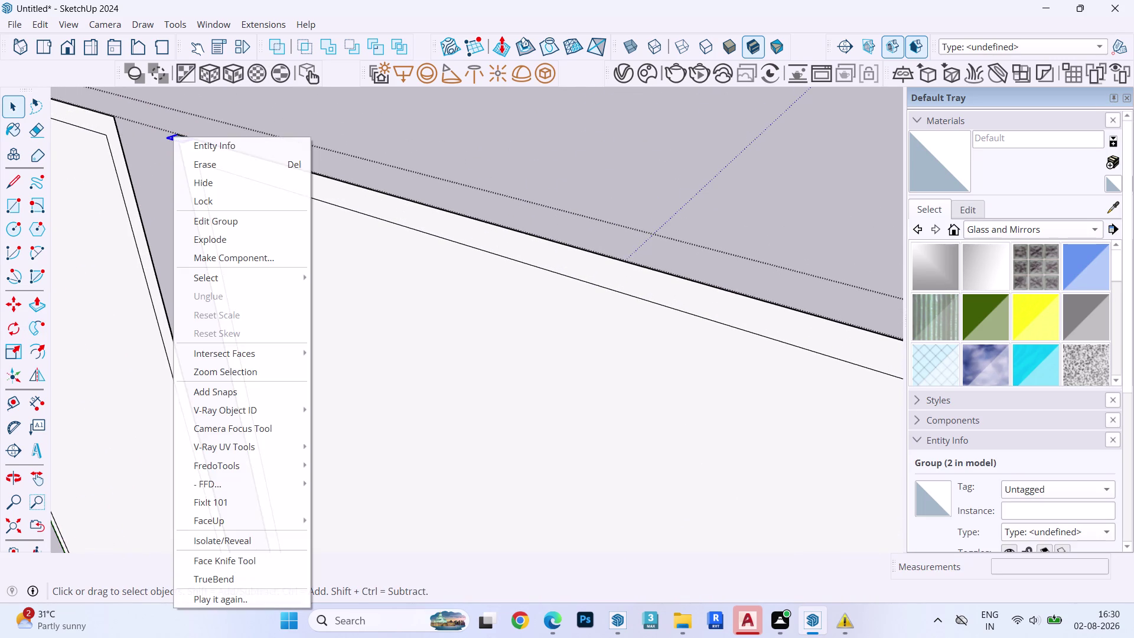
click(241, 244)
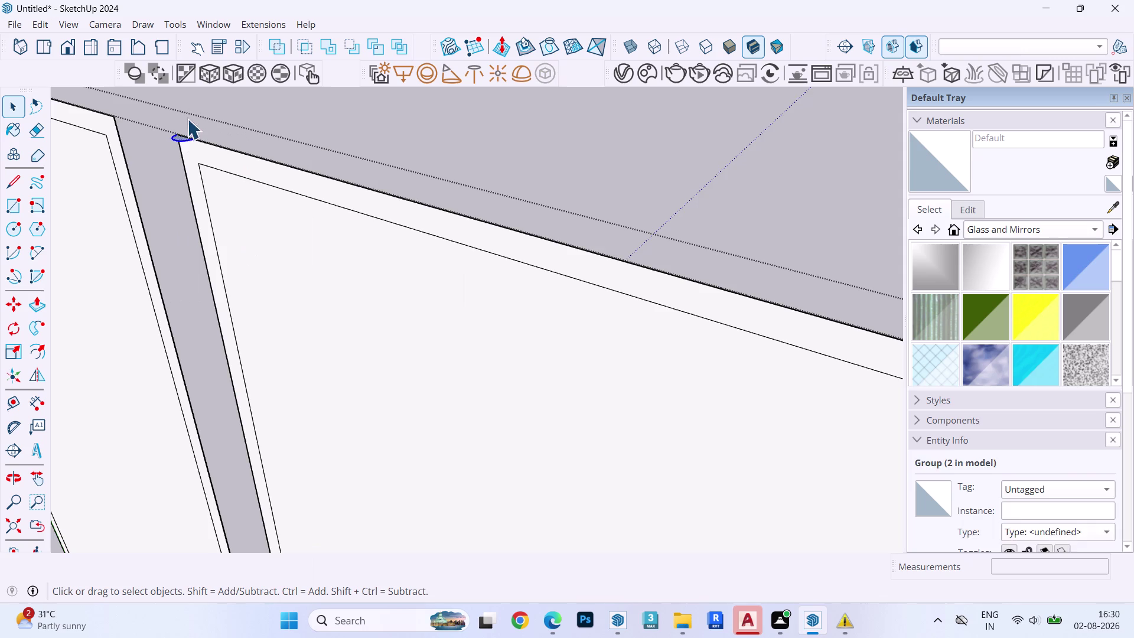
scroll(up, 3)
click(195, 171)
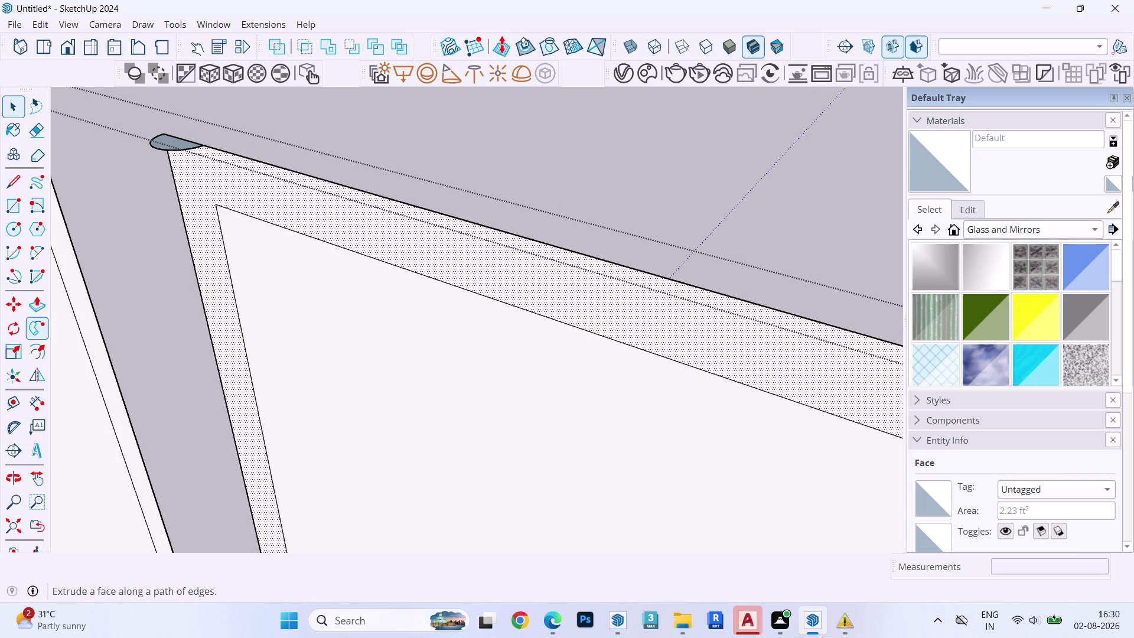
click(37, 332)
click(165, 141)
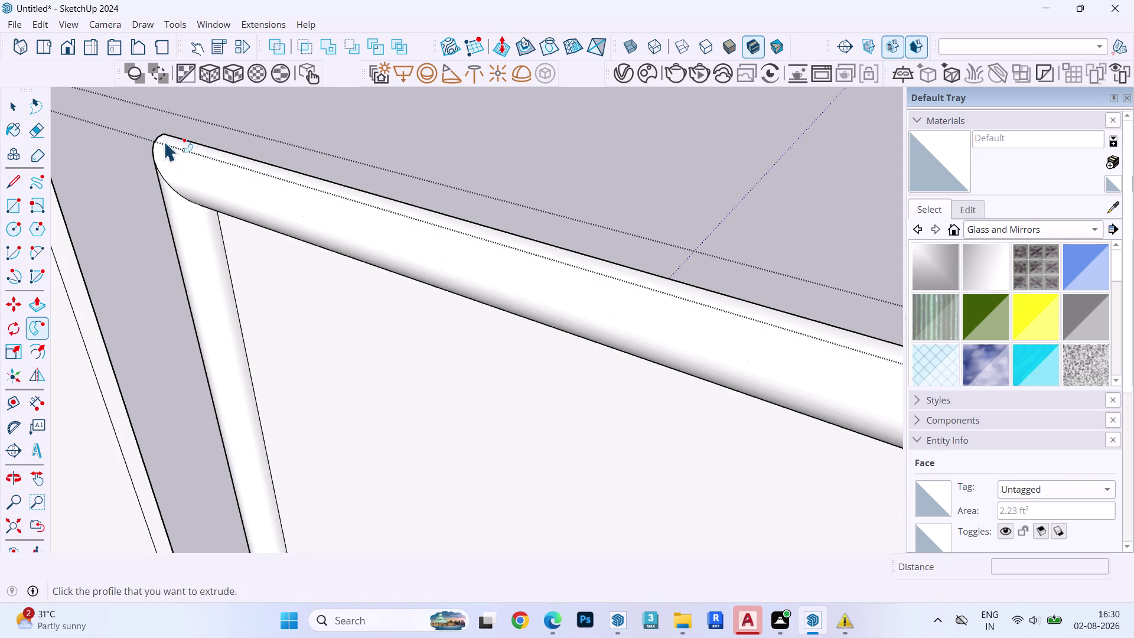
scroll(down, 3)
scroll(up, 3)
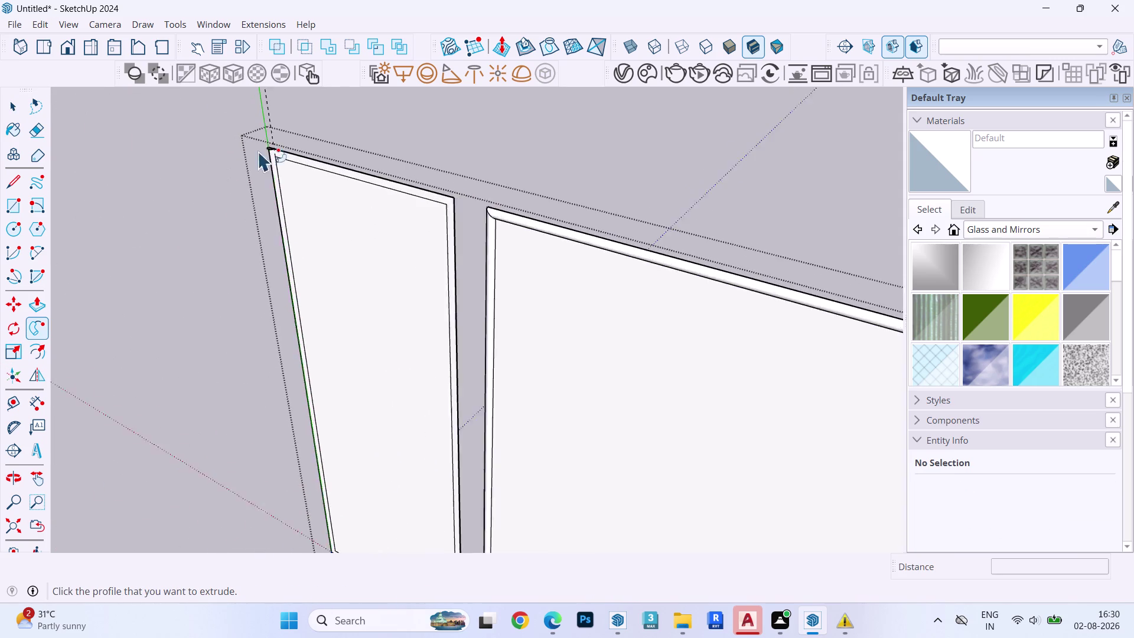
scroll(up, 3)
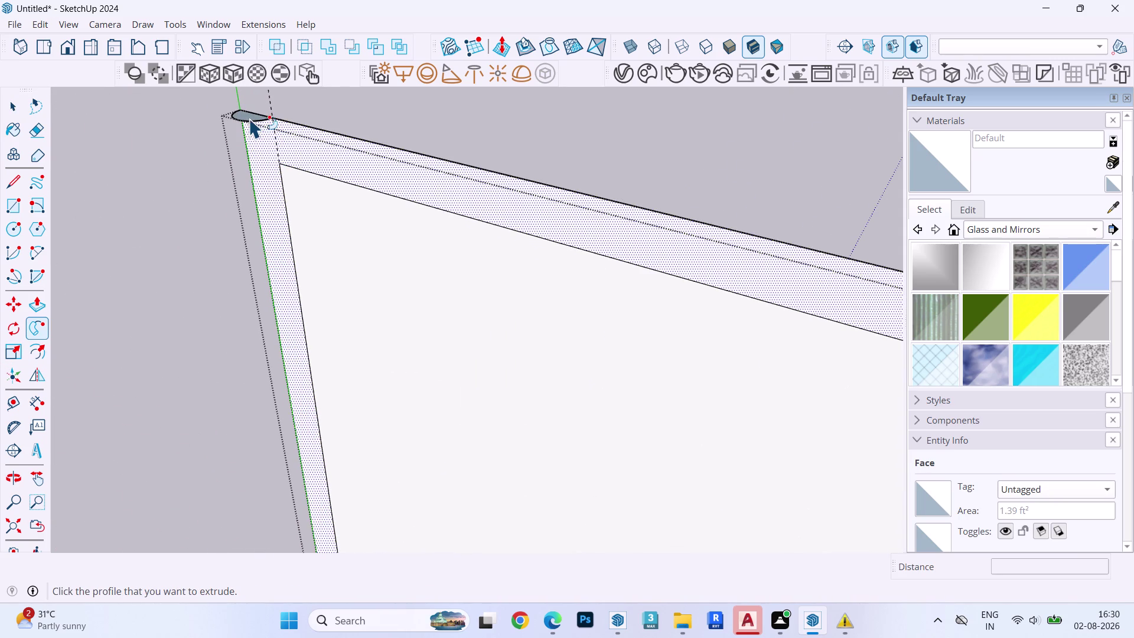
key(space)
Ungroup the third frame's profile and sweep the moulding along its border face.
click(249, 119)
right_click(257, 122)
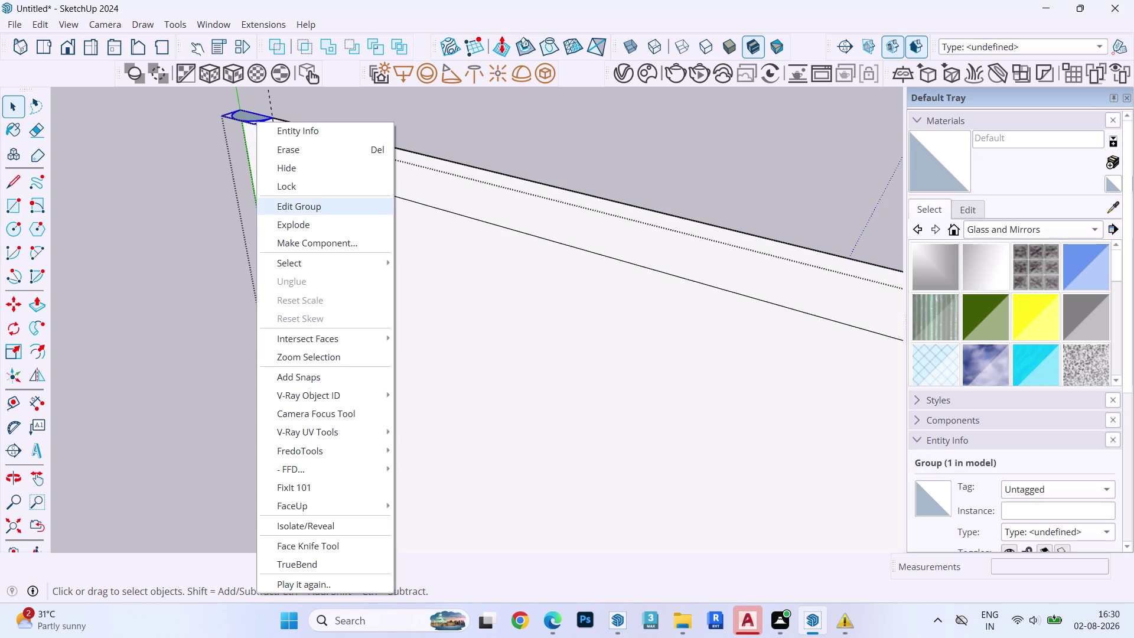
click(299, 227)
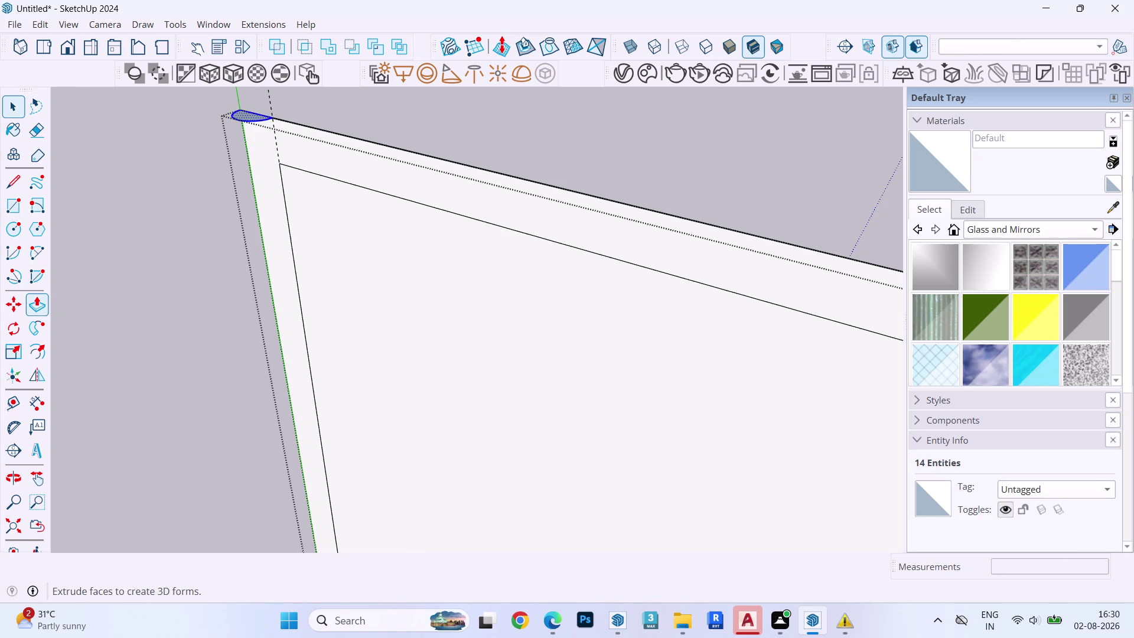
click(35, 330)
click(238, 118)
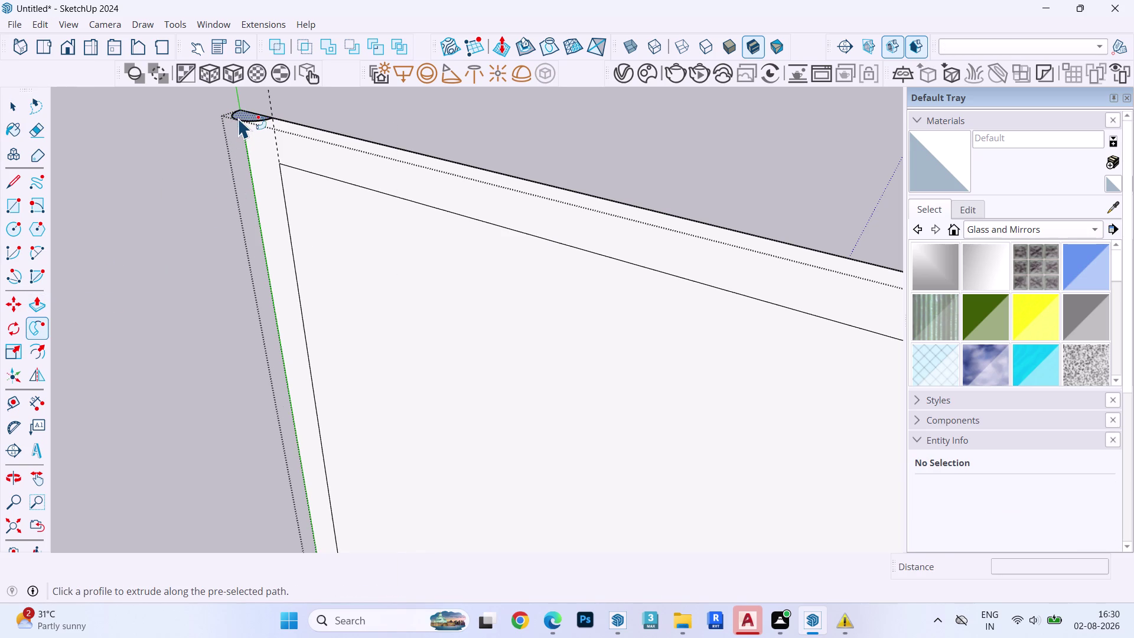
key(ctrl+z)
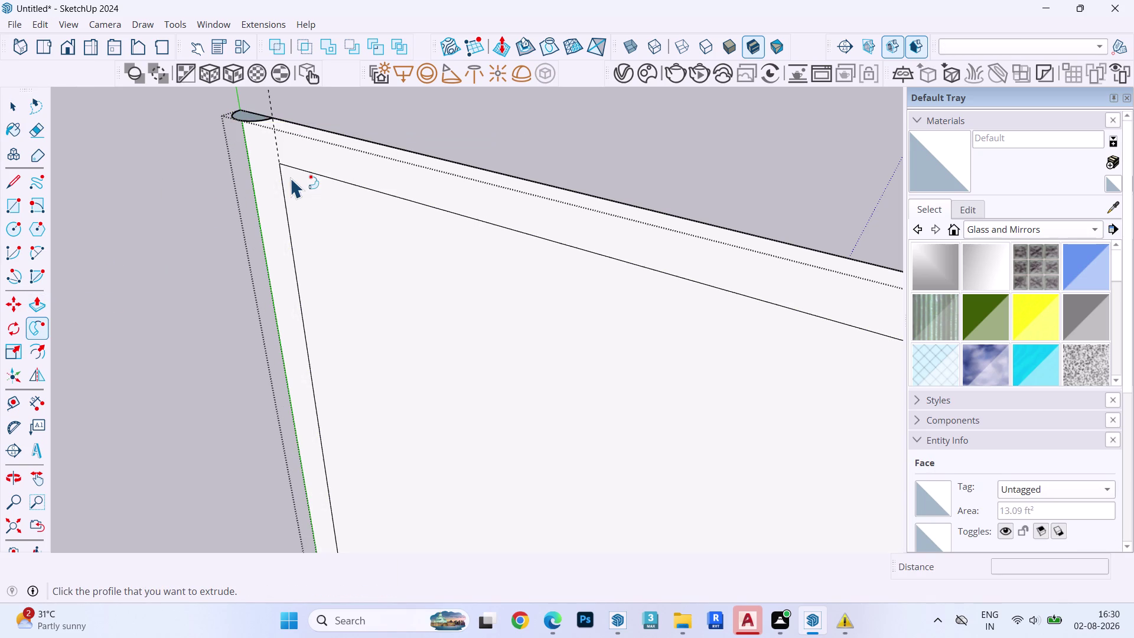
key(space)
click(265, 163)
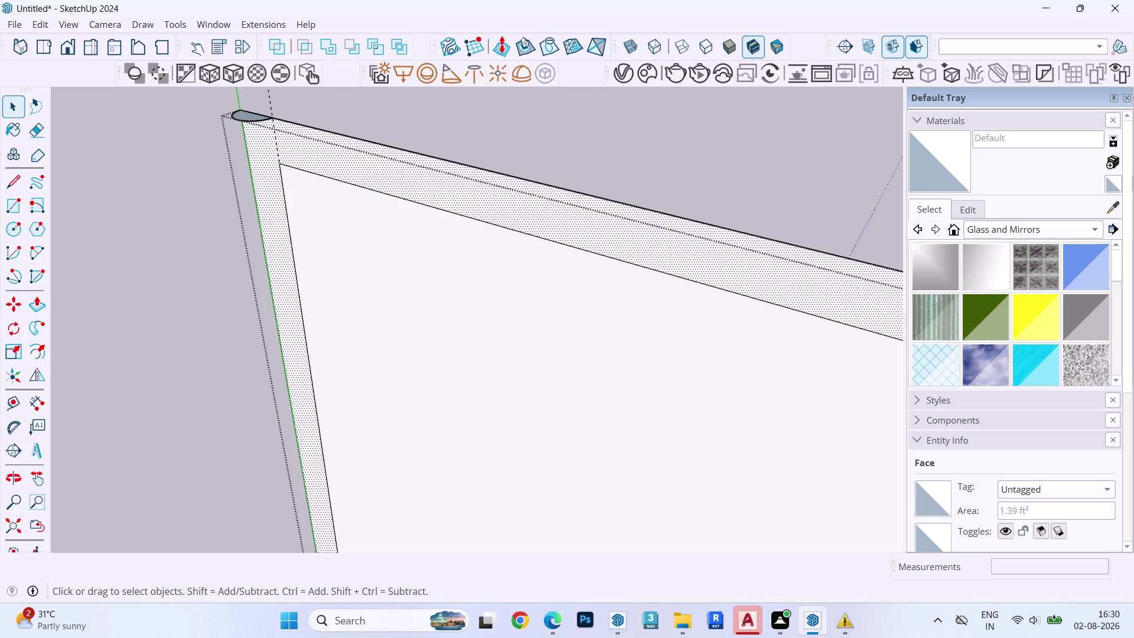
click(39, 324)
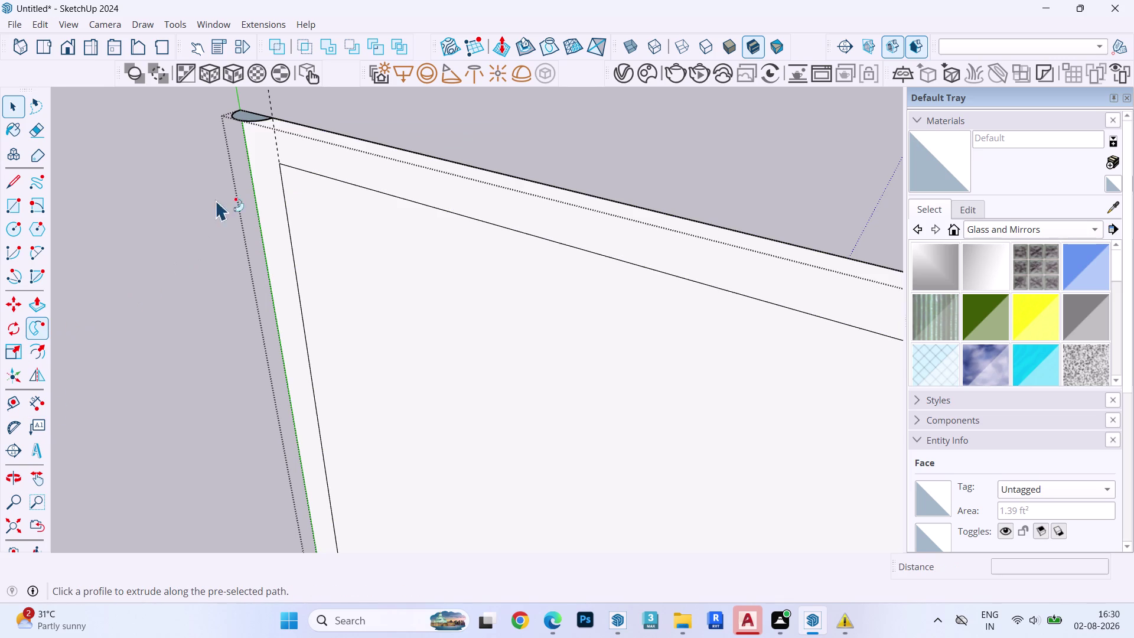
click(243, 119)
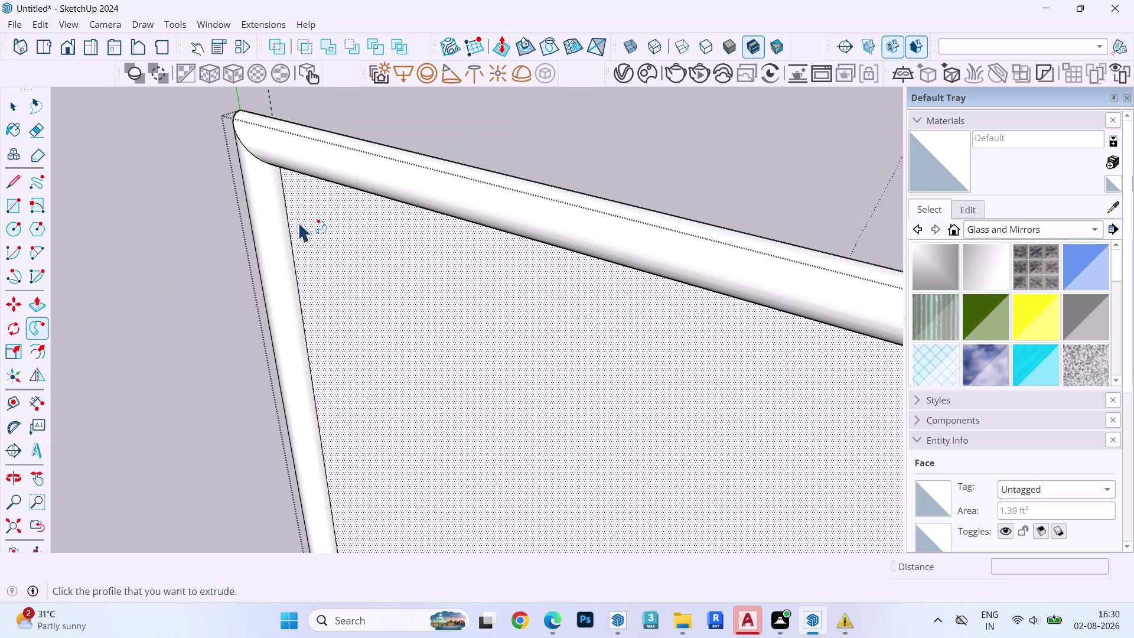
key(space)
Delete the leftover inner faces of all three moulded panels.
click(323, 231)
key(Delete)
scroll(down, 3)
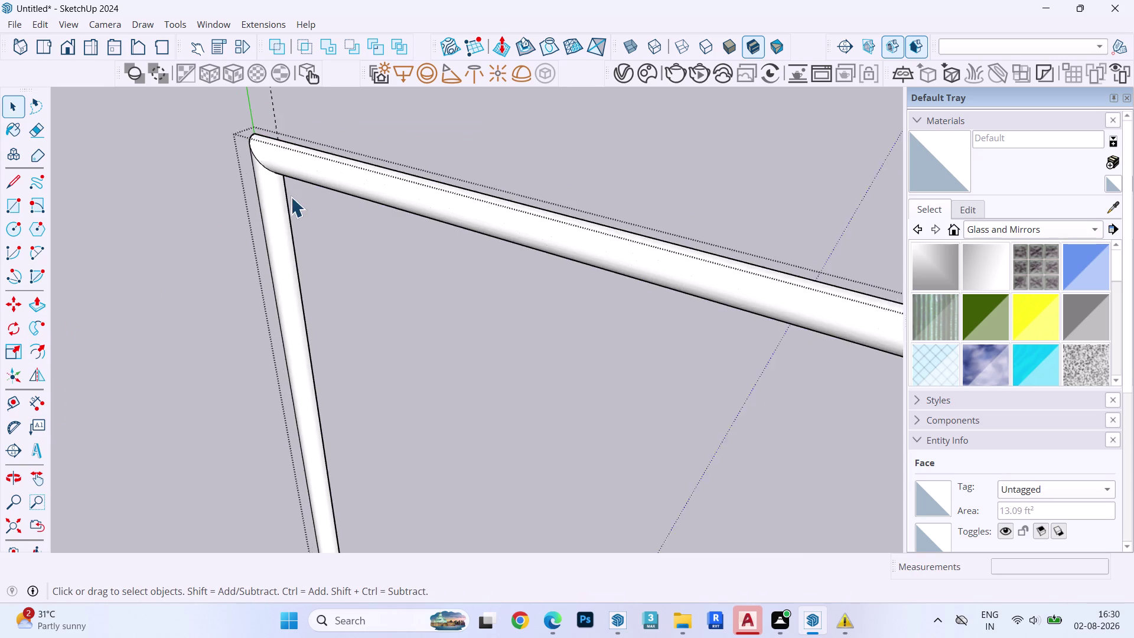
scroll(down, 3)
scroll(up, 3)
scroll(down, 3)
scroll(up, 3)
scroll(down, 3)
scroll(up, 3)
scroll(down, 3)
scroll(up, 3)
scroll(down, 3)
scroll(up, 3)
scroll(down, 3)
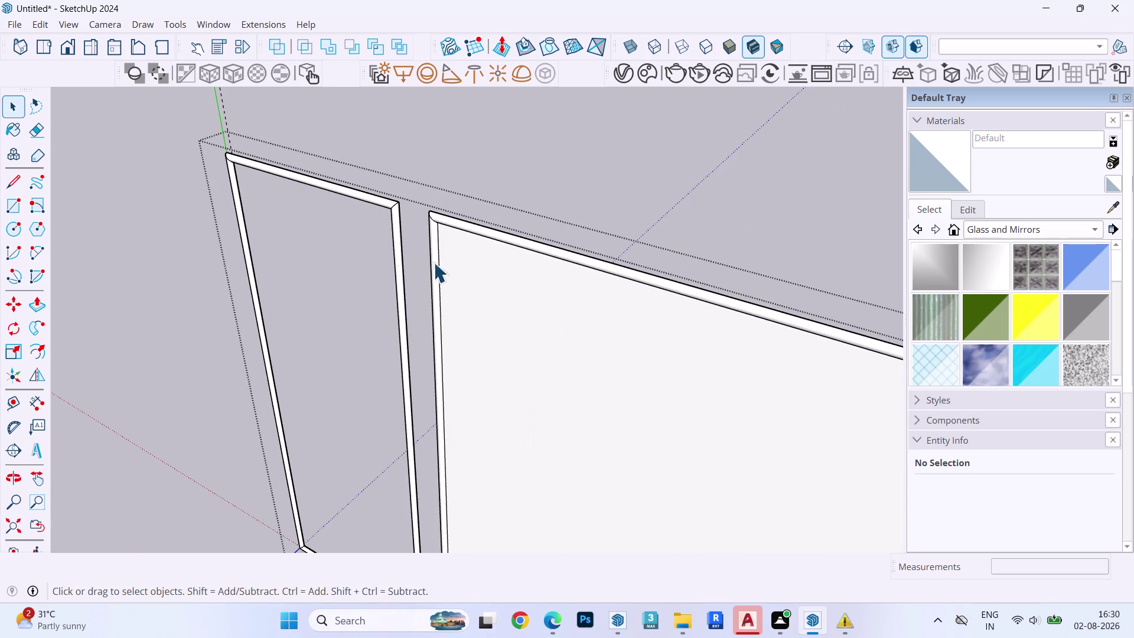
click(487, 272)
key(Delete)
scroll(down, 3)
scroll(up, 3)
scroll(down, 3)
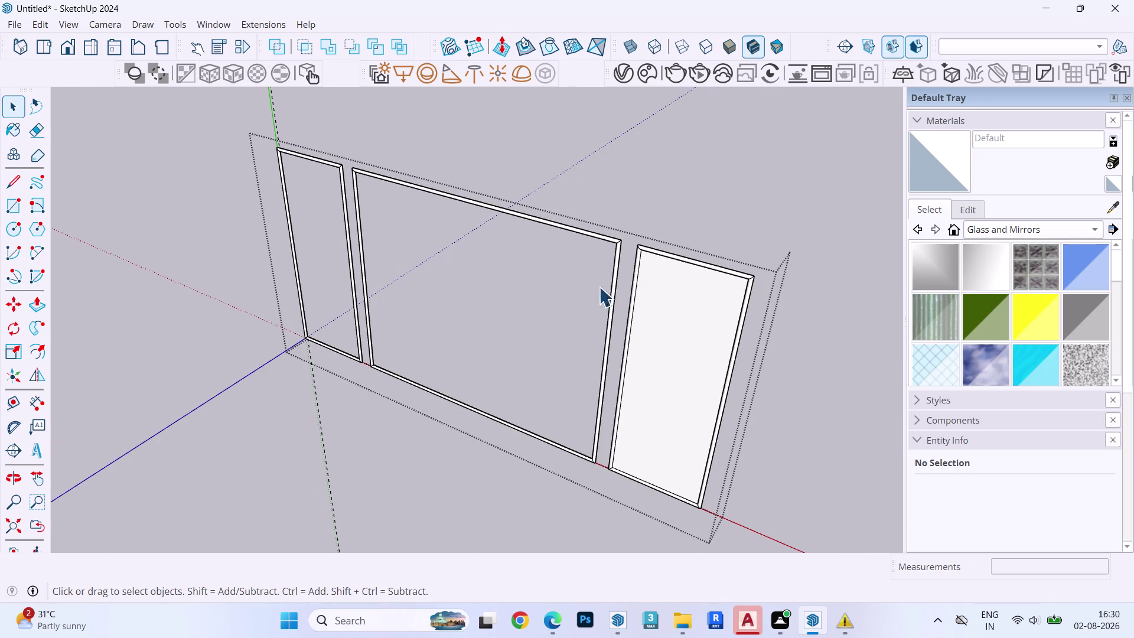
click(692, 293)
key(Delete)
Select the three moulding frames.
key(Escape)
key(Escape)
key(Escape)
key(Escape)
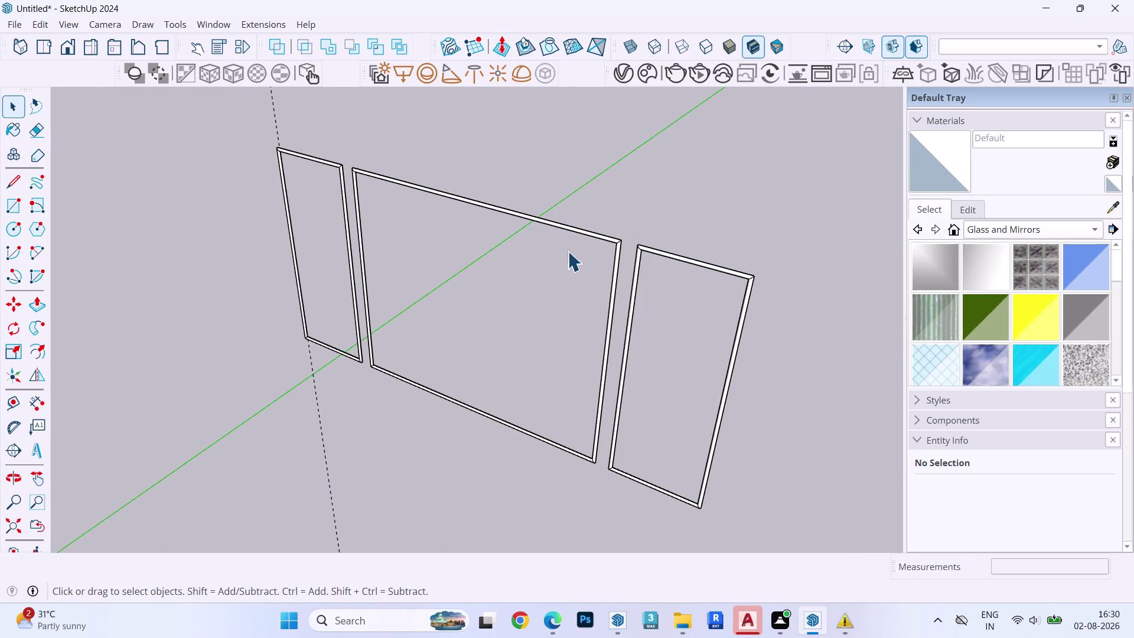
key(Escape)
key(Escape)
click(595, 234)
Group the three moulding frames and select the new frame group.
key(Escape)
click(593, 234)
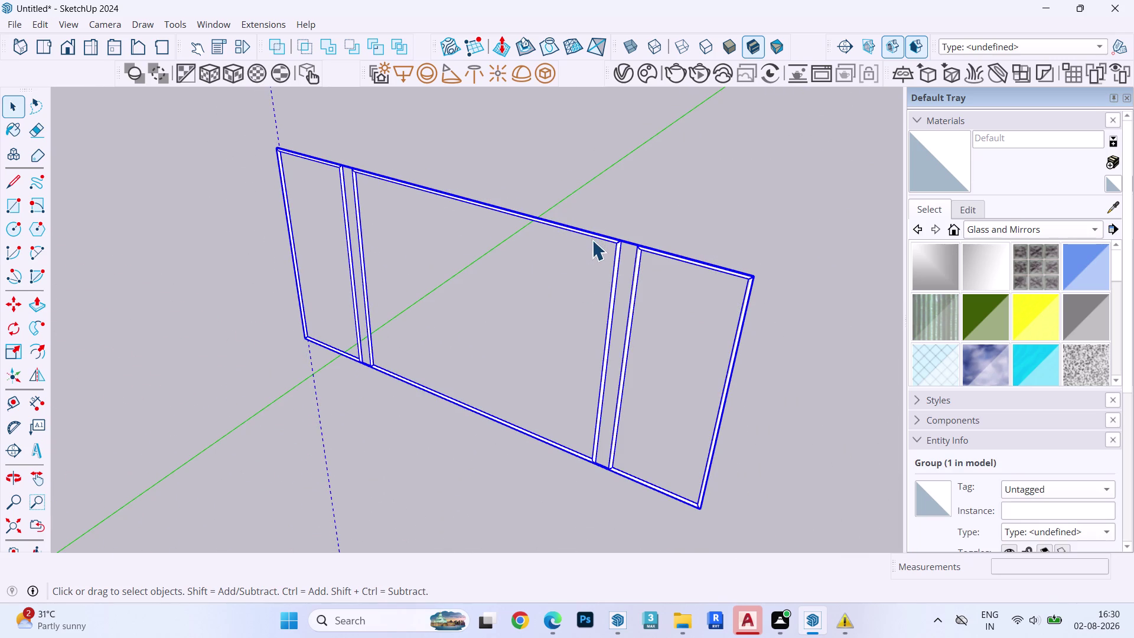
key(Escape)
key(Escape)
key(Escape)
key(space)
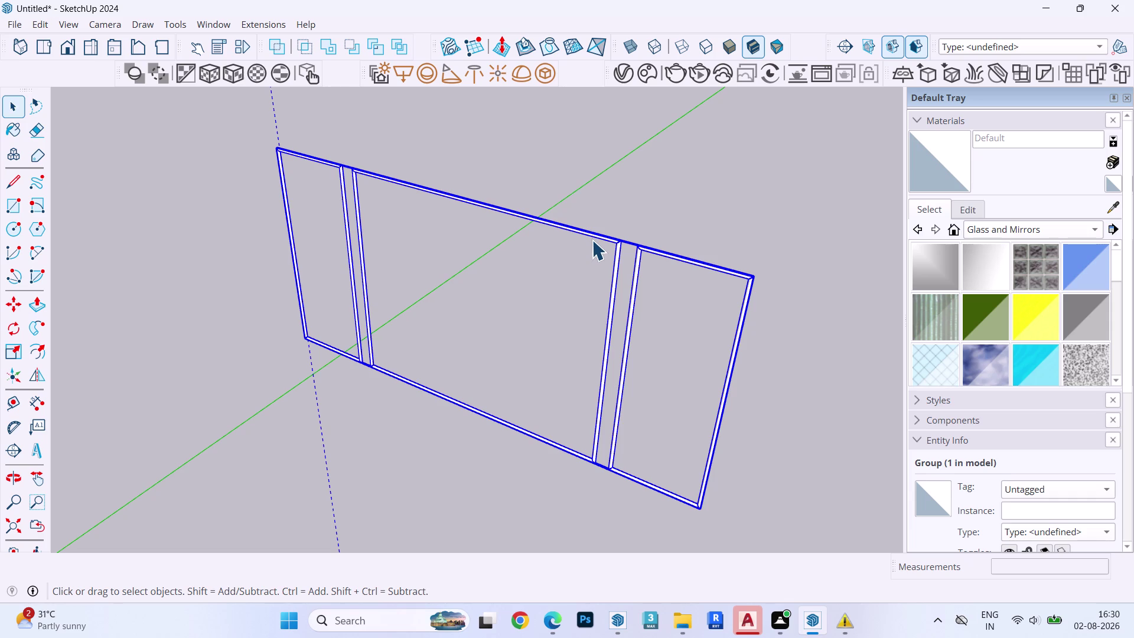
right_click(595, 235)
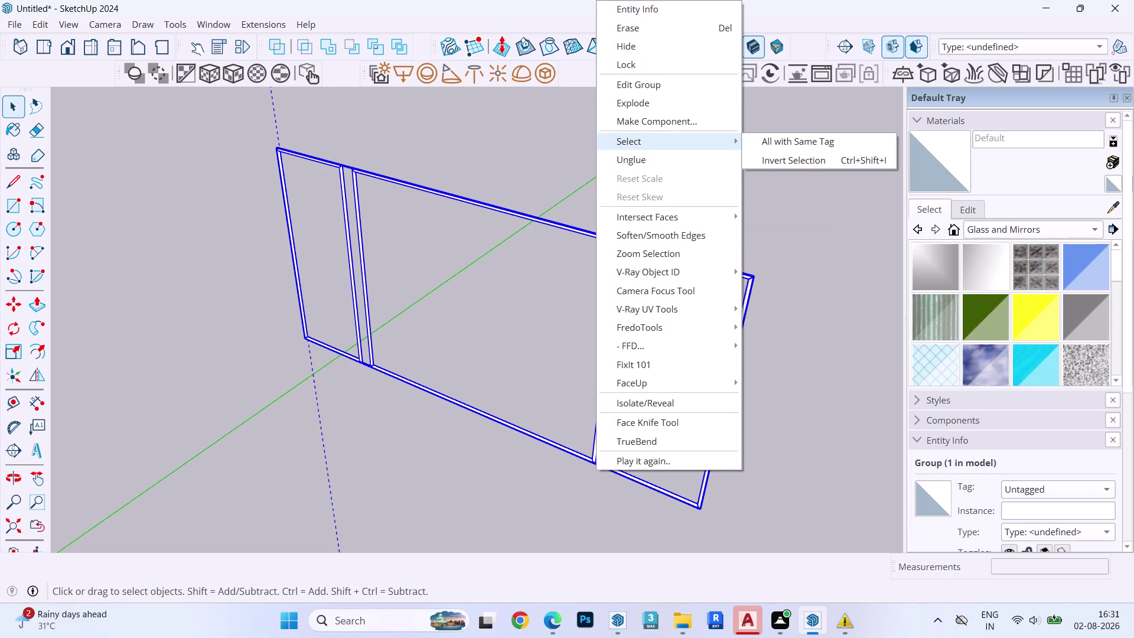
click(657, 399)
Orbit and zoom to the bed wall, then open the frame group for editing.
middle_drag(550, 340, 706, 199)
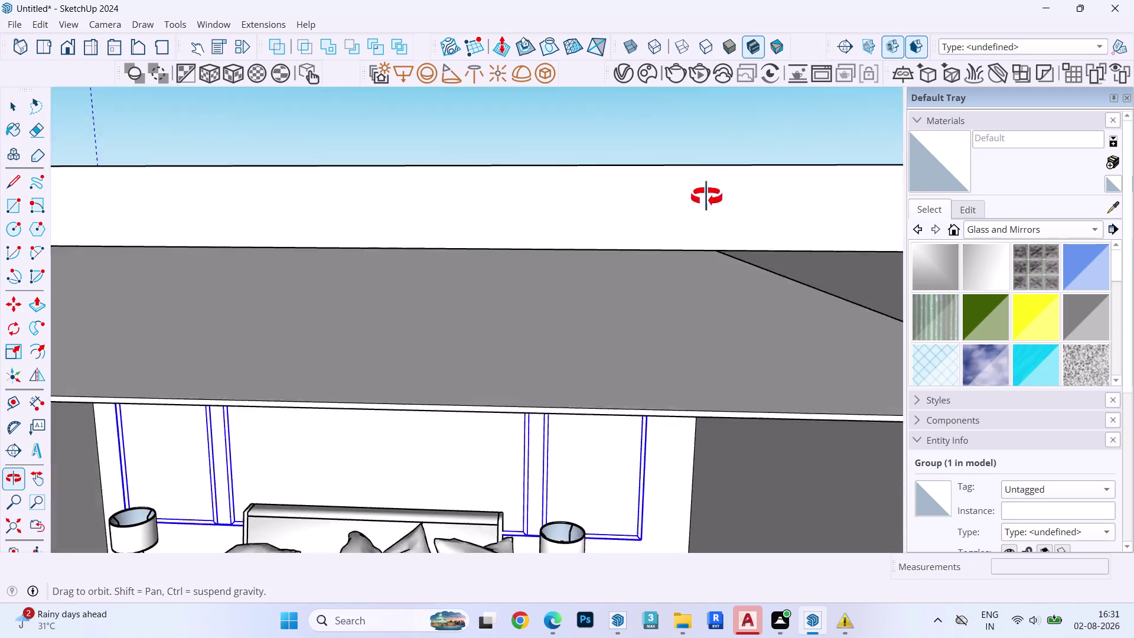
middle_drag(706, 199, 707, 197)
scroll(down, 3)
middle_drag(432, 345, 457, 314)
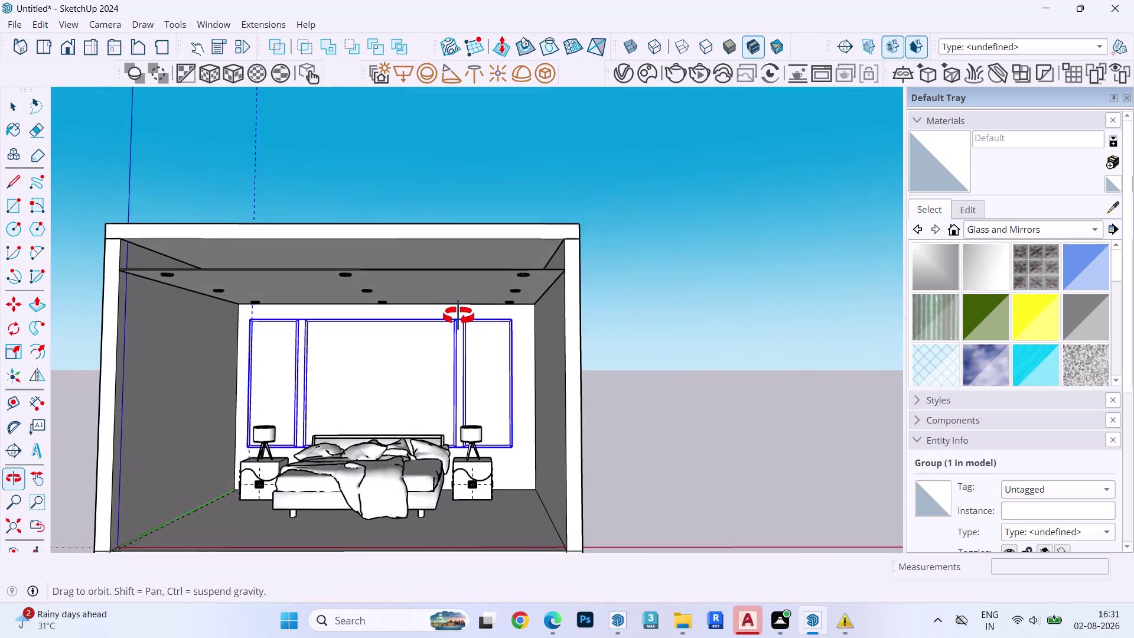
middle_drag(457, 314, 461, 320)
scroll(up, 3)
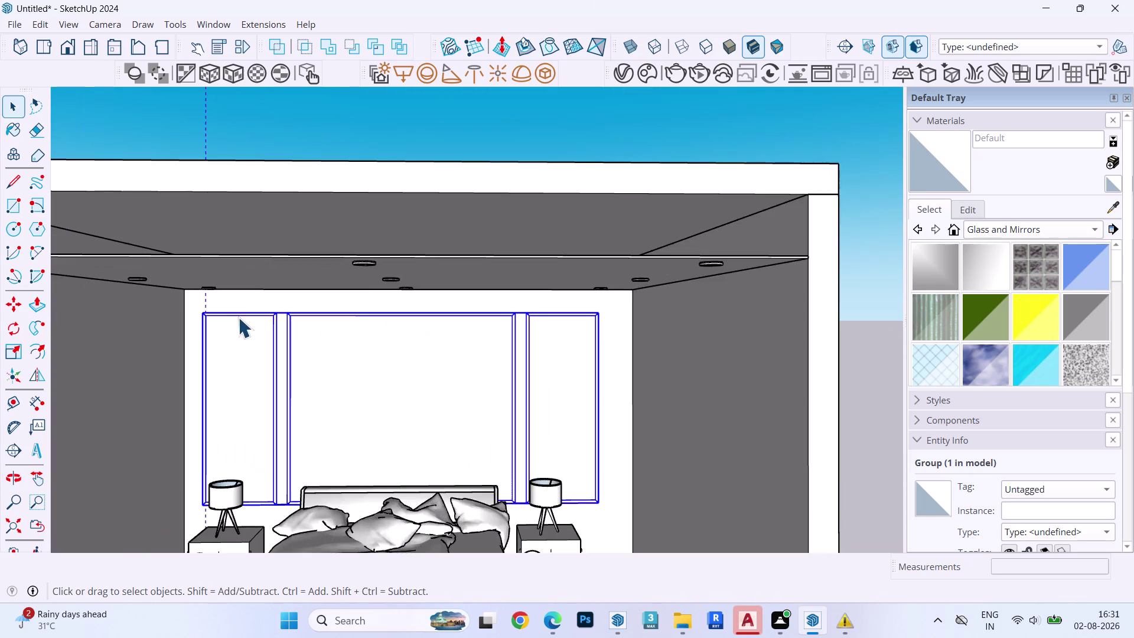
scroll(up, 3)
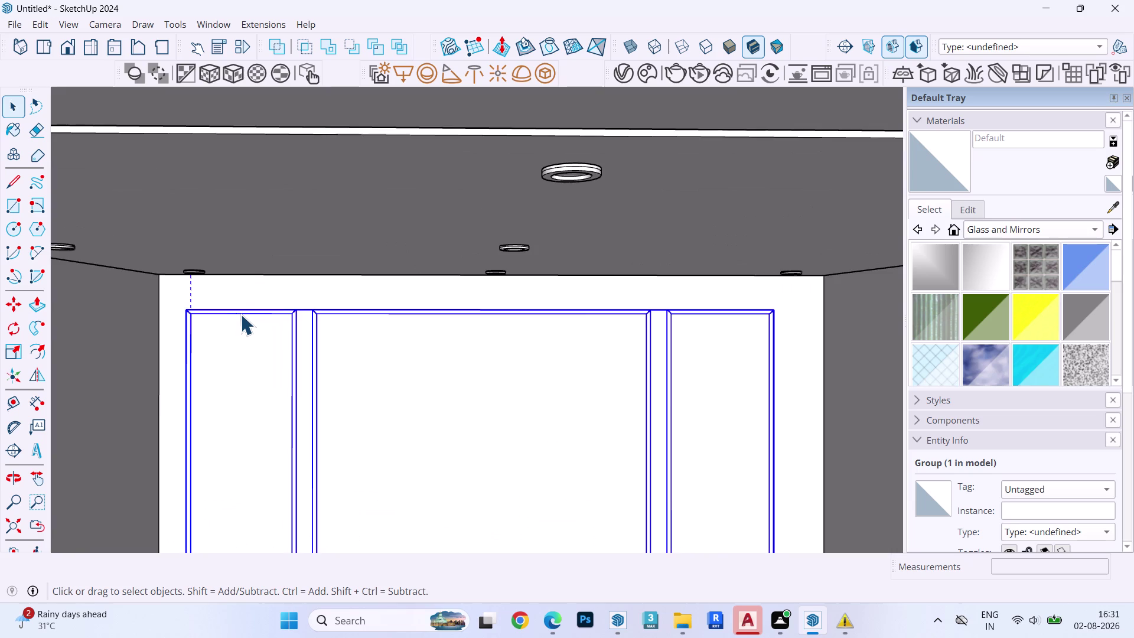
scroll(up, 3)
double_click(244, 310)
Raise the left frame's top moulding rail with Move.
double_click(243, 310)
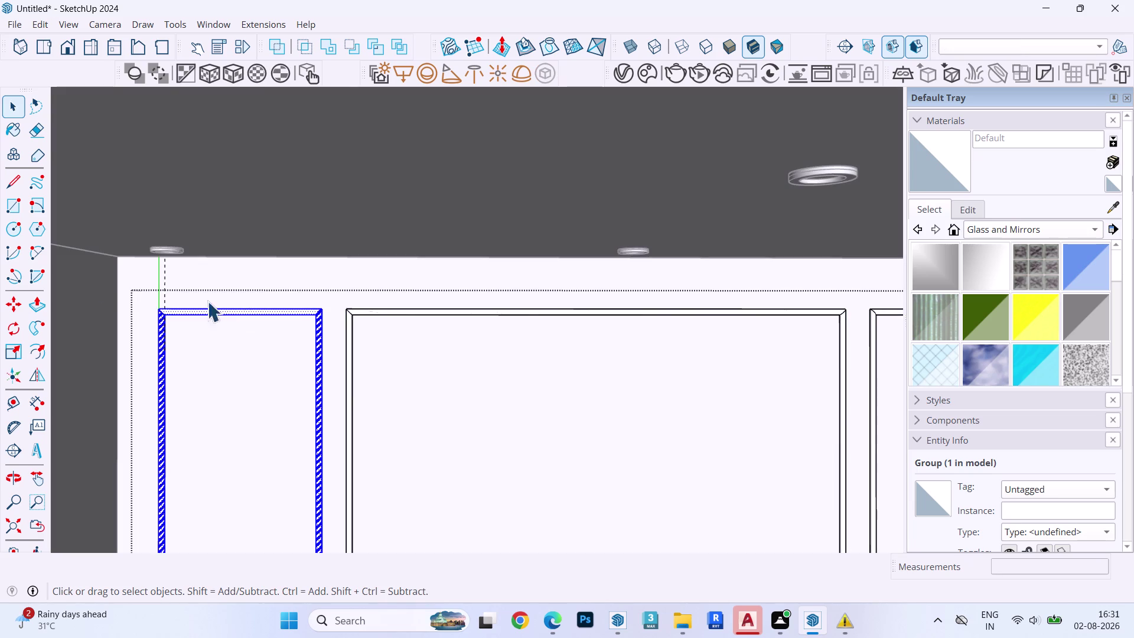
drag(144, 286, 333, 333)
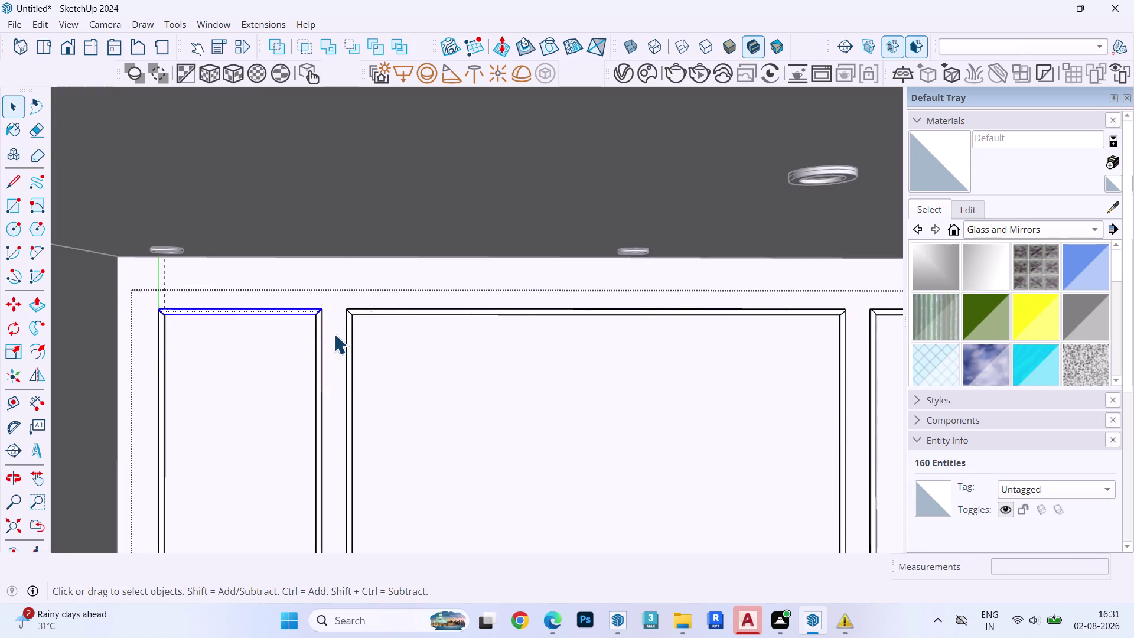
key(m)
click(337, 330)
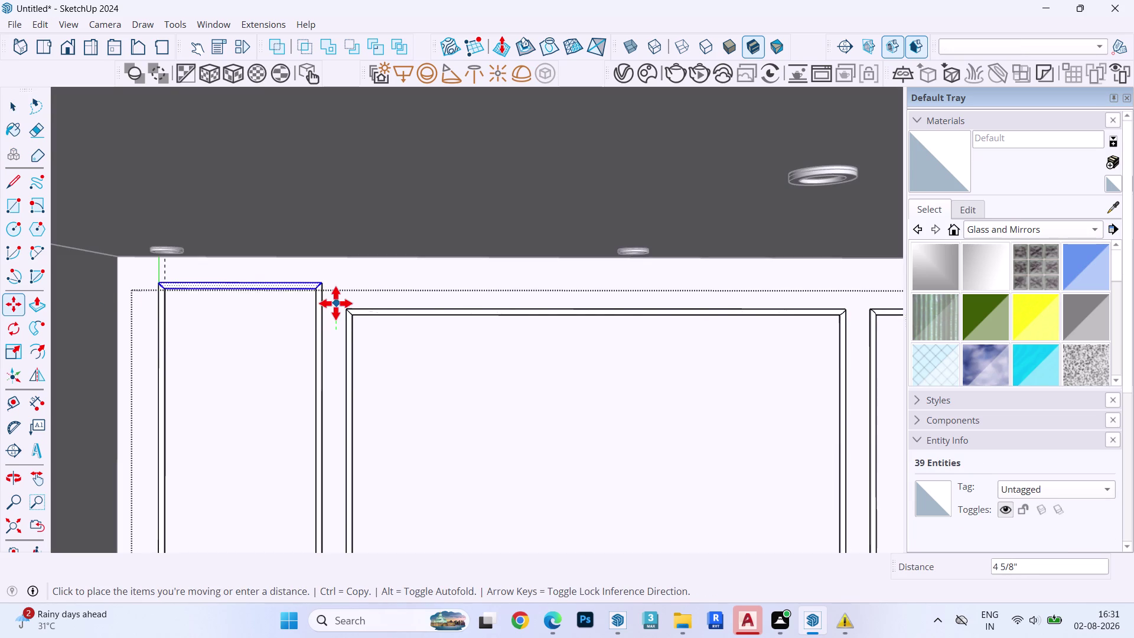
click(335, 303)
key(b)
key(space)
key(Escape)
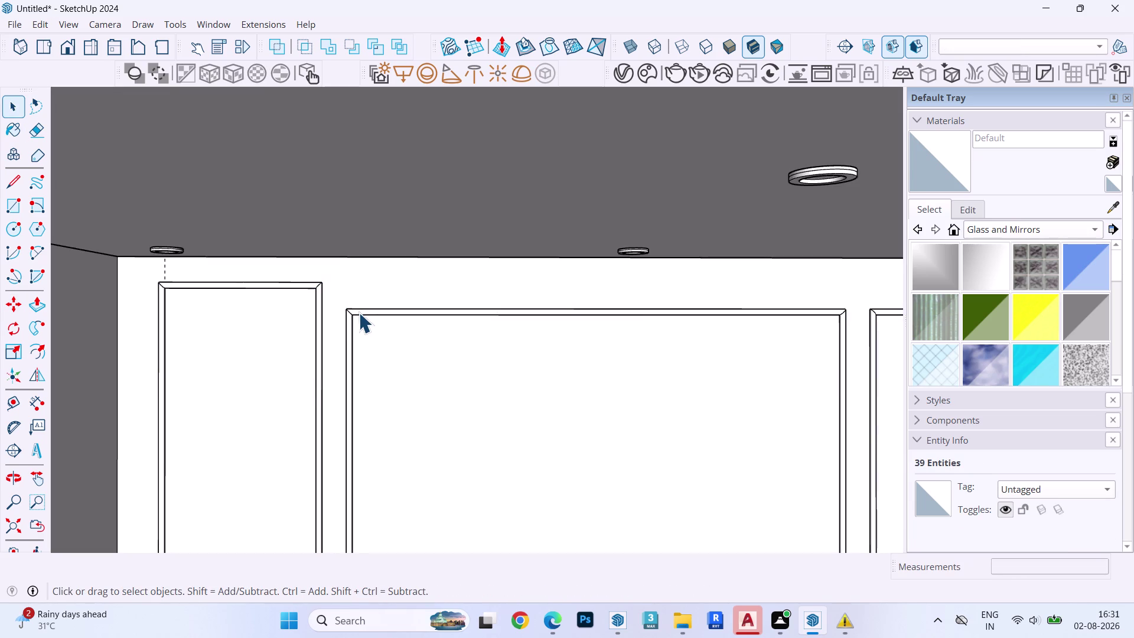
Raise the middle frame's top moulding rail from its corner.
double_click(358, 312)
drag(332, 299, 862, 312)
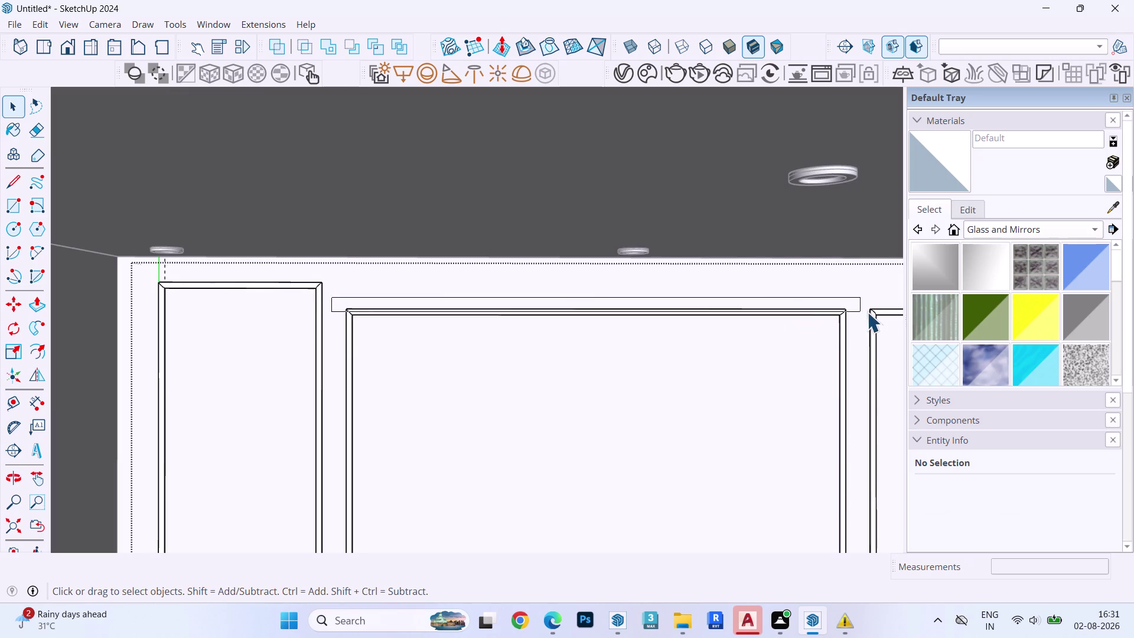
drag(862, 311, 865, 322)
key(m)
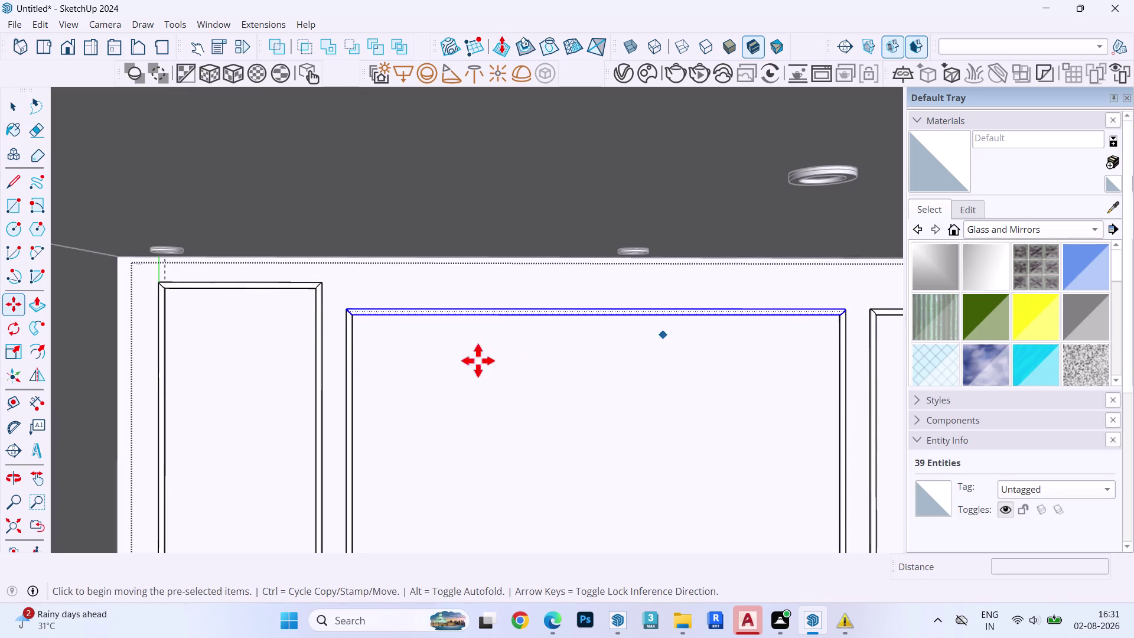
scroll(up, 3)
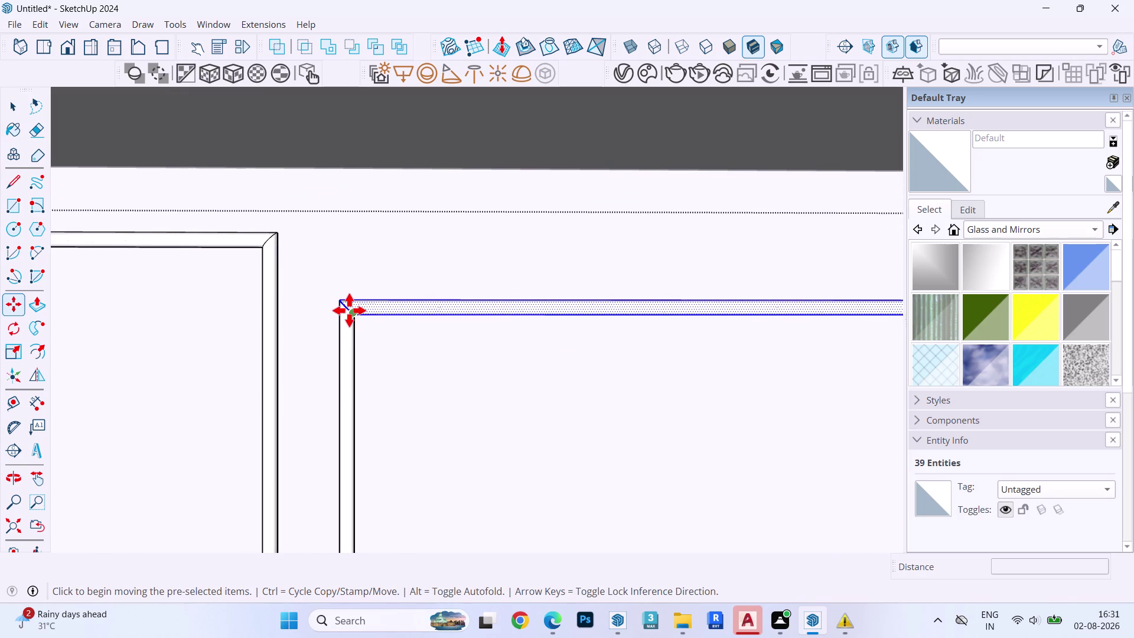
scroll(up, 3)
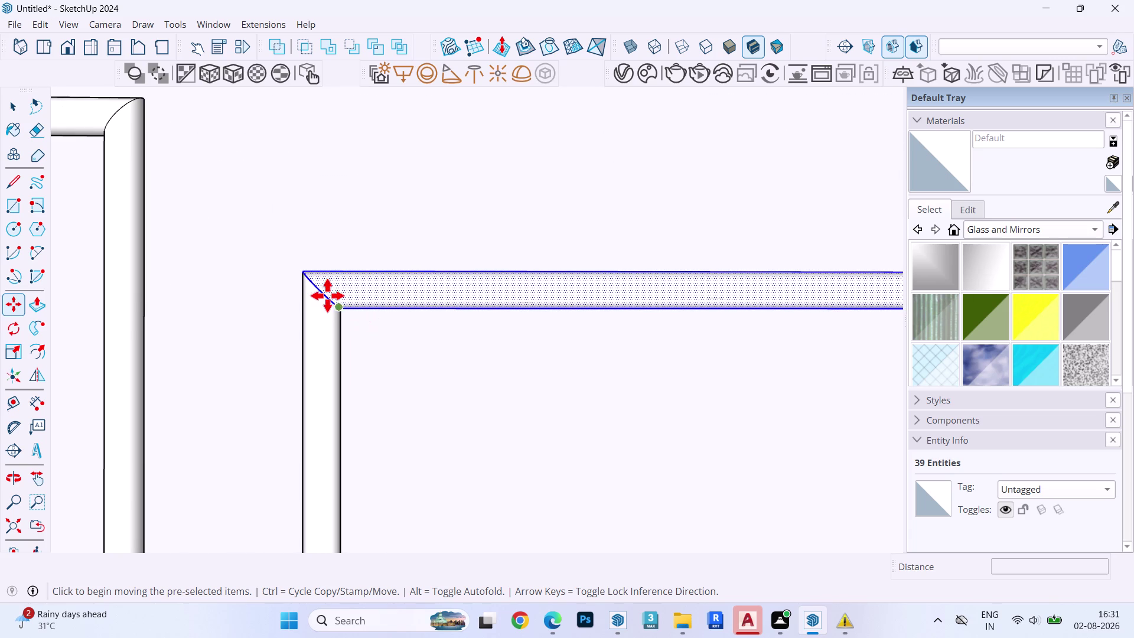
click(323, 292)
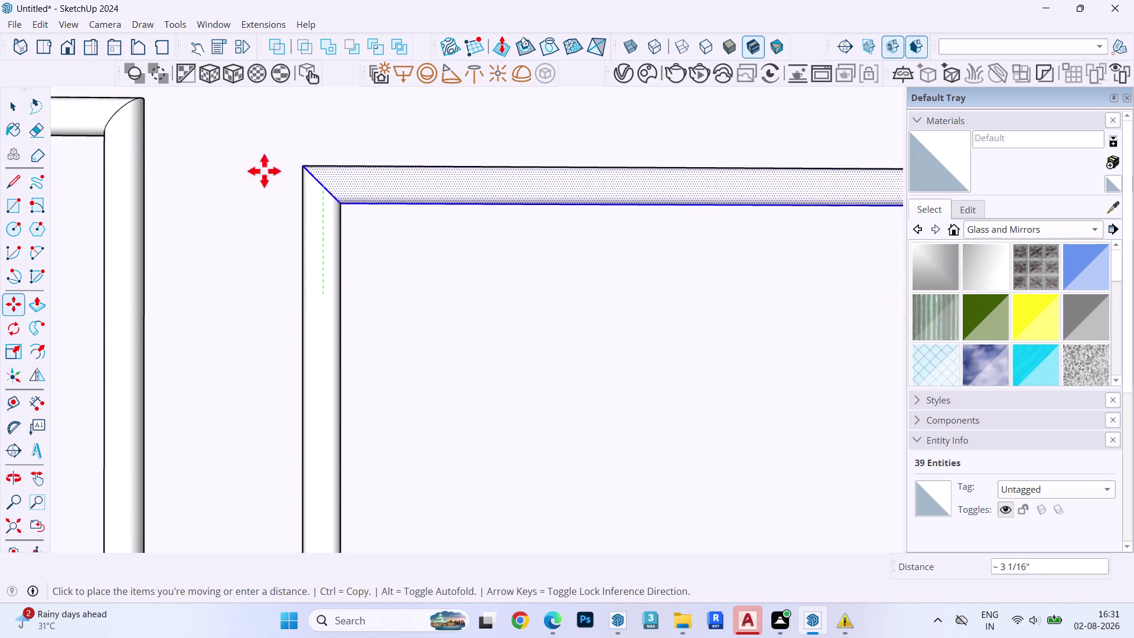
key(Left)
click(112, 114)
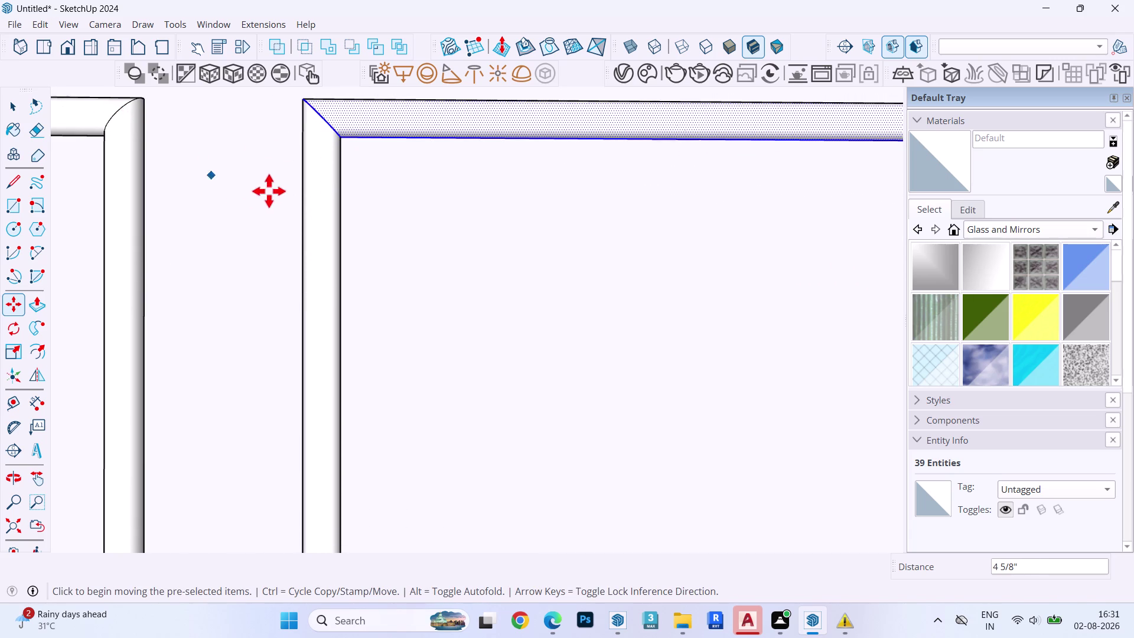
scroll(down, 3)
scroll(up, 3)
scroll(down, 3)
scroll(up, 3)
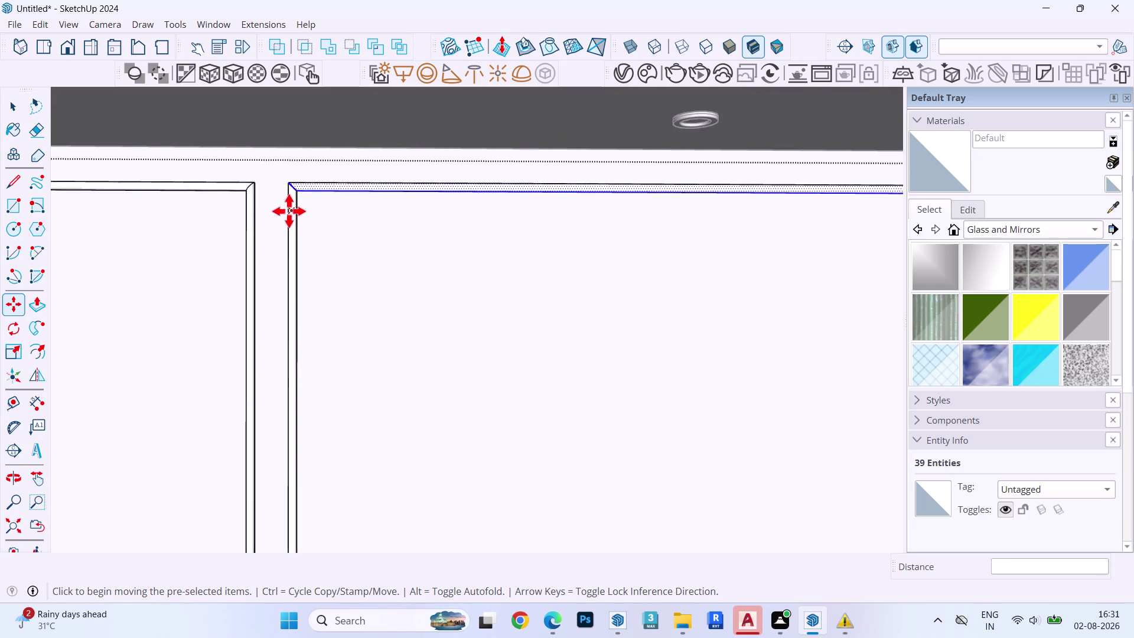
scroll(down, 3)
key(space)
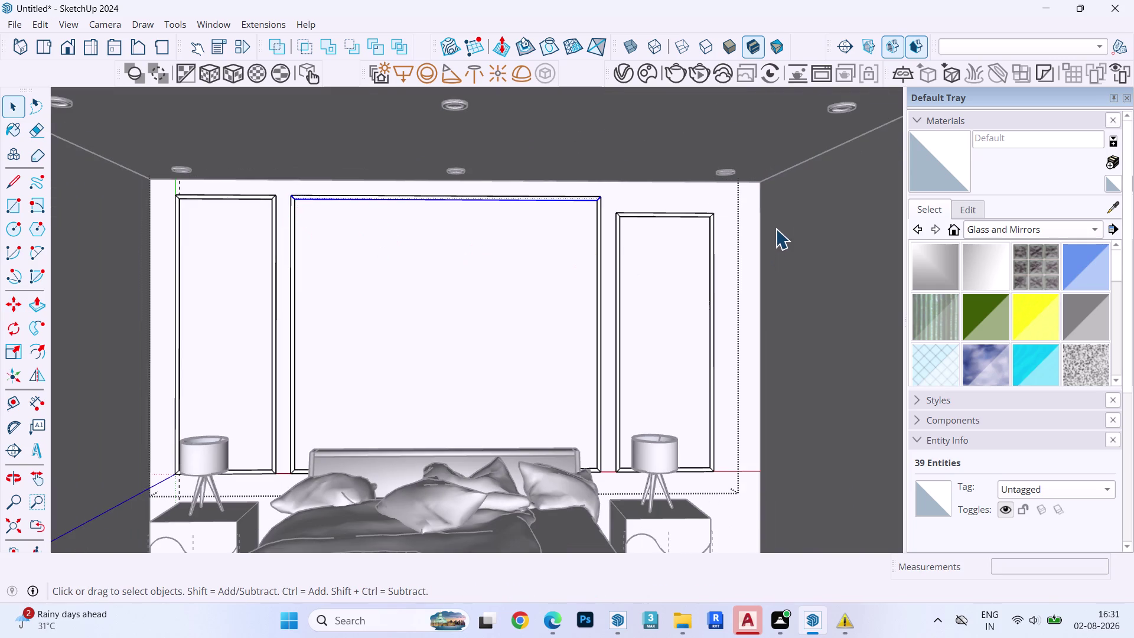
key(Escape)
Move the right frame's top moulding 2 1/2" up to close its corner.
double_click(641, 216)
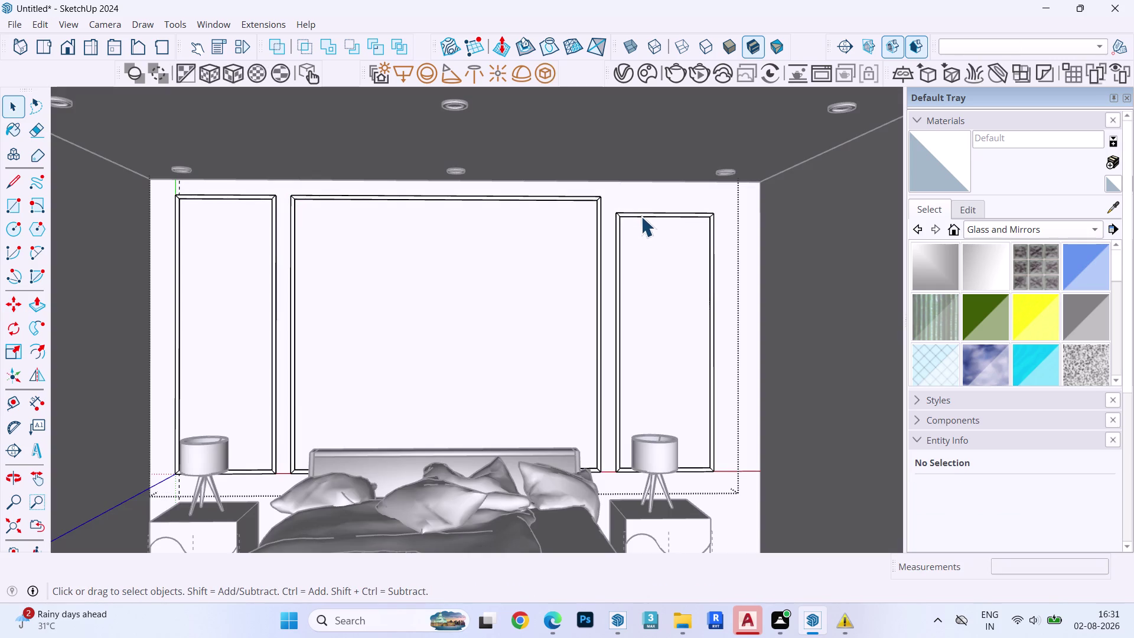
drag(604, 198, 777, 228)
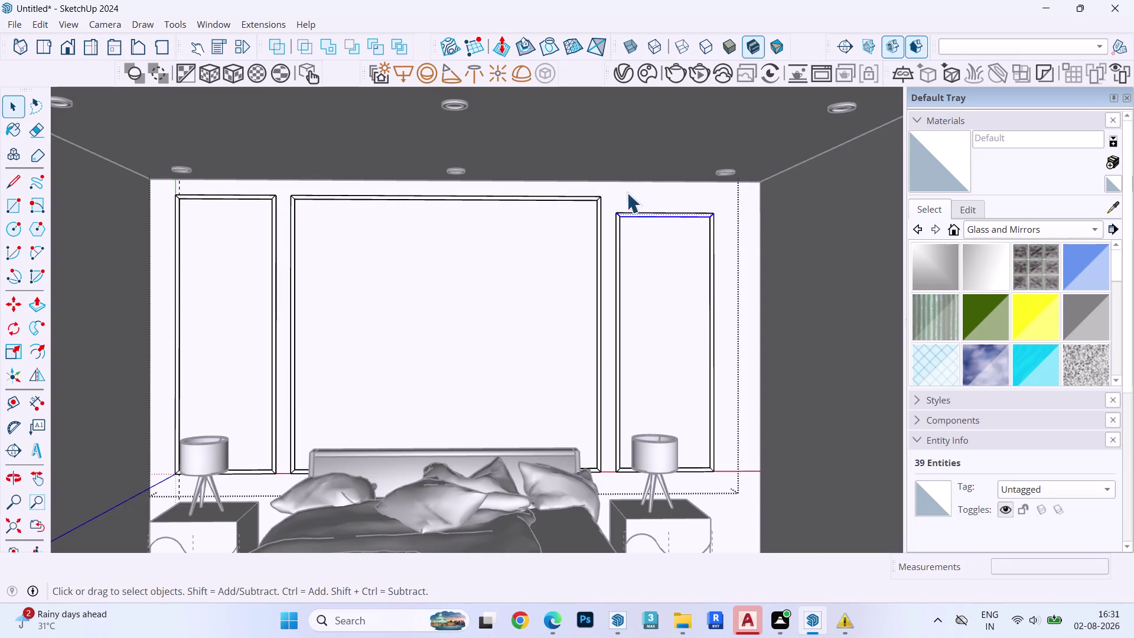
scroll(up, 3)
key(m)
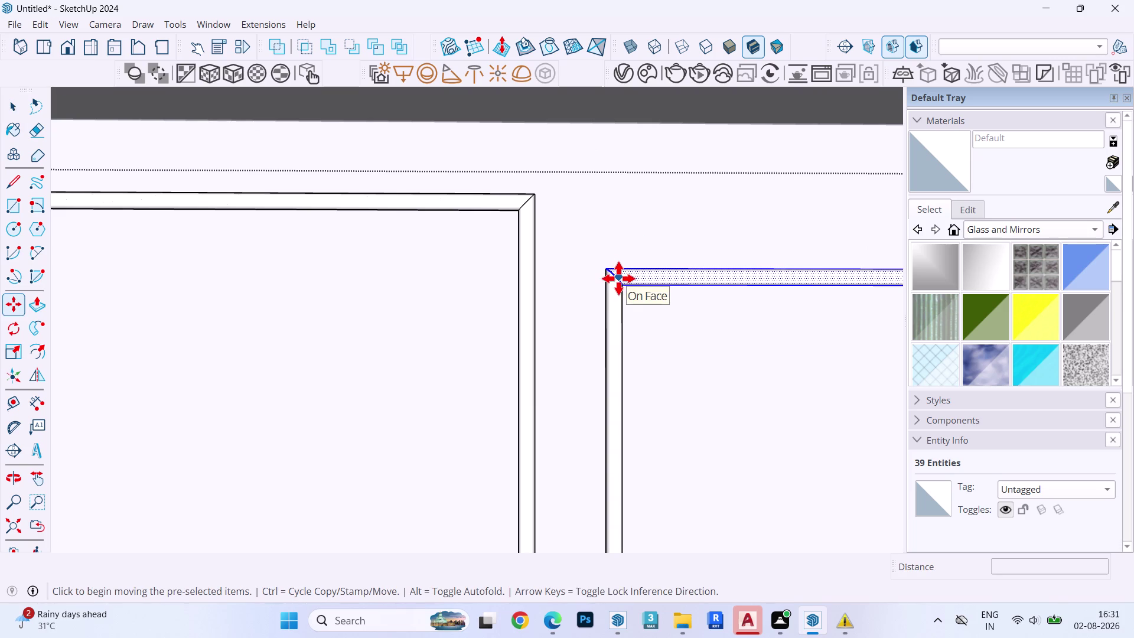
scroll(up, 3)
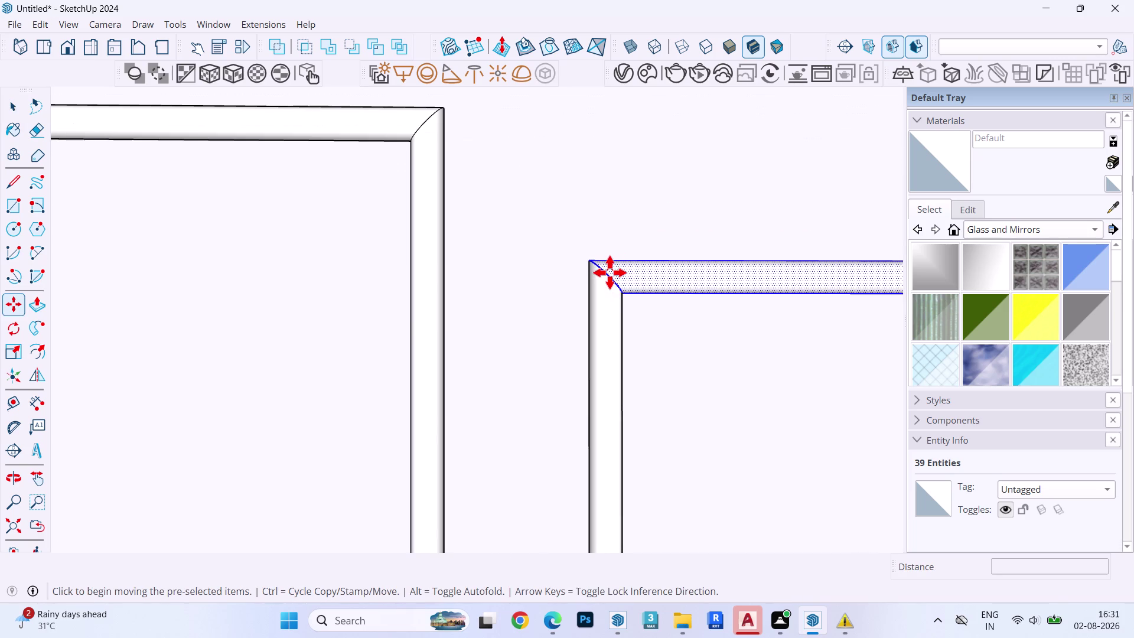
click(608, 278)
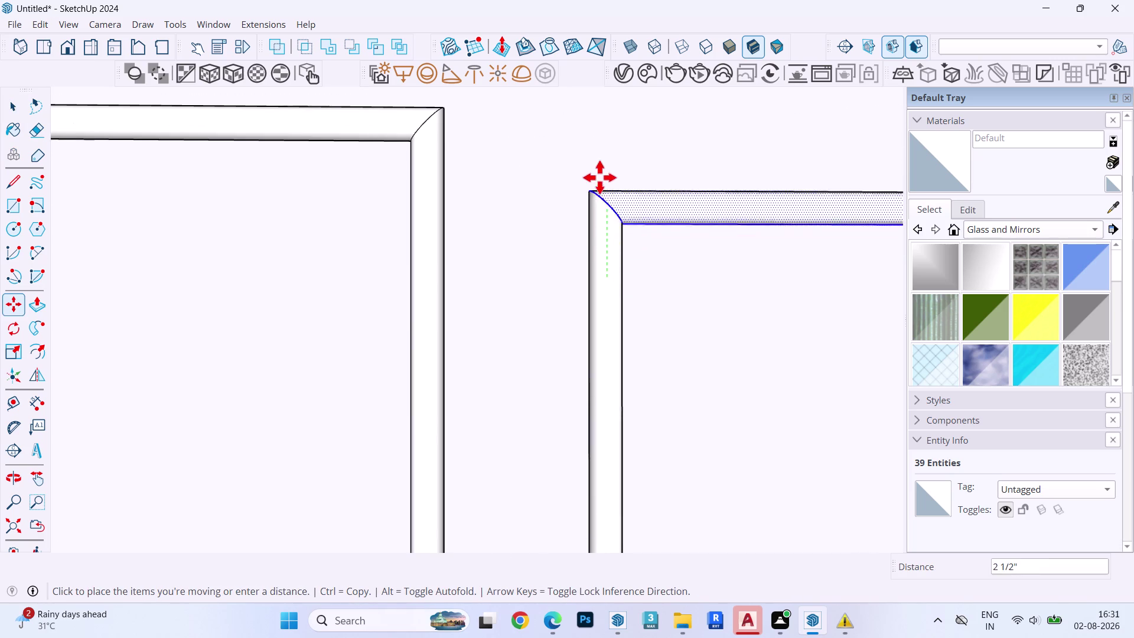
click(421, 120)
key(space)
key(Escape)
key(space)
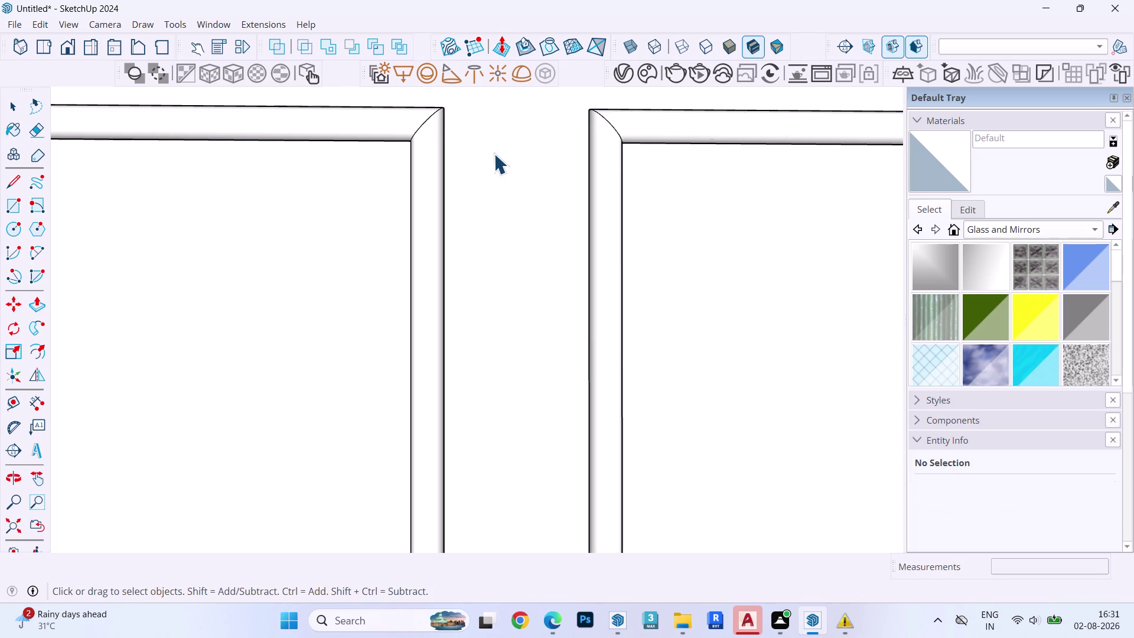
key(Escape)
key(Escape)
Exit editing and pull the view back toward the whole bedroom.
scroll(down, 3)
key(Escape)
key(Escape)
key(Escape)
key(Escape)
scroll(up, 3)
scroll(down, 3)
scroll(up, 3)
scroll(down, 3)
scroll(up, 3)
scroll(down, 3)
middle_drag(483, 263, 490, 280)
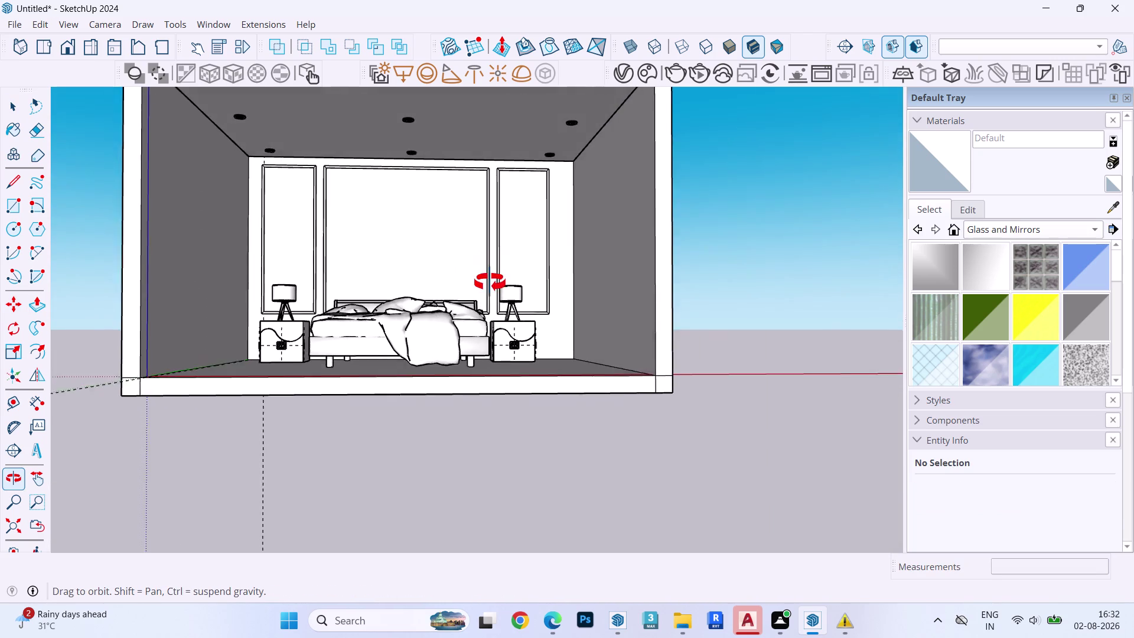
Face the bed wall, open its panel group, and switch materials to the Colors collection.
middle_drag(490, 280, 487, 286)
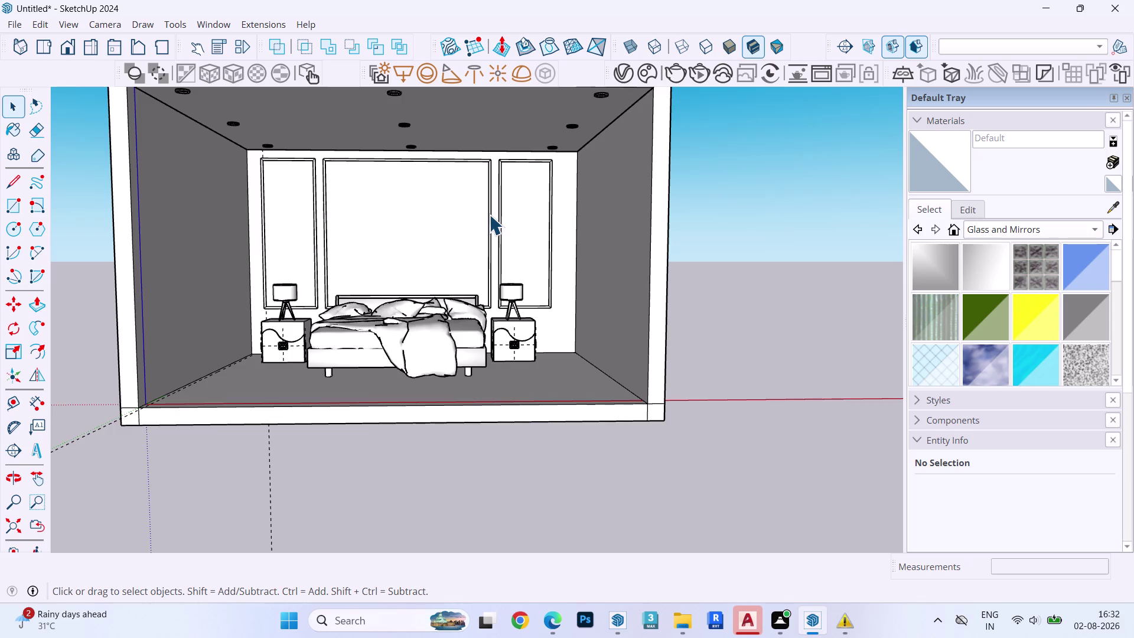
double_click(489, 215)
click(1051, 227)
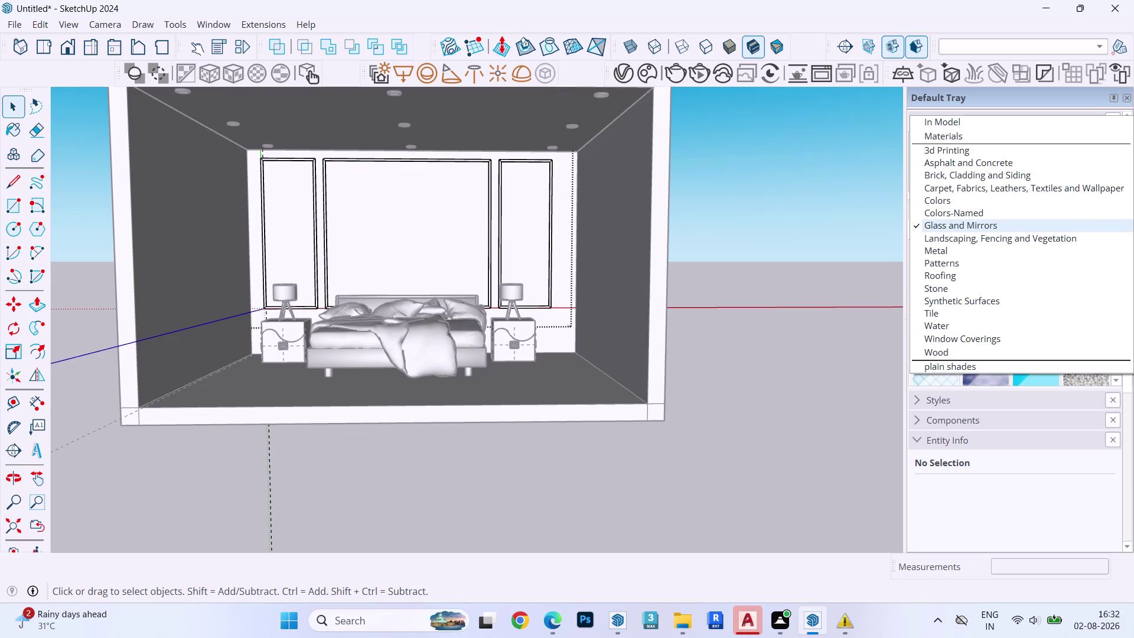
click(952, 197)
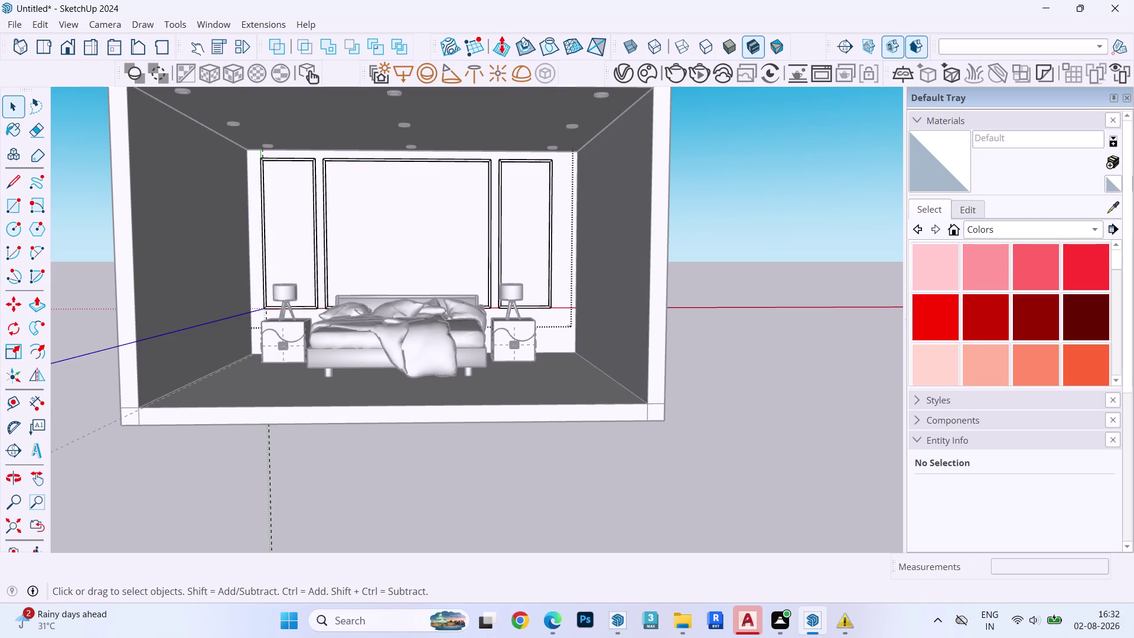
Browse the Colors swatches down to the oranges, then bring up the Chaos Cosmos browser.
click(1021, 230)
click(994, 224)
scroll(down, 3)
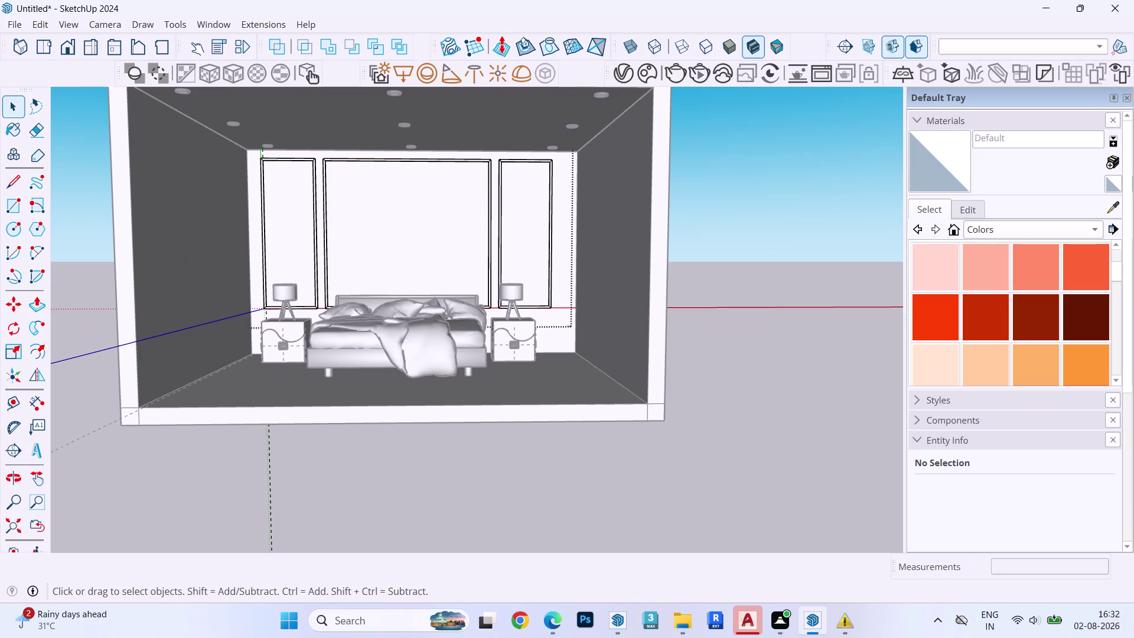
click(648, 76)
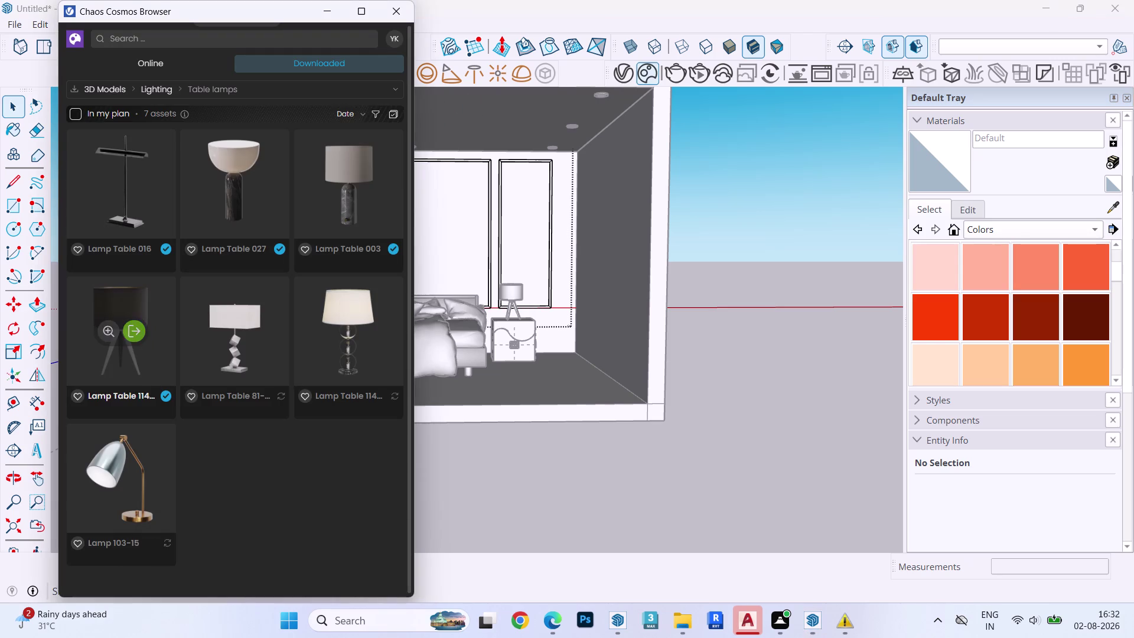
Import Light Wall 009 from Cosmos Lighting > Wall lights and place it on the right panel.
click(164, 90)
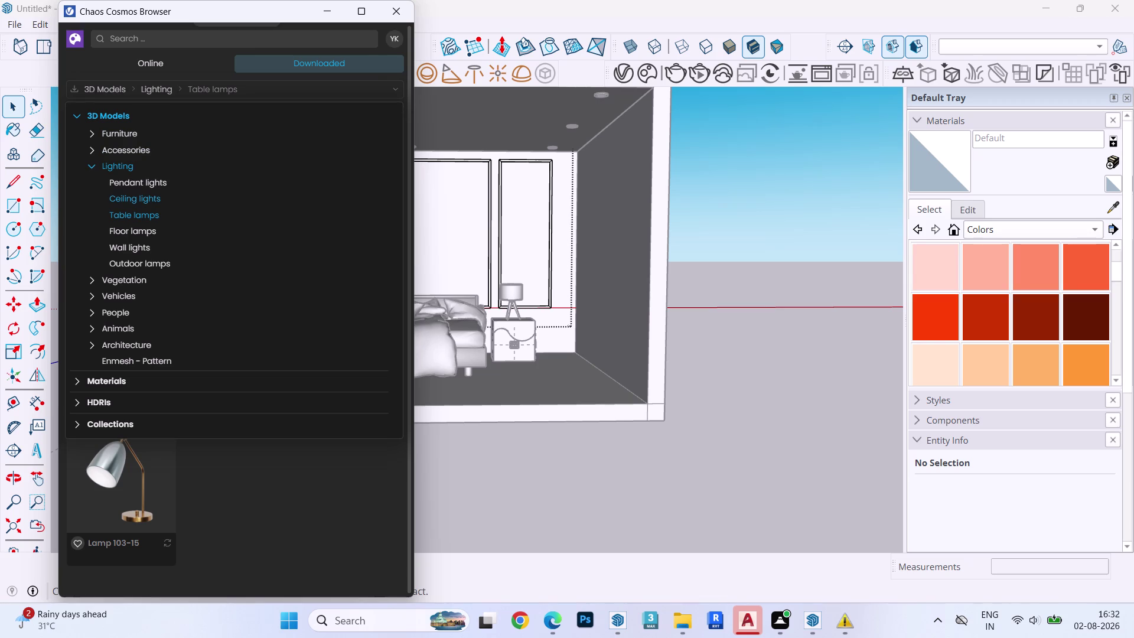
click(139, 240)
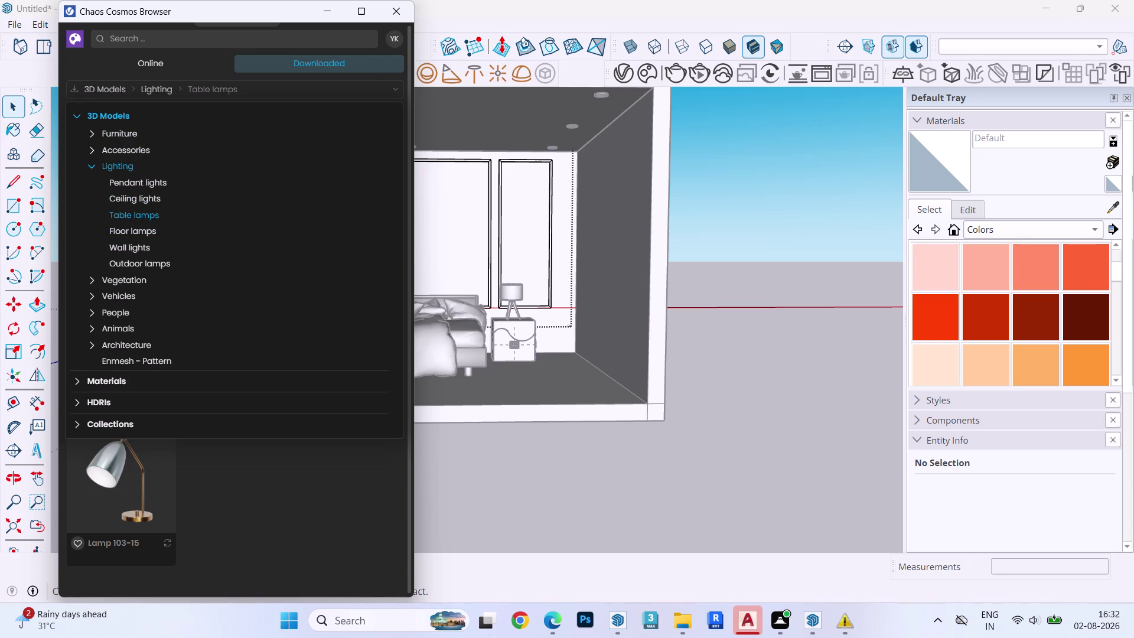
click(124, 244)
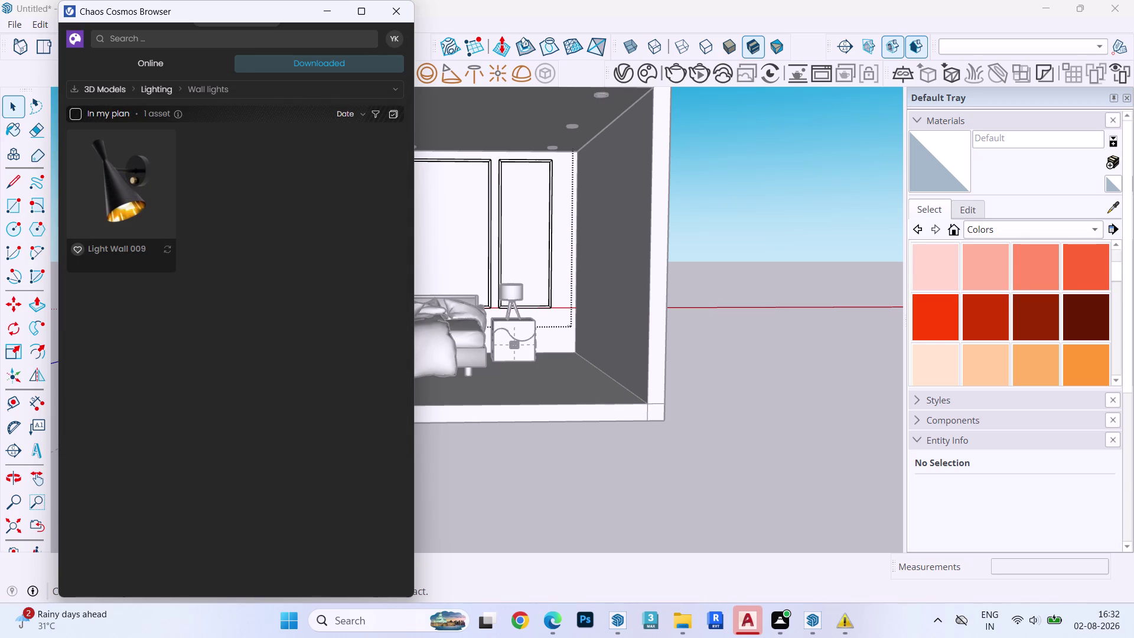
click(143, 198)
click(129, 181)
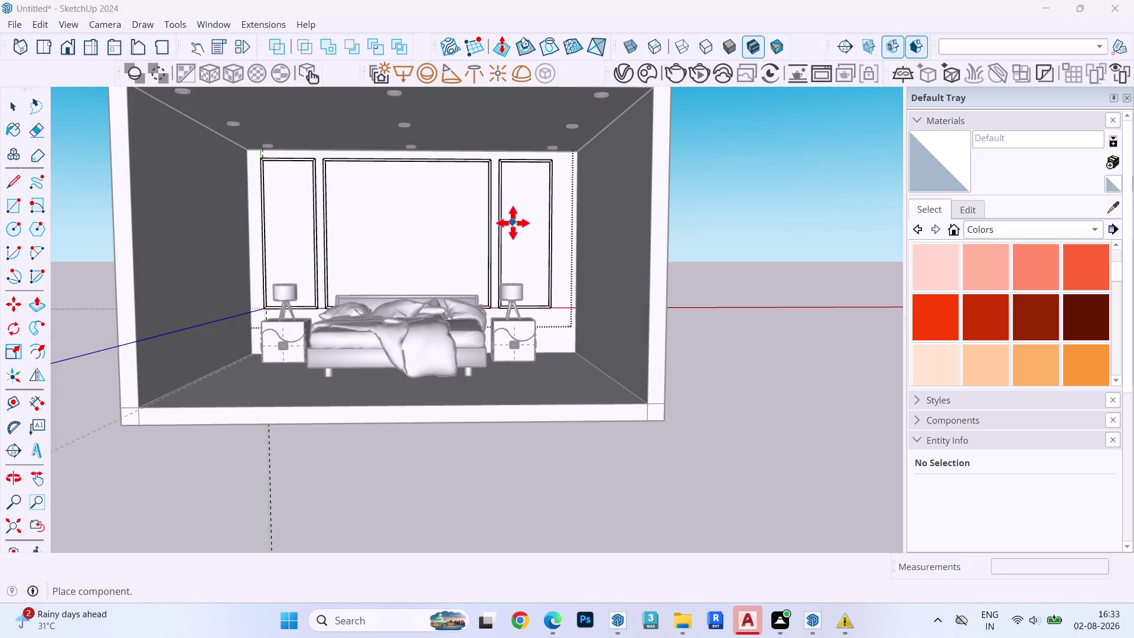
click(517, 224)
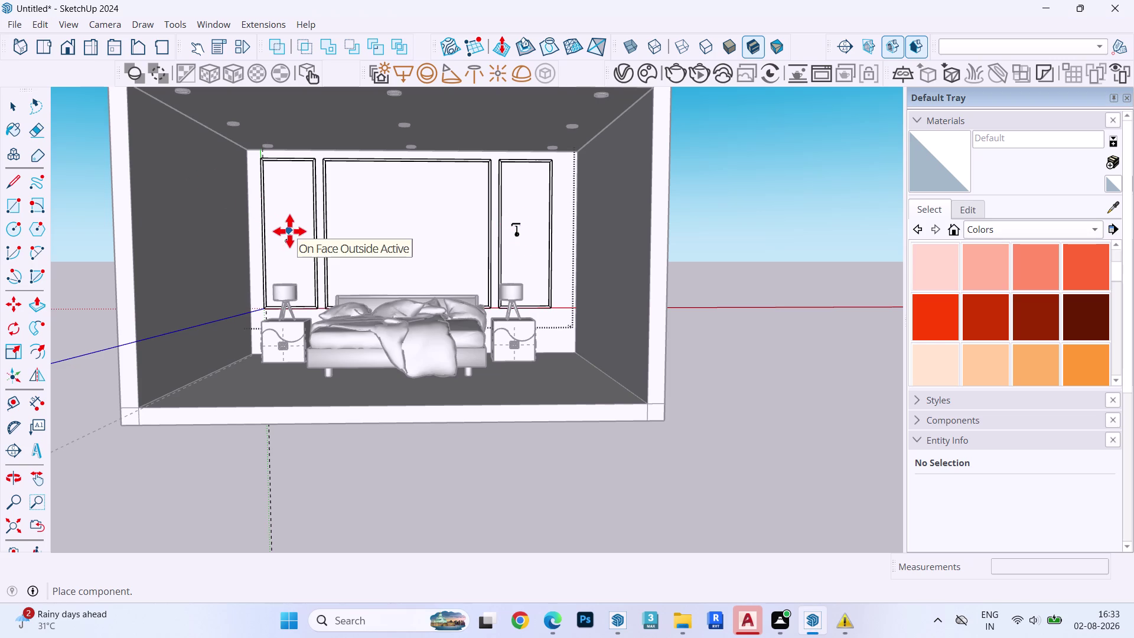
key(space)
click(510, 228)
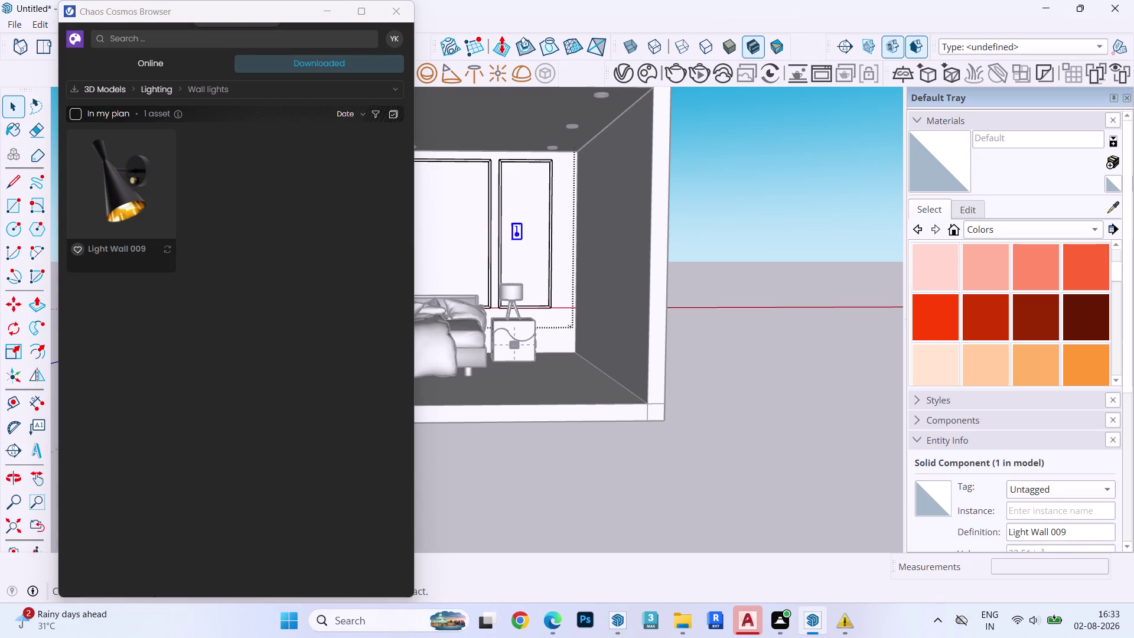
Select the placed wall light and orbit to see its side profile.
click(404, 14)
scroll(up, 3)
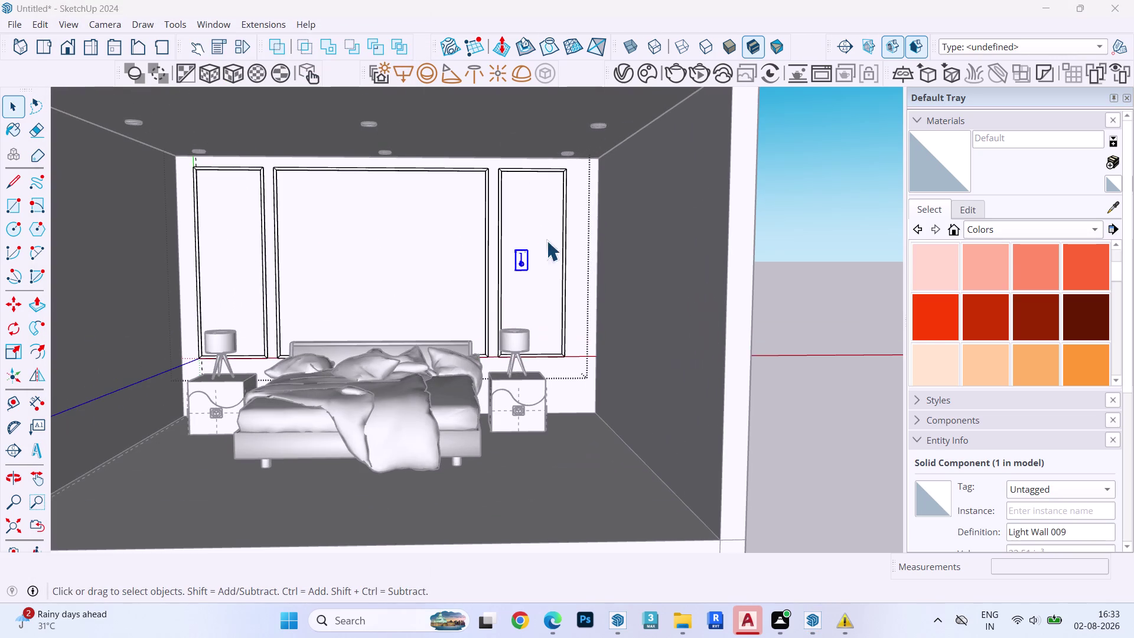
key(s)
scroll(up, 3)
scroll(up, 3)
scroll(up, 3)
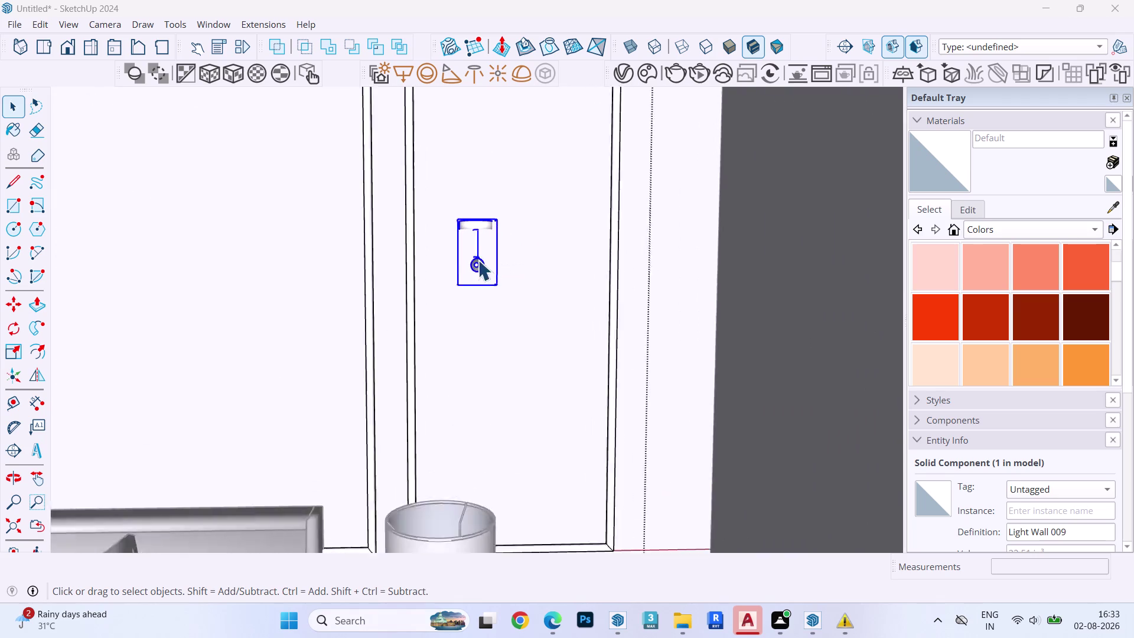
key(s)
middle_drag(485, 268, 803, 148)
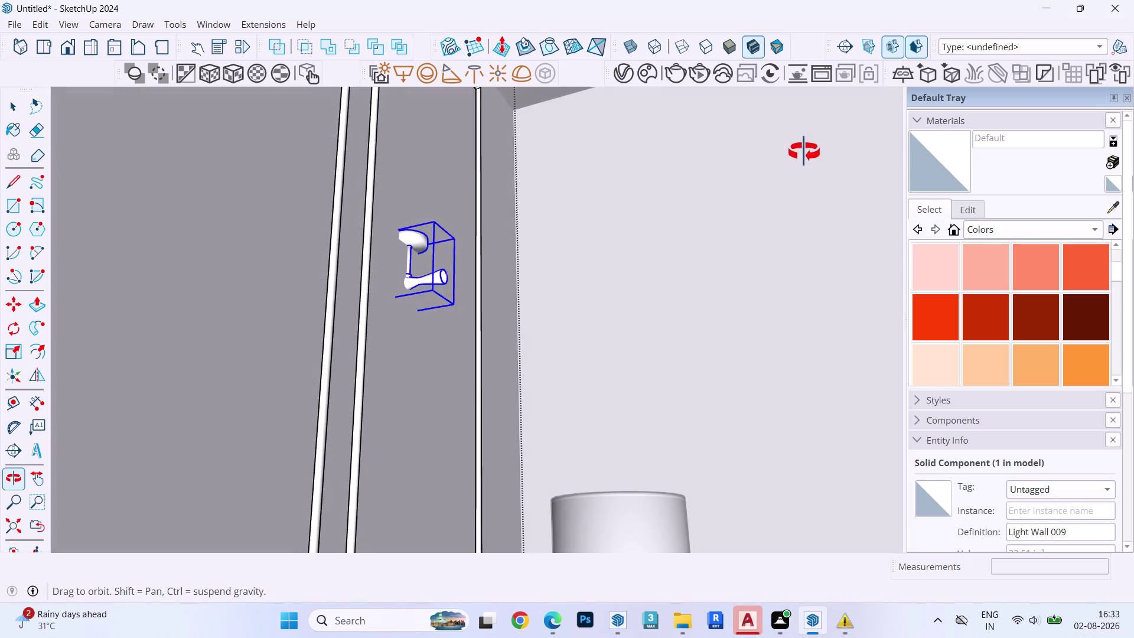
middle_drag(804, 148, 803, 158)
scroll(up, 3)
scroll(up, 3)
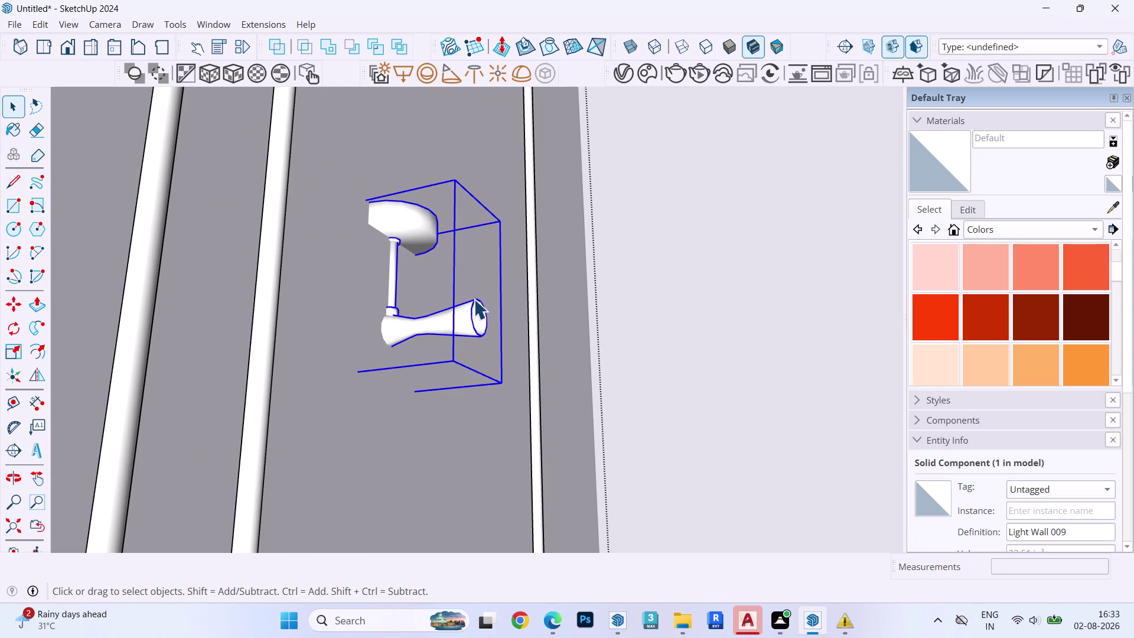
Try an axis-locked move of the light from its bottom corner, then undo and cancel it.
key(m)
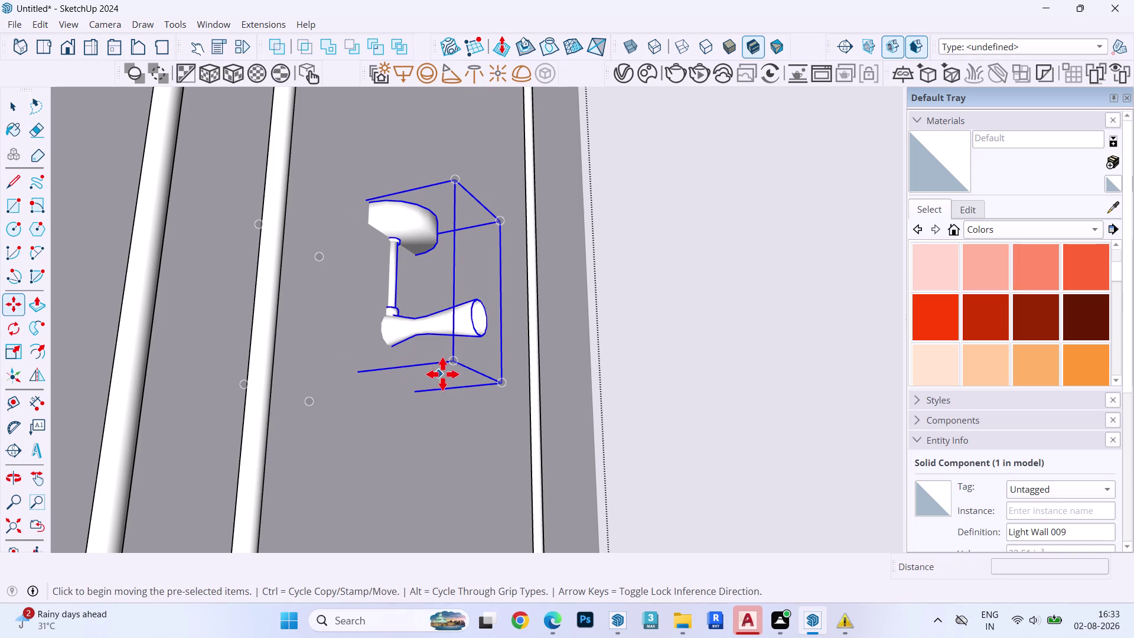
click(458, 362)
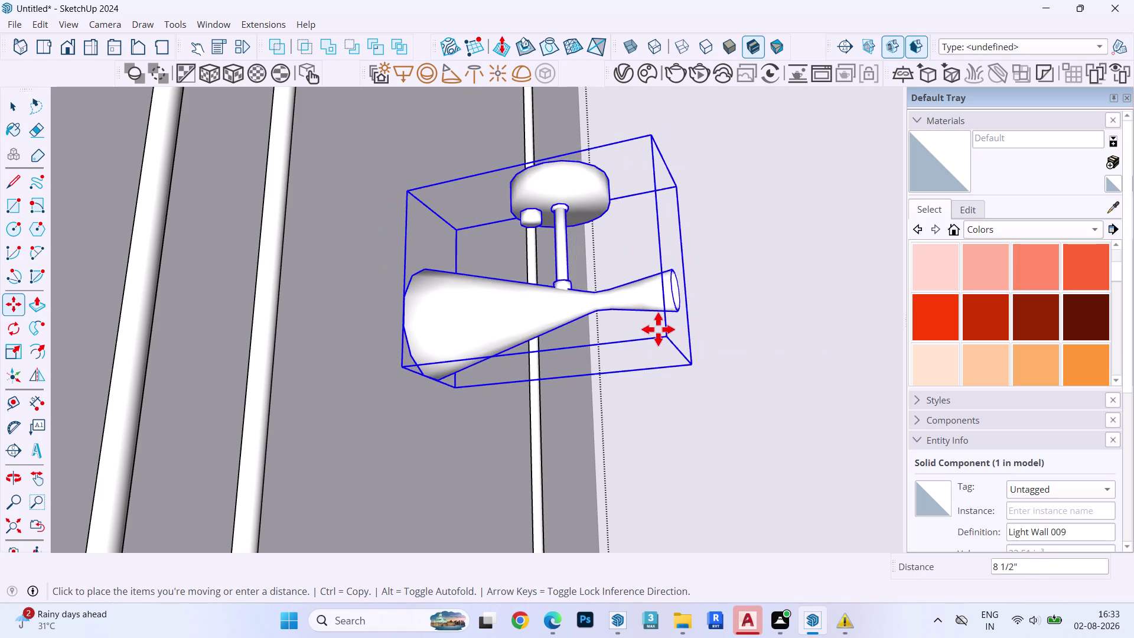
click(657, 329)
key(ctrl+z)
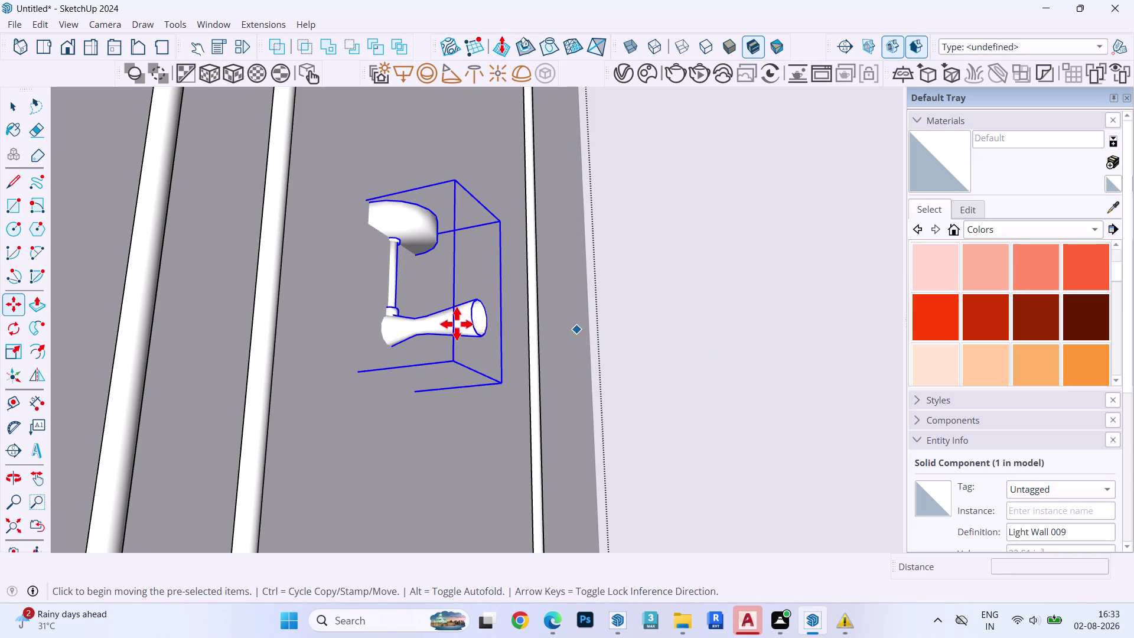
click(455, 363)
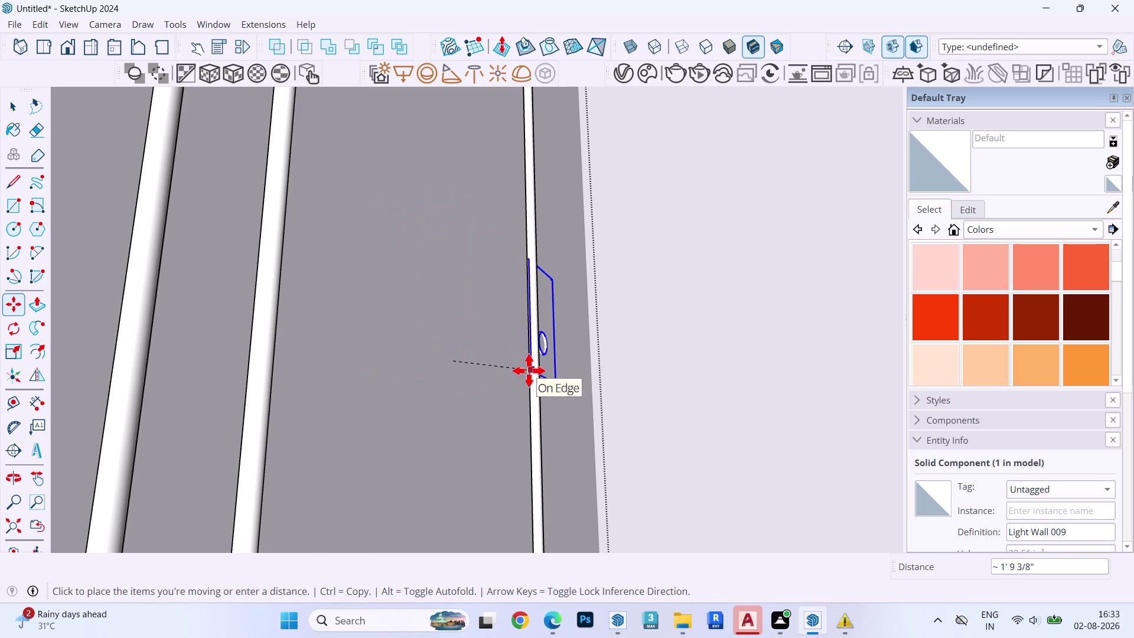
key(Left)
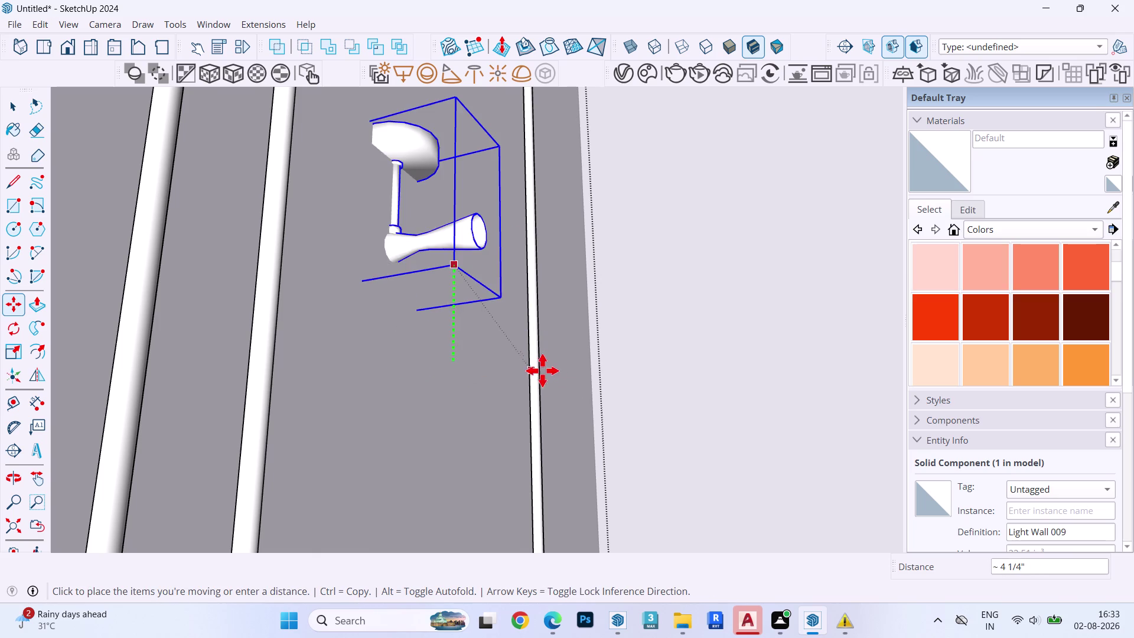
key(Right)
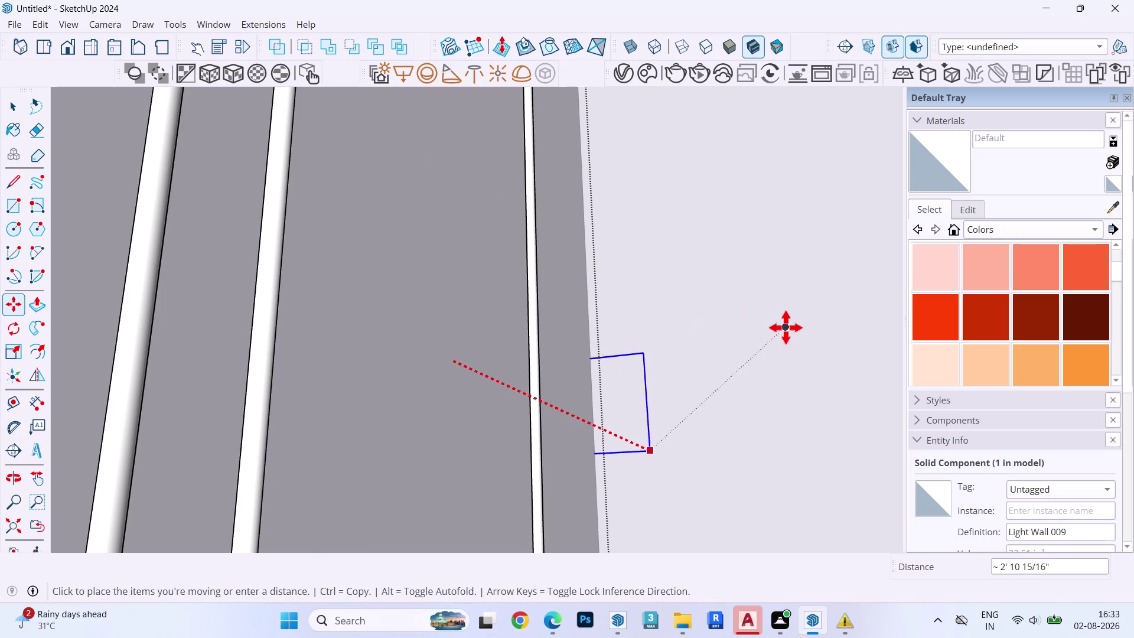
key(Up)
click(772, 336)
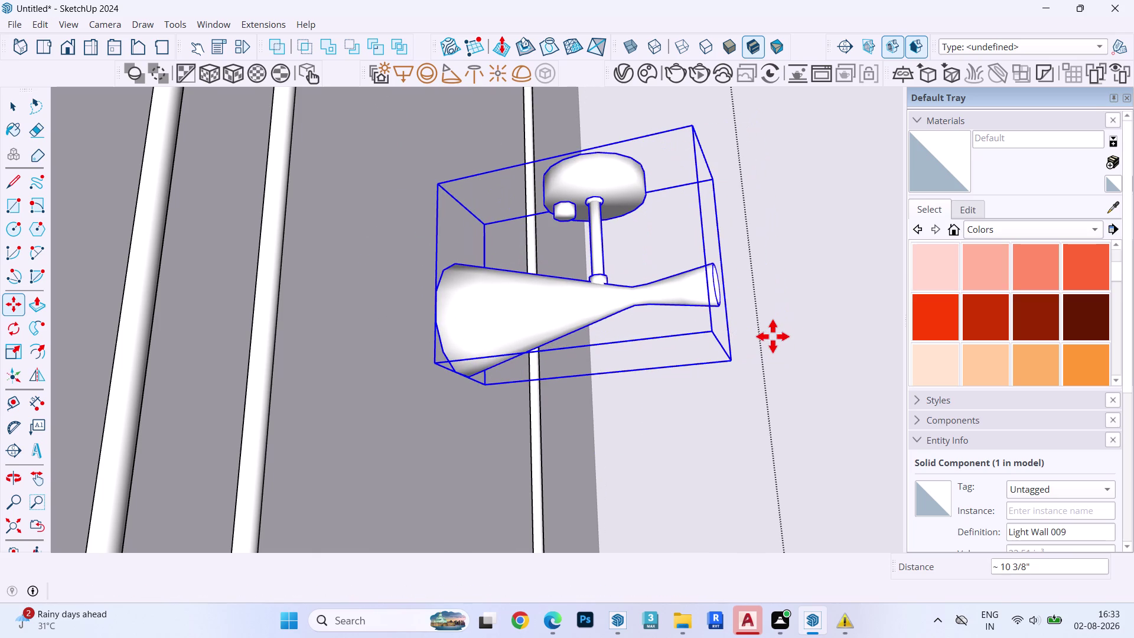
key(q)
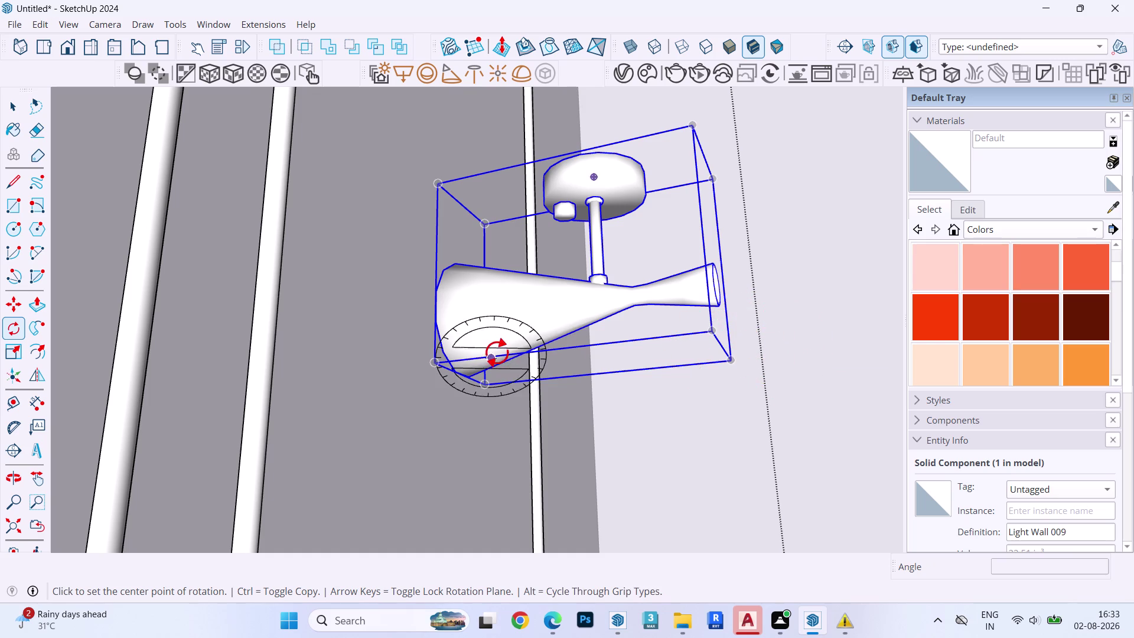
Rotate the wall light 90° about its corner so it stands upright.
key(Left)
key(Right)
click(434, 362)
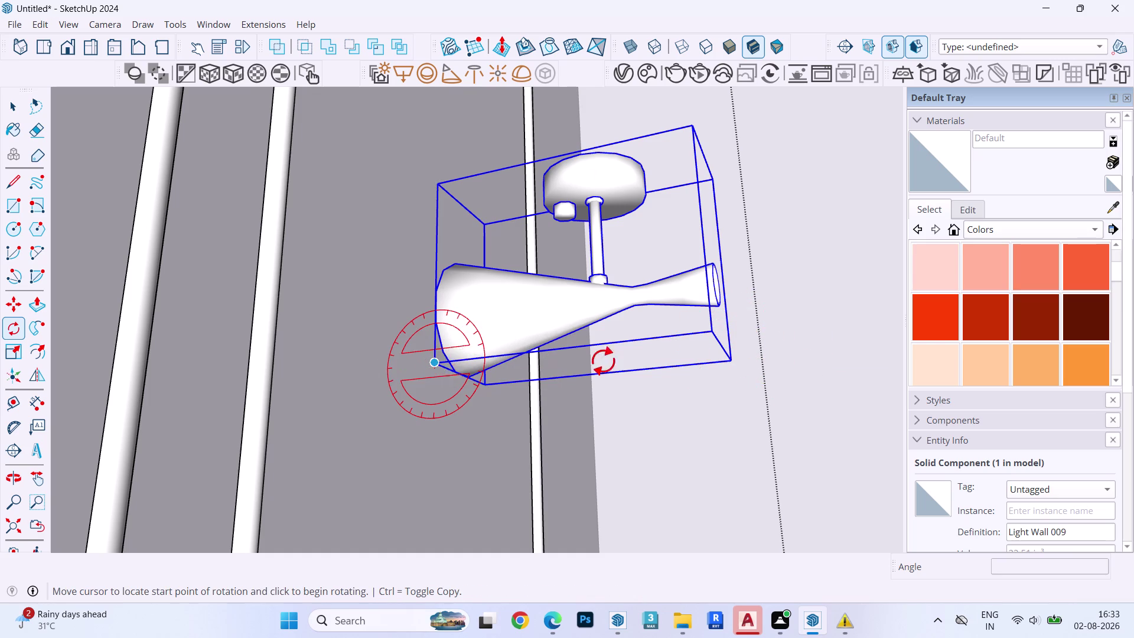
click(710, 340)
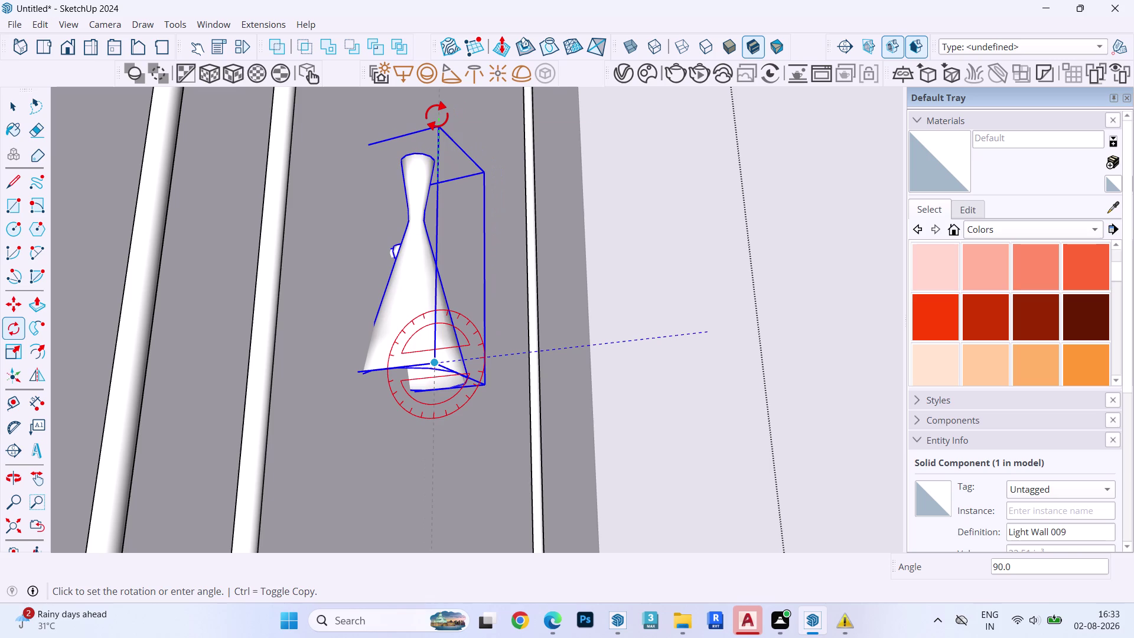
click(437, 116)
Move the upright light flush against the right wall panel.
key(space)
key(m)
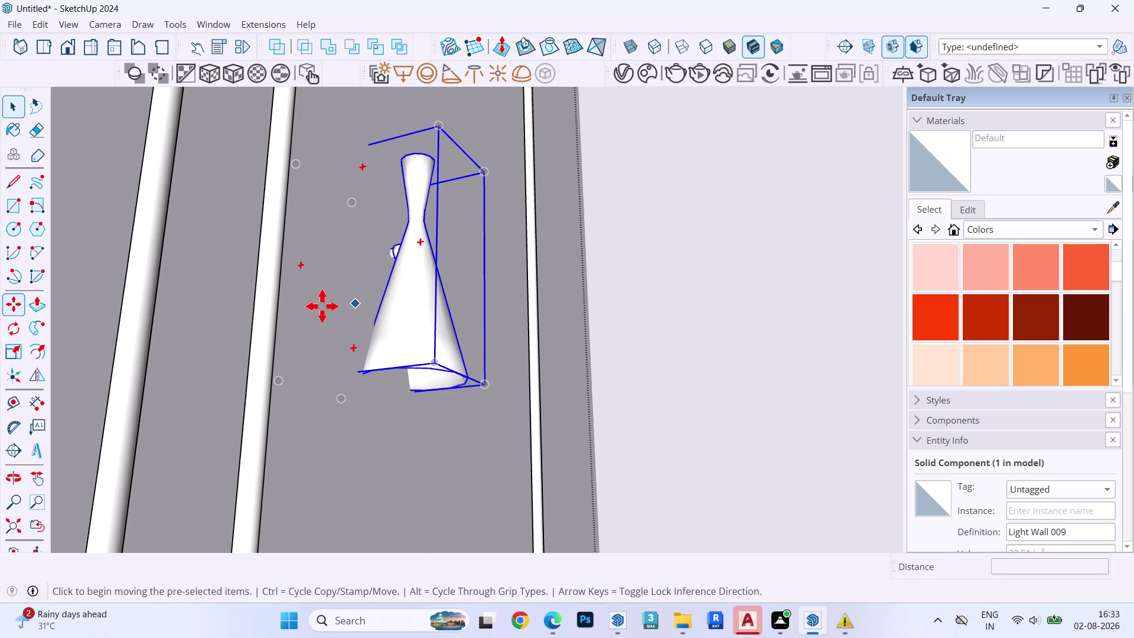
click(290, 165)
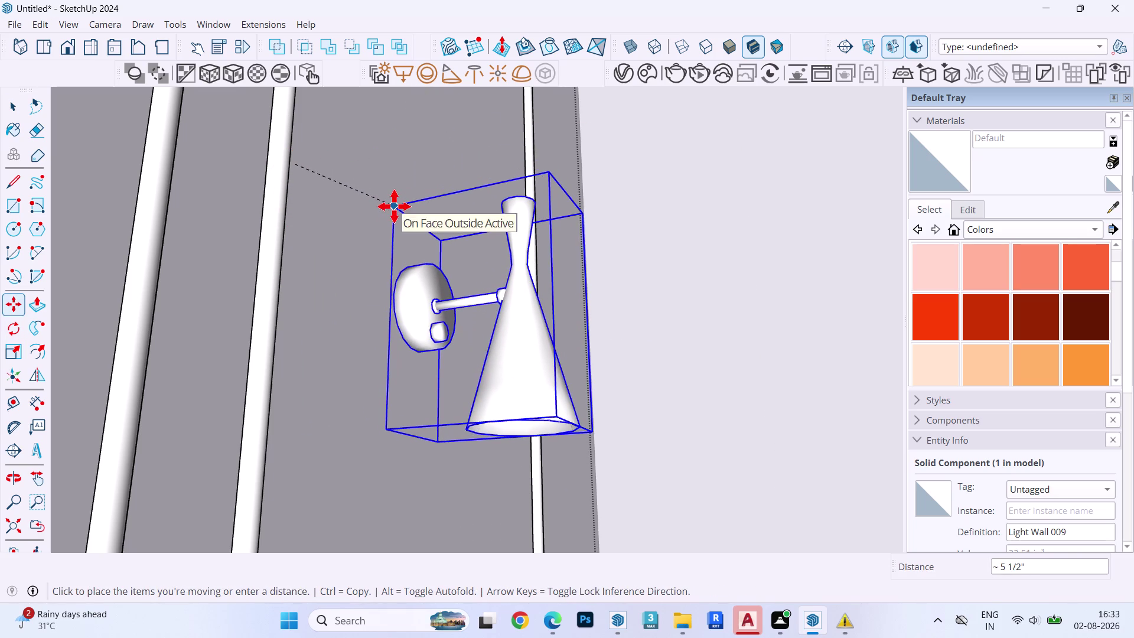
click(394, 206)
click(415, 262)
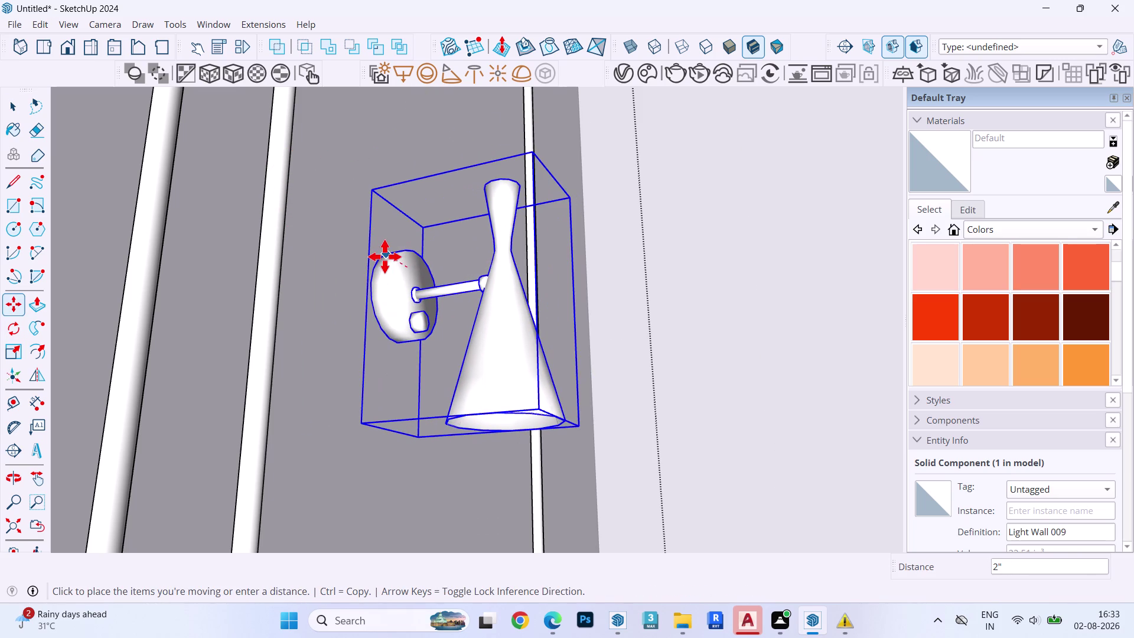
click(384, 256)
scroll(down, 3)
middle_drag(500, 259, 383, 291)
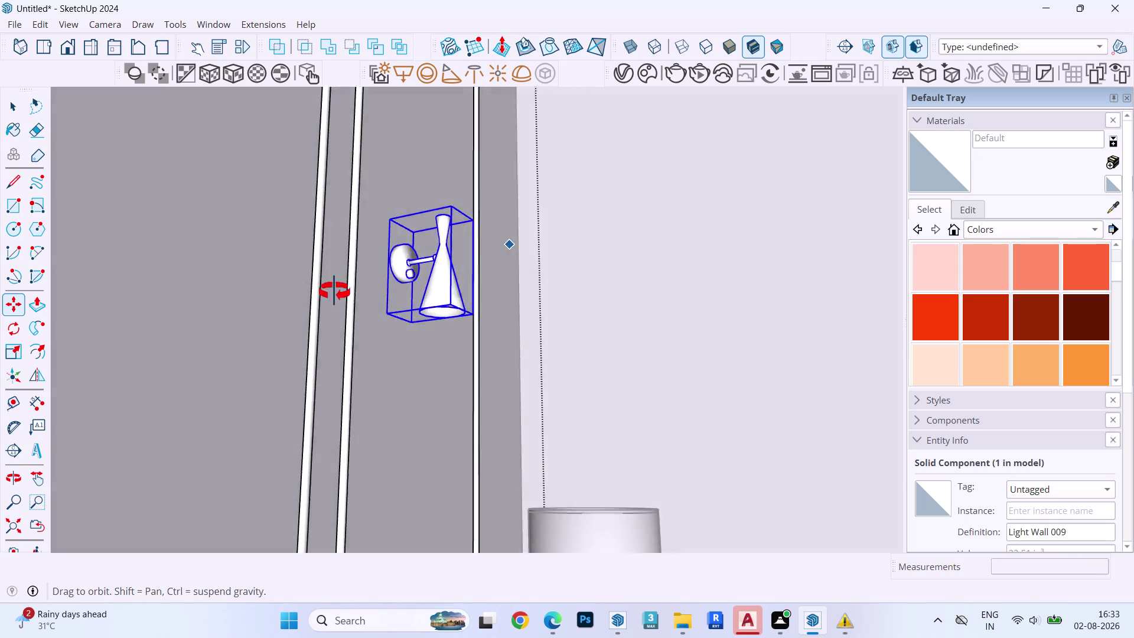
Zoom in, nudge the wall light slightly, and re-frame the whole bed wall.
middle_drag(383, 291, 174, 287)
click(445, 382)
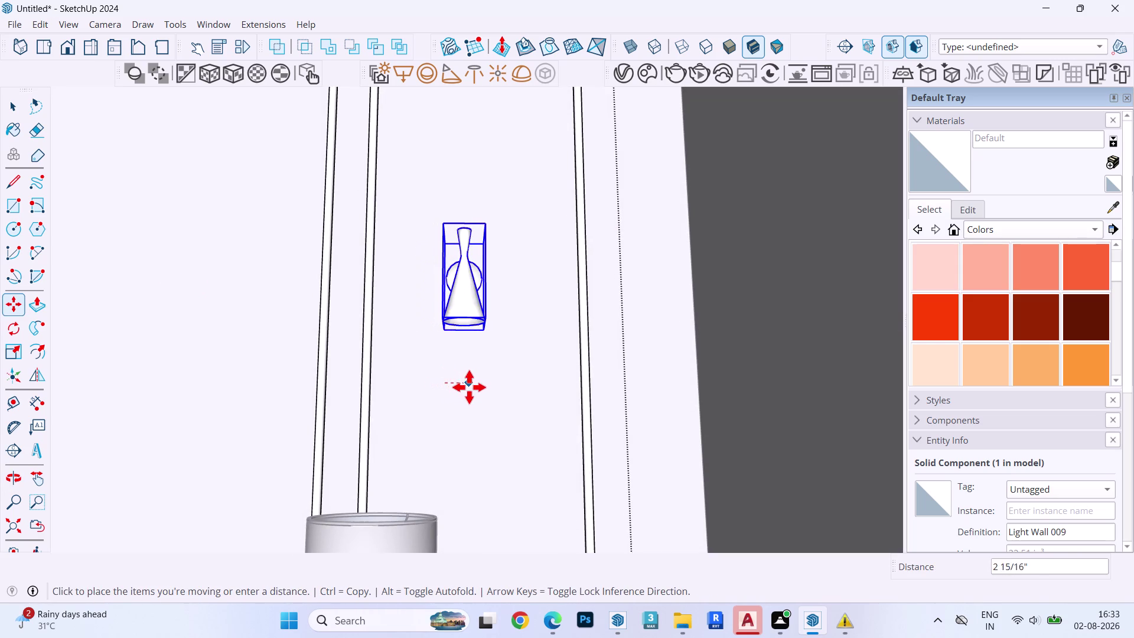
click(476, 388)
scroll(down, 3)
scroll(up, 3)
scroll(down, 3)
middle_drag(561, 292, 561, 343)
scroll(up, 3)
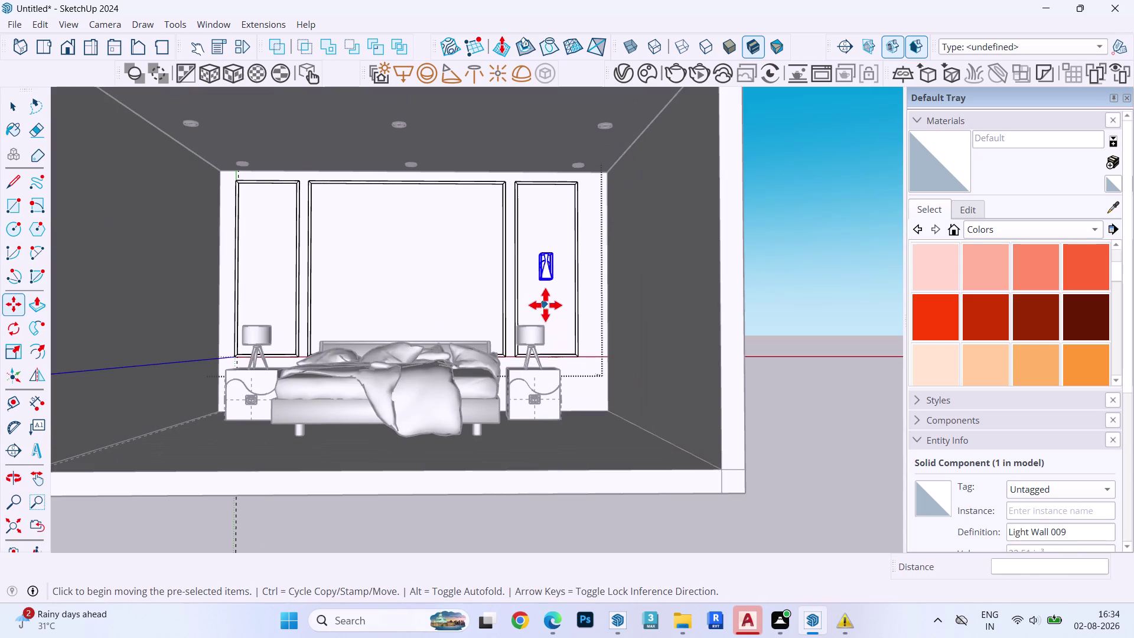
Copy the wall light onto the left panel beside the bed.
click(547, 304)
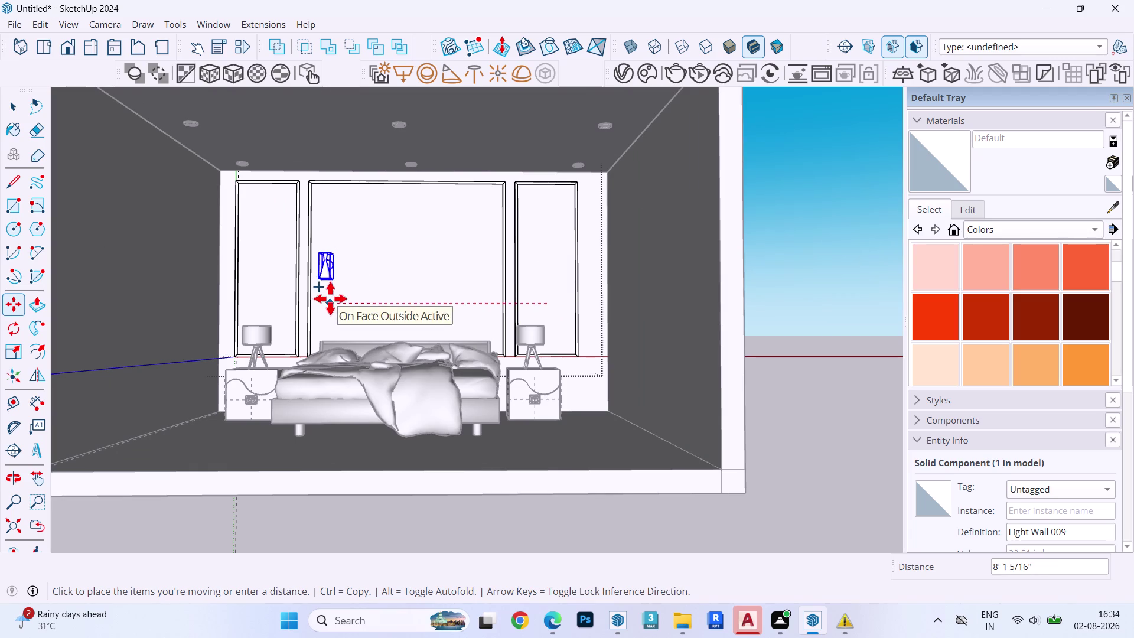
click(271, 296)
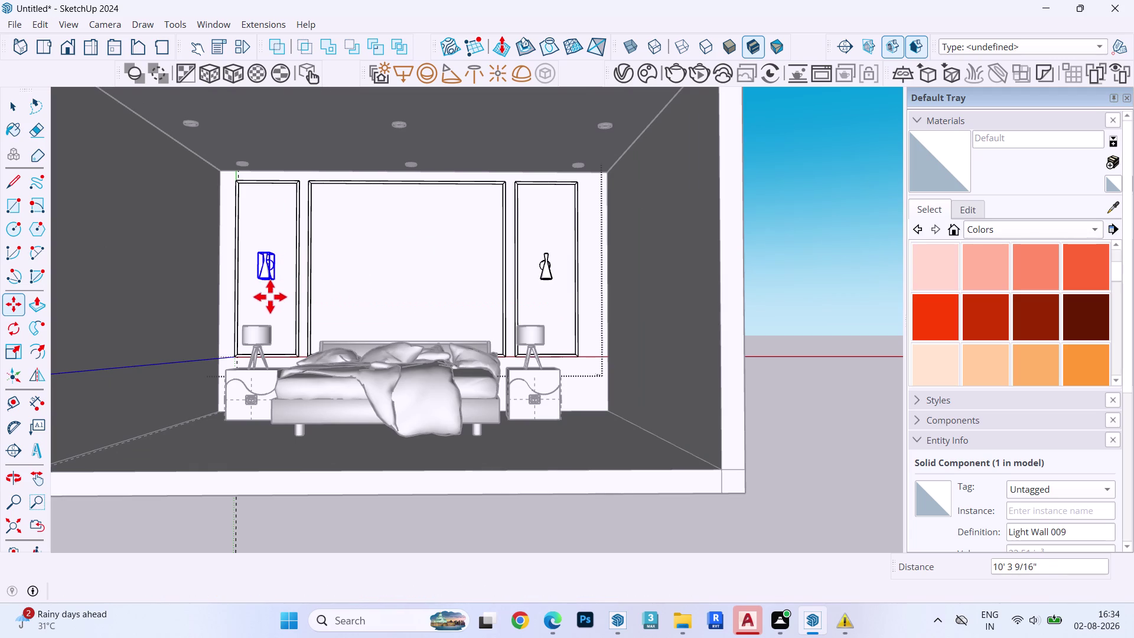
key(space)
key(grave)
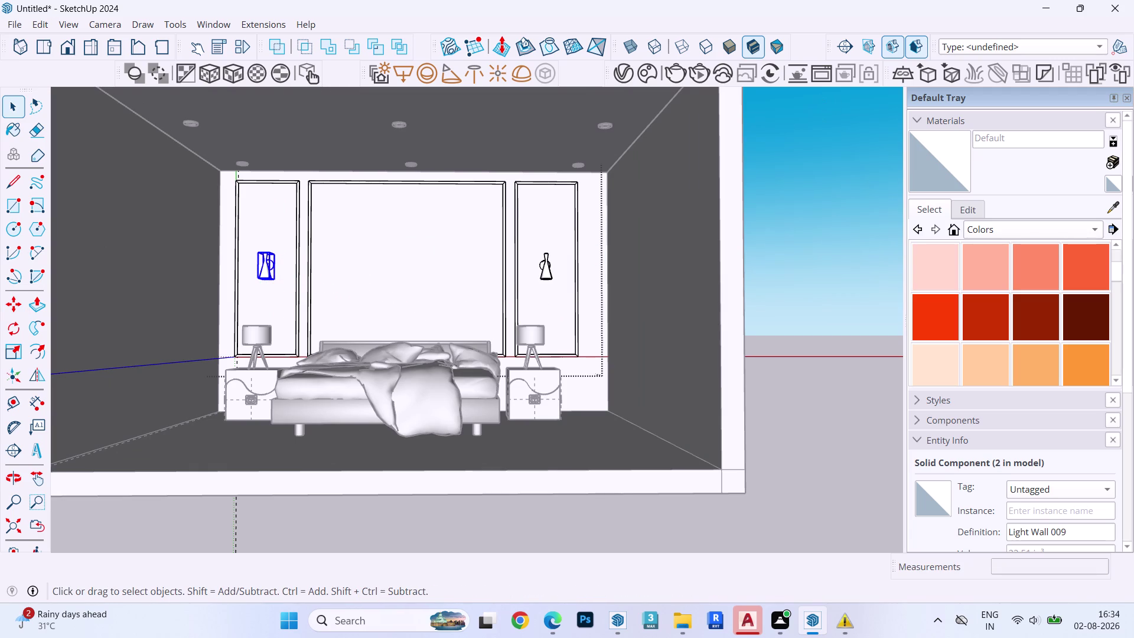
key(Escape)
key(Escape)
key(Escape)
click(647, 76)
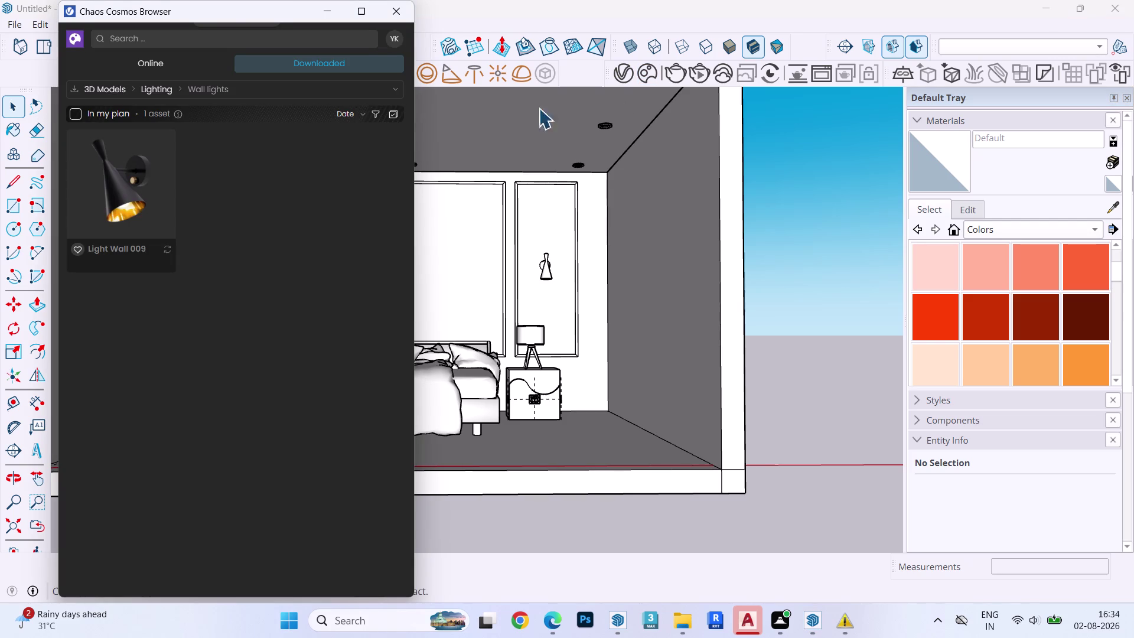
Browse the Cosmos category tree to the 3D Models > Animals > Dogs assets.
click(159, 78)
click(160, 83)
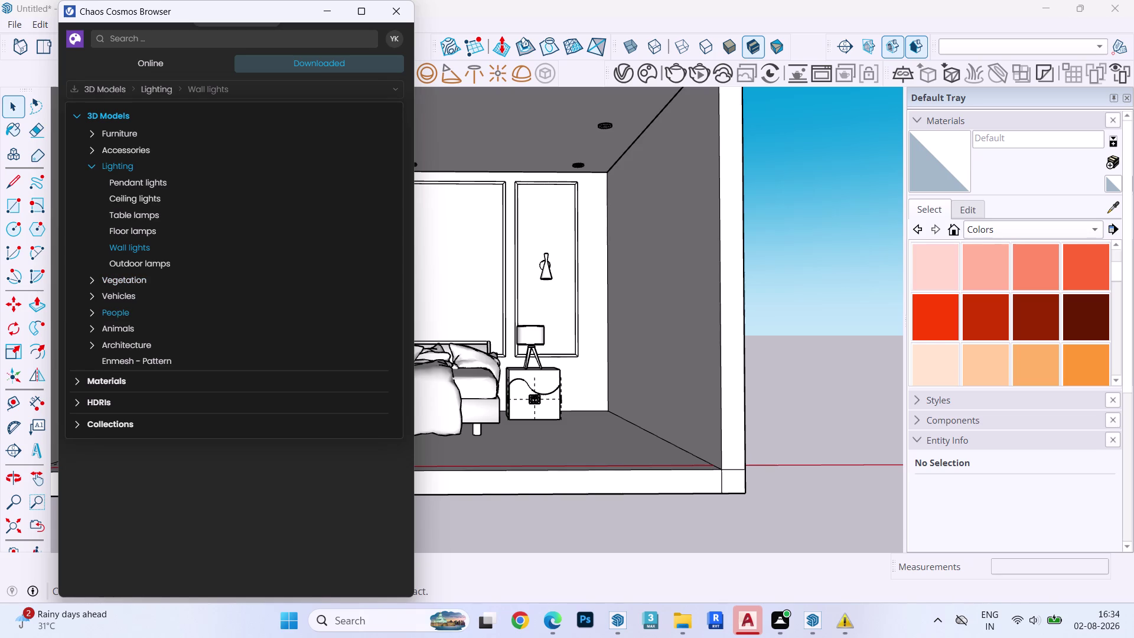
click(106, 344)
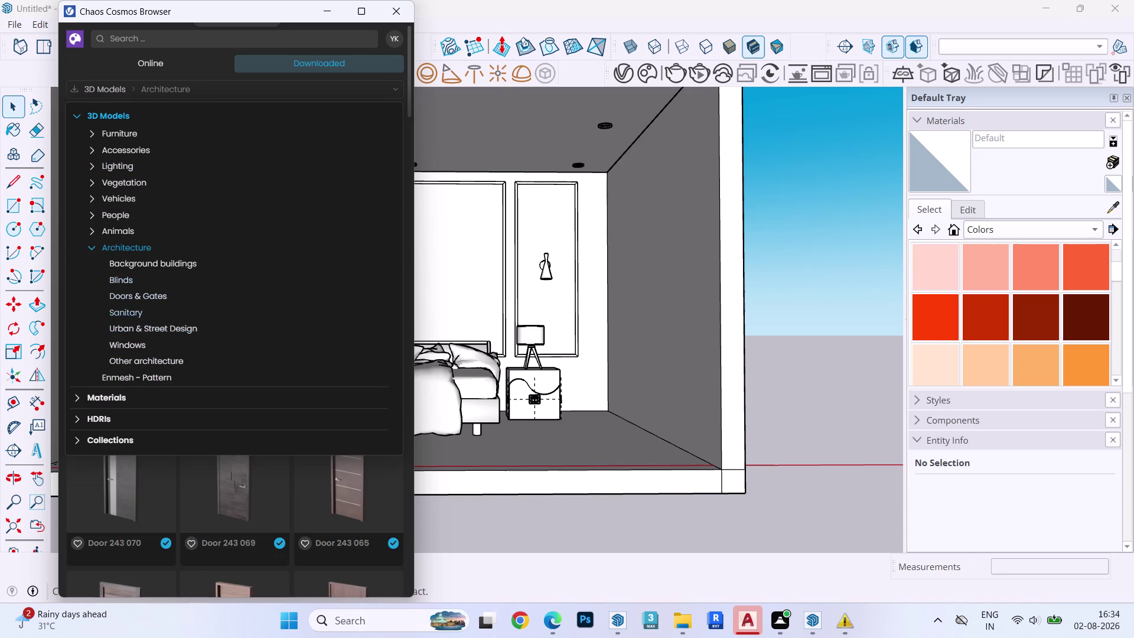
click(129, 234)
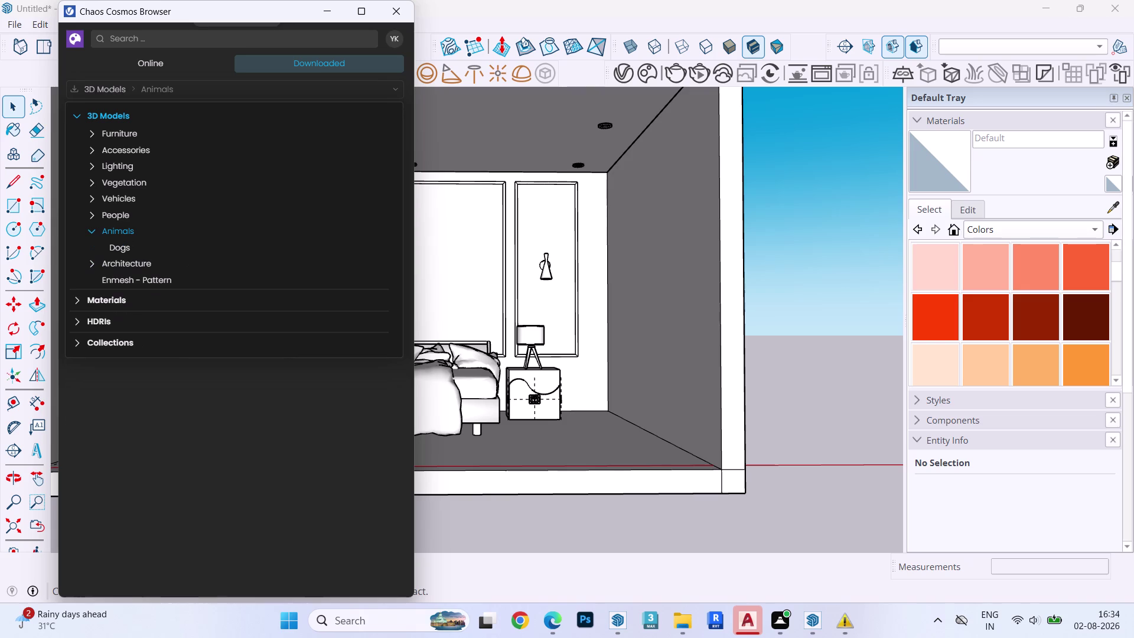
click(106, 206)
click(106, 212)
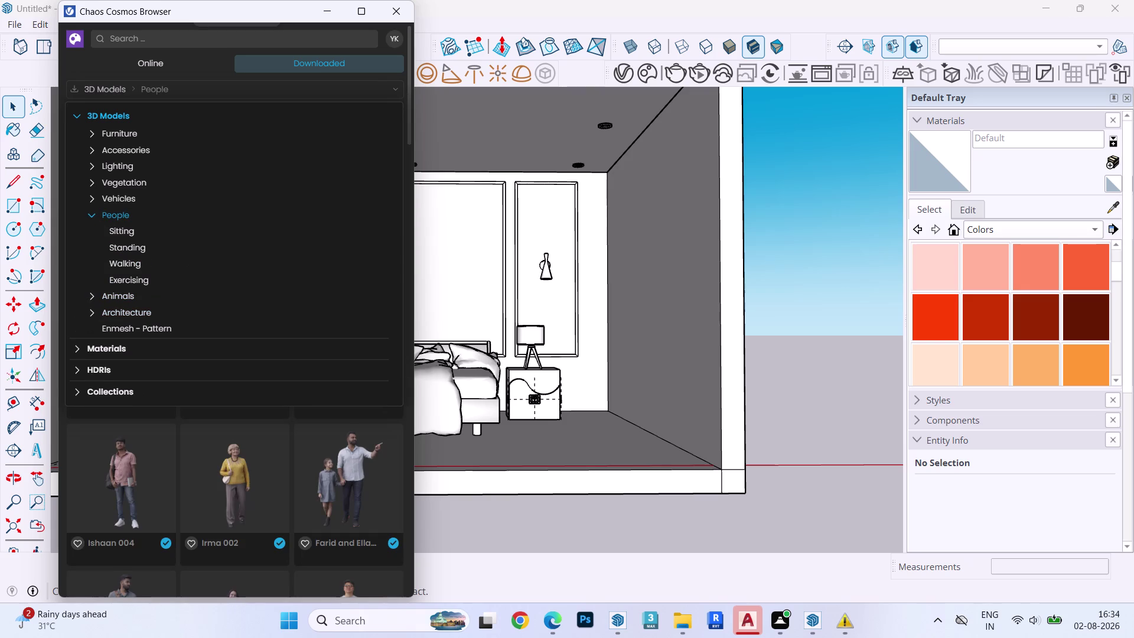
click(108, 214)
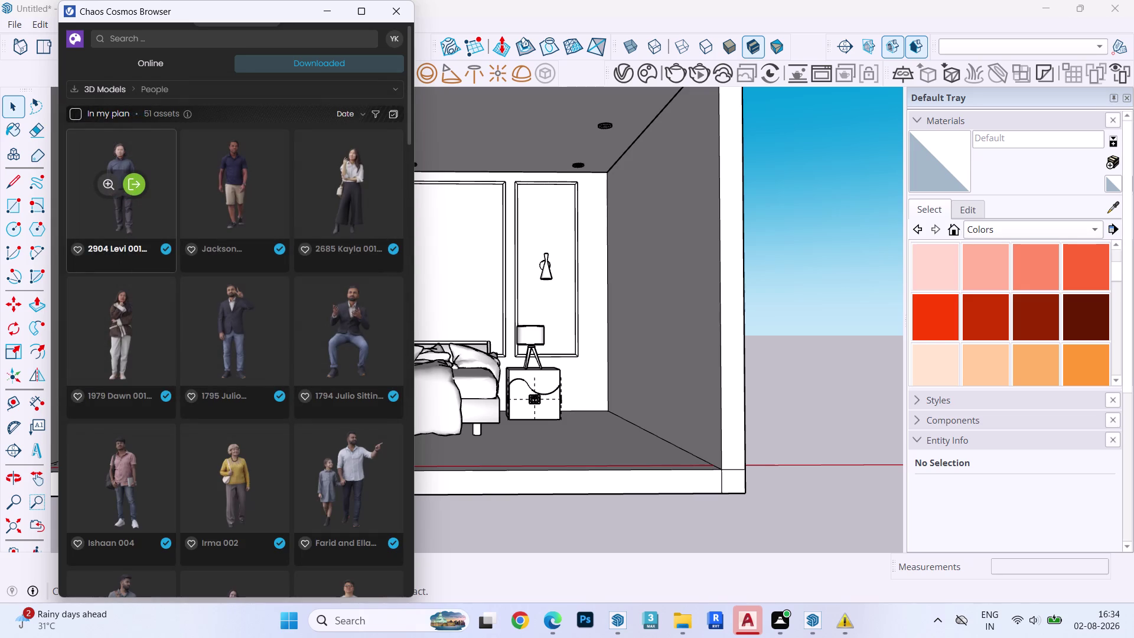
click(118, 87)
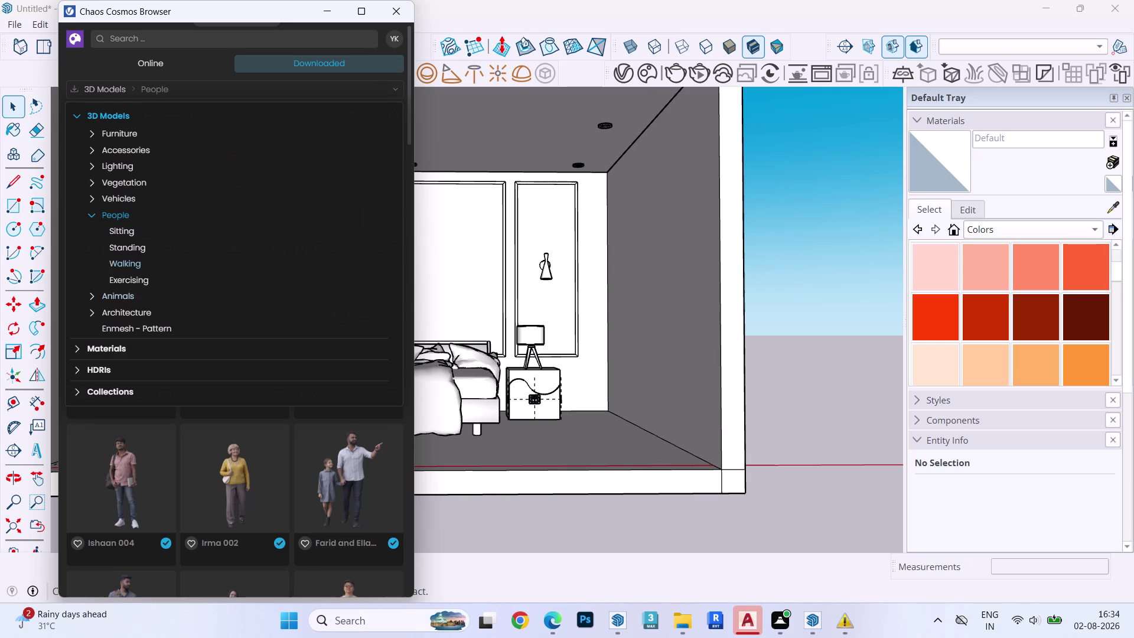
click(88, 210)
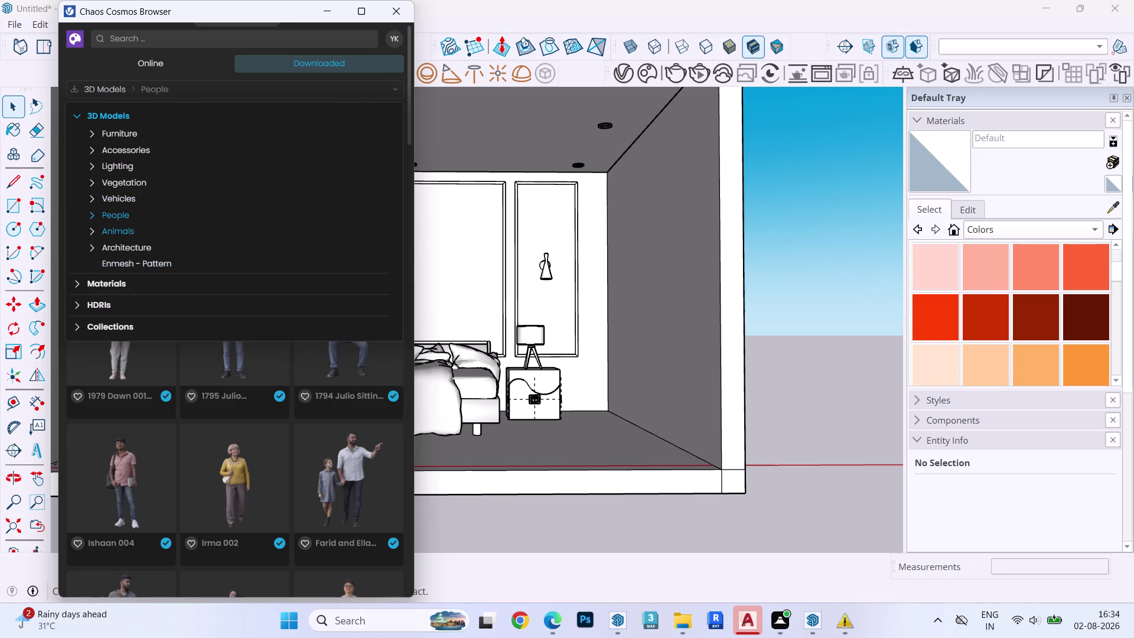
click(104, 228)
click(108, 249)
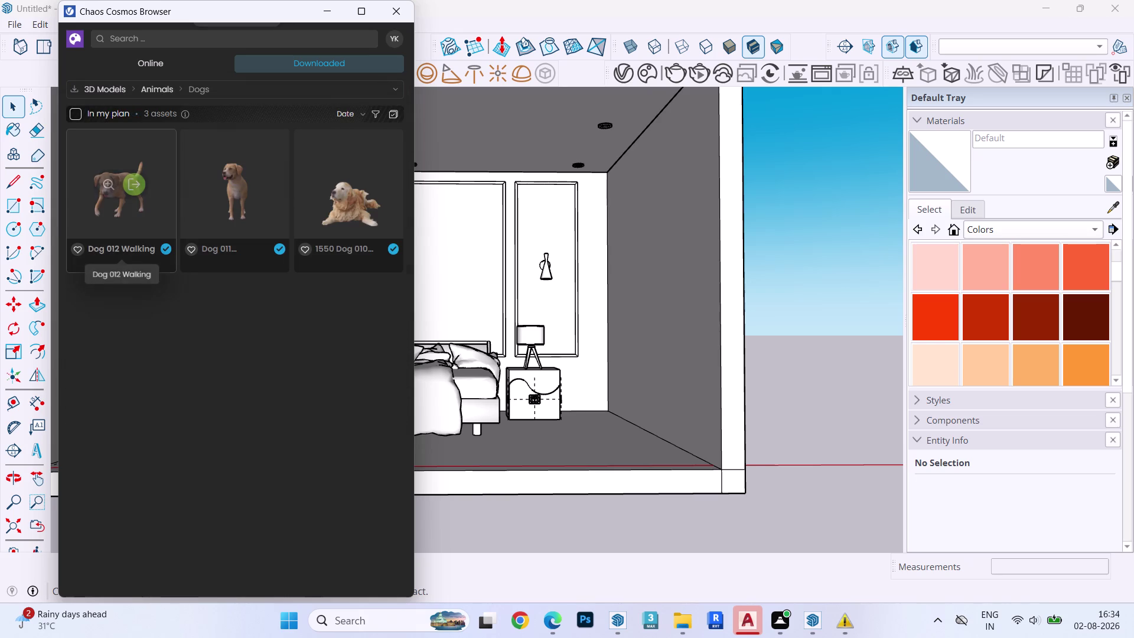
Import the lying dog and set it on the floor right of the bed.
click(329, 193)
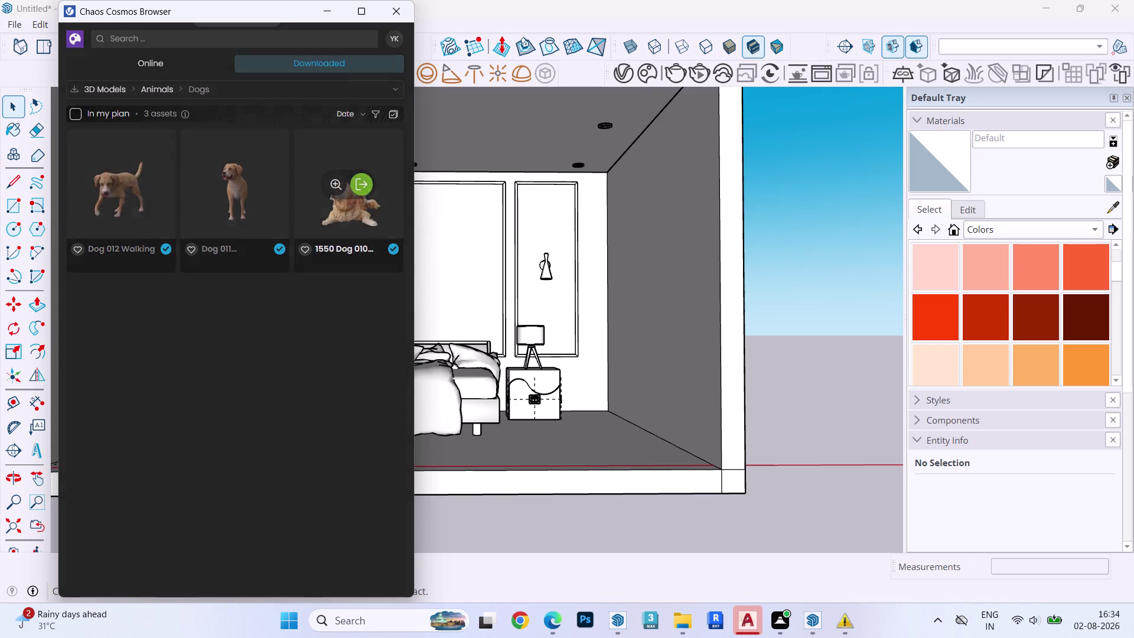
click(360, 186)
click(219, 431)
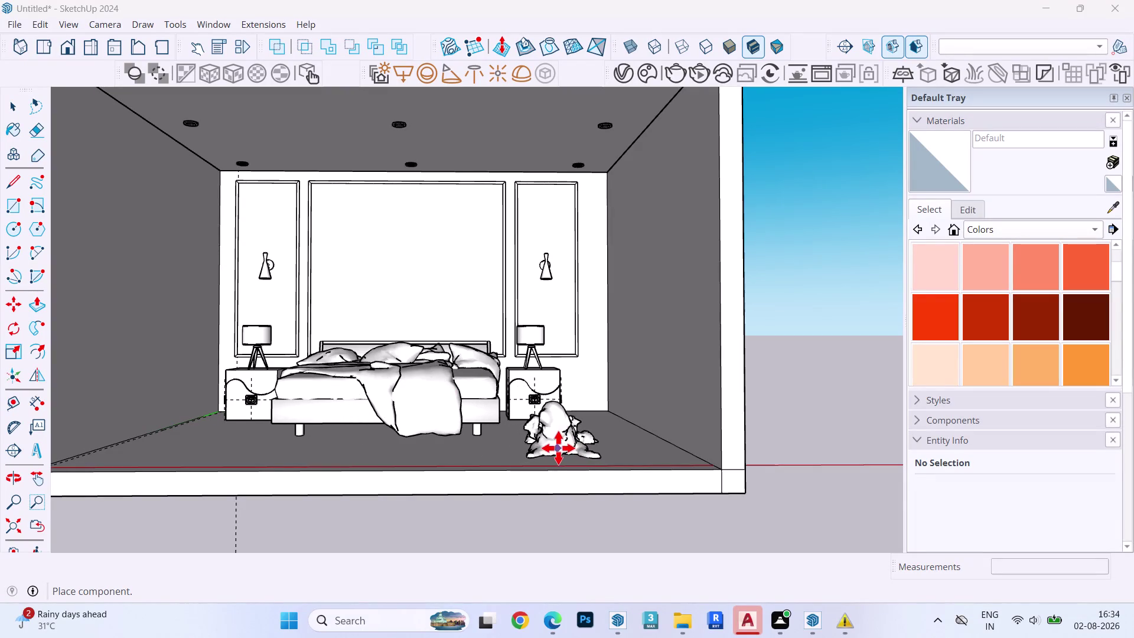
middle_drag(558, 447, 546, 544)
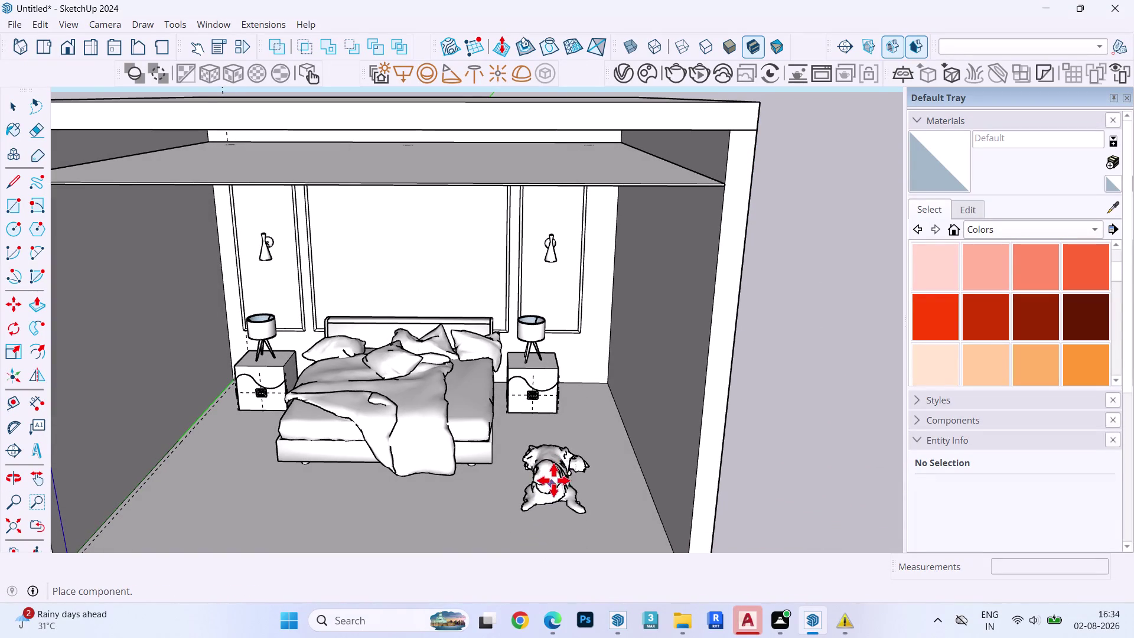
click(554, 478)
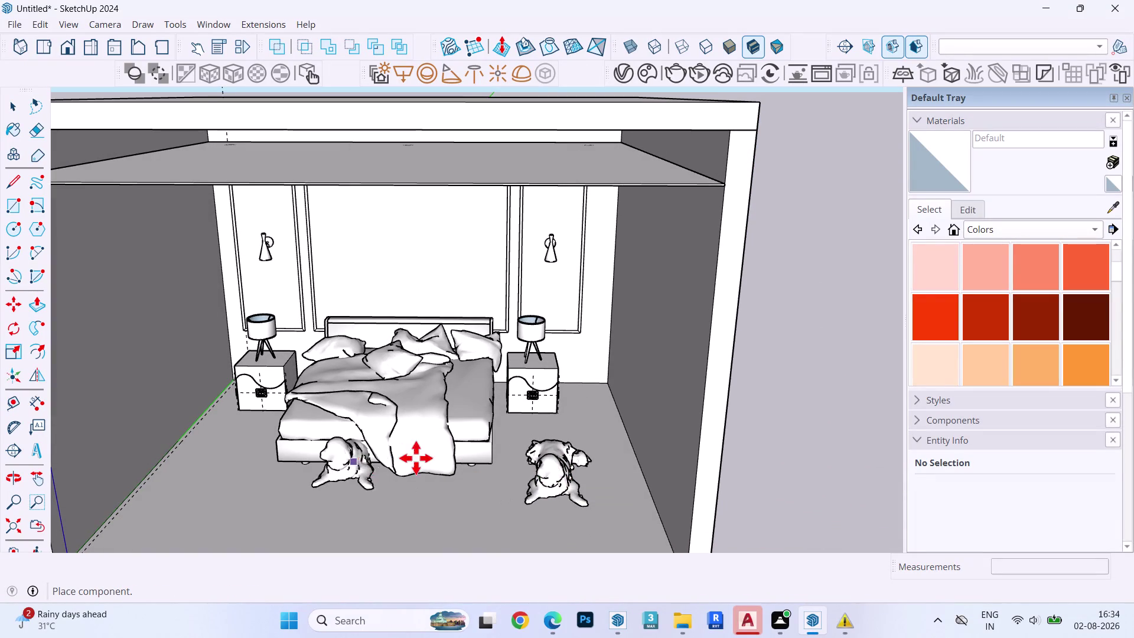
key(space)
Orbit the view back to face the bed wall and show the whole room.
middle_drag(503, 409, 508, 394)
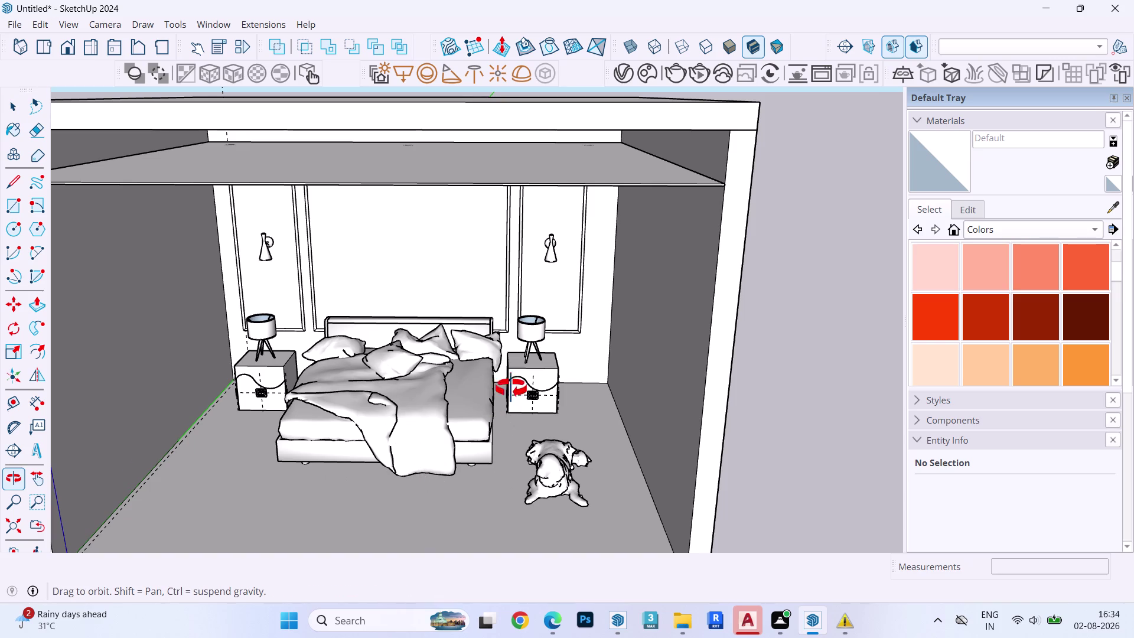
middle_drag(508, 394, 524, 349)
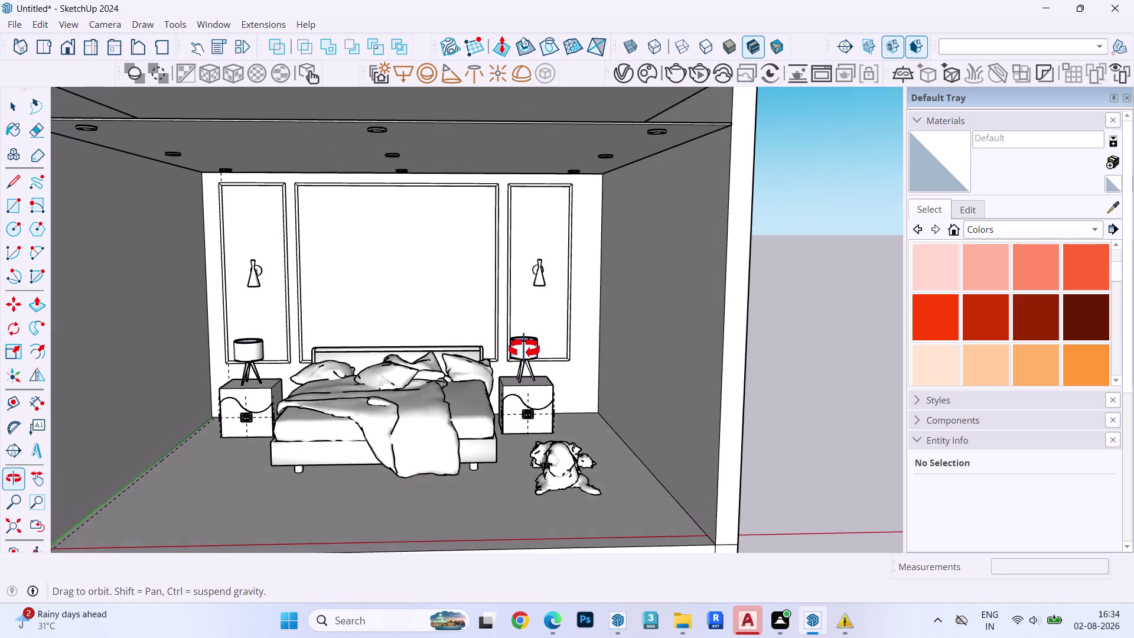
middle_drag(524, 349, 523, 348)
scroll(down, 3)
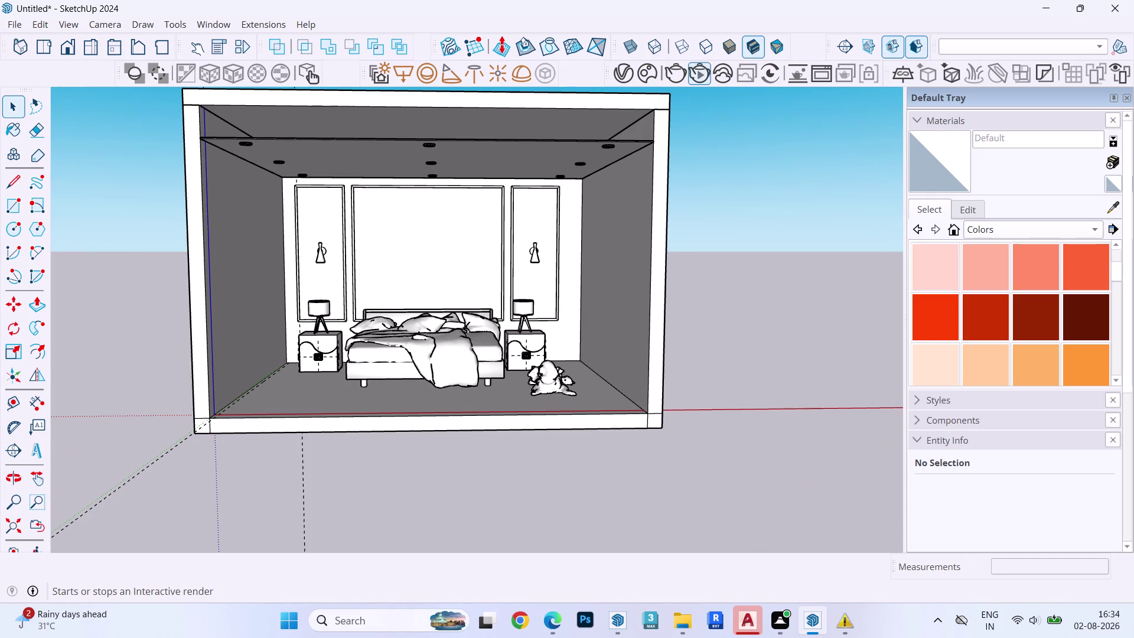
Start an interactive V-Ray render and zoom around the frame buffer to inspect it.
click(691, 70)
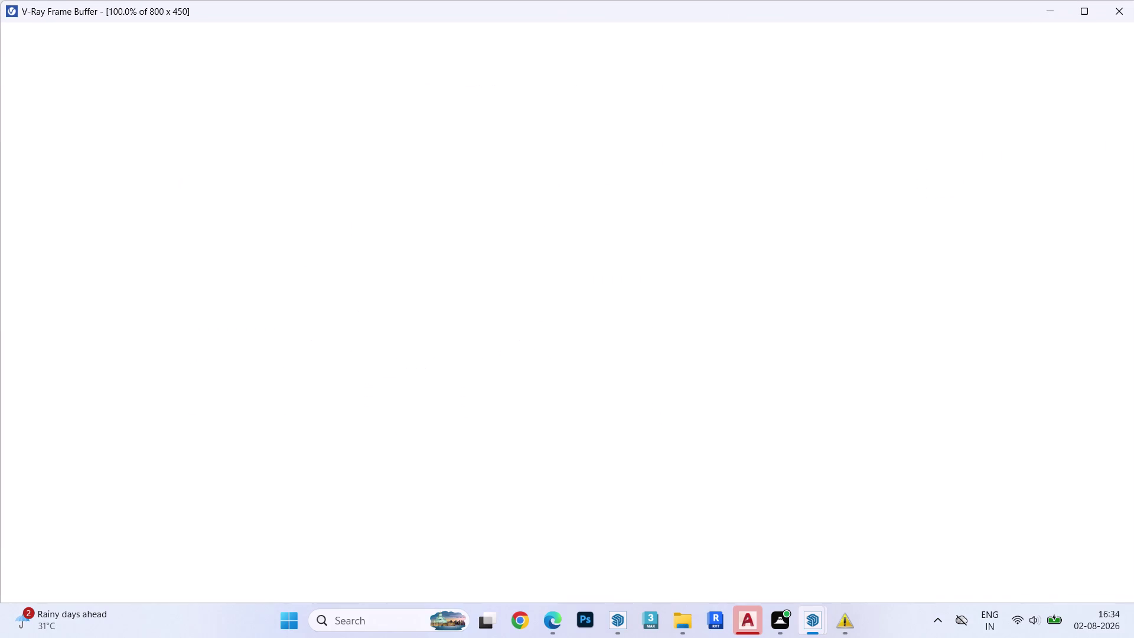
scroll(up, 3)
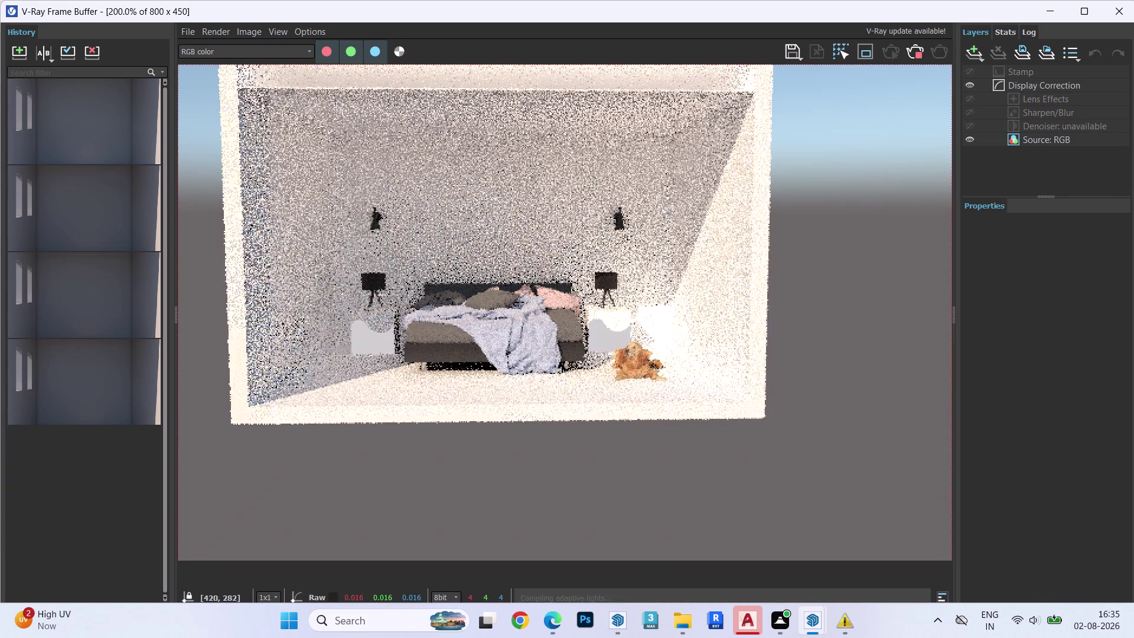
scroll(up, 3)
scroll(down, 3)
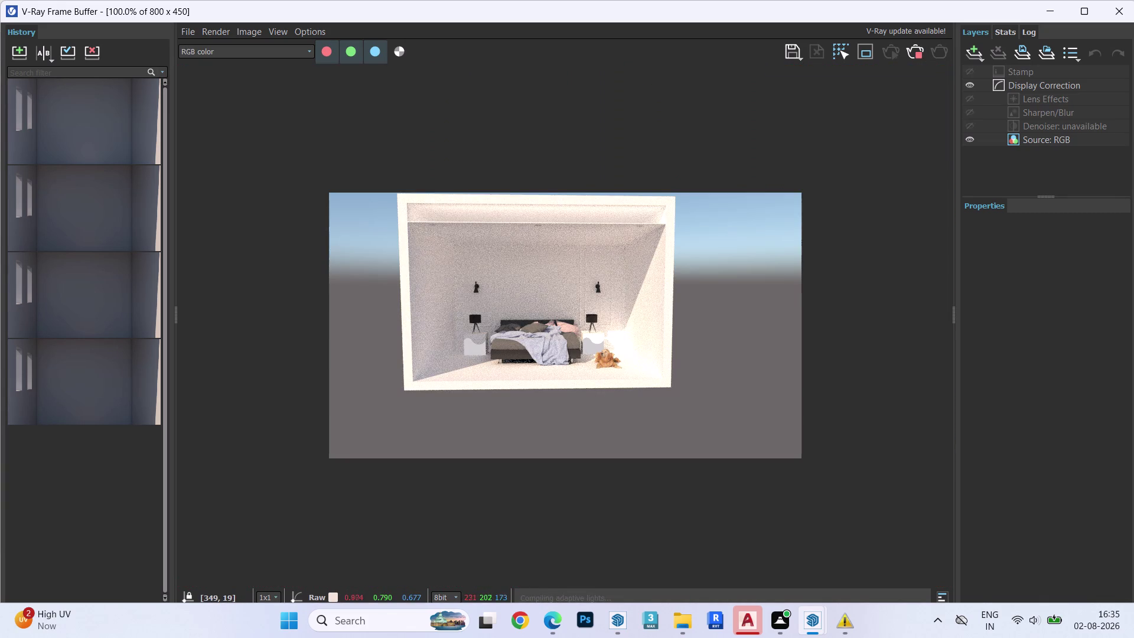
scroll(up, 3)
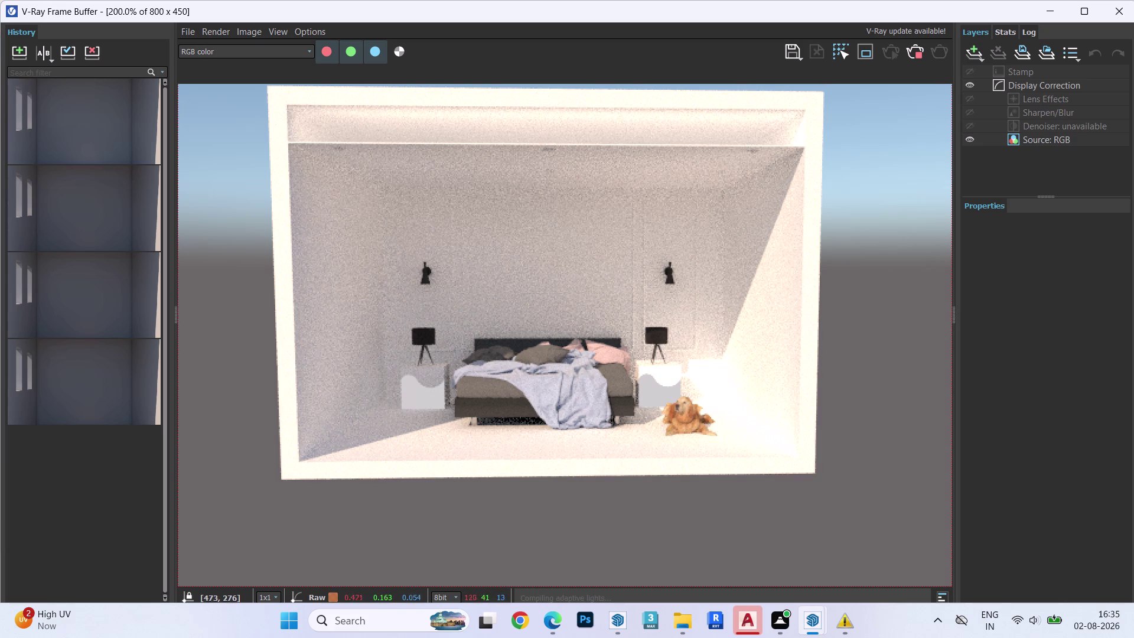
scroll(up, 3)
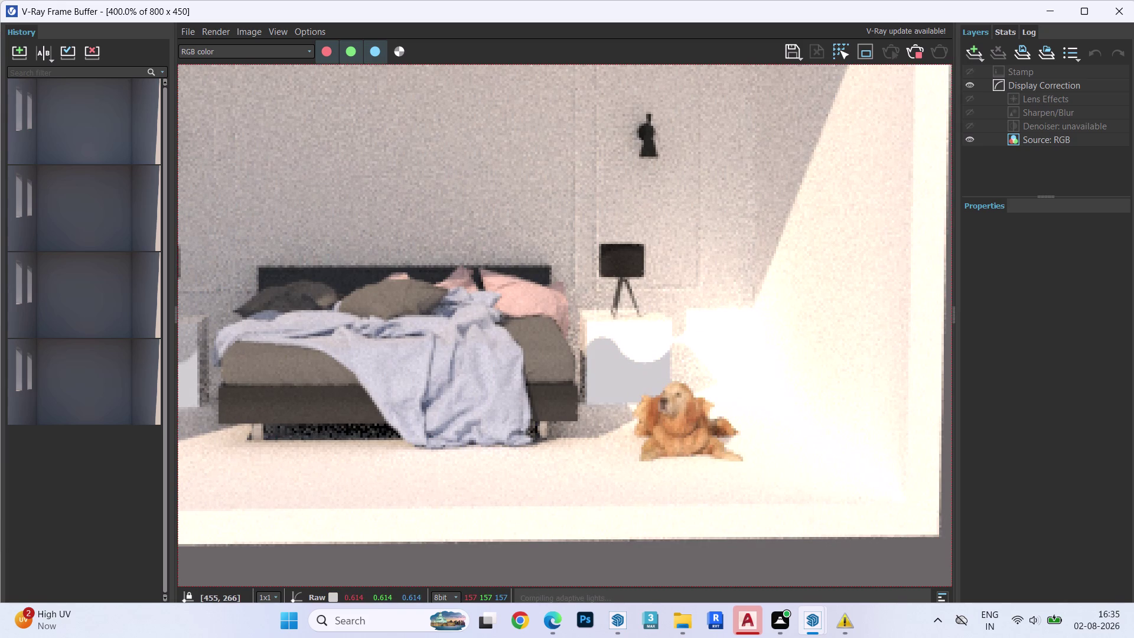
scroll(down, 3)
scroll(down, 3)
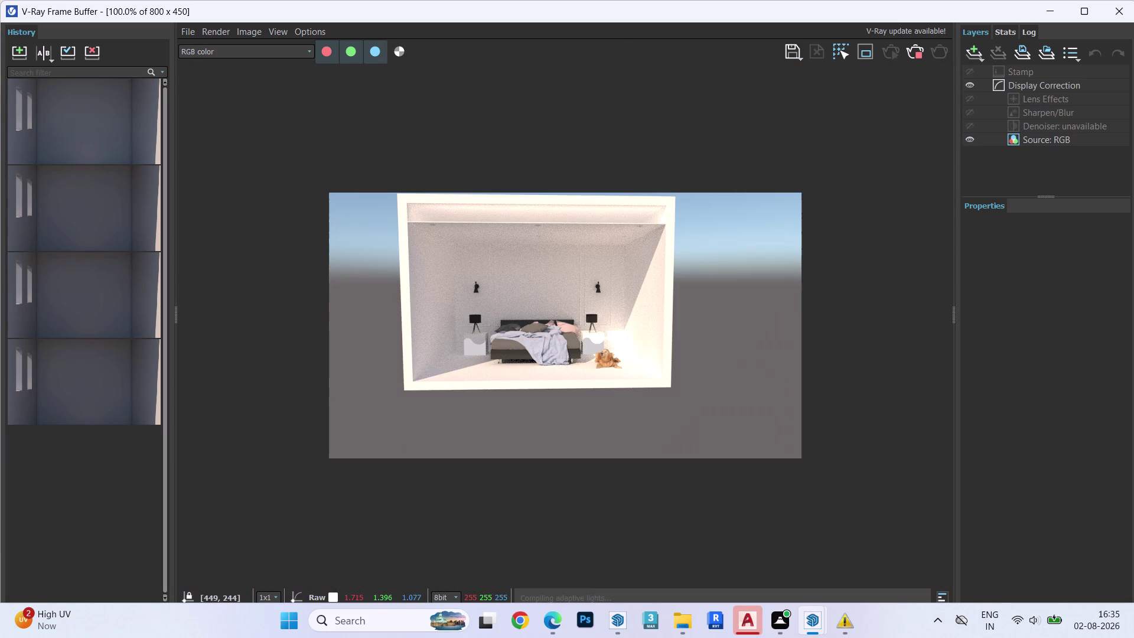
scroll(up, 3)
Stop the interactive render and close the V-Ray Frame Buffer.
key(Escape)
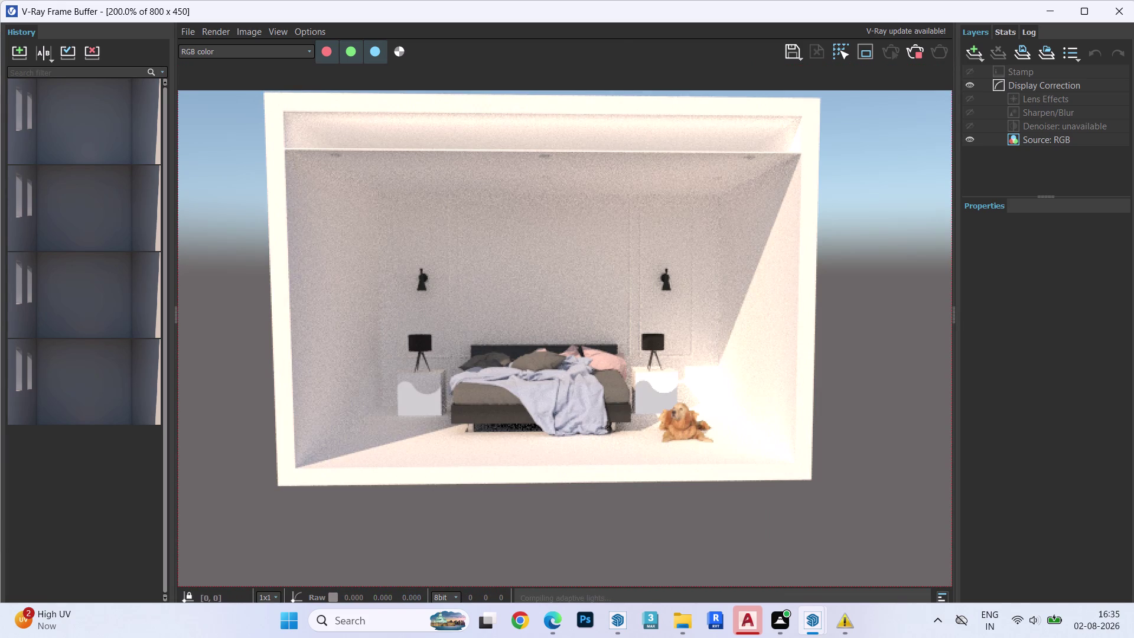
click(908, 46)
click(1133, 0)
click(1121, 6)
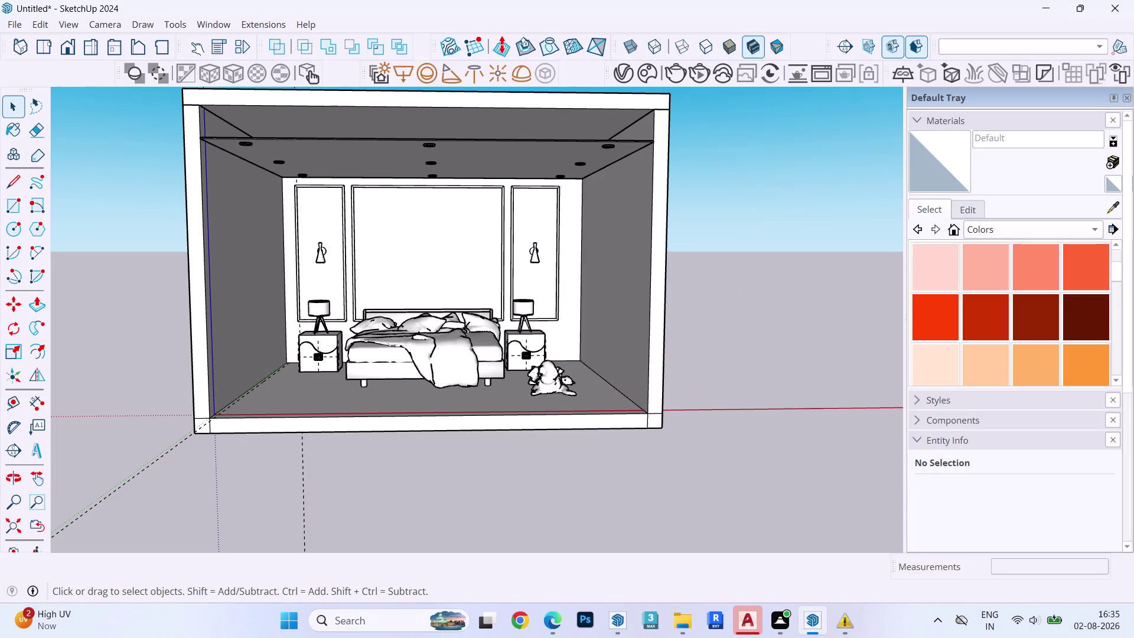
Paint the room shell with pale yellow Color D03, then select the shell again.
scroll(down, 3)
scroll(down, 3)
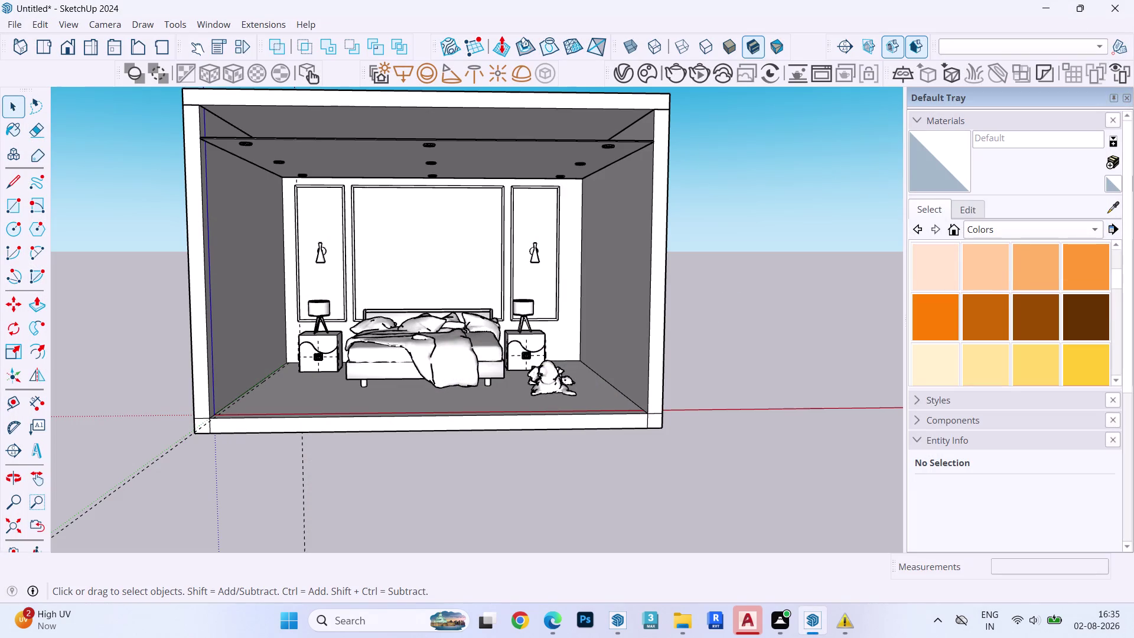
click(1023, 355)
click(623, 231)
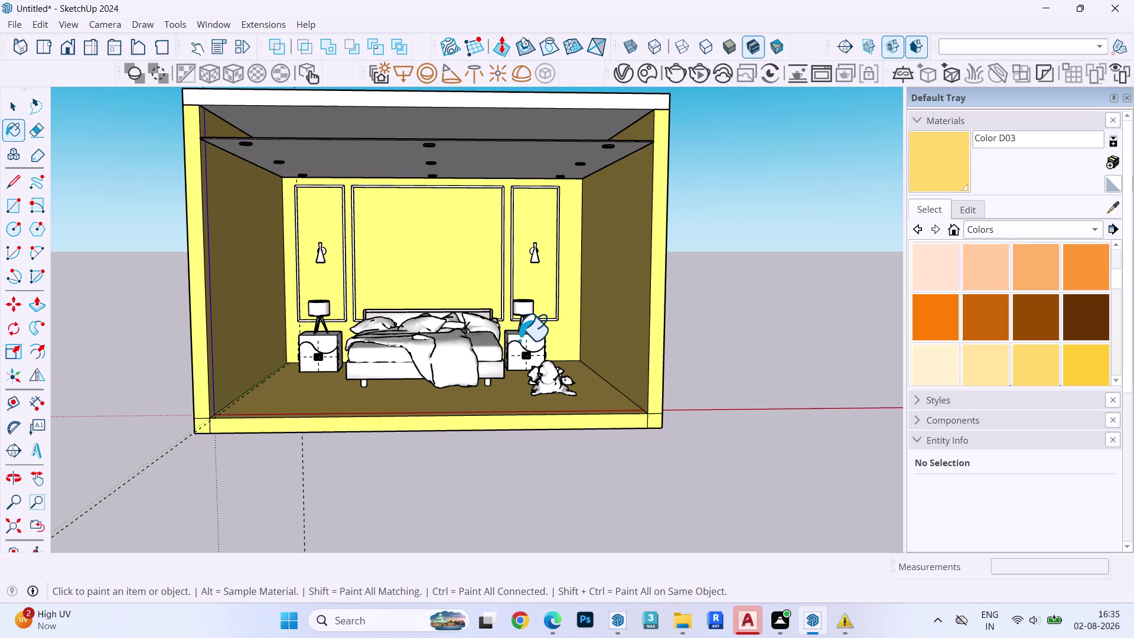
key(space)
double_click(464, 402)
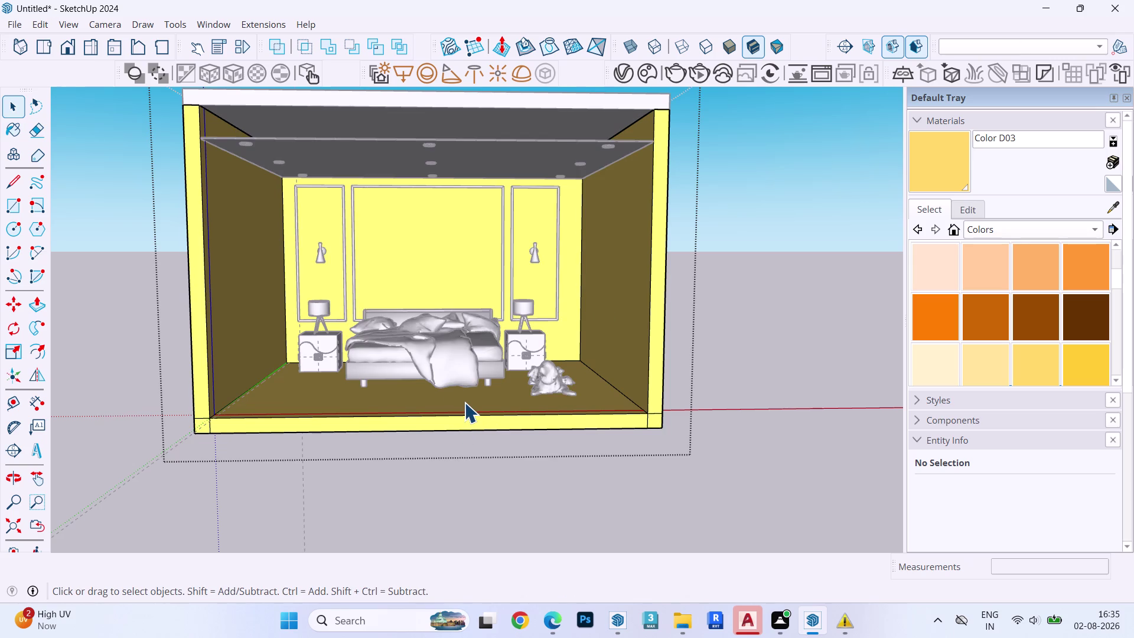
click(465, 409)
Paint the wall behind the bed dark brown with Color C08.
click(1082, 319)
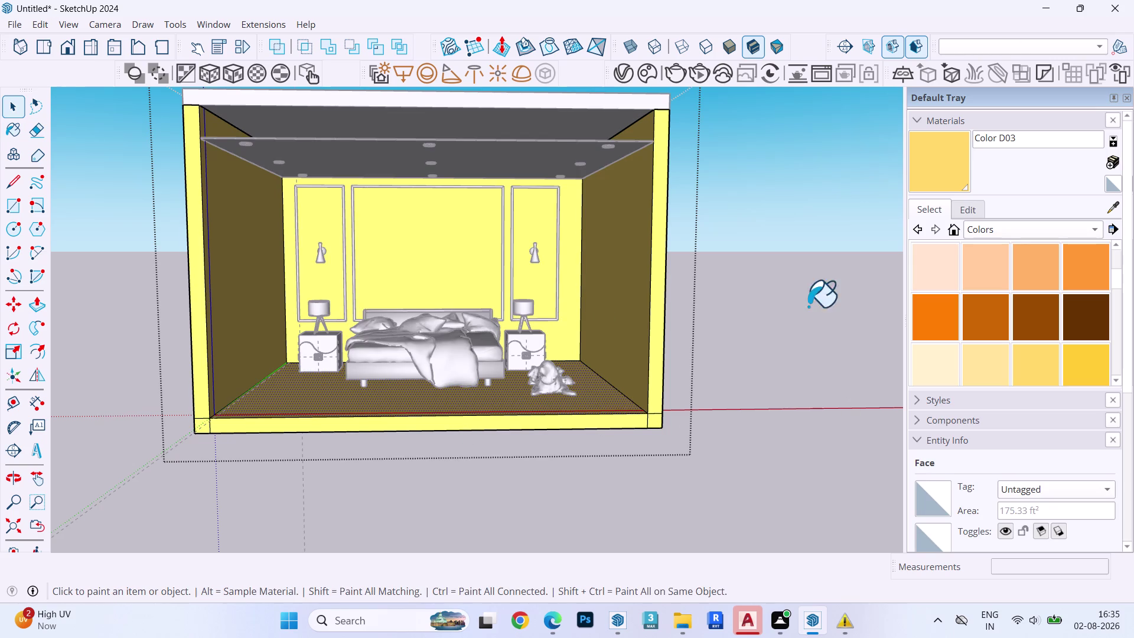
key(space)
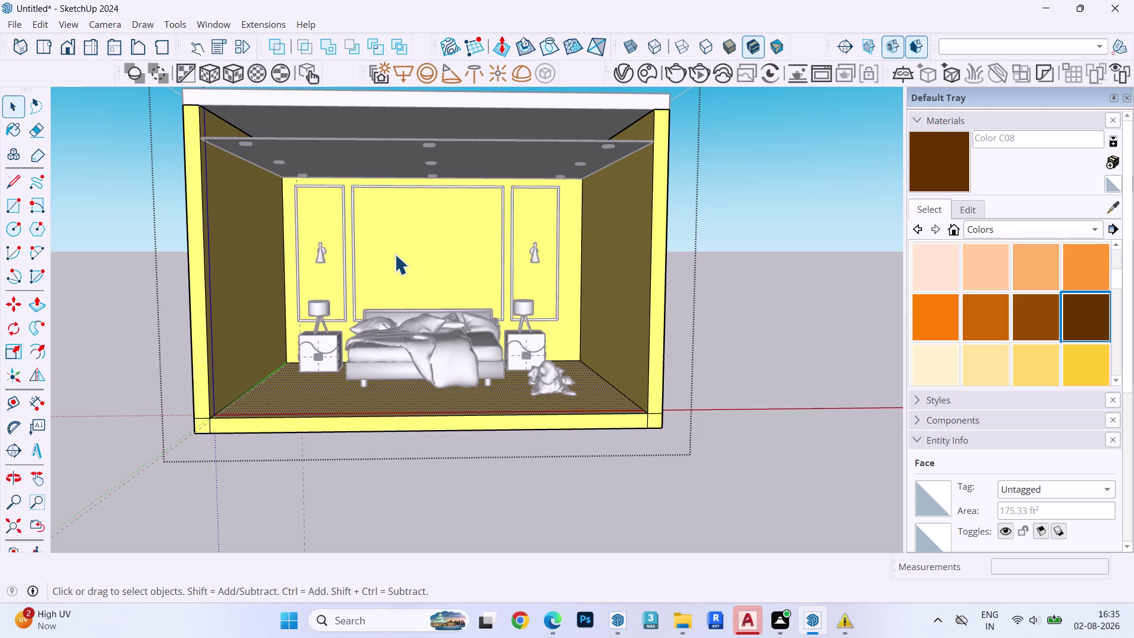
double_click(413, 238)
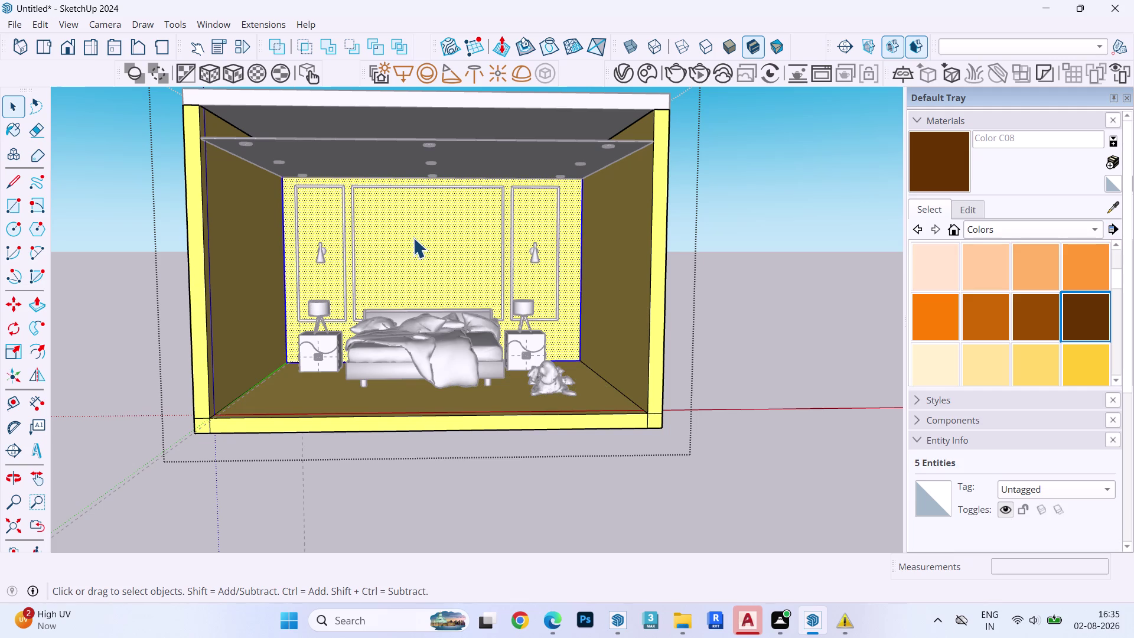
click(1077, 315)
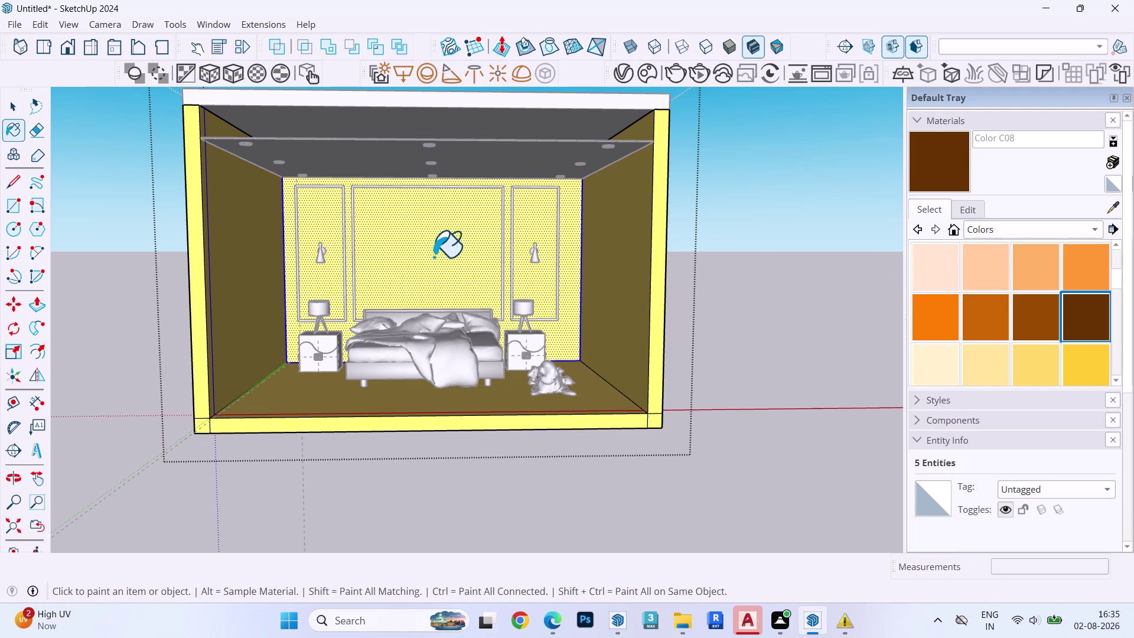
click(433, 256)
key(space)
key(Escape)
key(Escape)
key(Escape)
key(space)
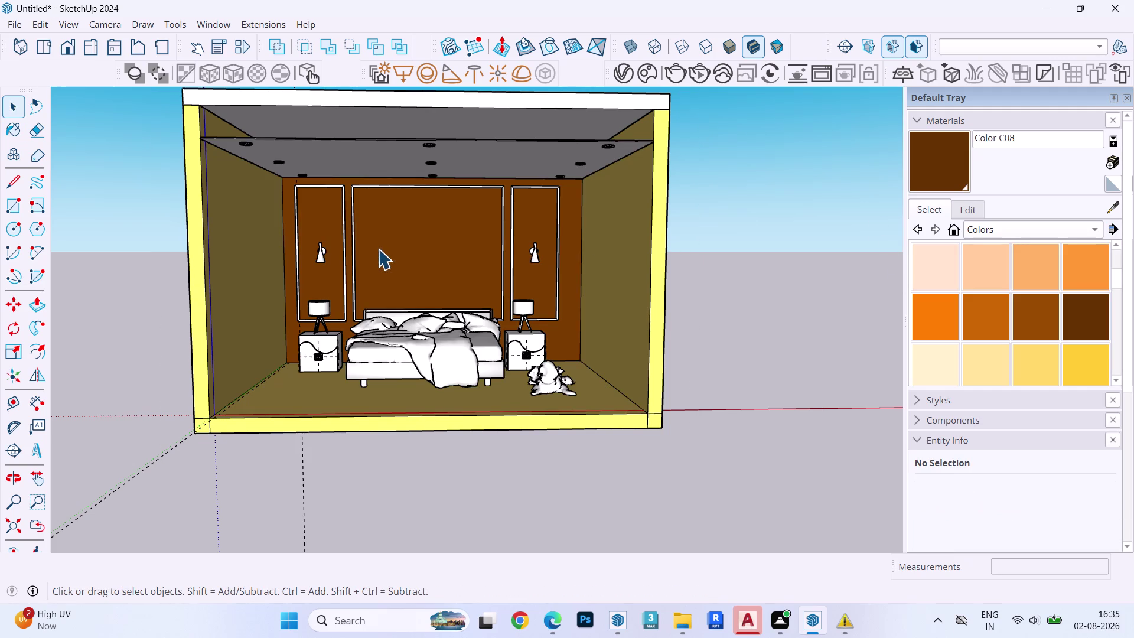
key(Escape)
key(Escape)
Select the three panel mouldings, leaving out the two wall lamps.
triple_click(351, 221)
triple_click(352, 221)
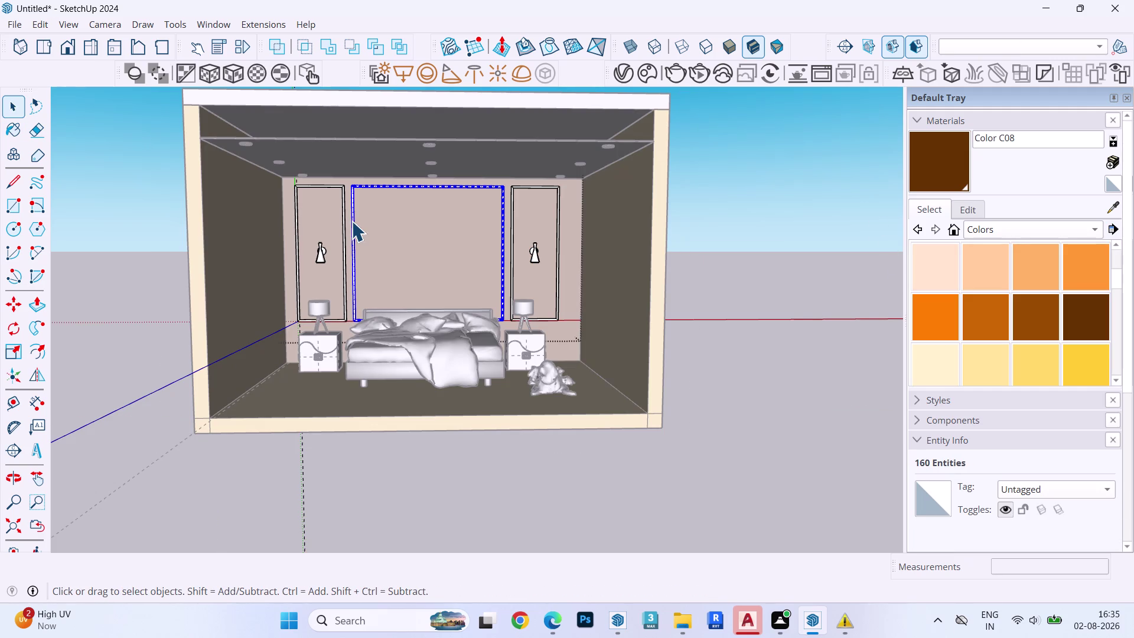
key(ctrl+a)
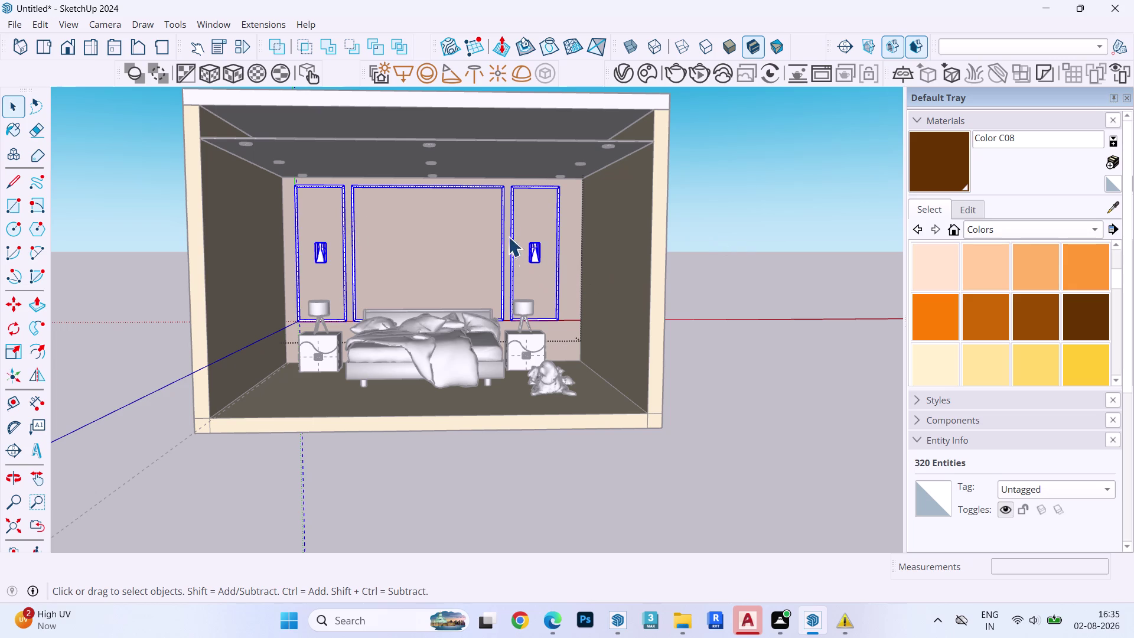
double_click(502, 209)
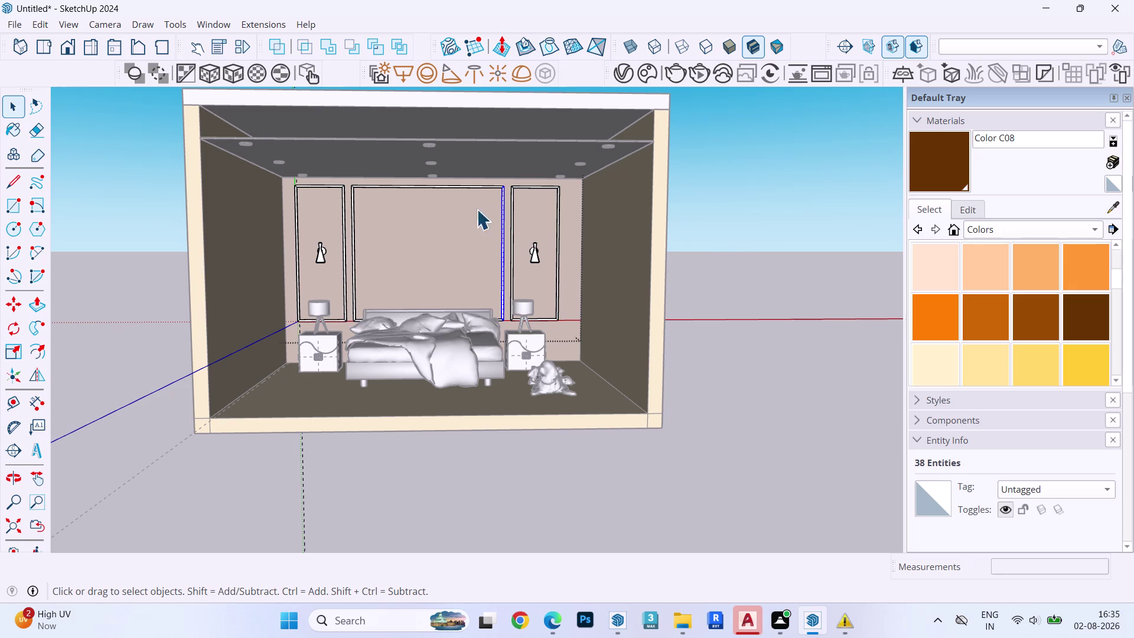
key(ctrl+a)
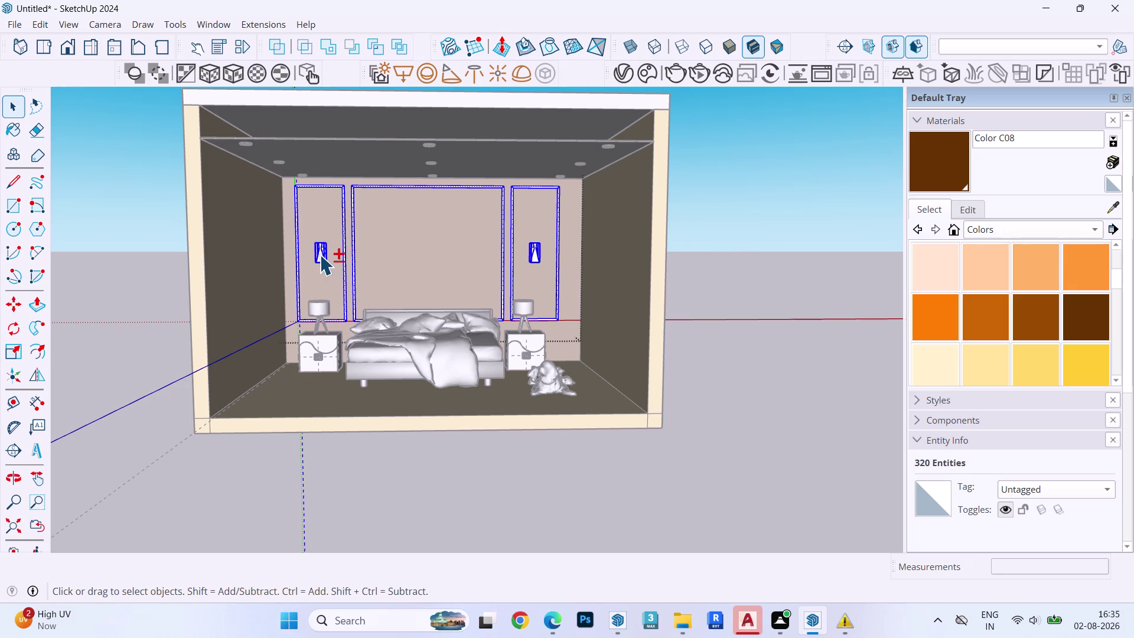
click(319, 255)
click(531, 251)
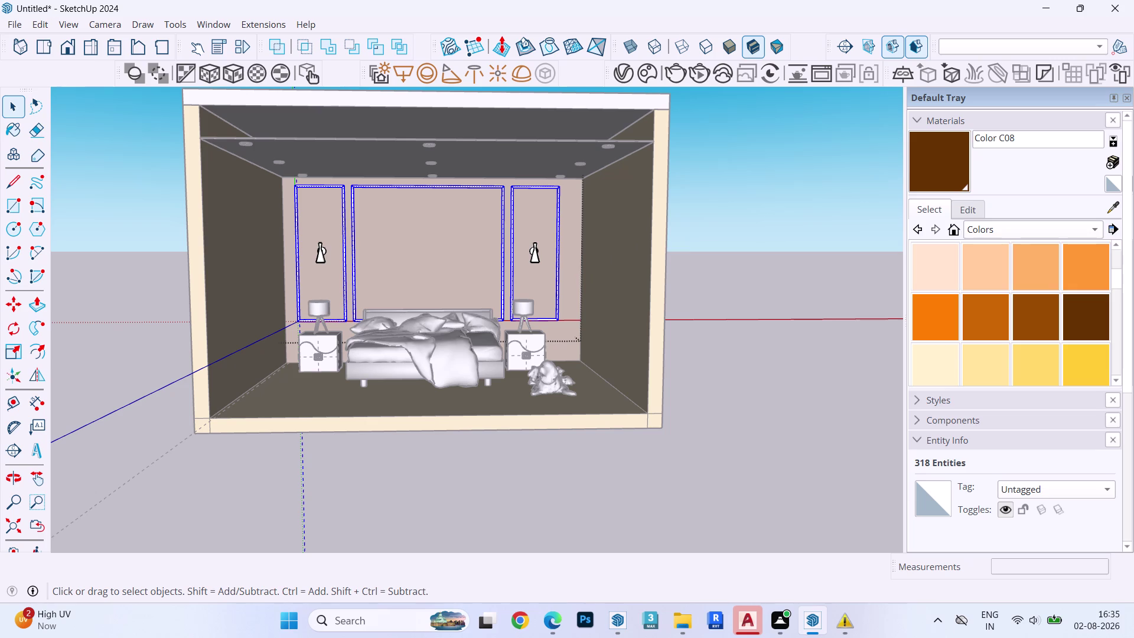
Paint the selected panel mouldings orange with Color C05.
click(941, 313)
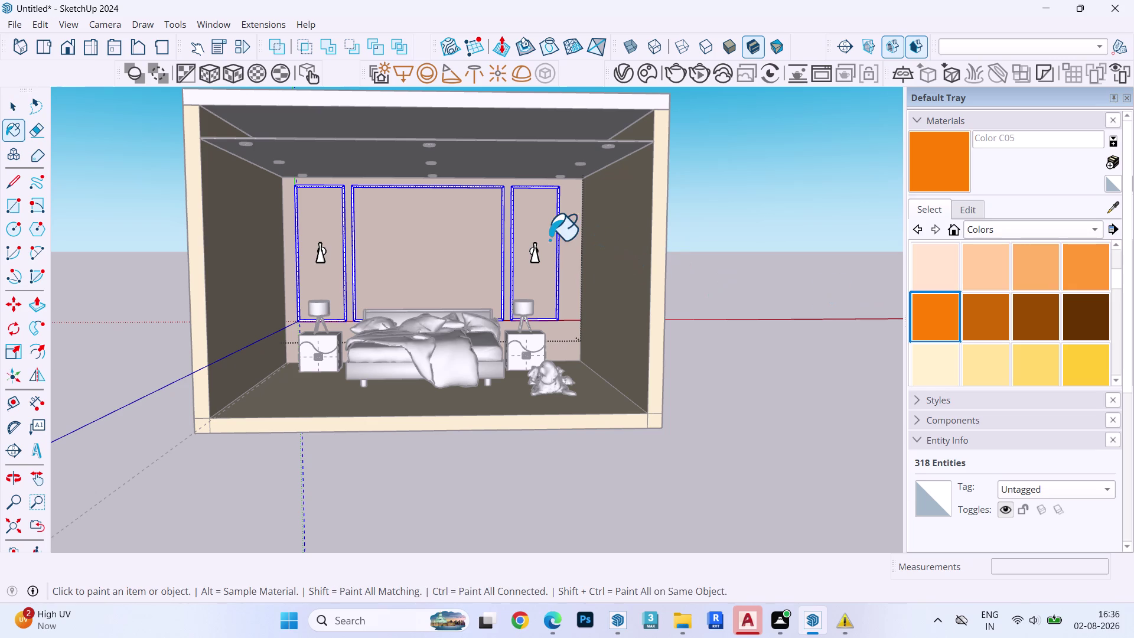
click(558, 227)
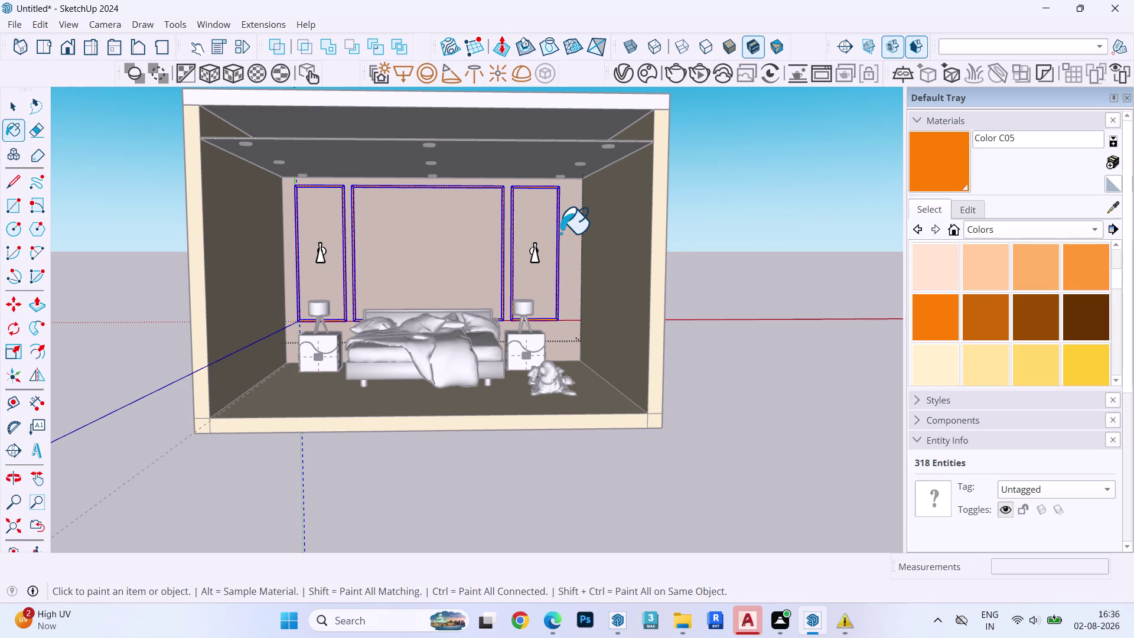
key(space)
key(Escape)
key(space)
key(Escape)
key(space)
key(Escape)
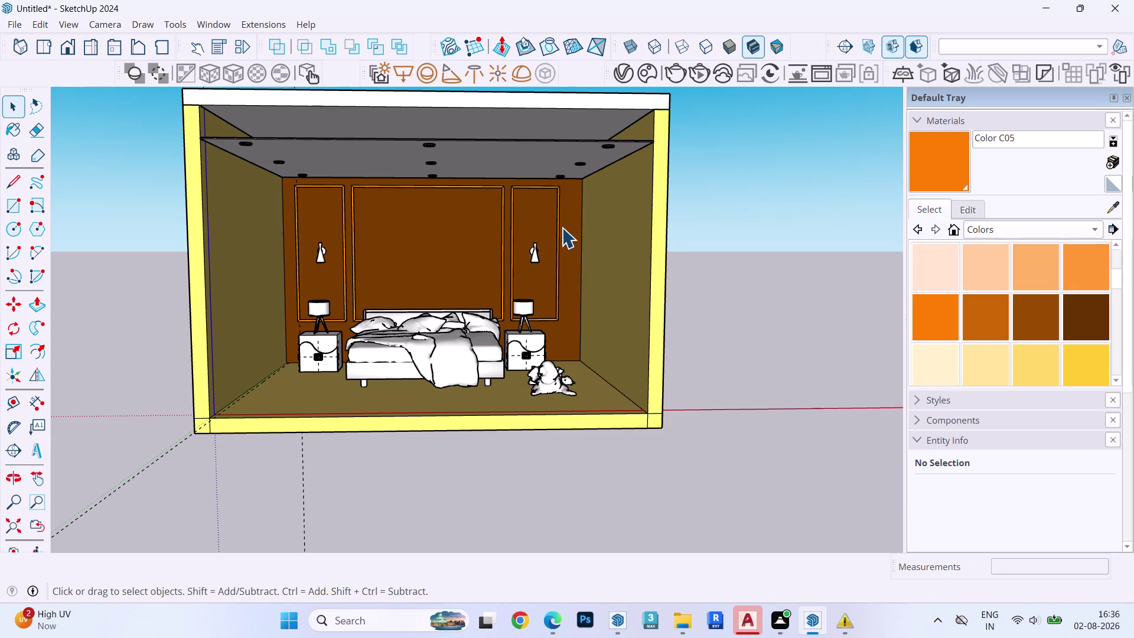
key(Escape)
key(Escape)
key(space)
key(Escape)
key(space)
key(Escape)
key(space)
key(Escape)
key(space)
key(Escape)
key(space)
key(Escape)
key(Escape)
key(space)
key(Escape)
key(Escape)
key(space)
key(space)
scroll(down, 3)
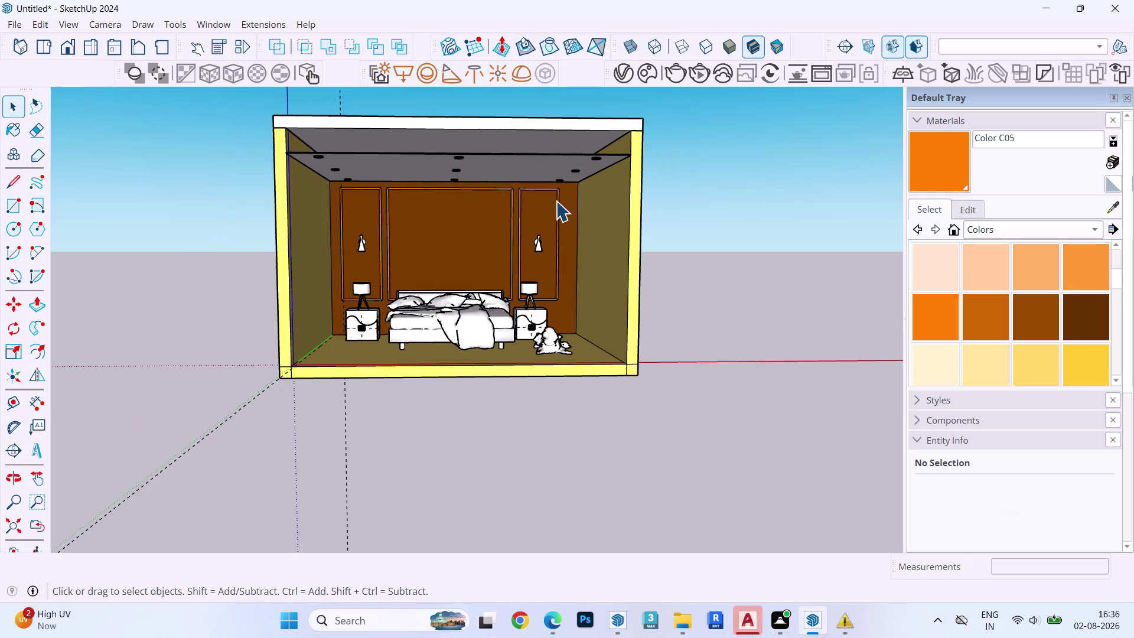
double_click(524, 349)
Select the room floor and browse Chaos Cosmos to the downloaded Stone materials.
double_click(520, 356)
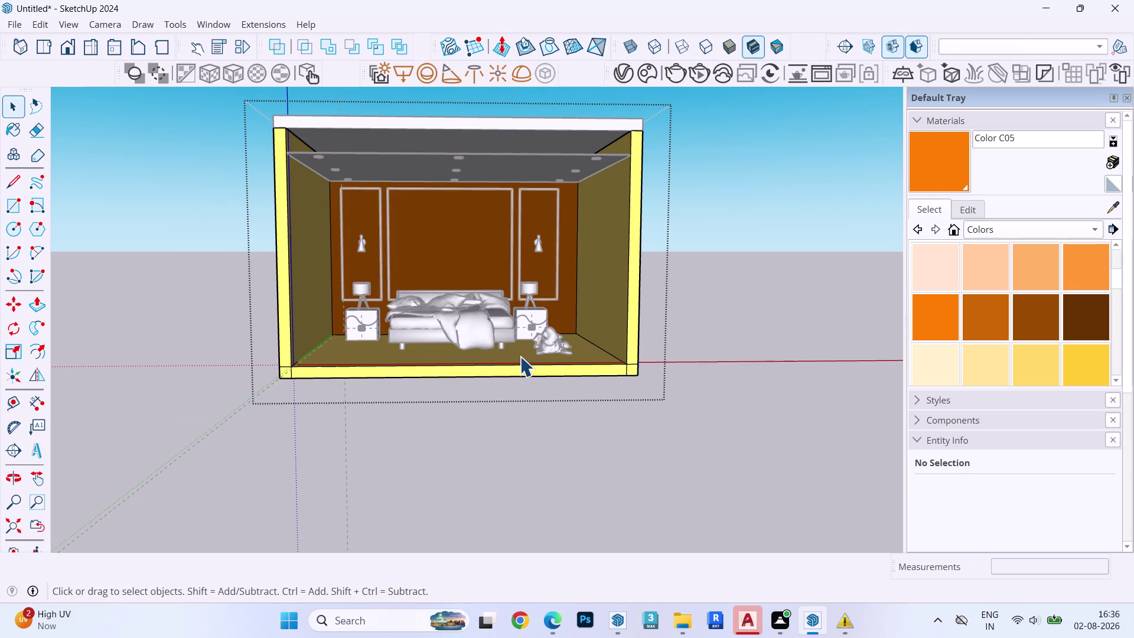
click(519, 356)
click(519, 355)
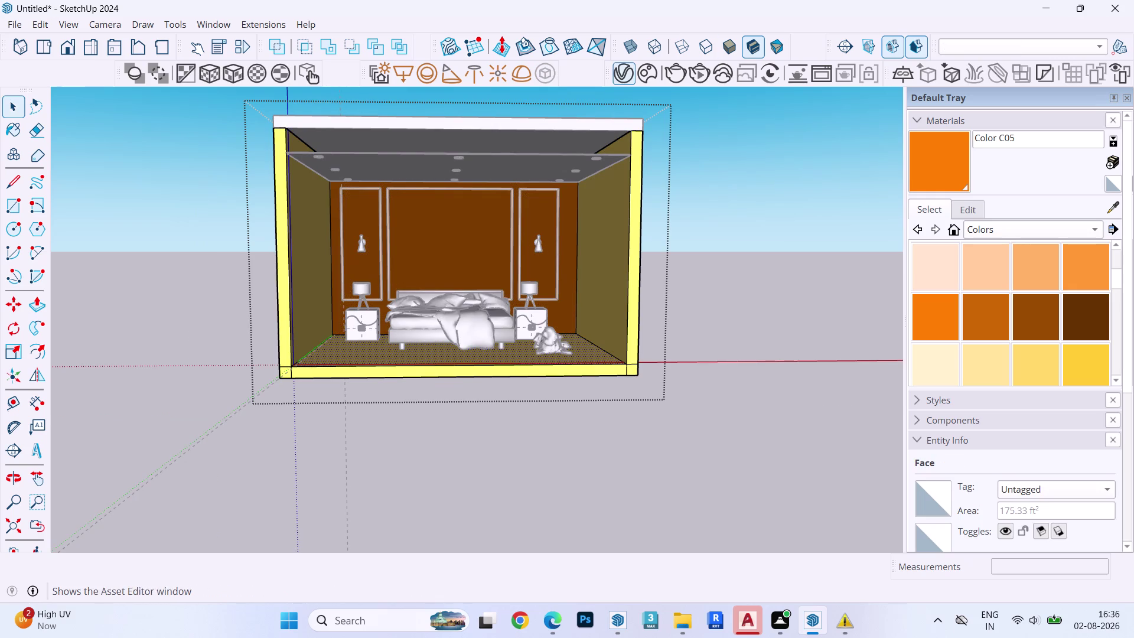
click(643, 73)
click(92, 67)
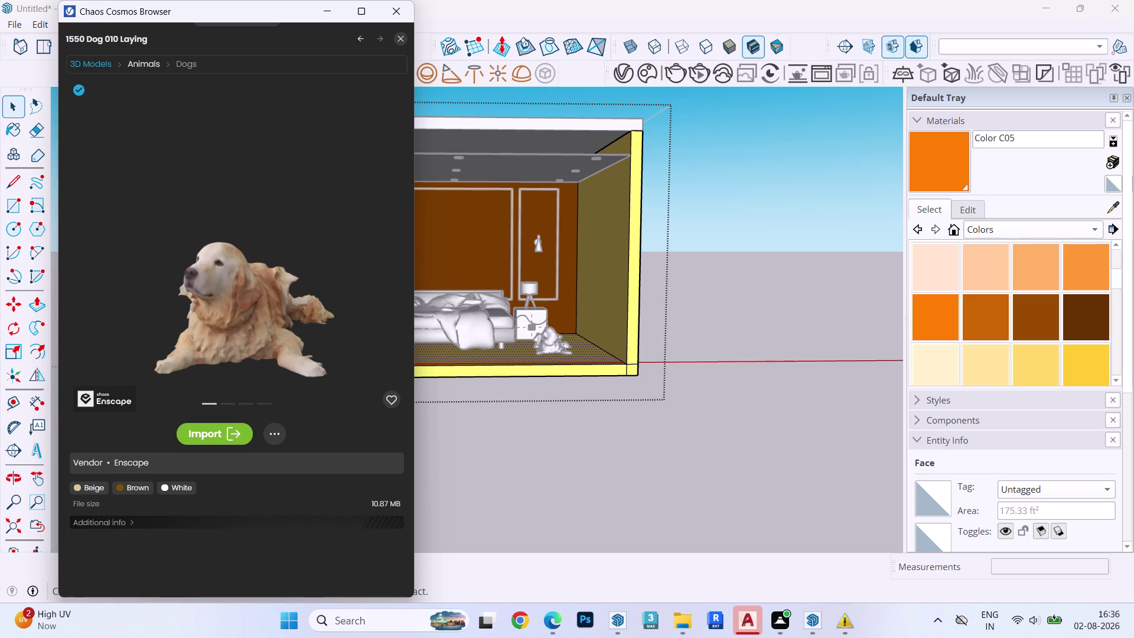
click(111, 90)
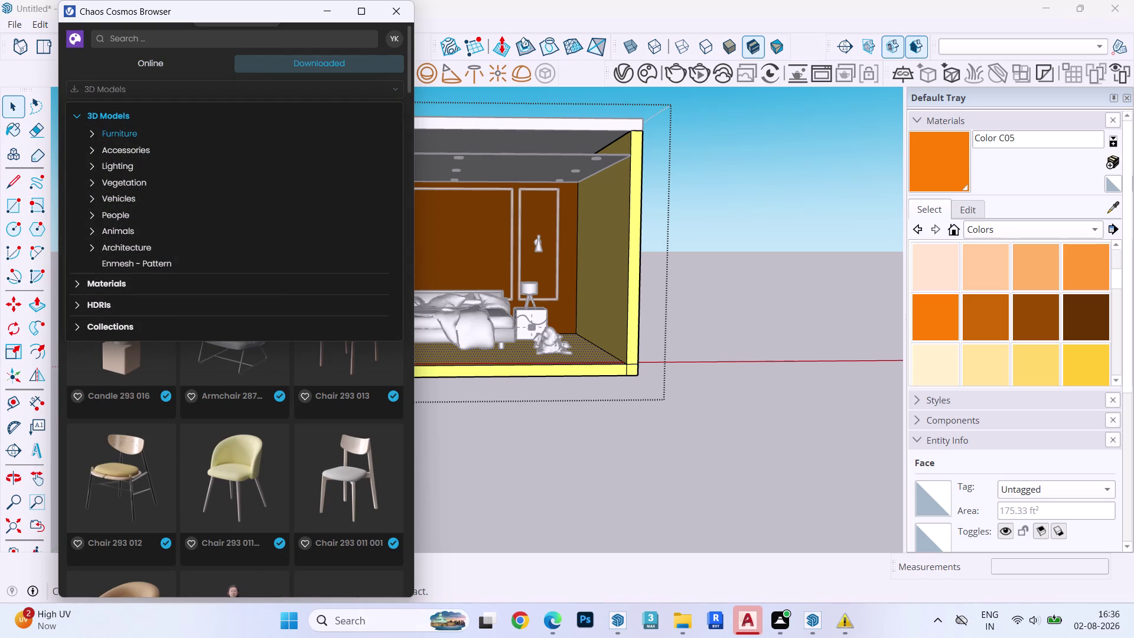
click(100, 277)
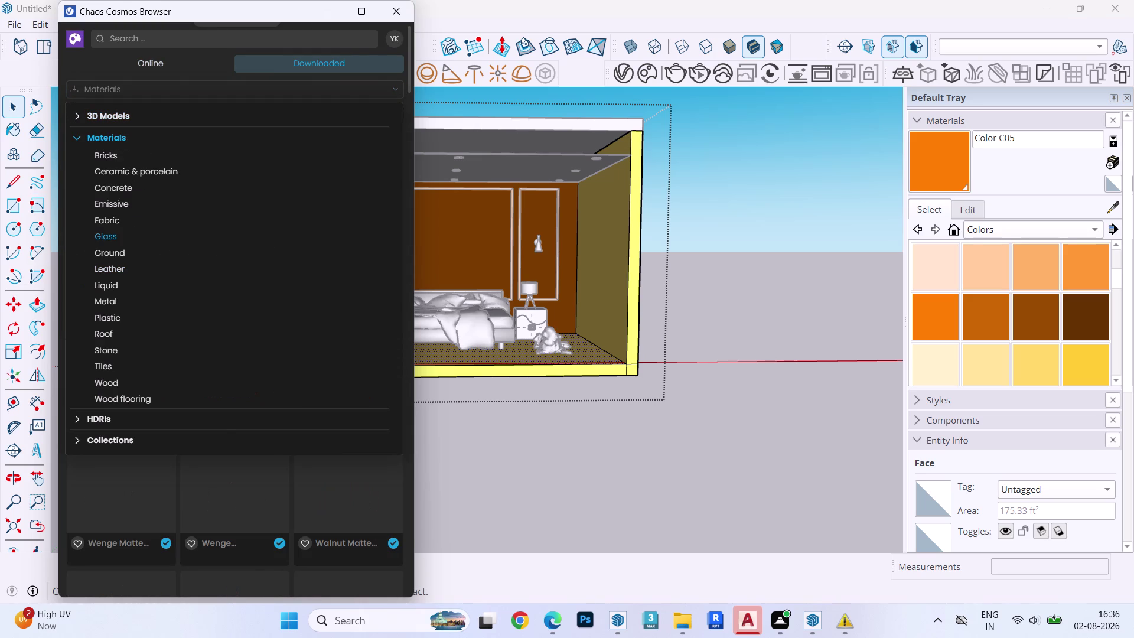
click(103, 345)
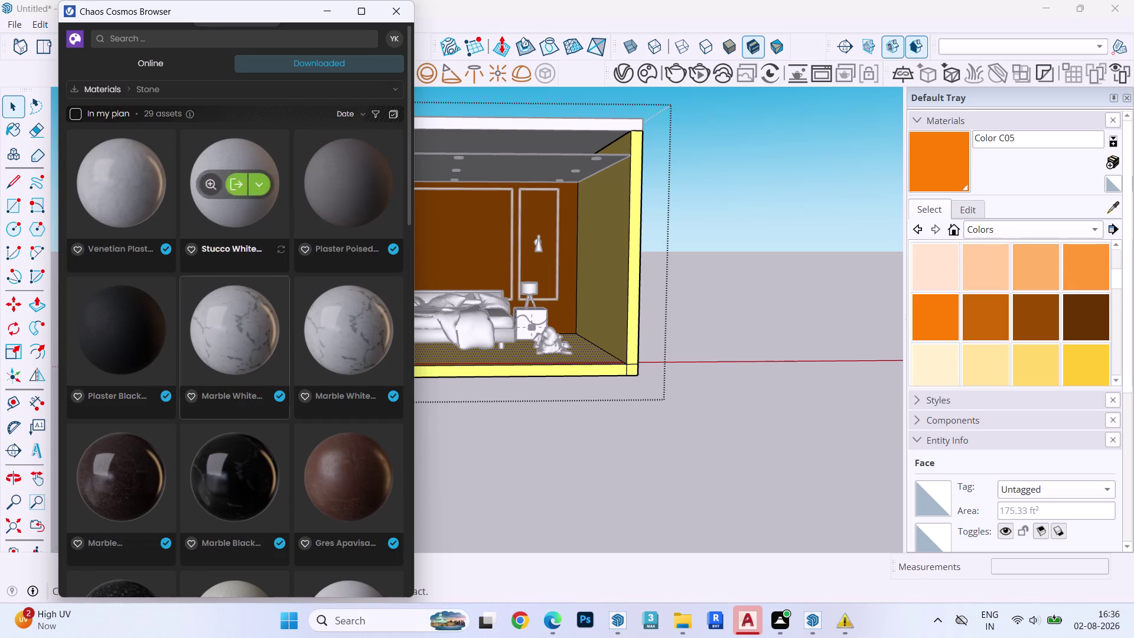
Import Marble White 100cm and apply it to the floor from the V-Ray Asset Editor.
click(320, 353)
click(375, 338)
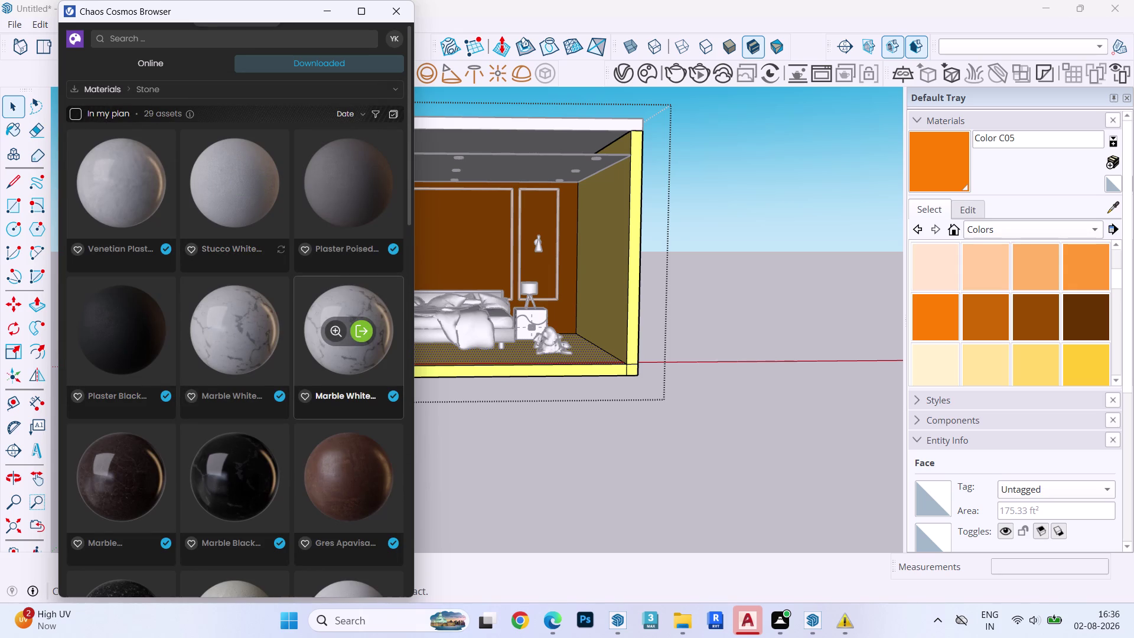
click(366, 339)
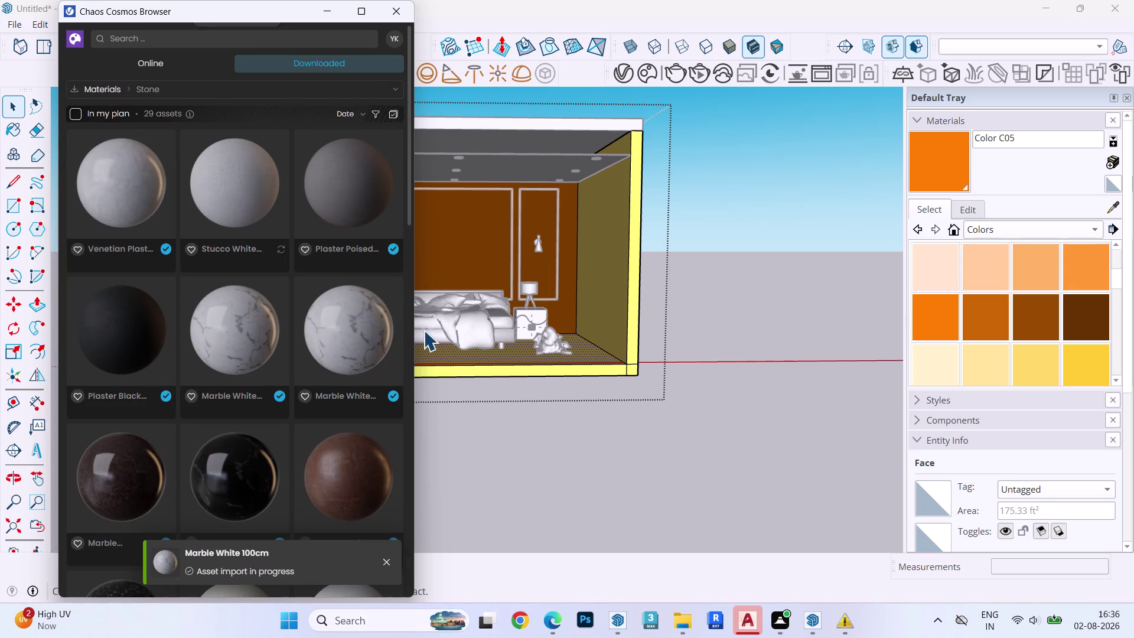
click(397, 20)
click(615, 80)
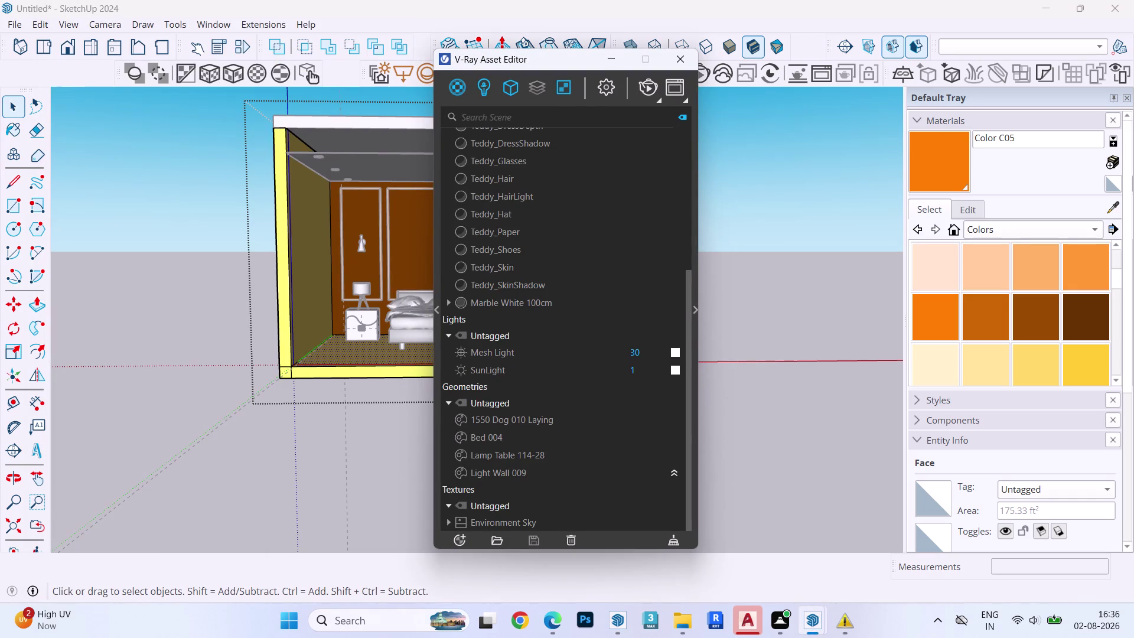
click(487, 301)
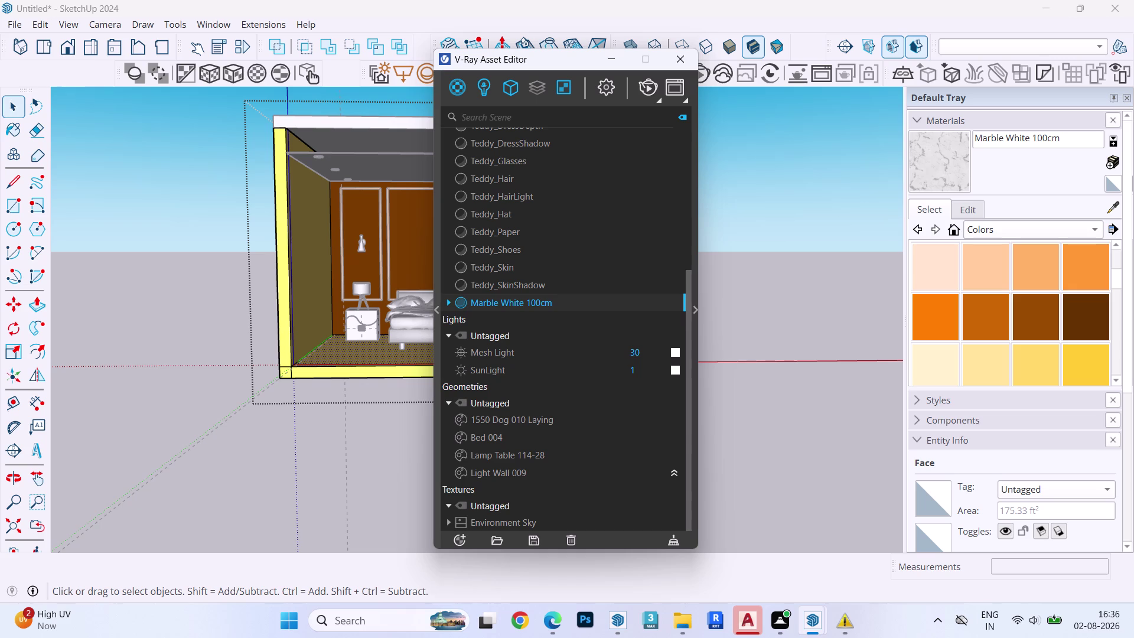
right_click(511, 302)
click(539, 331)
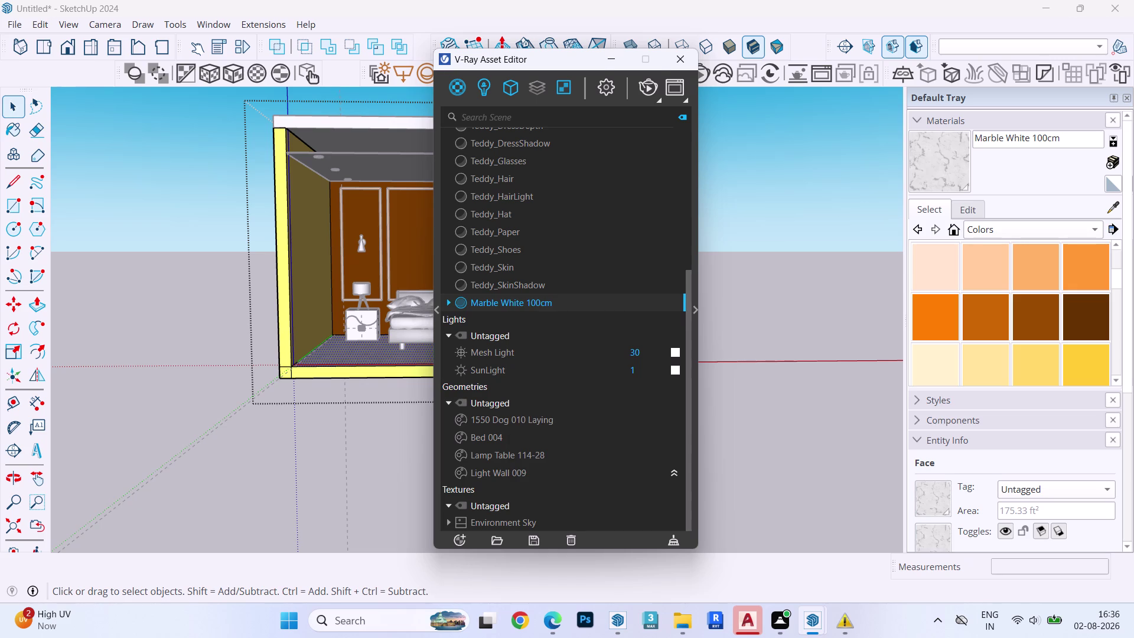
click(680, 61)
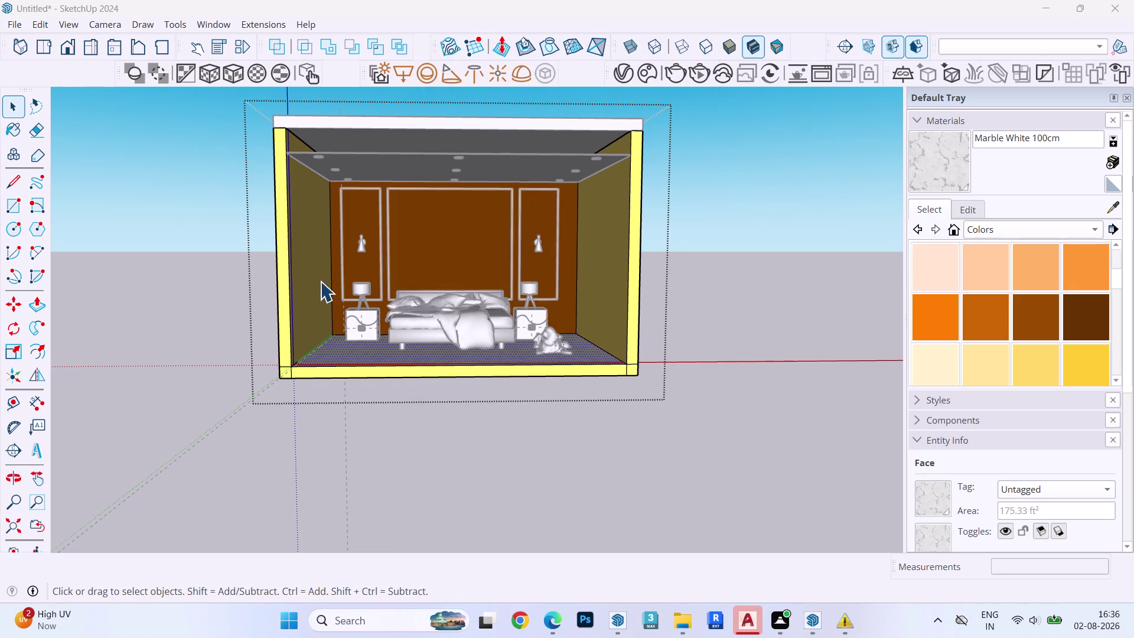
Select the ceiling slab and orbit the view to face the ceiling's front.
key(Escape)
key(Escape)
key(Escape)
key(Escape)
key(Escape)
key(Escape)
key(Escape)
key(Escape)
click(406, 145)
key(Escape)
click(407, 145)
key(c)
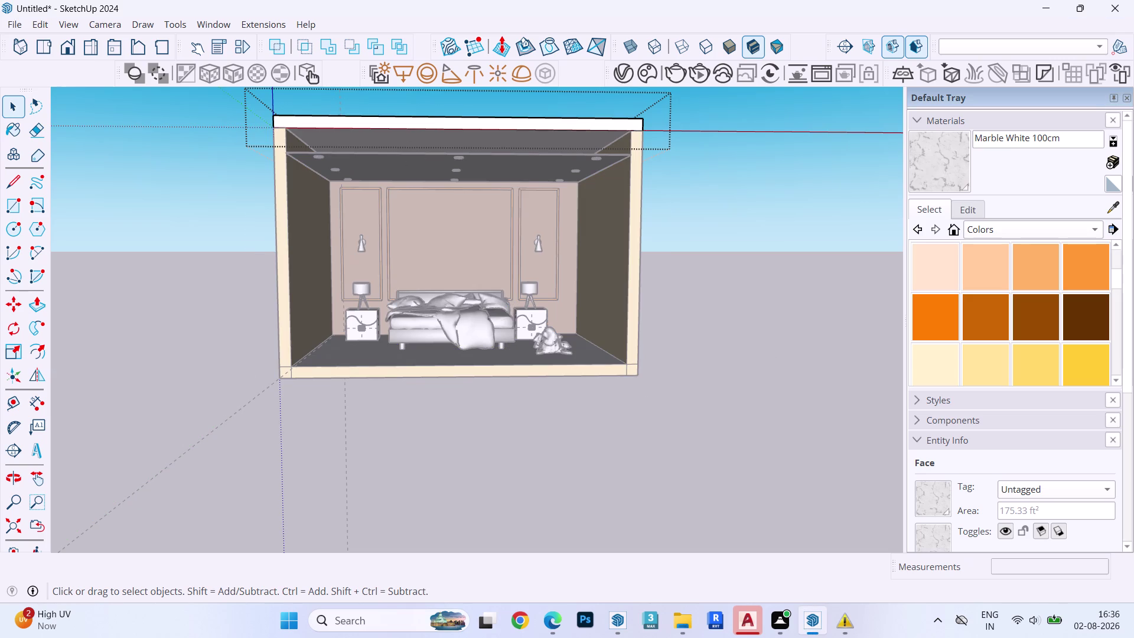
key(Escape)
key(space)
key(space)
key(space)
key(Escape)
key(Escape)
key(Escape)
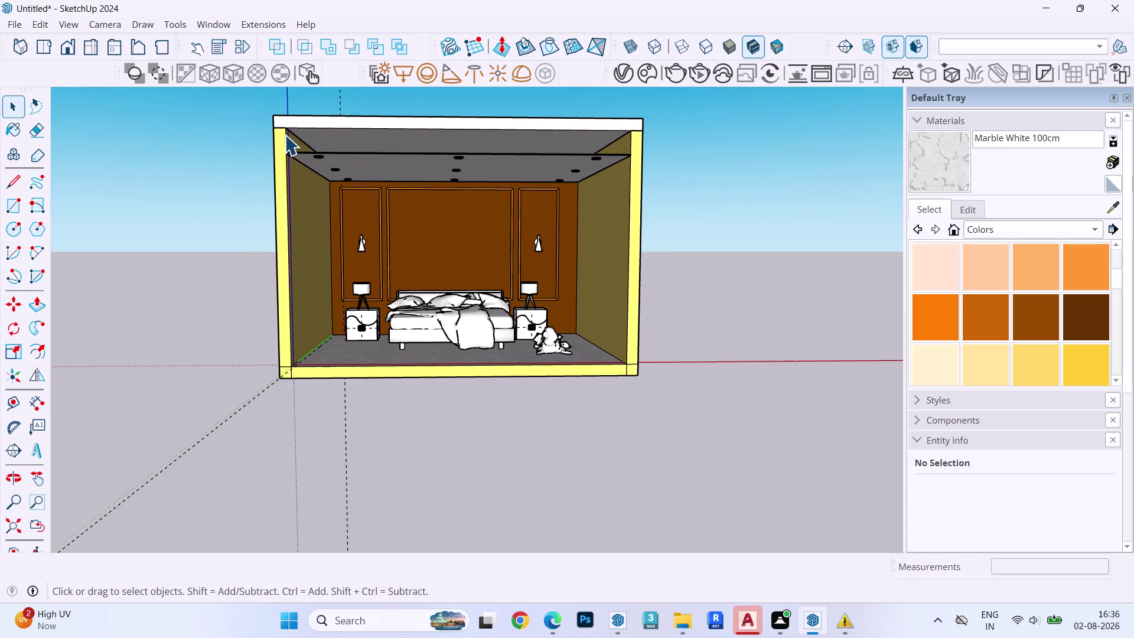
scroll(down, 3)
scroll(up, 3)
scroll(up, 3)
middle_drag(295, 148, 290, 244)
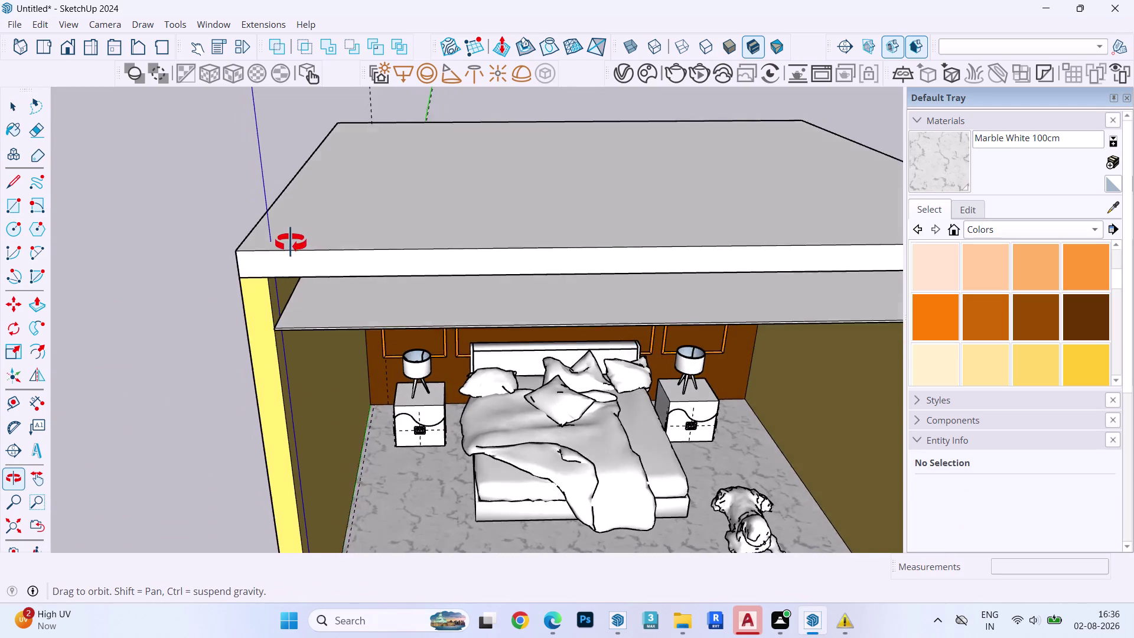
middle_drag(290, 244, 294, 162)
Draw a rectangular face closing the gap across the false ceiling front.
key(r)
click(285, 194)
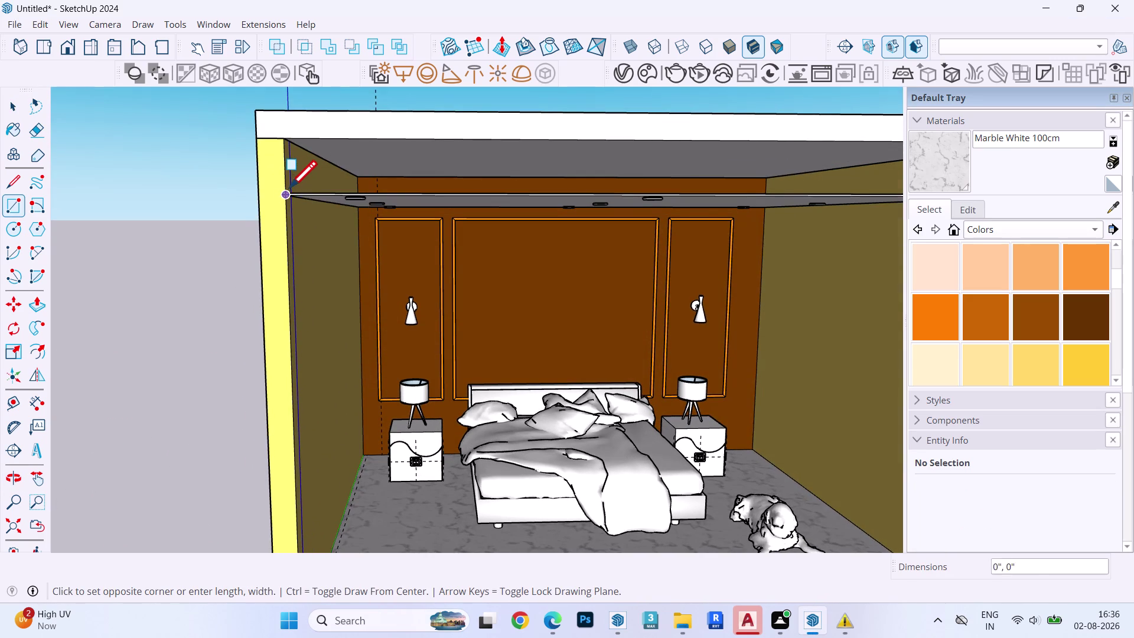
scroll(down, 3)
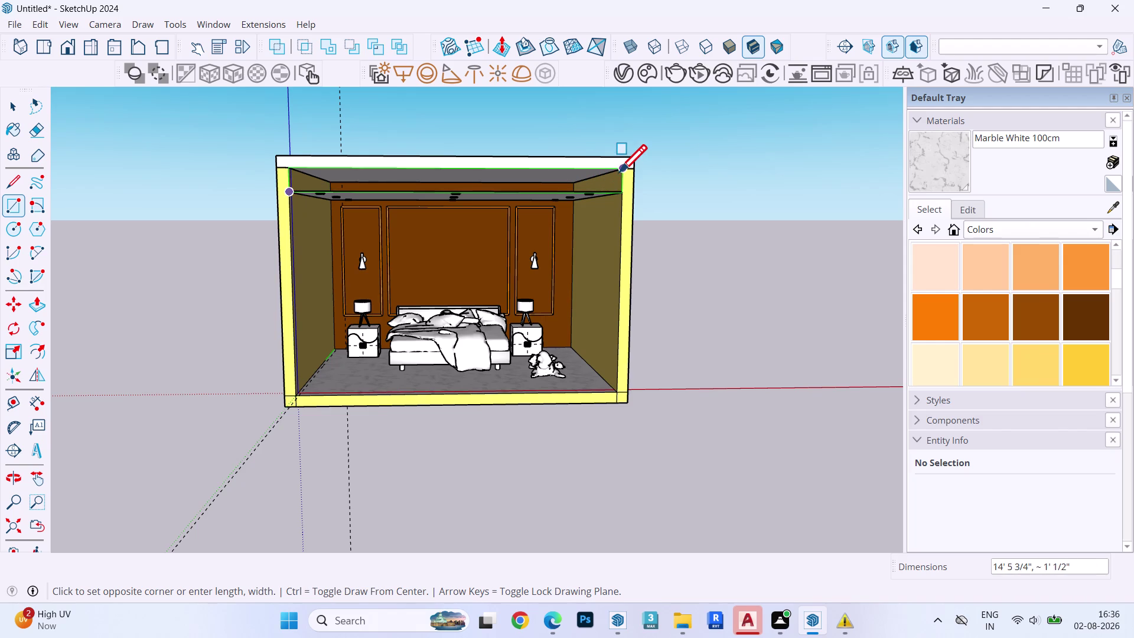
click(621, 171)
key(space)
key(Escape)
key(Escape)
key(space)
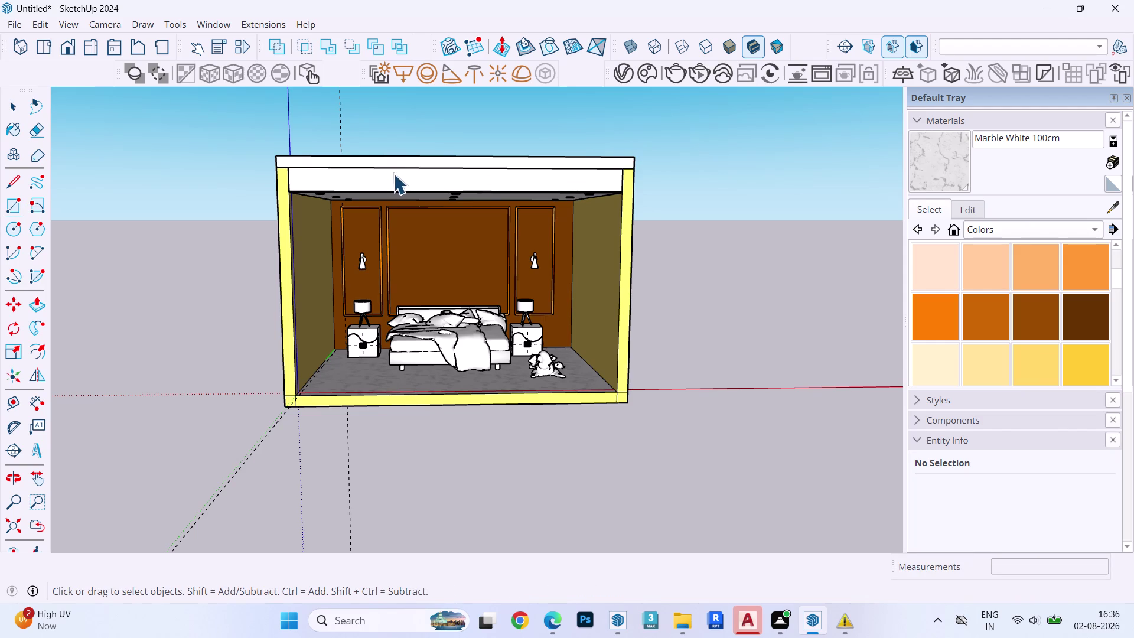
key(Escape)
key(space)
key(Escape)
key(Escape)
key(Escape)
Orbit and zoom until the bed wall faces the camera head-on.
middle_drag(413, 215, 418, 189)
scroll(up, 3)
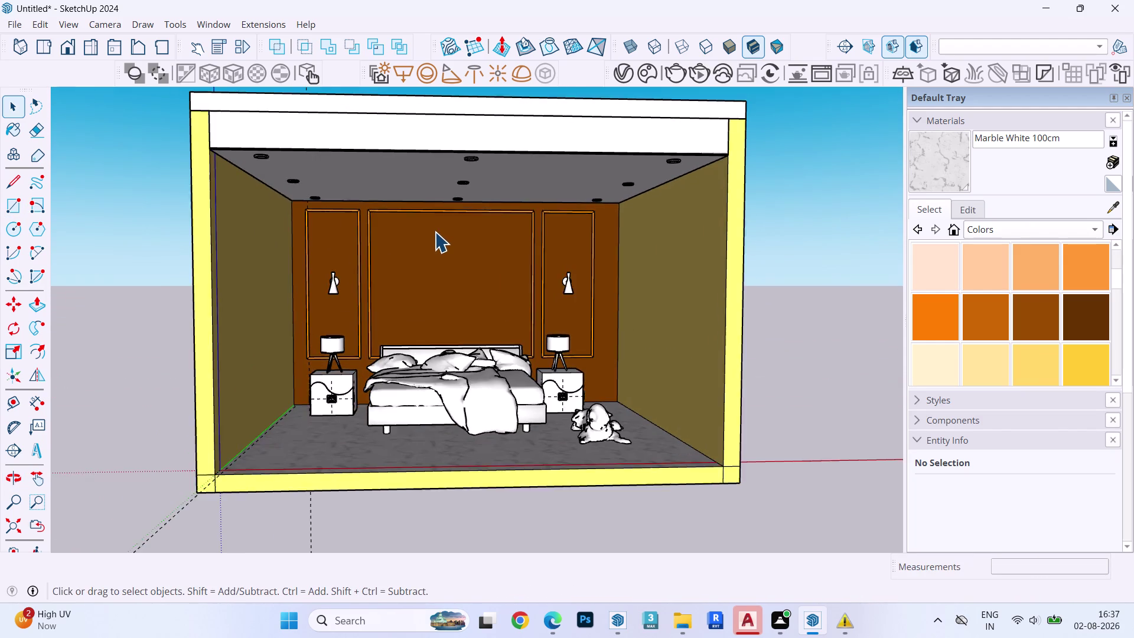
scroll(up, 3)
scroll(up, 3)
middle_drag(437, 236, 440, 293)
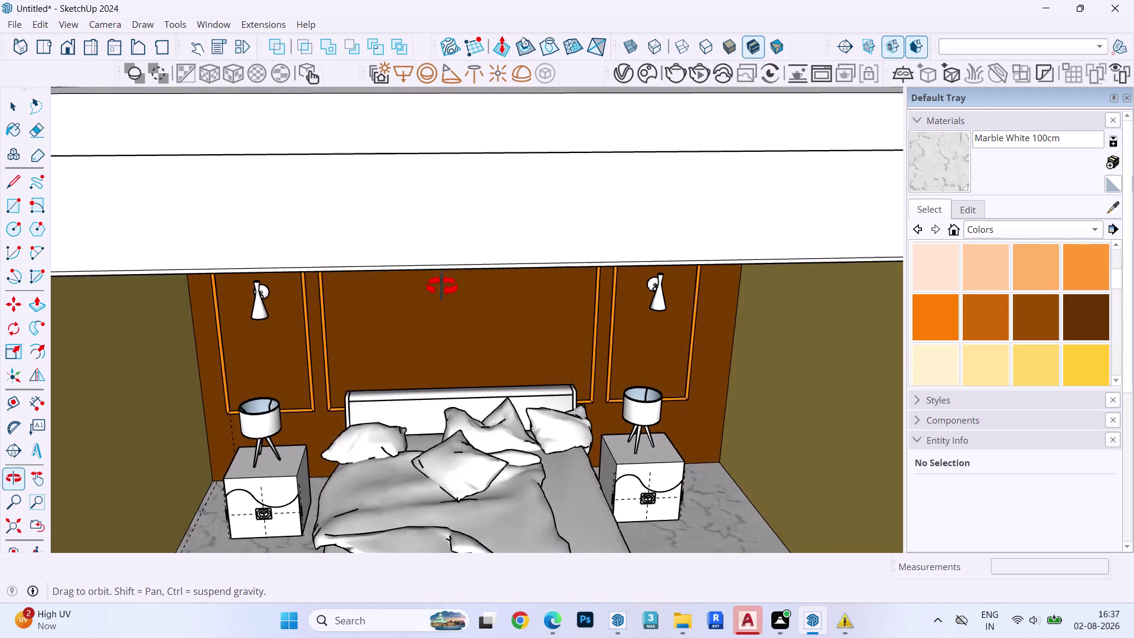
middle_drag(440, 292, 411, 228)
Draw a picture rectangle on the bed wall above the headboard and group it.
key(r)
click(400, 268)
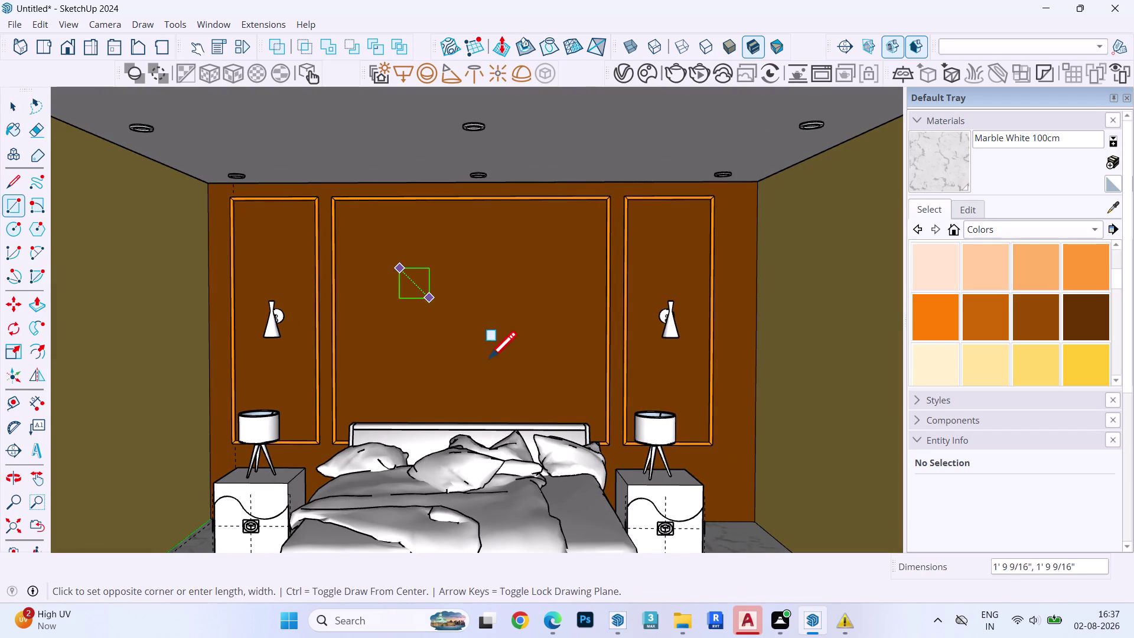
click(548, 378)
key(space)
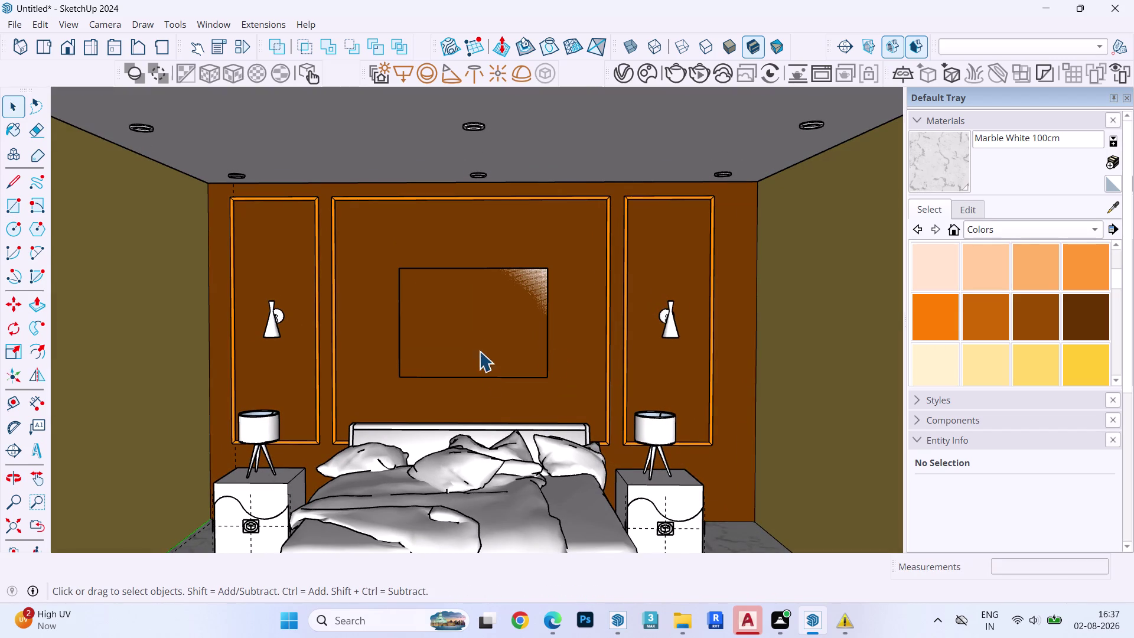
double_click(479, 335)
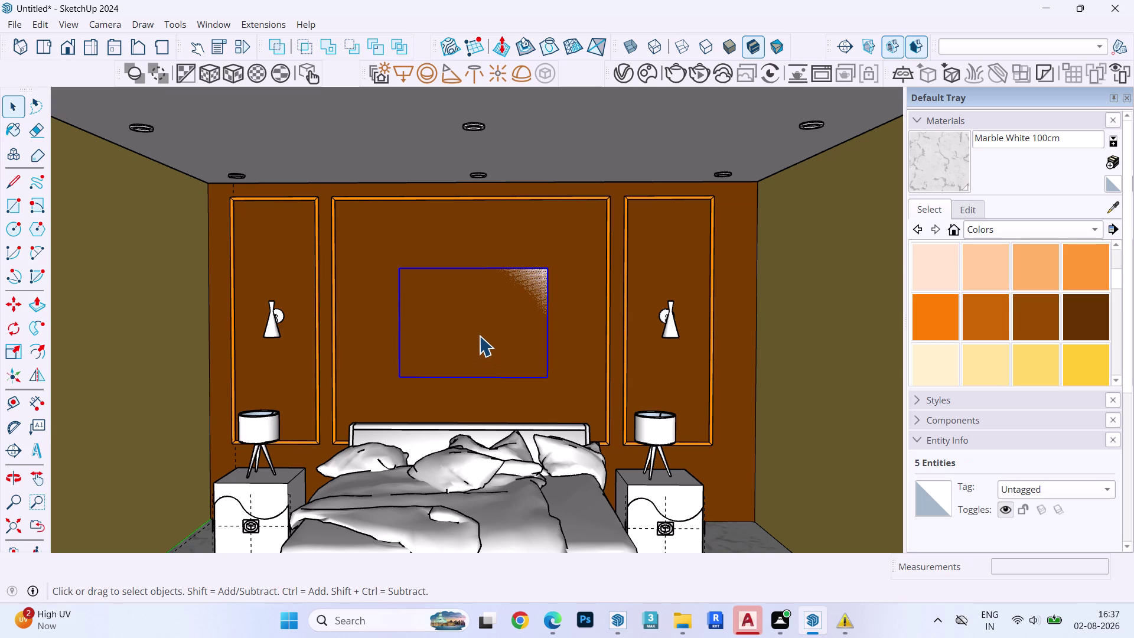
key(n)
double_click(506, 324)
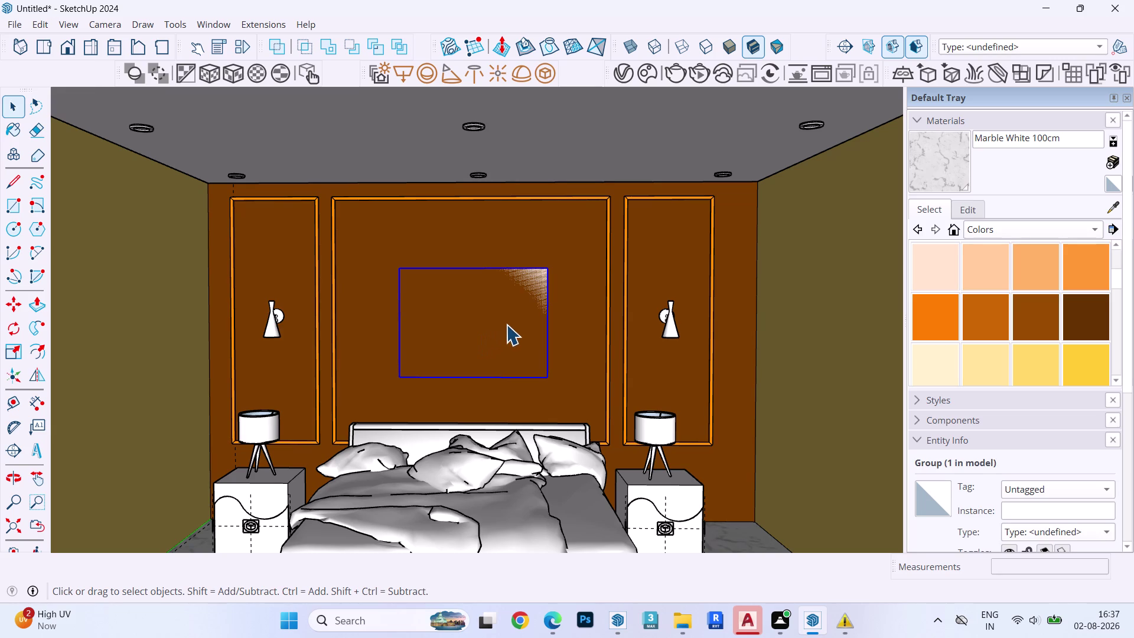
Dimension the rectangle's top edge (3' 11 1/16"), then delete that dimension.
key(d)
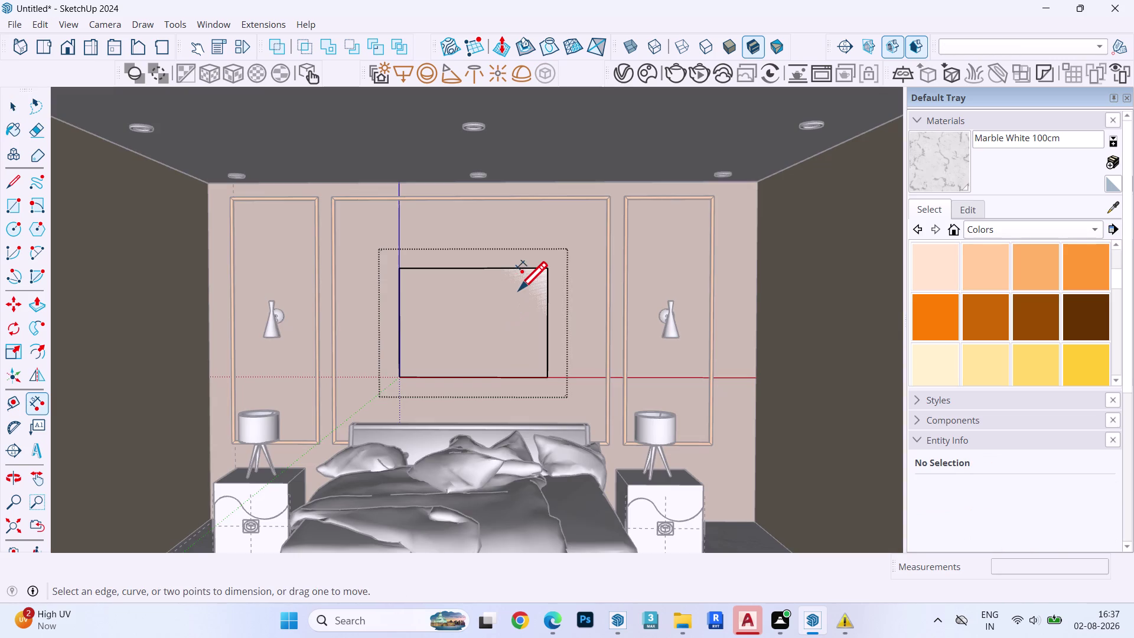
key(space)
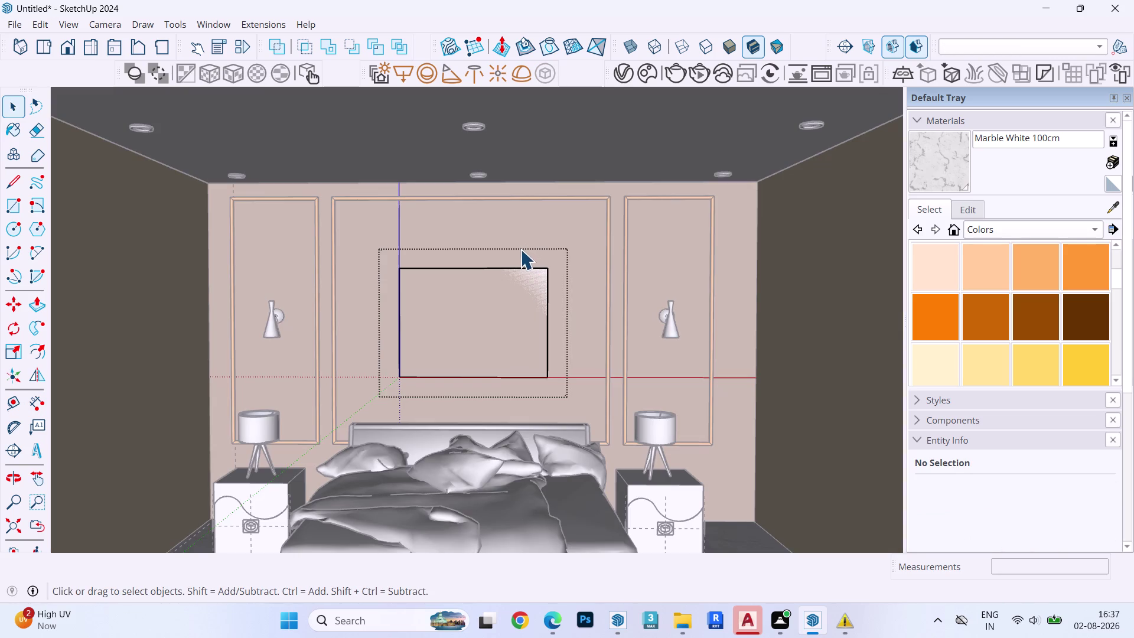
key(d)
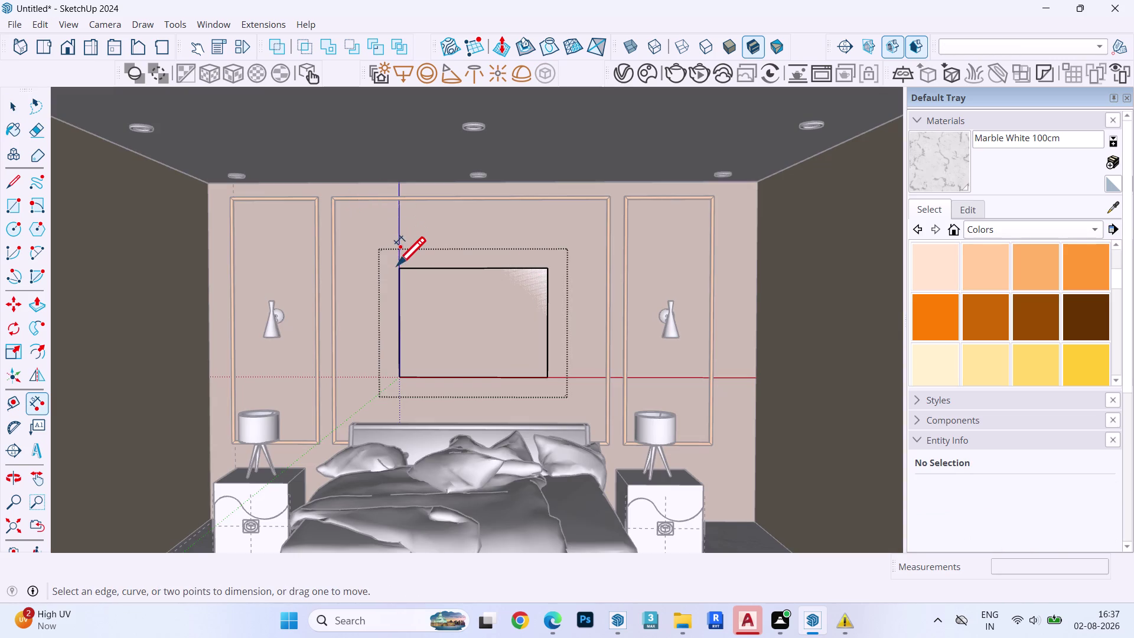
click(400, 264)
click(548, 262)
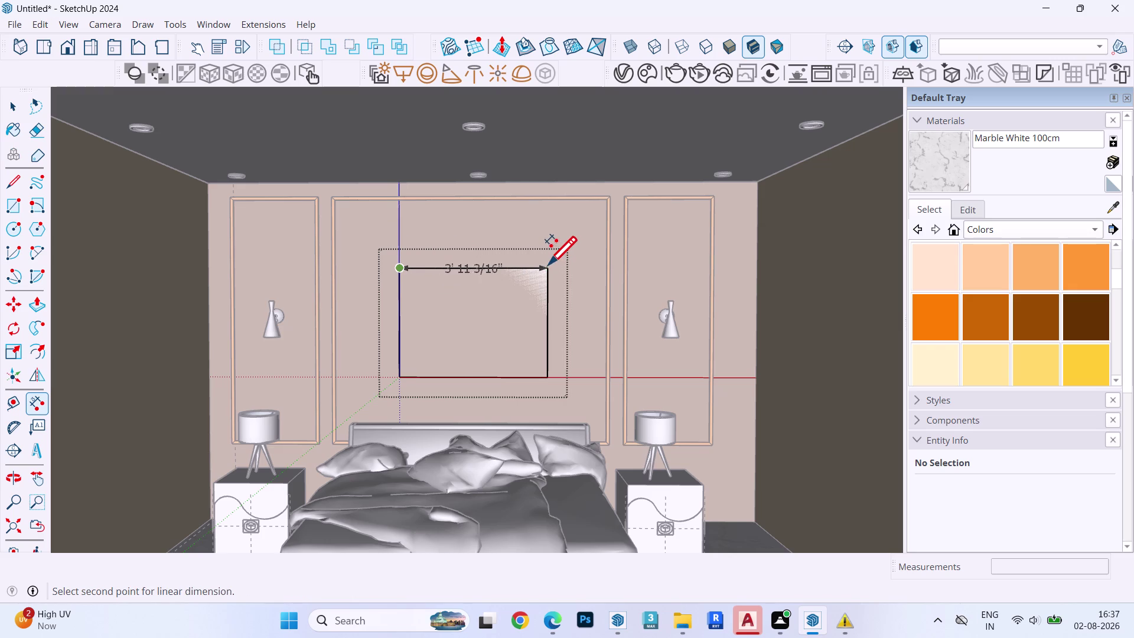
click(548, 266)
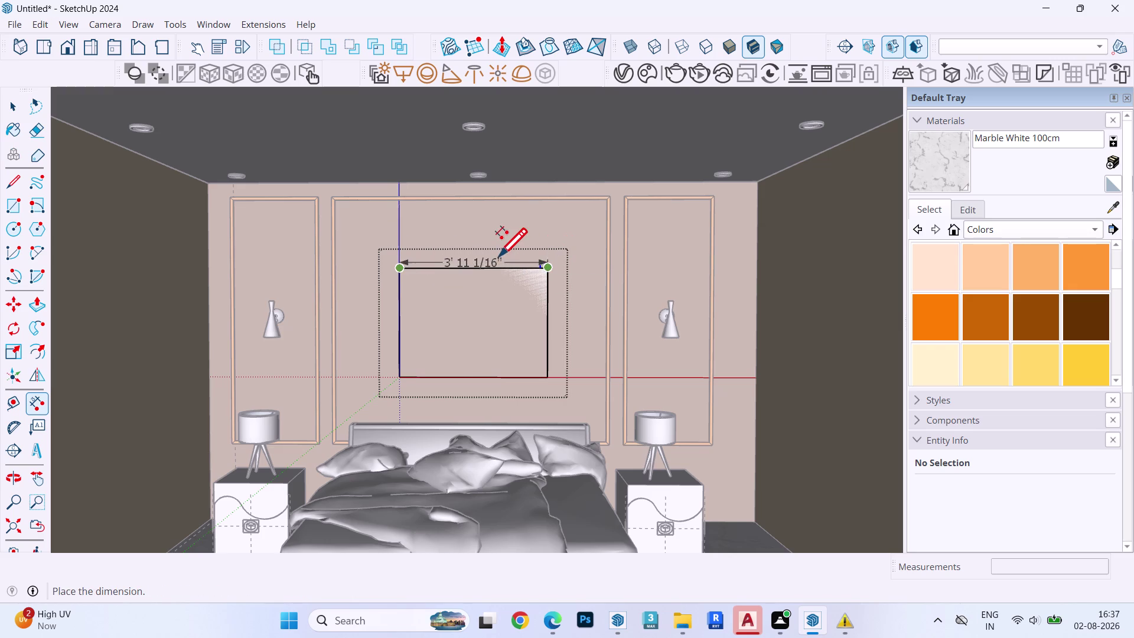
click(494, 251)
key(space)
click(476, 250)
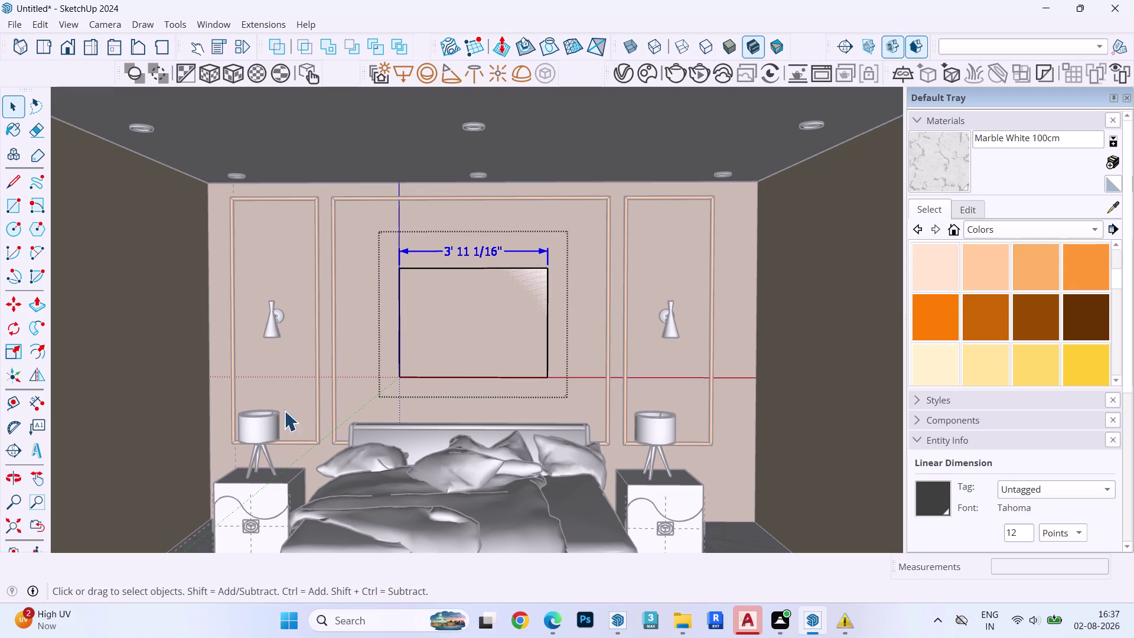
key(Delete)
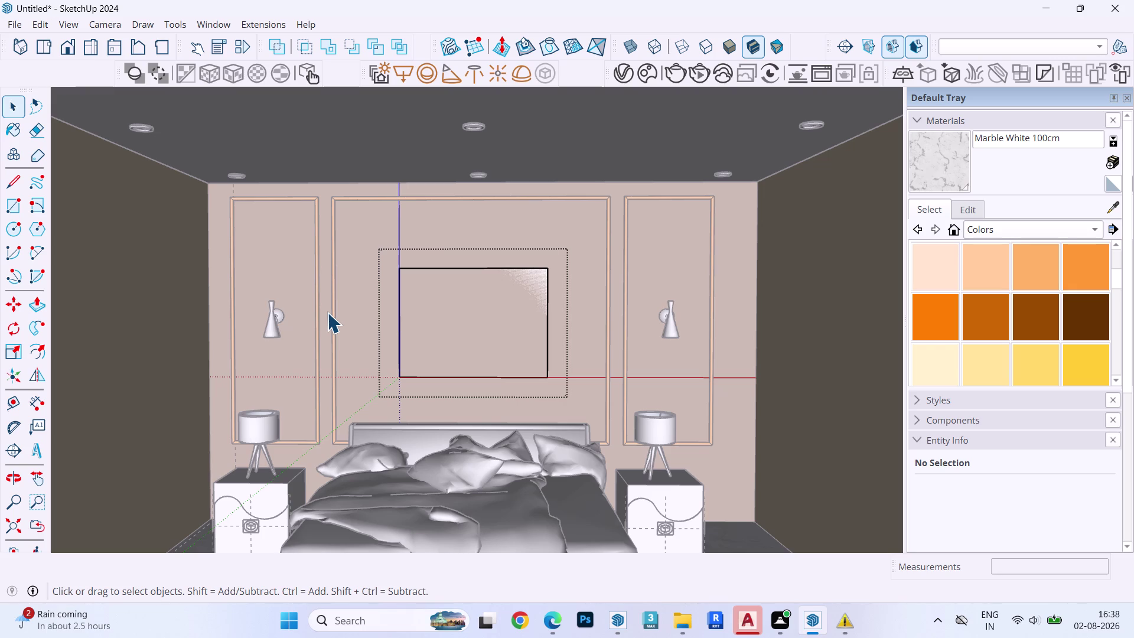
Start a new material in the Materials tray, then close it without saving.
scroll(down, 3)
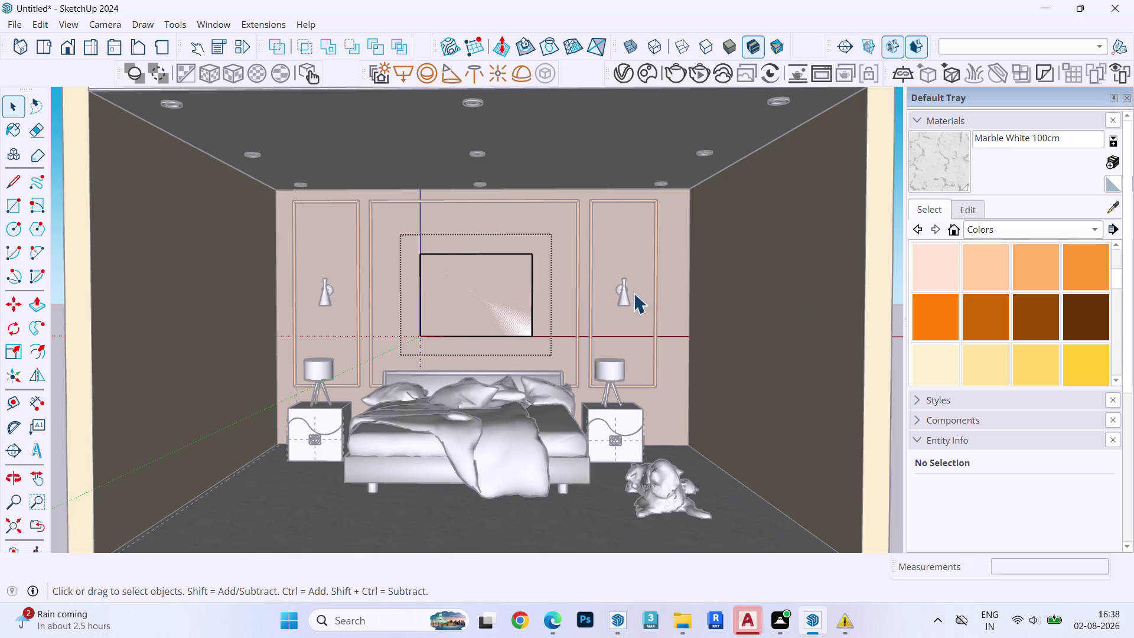
click(1115, 154)
click(492, 277)
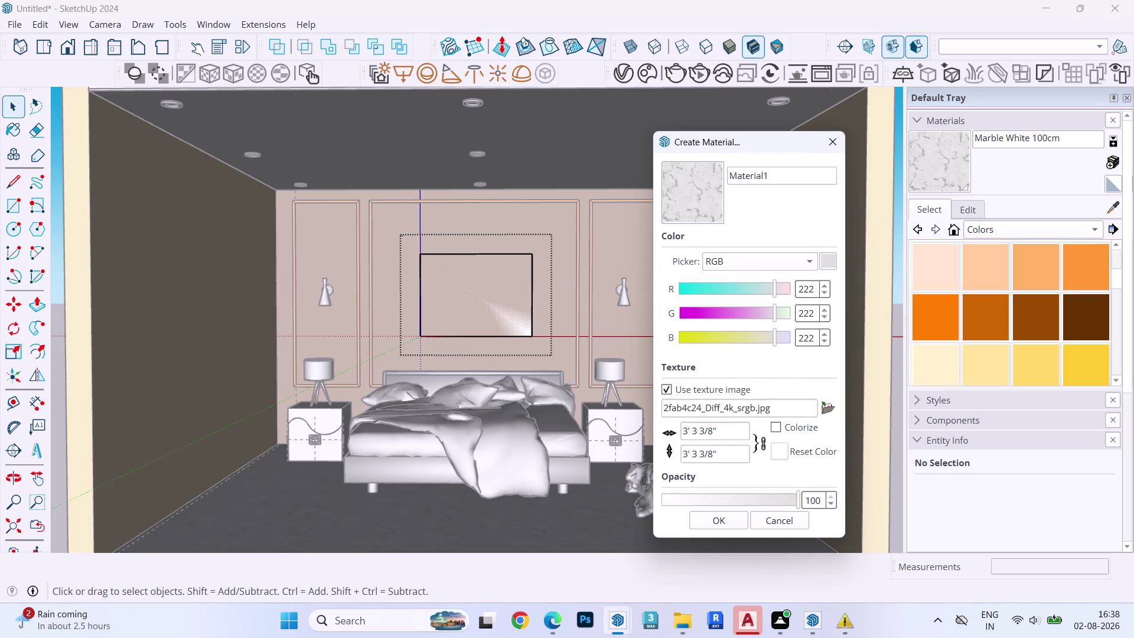
click(842, 137)
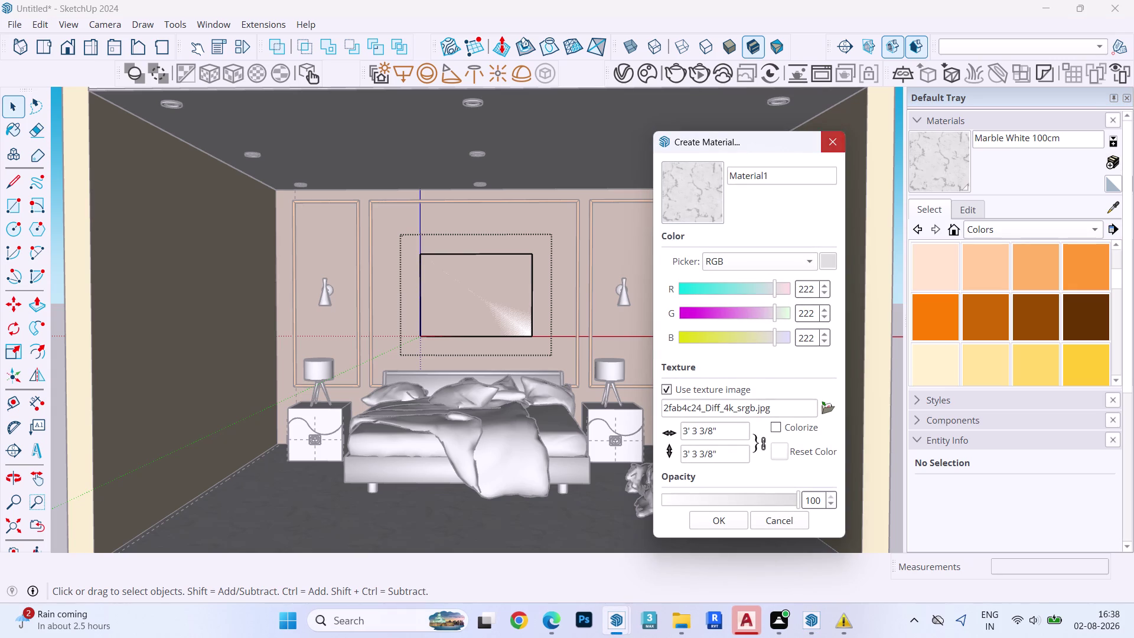
click(1072, 270)
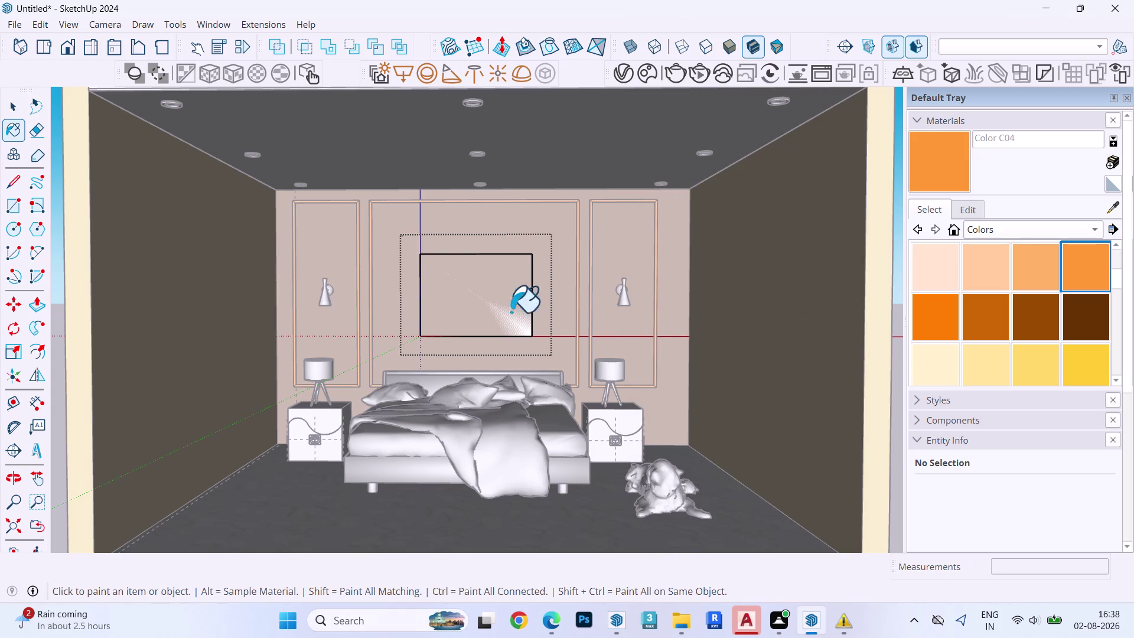
Create a new material from light orange Color C04 and browse for its texture image.
click(469, 298)
click(1116, 161)
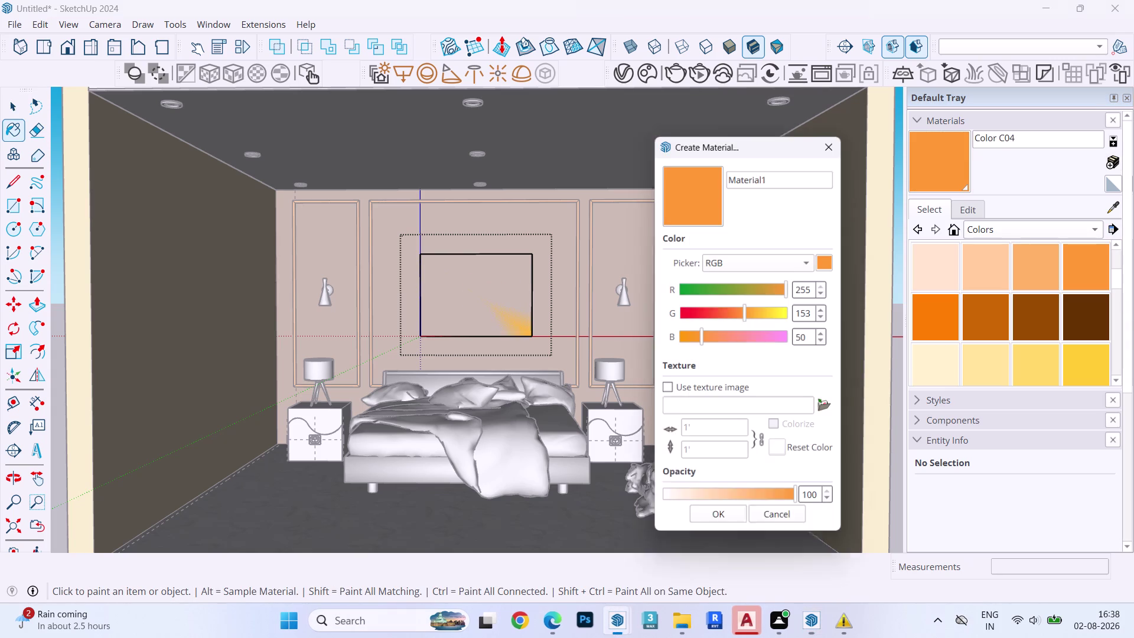
click(826, 401)
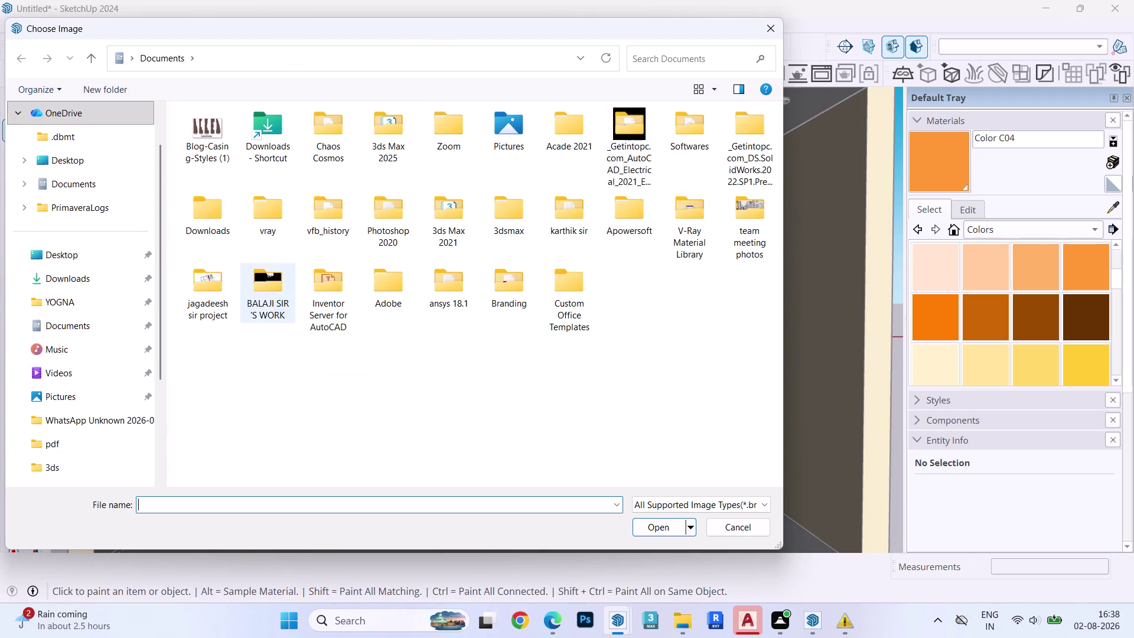
Search the Documents subfolders (V-Ray, meeting photos, Photoshop 2020, Downloads) for the floor-plan image.
double_click(265, 223)
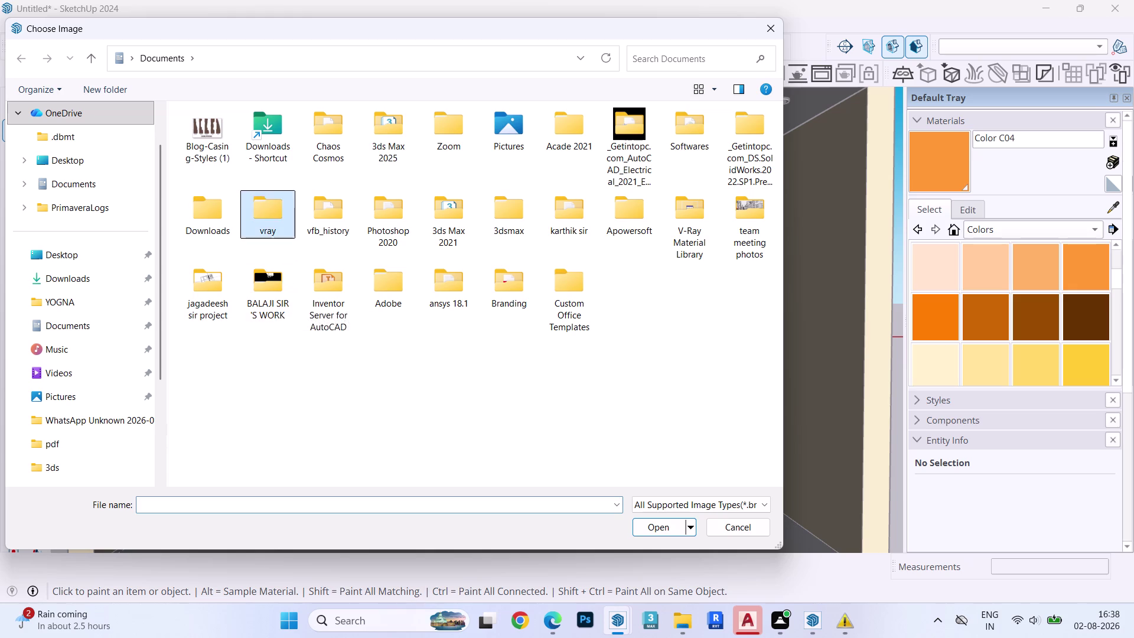
double_click(234, 138)
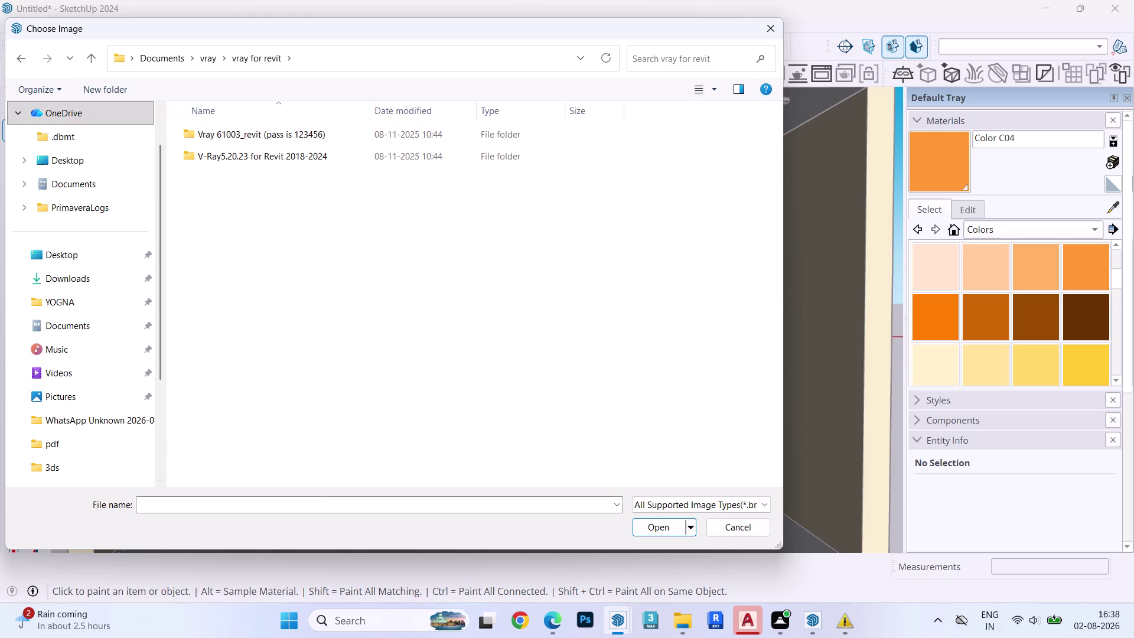
double_click(12, 60)
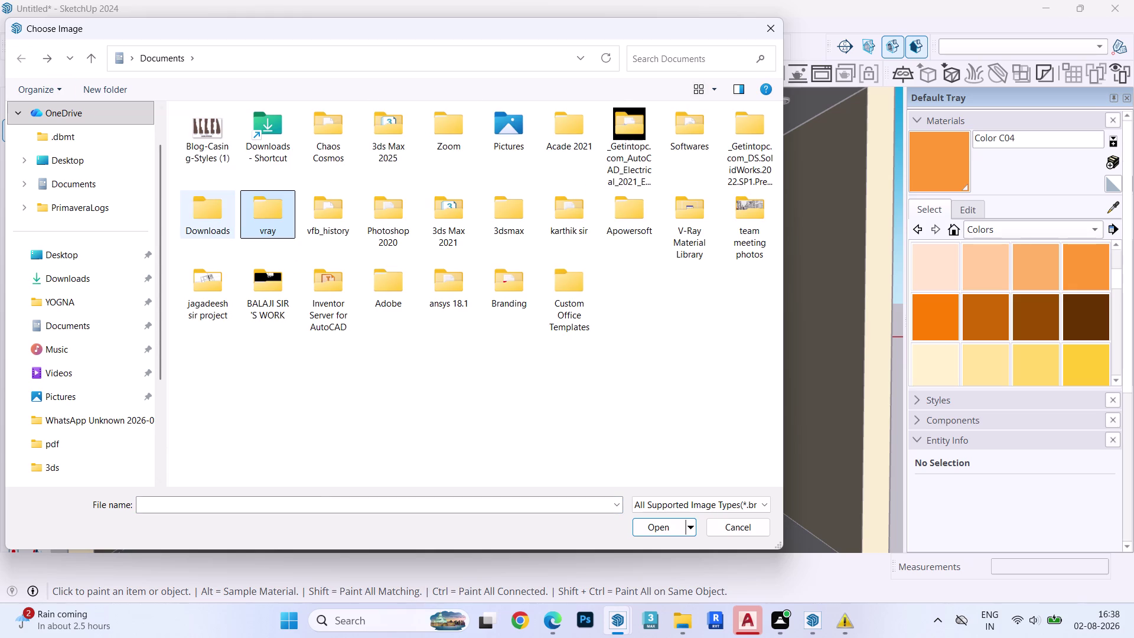
double_click(195, 214)
click(25, 60)
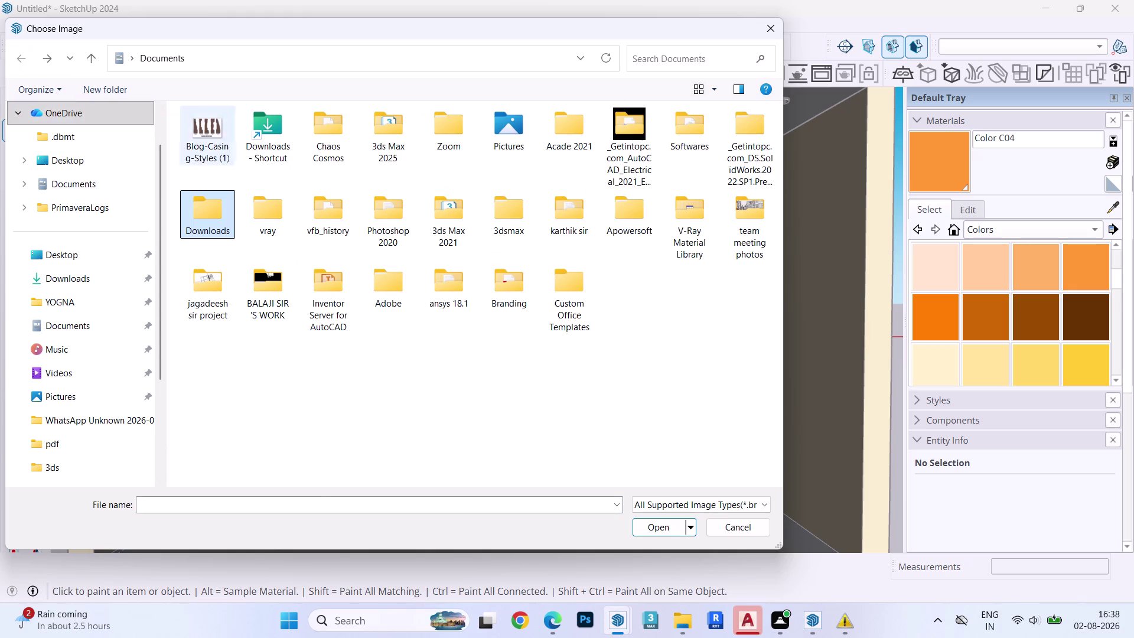
double_click(761, 223)
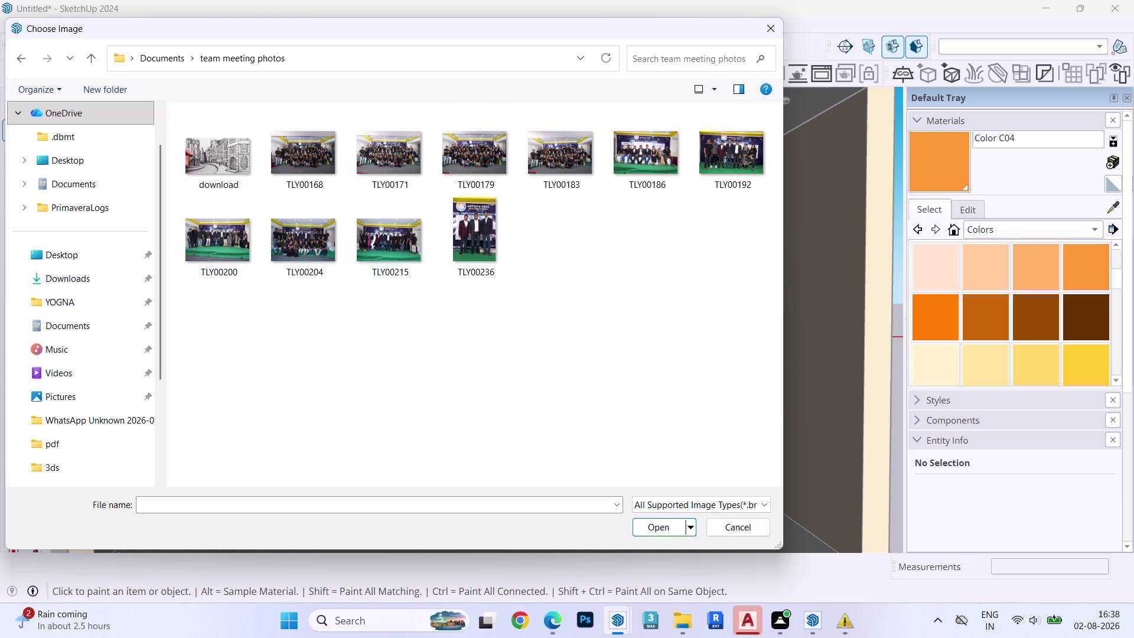
click(17, 61)
double_click(697, 228)
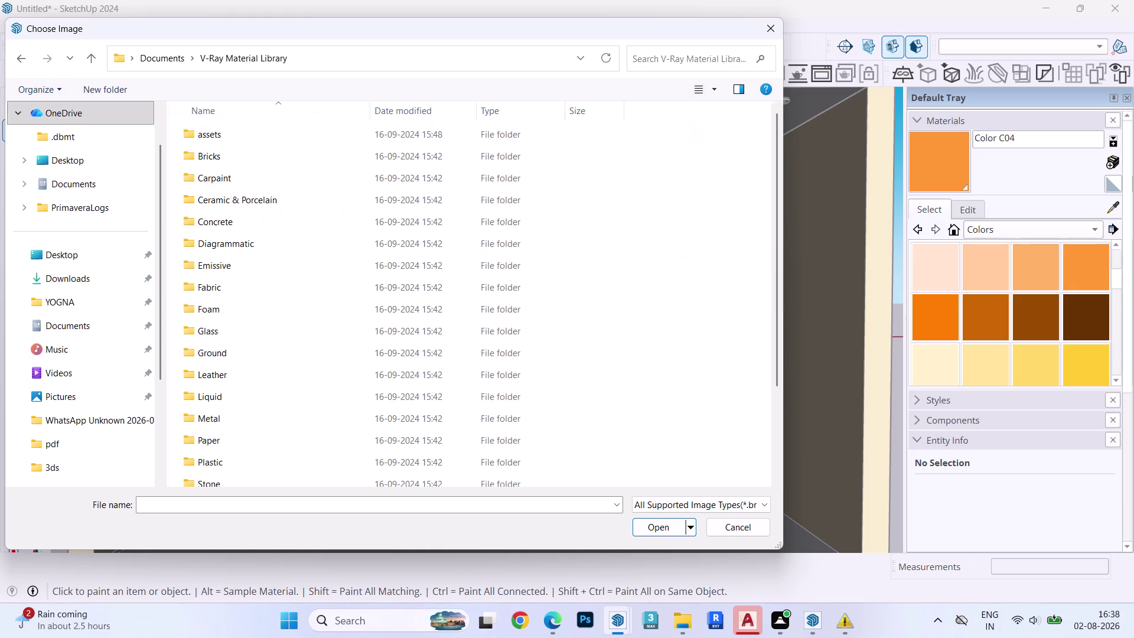
click(19, 66)
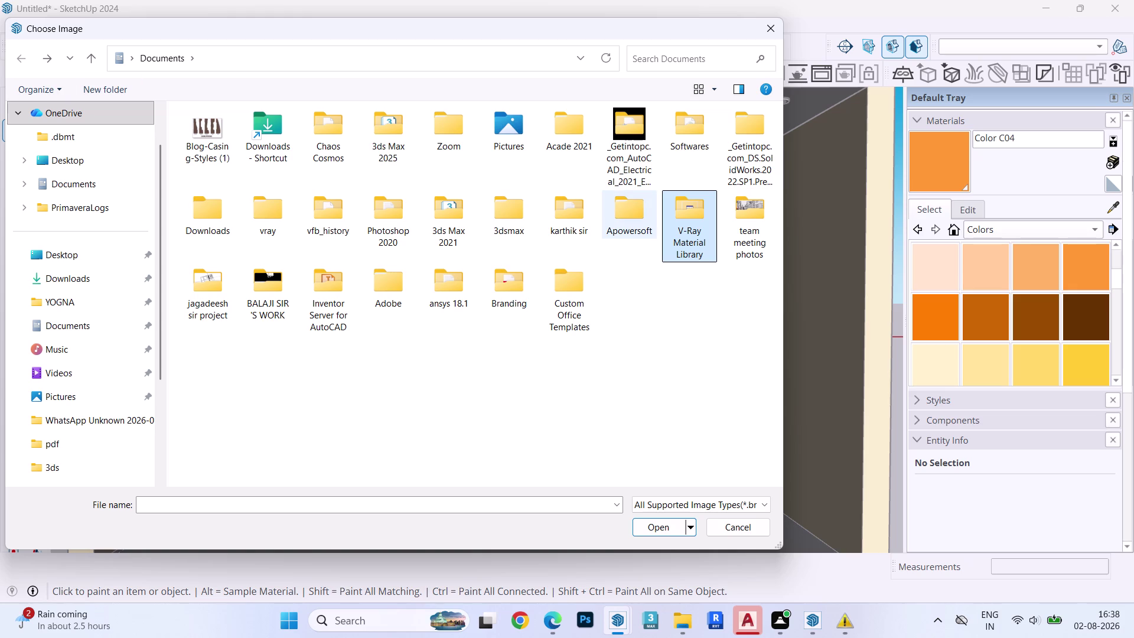
double_click(399, 224)
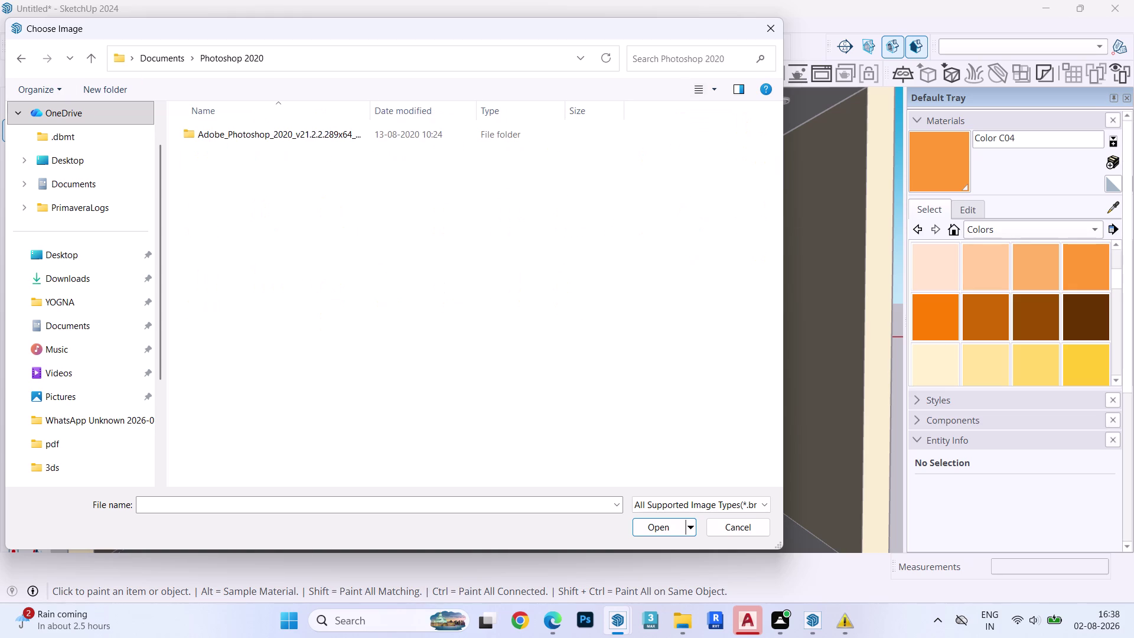
double_click(331, 128)
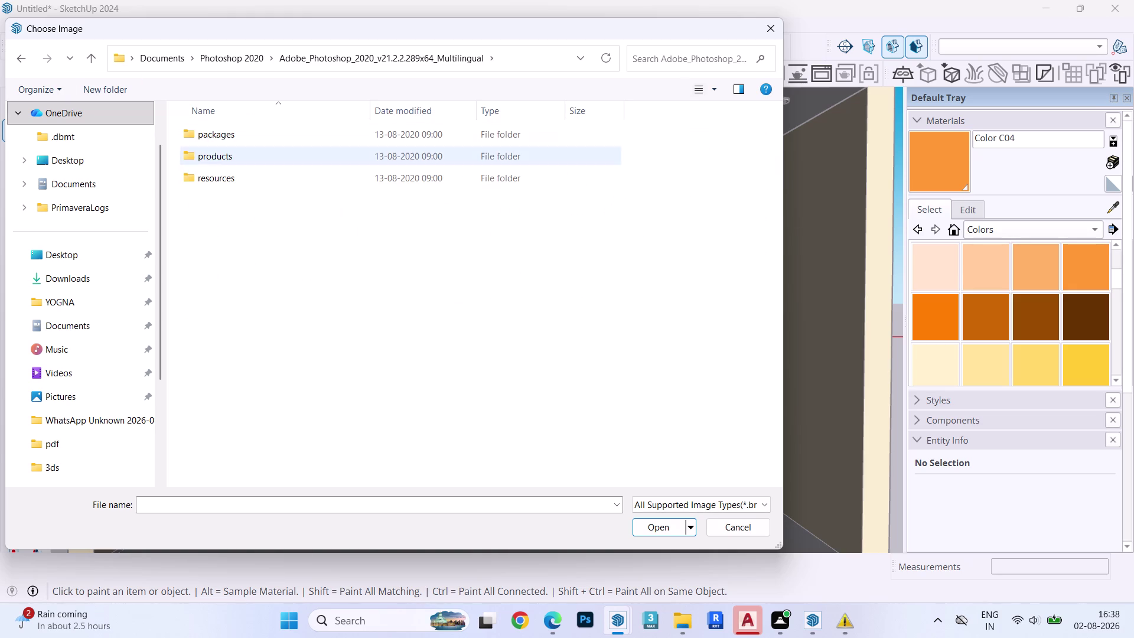
double_click(14, 61)
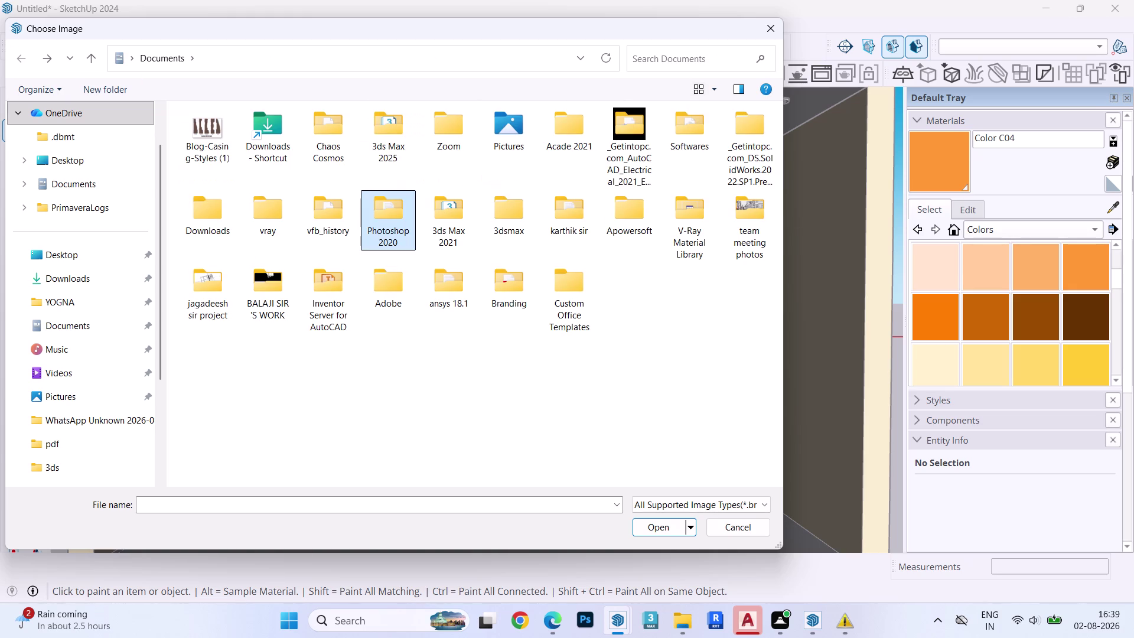
double_click(203, 224)
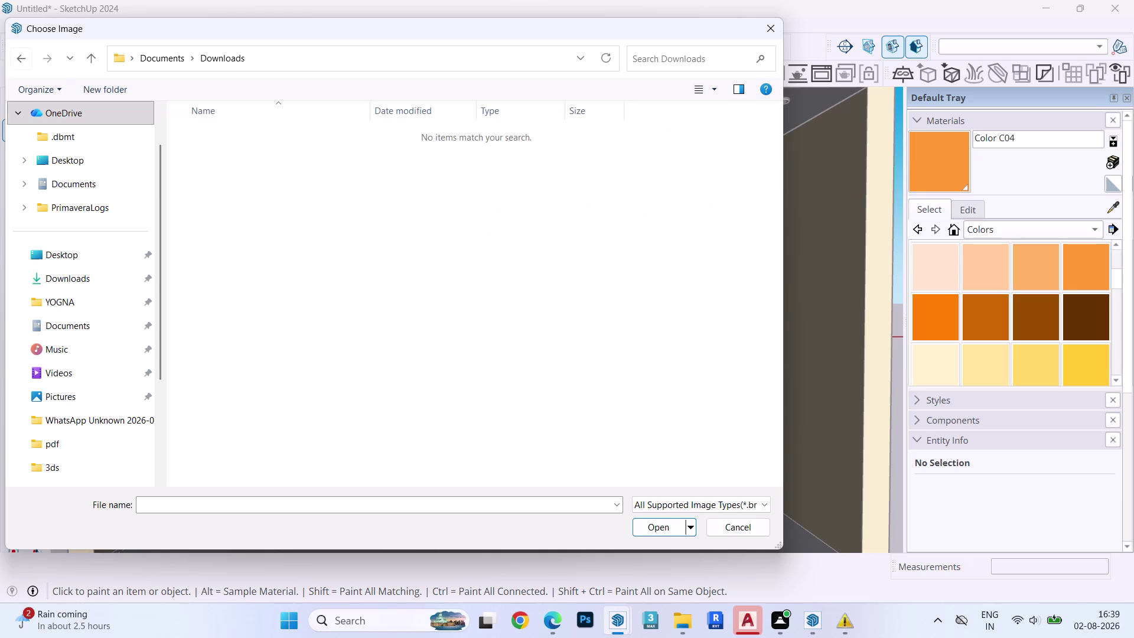
click(25, 61)
Look through the Desktop's YOGNA and portfolio folders for the image.
click(72, 251)
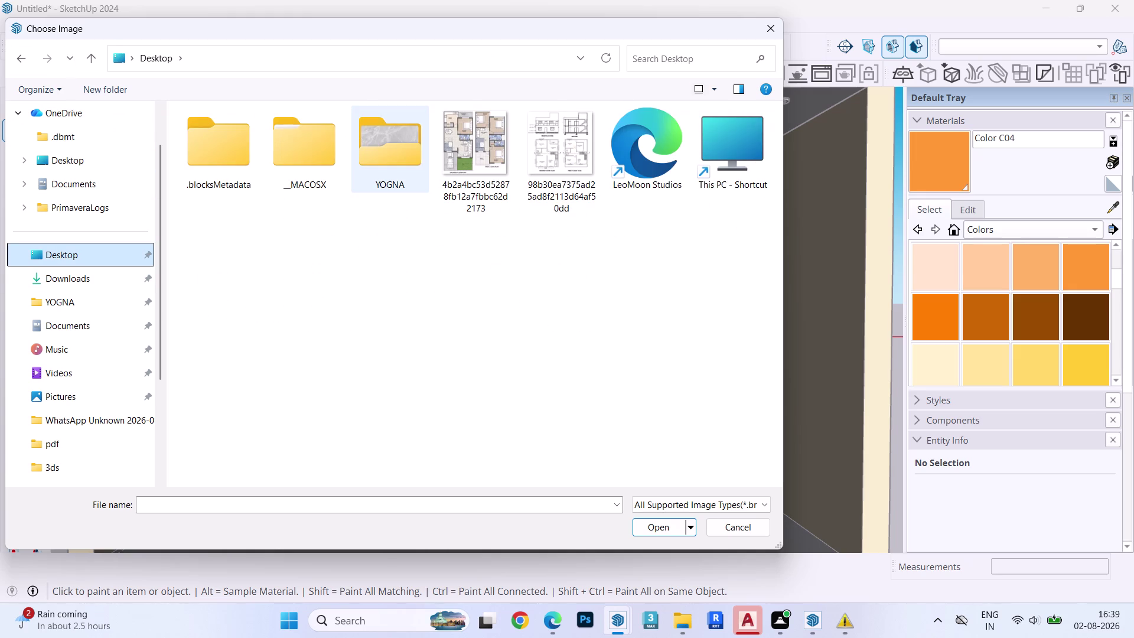
double_click(371, 153)
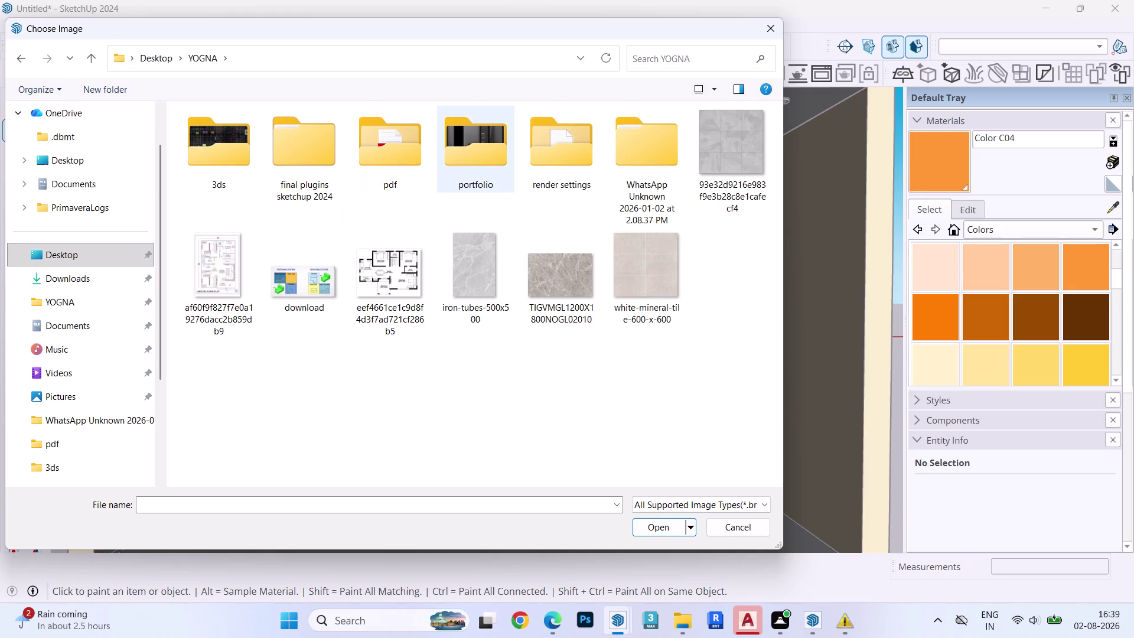
double_click(451, 158)
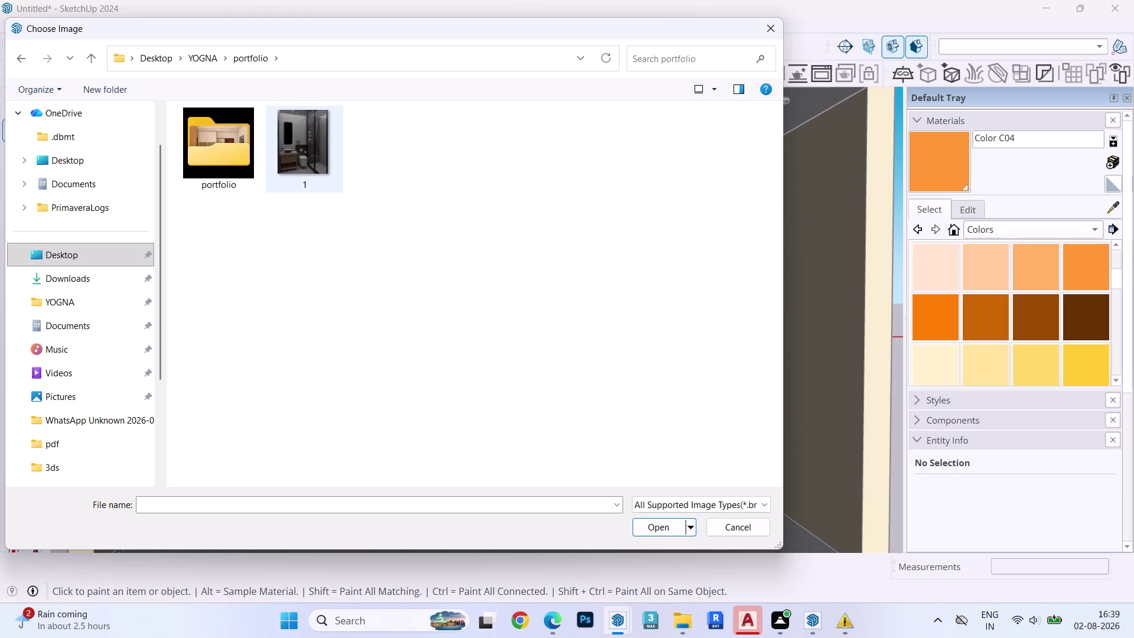
double_click(219, 155)
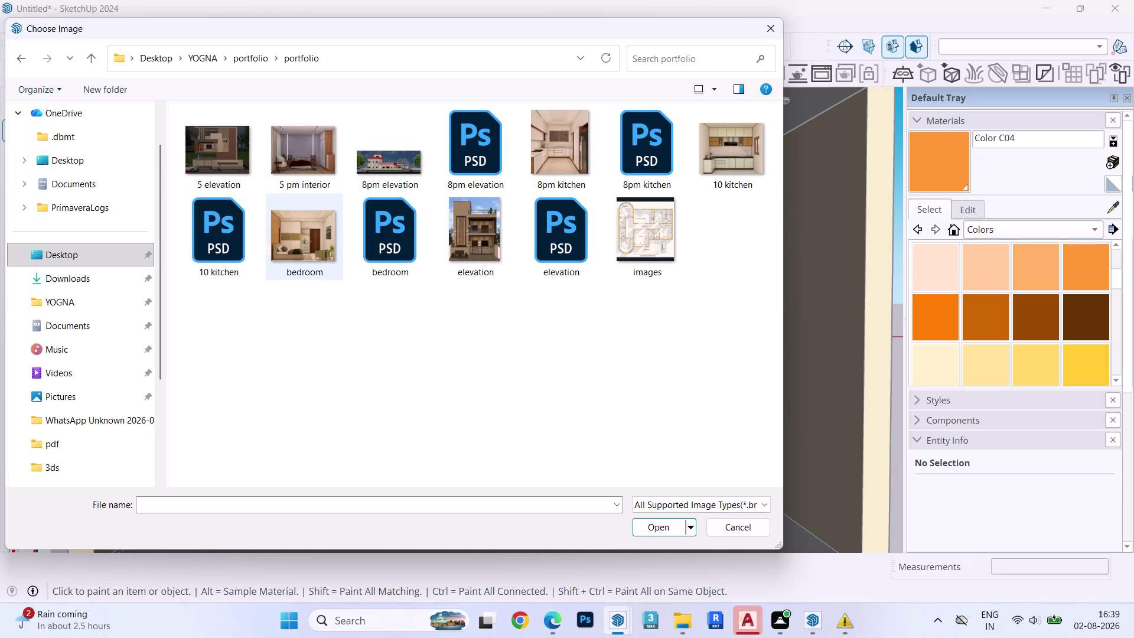
click(22, 62)
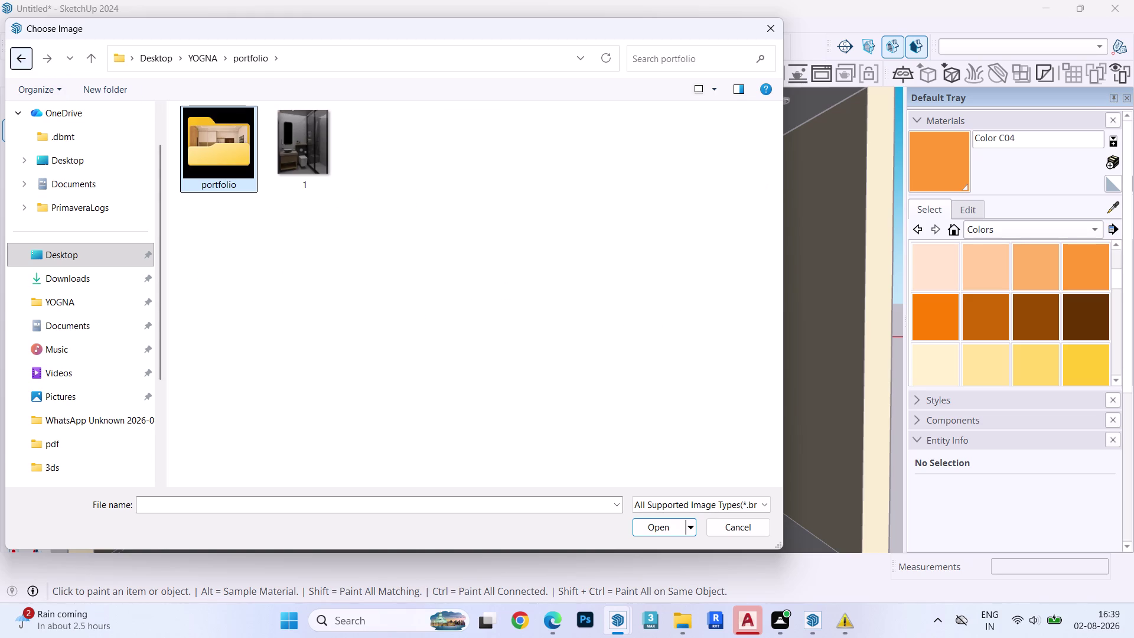
click(23, 57)
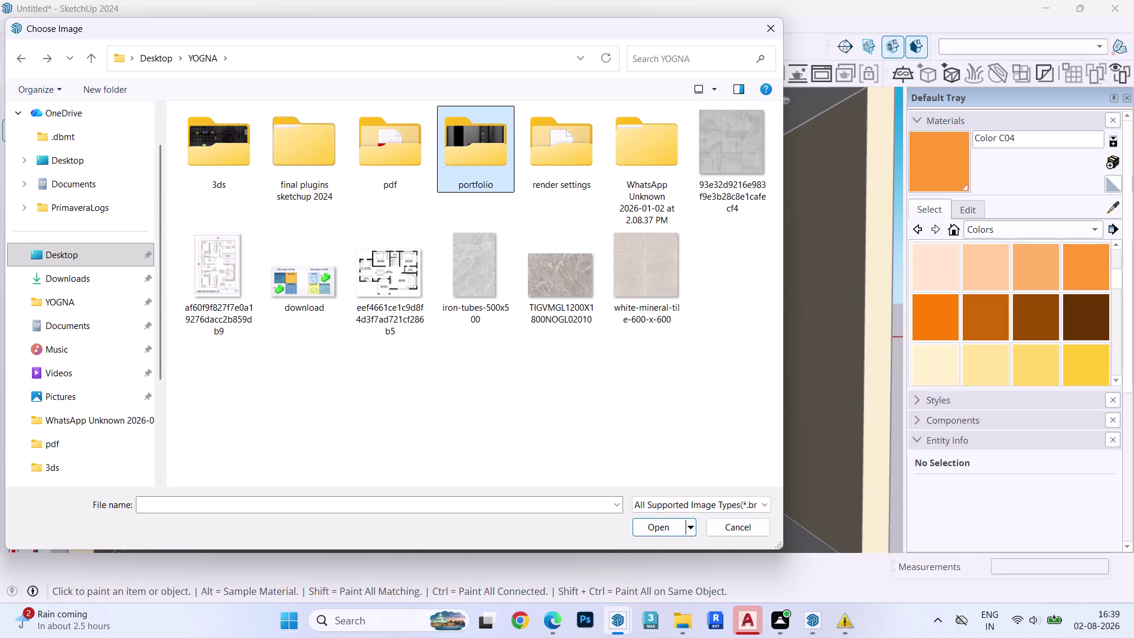
click(323, 265)
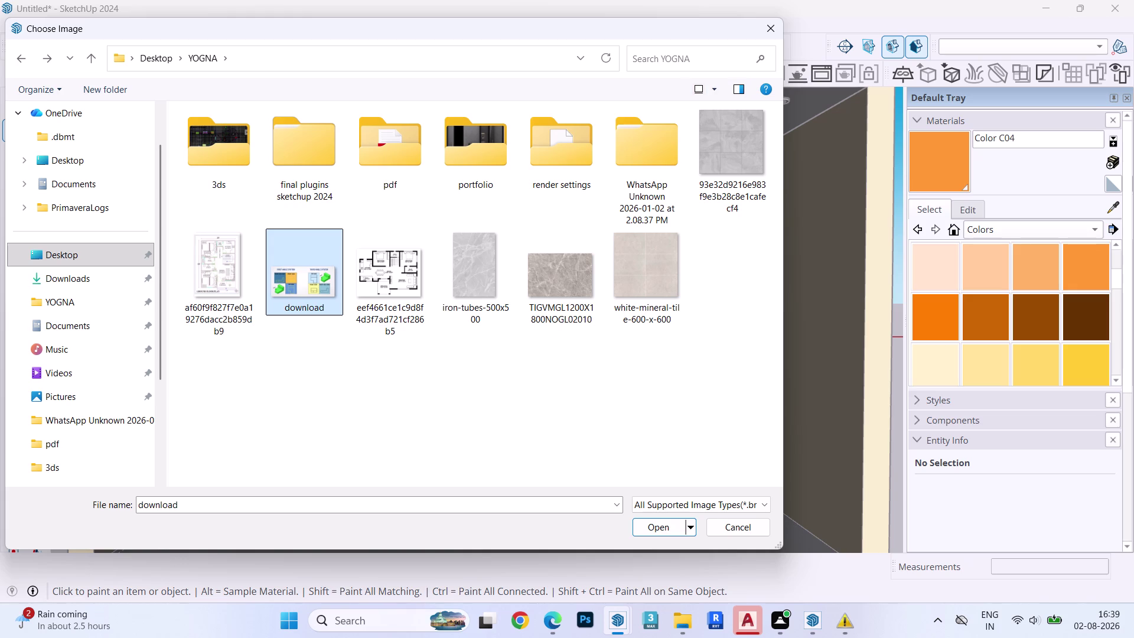
scroll(up, 3)
From OneDrive Desktop in Large icons view, load the coloured floor-plan JPG as Material1.
click(88, 239)
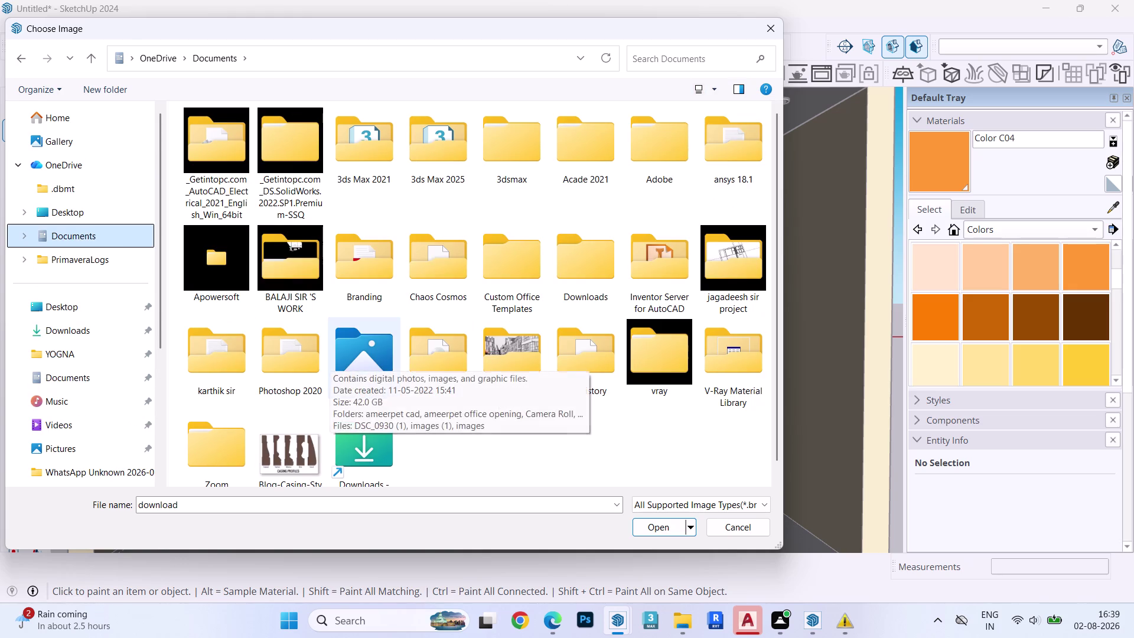
click(80, 213)
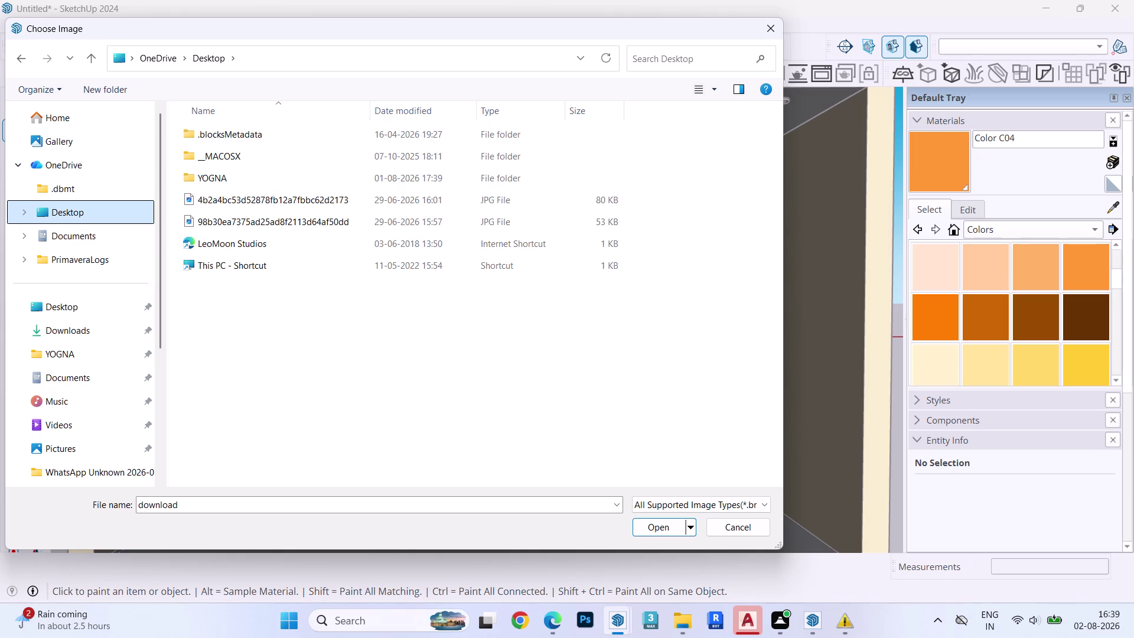
click(712, 89)
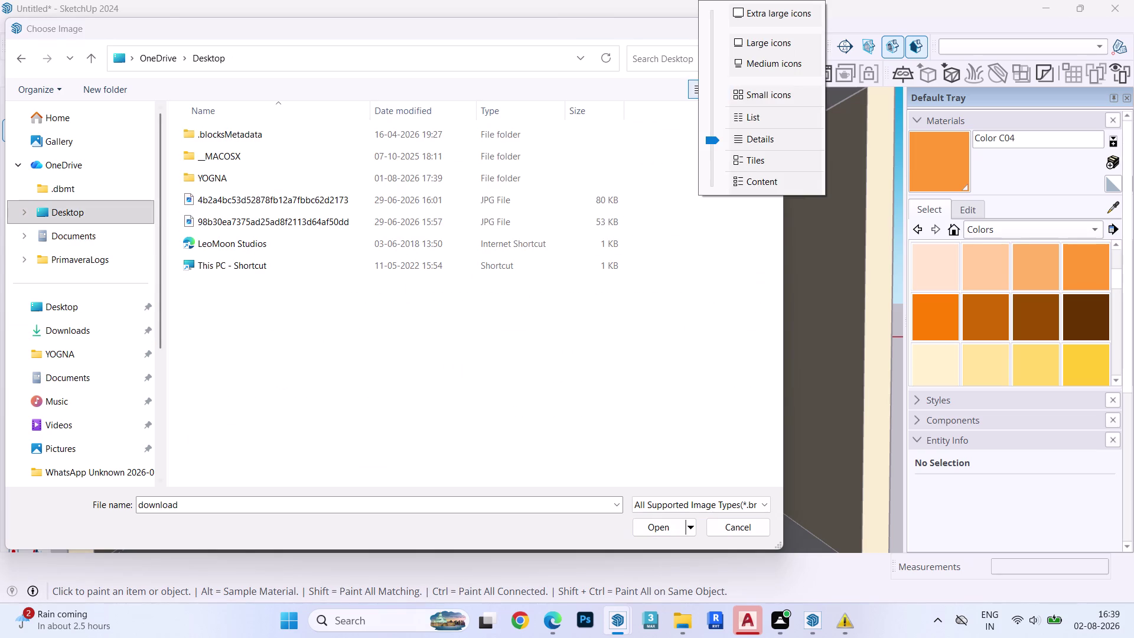
click(766, 13)
scroll(down, 3)
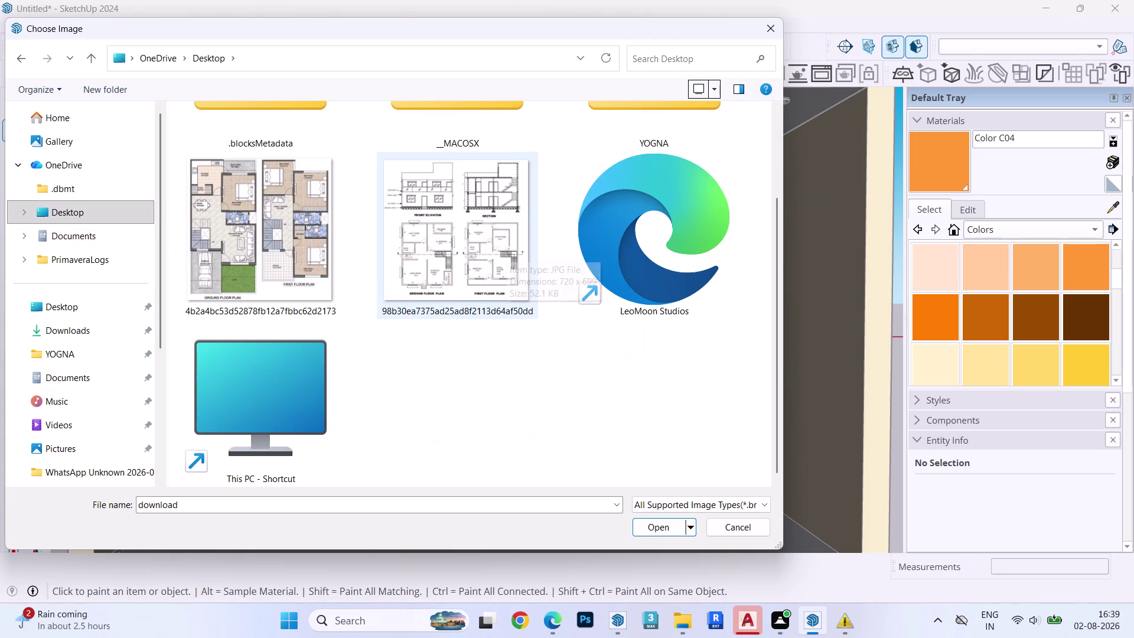
click(294, 217)
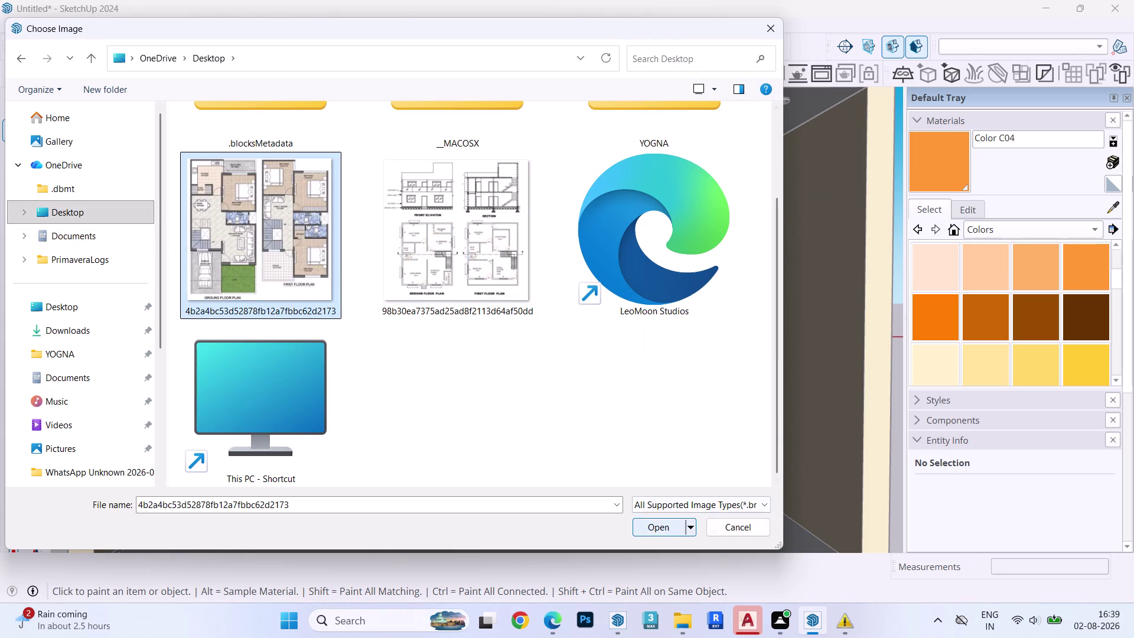
click(658, 521)
click(713, 524)
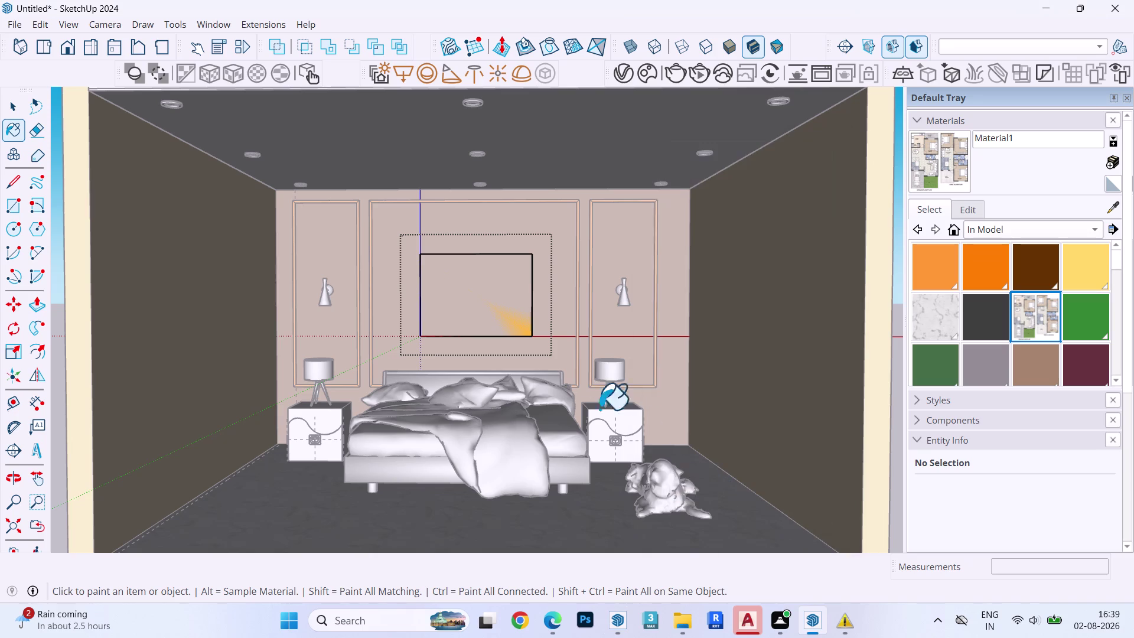
Paint the picture face above the bed with the floor-plan Material1.
scroll(up, 3)
scroll(up, 3)
scroll(up, 3)
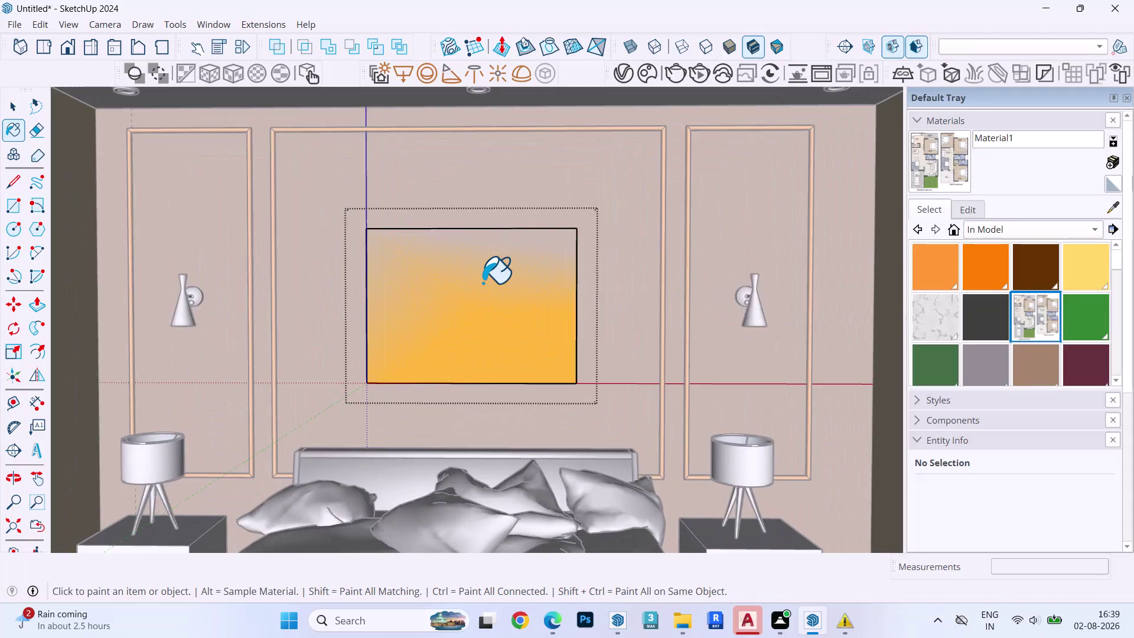
scroll(down, 3)
scroll(up, 3)
key(space)
click(483, 282)
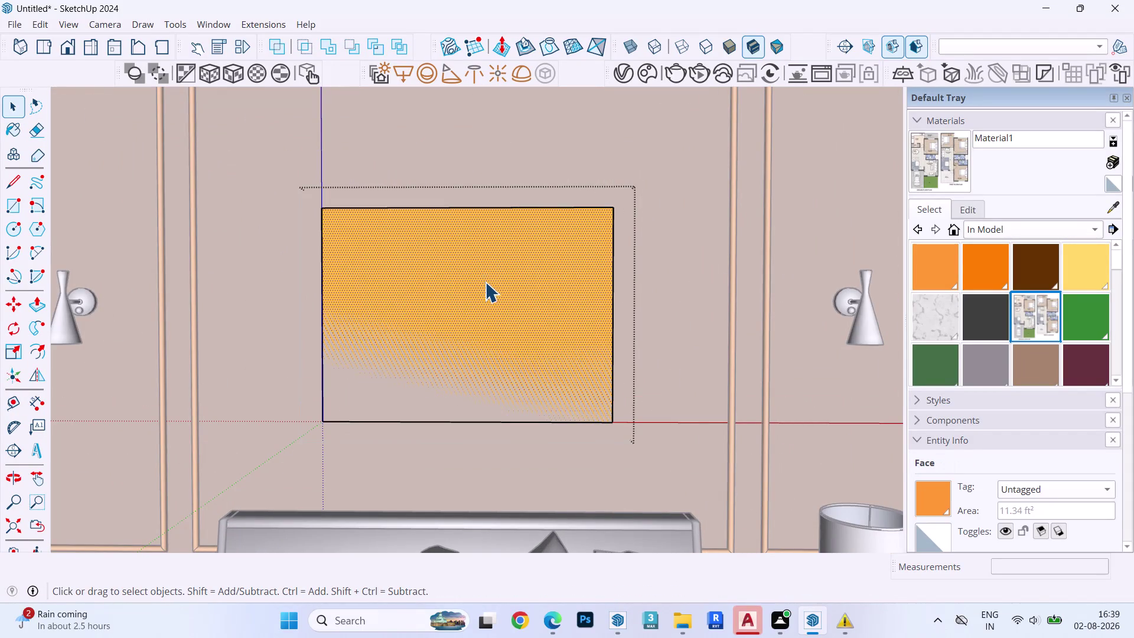
click(950, 158)
click(531, 317)
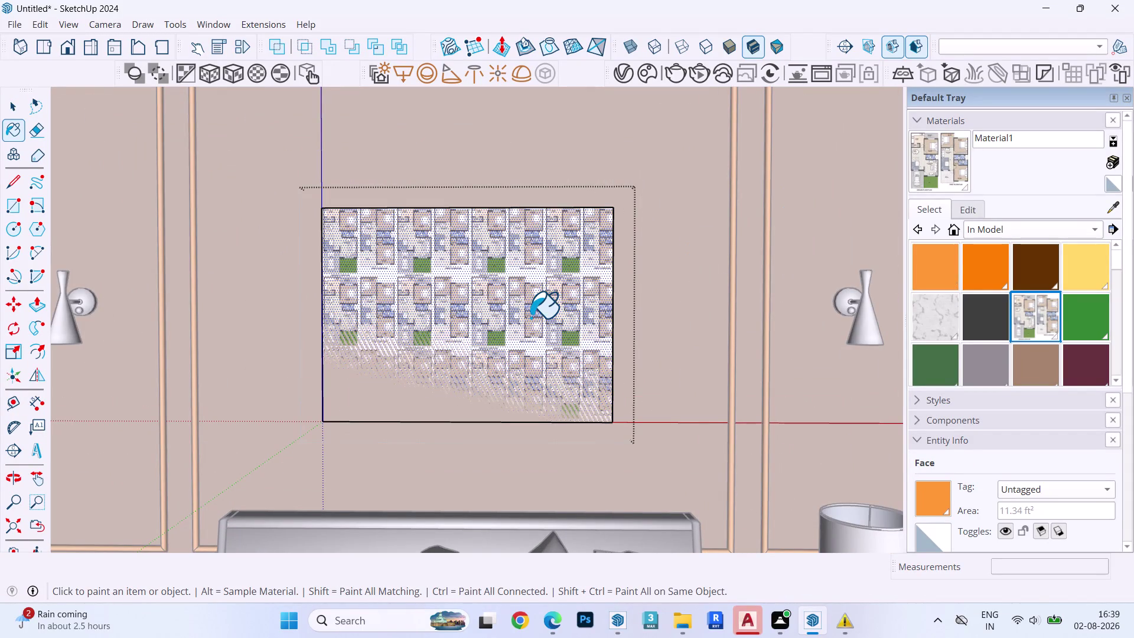
key(space)
click(523, 294)
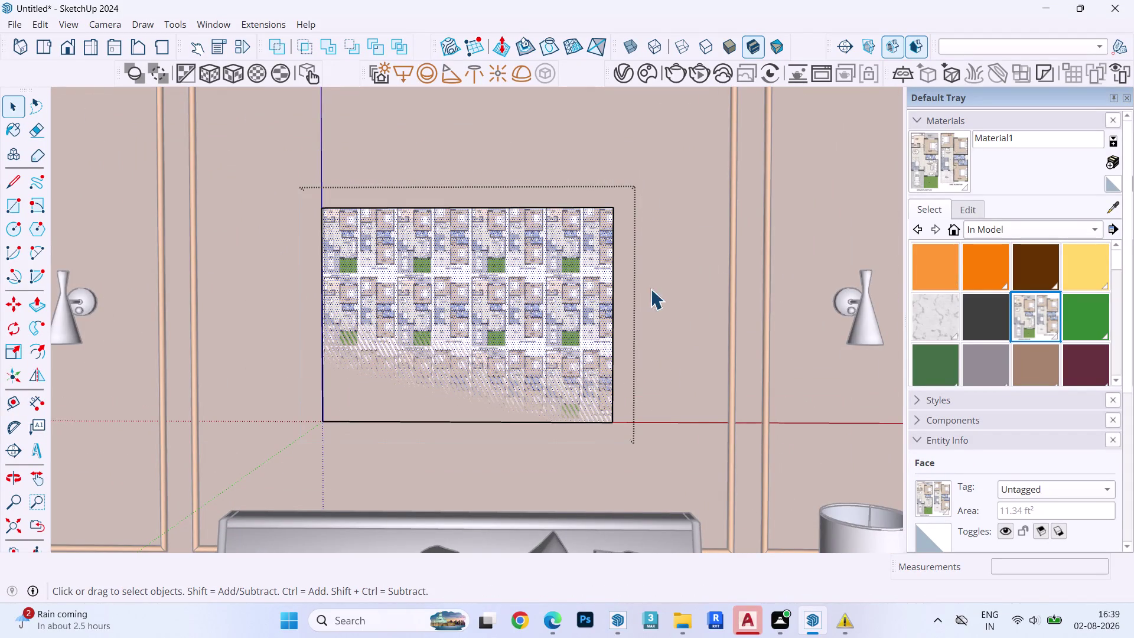
Push/Pull the picture face out about 1 7/16" into a thin panel.
key(p)
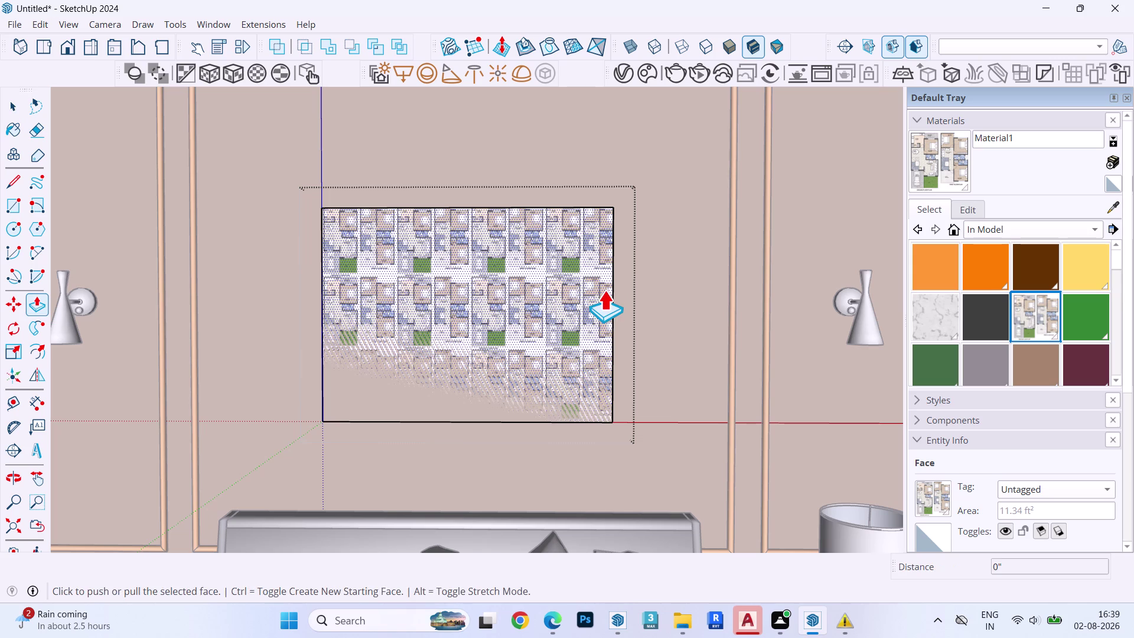
click(604, 290)
middle_drag(508, 322, 294, 389)
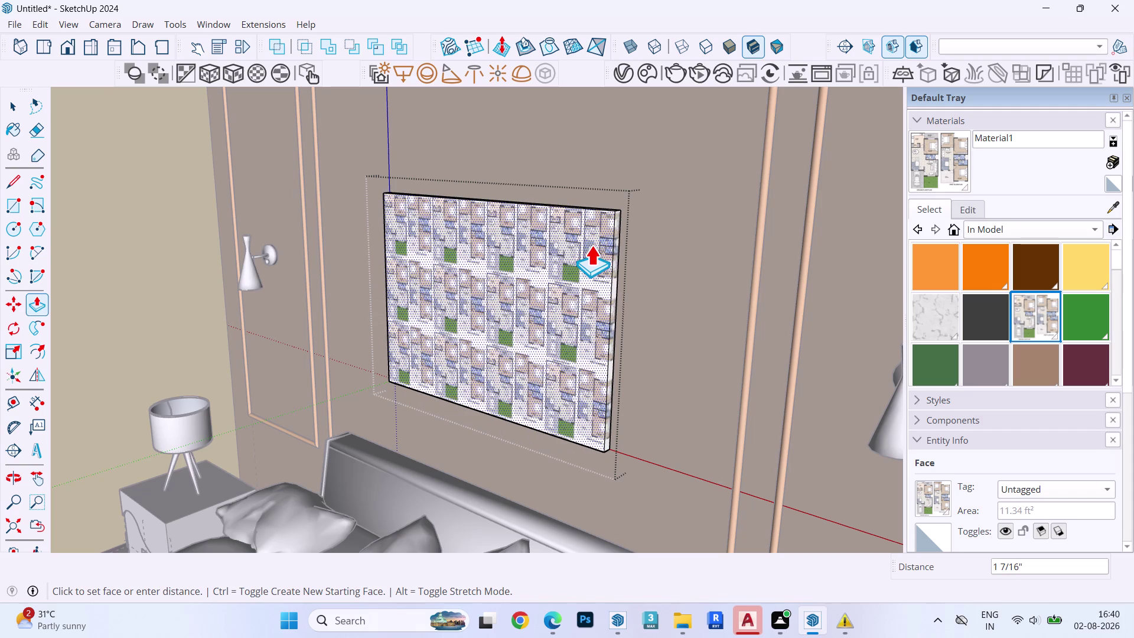
click(592, 245)
key(space)
text(`)
key(grave)
key(grave)
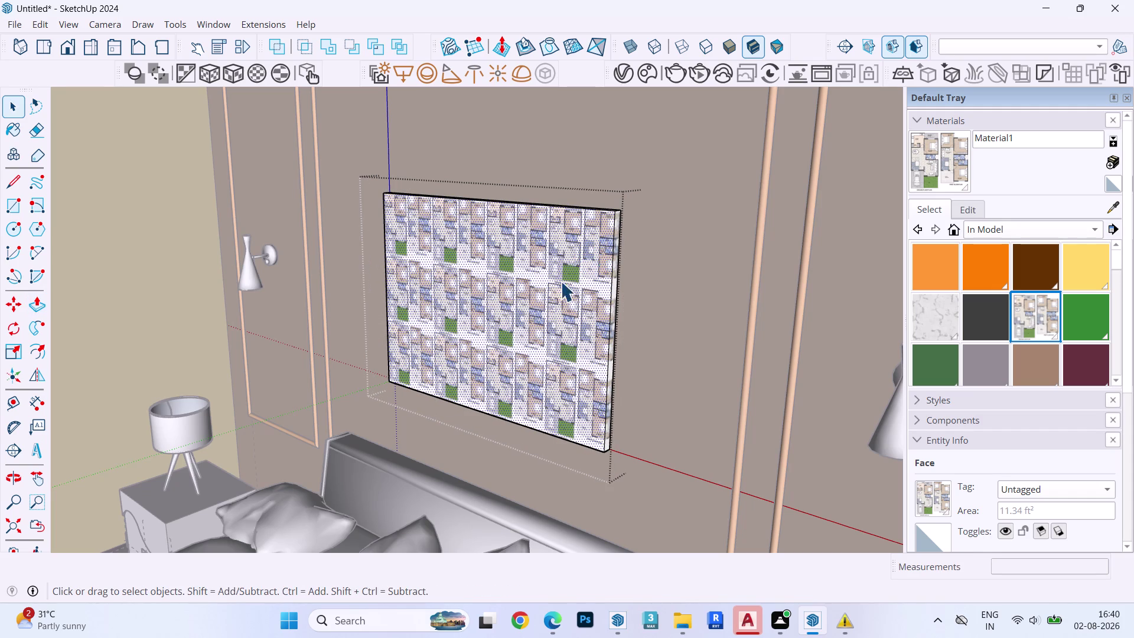
Orbit back to the front view and select the picture panel's face.
middle_drag(561, 281, 869, 267)
double_click(587, 249)
click(564, 234)
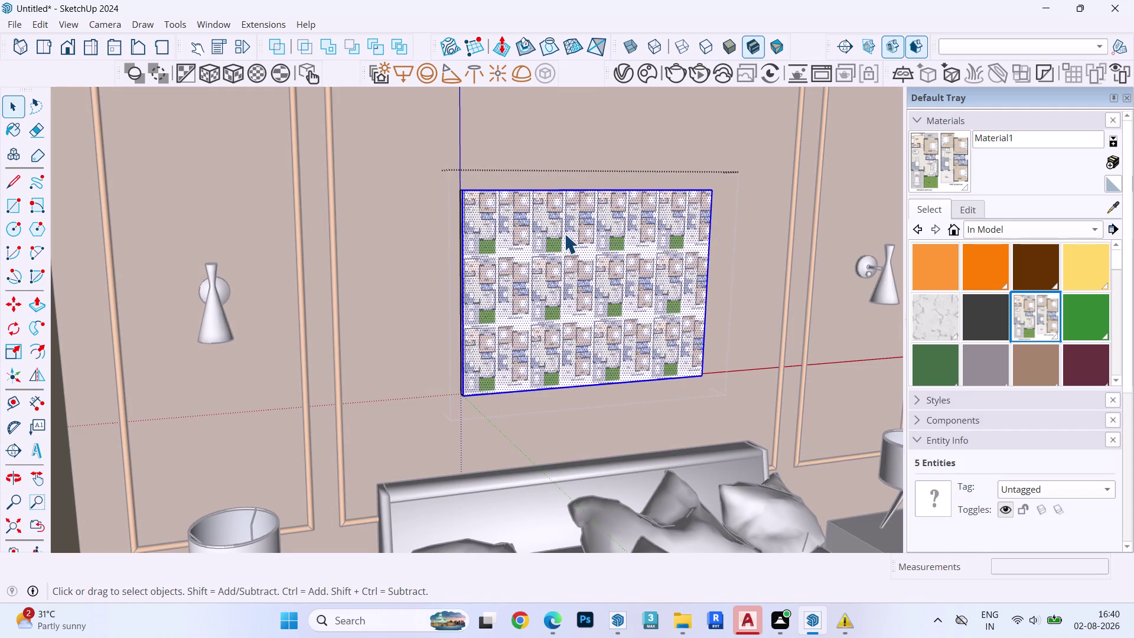
right_click(564, 233)
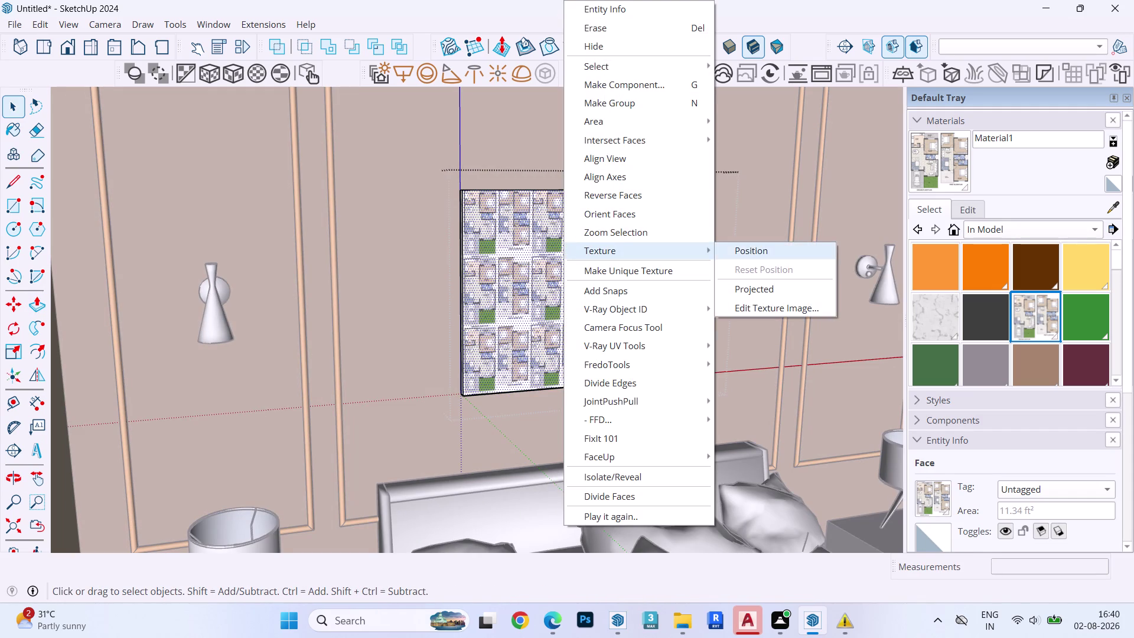
Scale and move the floor-plan texture so one plan sheet fills the picture frame.
click(799, 251)
drag(611, 257, 620, 261)
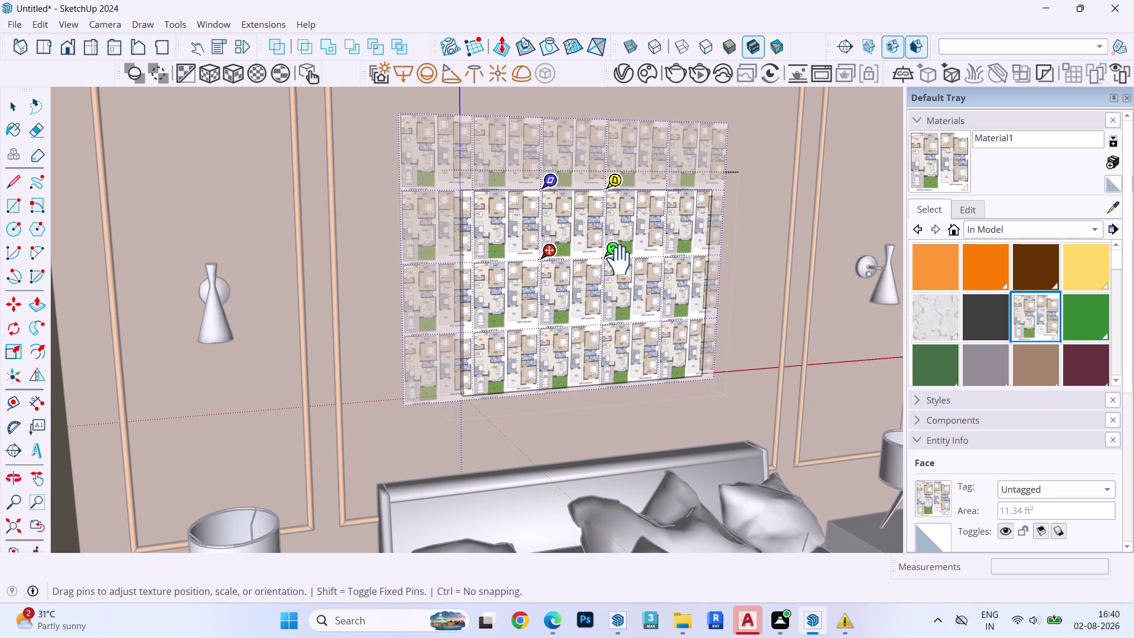
drag(622, 257, 732, 268)
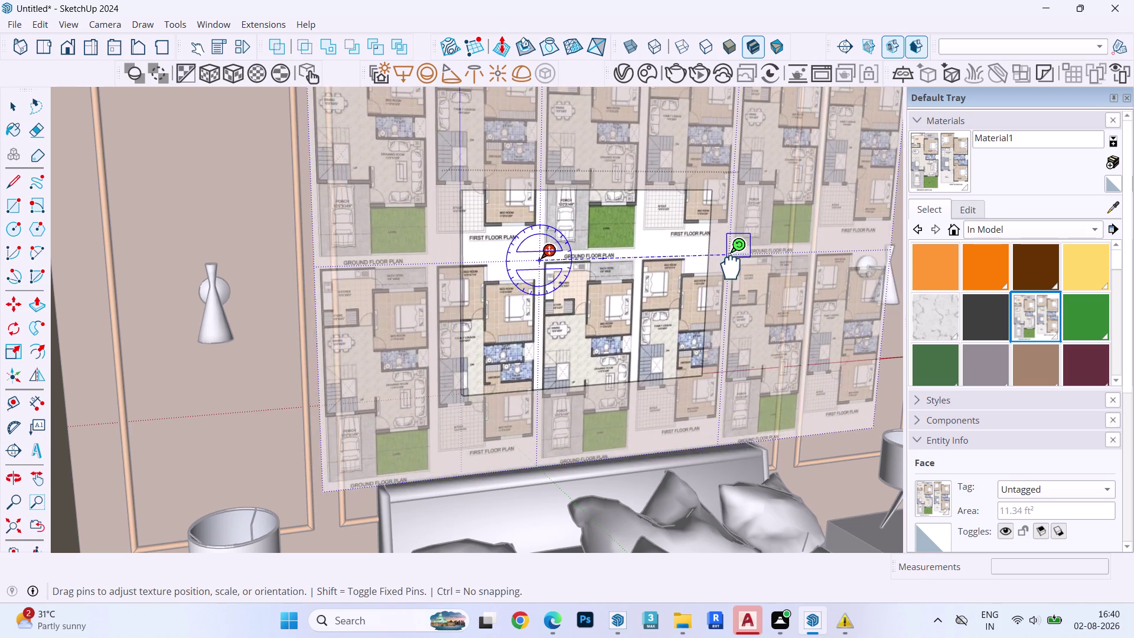
drag(732, 269, 726, 259)
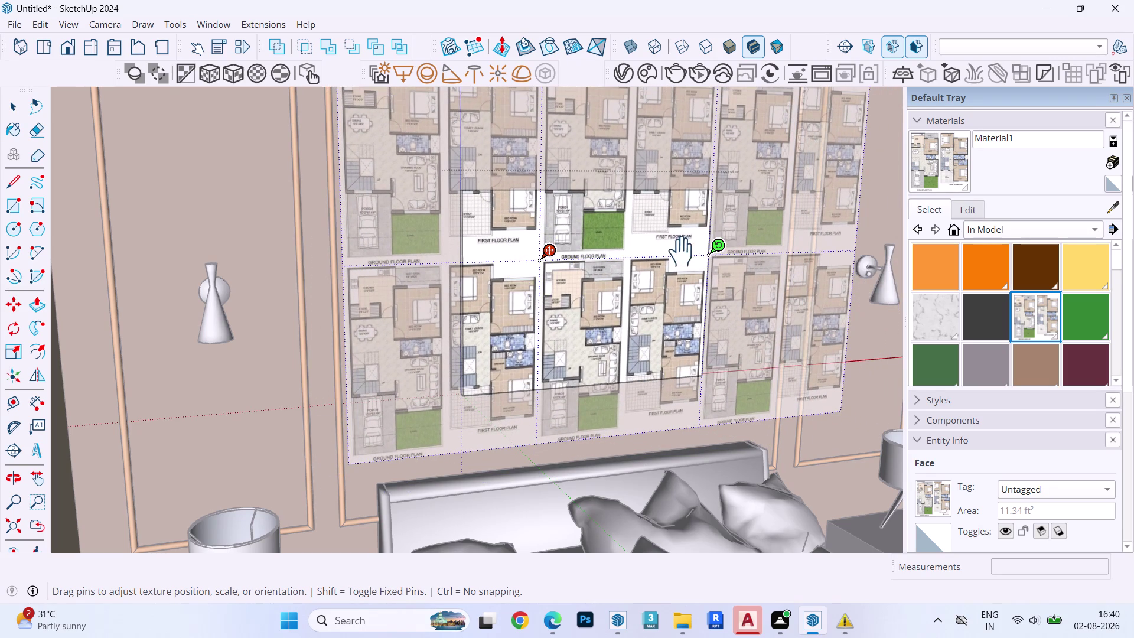
drag(675, 238, 602, 366)
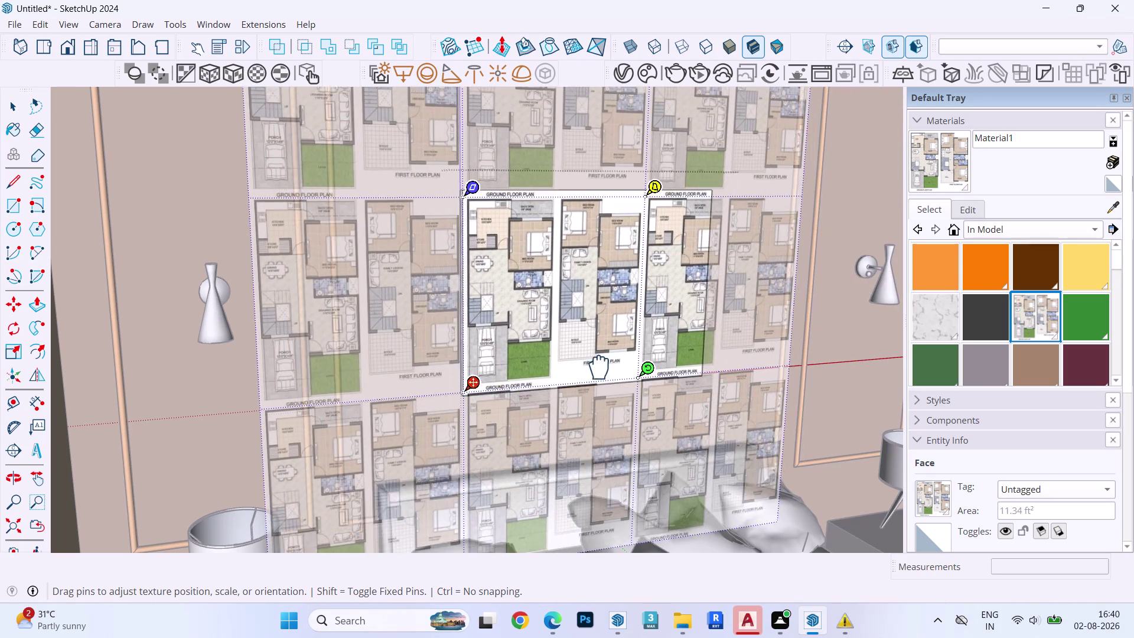
drag(602, 365, 600, 364)
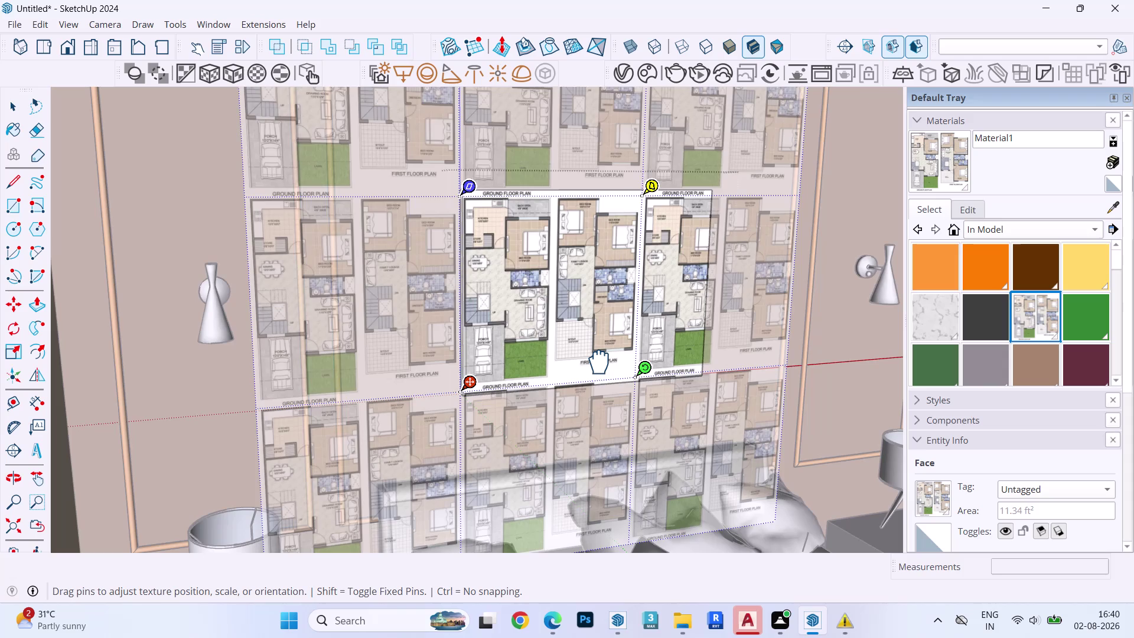
drag(600, 363, 603, 362)
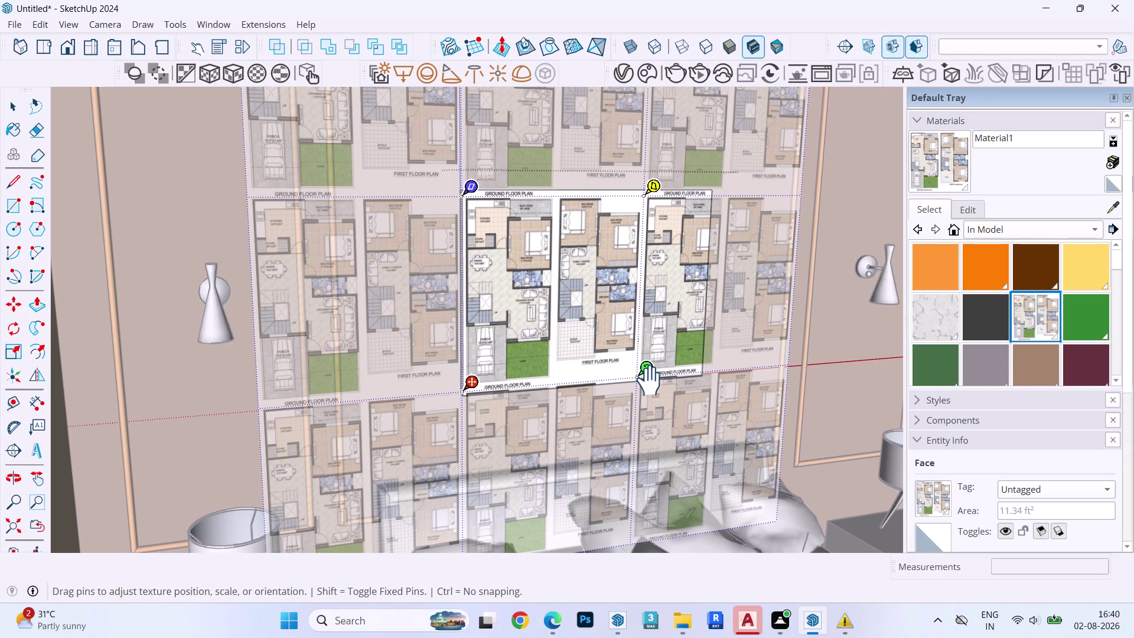
drag(652, 377, 693, 368)
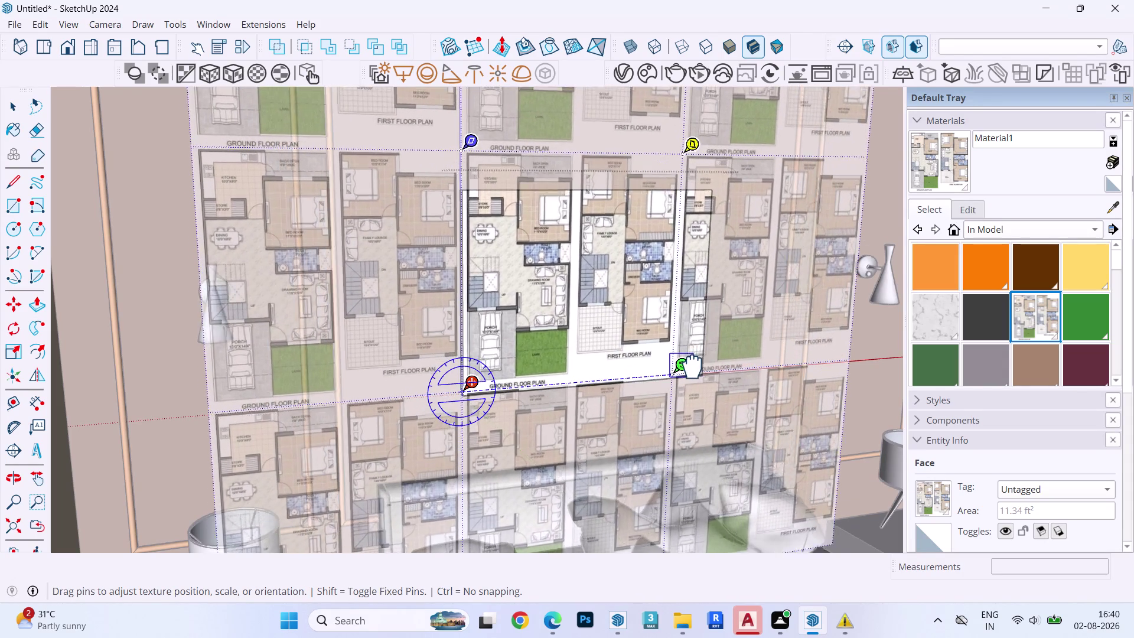
drag(692, 368, 718, 364)
click(717, 364)
right_click(548, 286)
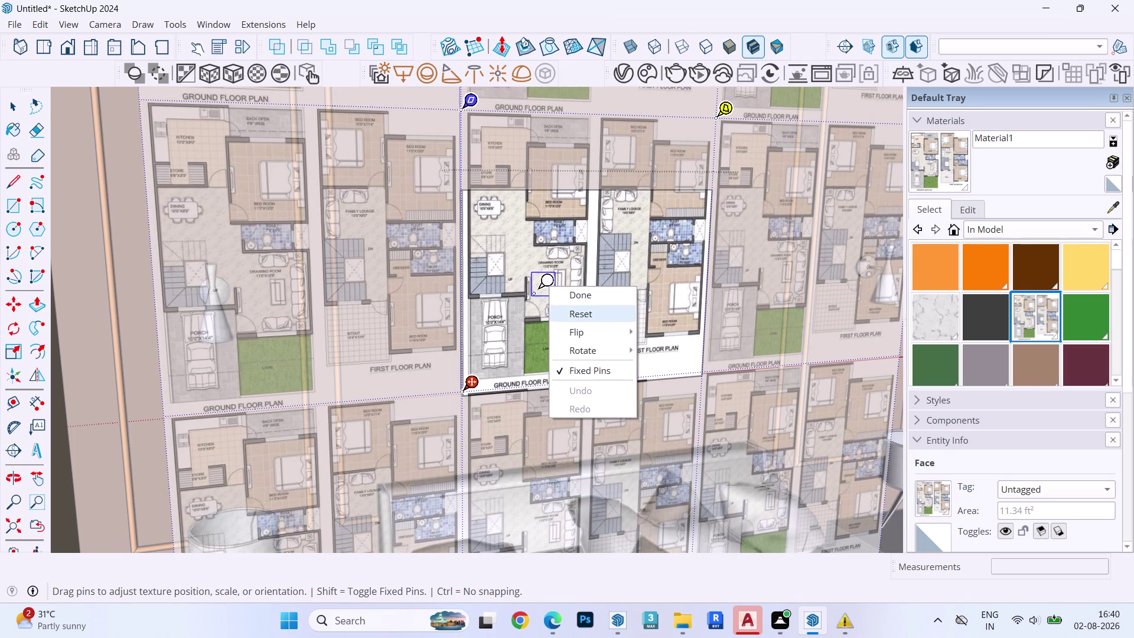
click(593, 298)
scroll(down, 3)
Refine the texture's scale and position once more, then clear the selection.
right_click(603, 272)
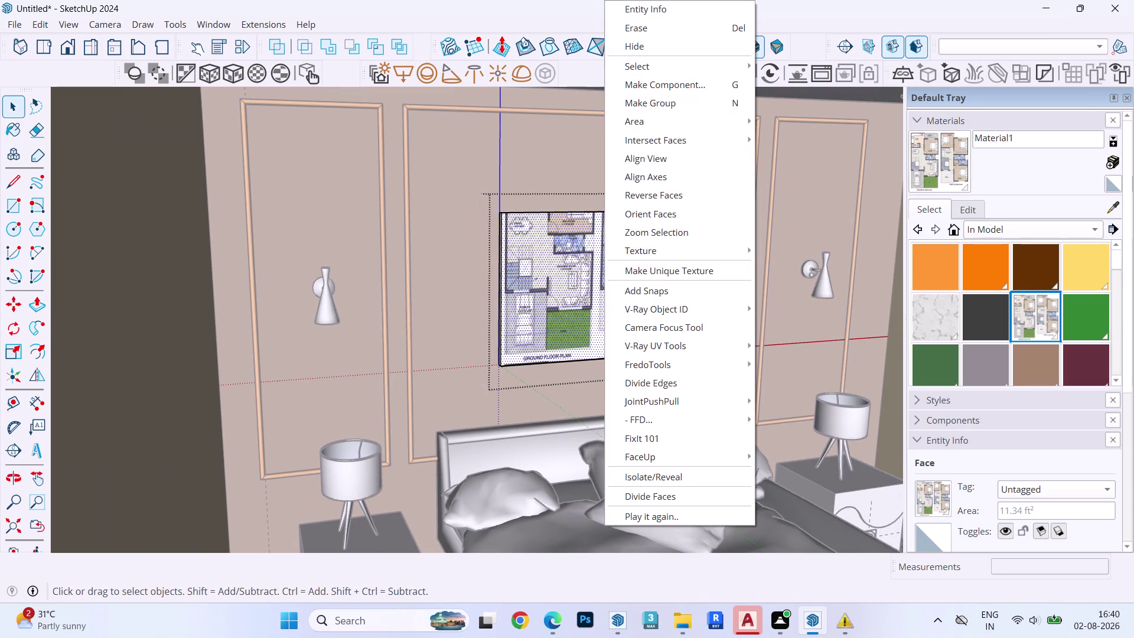
click(643, 247)
click(778, 250)
drag(592, 268, 592, 283)
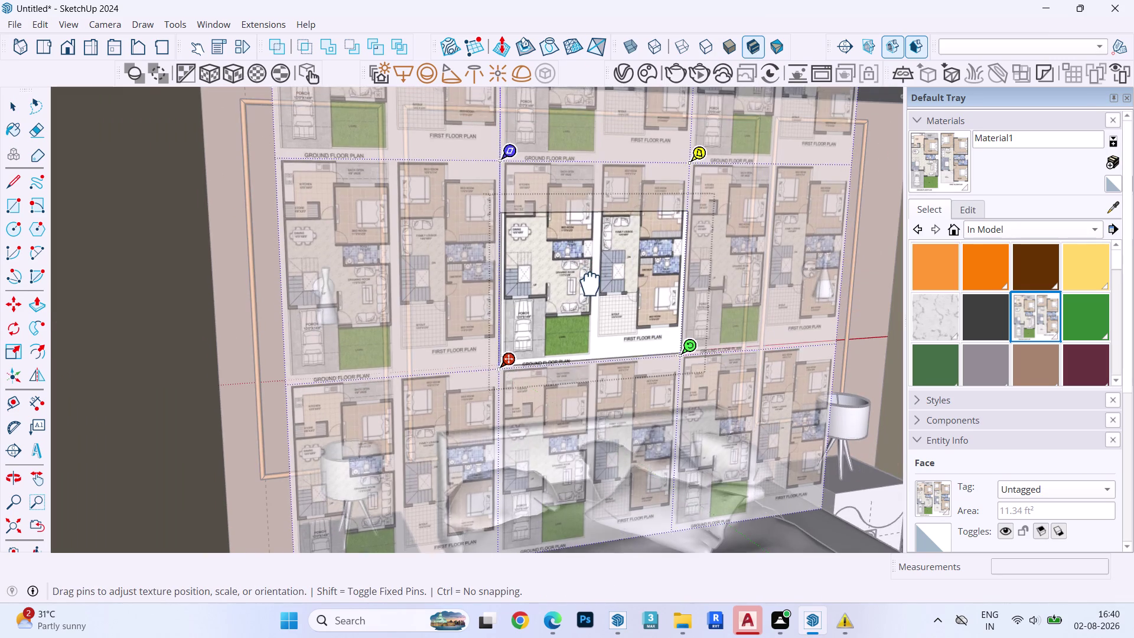
drag(591, 282, 594, 318)
right_click(593, 305)
click(605, 321)
key(Escape)
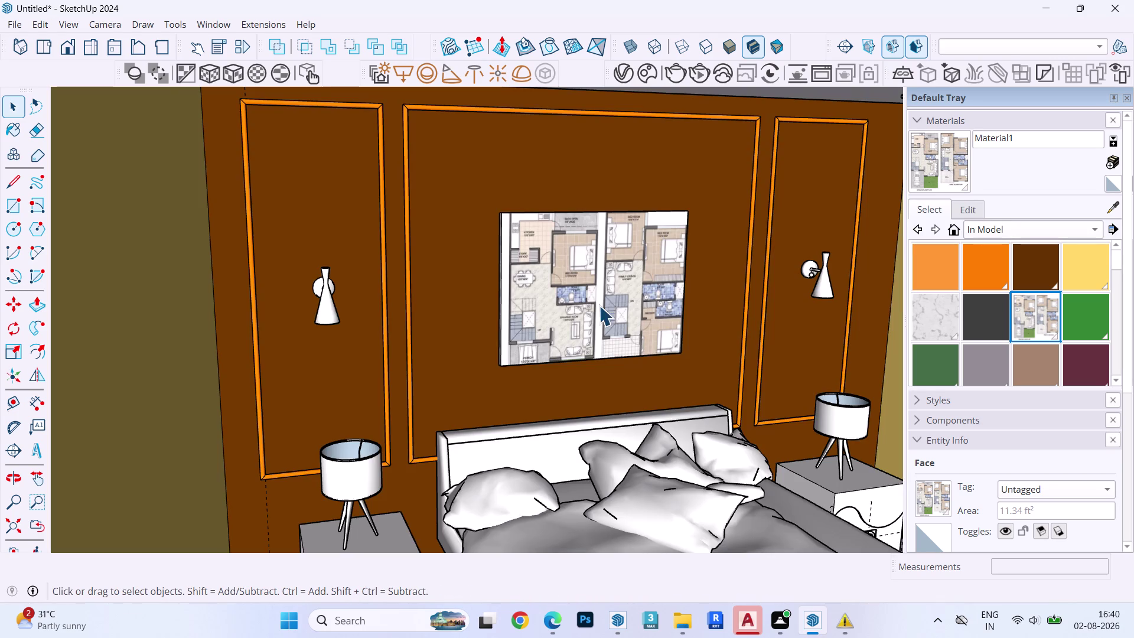
key(space)
key(space)
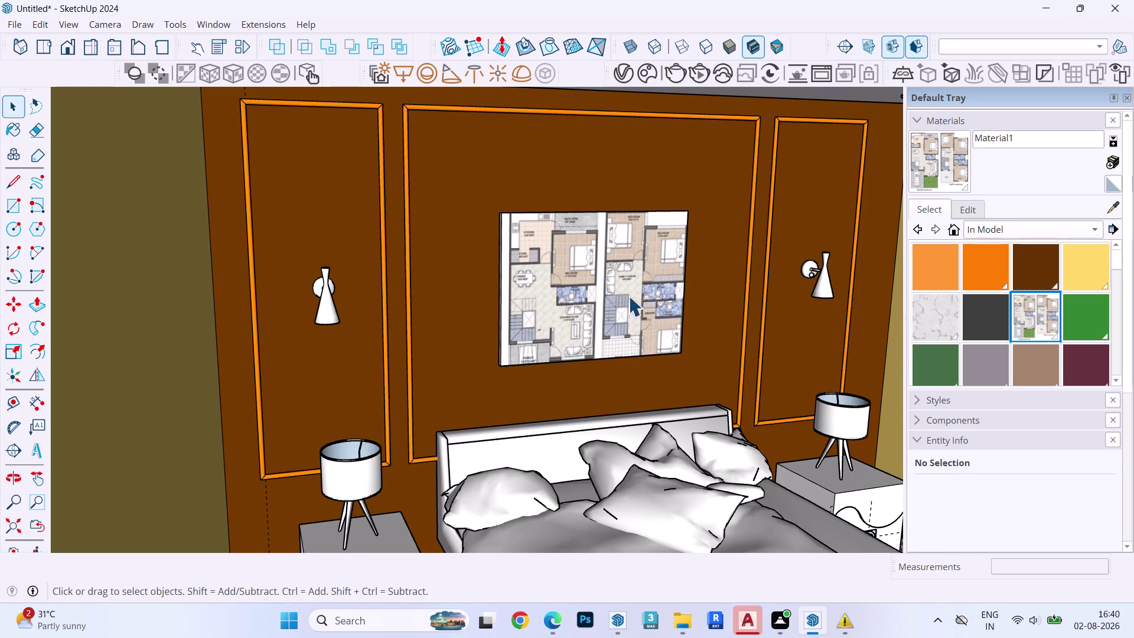
scroll(down, 3)
Zoom in on the floor-plan picture and select its face.
middle_drag(641, 291, 499, 255)
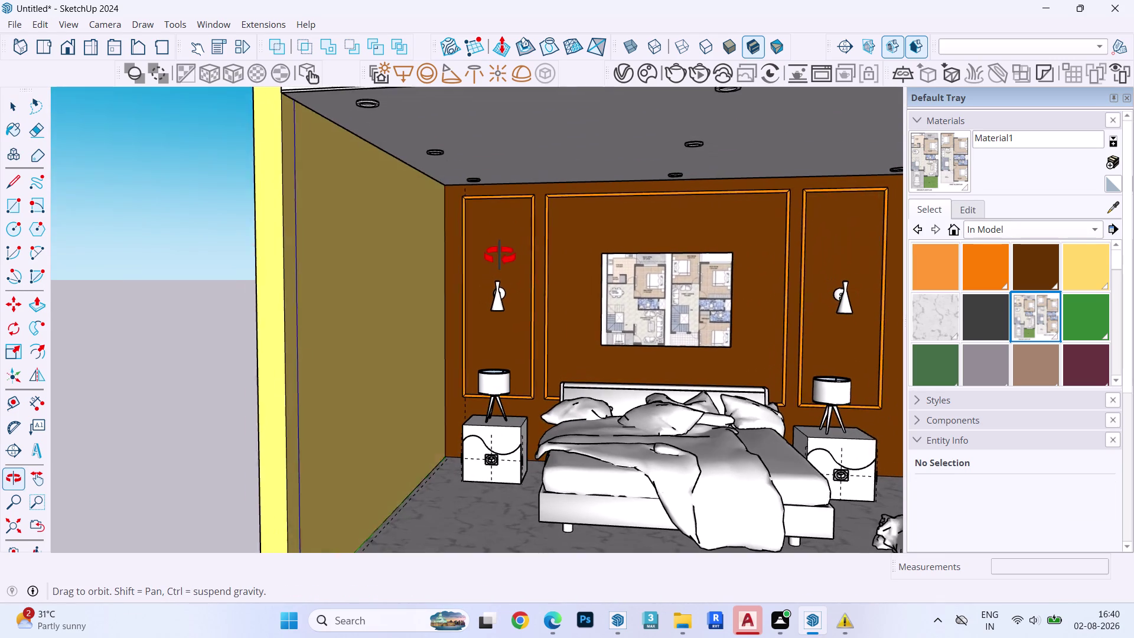
middle_drag(499, 255, 499, 258)
double_click(660, 284)
click(662, 278)
scroll(up, 3)
scroll(up, 3)
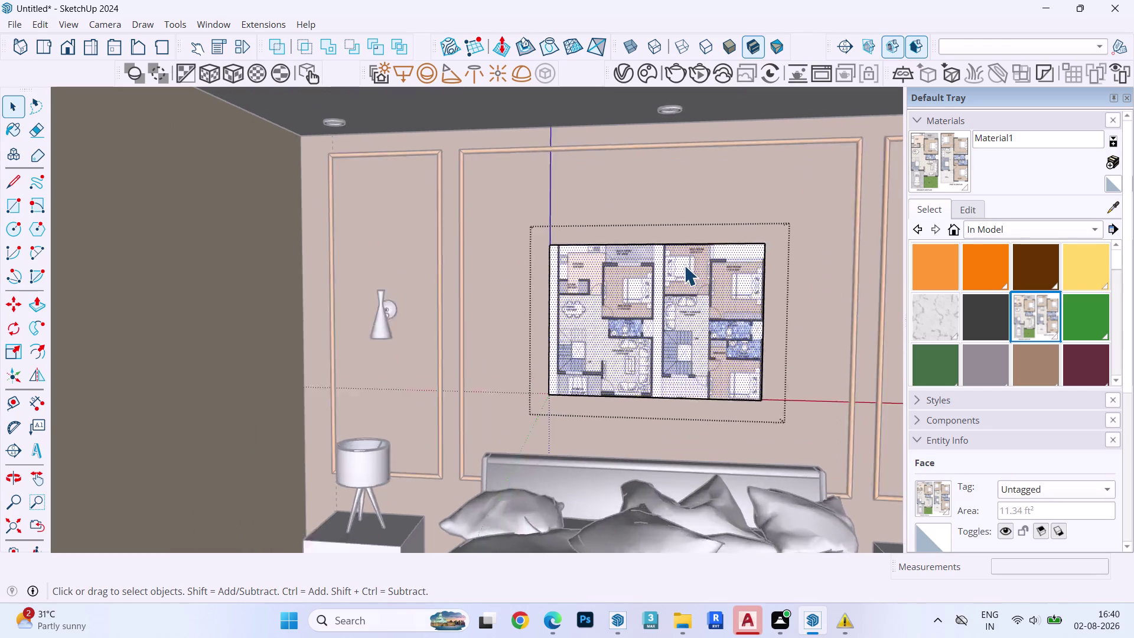
click(683, 266)
key(f)
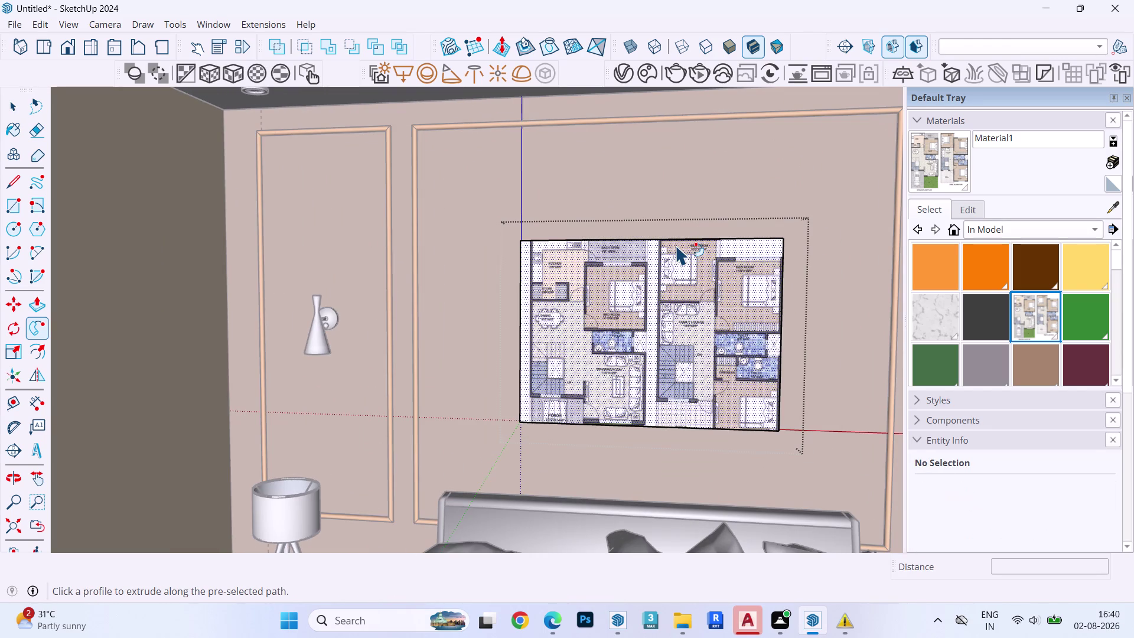
Offset the picture face inward to form a thin border.
key(space)
key(o)
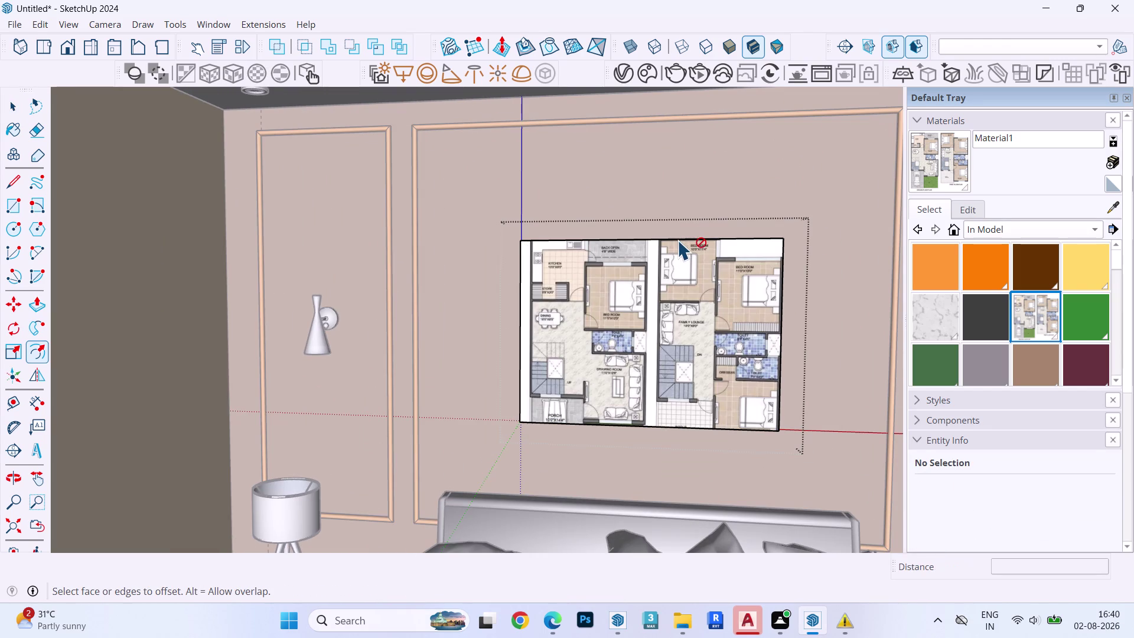
key(space)
double_click(677, 249)
click(684, 242)
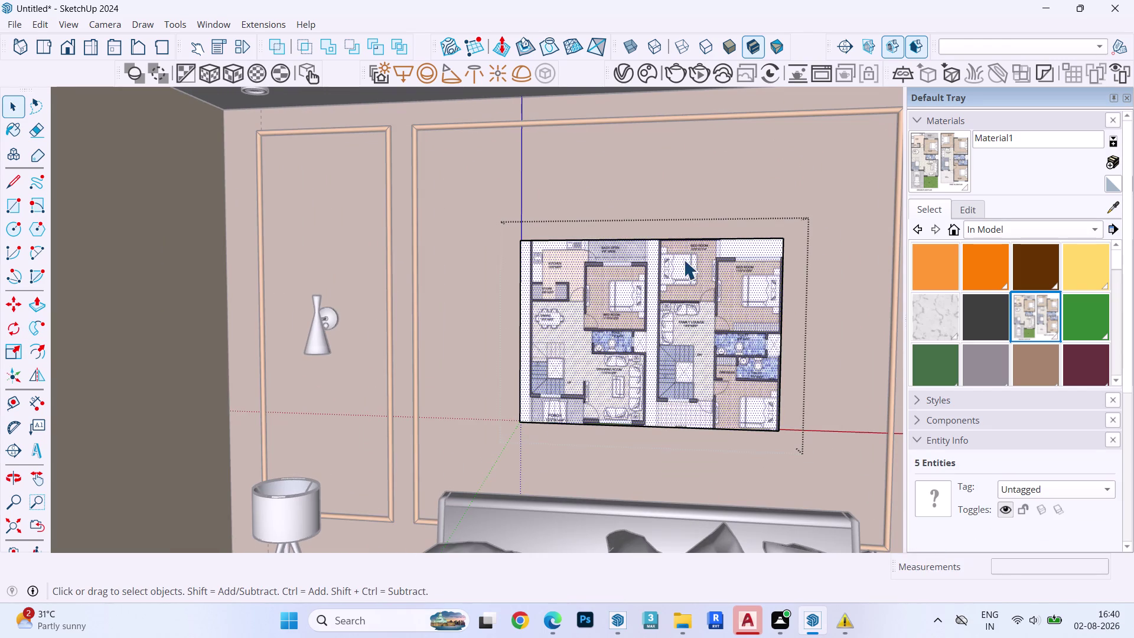
key(o)
click(687, 246)
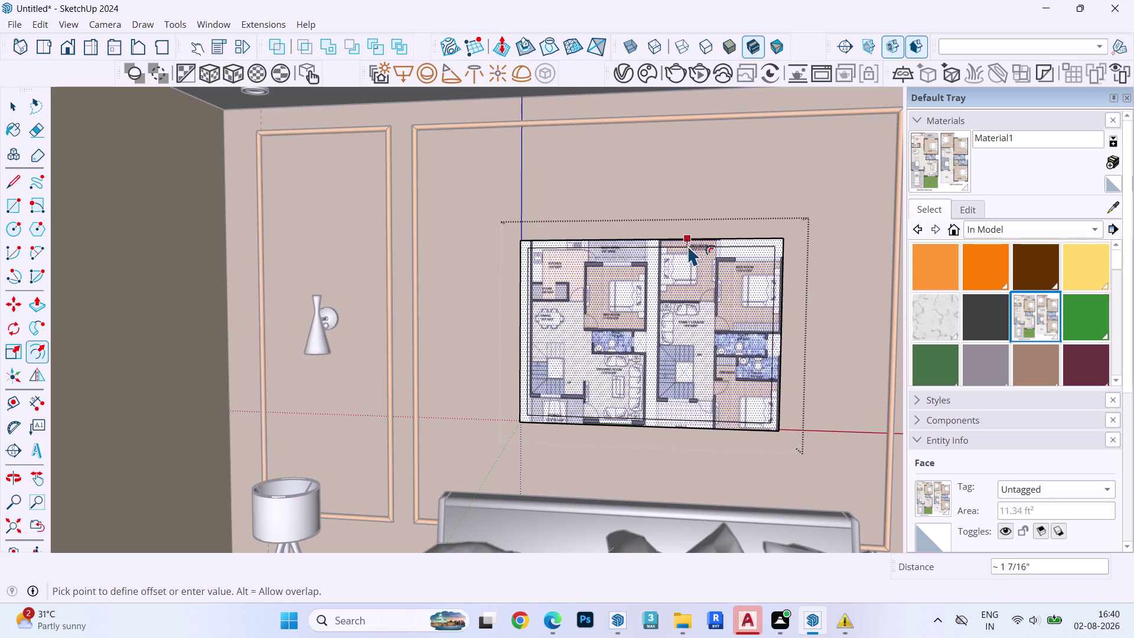
click(689, 244)
key(space)
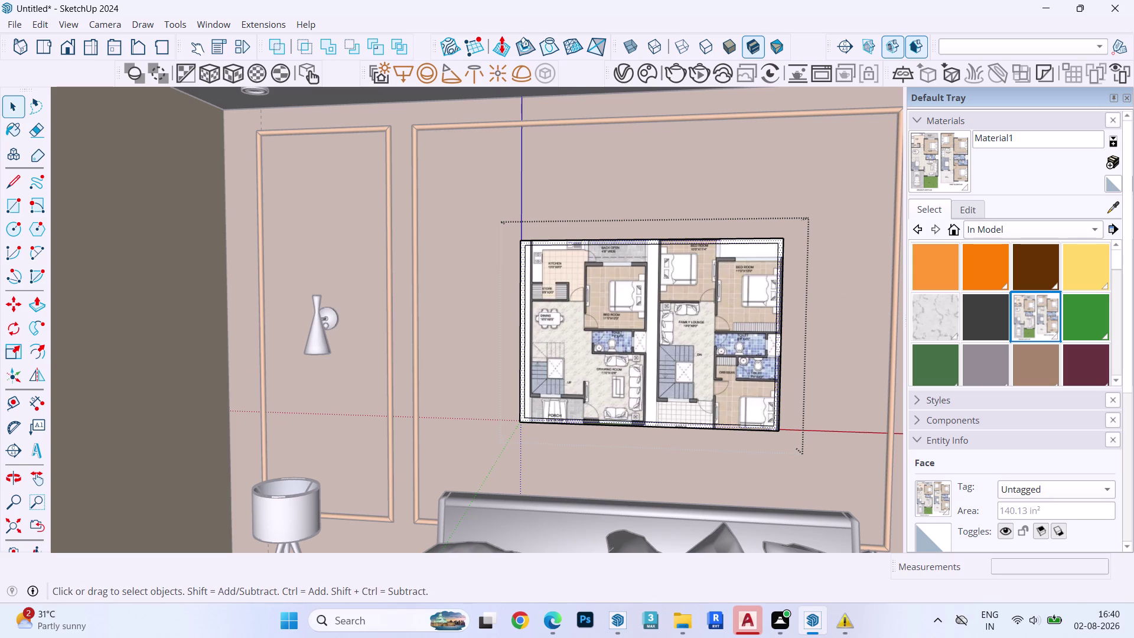
Paint the border with Metal Rough from the Metal materials collection.
scroll(down, 3)
scroll(down, 3)
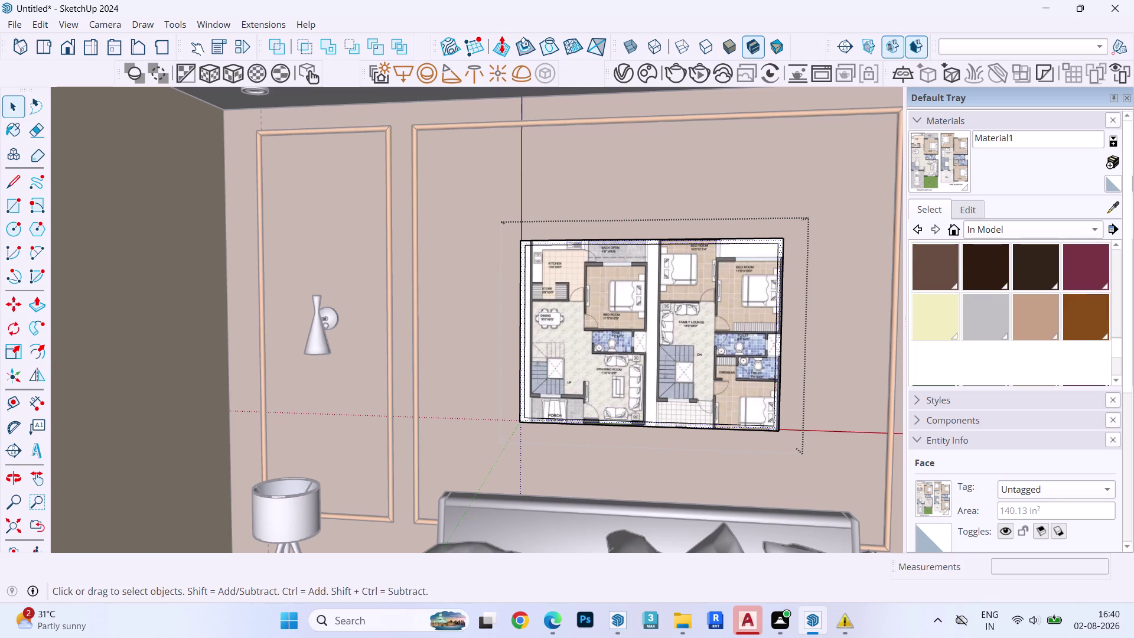
click(1023, 224)
click(943, 357)
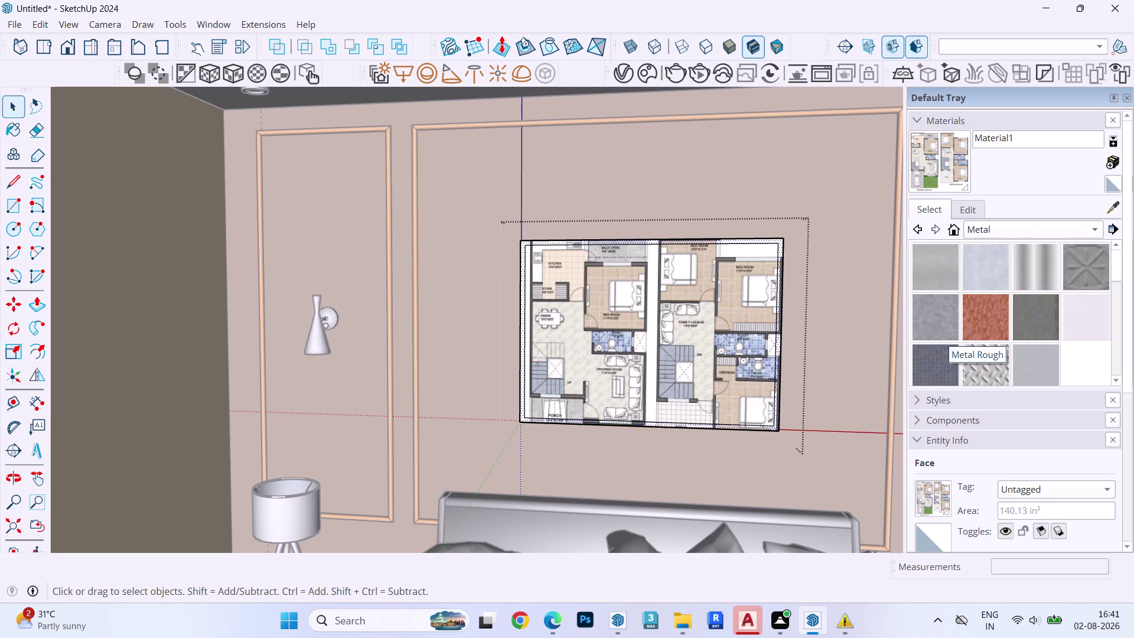
click(947, 323)
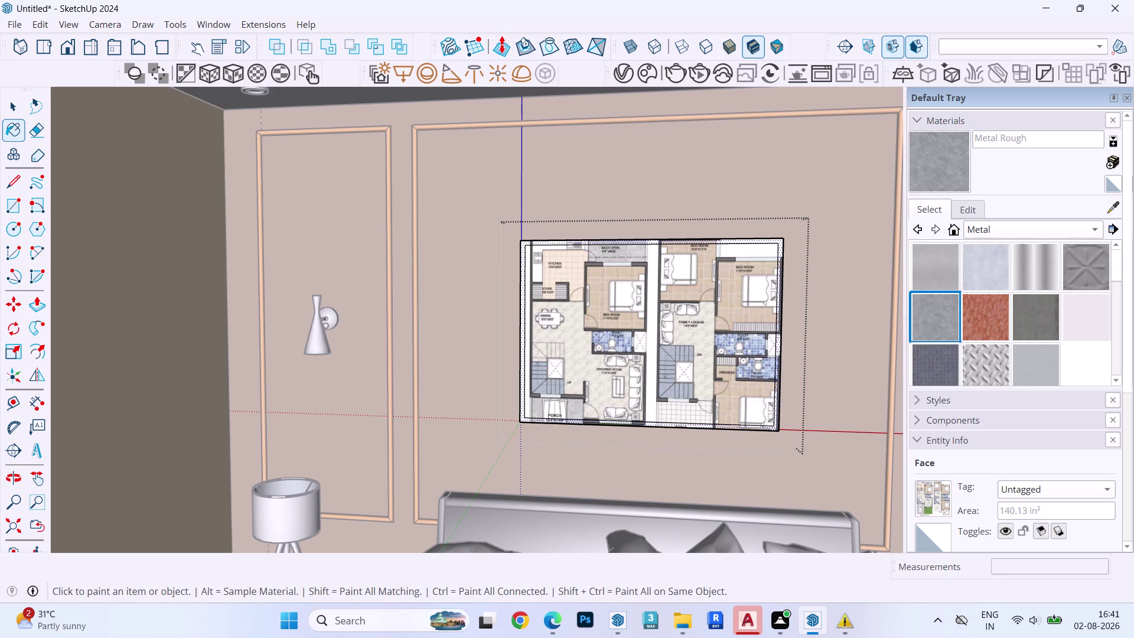
click(779, 247)
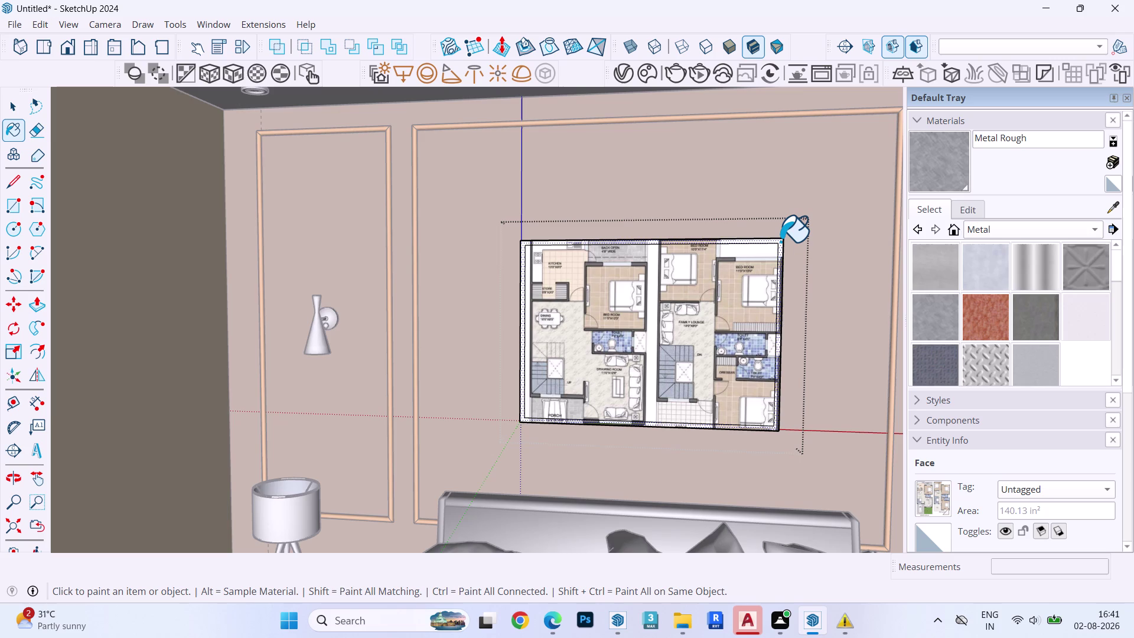
click(780, 241)
Exit the active tool, clear the selection and zoom the view back out.
scroll(up, 3)
key(space)
key(Escape)
key(space)
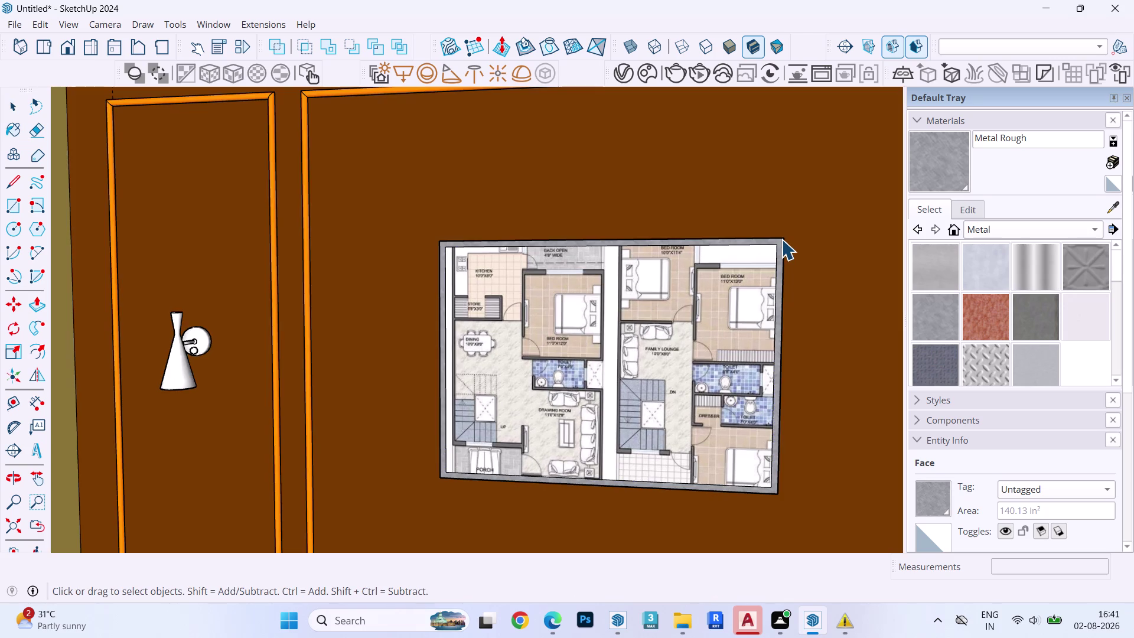
key(space)
key(Escape)
scroll(down, 3)
key(Escape)
key(Escape)
key(Escape)
key(Escape)
scroll(up, 3)
scroll(down, 3)
scroll(down, 3)
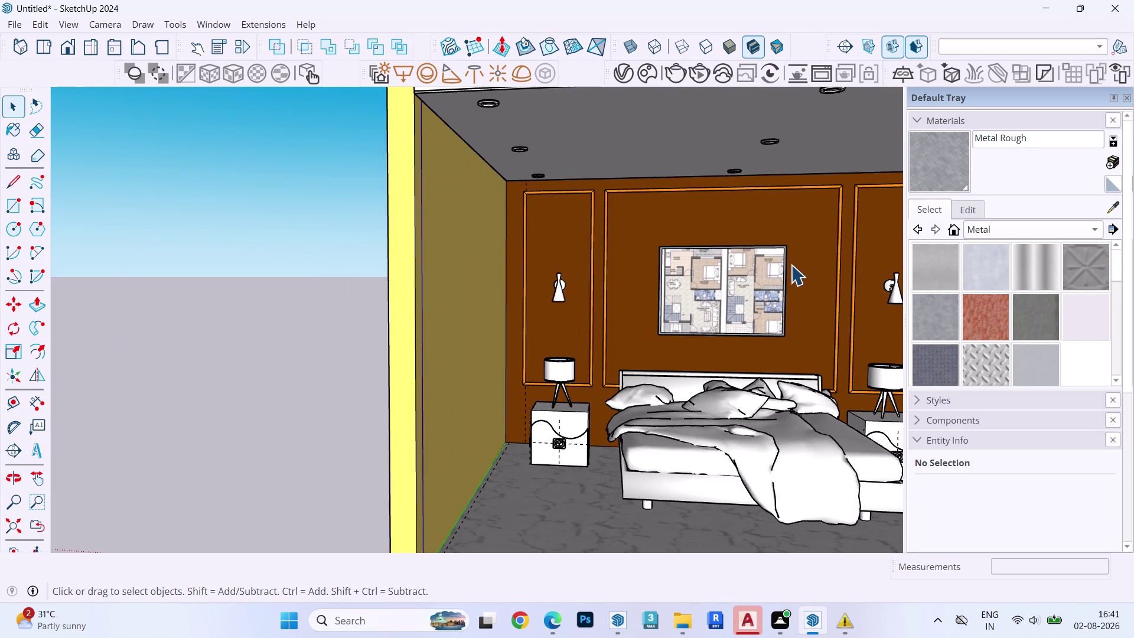
scroll(down, 3)
scroll(down, 3)
Briefly view V-Ray's scene materials, then orbit to a front-on room view.
scroll(up, 3)
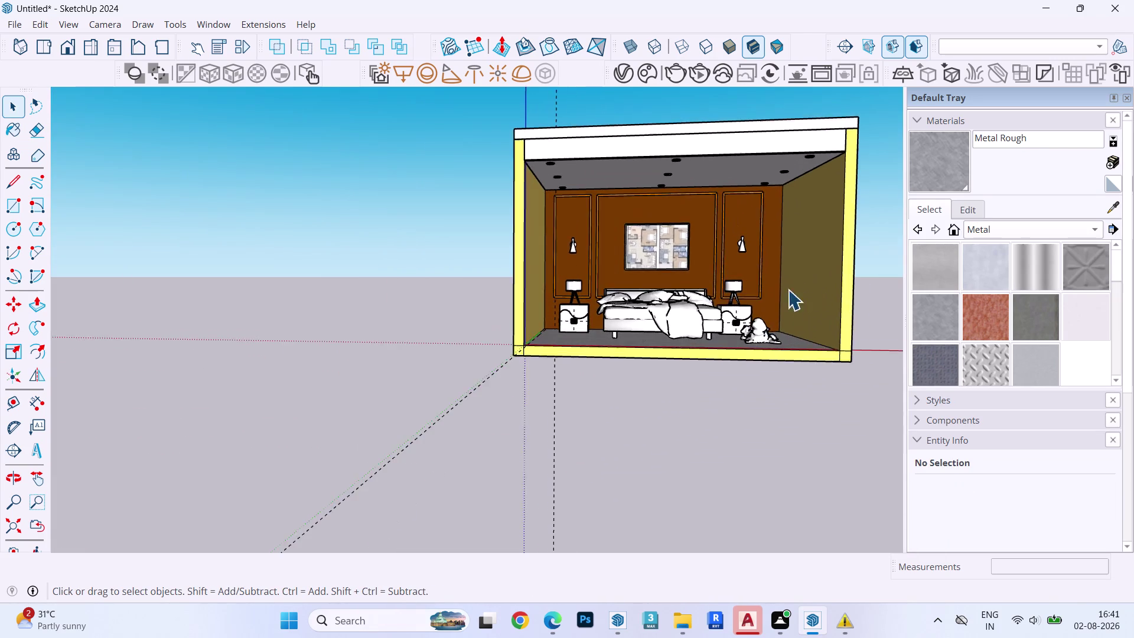
scroll(up, 3)
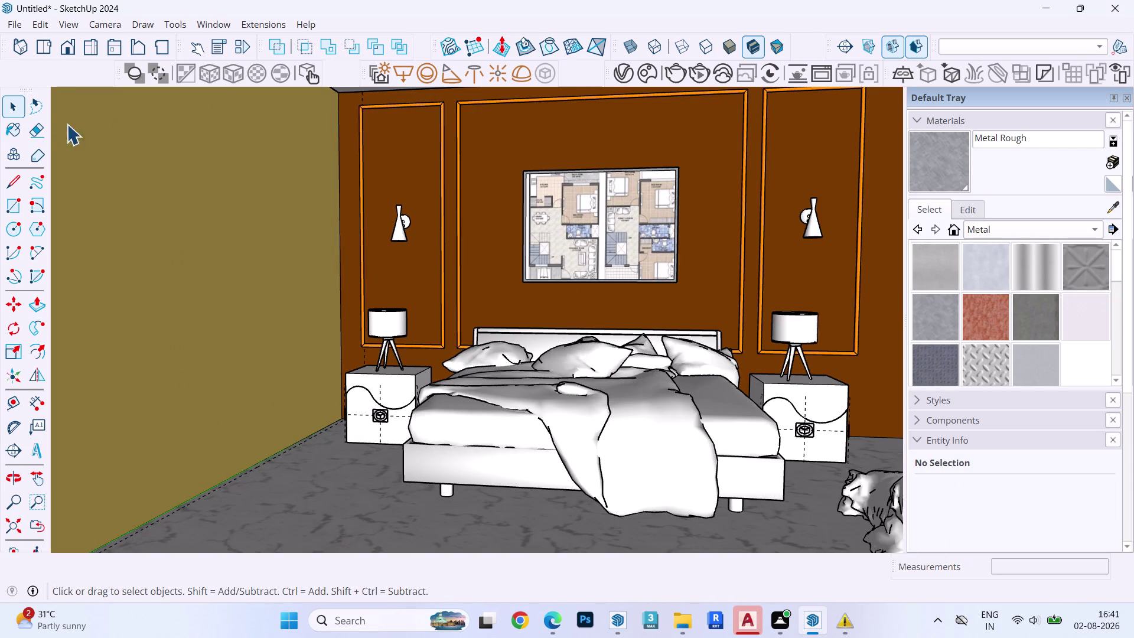
click(625, 72)
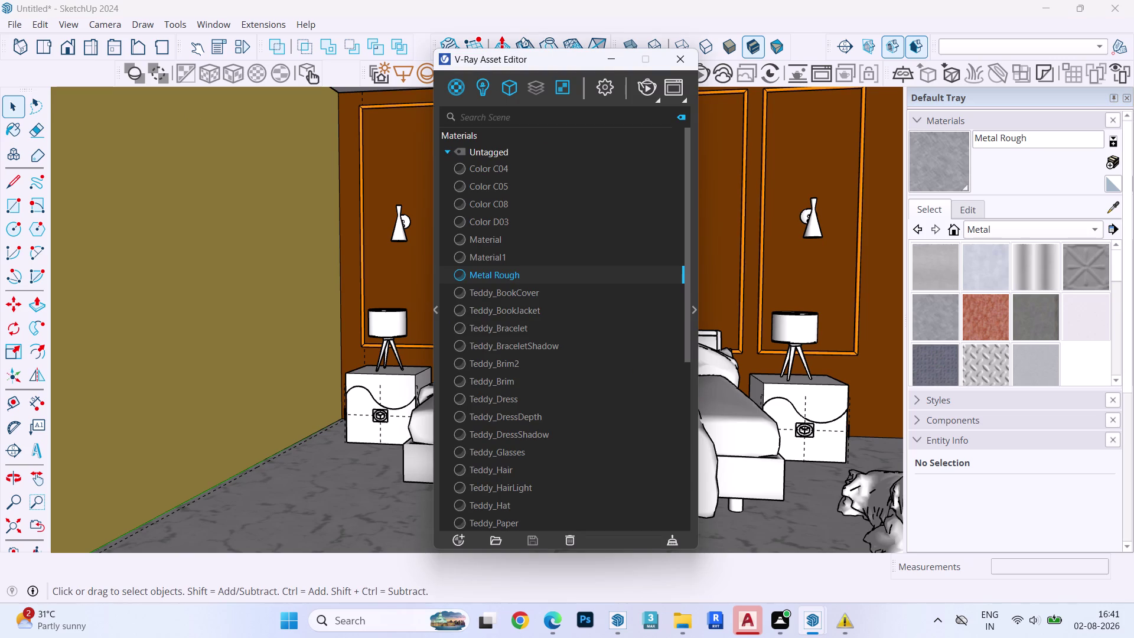
click(678, 61)
scroll(down, 3)
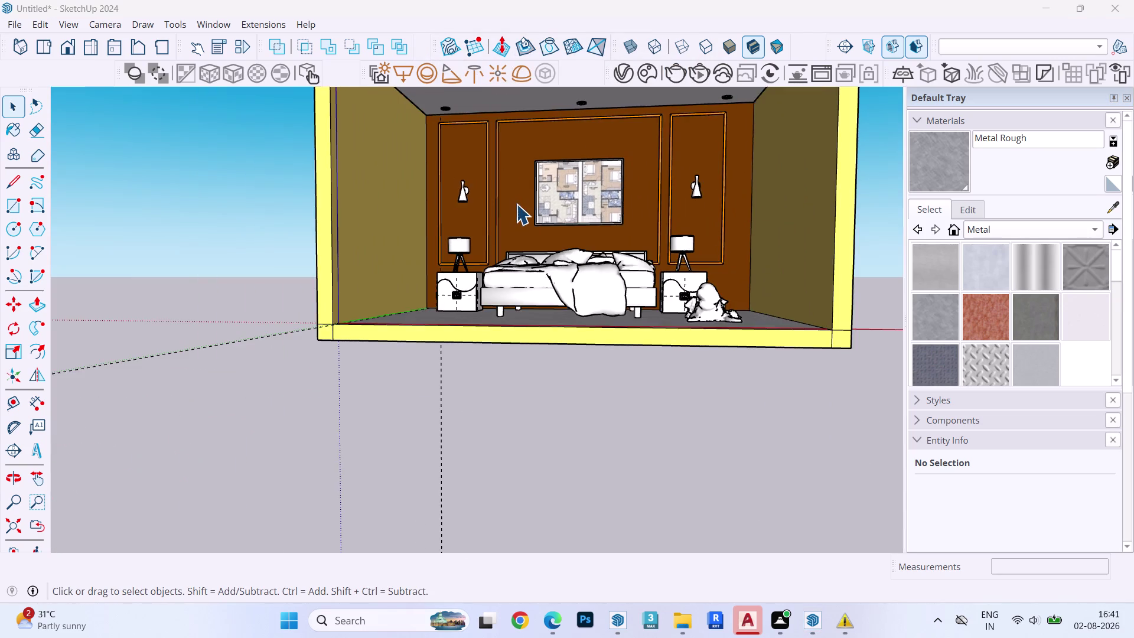
middle_drag(522, 205, 525, 289)
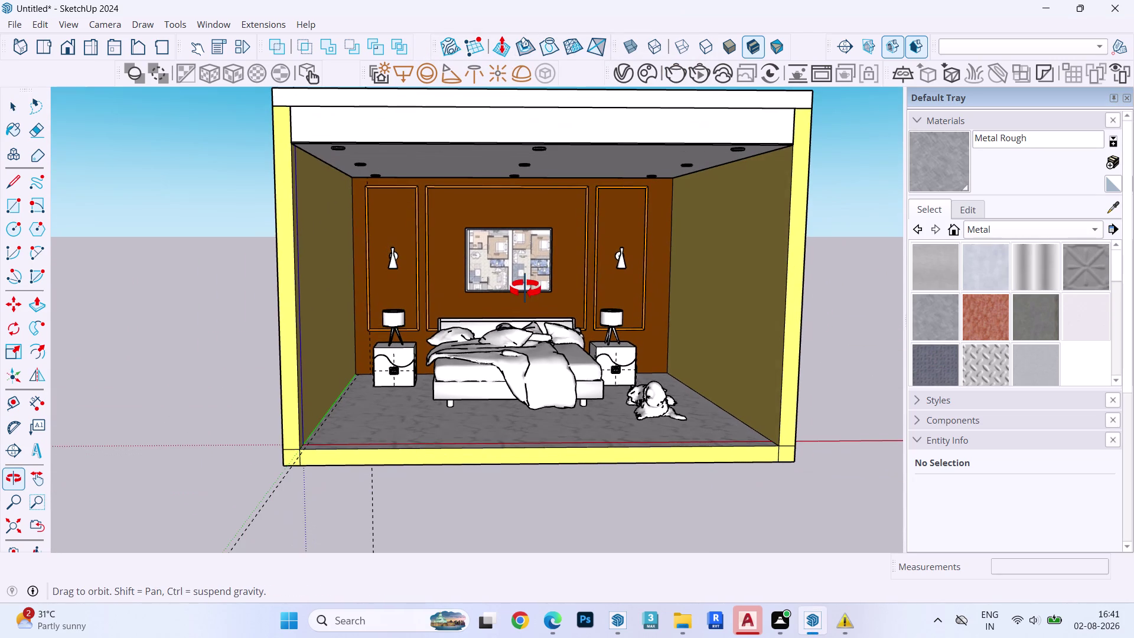
middle_drag(525, 289, 524, 254)
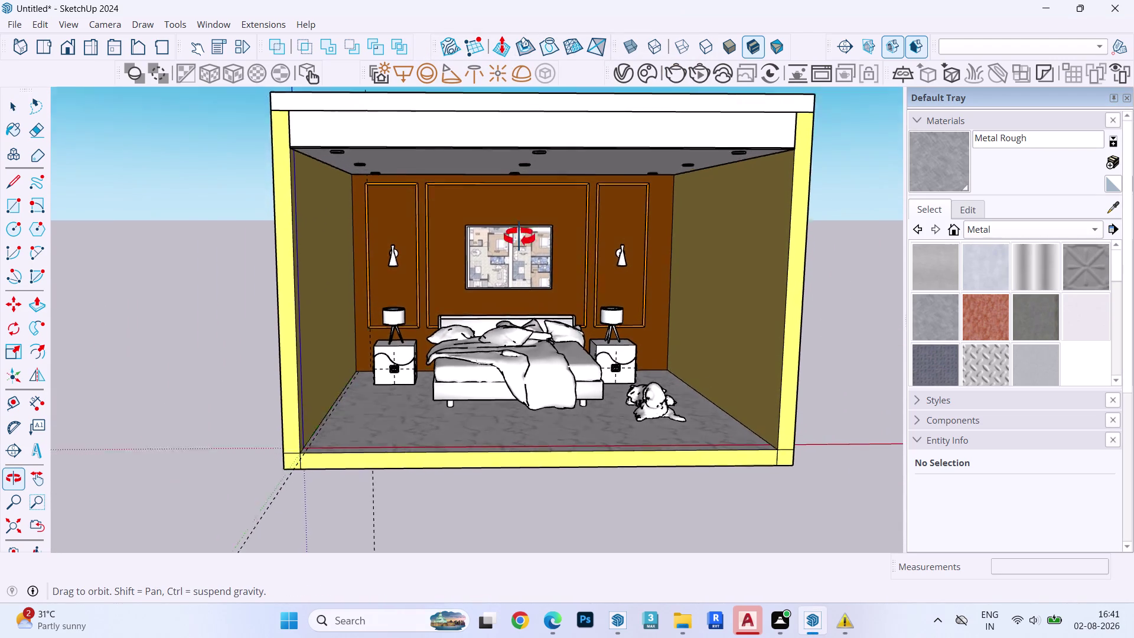
middle_drag(524, 255, 518, 240)
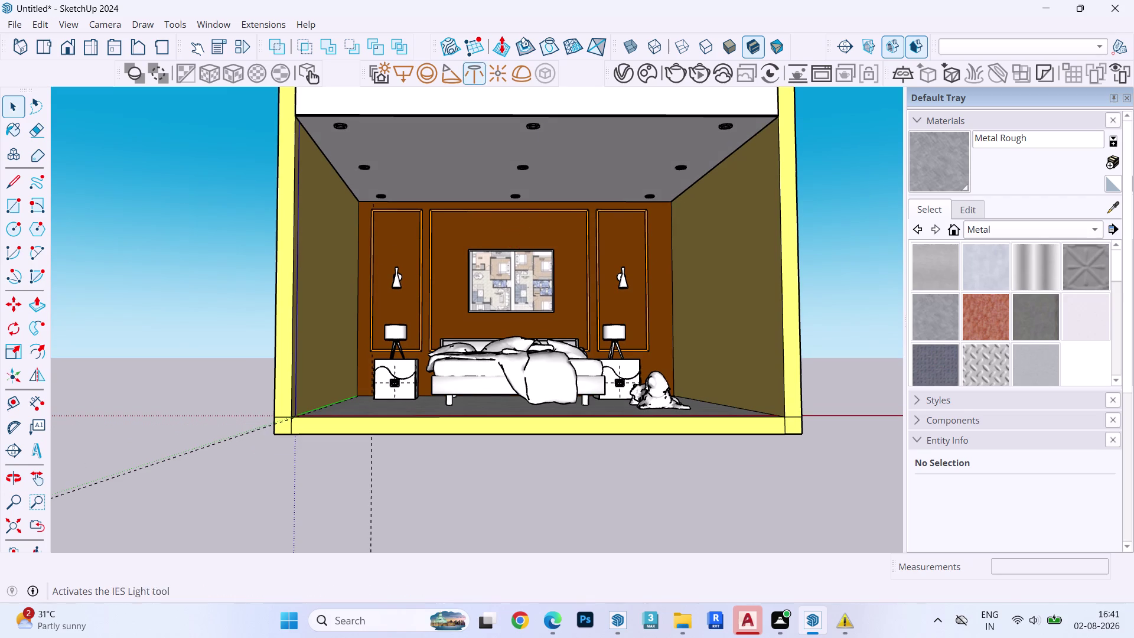
Place a V-Ray IES light from the ceiling aimed at the bed.
click(406, 66)
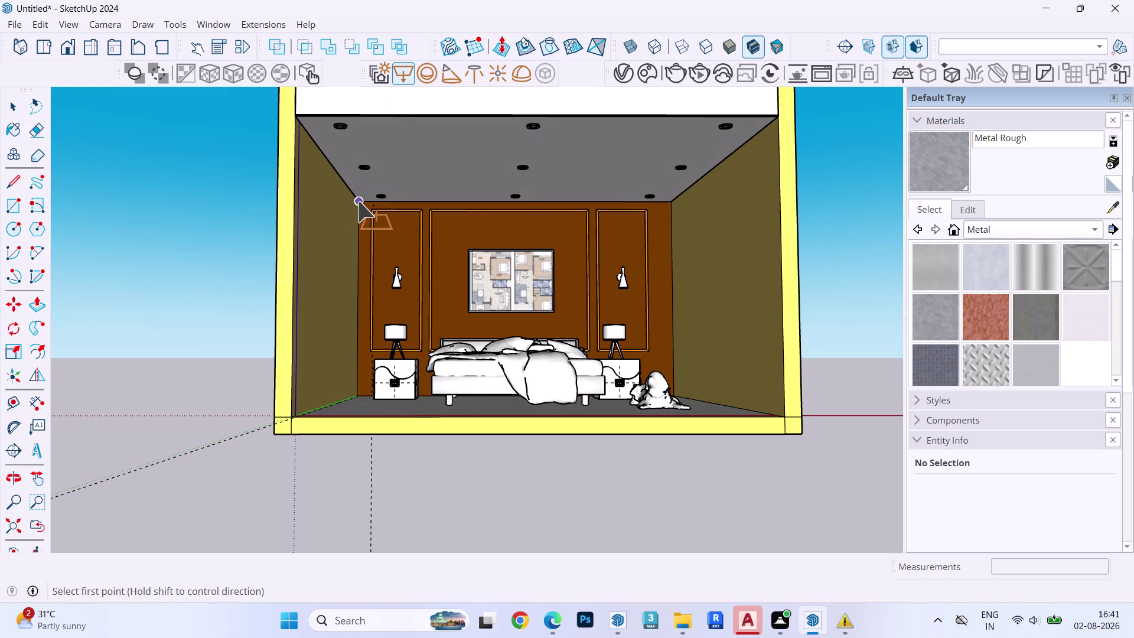
click(358, 201)
click(776, 113)
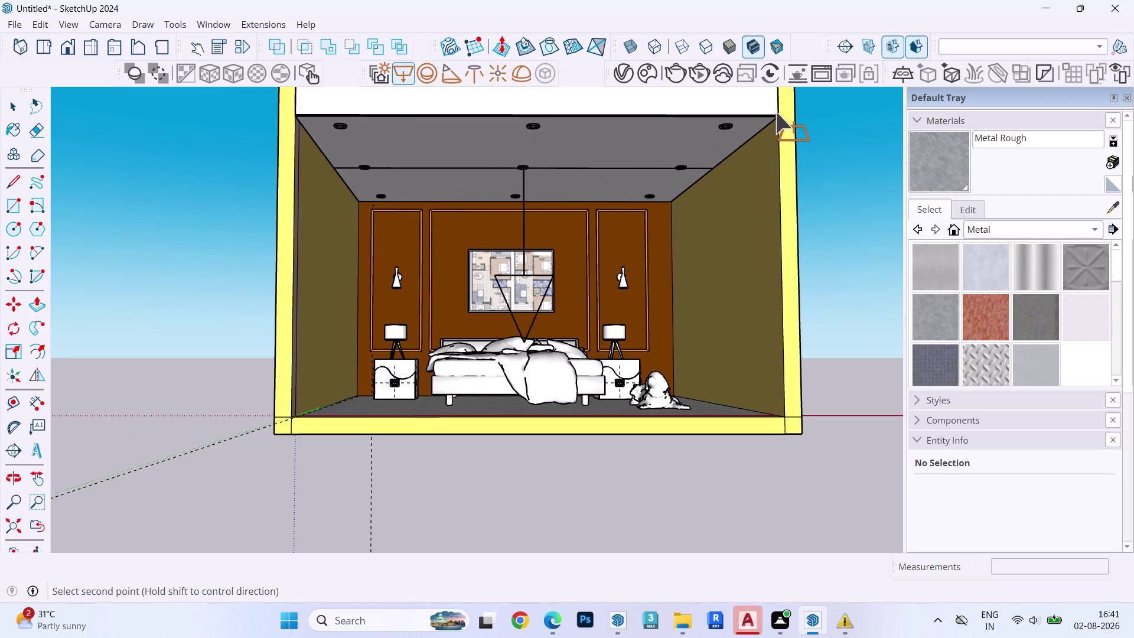
key(space)
click(523, 274)
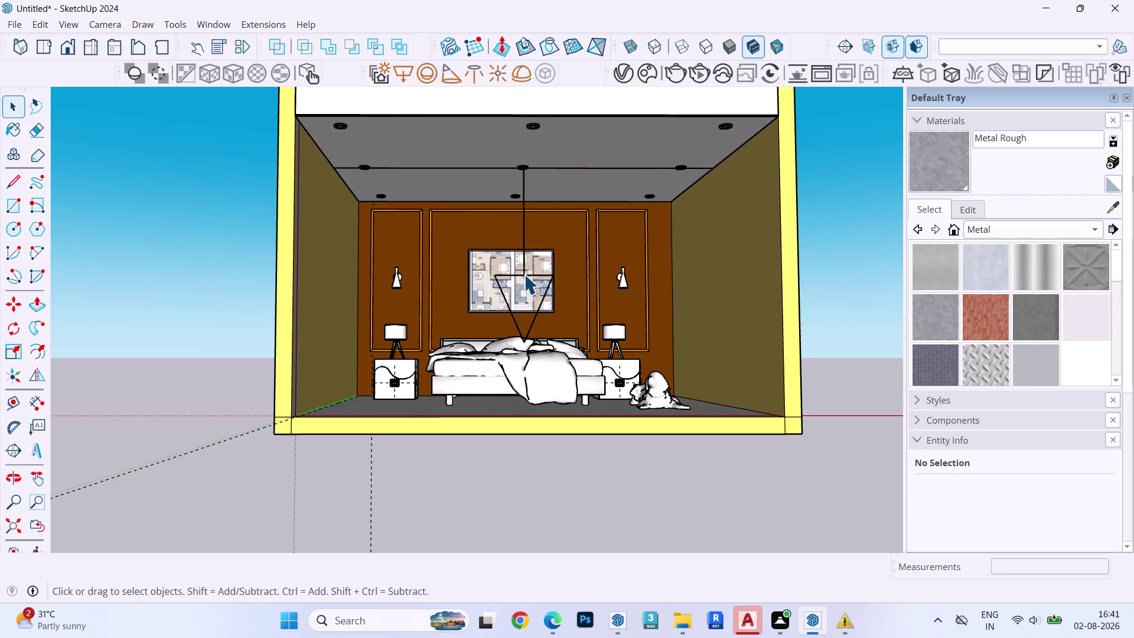
Reposition the new light and bring up its IES profile file browser.
key(m)
click(524, 274)
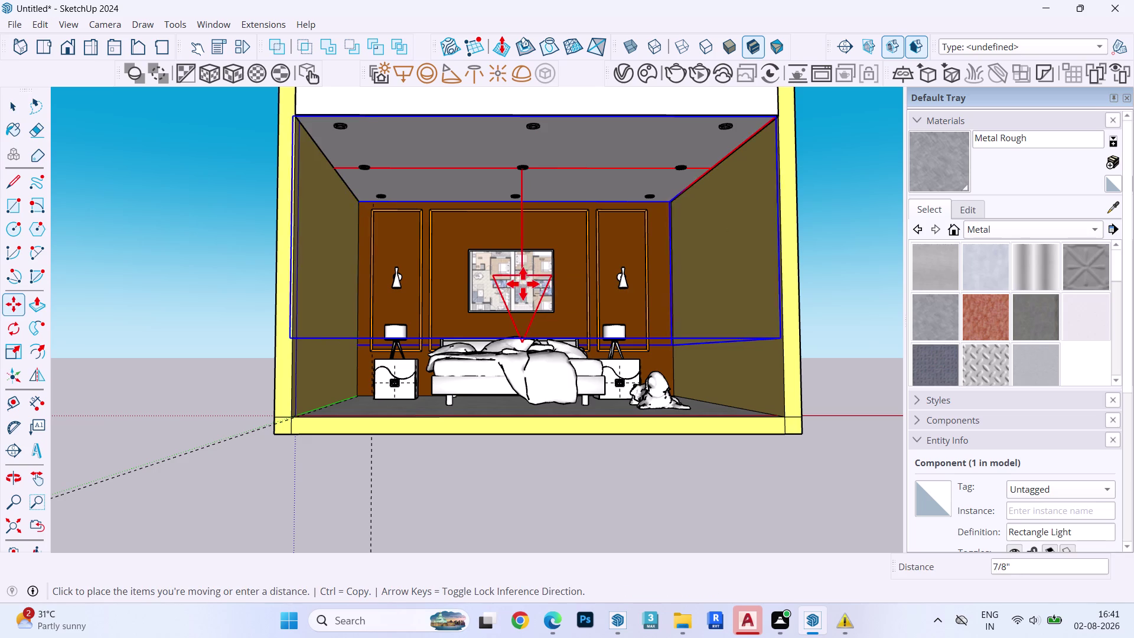
click(525, 293)
key(space)
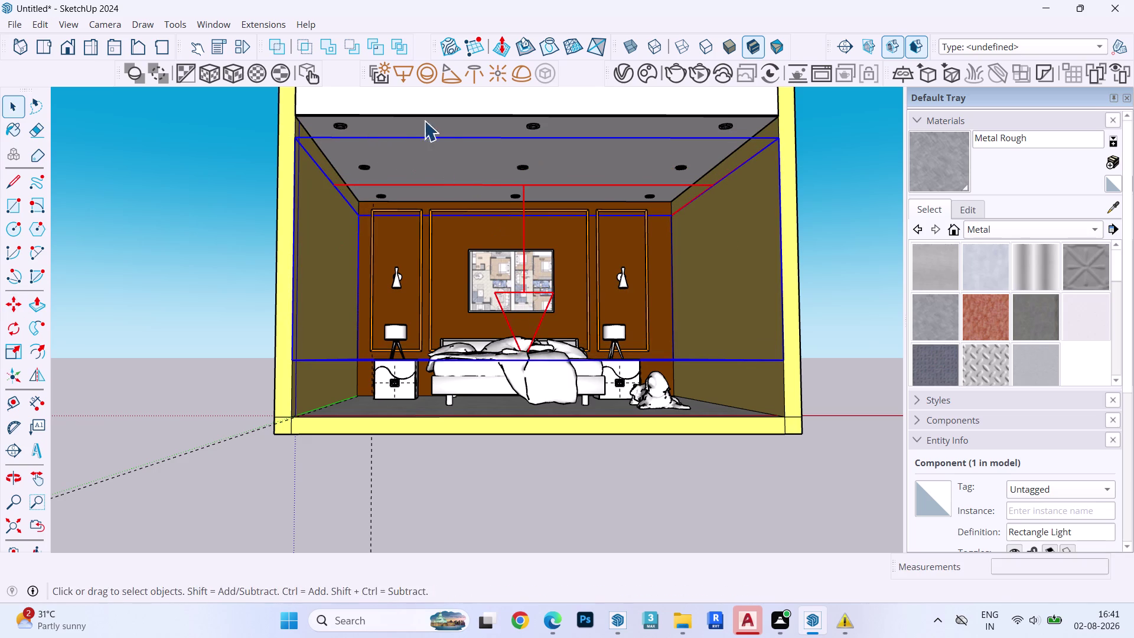
click(476, 73)
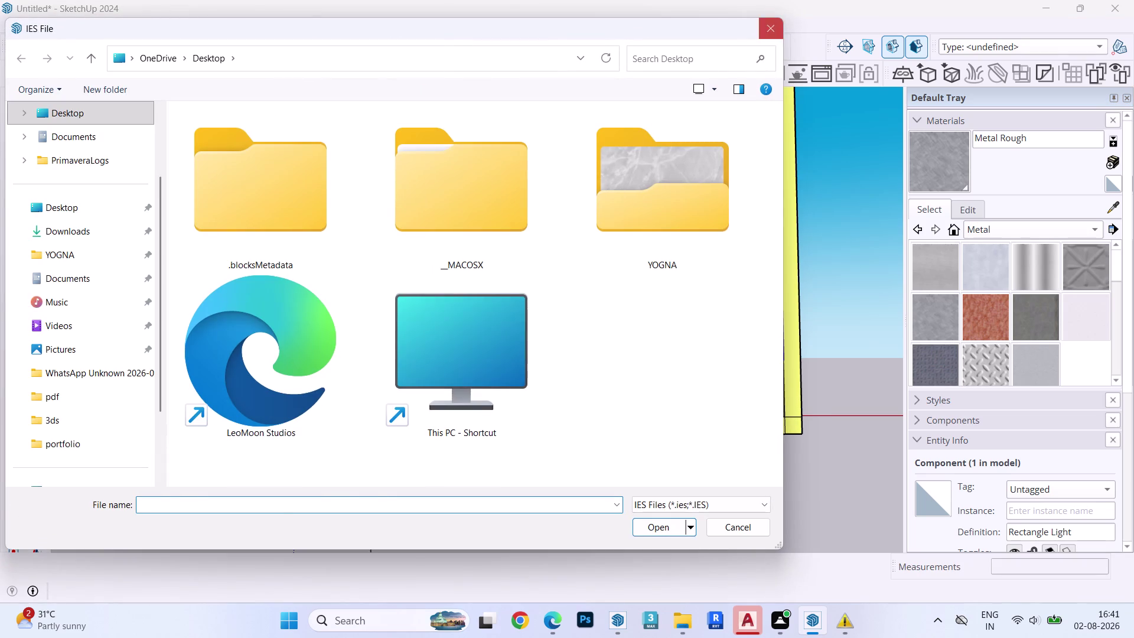
Cancel the IES file choice and bring the ceiling downlight fixture into view.
click(775, 33)
click(453, 78)
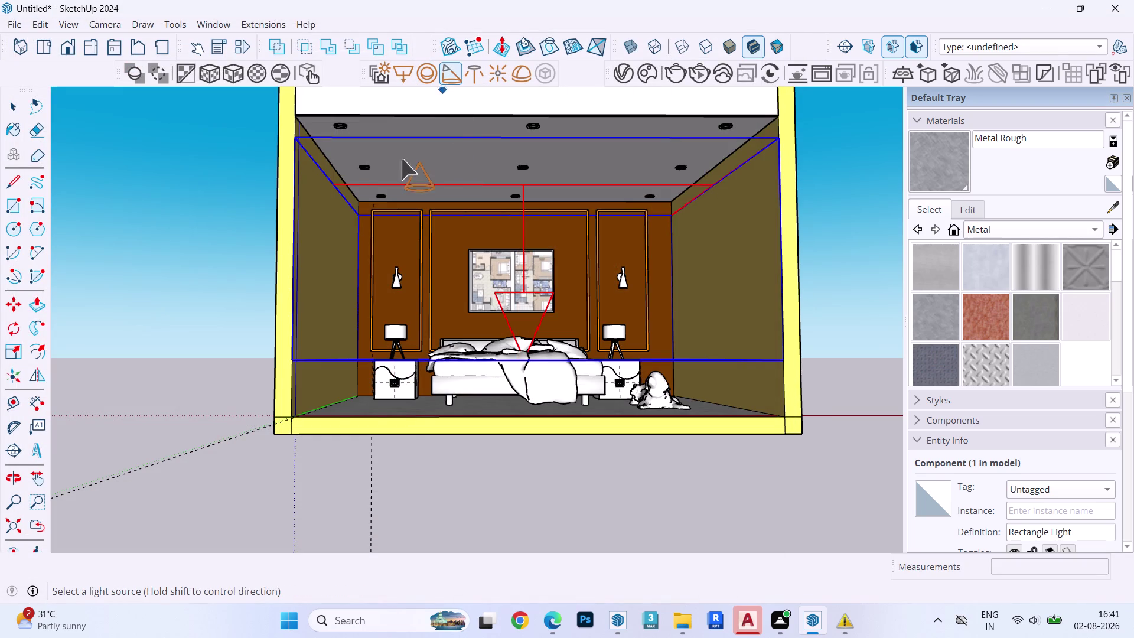
scroll(up, 3)
scroll(up, 3)
scroll(up, 3)
scroll(down, 3)
scroll(up, 3)
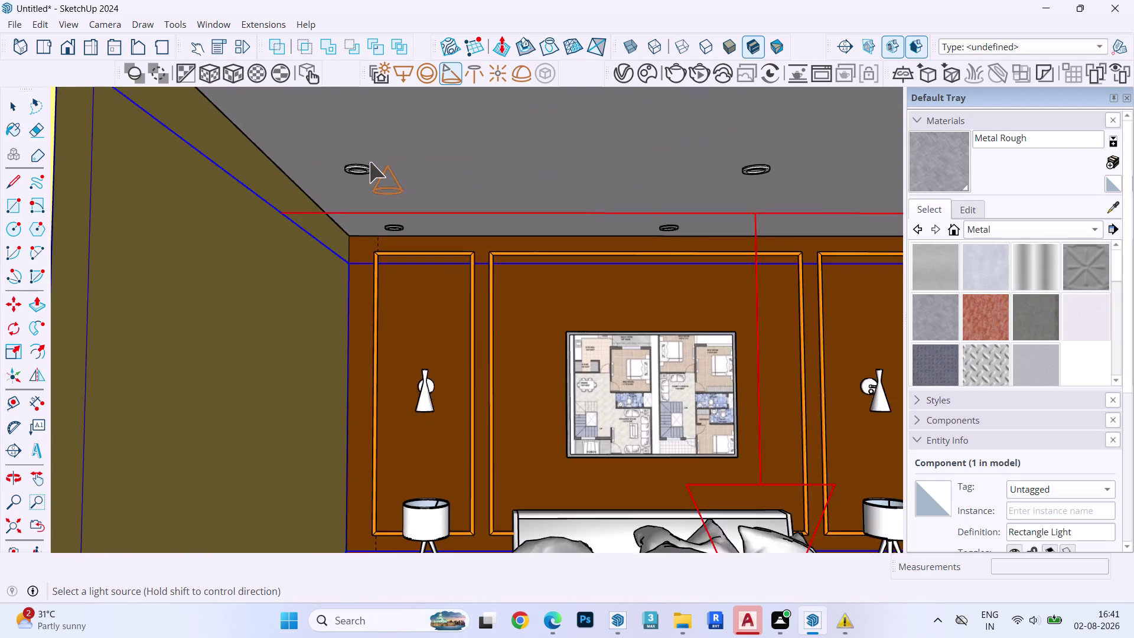
scroll(up, 3)
scroll(down, 3)
scroll(up, 3)
middle_drag(364, 173, 397, 74)
scroll(up, 3)
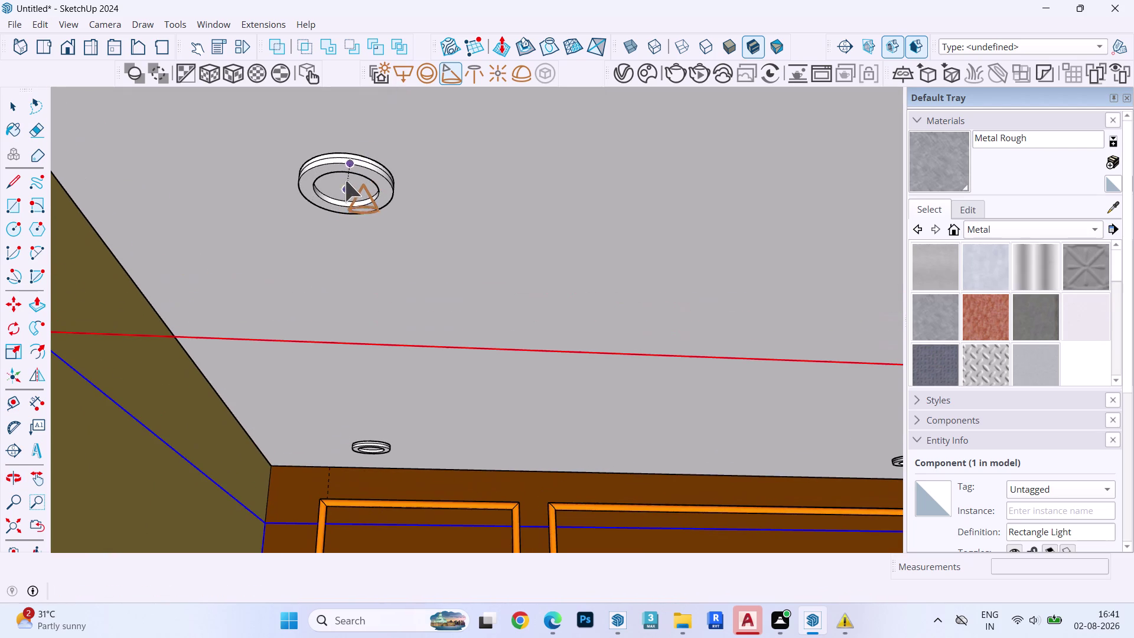
Place a spot light at the ceiling downlight, then select and cut it.
click(346, 183)
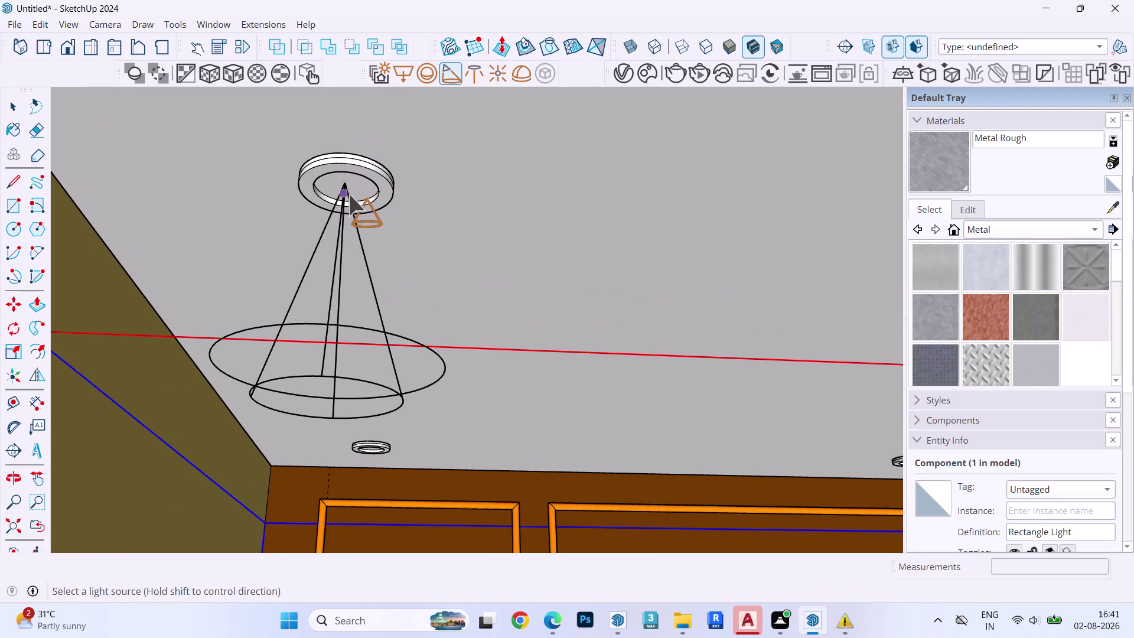
key(space)
double_click(357, 179)
key(Escape)
click(348, 193)
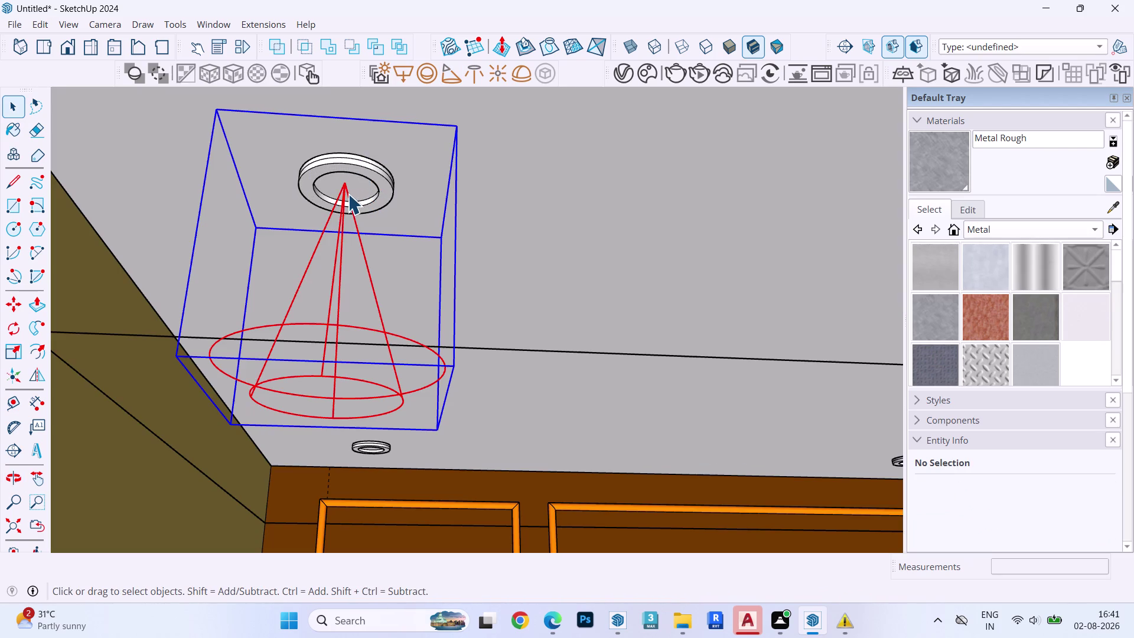
key(ctrl+x)
Paste the spot light inside the downlight fixture, onto its inner face.
double_click(351, 195)
click(351, 190)
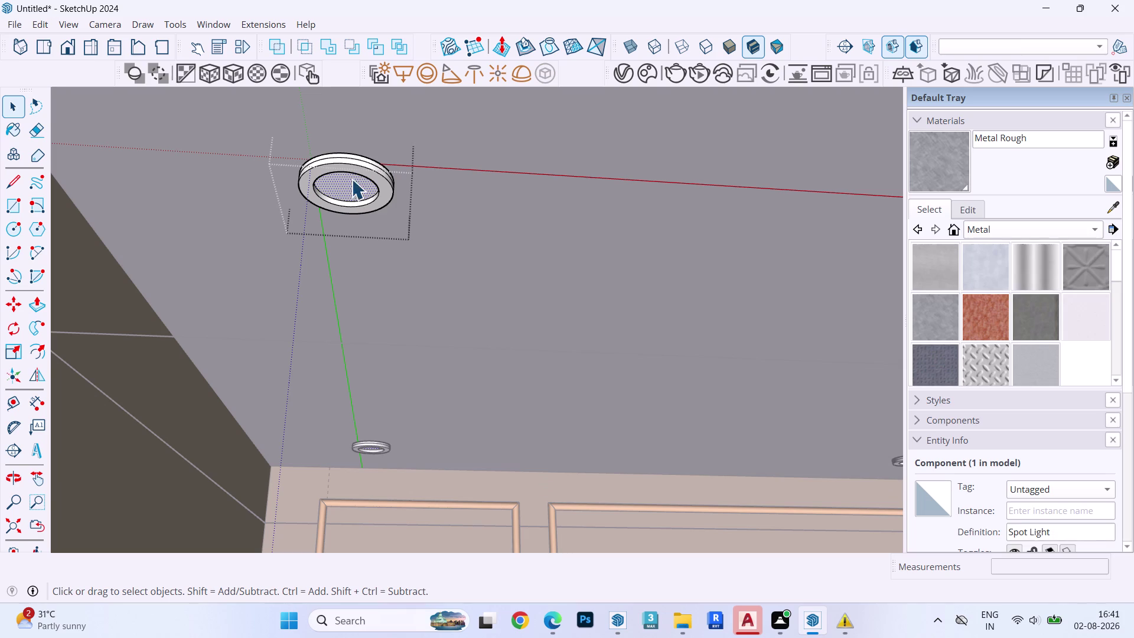
click(41, 24)
click(70, 135)
key(space)
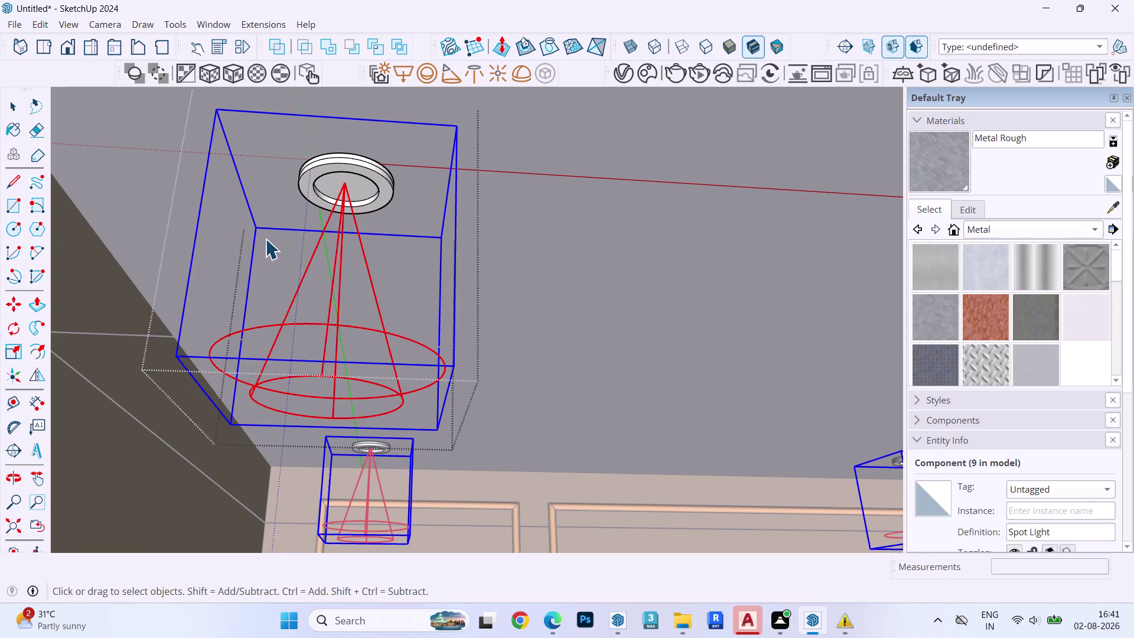
key(Escape)
key(Escape)
key(Escape)
Exit the fixture, zoom out, and open the V-Ray Asset Editor.
scroll(down, 3)
key(Escape)
key(Escape)
key(Escape)
key(Escape)
key(Escape)
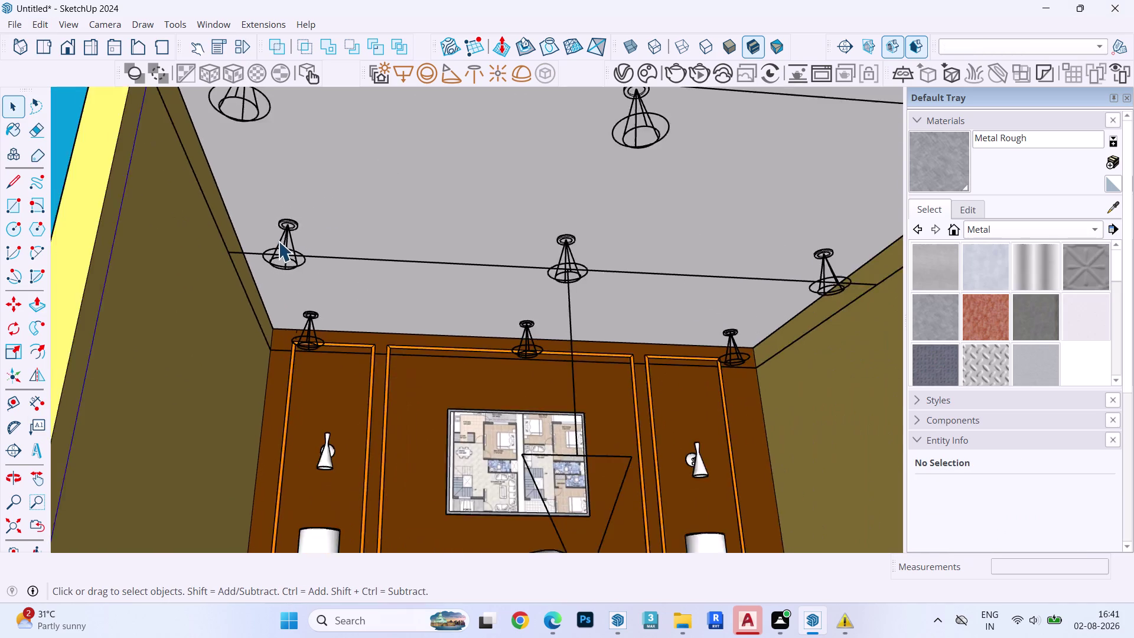
scroll(down, 3)
key(Escape)
scroll(up, 3)
key(Escape)
click(619, 81)
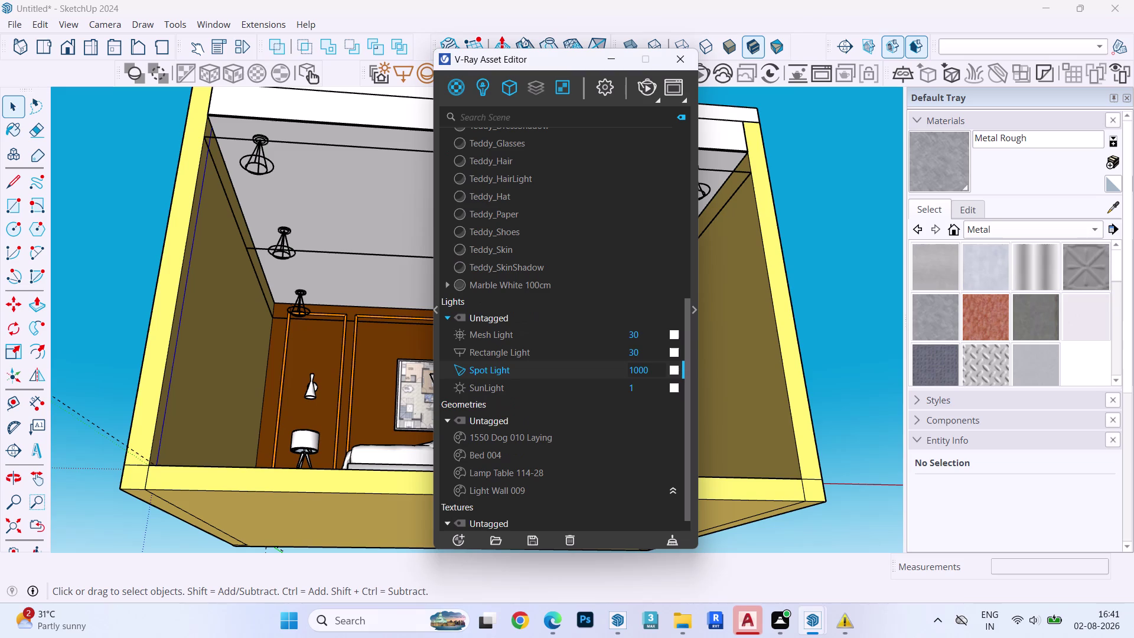
Filter the asset list to lights only, then close the V-Ray Asset Editor.
click(470, 85)
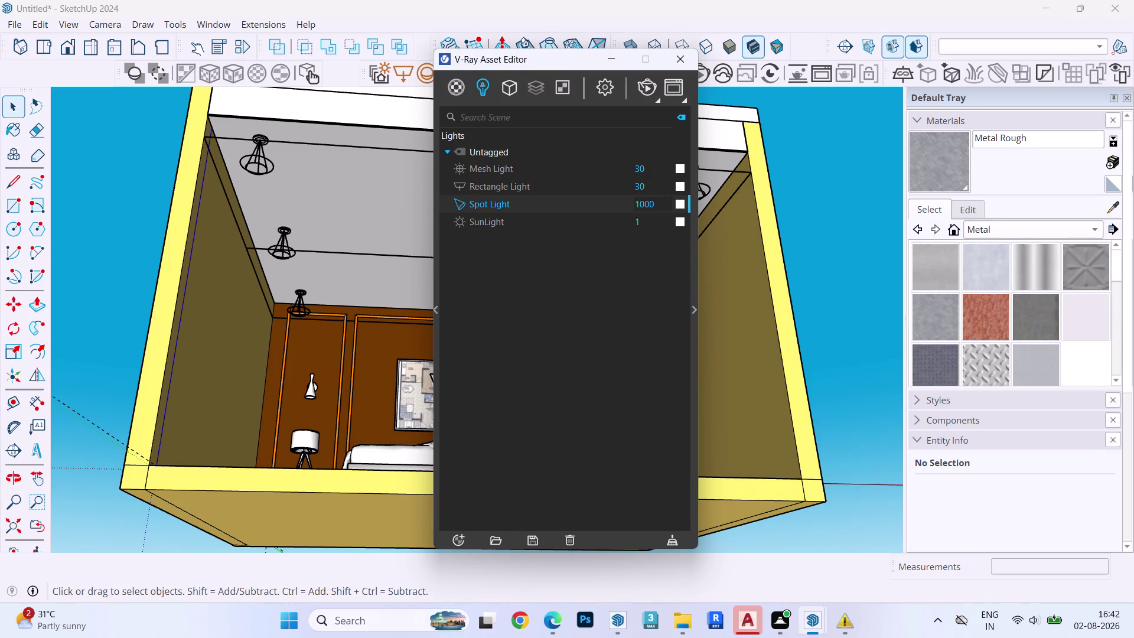
click(459, 218)
click(680, 68)
Orbit the room until the bed wall faces the camera, centred and level.
middle_drag(566, 138, 541, 240)
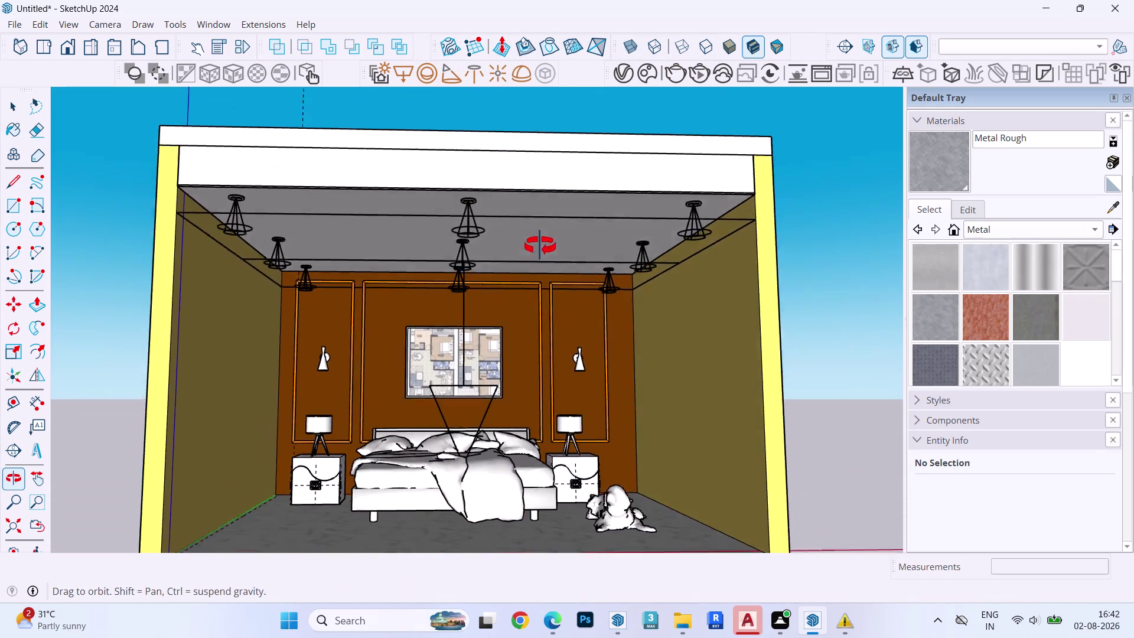
middle_drag(541, 240, 540, 225)
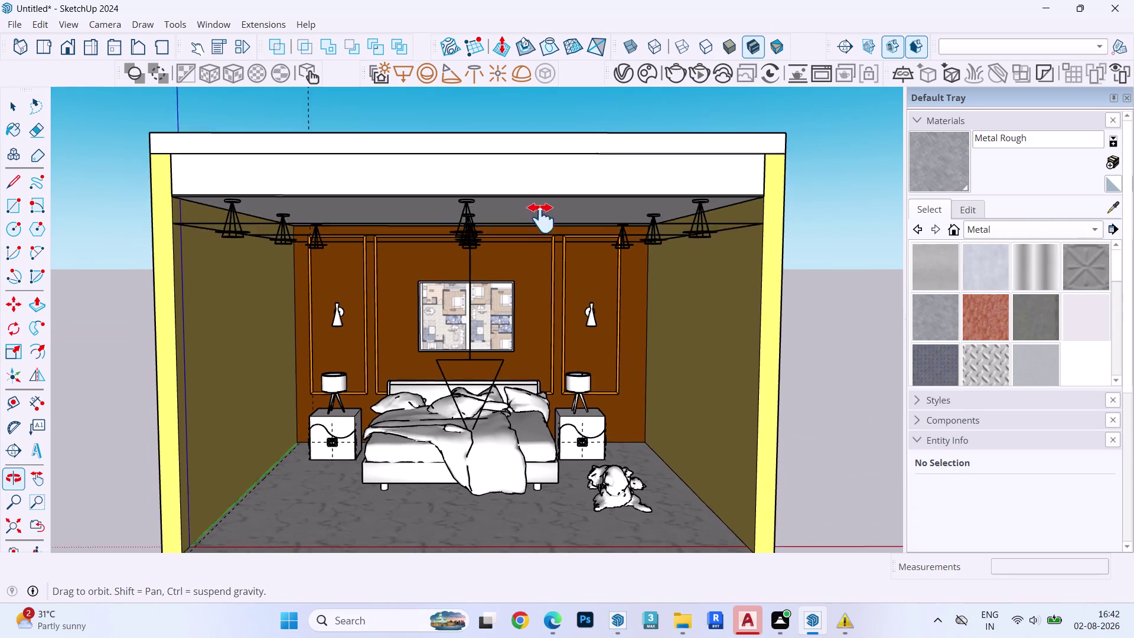
middle_drag(539, 225, 559, 216)
scroll(up, 3)
middle_click(553, 263)
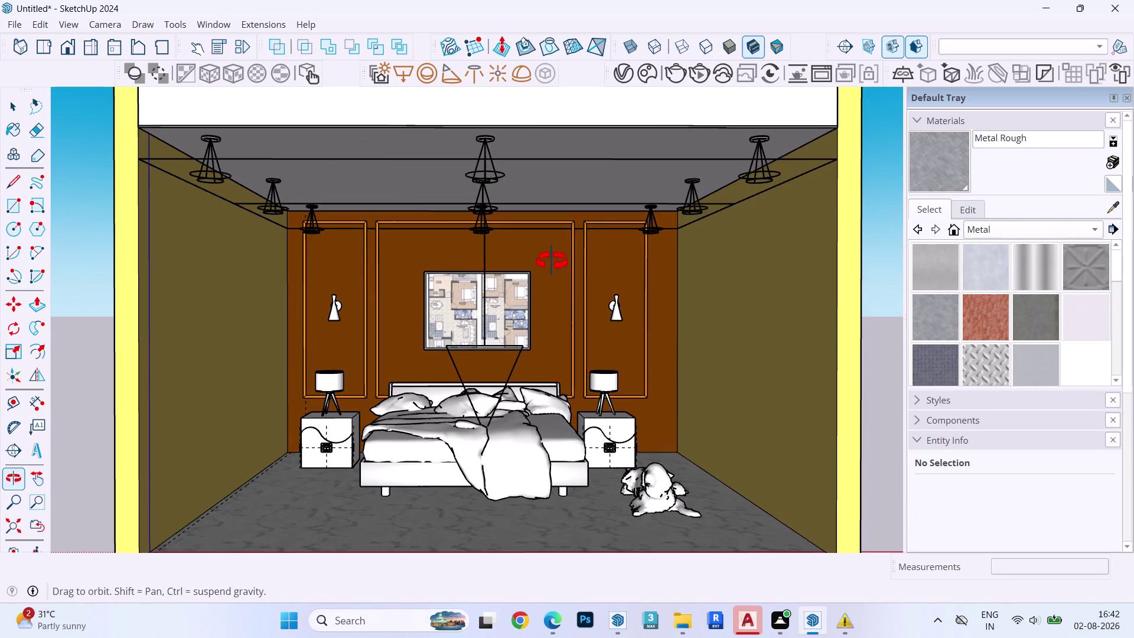
scroll(up, 3)
middle_click(552, 263)
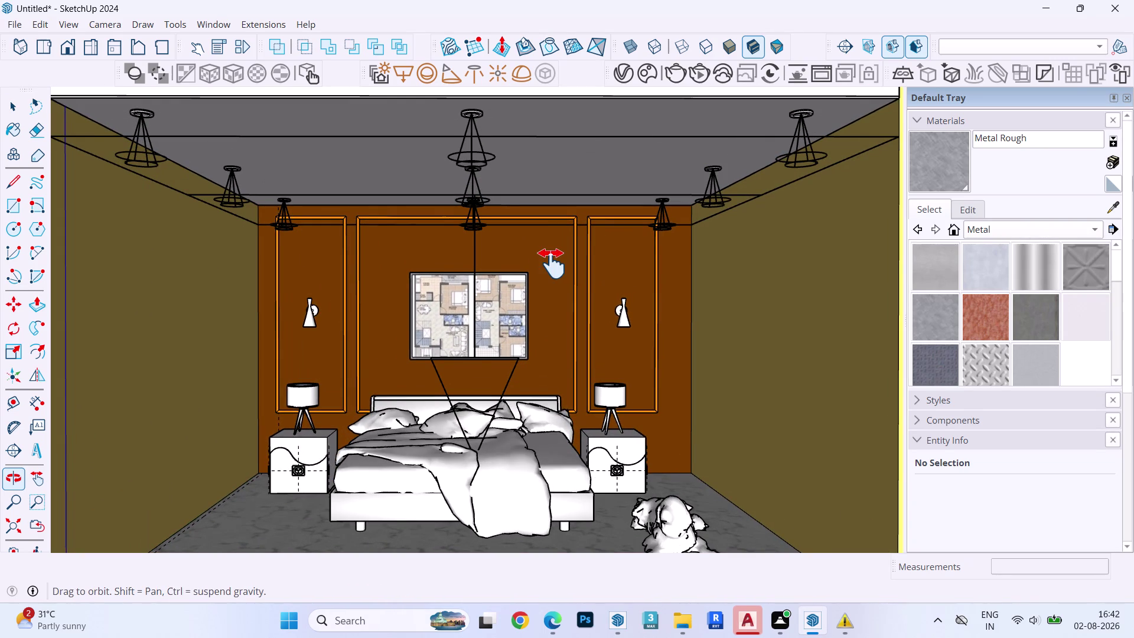
scroll(down, 3)
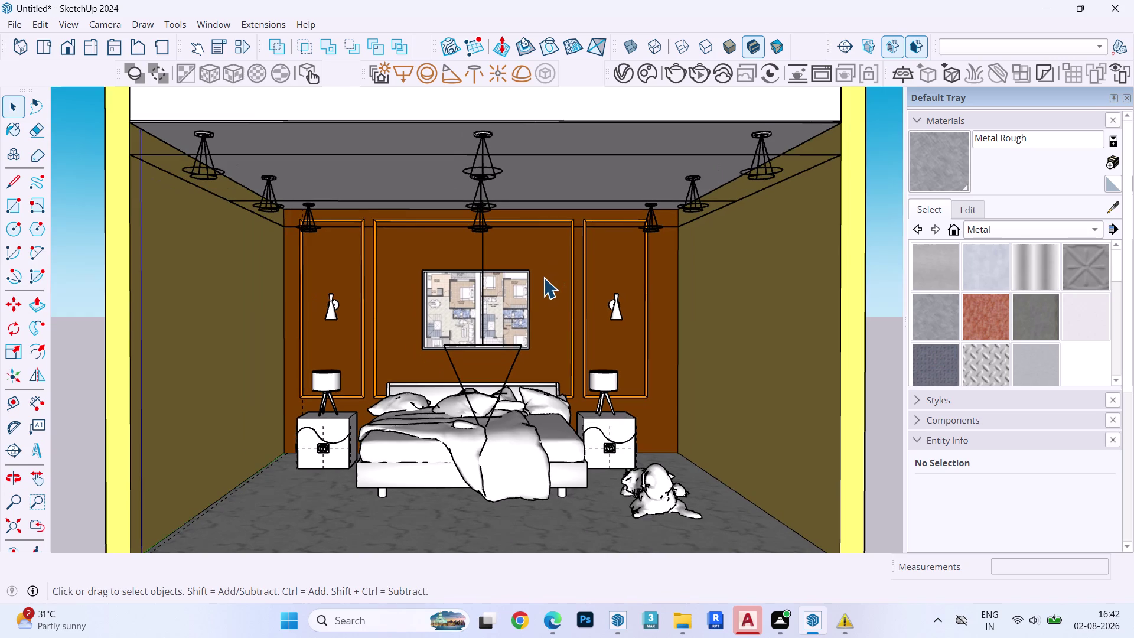
middle_drag(543, 278, 540, 228)
scroll(up, 3)
middle_drag(540, 214, 539, 264)
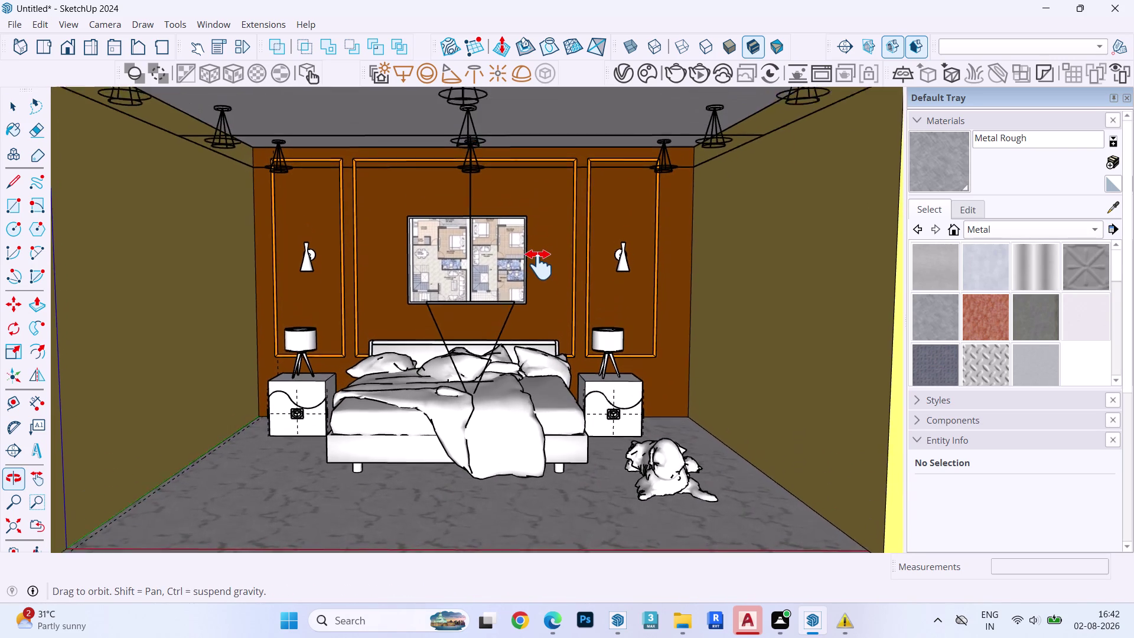
middle_drag(539, 265, 542, 258)
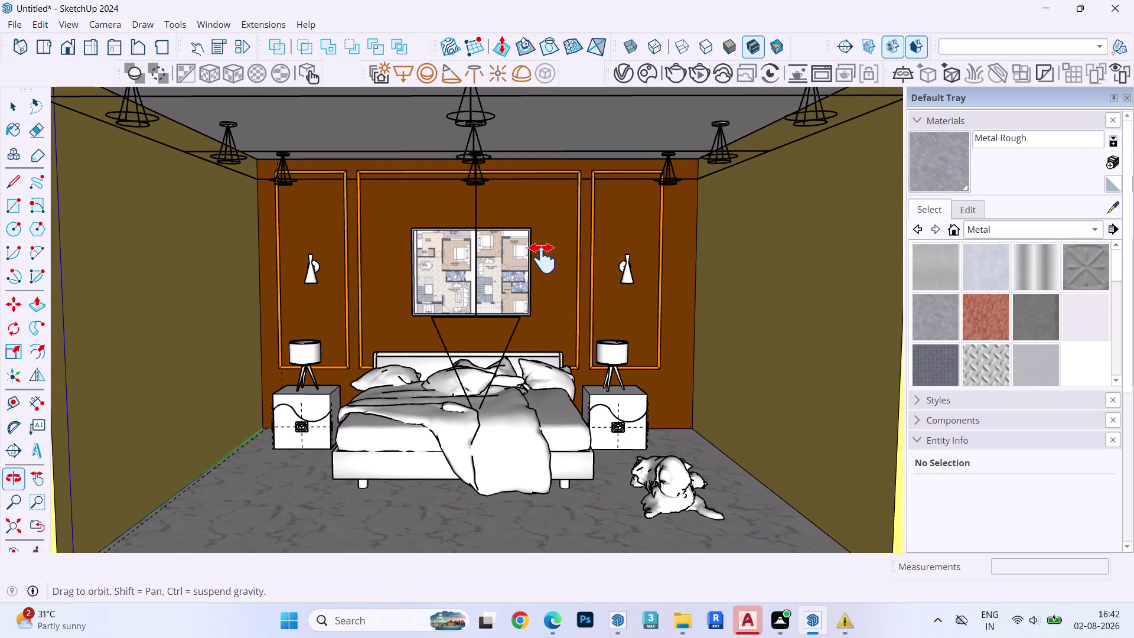
middle_drag(543, 258, 544, 230)
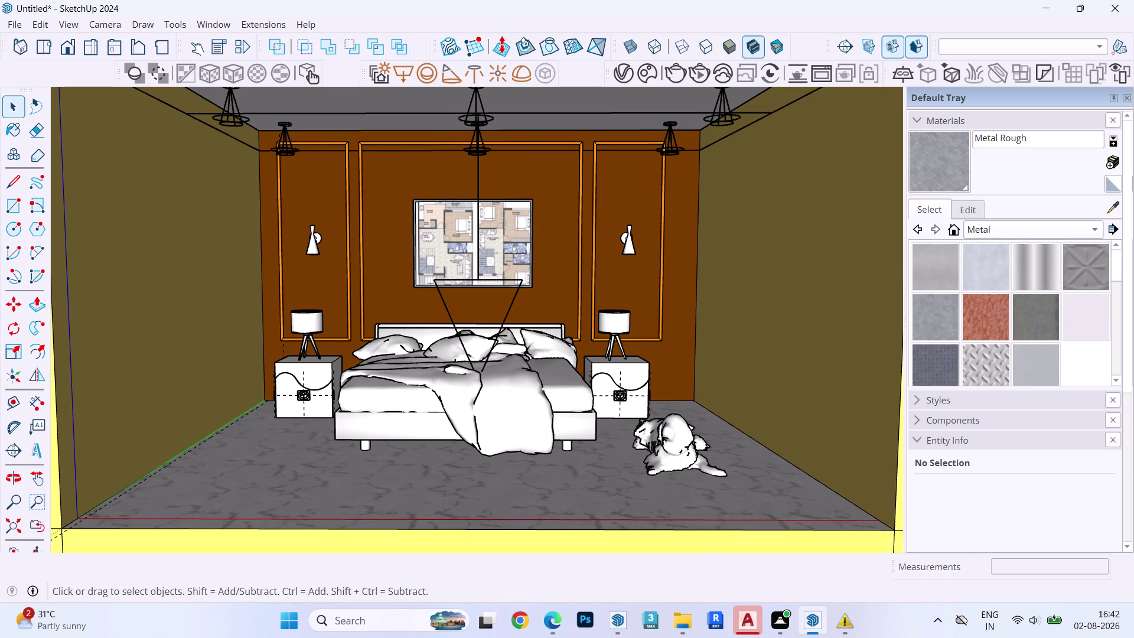
click(64, 23)
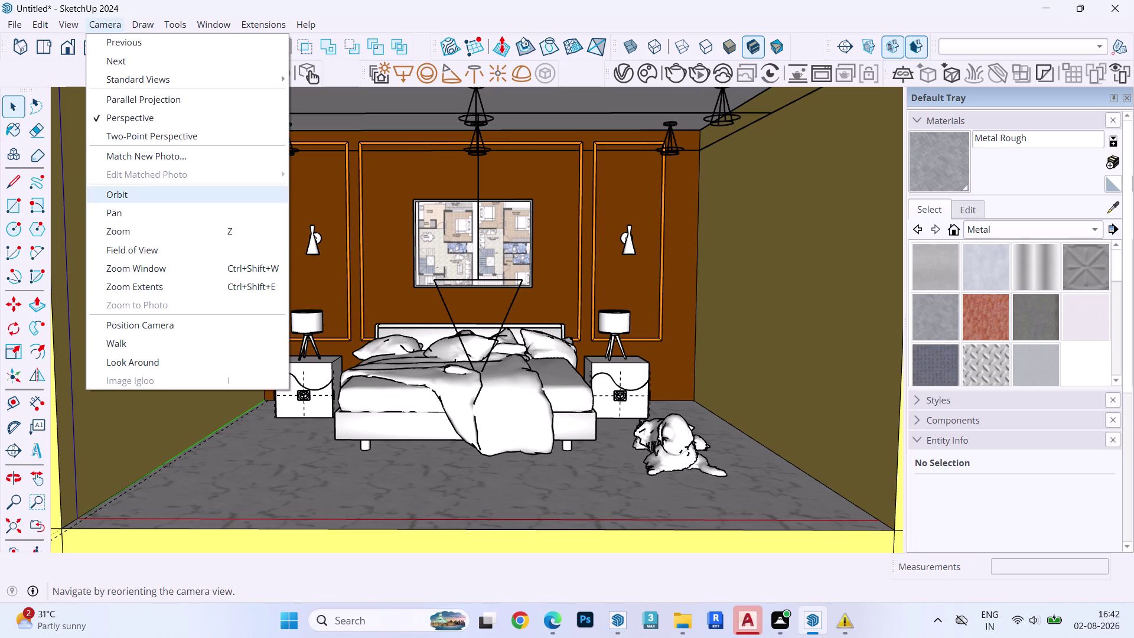
Narrow the camera field of view from 35 to about 21.5 degrees.
click(134, 247)
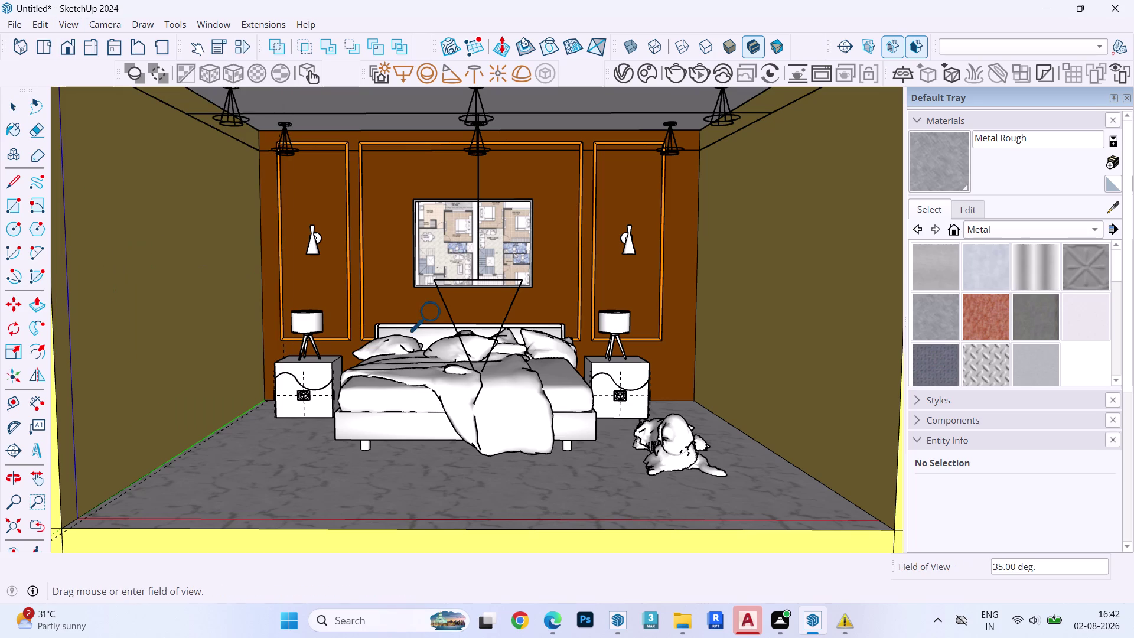
drag(445, 318, 411, 289)
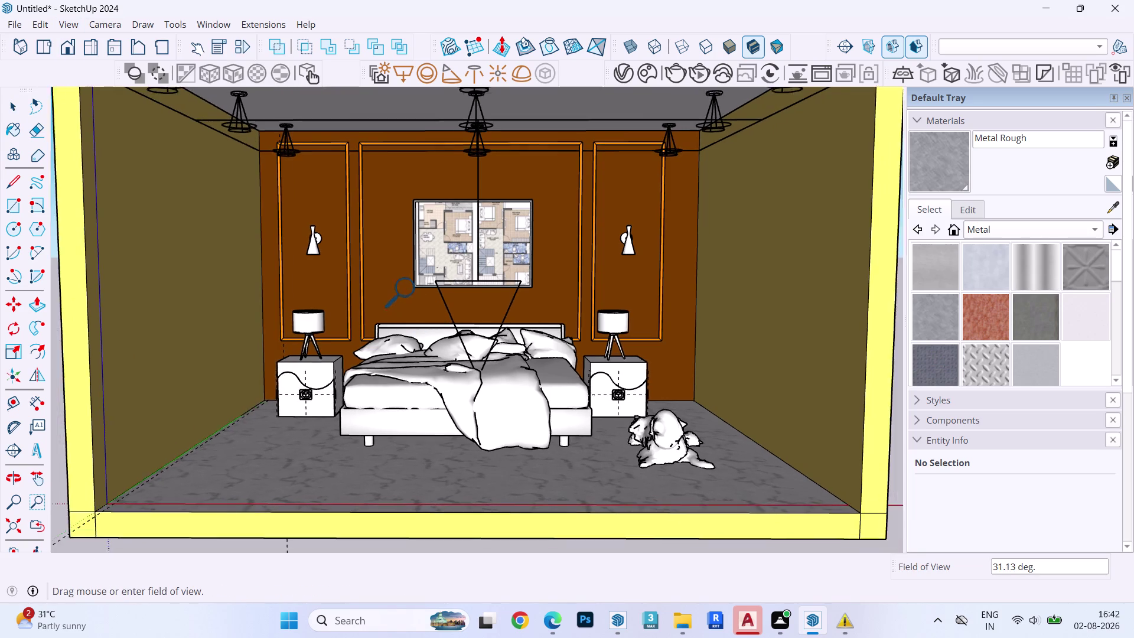
drag(411, 289, 152, 203)
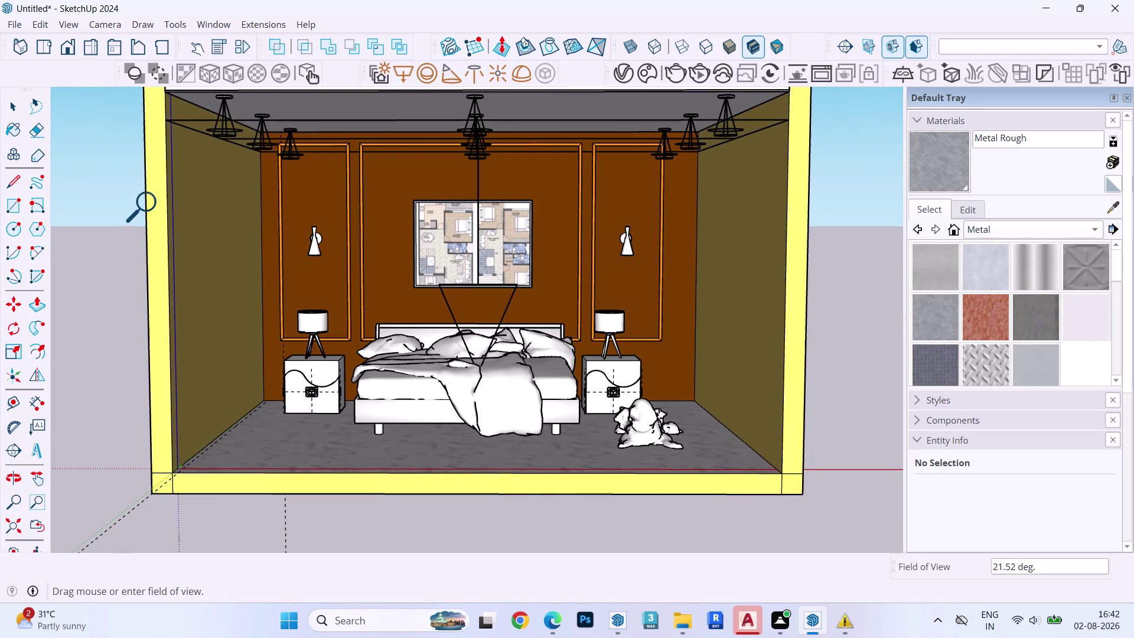
drag(153, 203, 144, 201)
middle_click(415, 230)
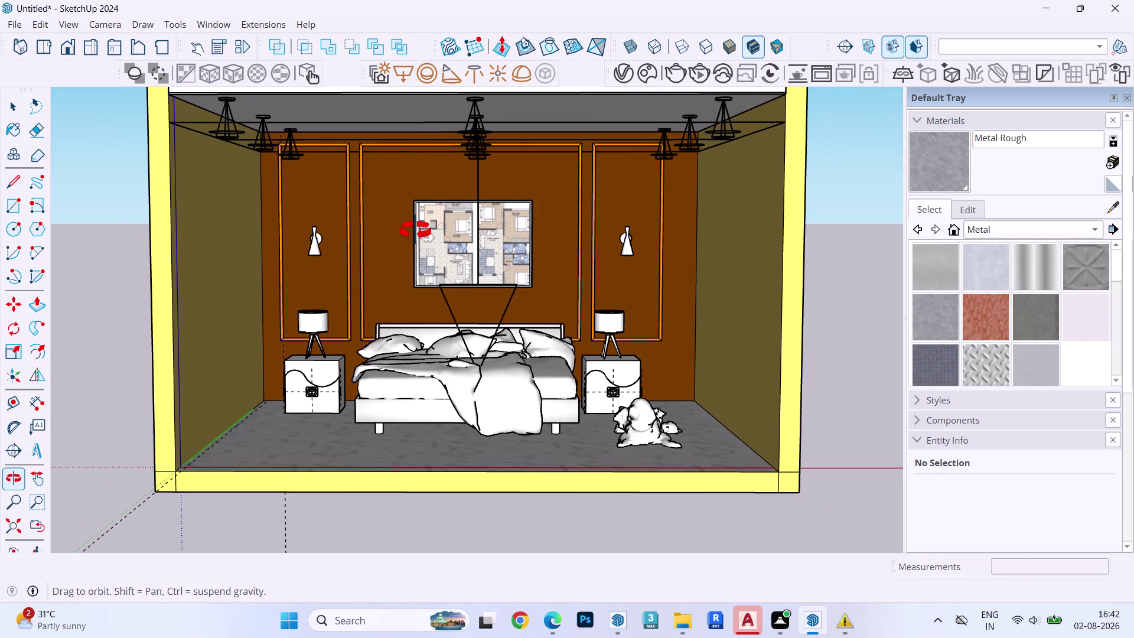
key(space)
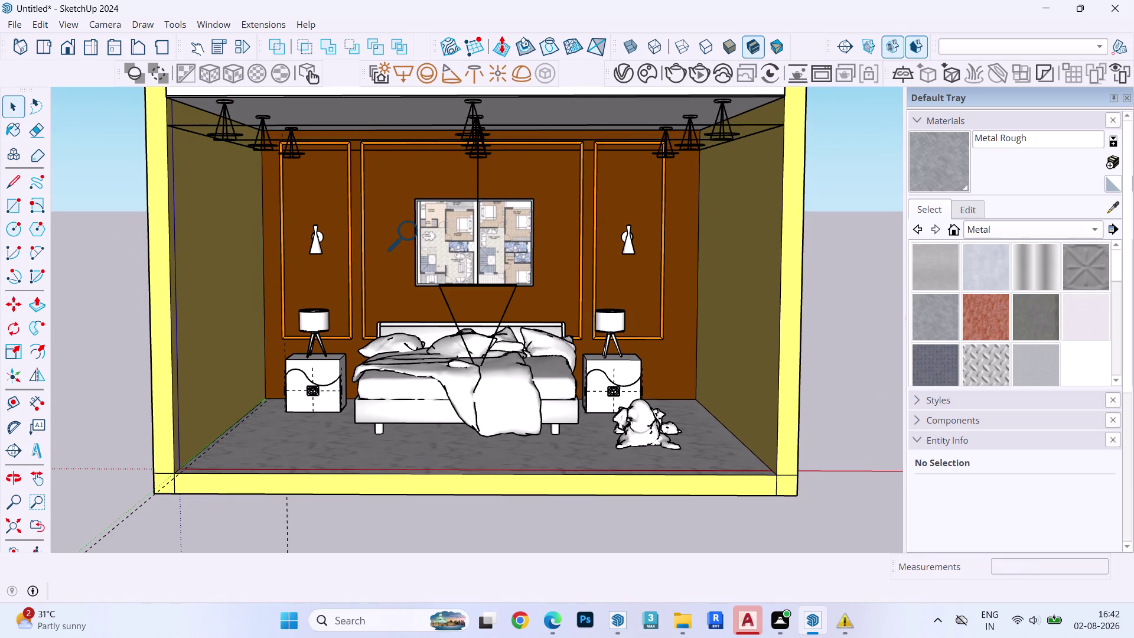
key(Escape)
Orbit to frame the bed wall squarely with the framed picture centred.
middle_drag(447, 225, 453, 275)
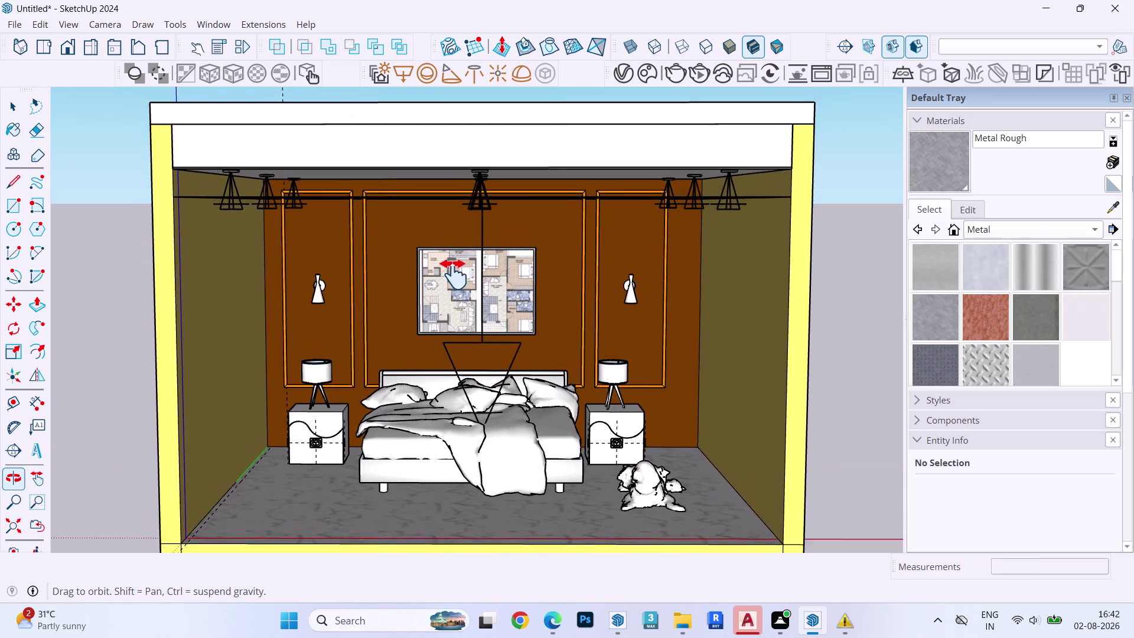
middle_drag(453, 276, 454, 250)
scroll(up, 3)
middle_drag(460, 277, 460, 269)
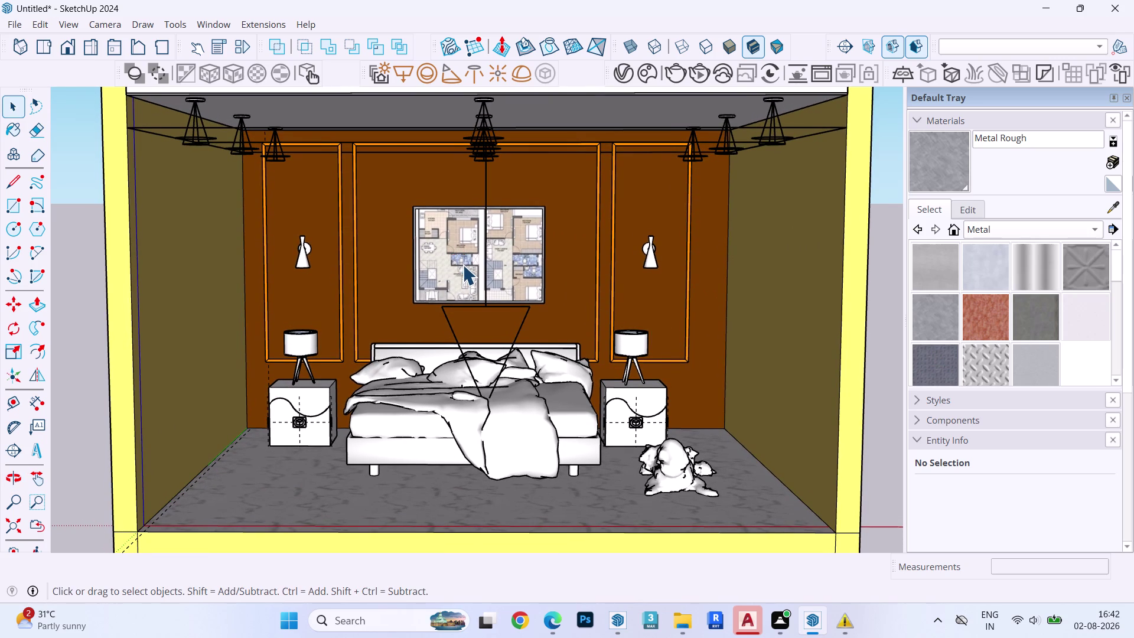
scroll(up, 3)
middle_drag(463, 257, 467, 249)
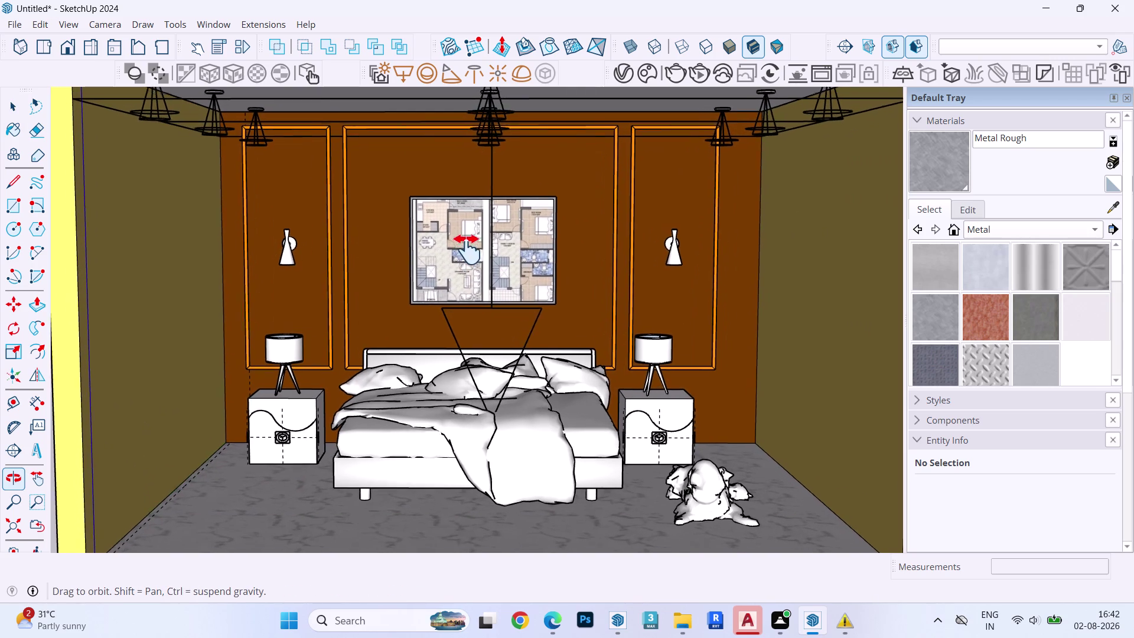
middle_drag(466, 249, 469, 248)
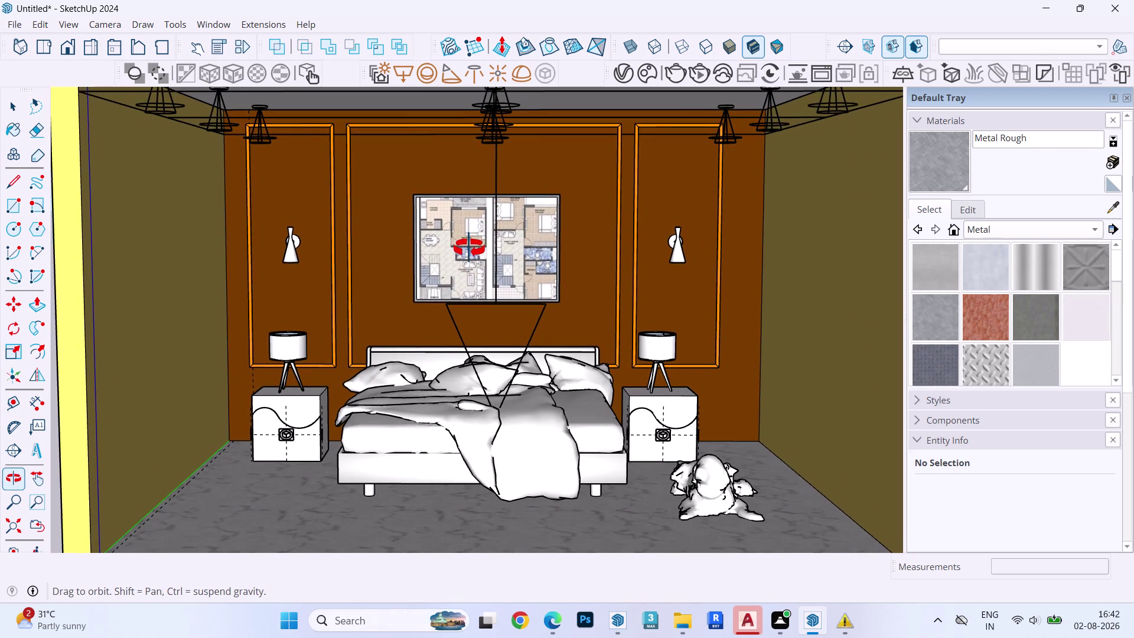
middle_drag(469, 248, 455, 248)
click(88, 23)
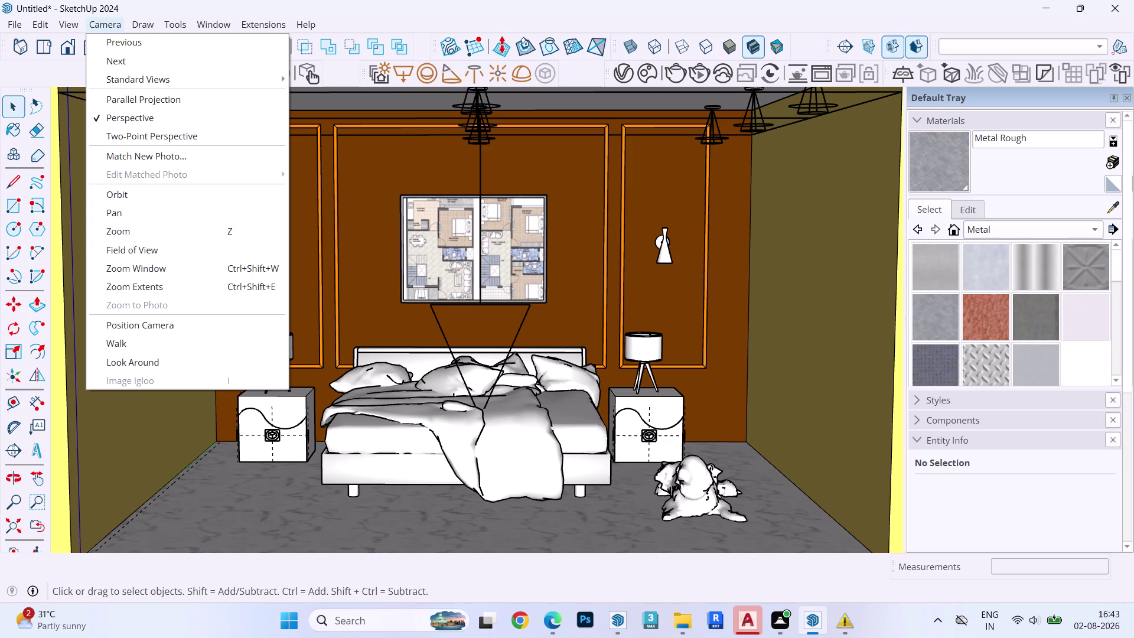
Switch to two-point perspective and pan to centre the bed wall.
click(134, 142)
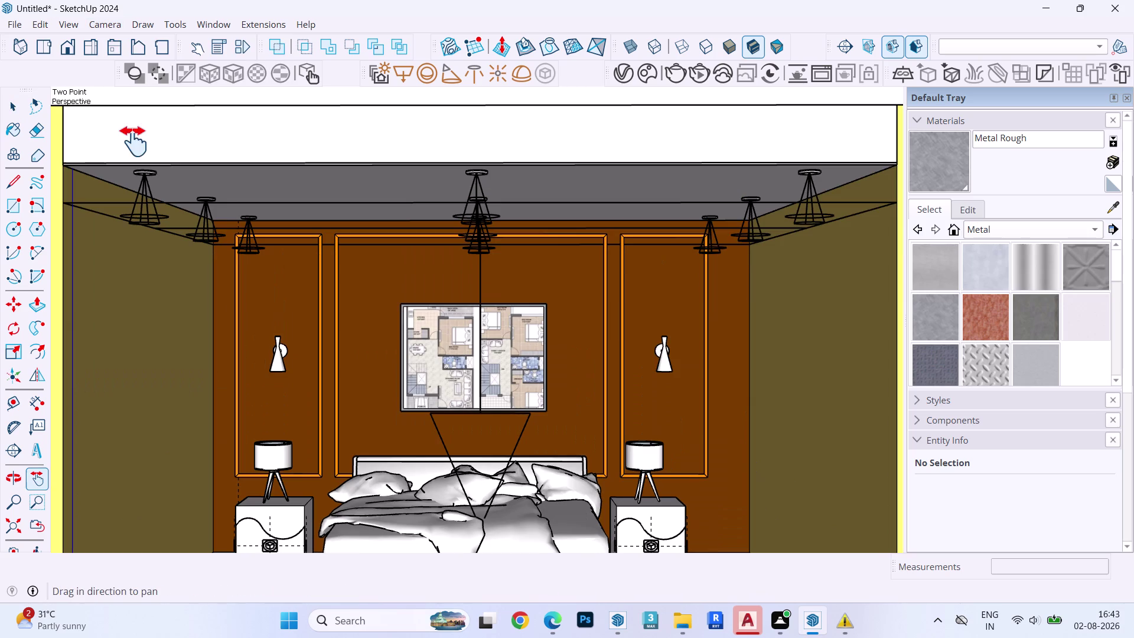
drag(385, 309, 387, 137)
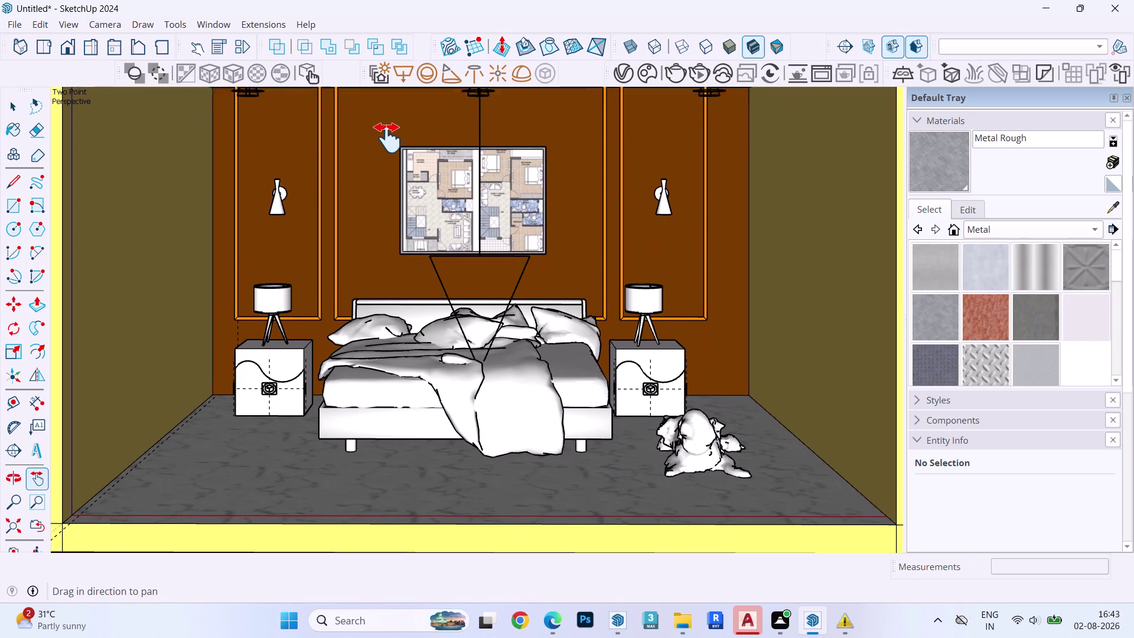
drag(388, 137, 398, 198)
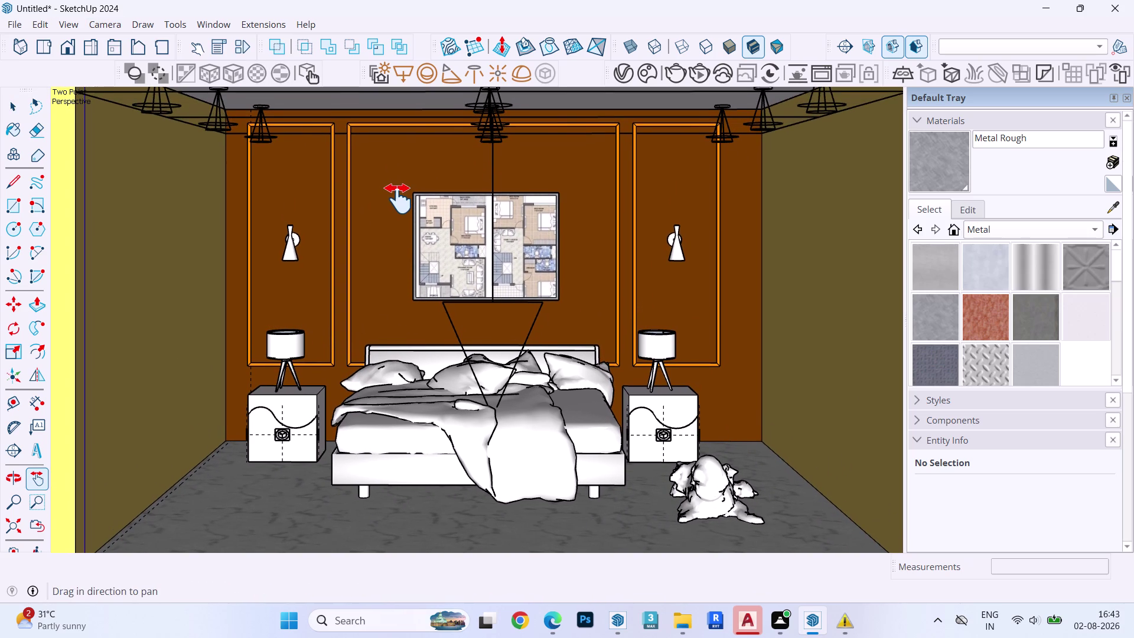
scroll(down, 3)
drag(401, 200, 416, 203)
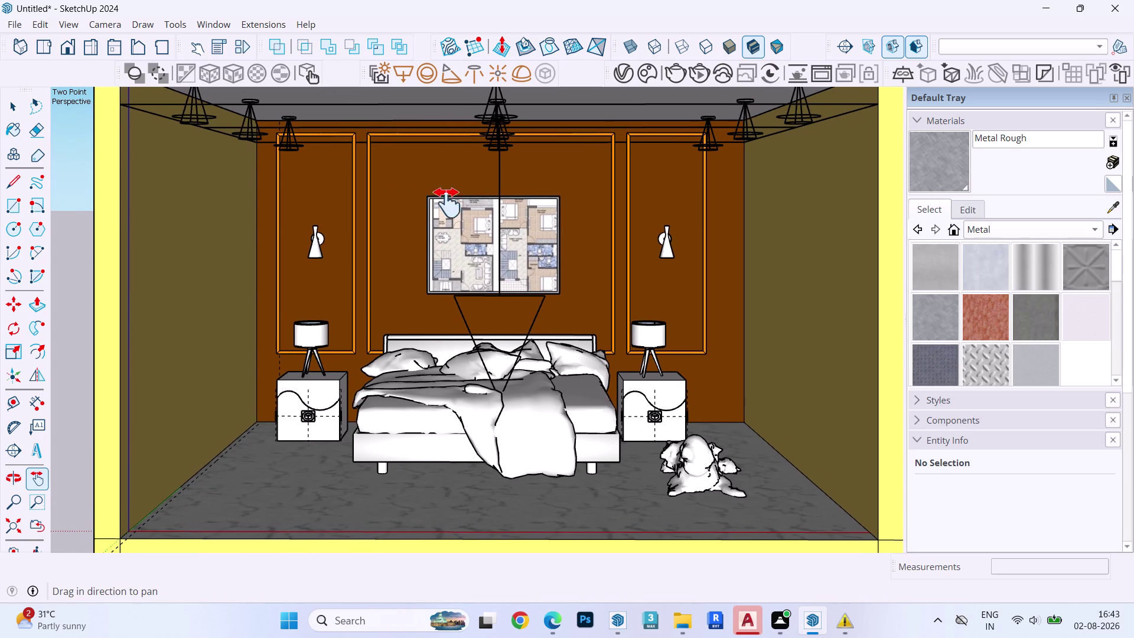
scroll(up, 3)
Orbit slightly and recentre so the bed wall sits square in view.
middle_drag(455, 200, 439, 206)
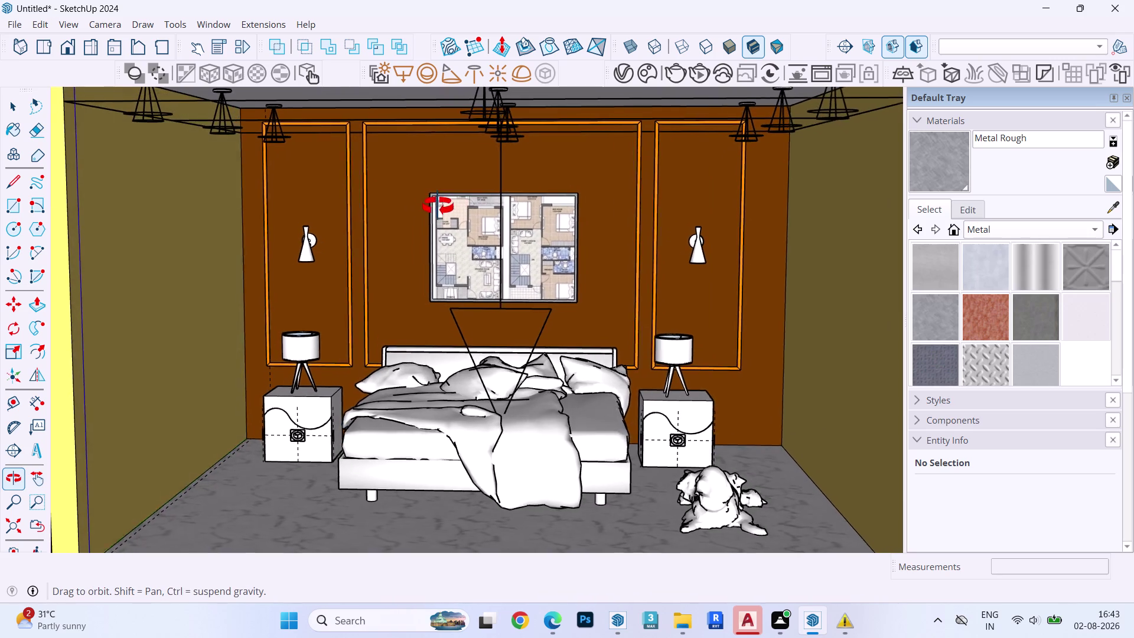
middle_drag(438, 206, 451, 200)
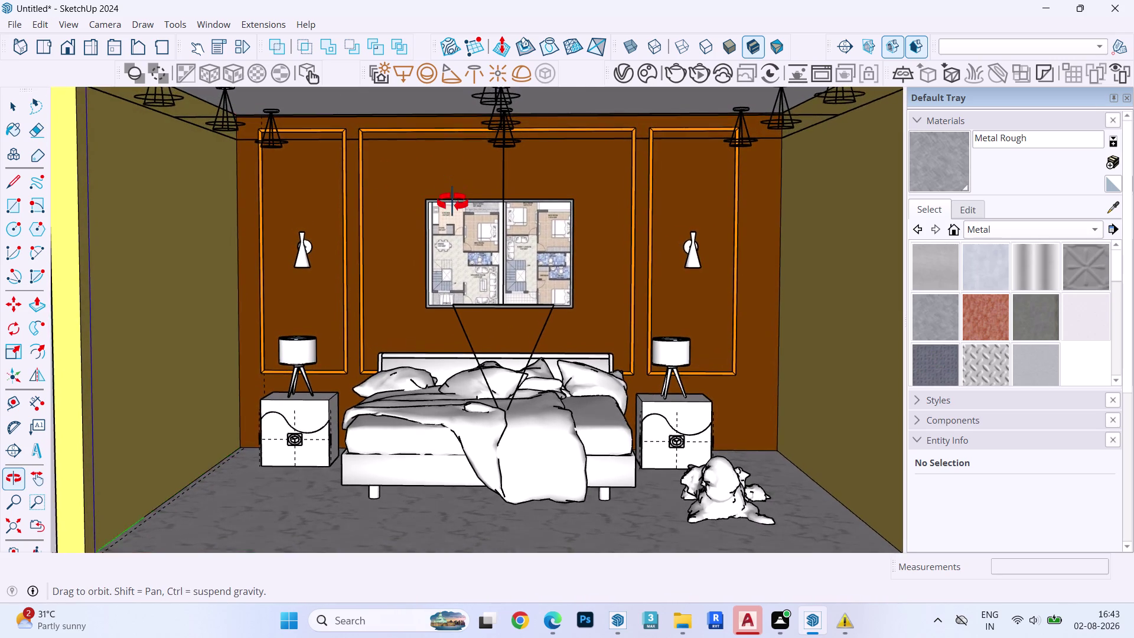
middle_drag(451, 200, 453, 195)
middle_click(468, 194)
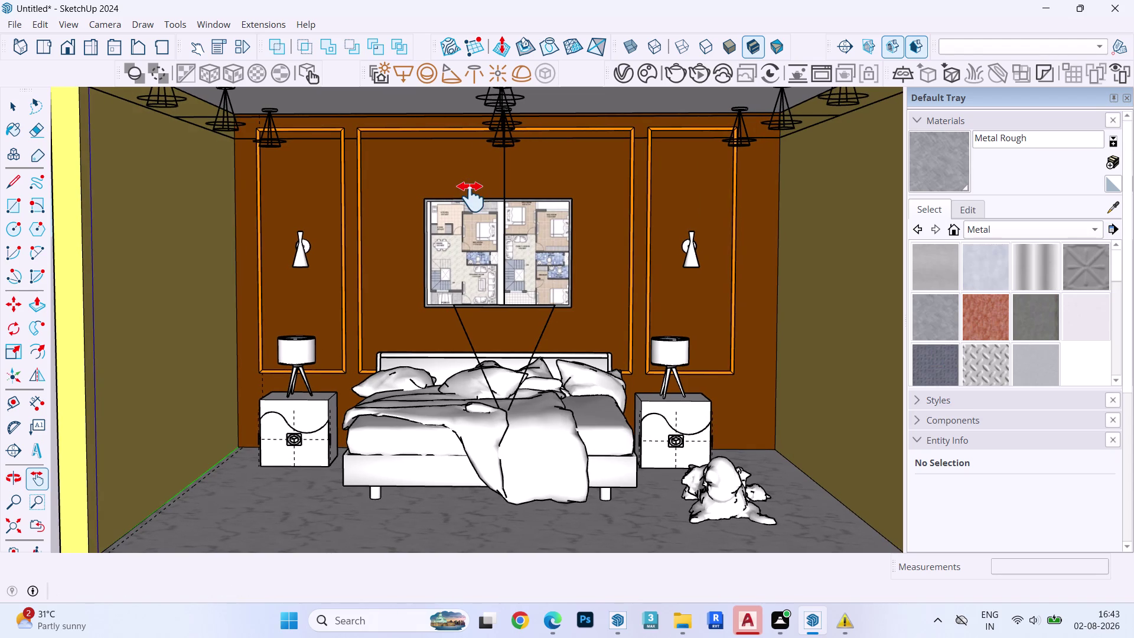
drag(471, 196, 441, 198)
middle_drag(443, 198, 444, 199)
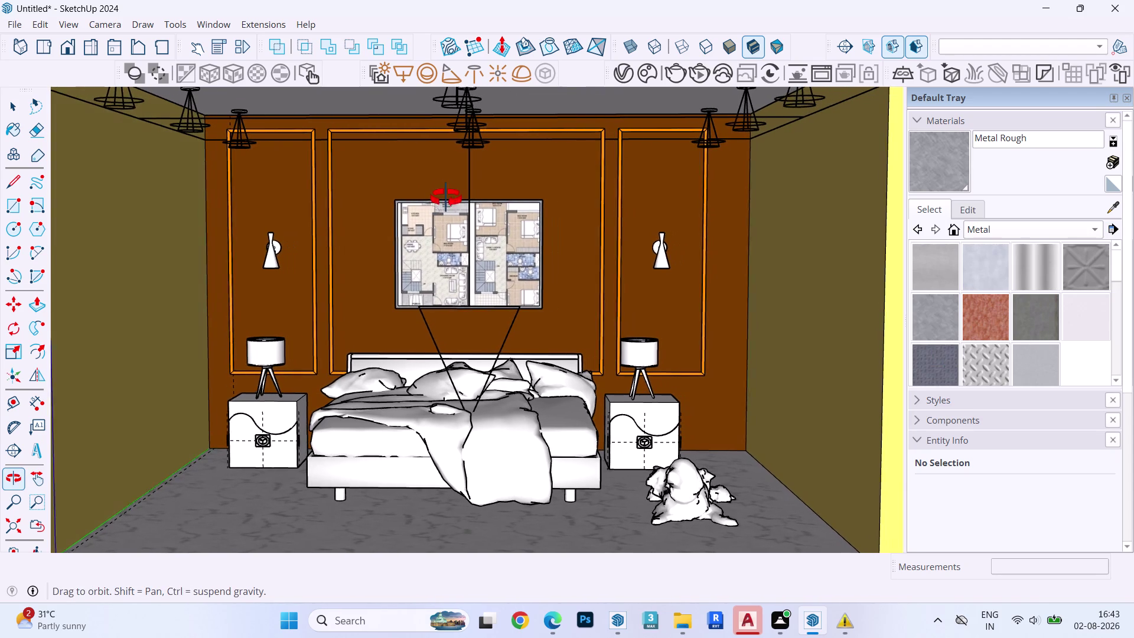
middle_drag(445, 198, 456, 191)
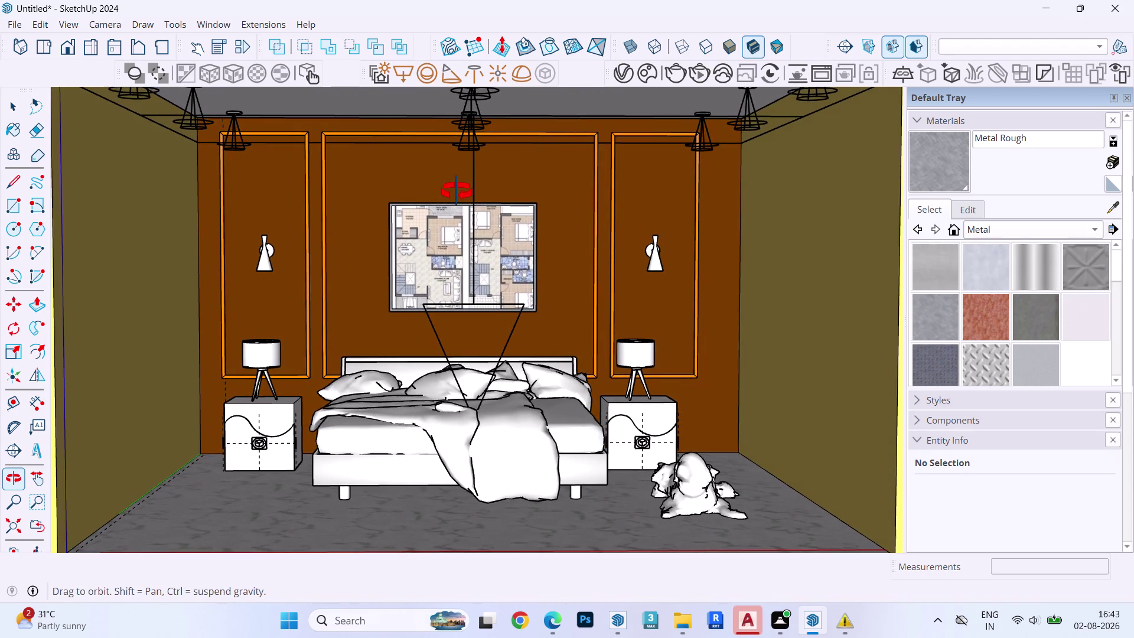
middle_drag(457, 191, 452, 192)
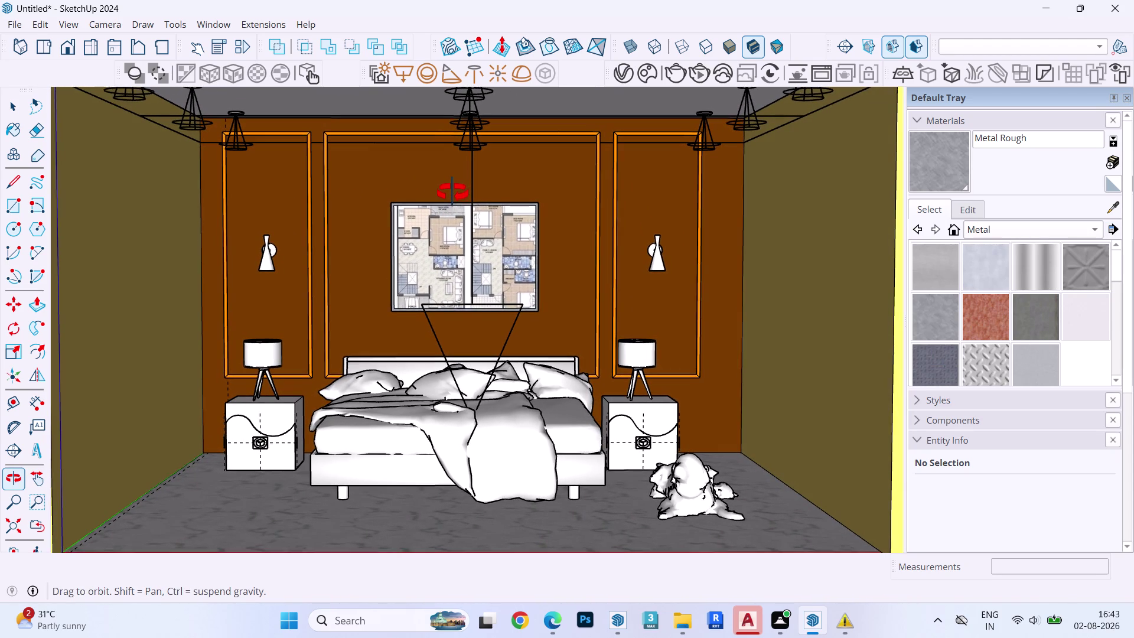
middle_drag(452, 193, 452, 194)
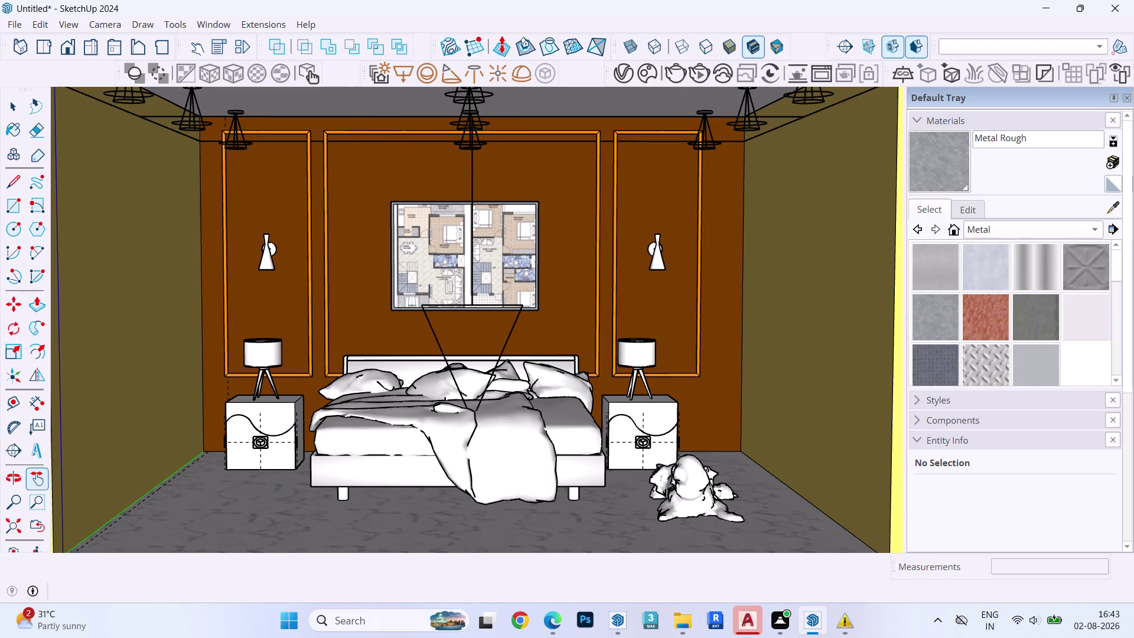
Reapply two-point perspective and pan to reveal the outer wall edges.
click(71, 29)
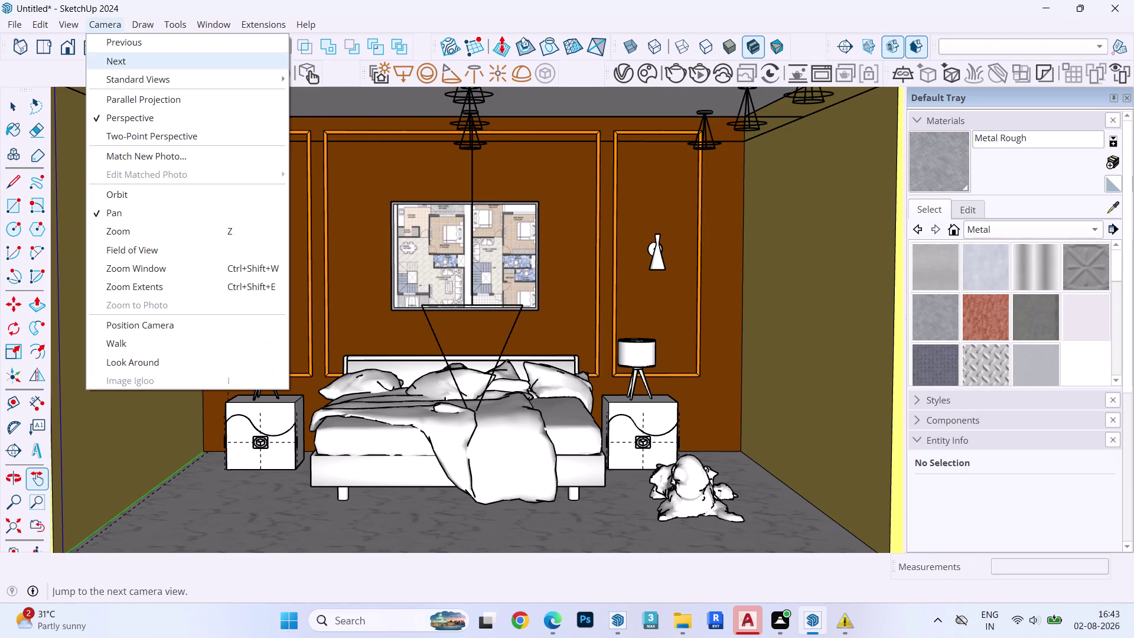
click(114, 135)
drag(378, 298, 373, 240)
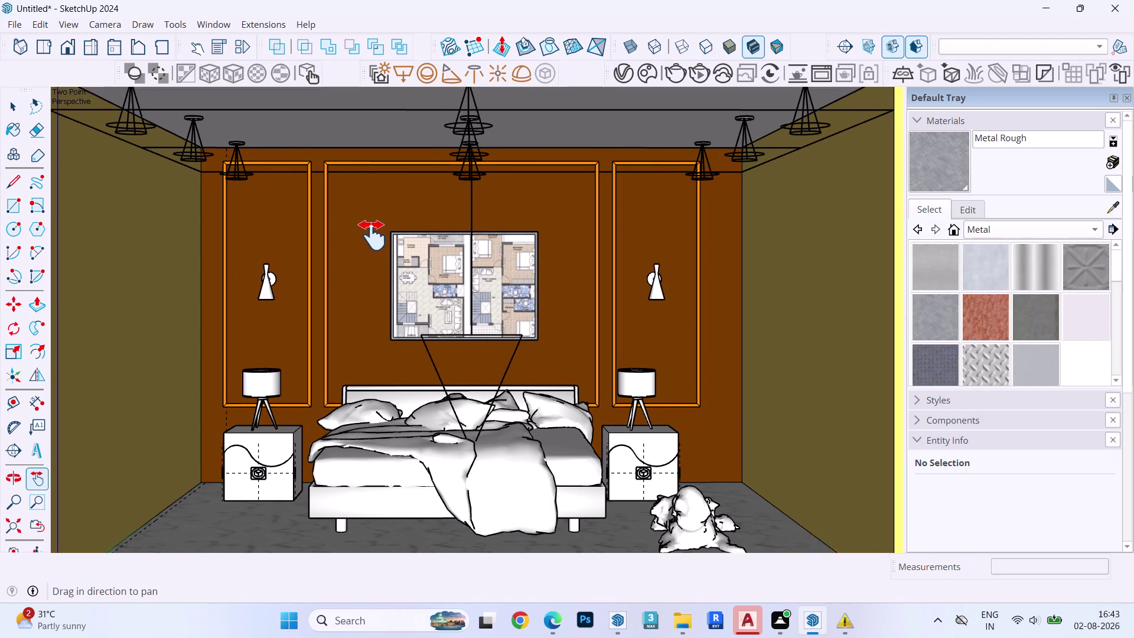
drag(373, 239, 372, 225)
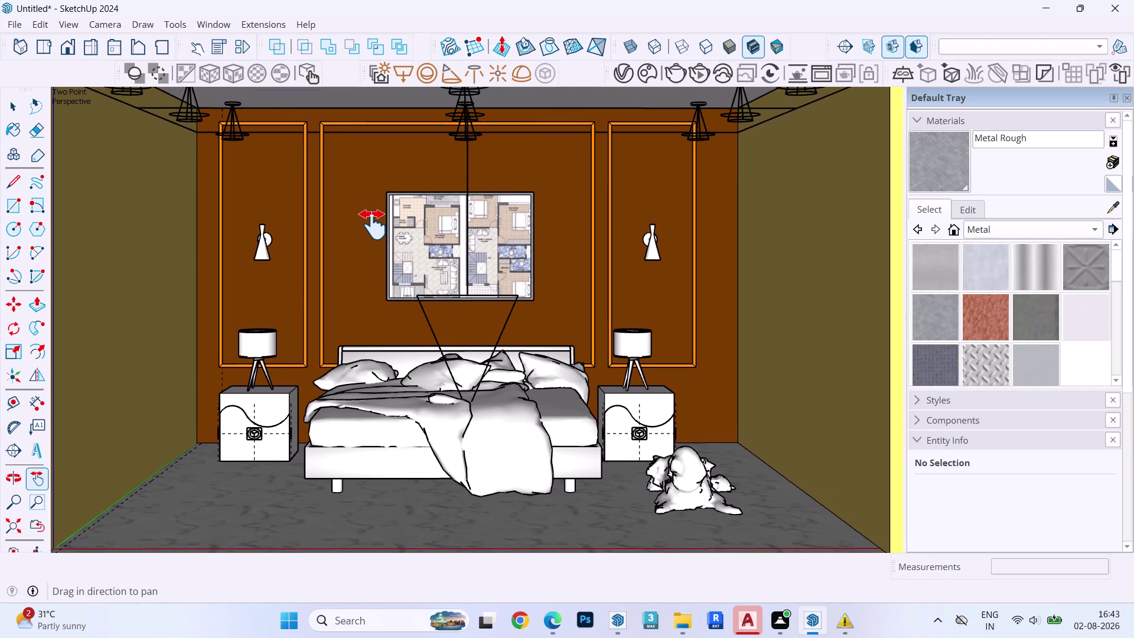
drag(372, 225, 372, 227)
scroll(down, 3)
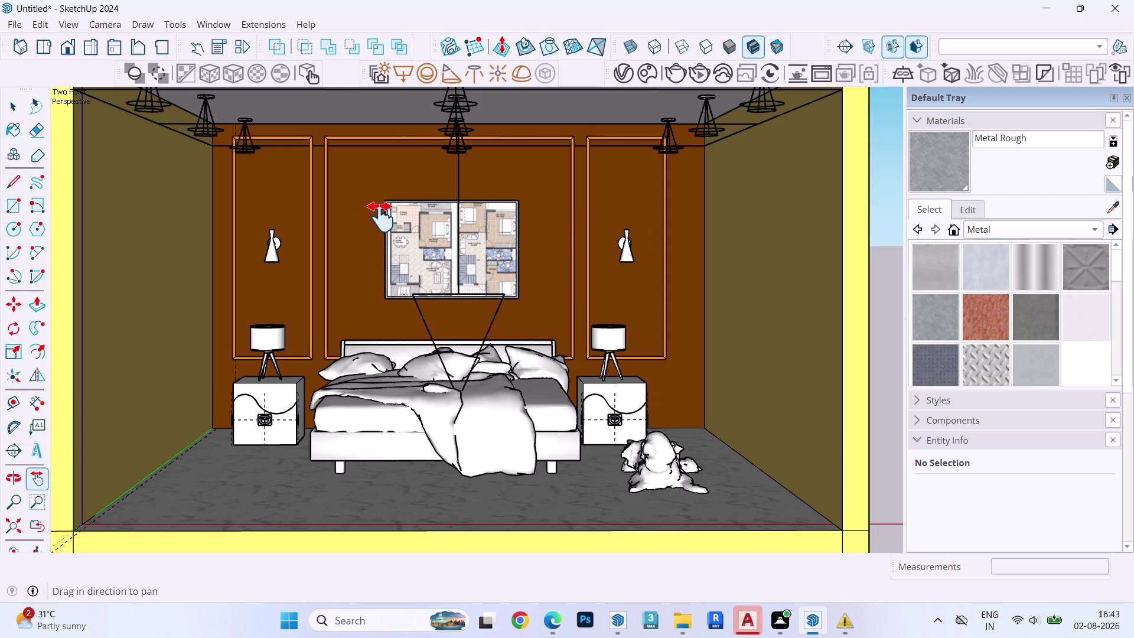
scroll(up, 3)
scroll(down, 3)
middle_click(381, 215)
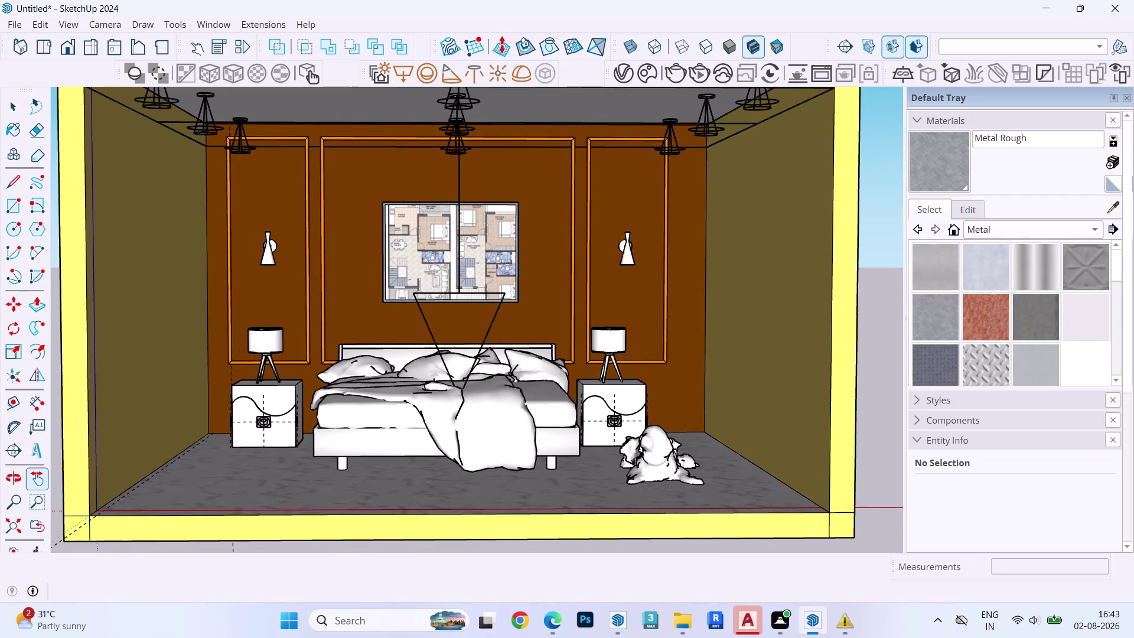
Pan sideways to centre the whole room in the view.
click(106, 21)
click(146, 134)
drag(353, 232, 390, 180)
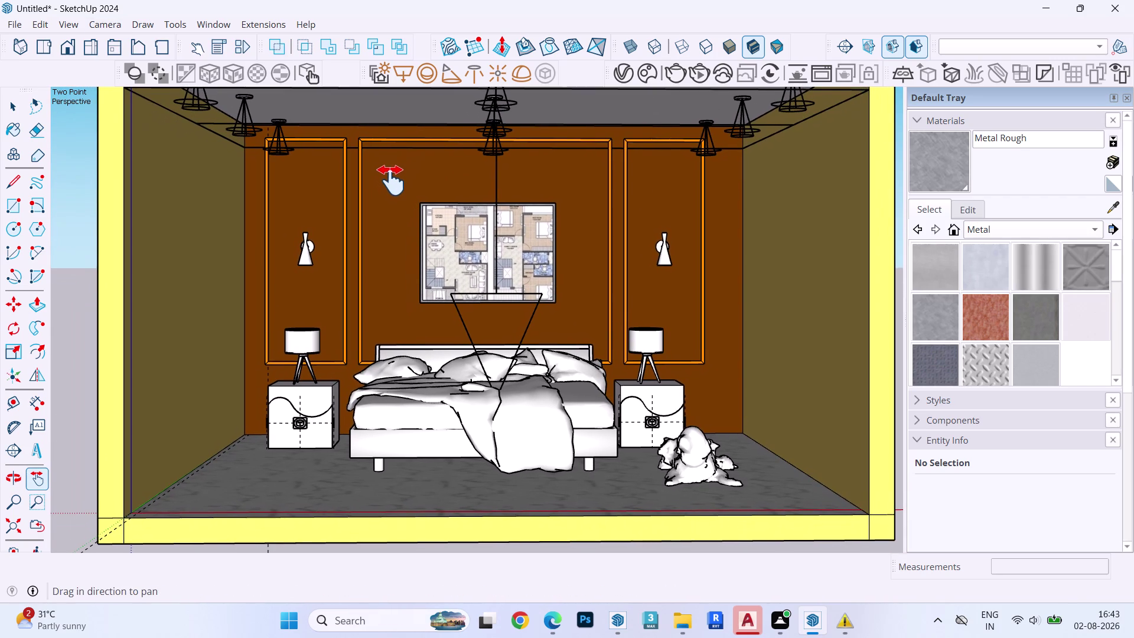
drag(390, 180, 392, 180)
click(106, 25)
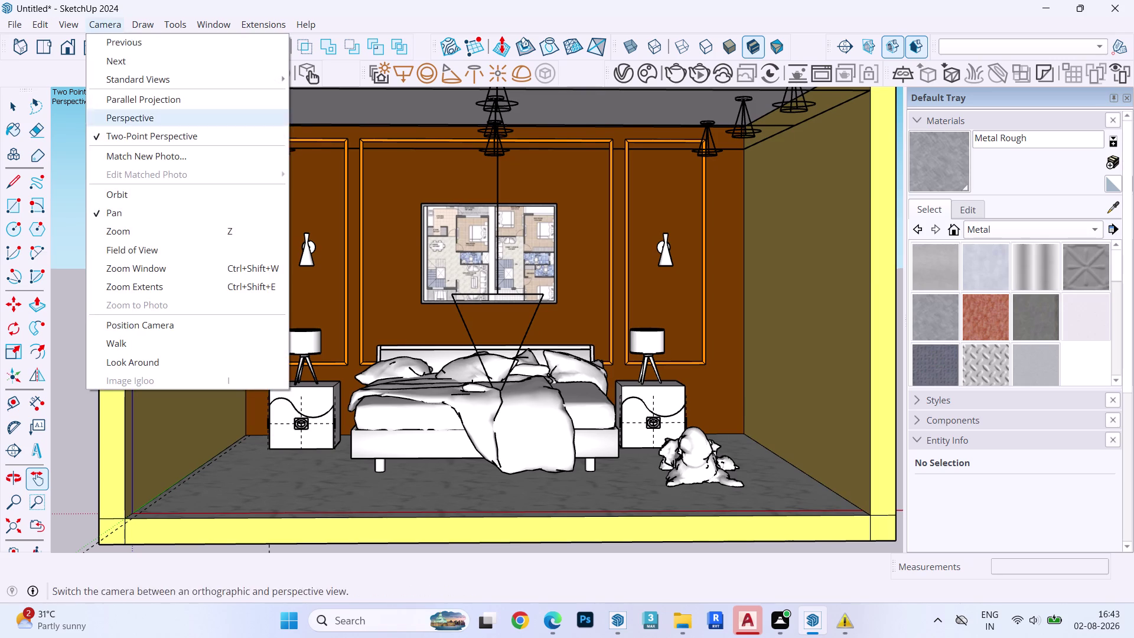
Return to normal perspective and widen the field of view to about 26°.
click(136, 250)
drag(338, 249, 362, 260)
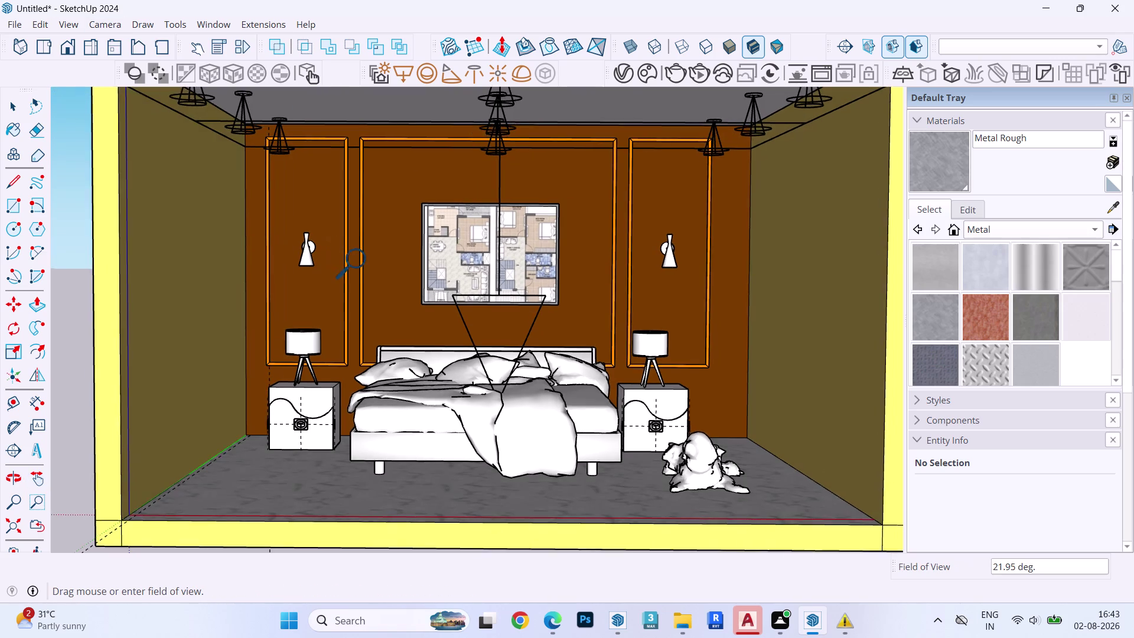
drag(362, 260, 408, 296)
Orbit to face the bed wall straight on and centre it.
middle_drag(505, 277, 499, 277)
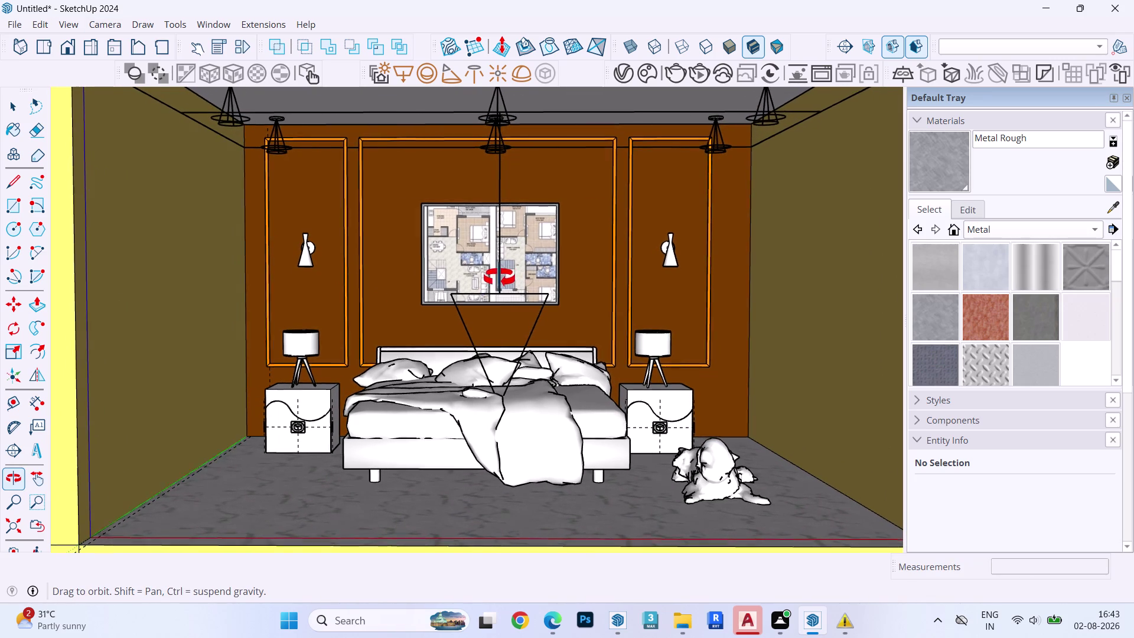
middle_drag(499, 277, 512, 278)
middle_drag(512, 278, 491, 281)
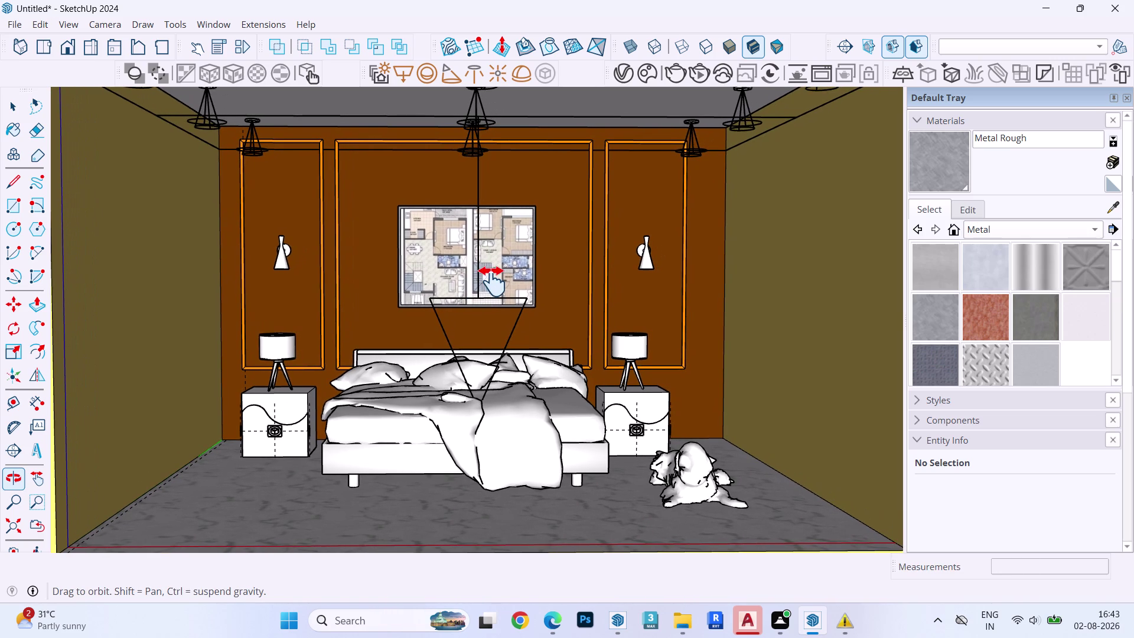
middle_drag(492, 282, 494, 272)
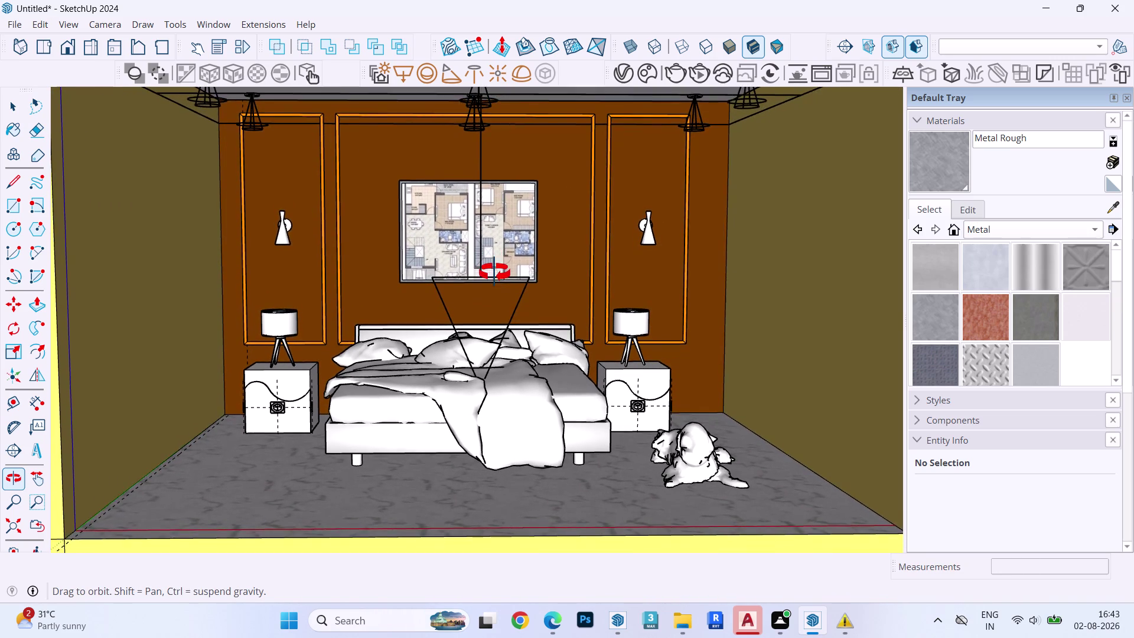
middle_drag(494, 273, 496, 286)
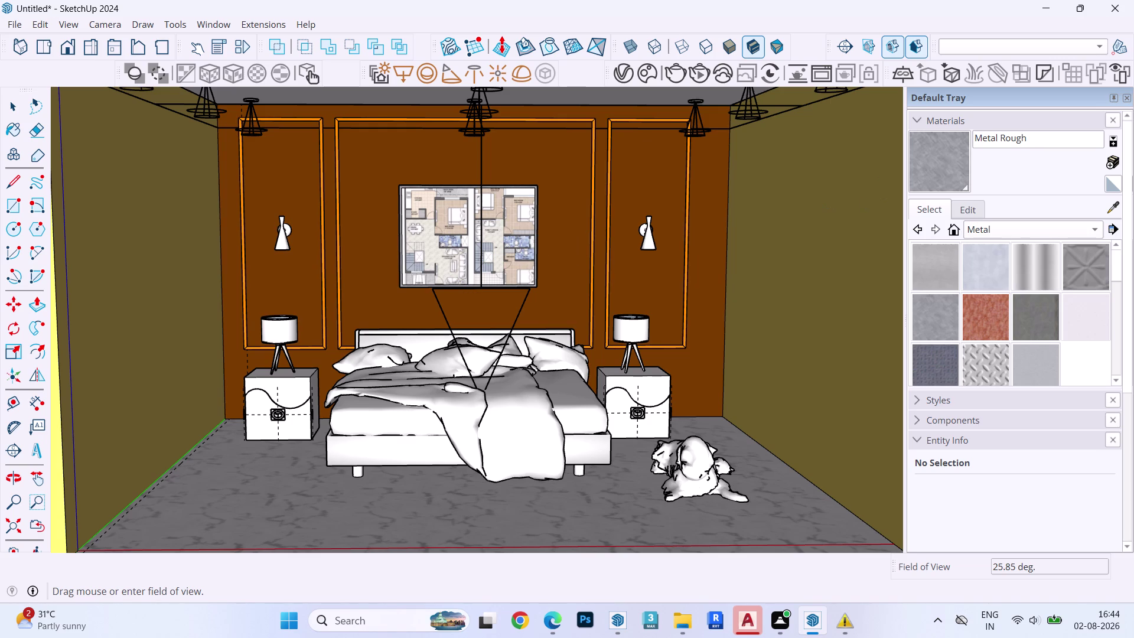
Sample the bed wall's brown Color C08 material with the eyedropper.
click(1104, 209)
click(1108, 205)
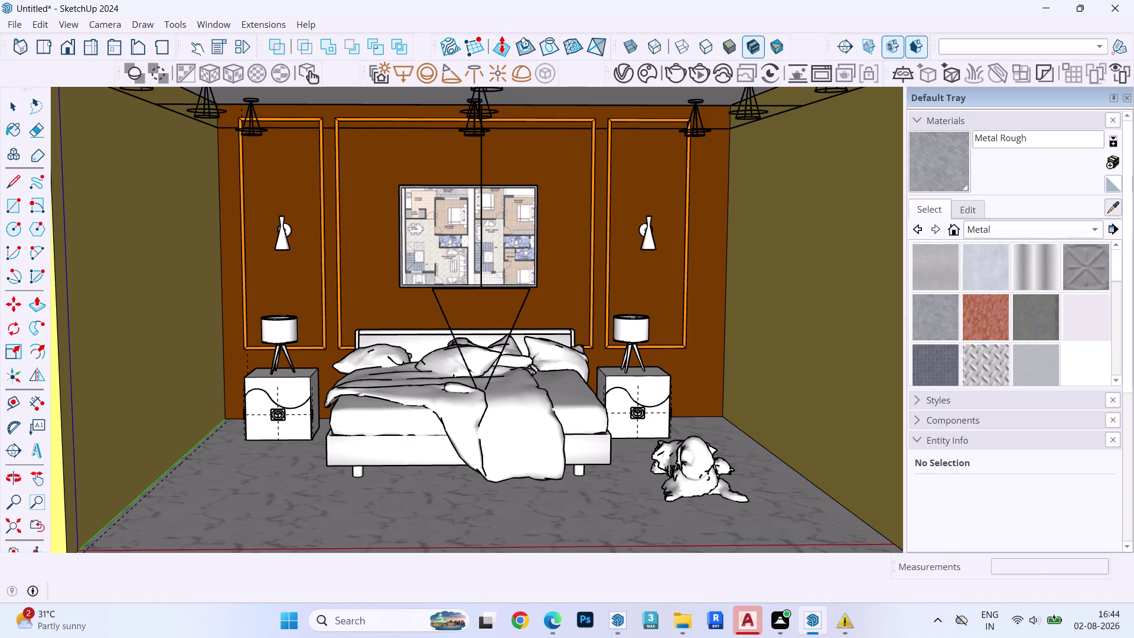
click(701, 214)
Edit Color C08 with the Color Wheel picker, brightening it to burnt orange.
click(963, 209)
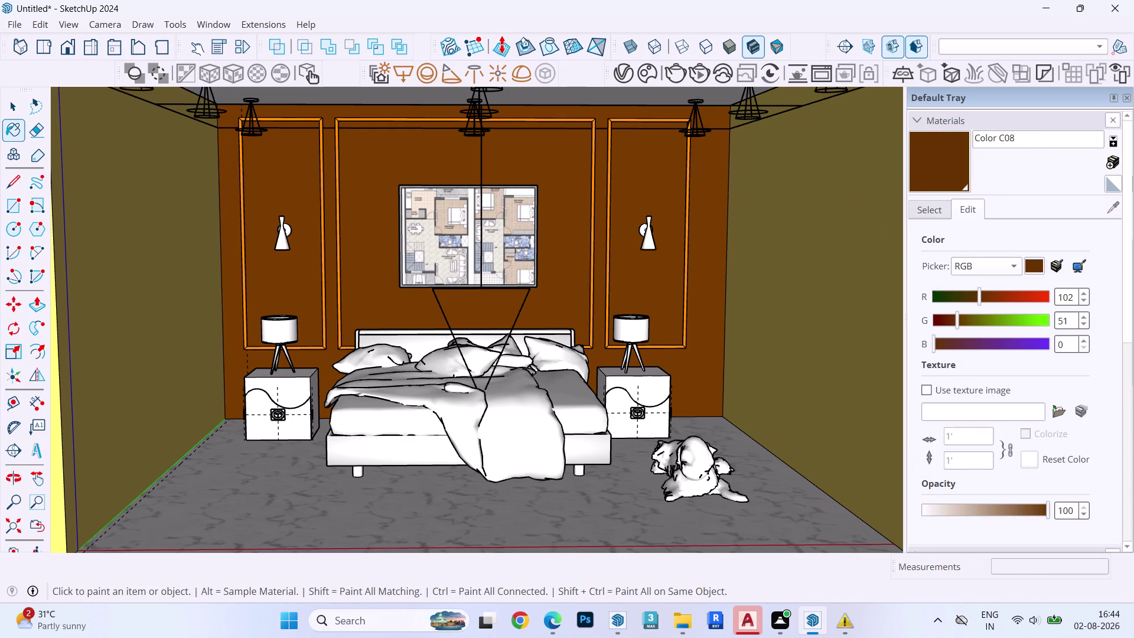
click(1005, 268)
click(1001, 212)
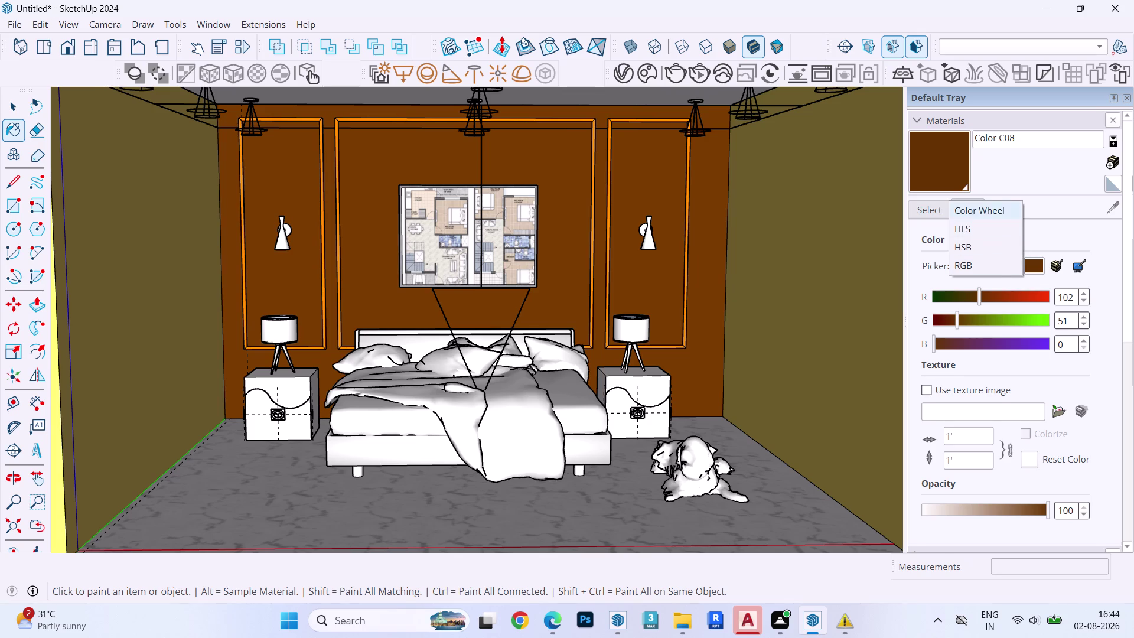
click(991, 303)
drag(993, 301, 993, 298)
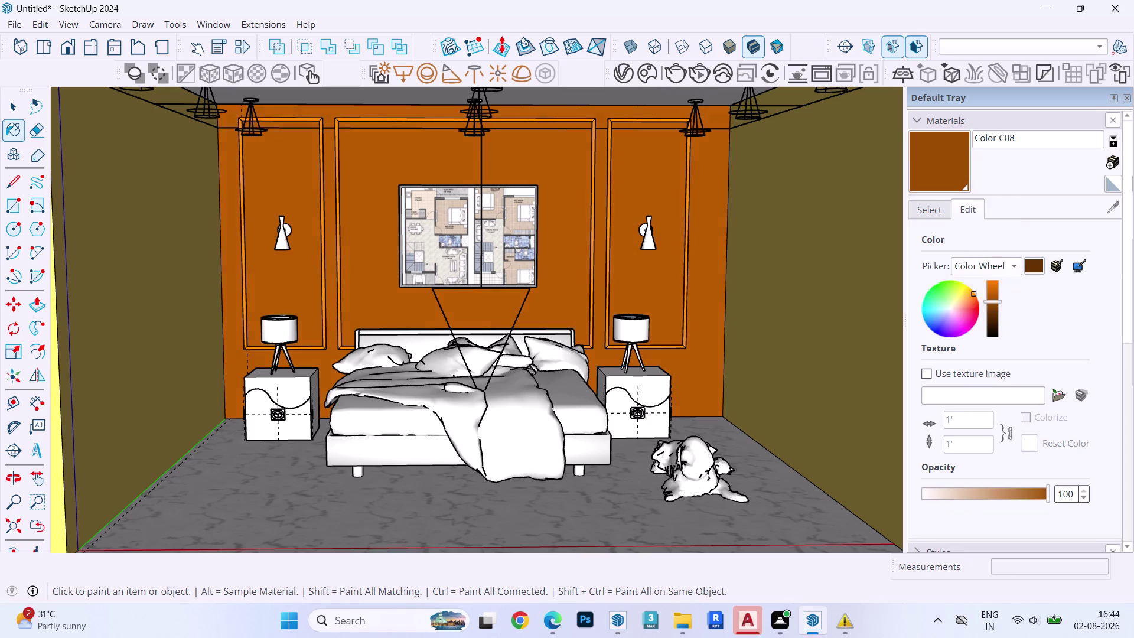
drag(994, 298, 1001, 330)
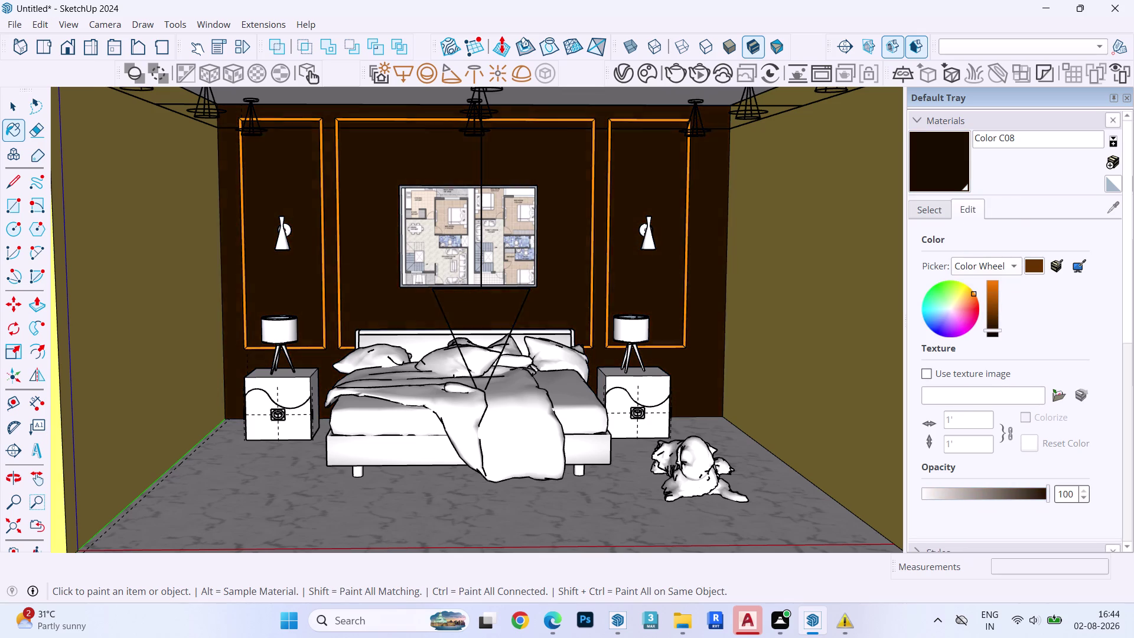
drag(1001, 330, 1024, 309)
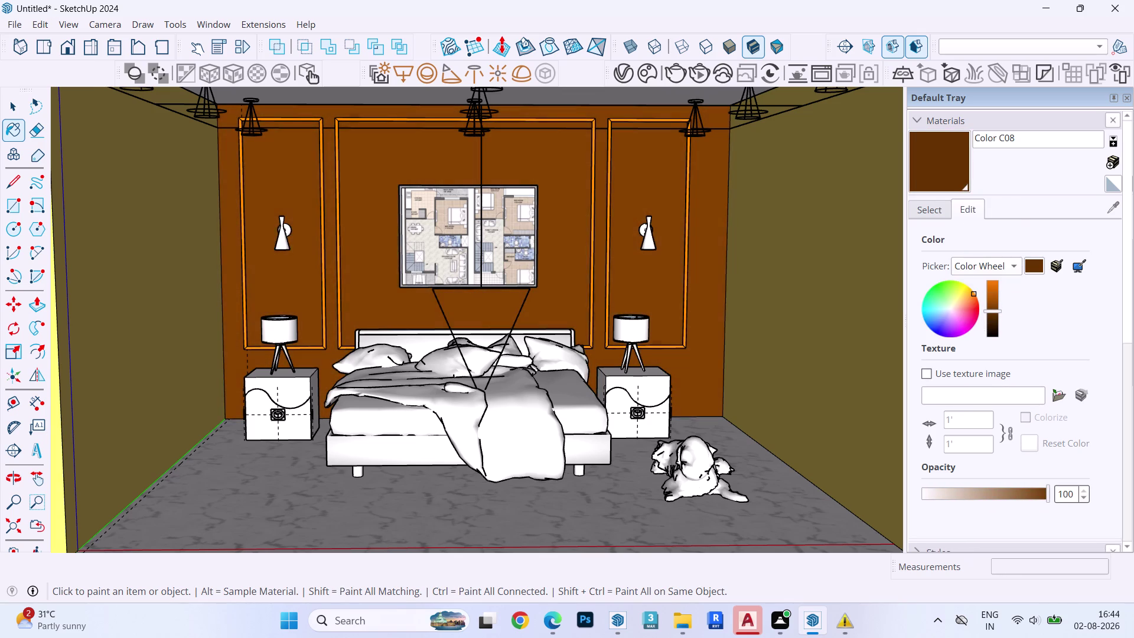
drag(1025, 310, 1036, 302)
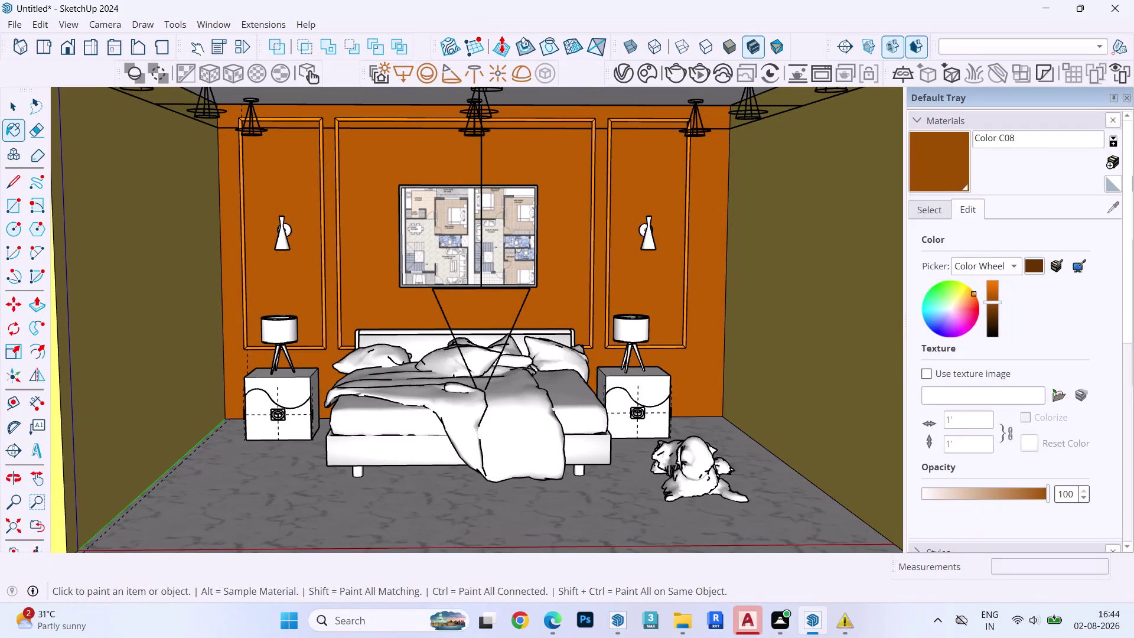
drag(1036, 301, 1037, 302)
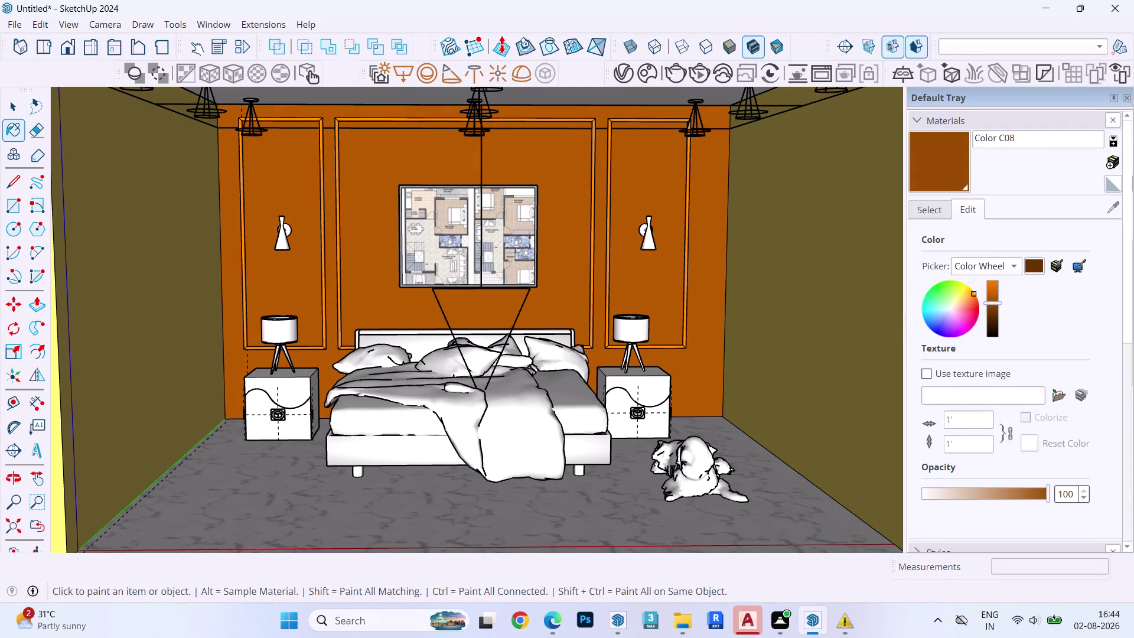